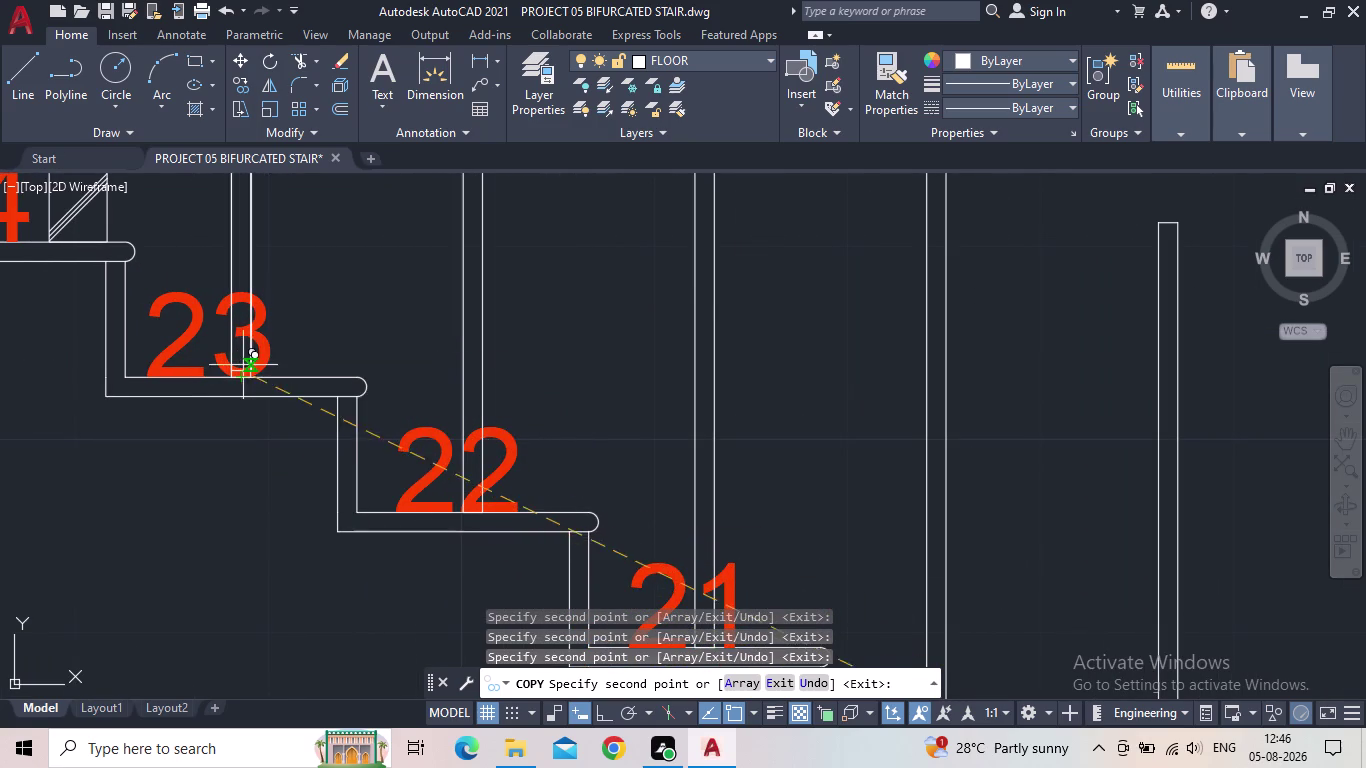
Centre the stair plan and window-select the loose hatched baluster post.
middle_drag(305, 382, 974, 636)
scroll(down, 3)
middle_drag(974, 630, 761, 633)
scroll(down, 3)
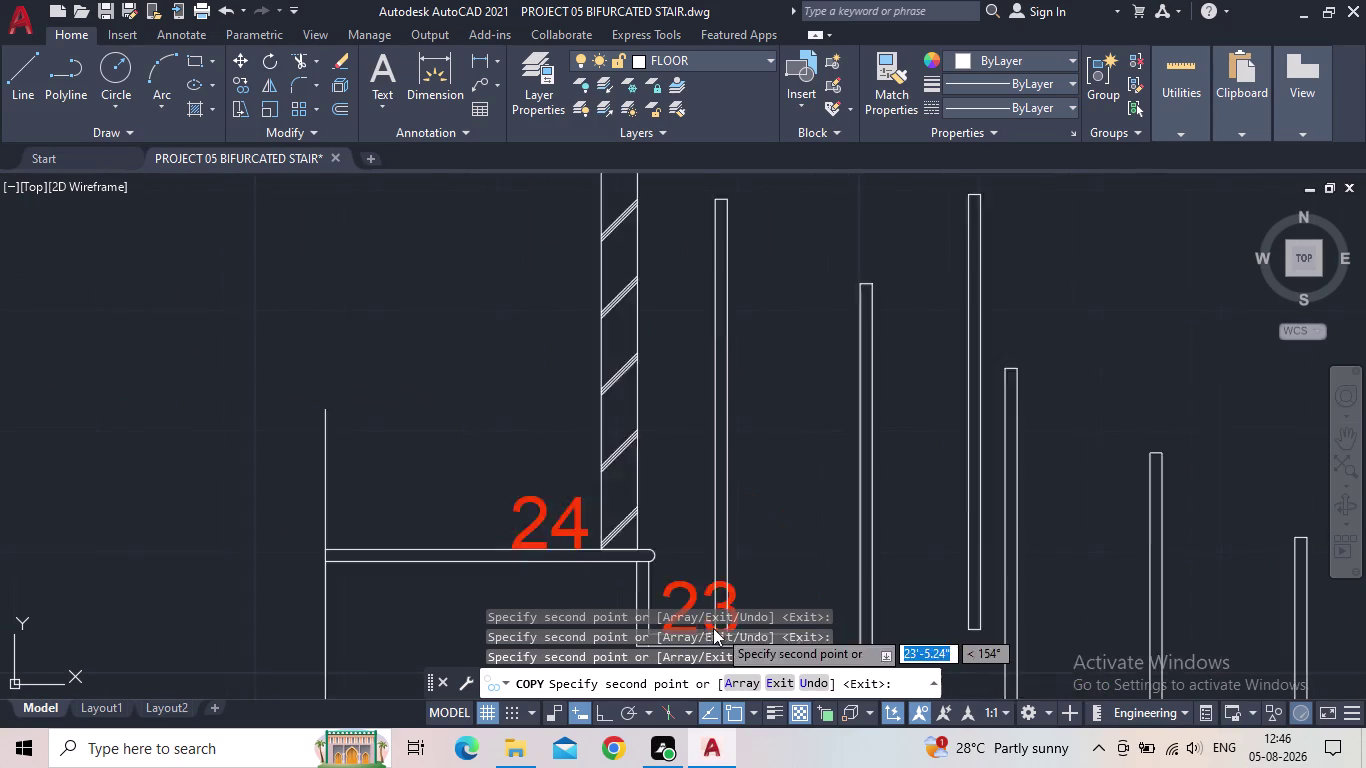
scroll(down, 3)
key(Escape)
scroll(down, 3)
middle_drag(761, 651, 730, 632)
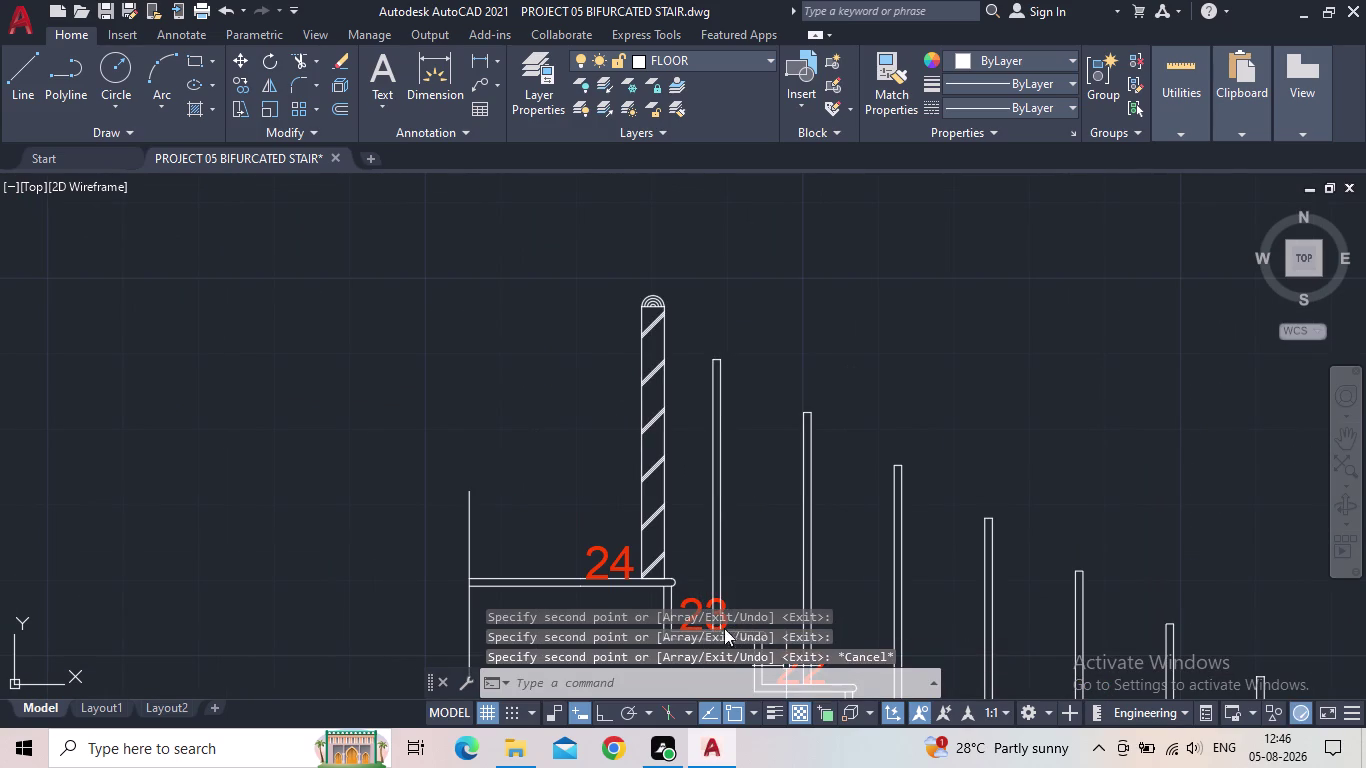
middle_drag(730, 632, 673, 588)
middle_drag(692, 551, 460, 418)
scroll(down, 3)
middle_drag(720, 447, 719, 424)
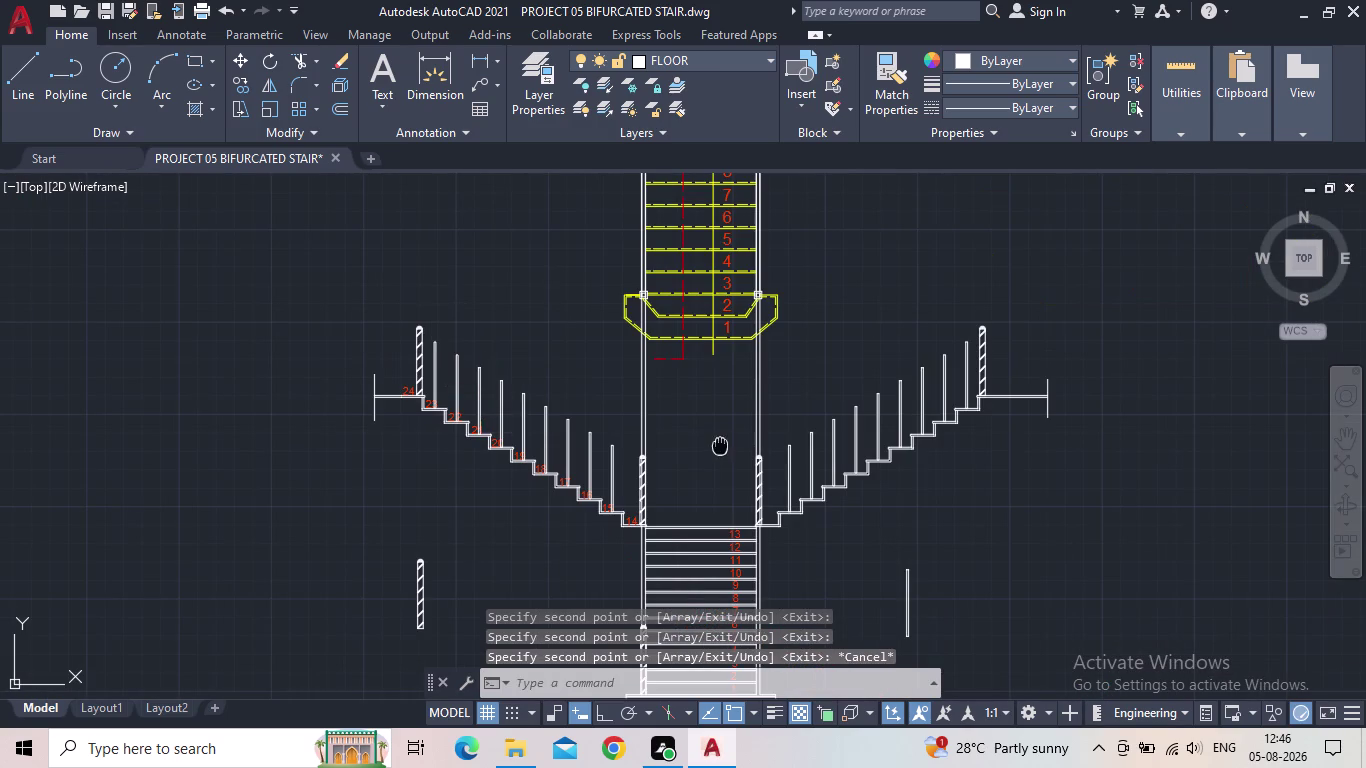
middle_drag(719, 424, 673, 372)
click(436, 585)
click(300, 461)
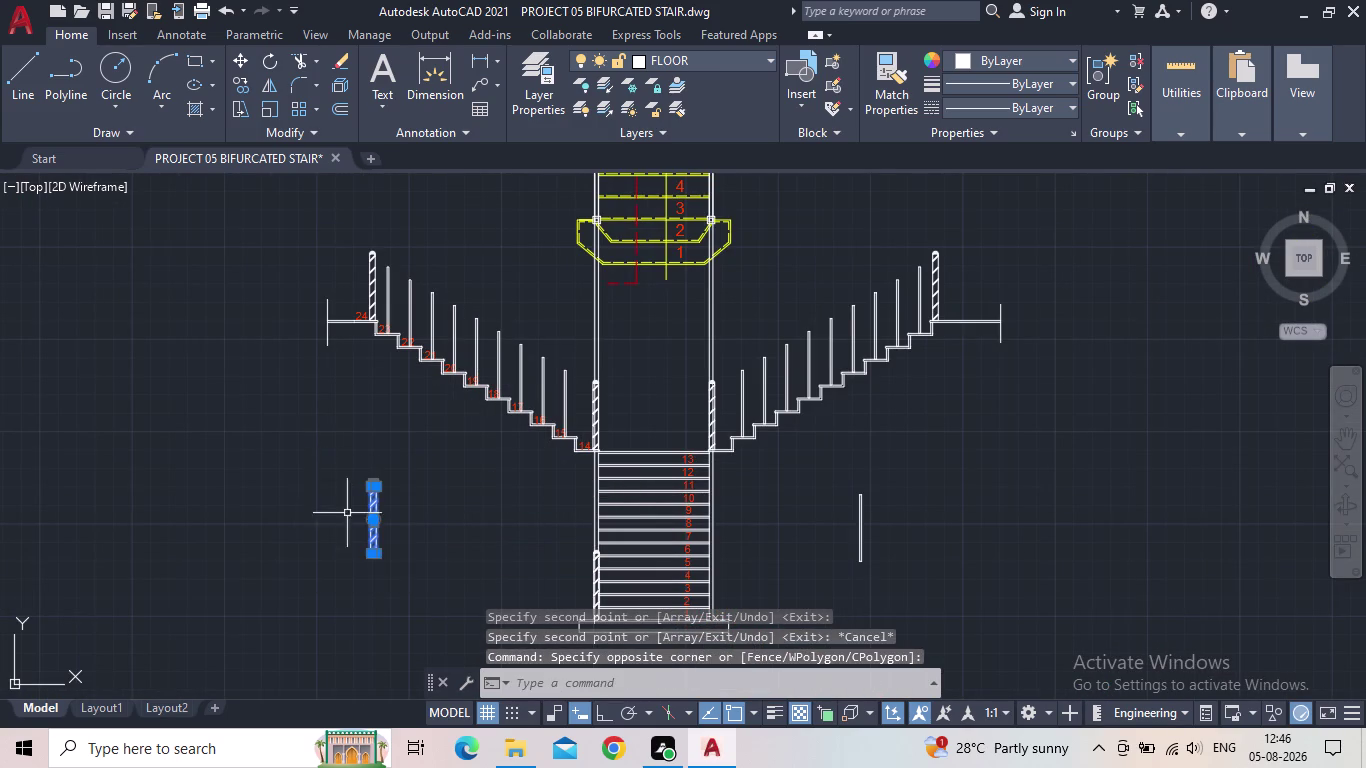
scroll(up, 3)
Copy the hatched baluster from its foot onto the main flight's bottom step post.
key(c)
key(o)
key(Return)
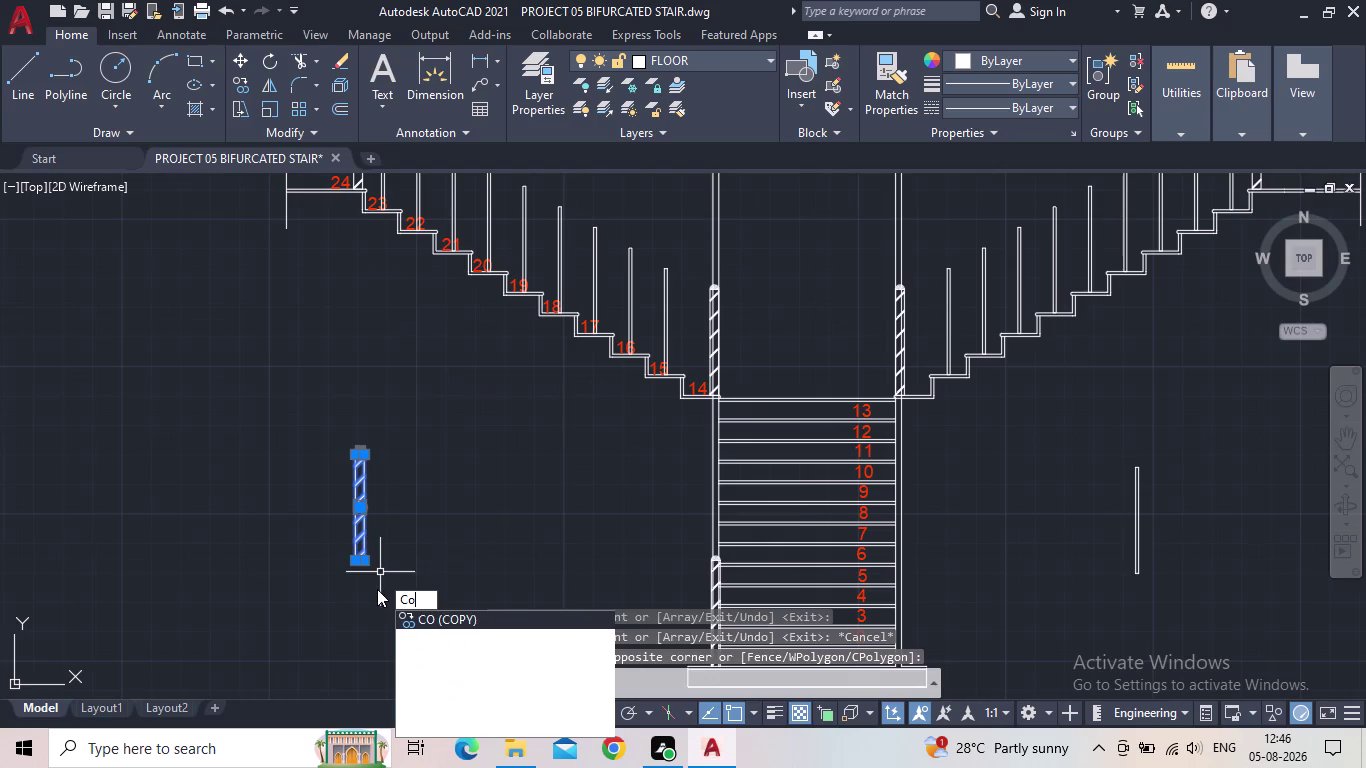
scroll(up, 3)
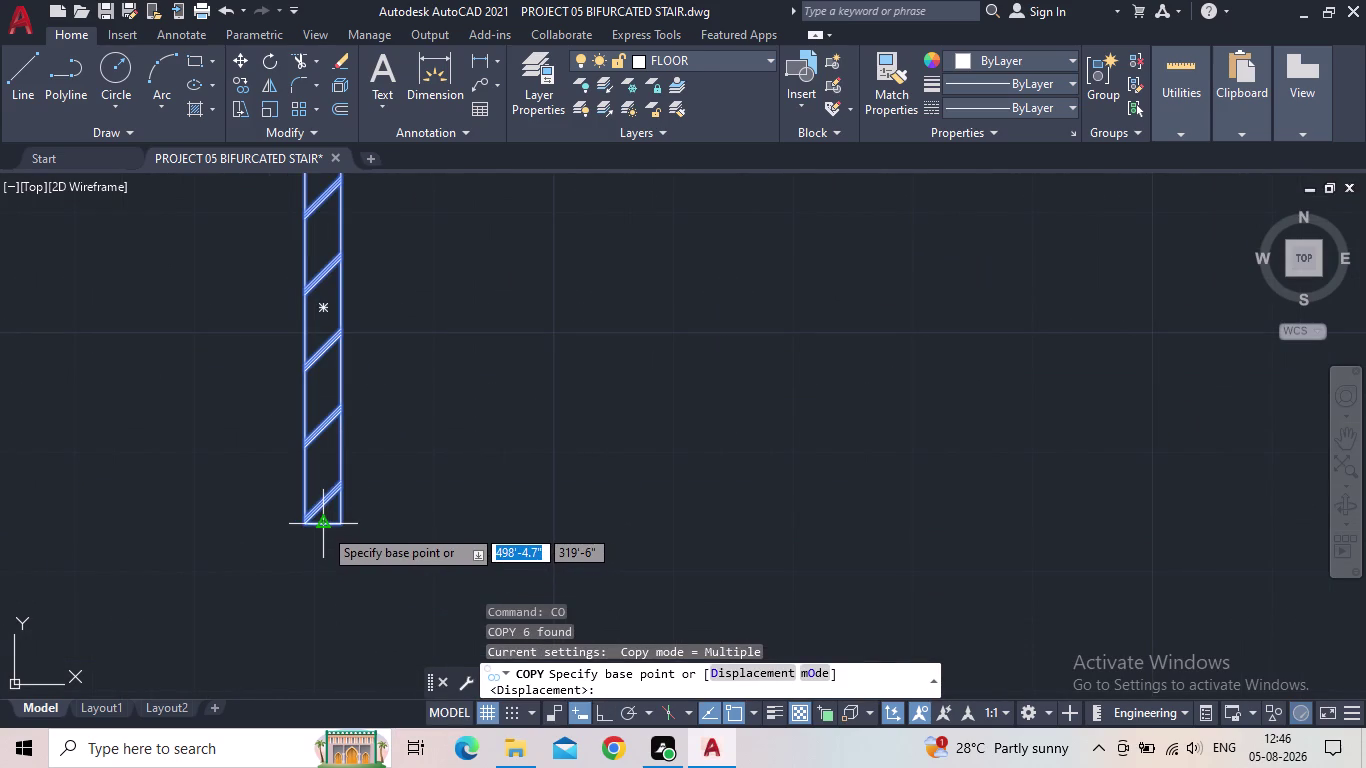
click(323, 527)
middle_drag(928, 550, 685, 558)
scroll(down, 3)
middle_drag(688, 576, 521, 422)
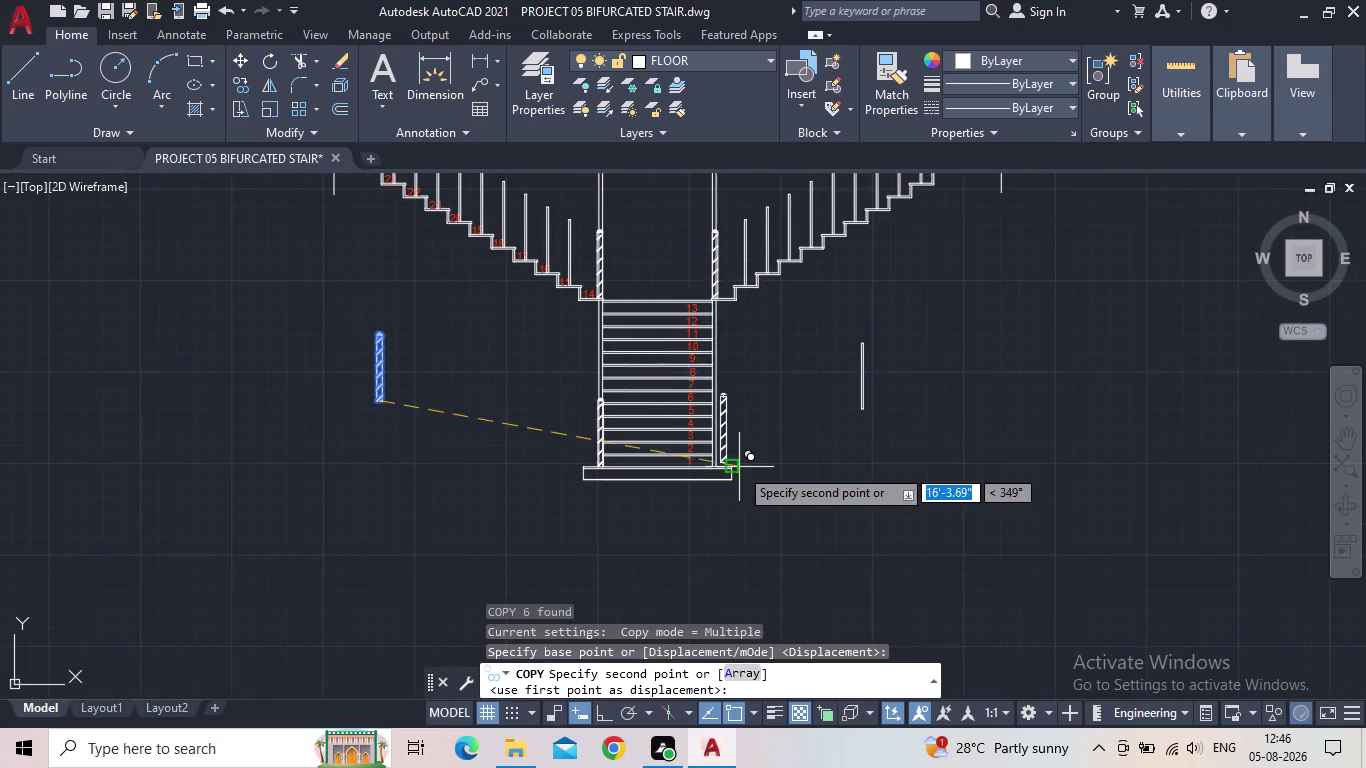
scroll(up, 3)
scroll(up, 3)
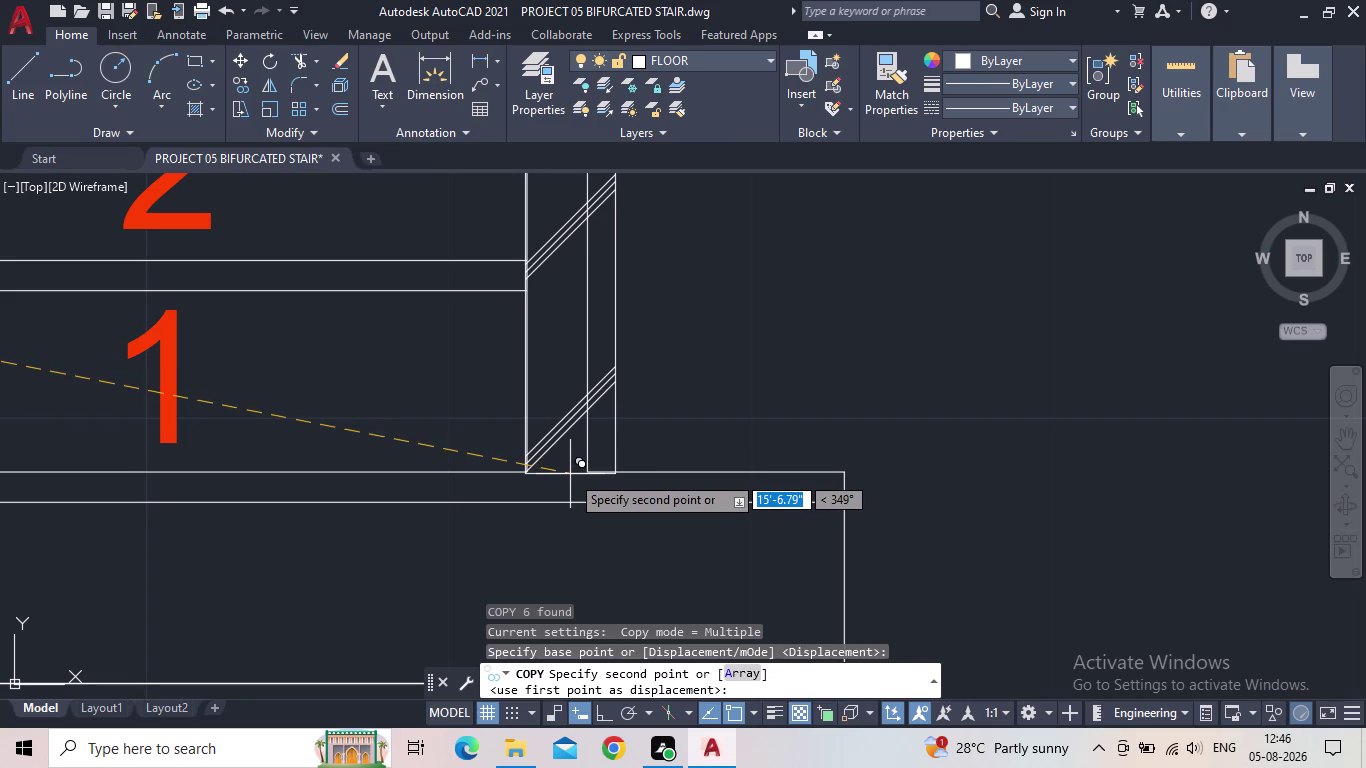
scroll(up, 3)
scroll(up, 3)
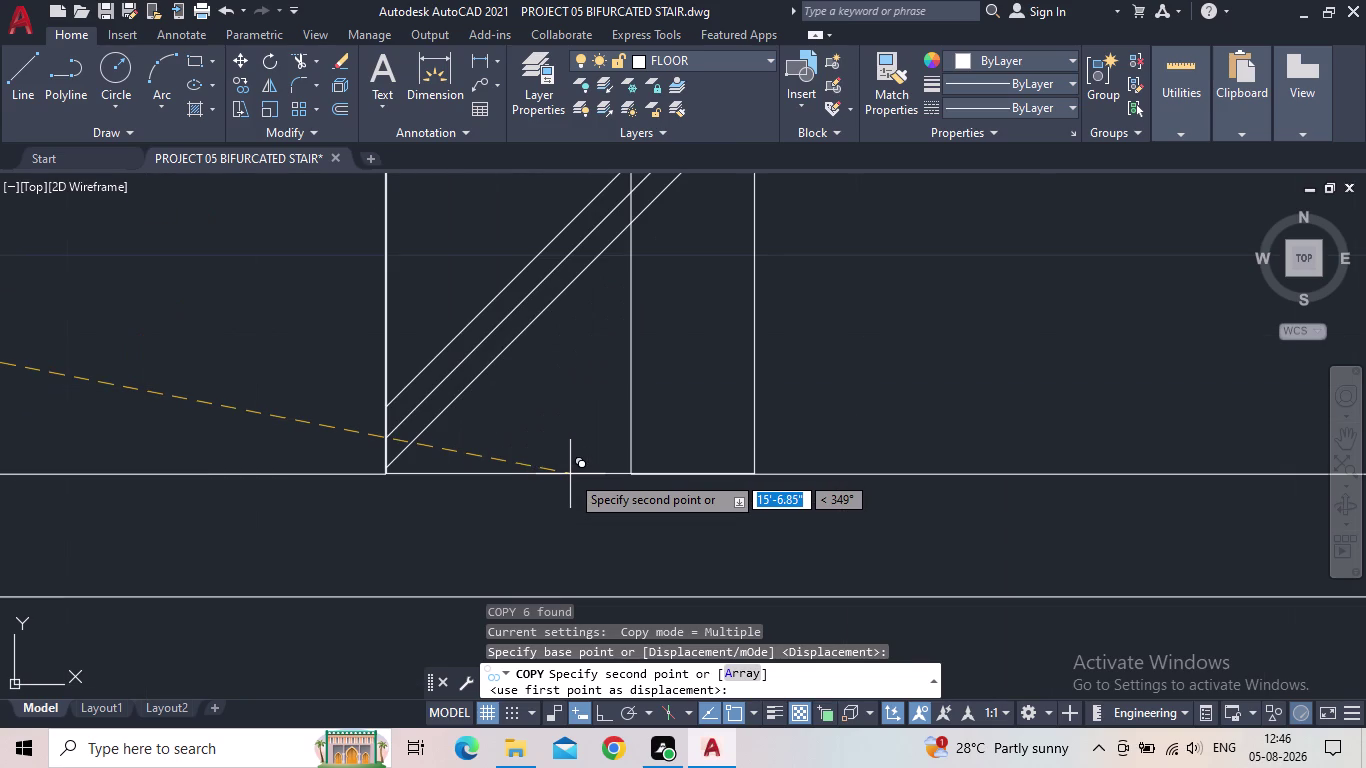
click(568, 476)
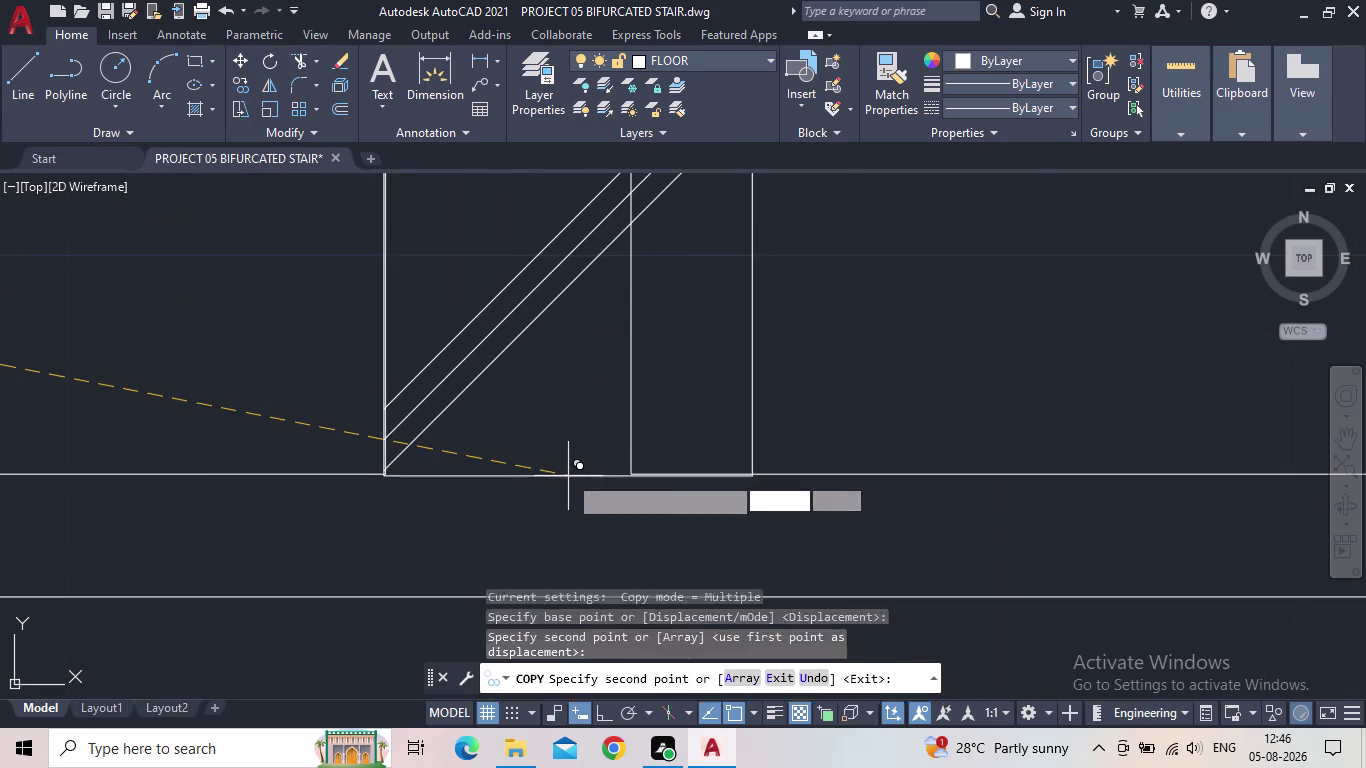
scroll(down, 3)
scroll(down, 3)
key(Escape)
scroll(down, 3)
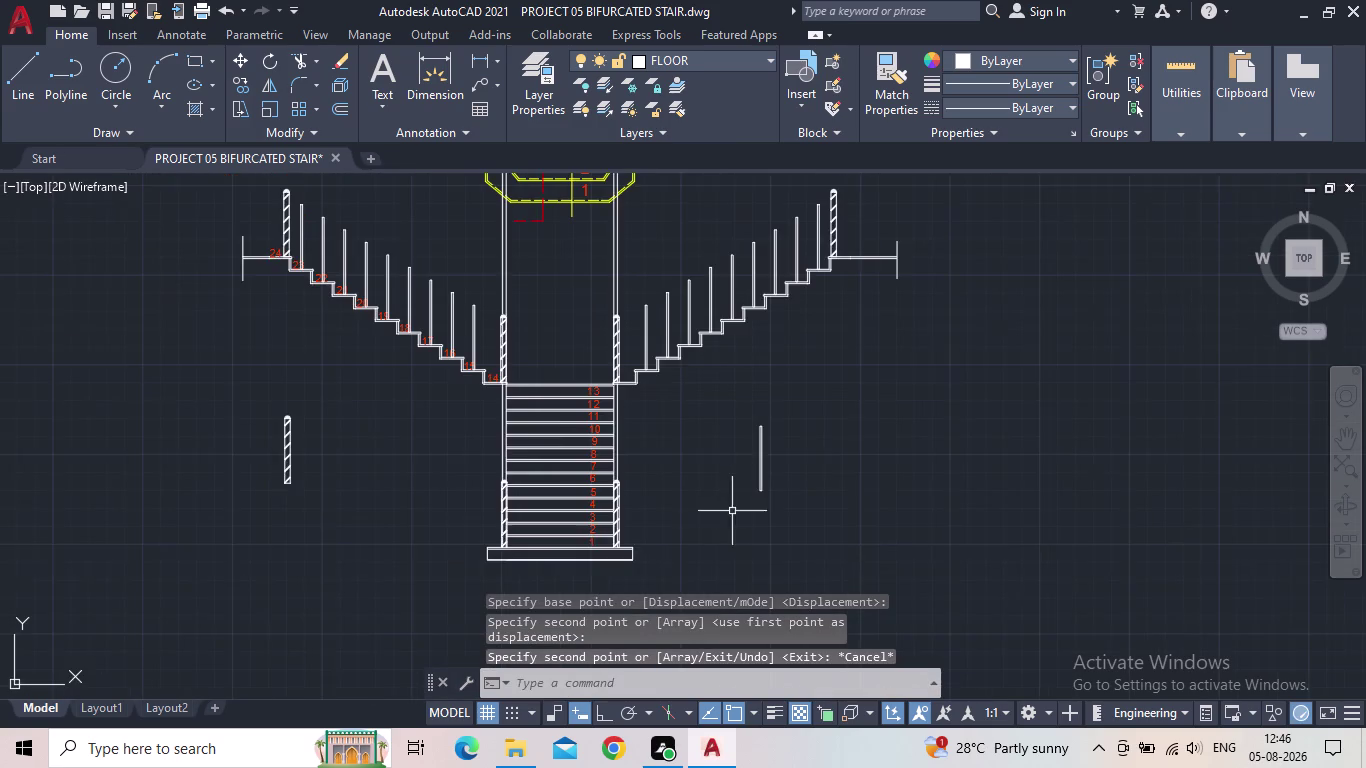
middle_drag(735, 510, 779, 512)
scroll(up, 3)
scroll(down, 3)
middle_click(710, 429)
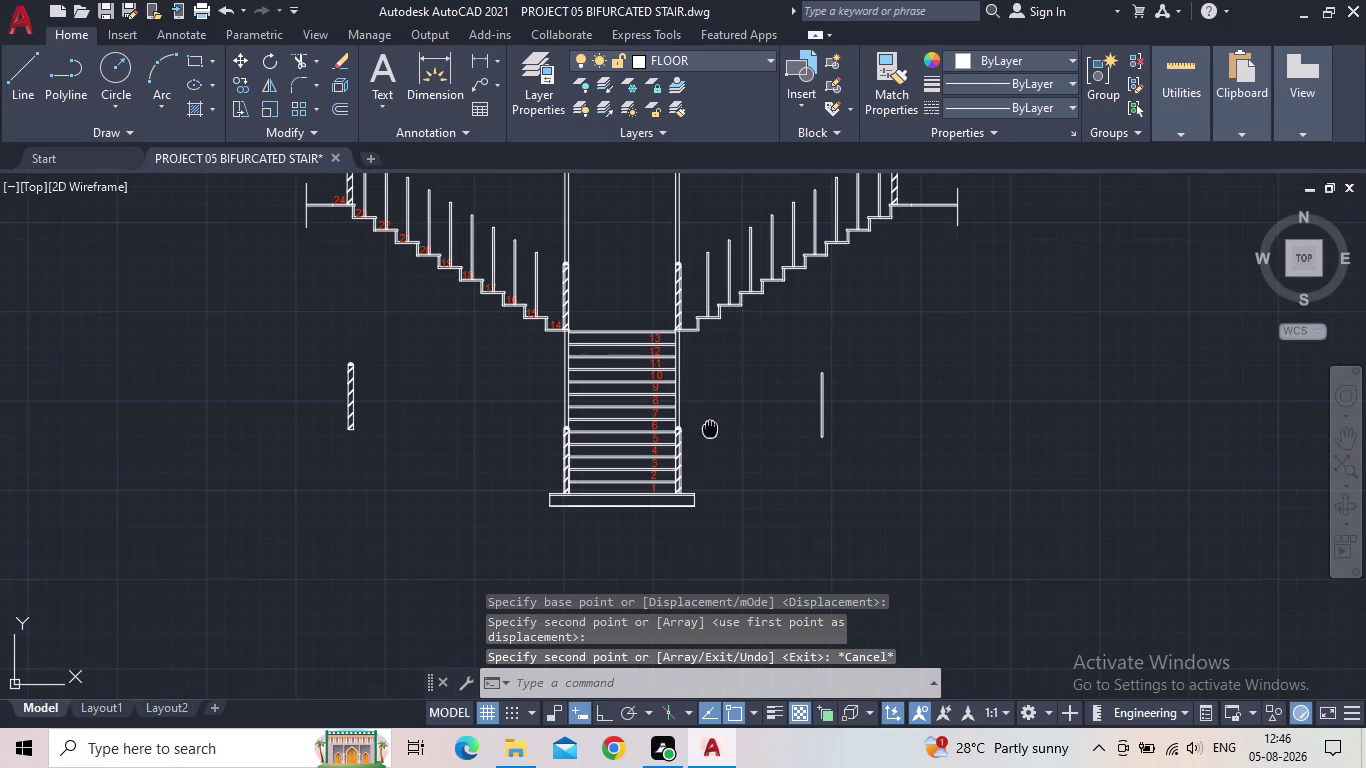
scroll(up, 3)
scroll(down, 3)
middle_drag(453, 437, 621, 487)
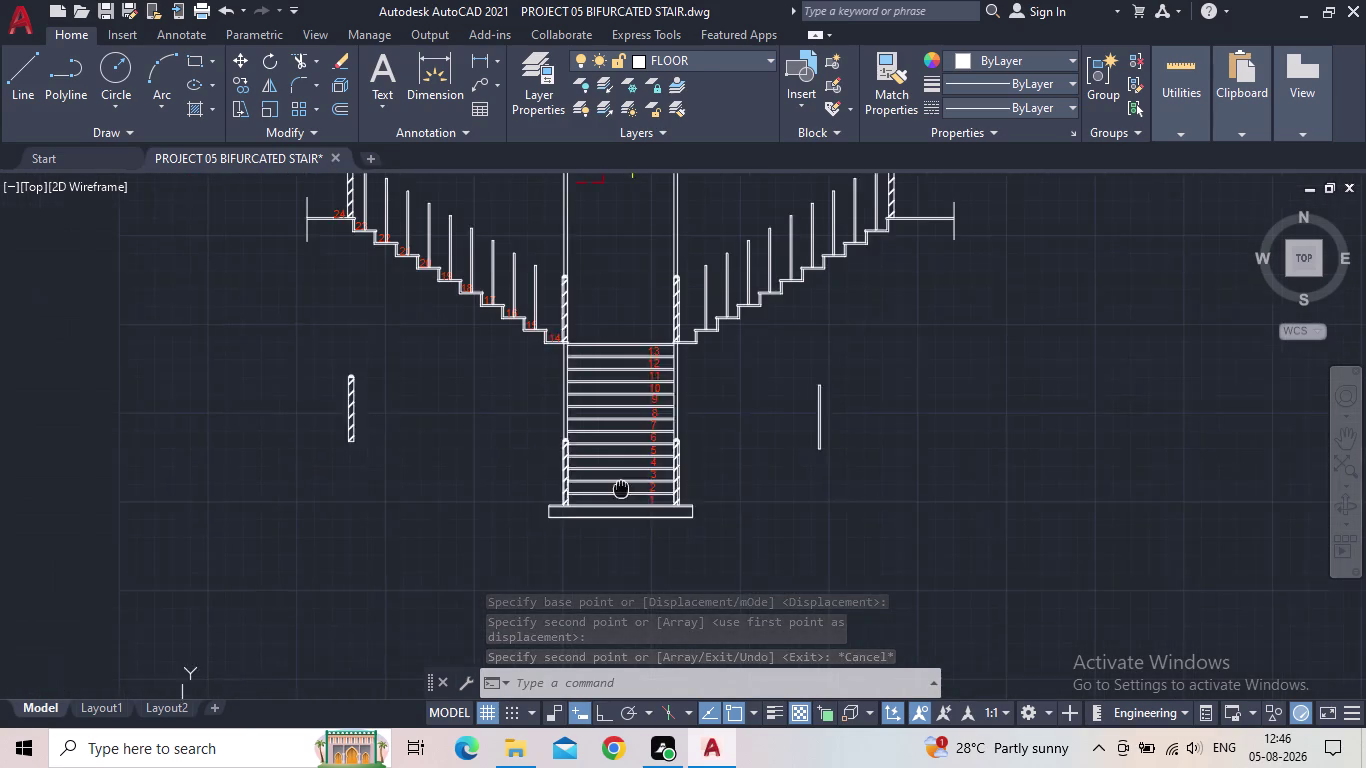
middle_drag(621, 487, 646, 494)
scroll(up, 3)
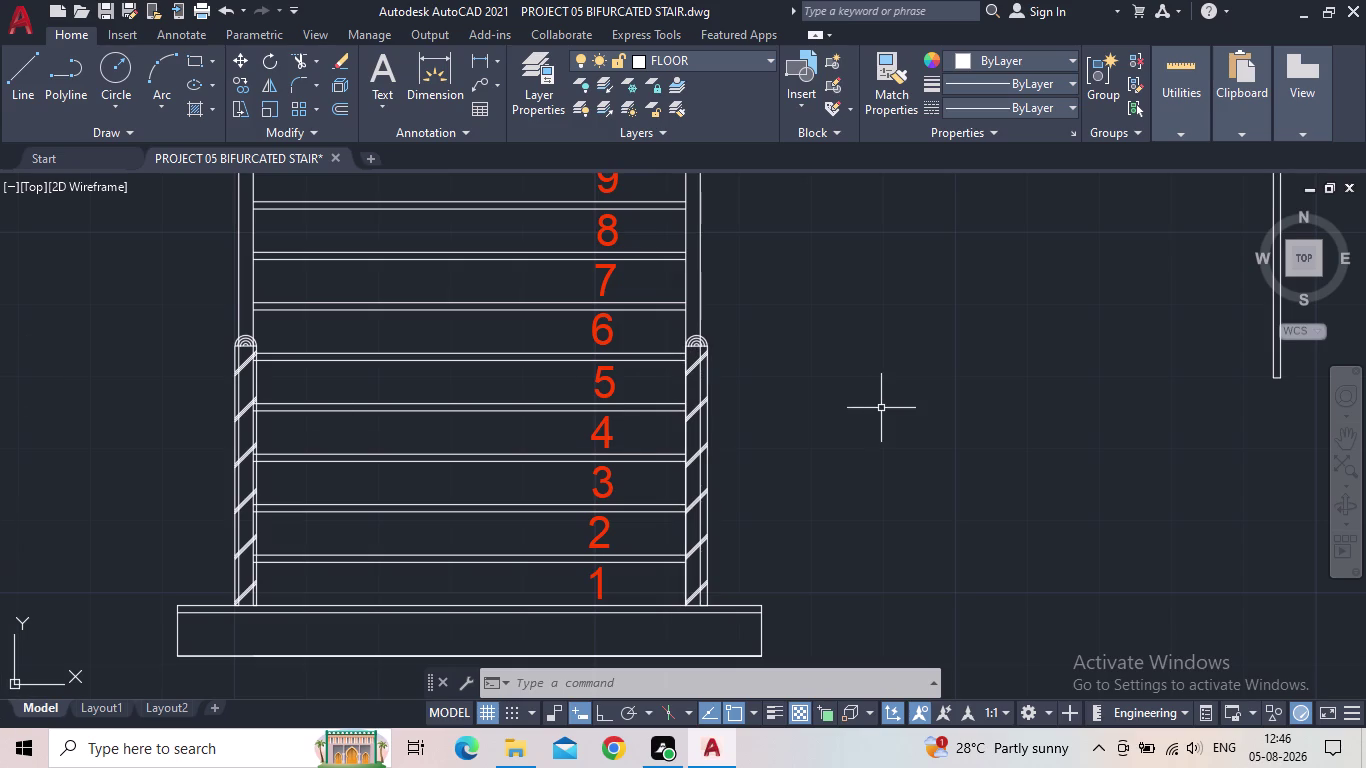
scroll(down, 3)
middle_drag(875, 413, 864, 582)
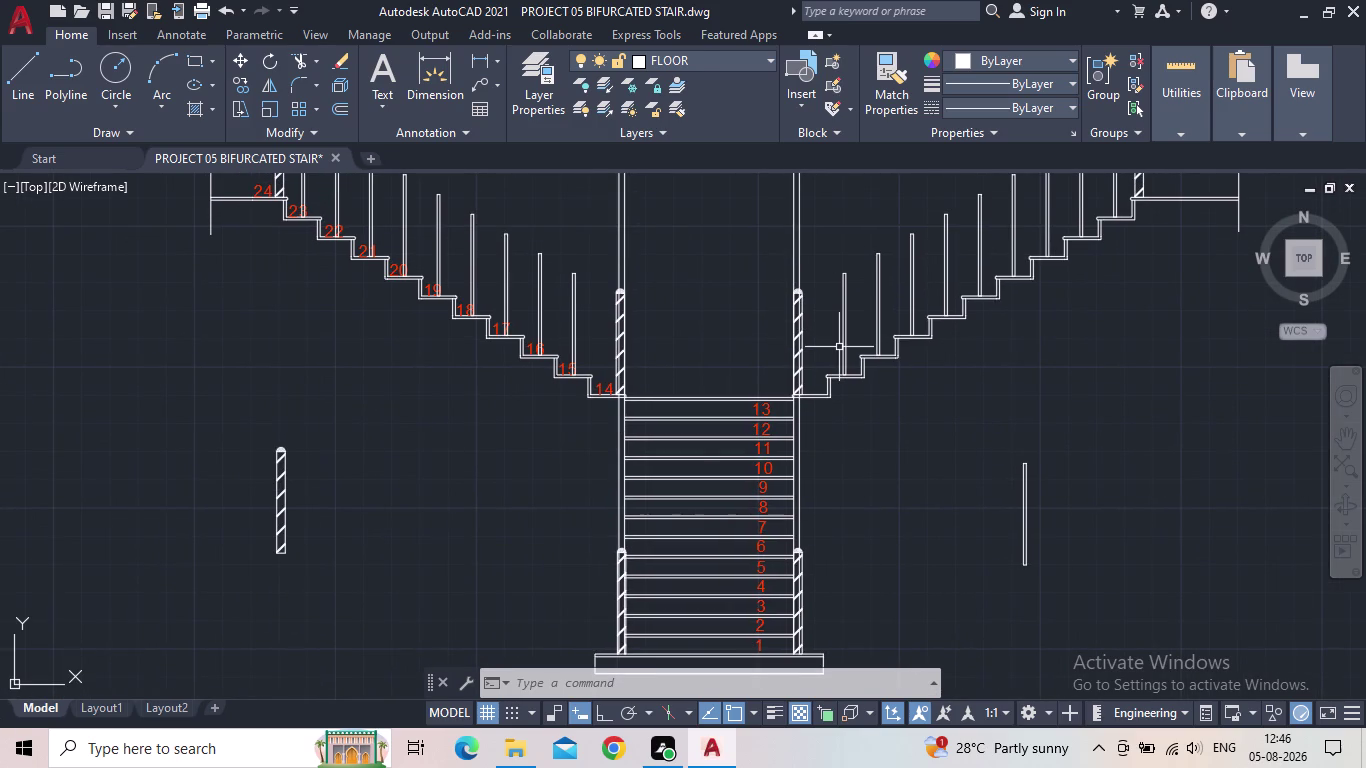
middle_drag(872, 370, 492, 537)
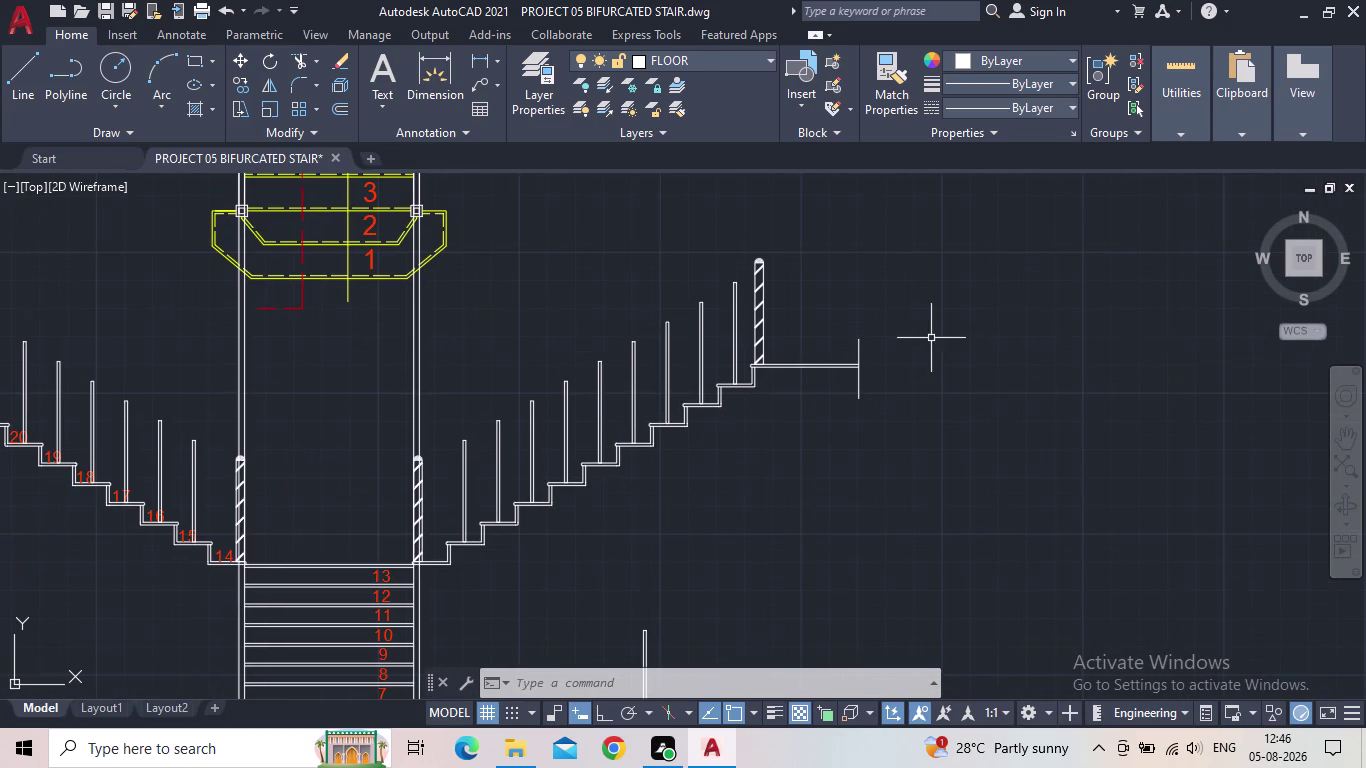
middle_drag(908, 402, 758, 548)
scroll(up, 3)
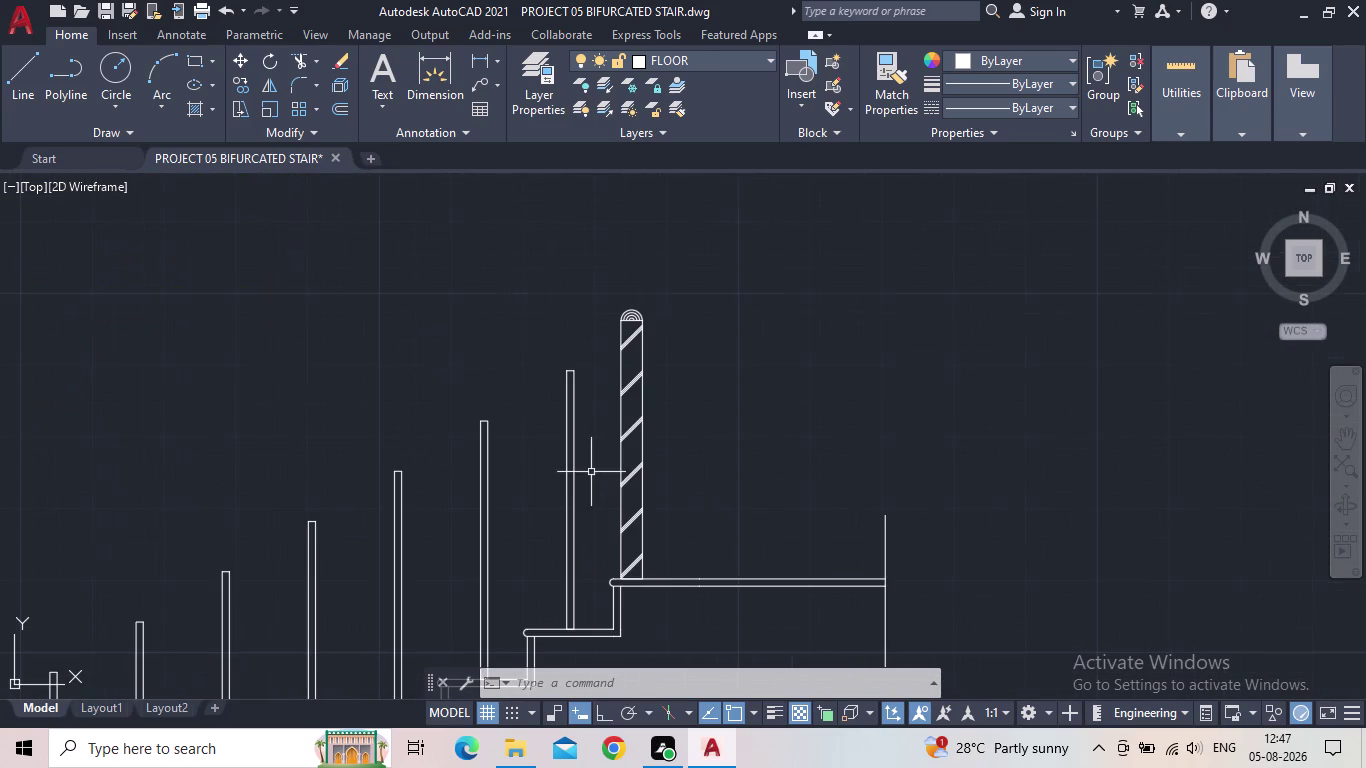
scroll(down, 3)
middle_drag(656, 589, 673, 384)
middle_drag(668, 571, 668, 405)
scroll(down, 3)
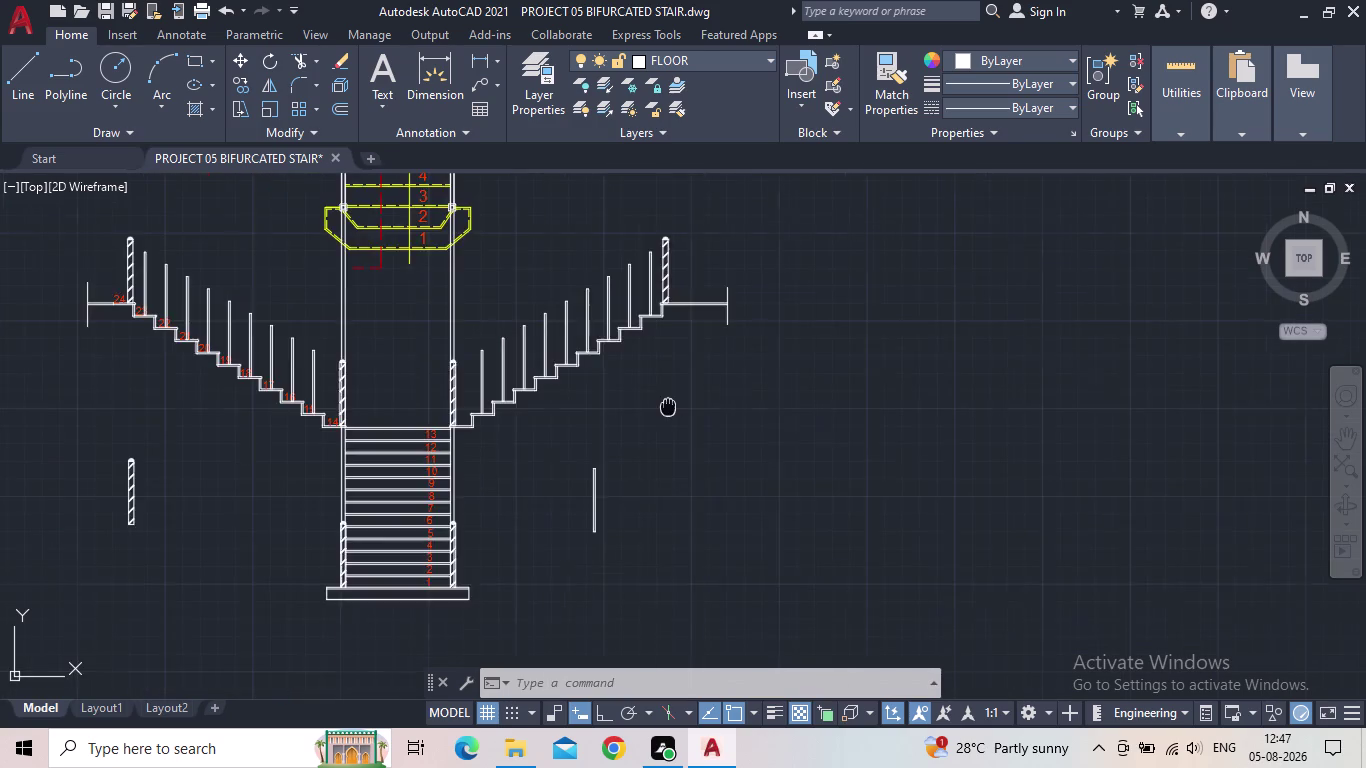
drag(672, 520, 655, 489)
Copy the plain baluster to three positions along the right flight's top landing.
click(598, 414)
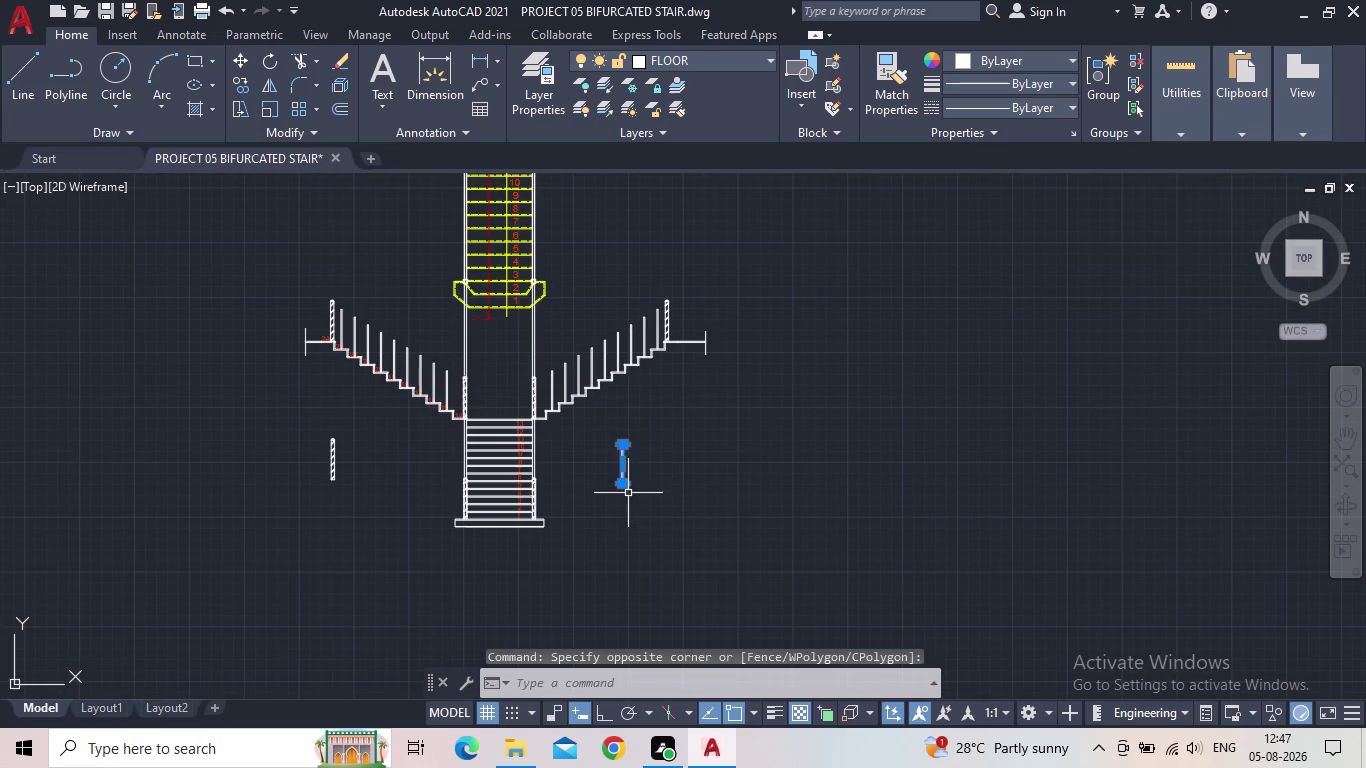
key(c)
key(o)
key(Return)
scroll(up, 3)
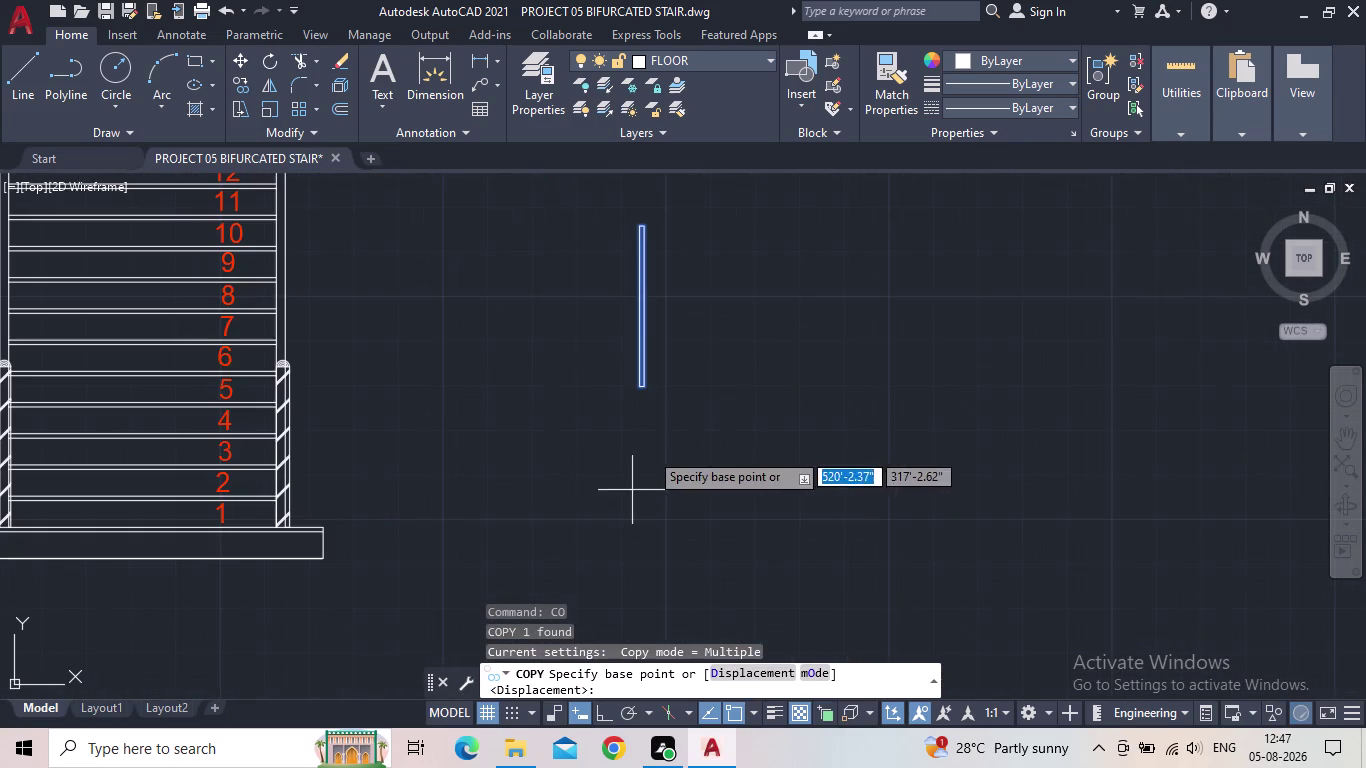
scroll(up, 3)
scroll(up, 3)
click(684, 406)
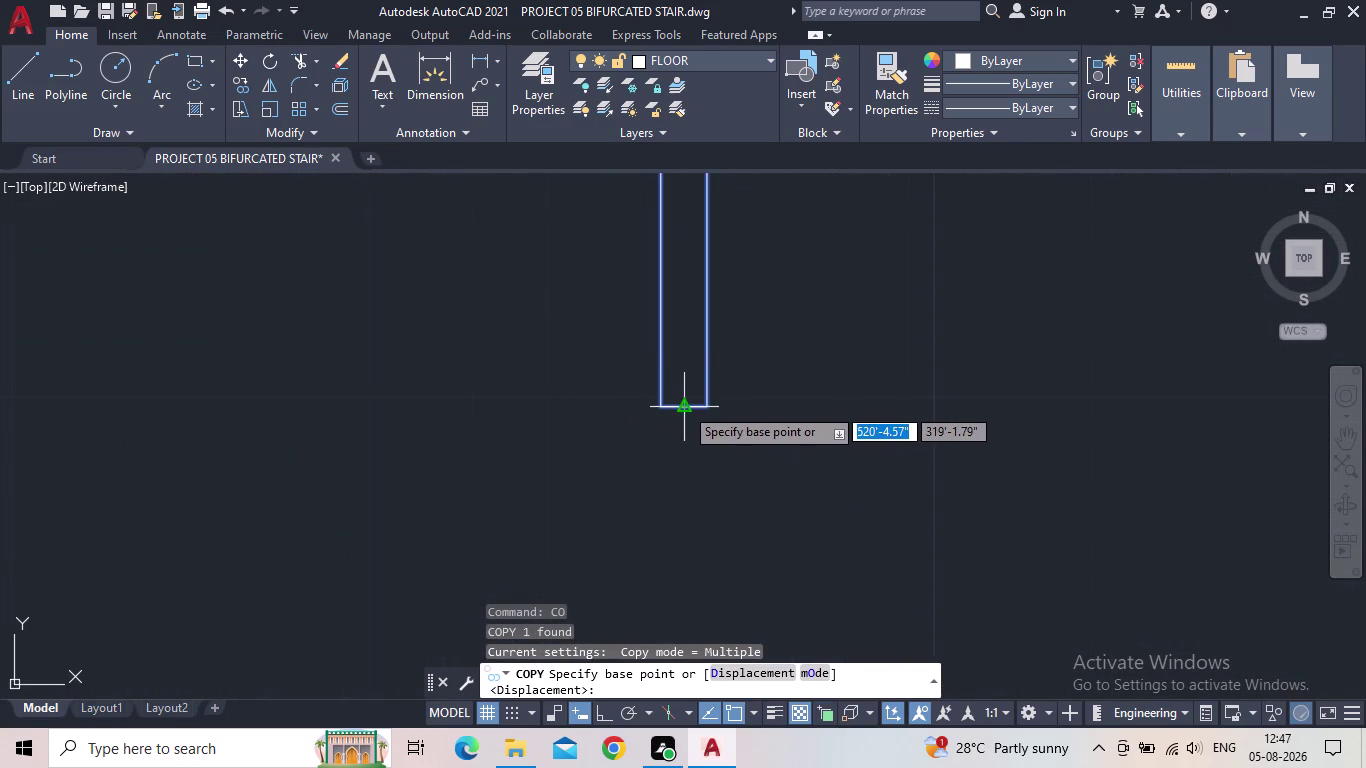
middle_drag(852, 349, 631, 614)
scroll(down, 3)
middle_drag(699, 476, 566, 663)
scroll(down, 3)
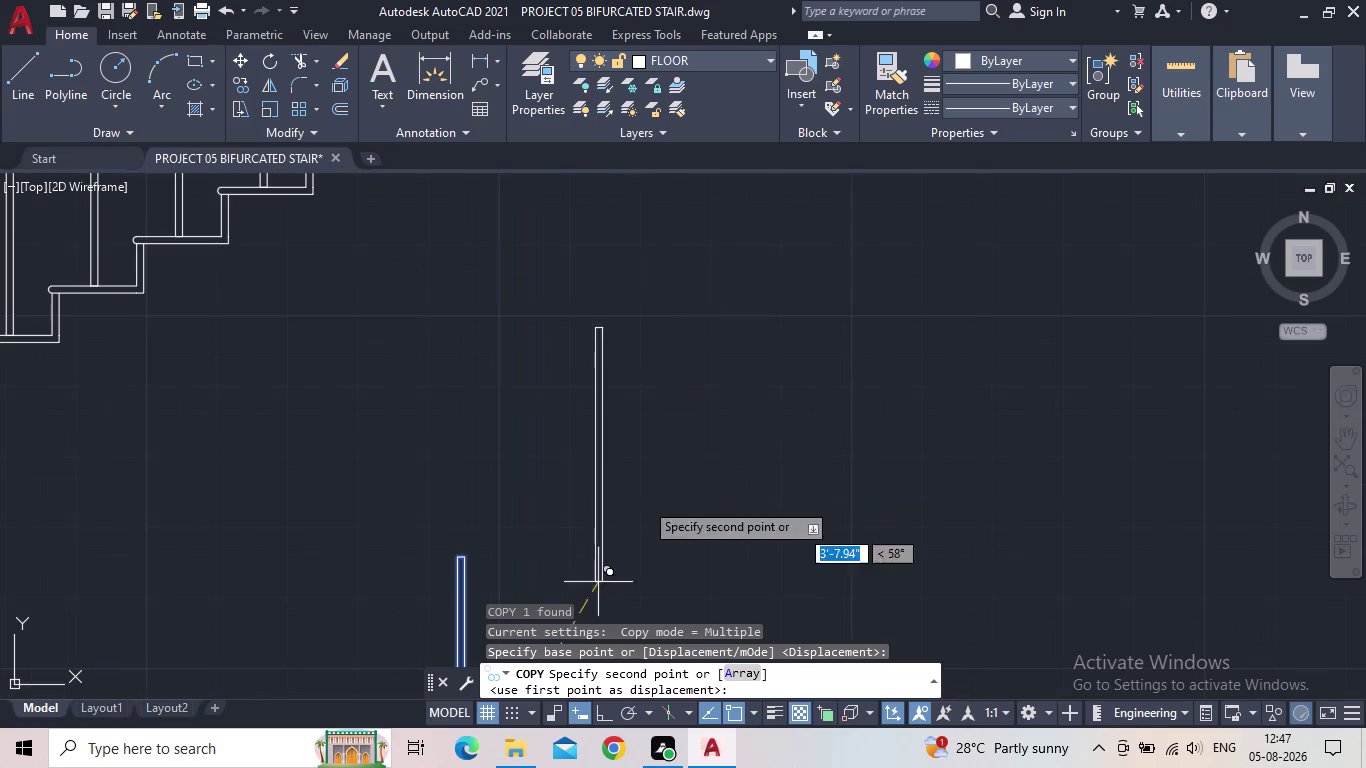
middle_drag(666, 445, 613, 726)
scroll(down, 3)
middle_drag(753, 449, 623, 746)
scroll(up, 3)
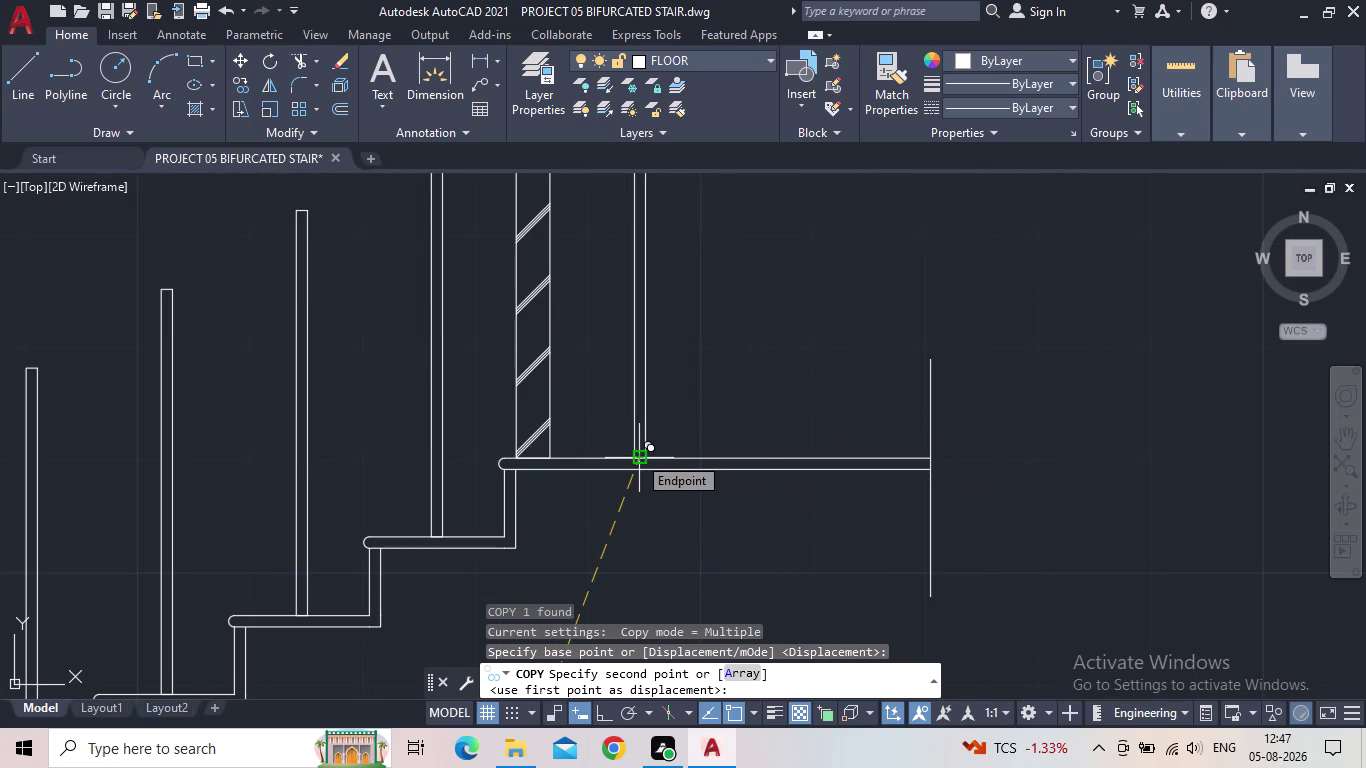
click(637, 455)
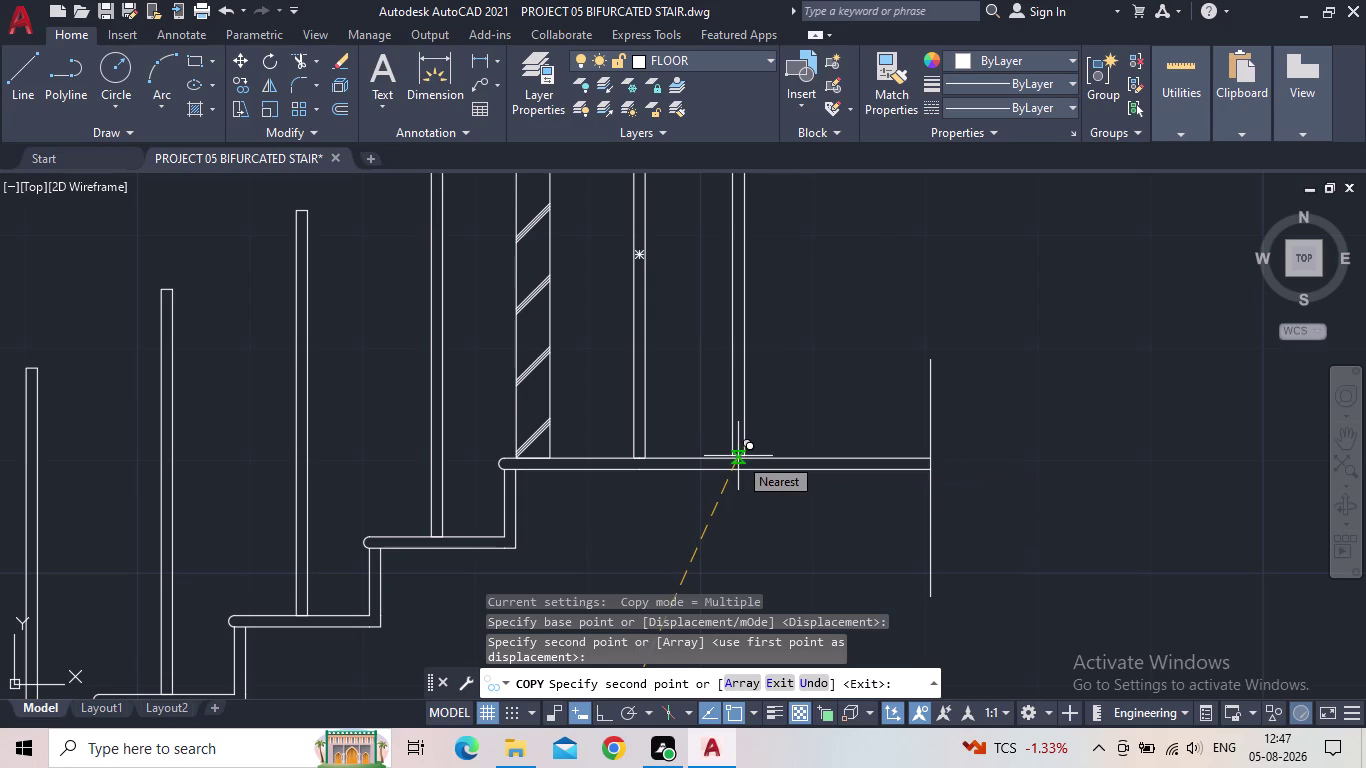
click(738, 456)
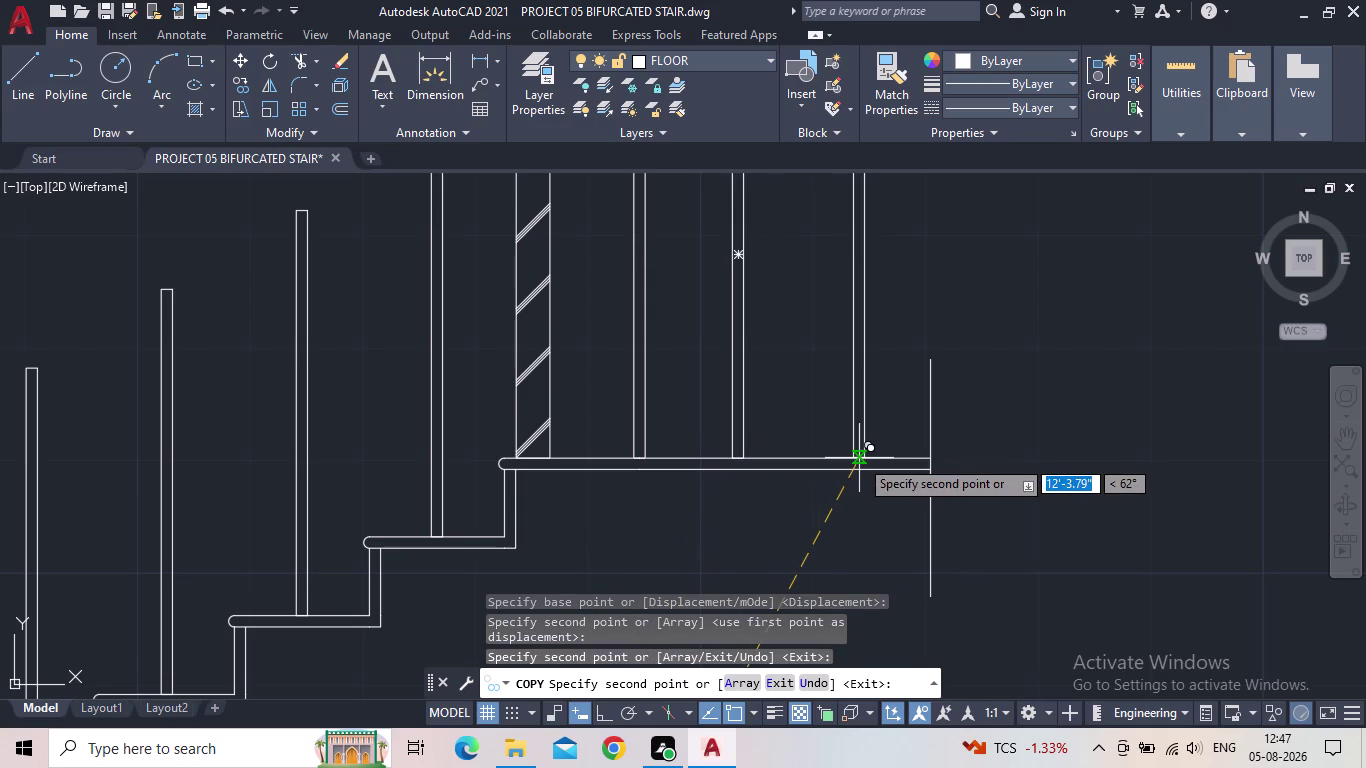
click(859, 458)
Place three more plain baluster copies along the left flight's top landing.
scroll(down, 3)
middle_drag(1025, 543, 1244, 474)
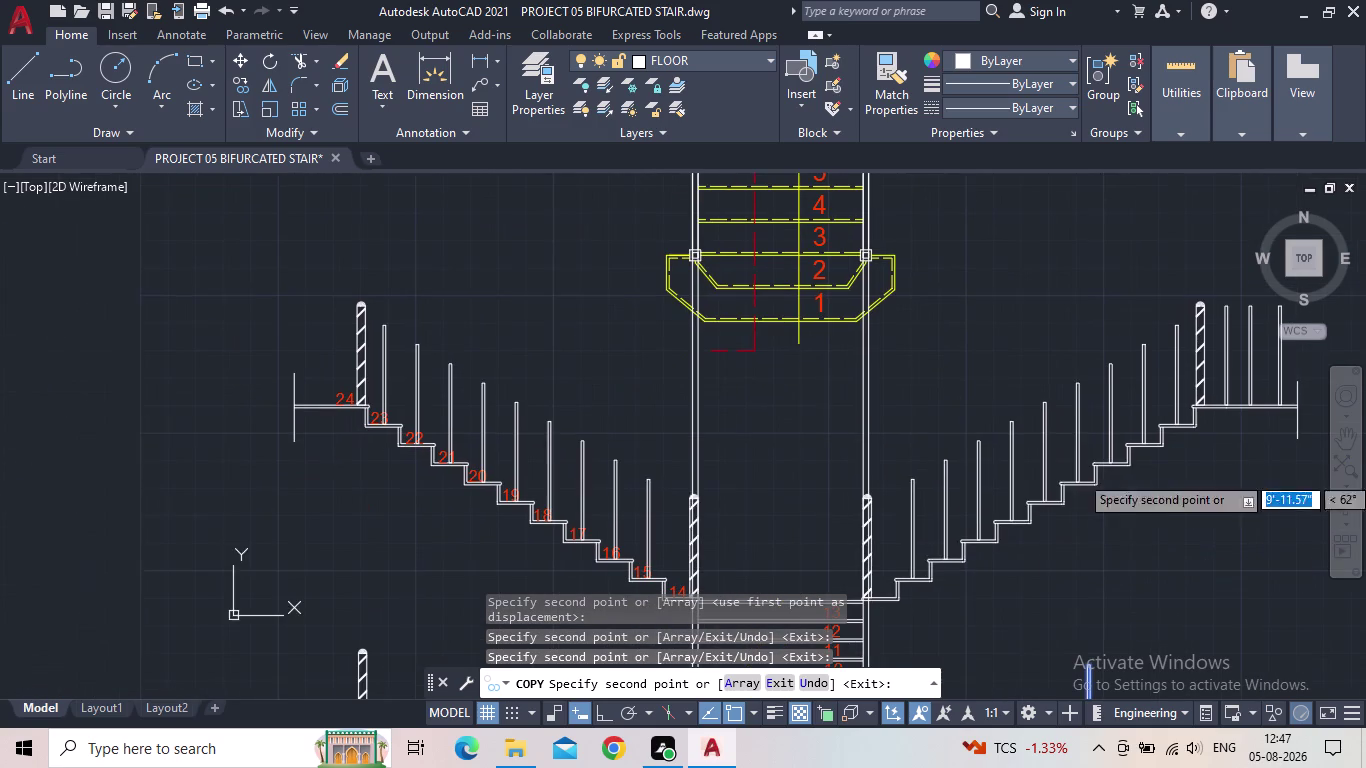
scroll(up, 3)
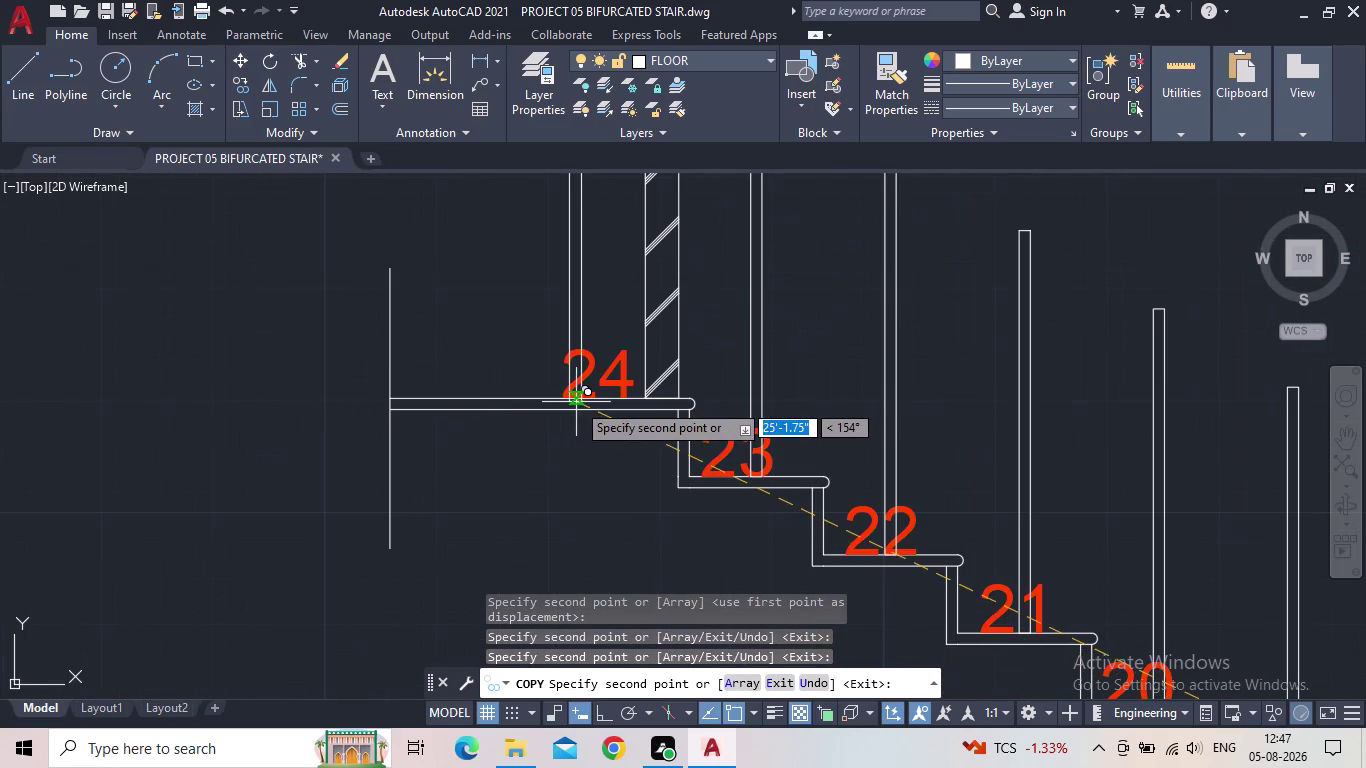
click(559, 402)
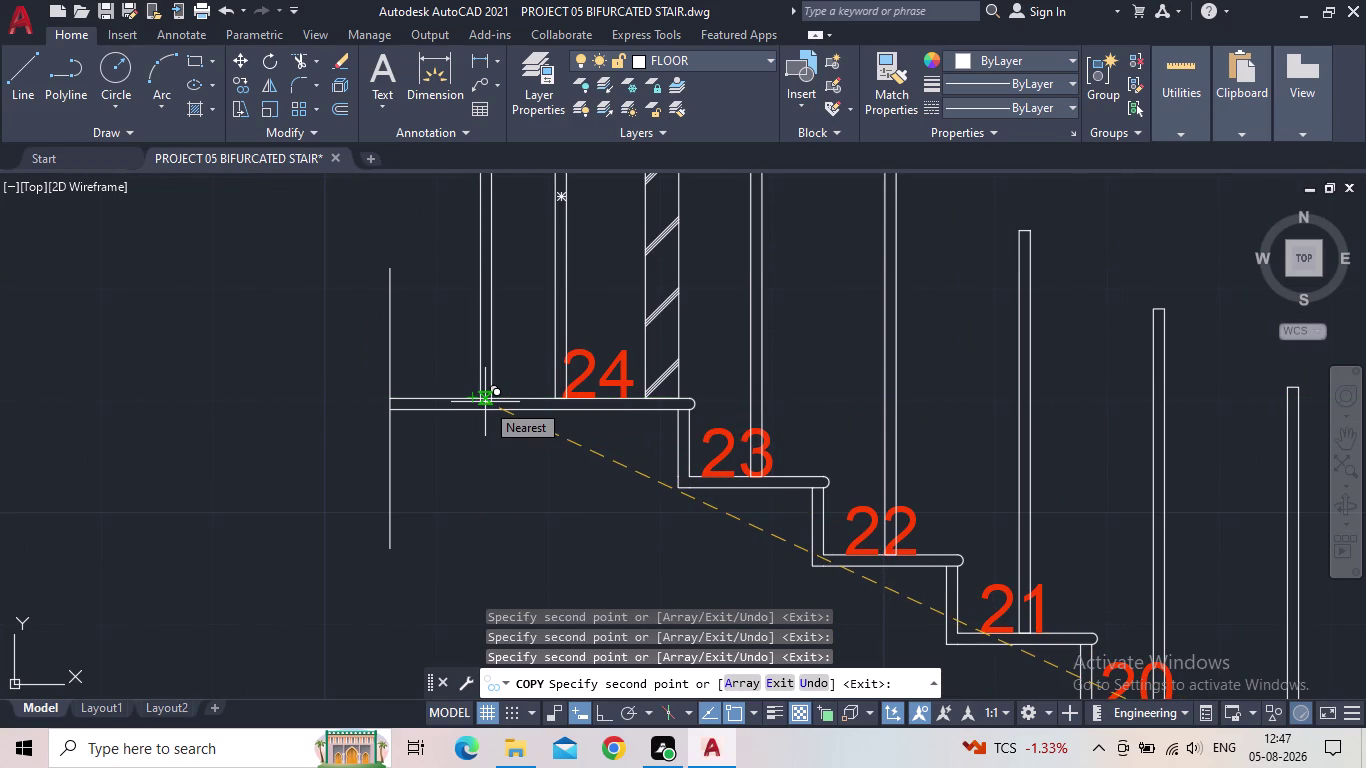
click(483, 402)
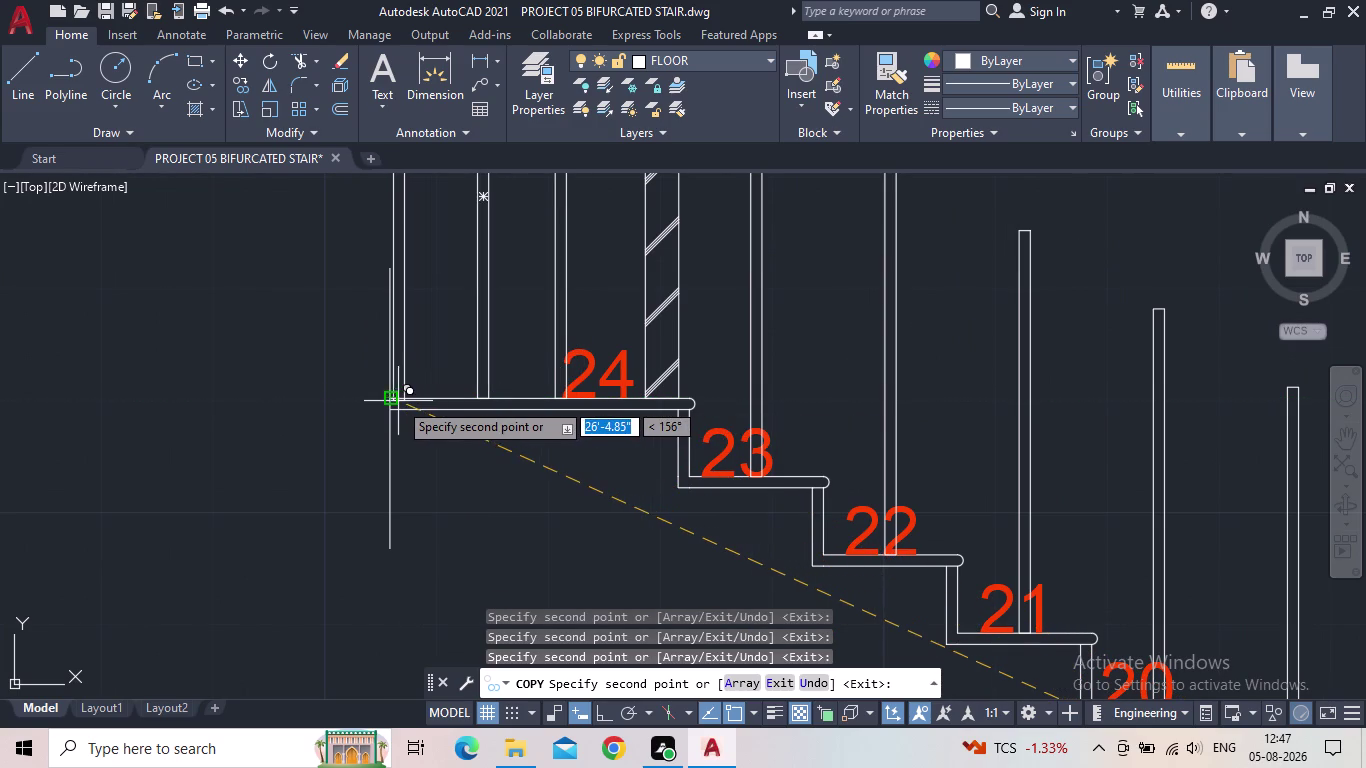
click(400, 400)
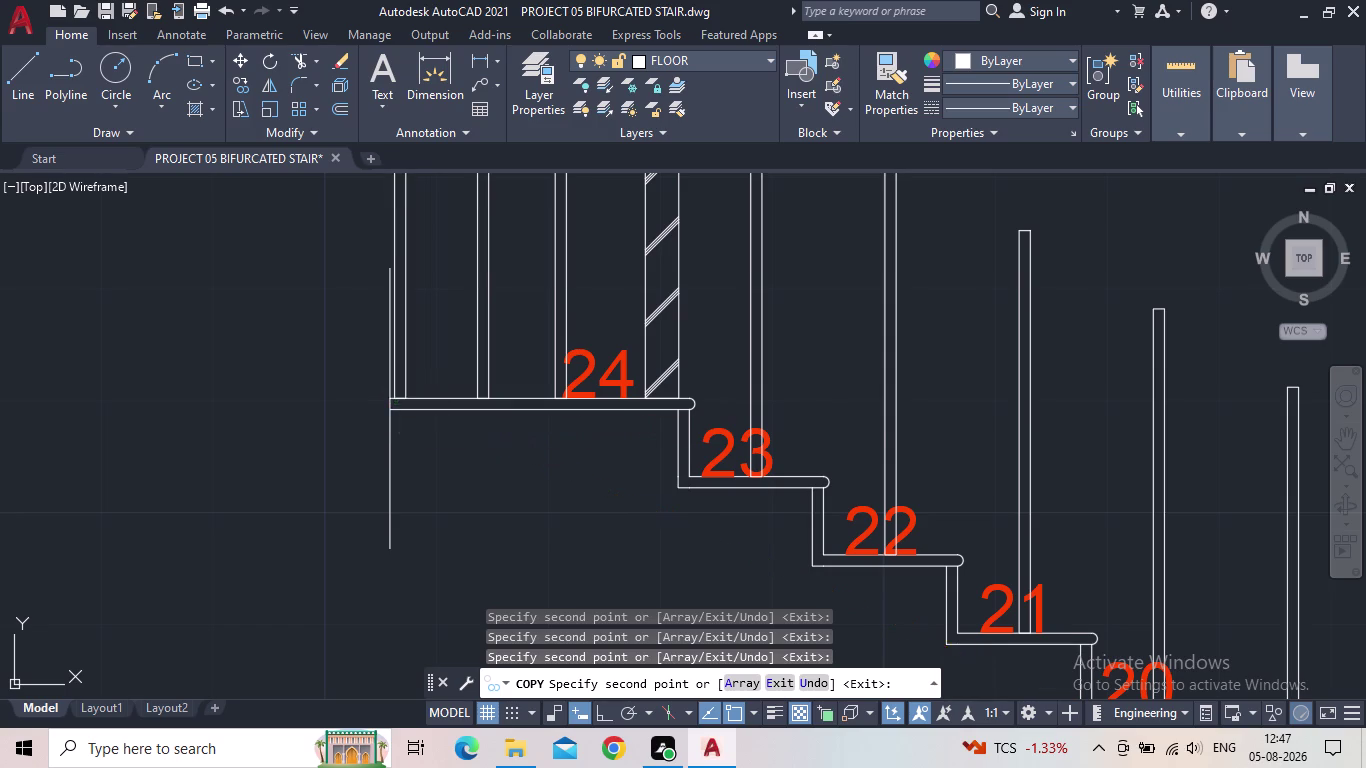
key(Escape)
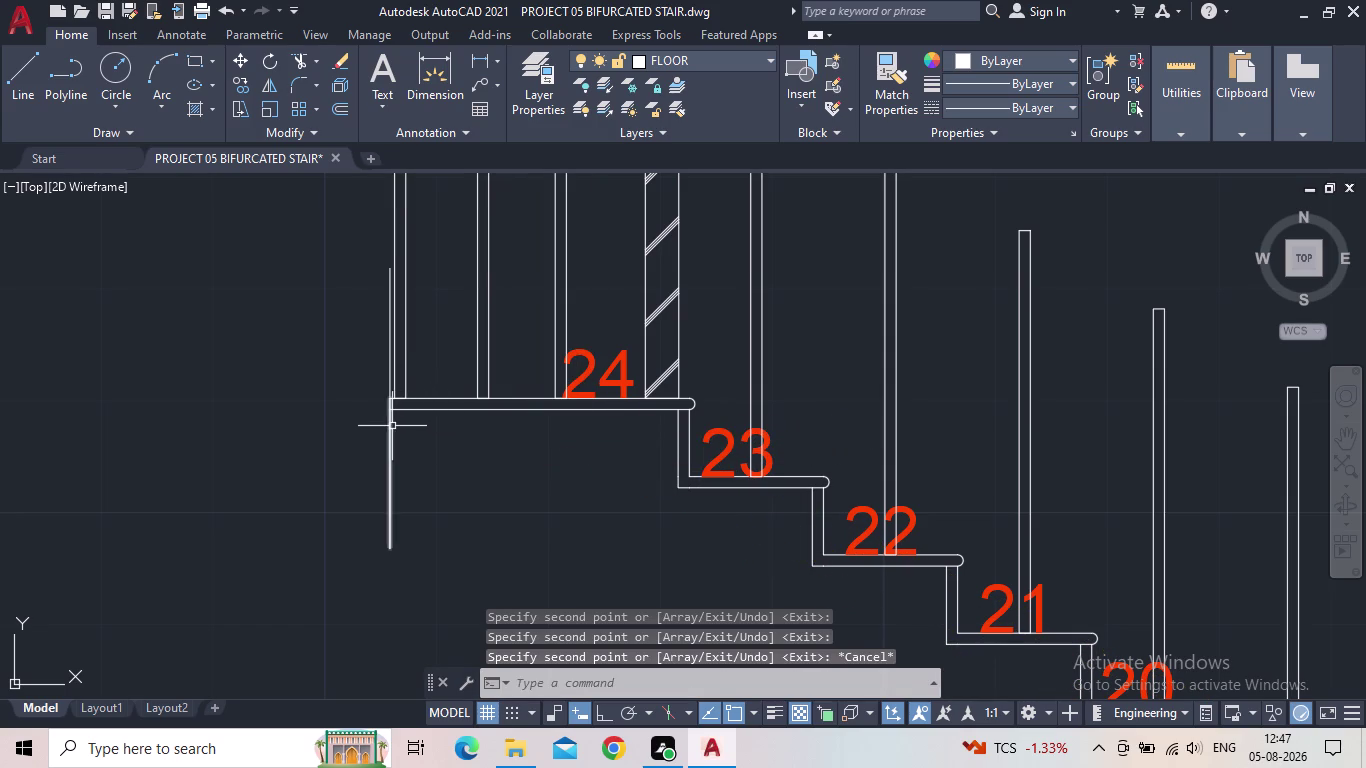
Delete the two overlapping copied lines at step 24 and sketch a line leftward.
click(392, 426)
click(389, 362)
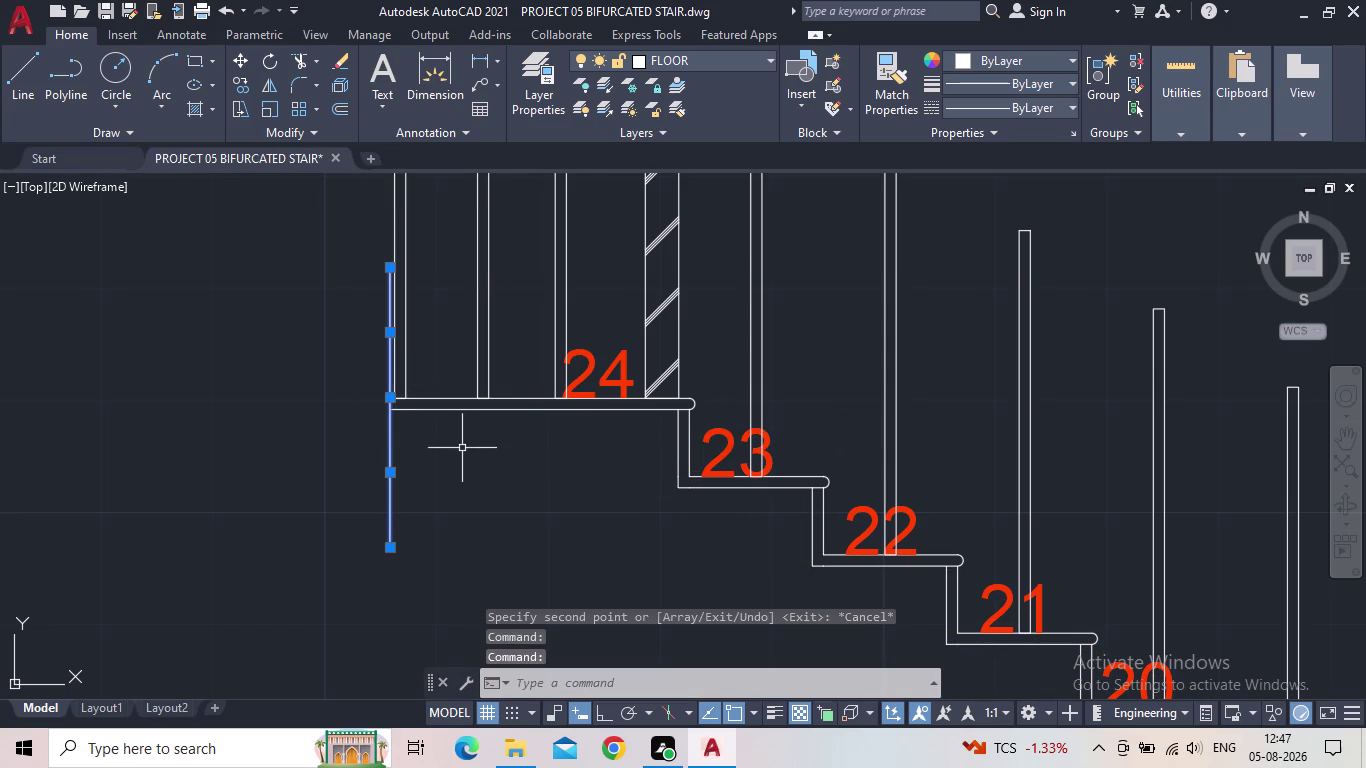
key(Delete)
scroll(up, 3)
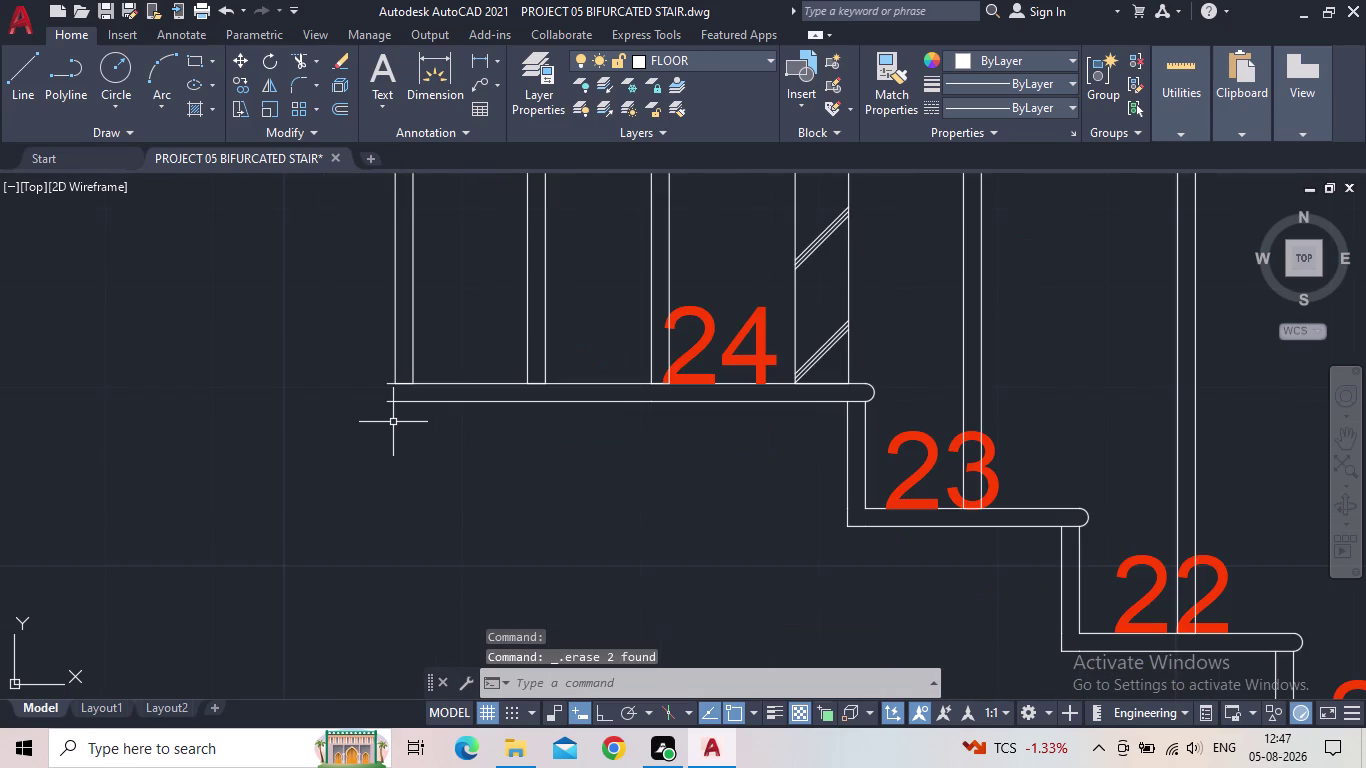
key(l)
key(space)
click(387, 408)
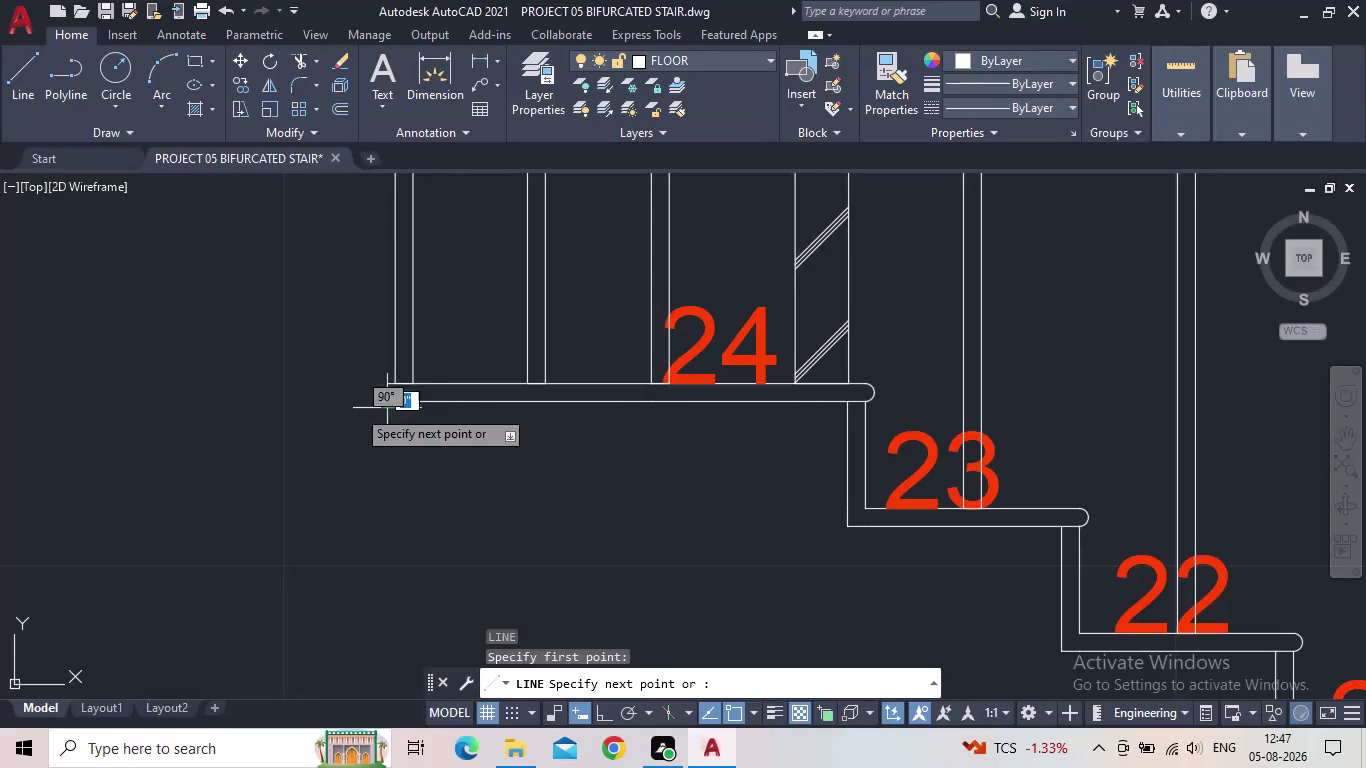
click(238, 406)
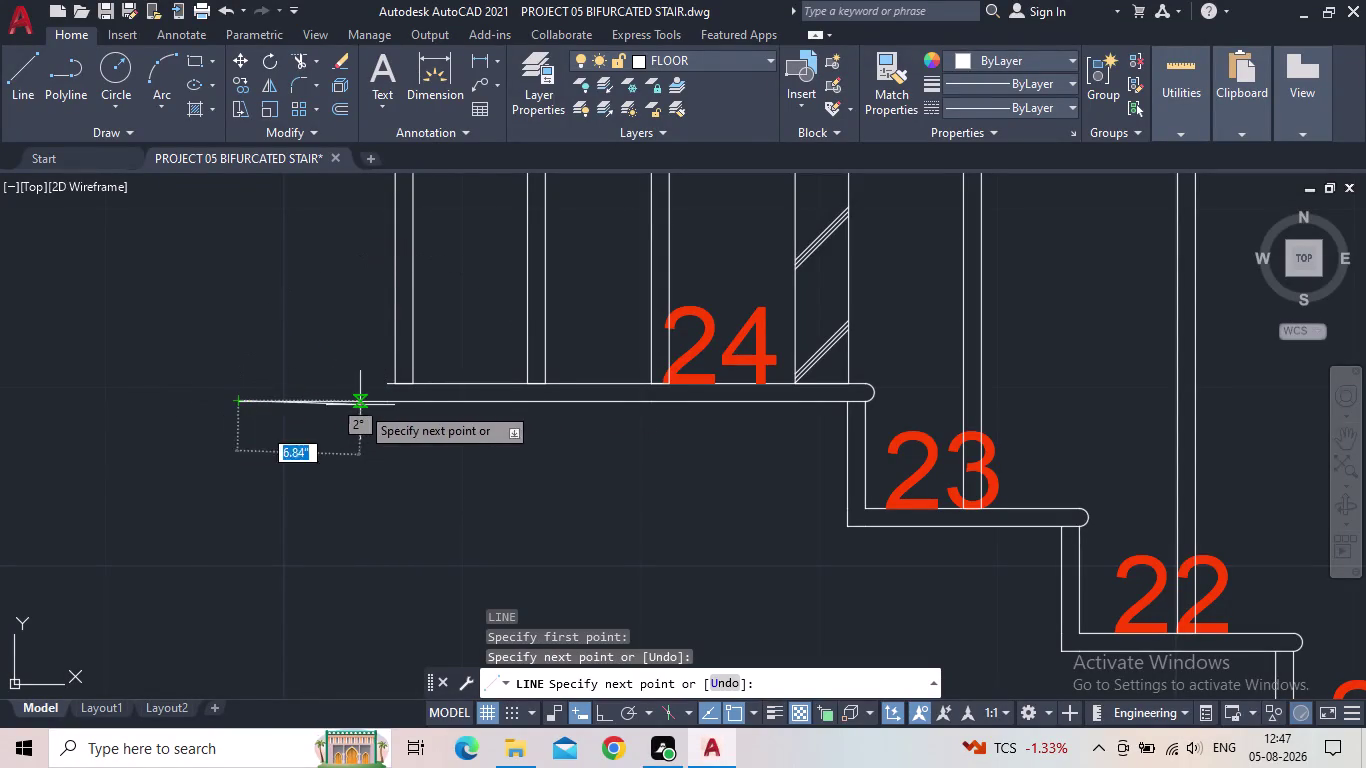
key(Escape)
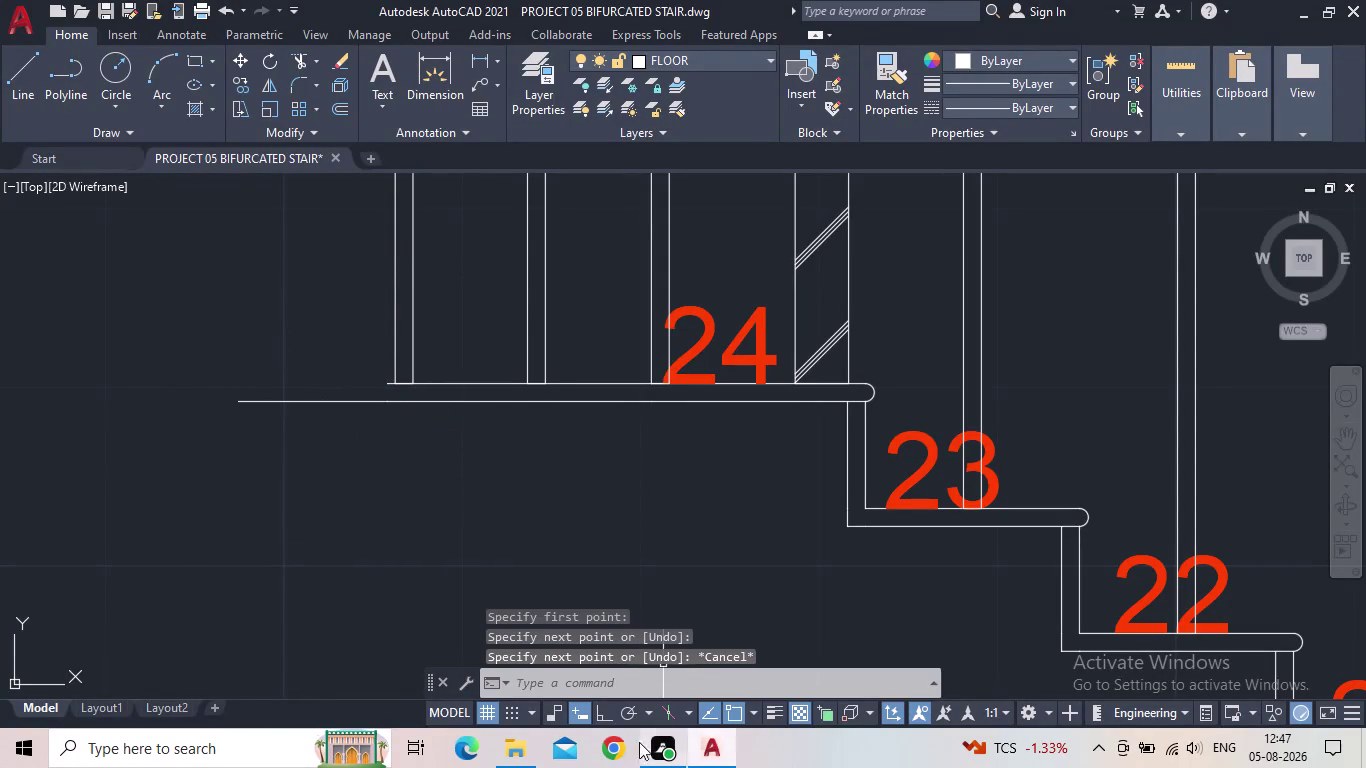
With Ortho on, draw a horizontal line and a vertical end line left of the landing.
click(599, 710)
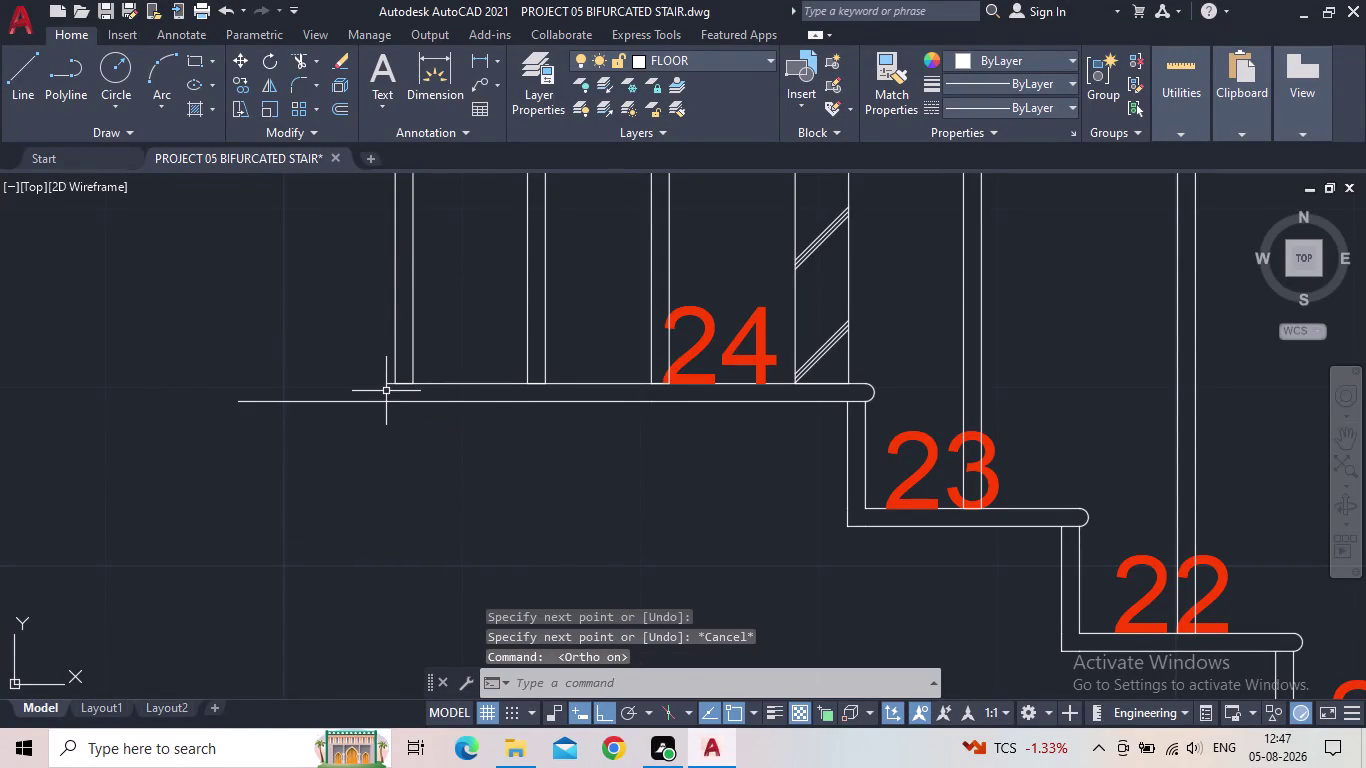
key(space)
click(385, 388)
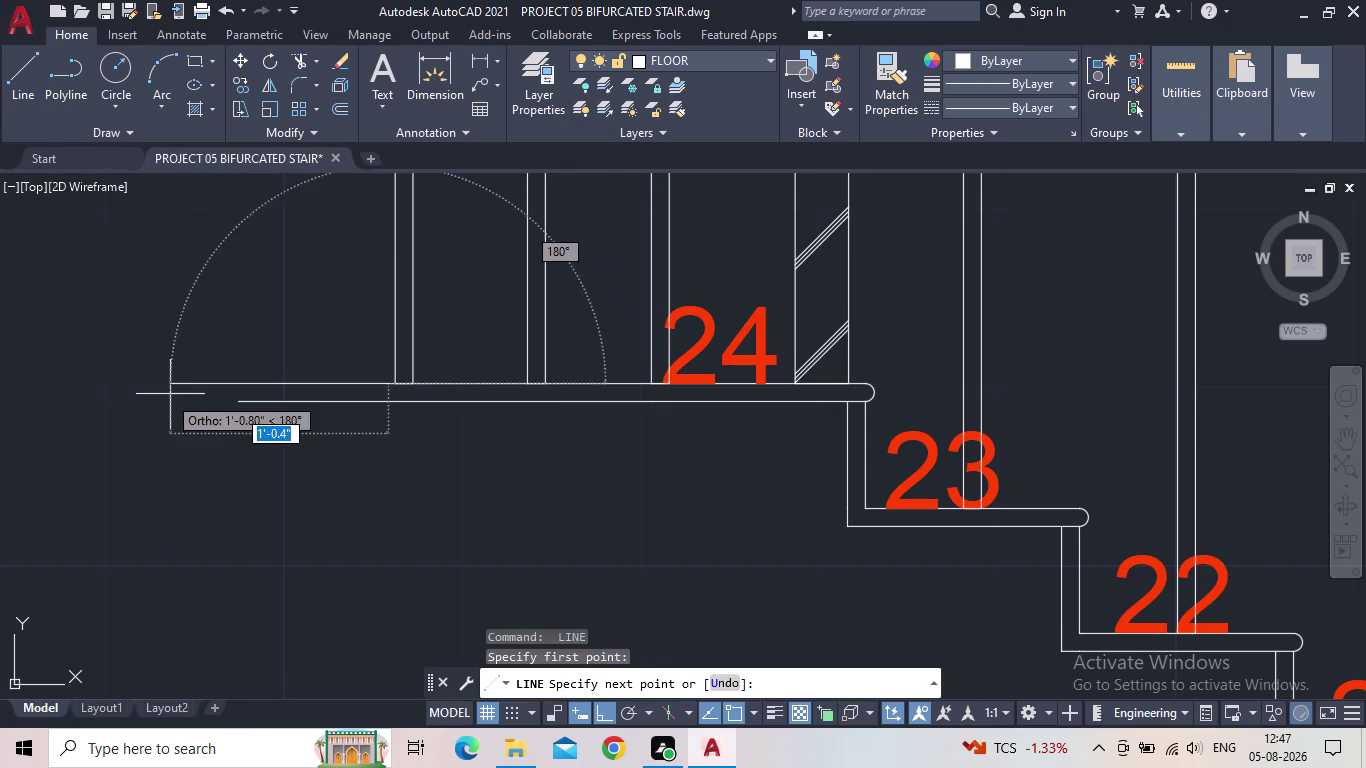
click(212, 392)
key(Escape)
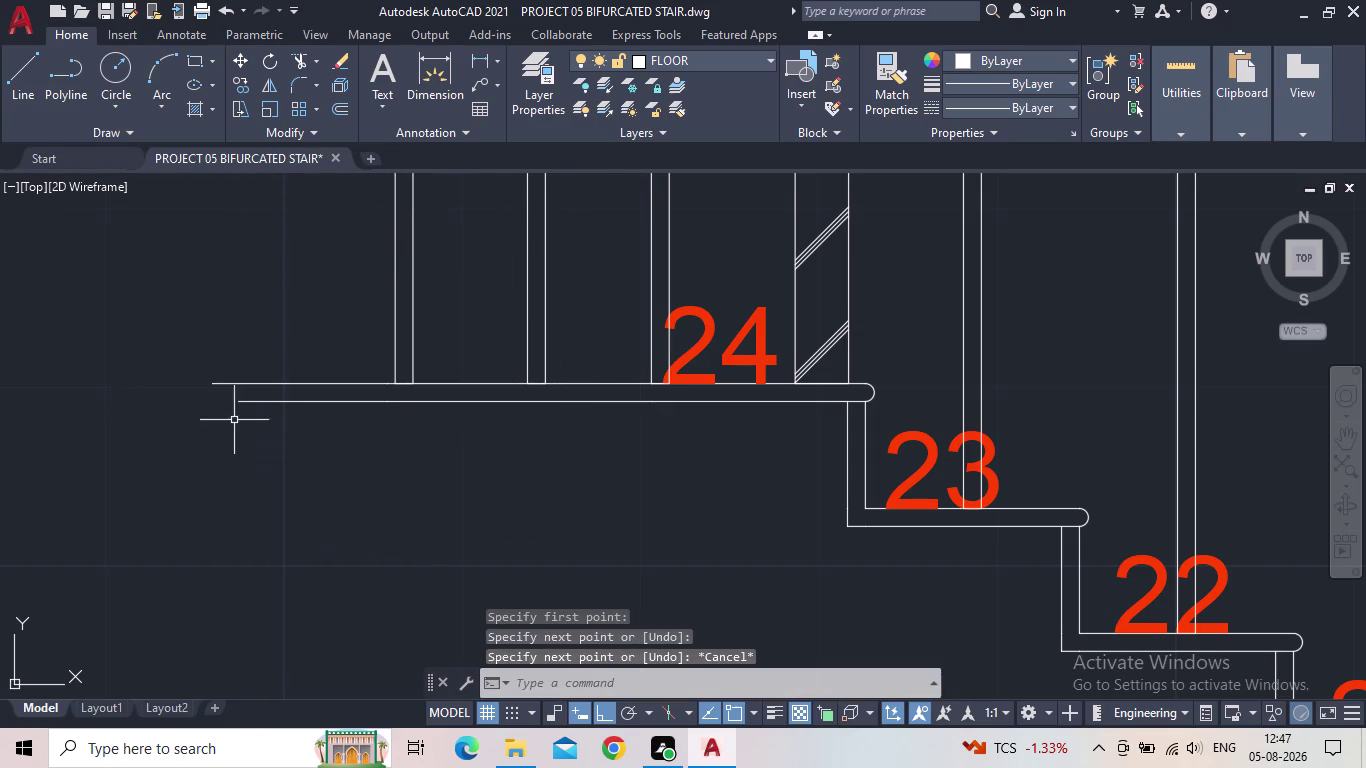
key(l)
key(space)
drag(225, 296, 227, 296)
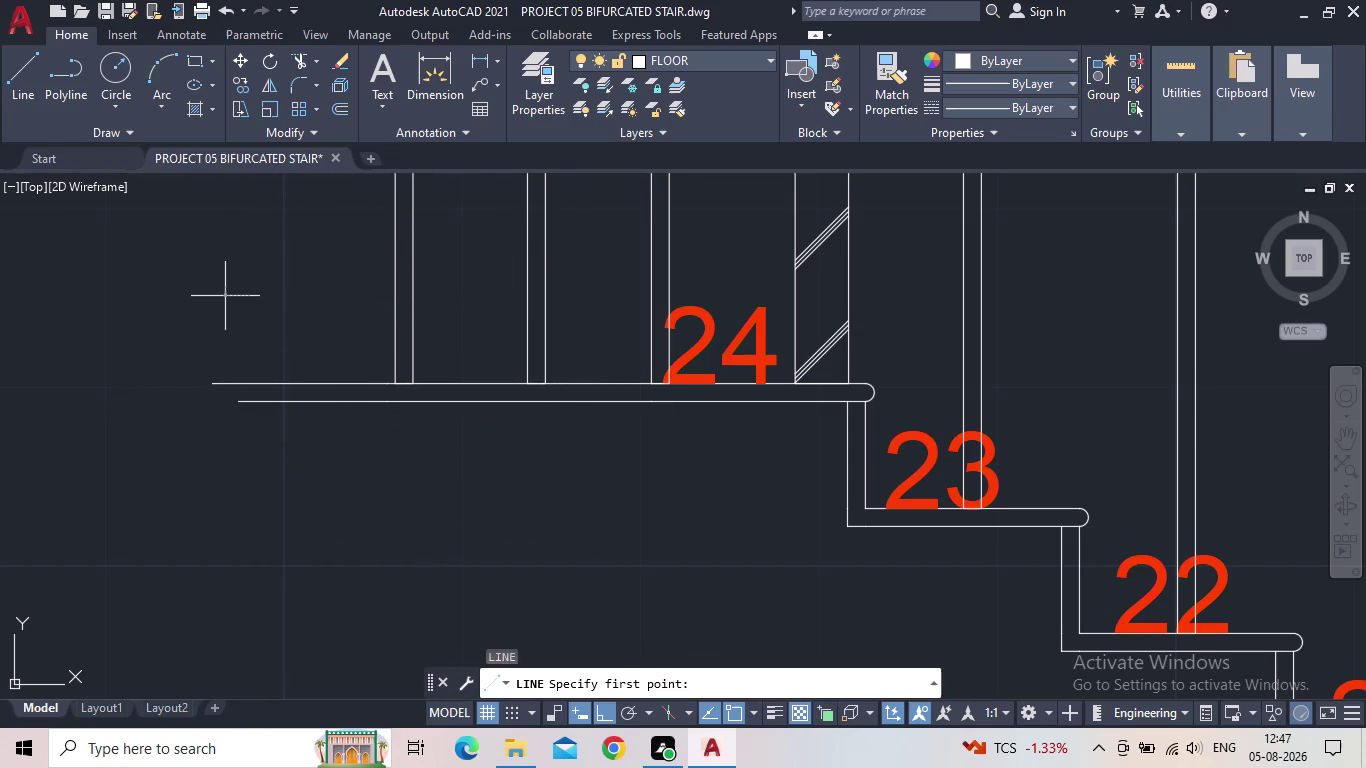
drag(227, 296, 241, 332)
click(234, 494)
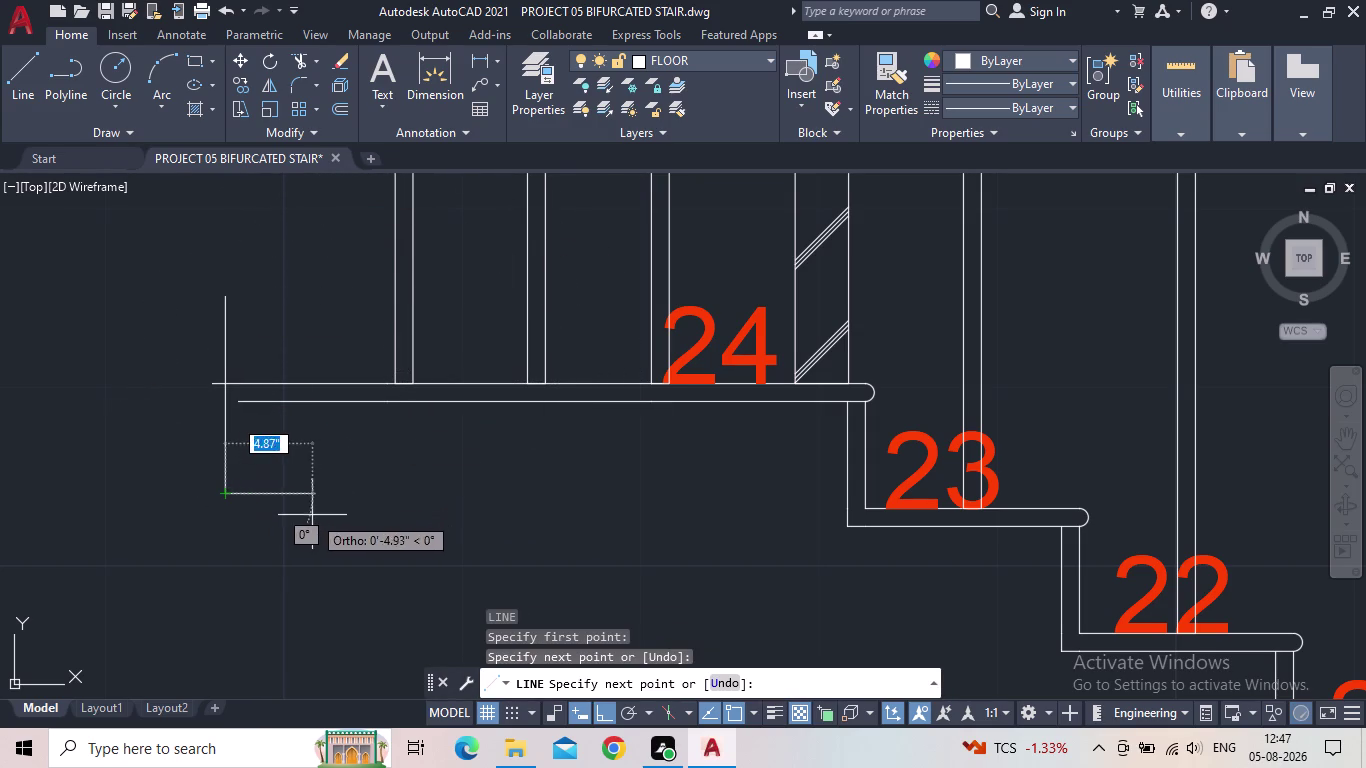
key(Escape)
key(e)
Extend the landing edge to the vertical end line and trim the stub beyond it.
key(x)
key(space)
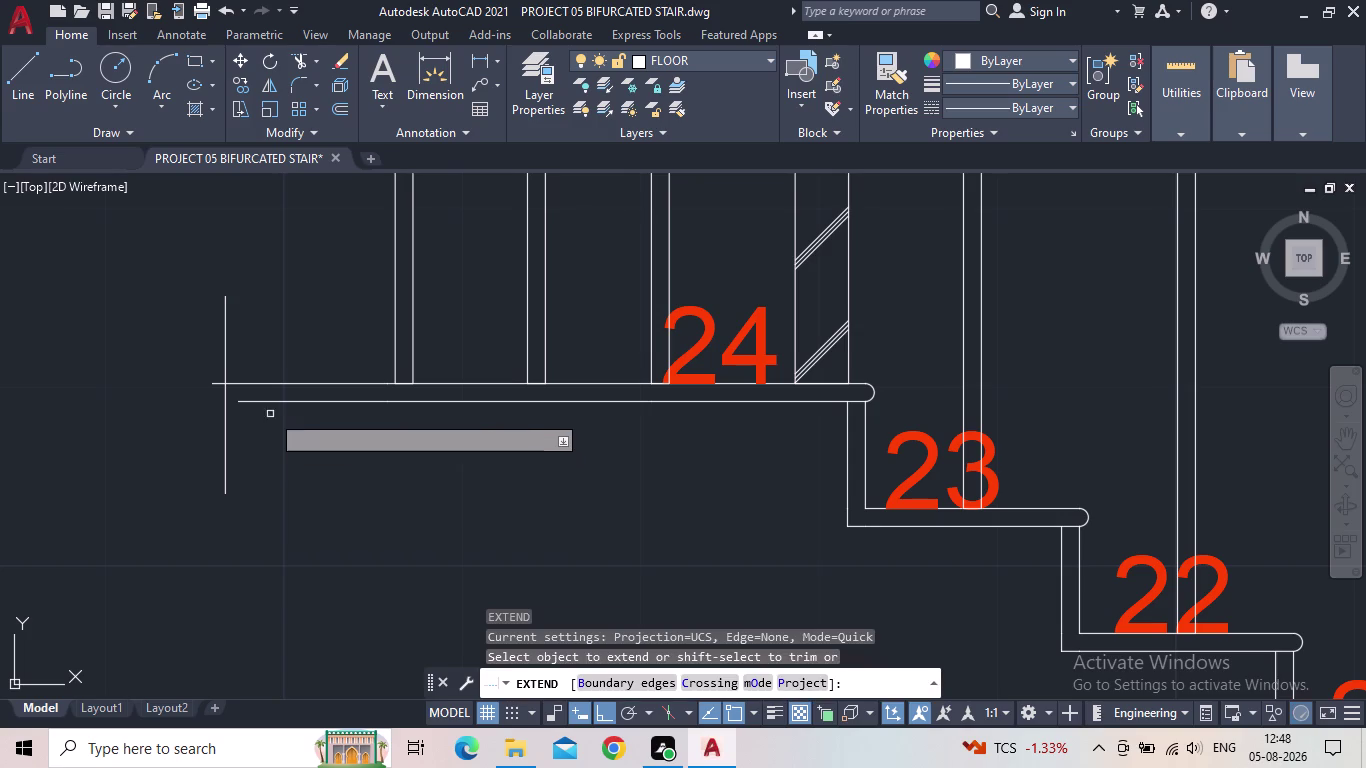
click(269, 403)
key(Escape)
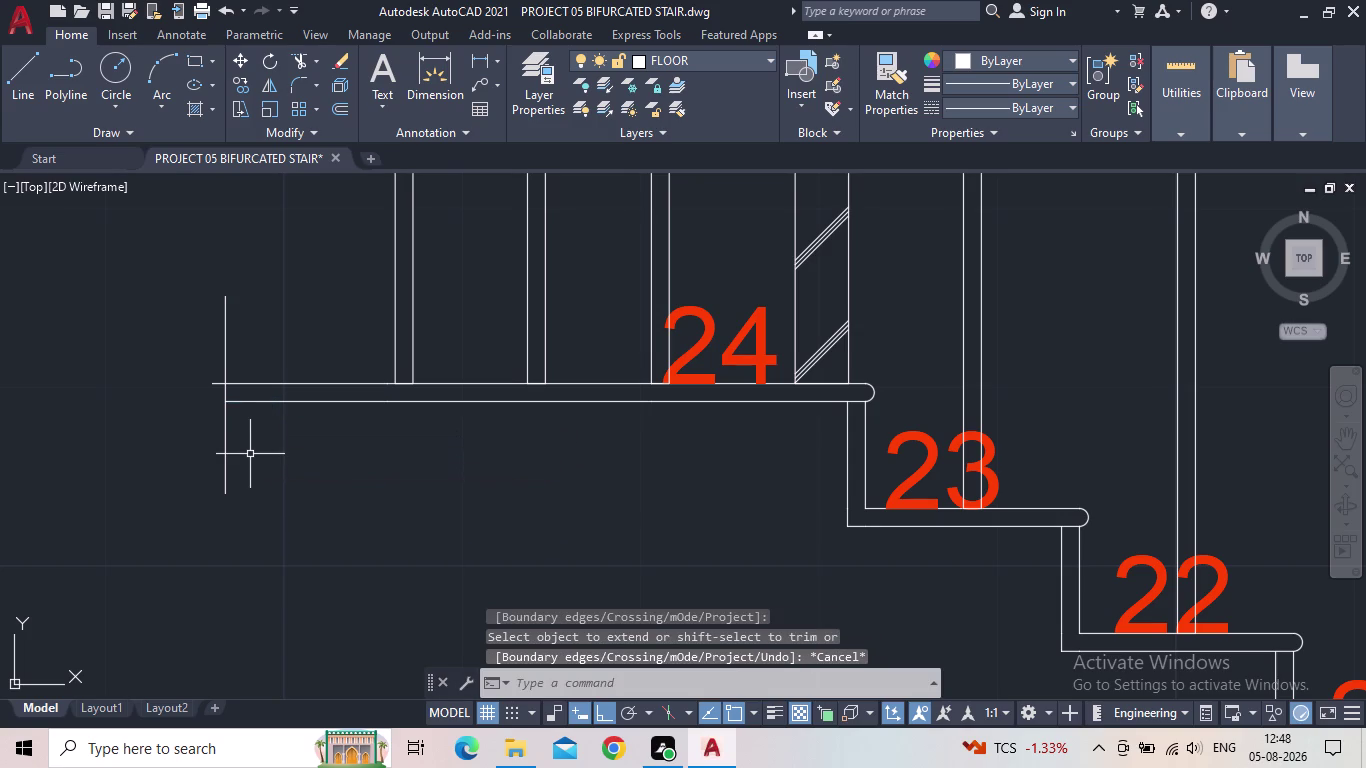
text(tr)
key(space)
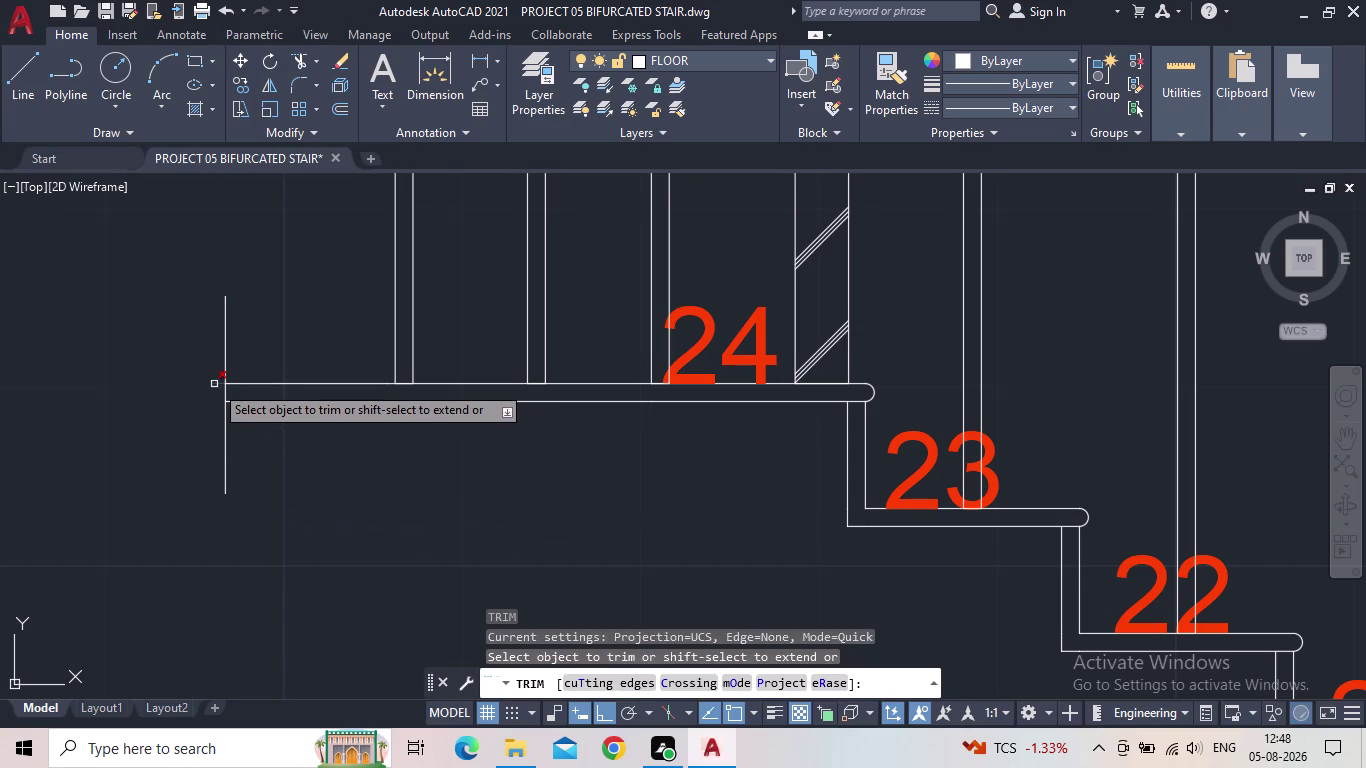
click(214, 384)
scroll(down, 3)
middle_drag(370, 483, 91, 456)
scroll(down, 3)
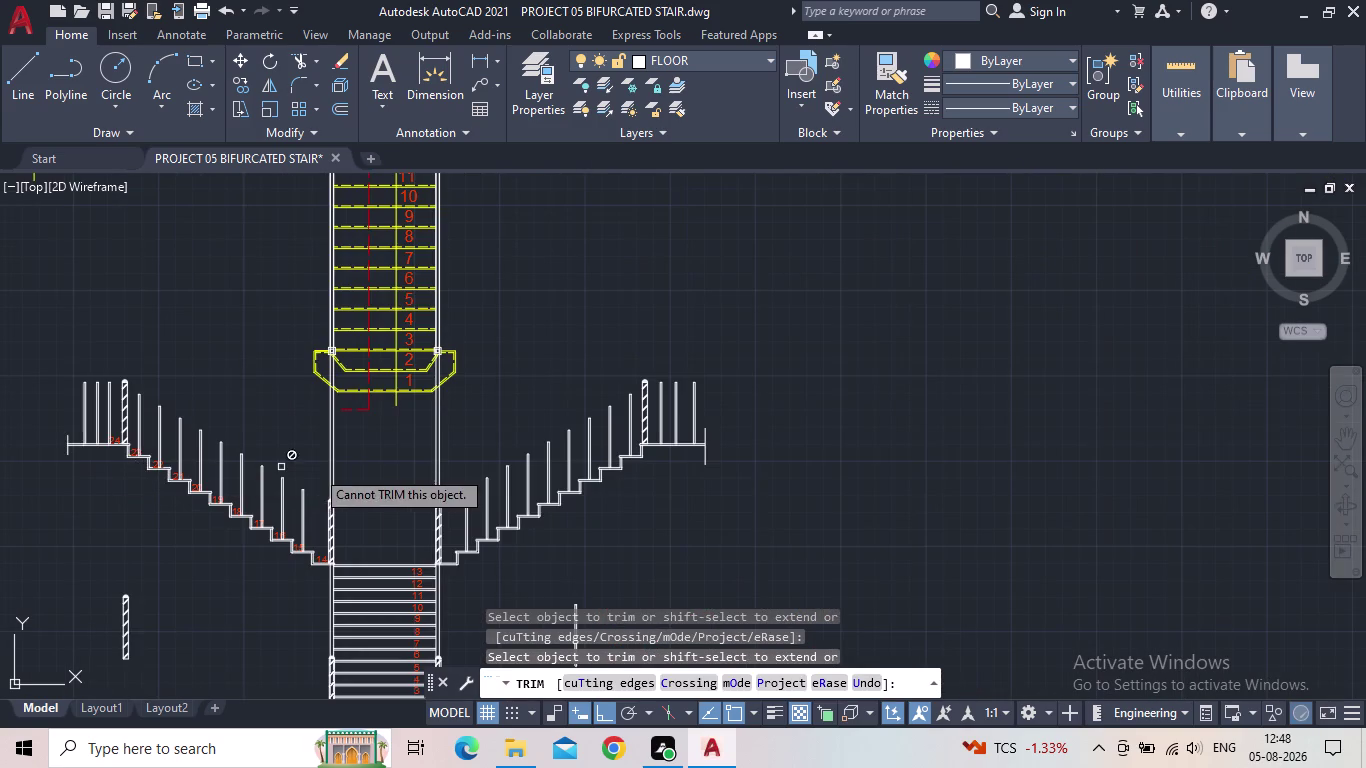
scroll(up, 3)
Grip-stretch the right landing's vertical end line upward above the balusters.
key(Escape)
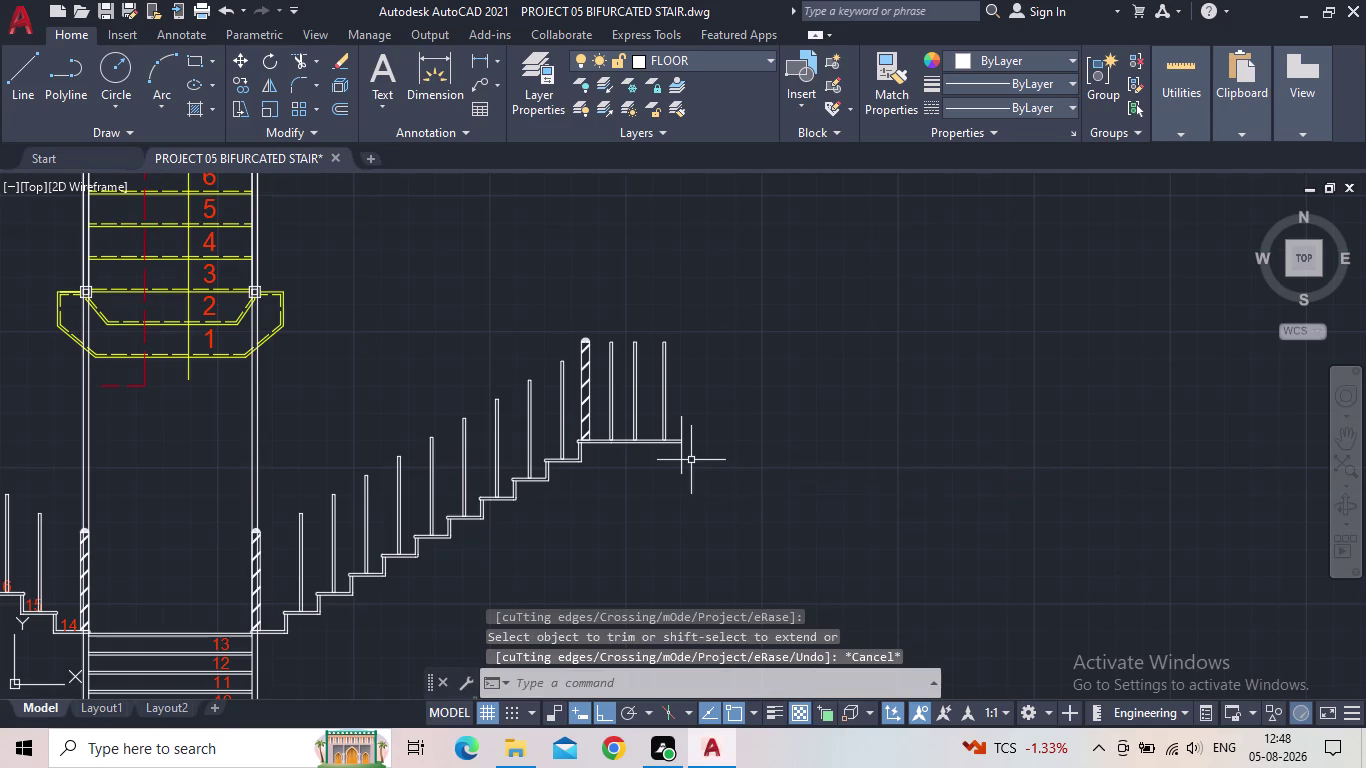
scroll(down, 3)
middle_drag(701, 458, 793, 444)
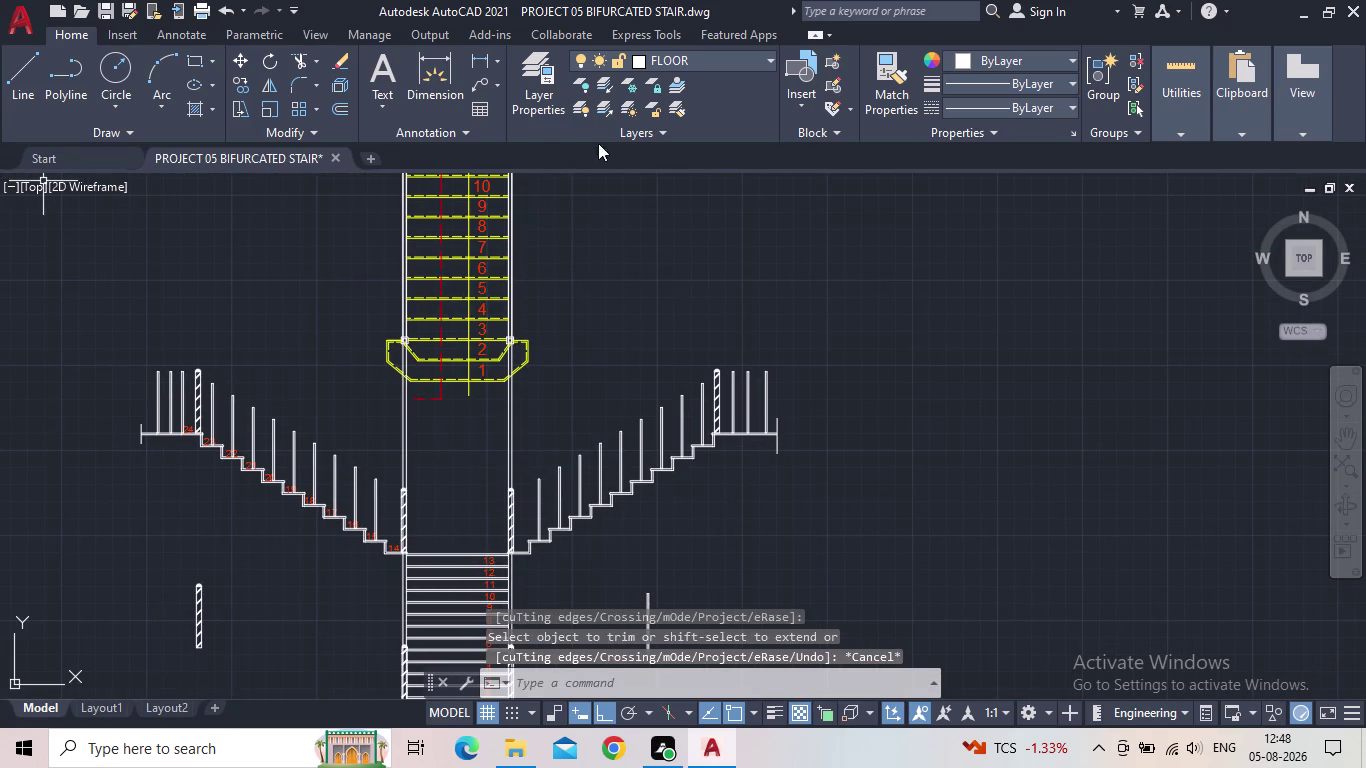
scroll(up, 3)
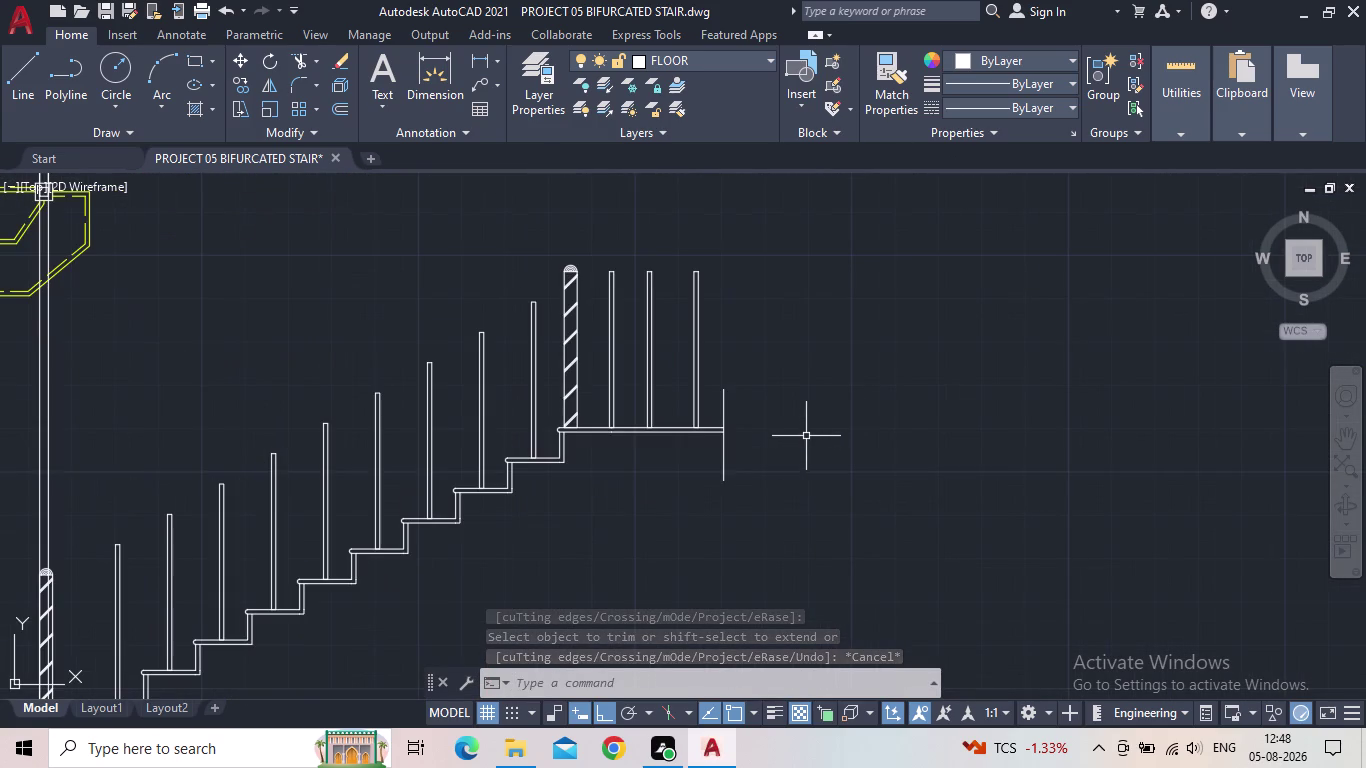
scroll(up, 3)
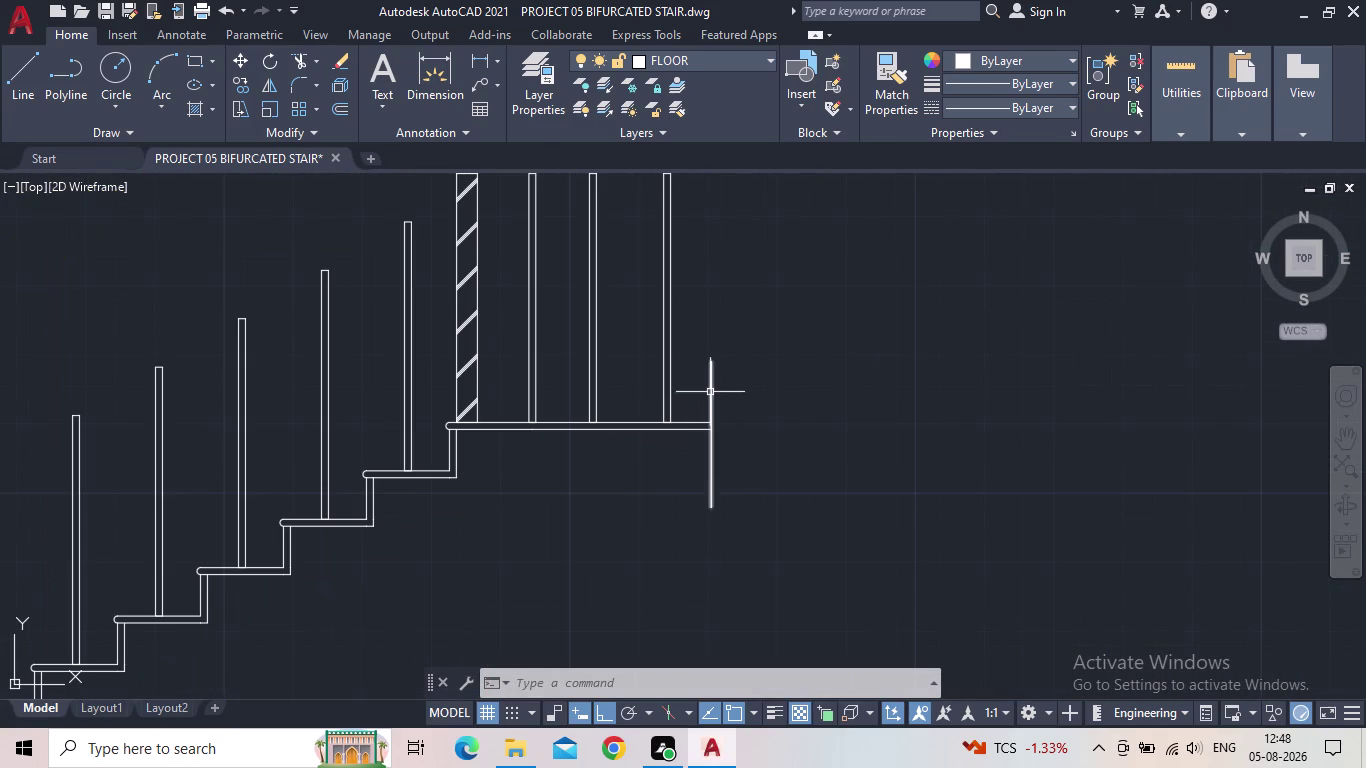
click(711, 391)
click(713, 360)
middle_drag(696, 169, 702, 193)
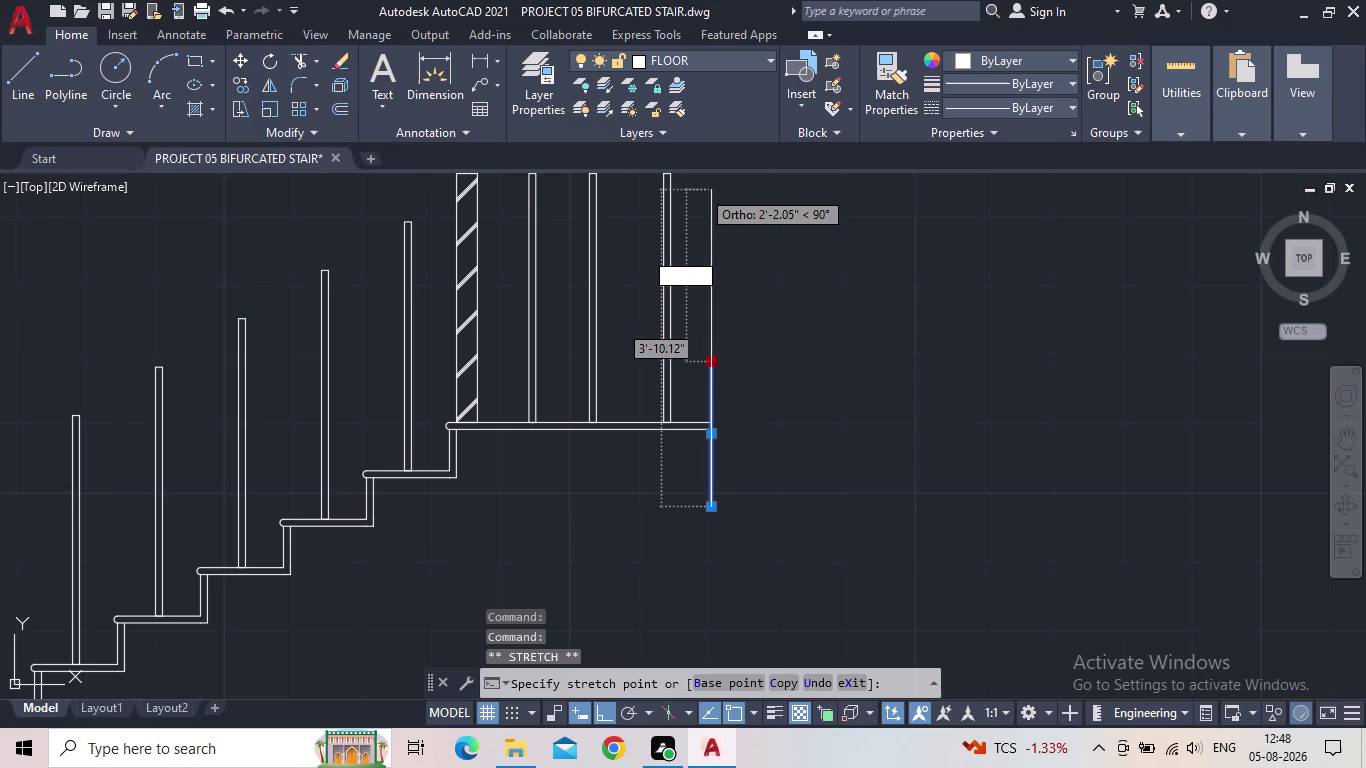
middle_drag(702, 193, 702, 197)
middle_drag(702, 197, 676, 429)
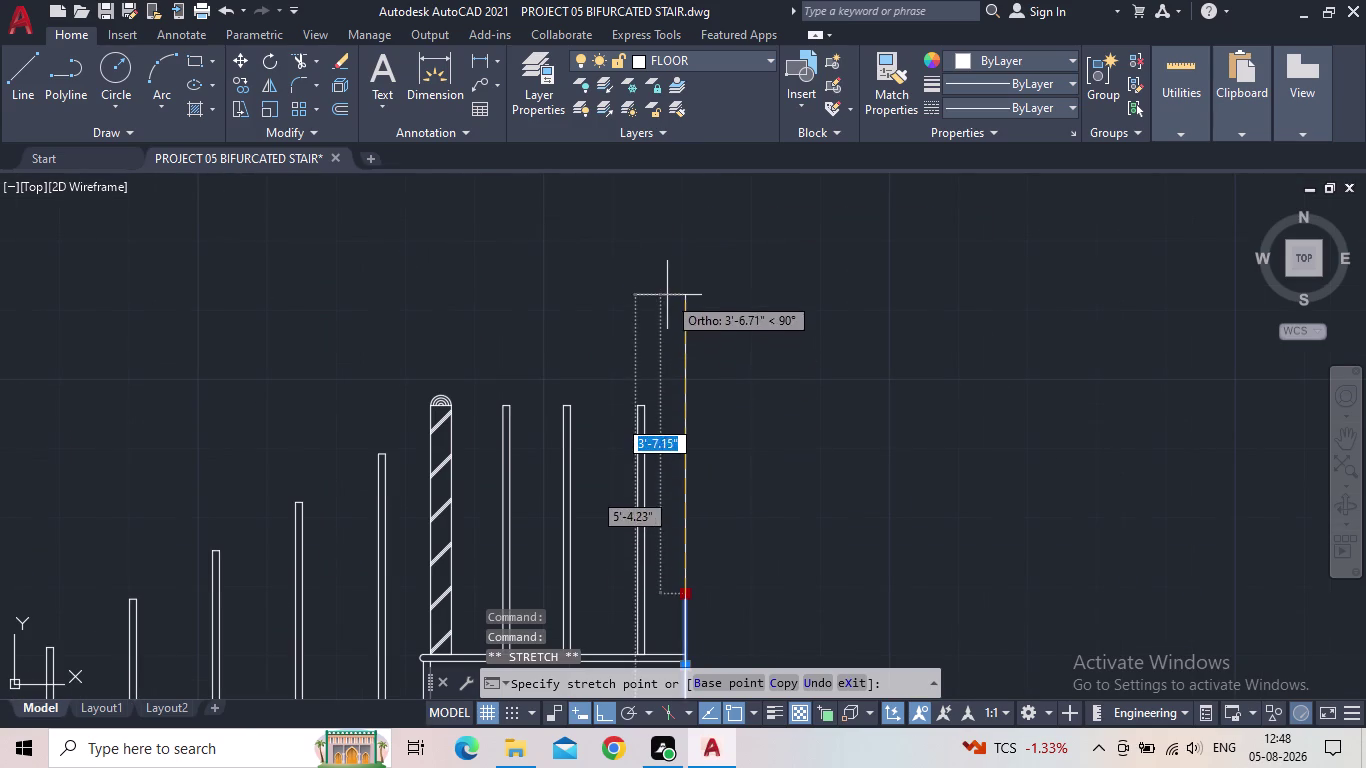
click(670, 291)
key(Escape)
Grip-stretch the left landing's vertical end line upward to match the right one.
scroll(down, 3)
middle_drag(645, 386, 1022, 373)
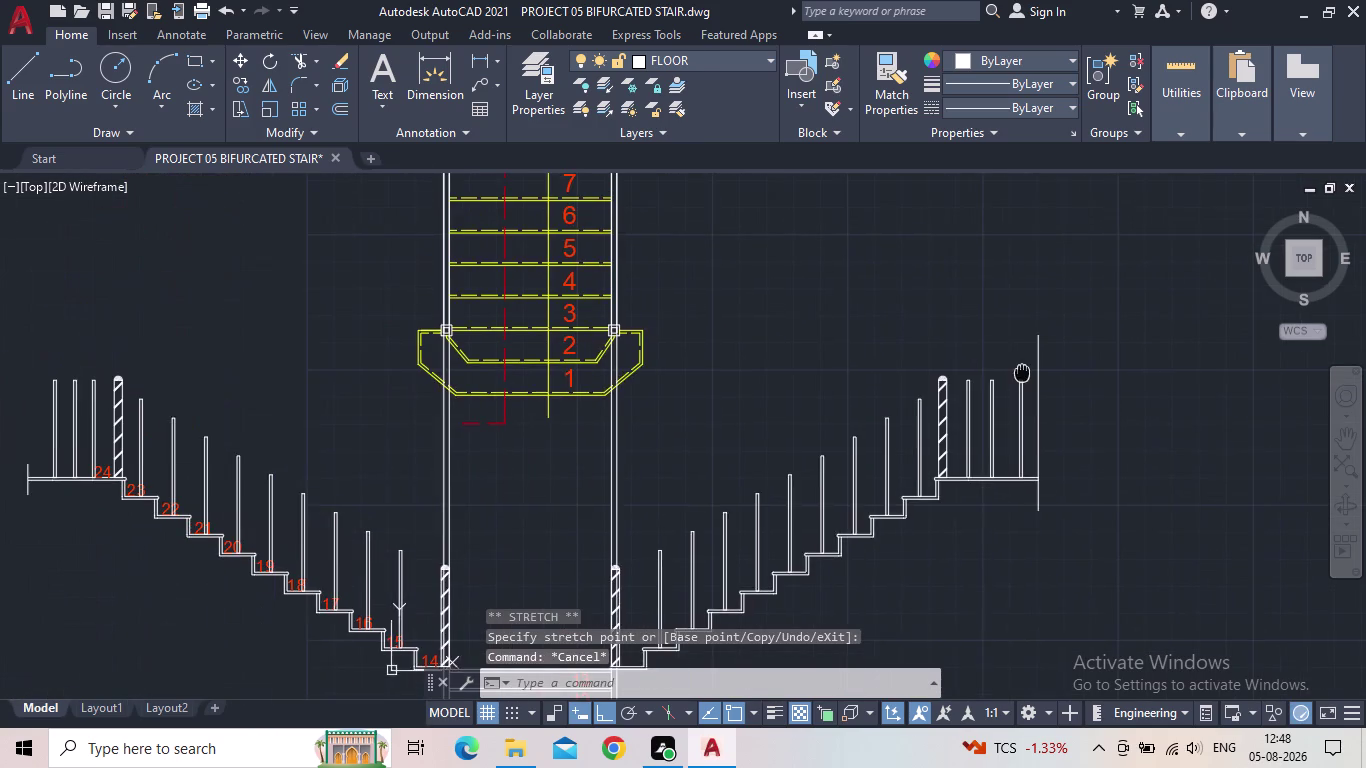
middle_drag(124, 456, 409, 456)
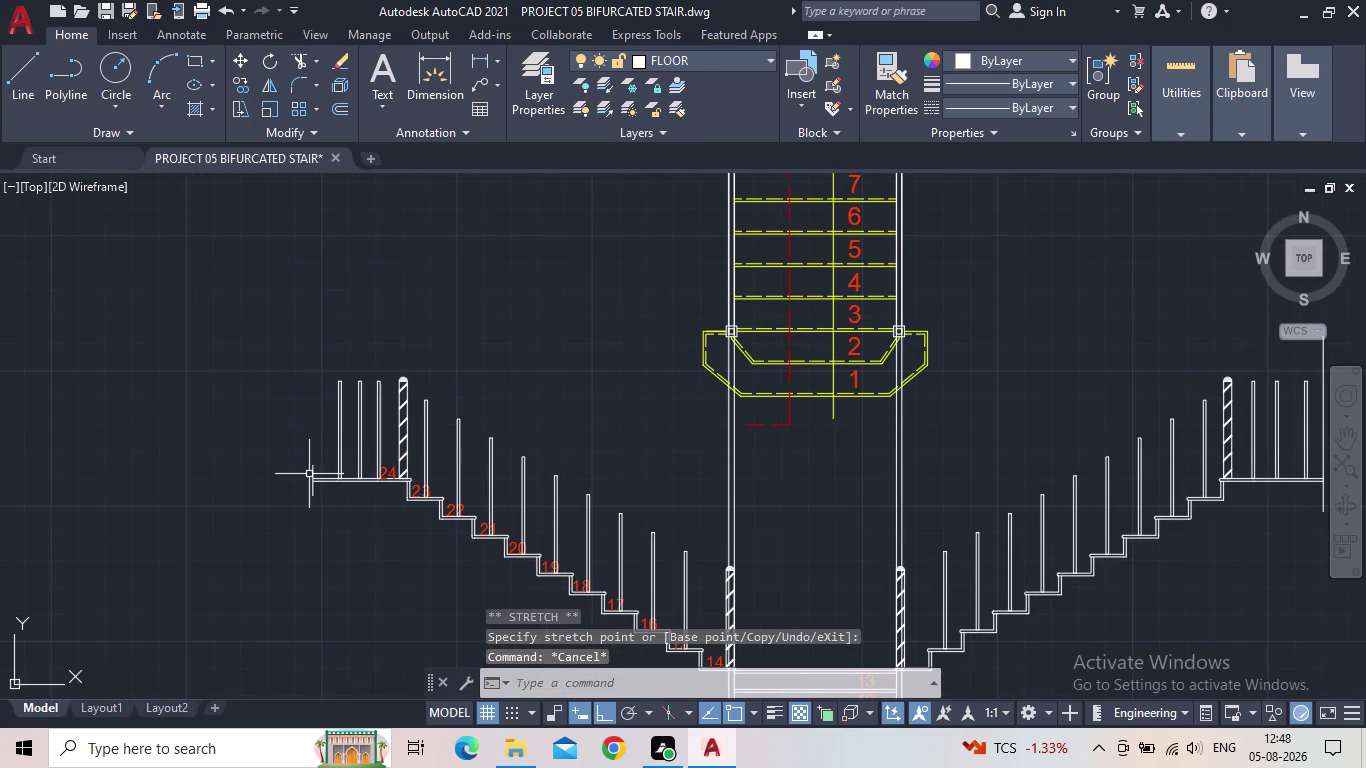
click(311, 468)
scroll(up, 3)
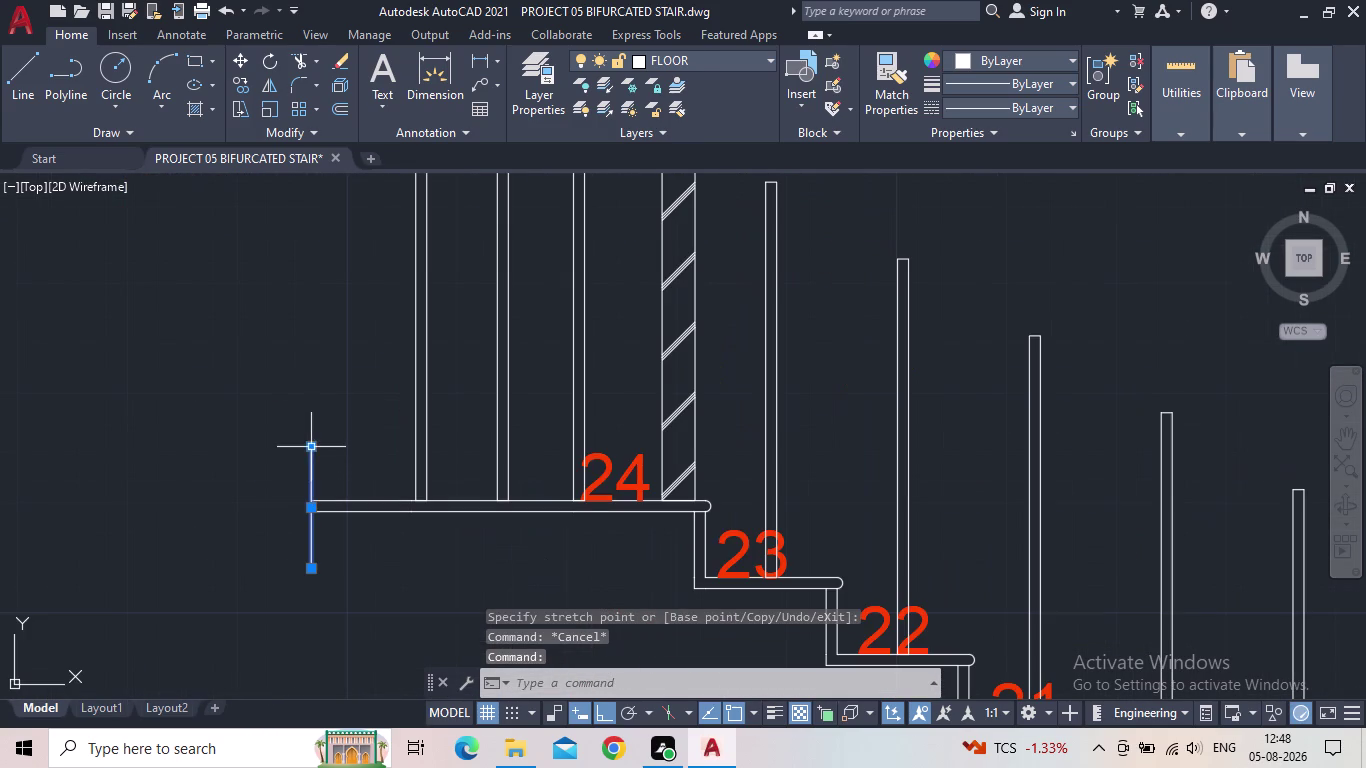
click(312, 449)
middle_drag(339, 254, 368, 418)
scroll(down, 3)
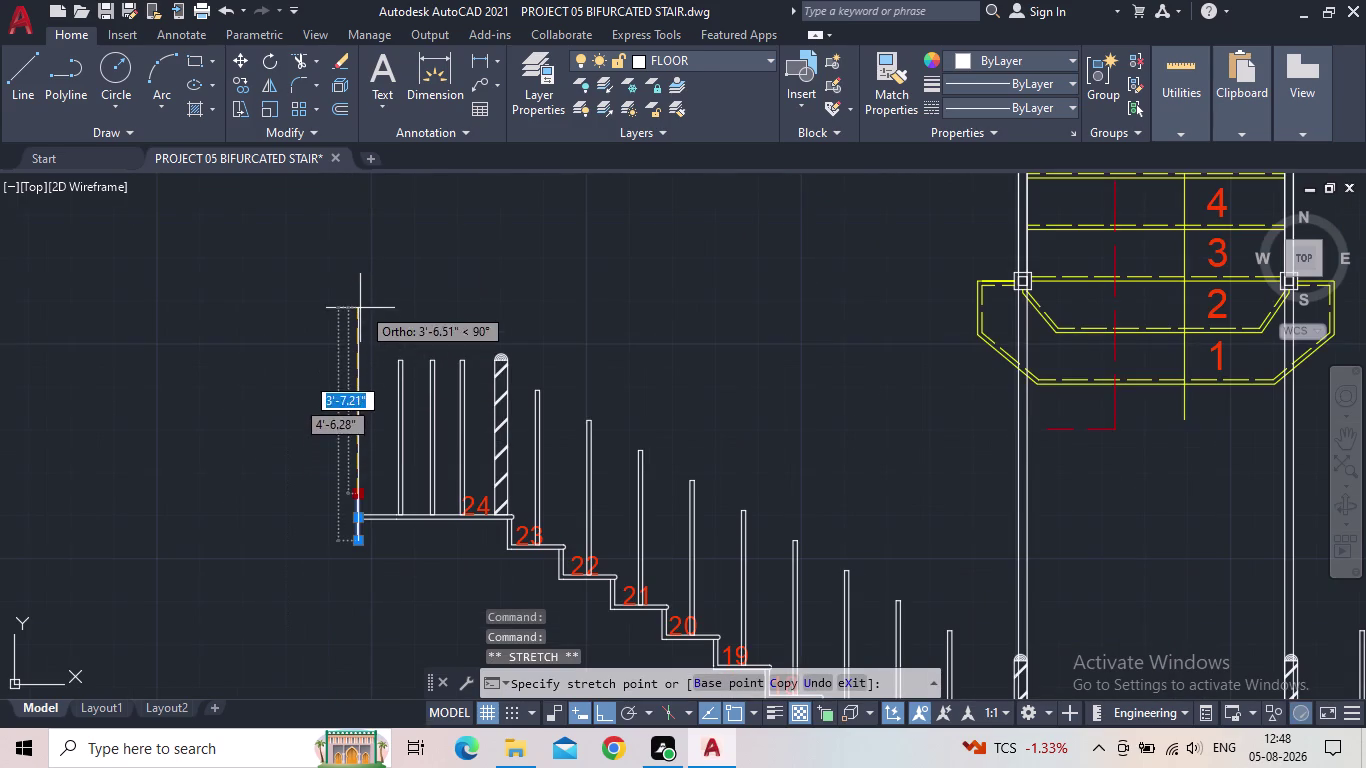
click(361, 306)
key(Escape)
scroll(down, 3)
middle_drag(349, 383, 271, 366)
scroll(down, 3)
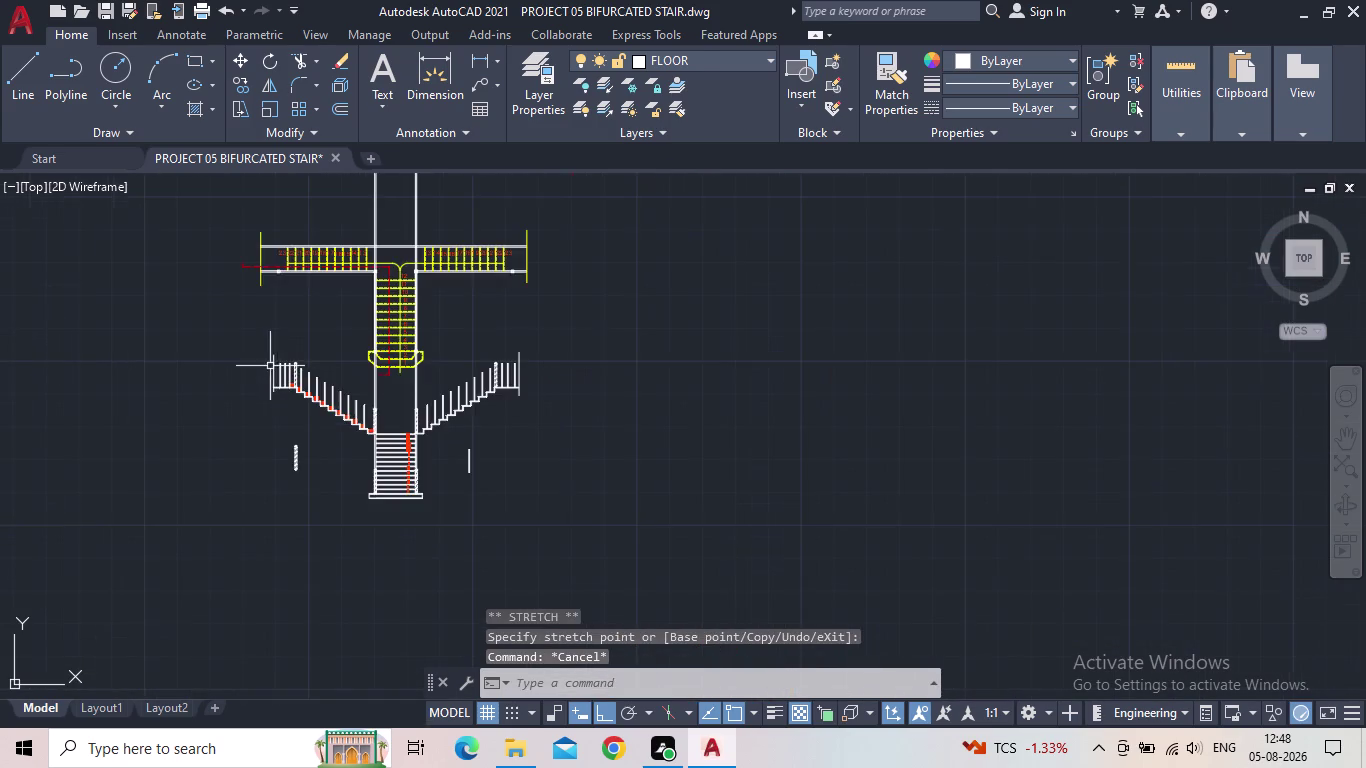
scroll(up, 3)
scroll(up, 3)
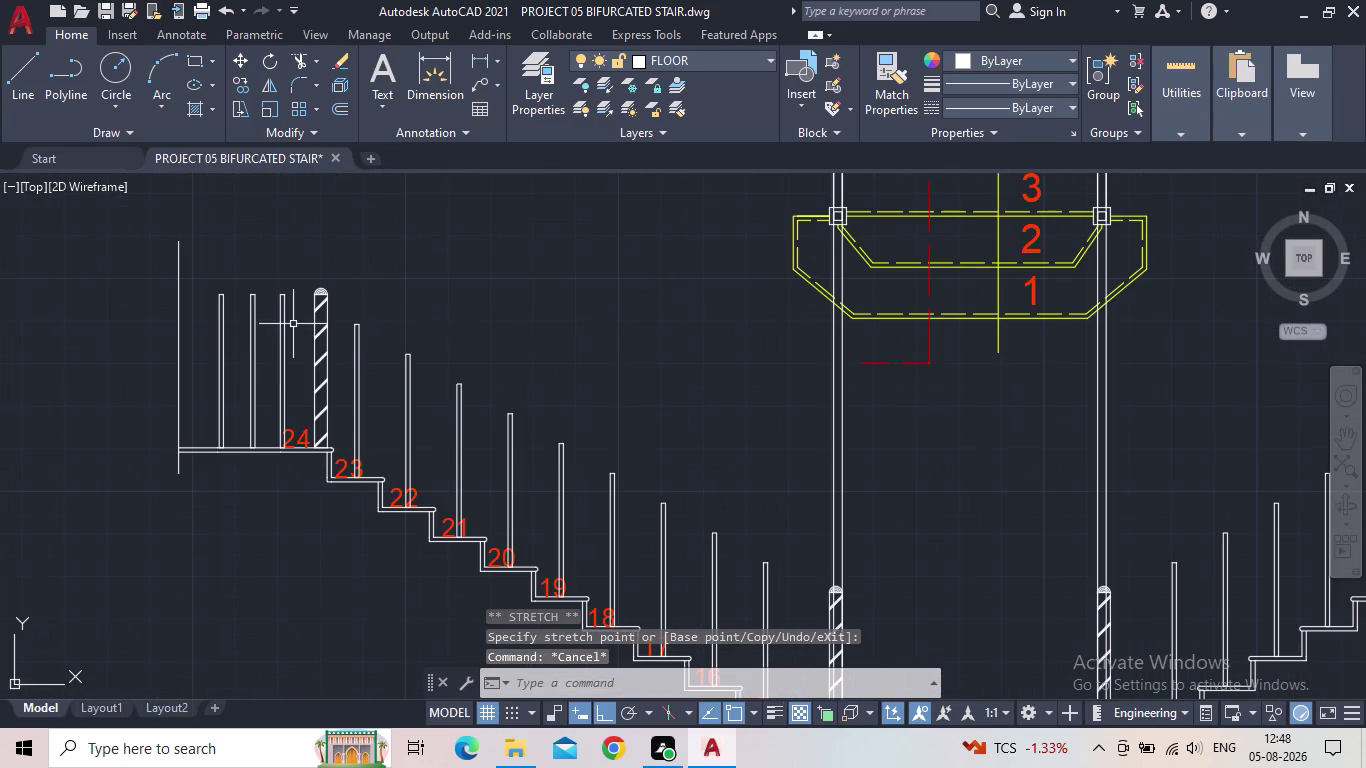
middle_drag(305, 317, 310, 347)
scroll(down, 3)
middle_drag(554, 424, 377, 326)
scroll(down, 3)
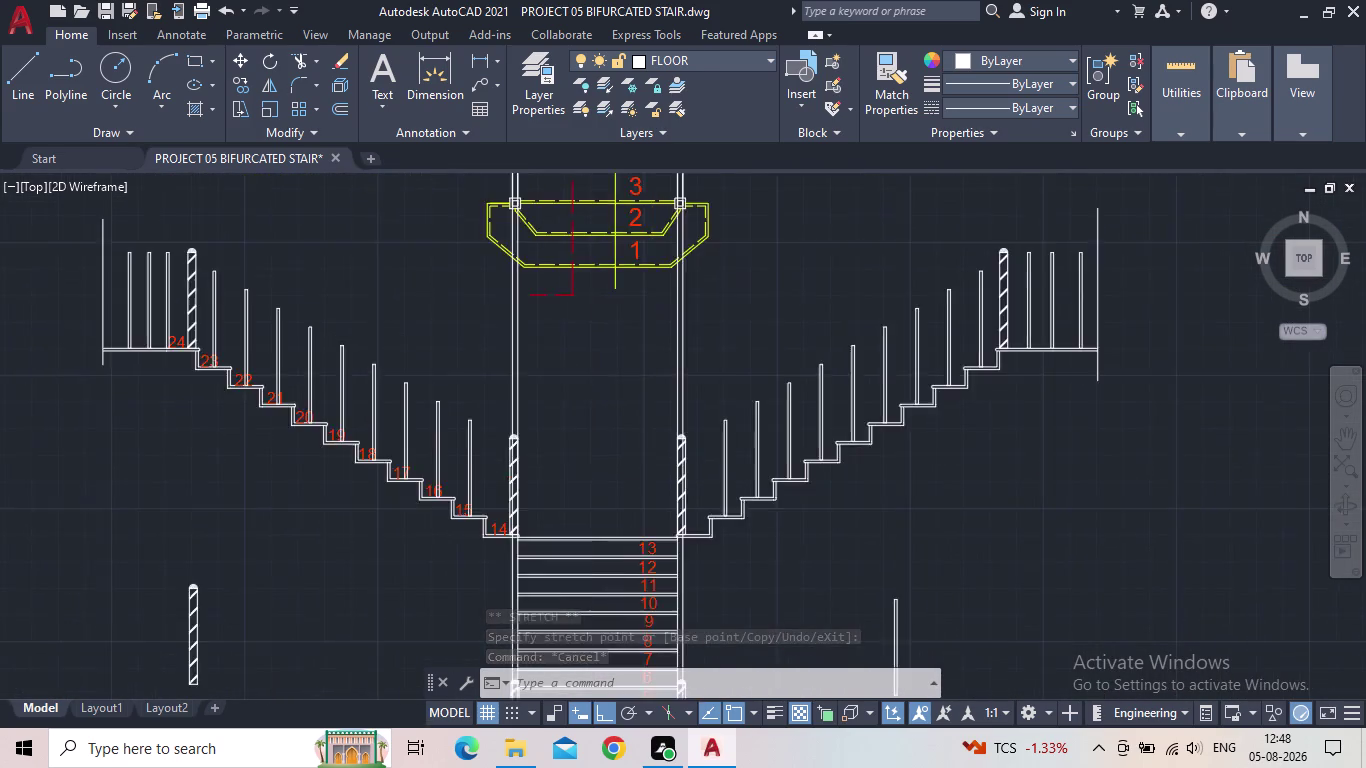
middle_drag(706, 464, 881, 522)
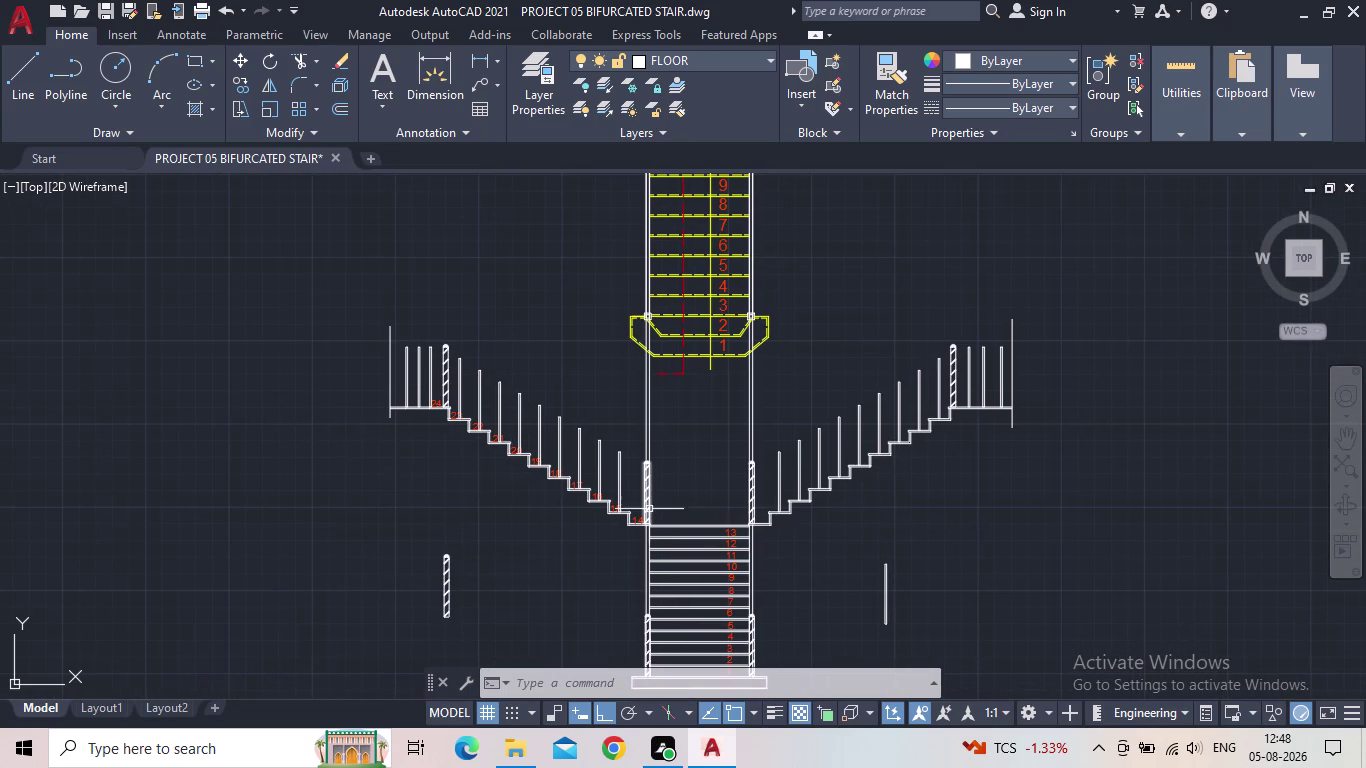
scroll(up, 3)
Window-select the four long vertical lines through the central flight and erase them.
drag(610, 477, 605, 486)
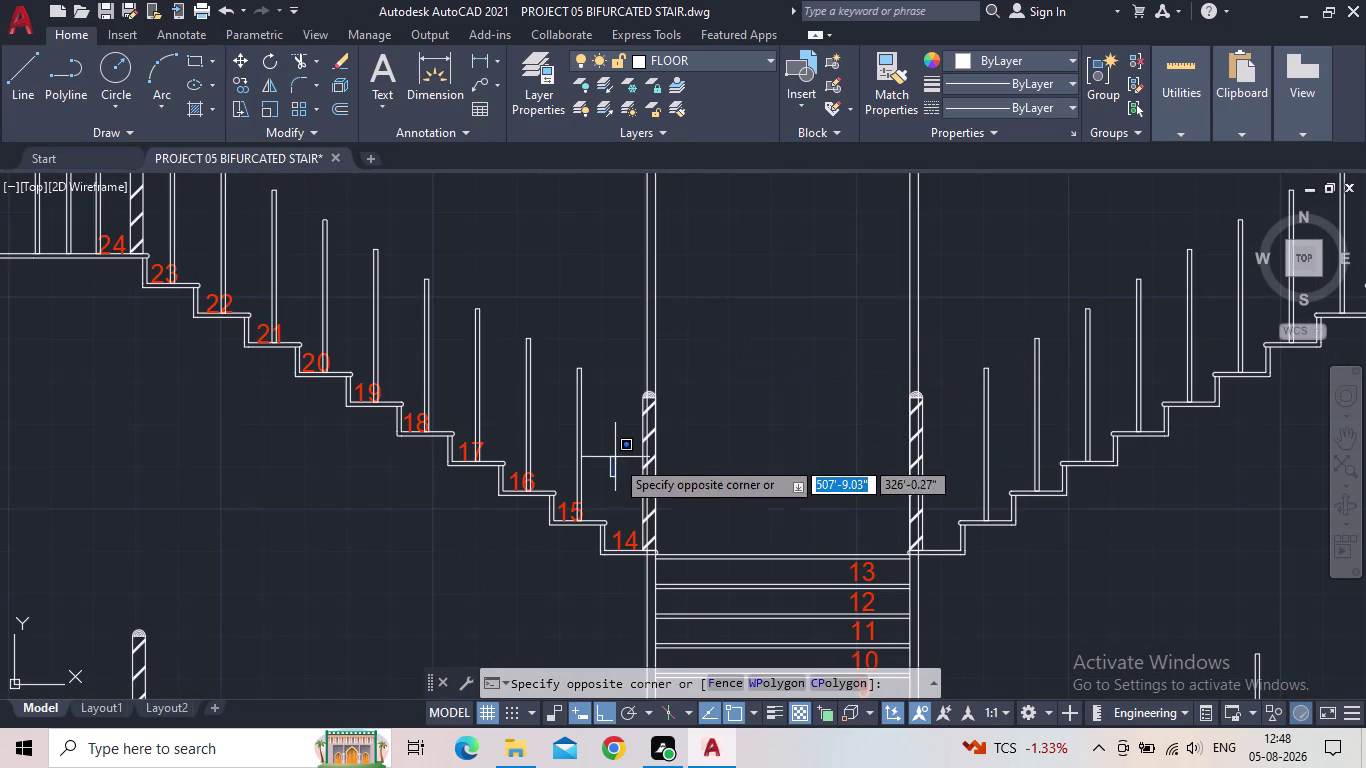
click(614, 461)
scroll(down, 3)
scroll(down, 3)
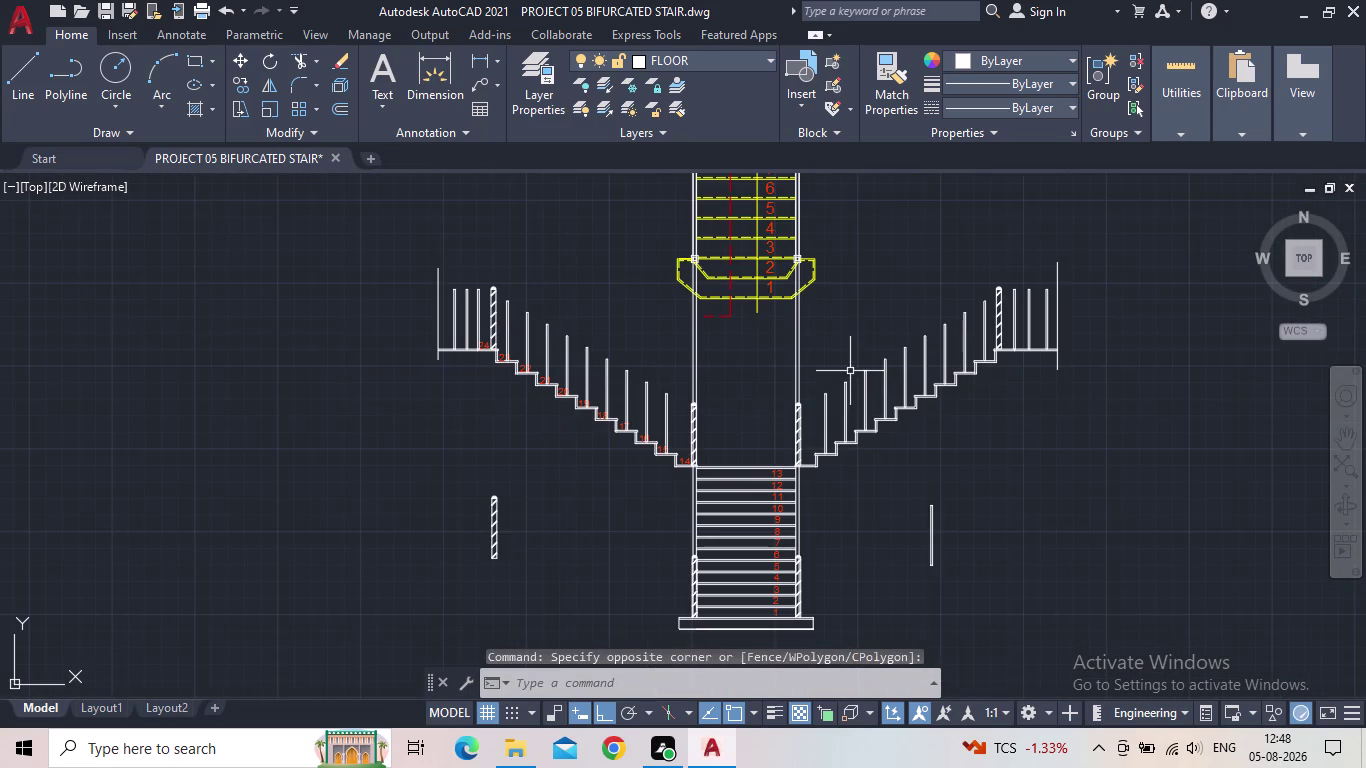
click(845, 349)
click(670, 337)
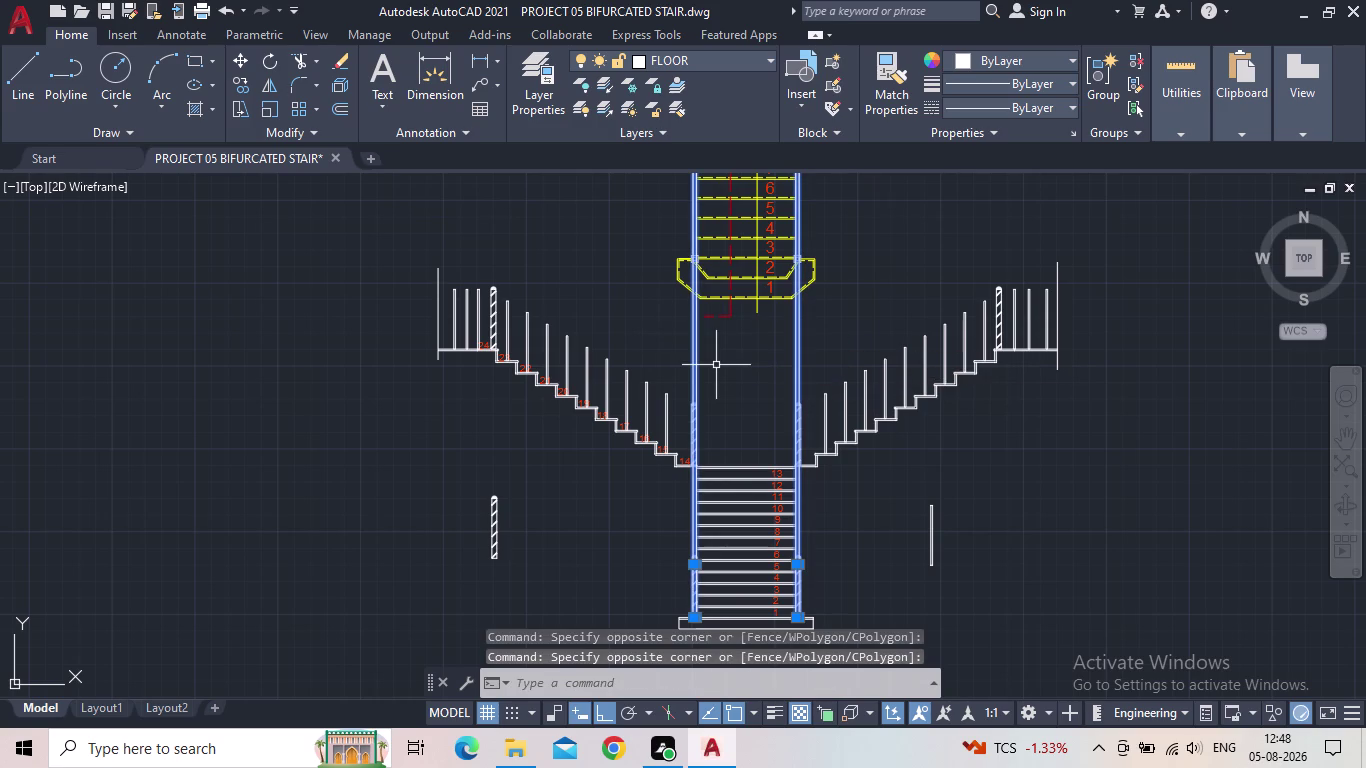
key(Delete)
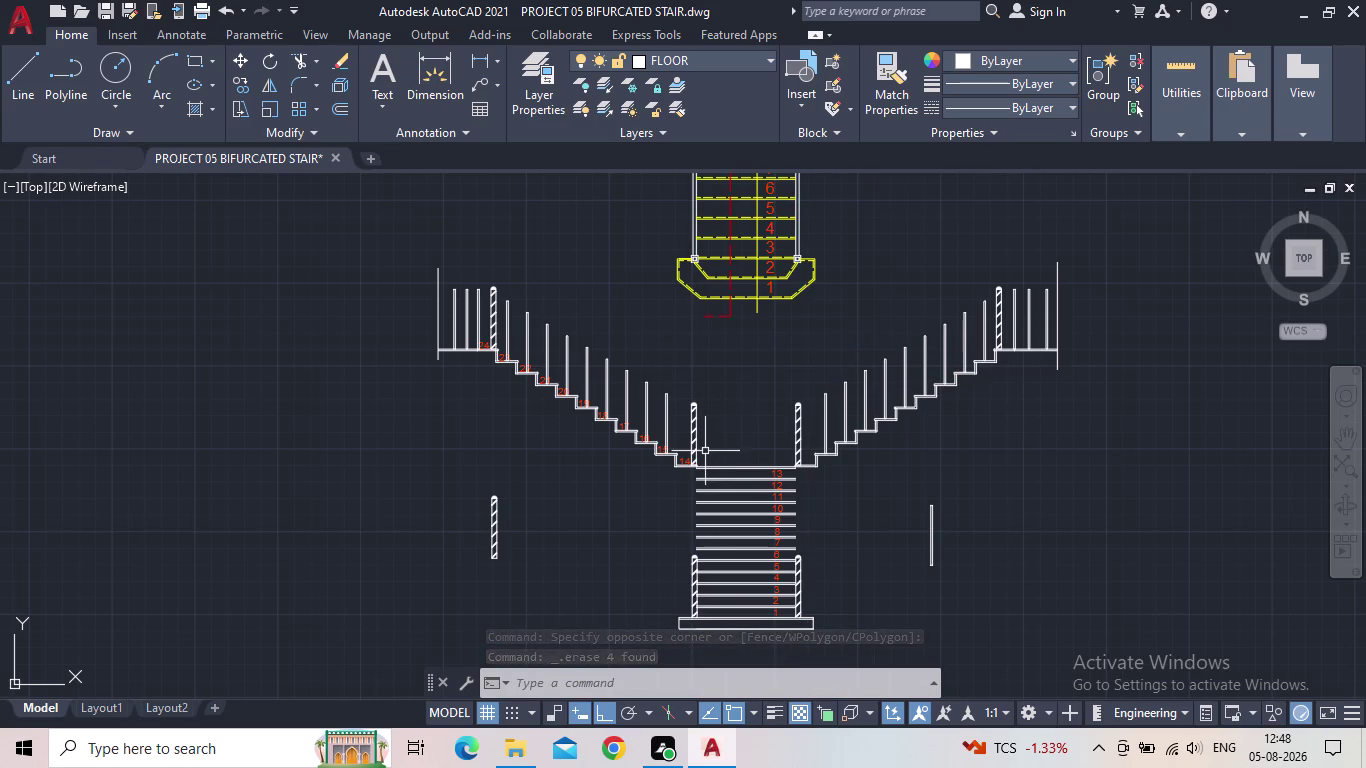
scroll(down, 3)
middle_drag(741, 434, 755, 426)
scroll(up, 3)
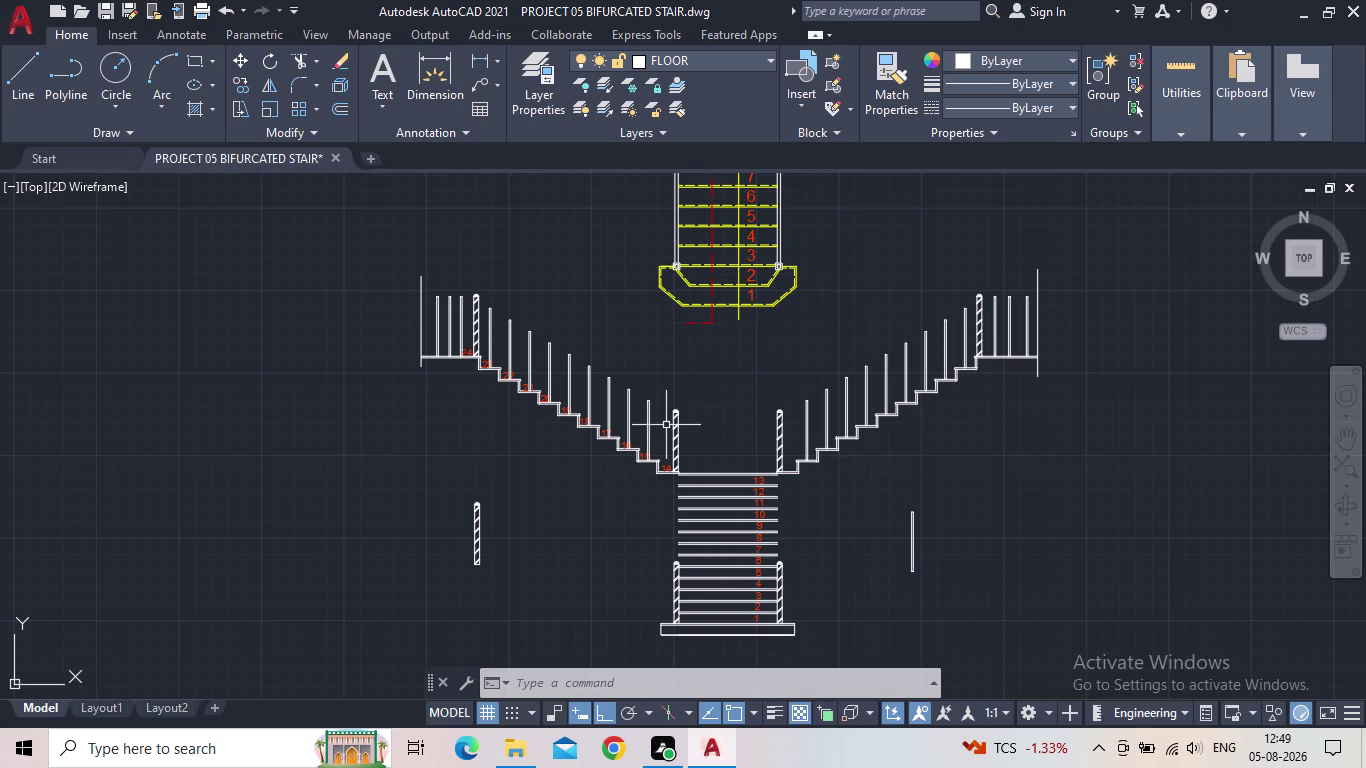
scroll(up, 3)
middle_drag(816, 356, 733, 328)
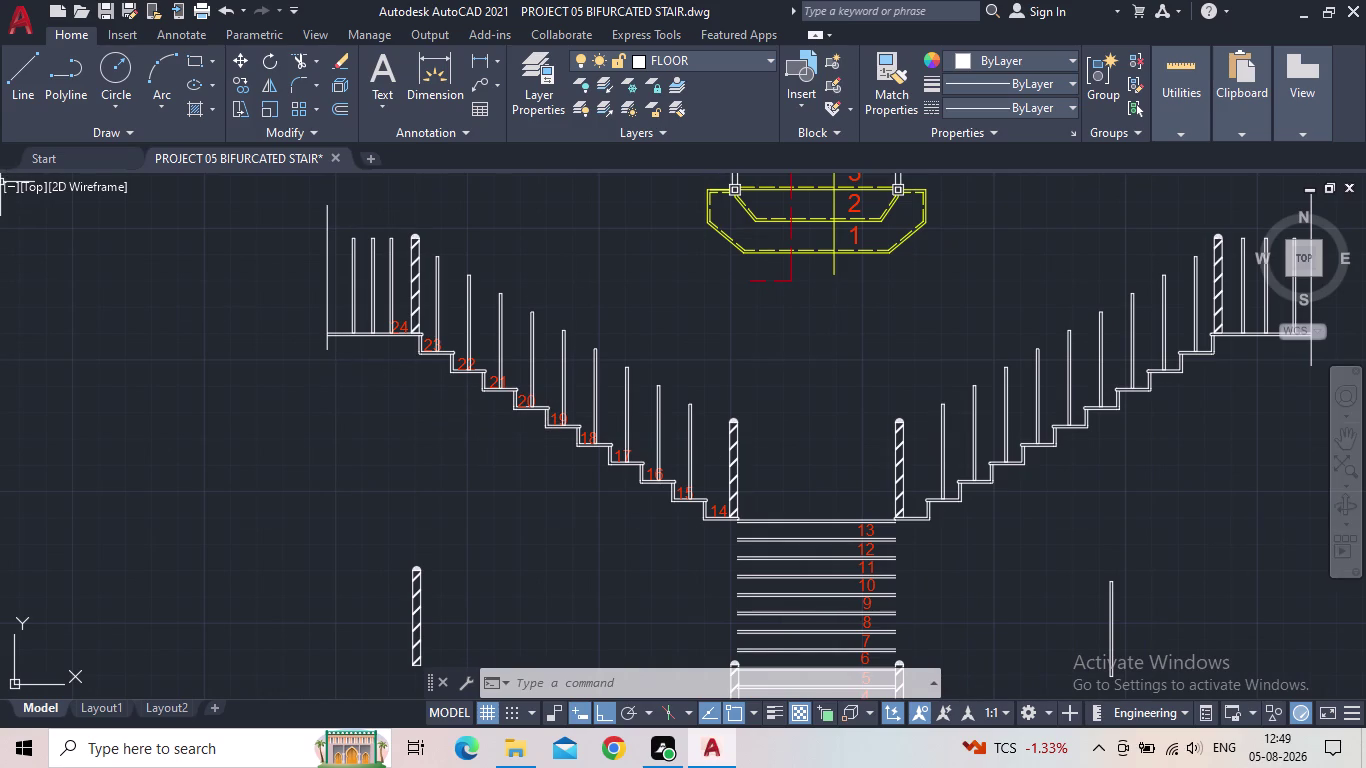
Start a SPLINE handrail at the step-24 newel post top, with Ortho off.
middle_drag(676, 377, 685, 369)
scroll(up, 3)
middle_drag(701, 387, 707, 336)
middle_drag(648, 294, 650, 338)
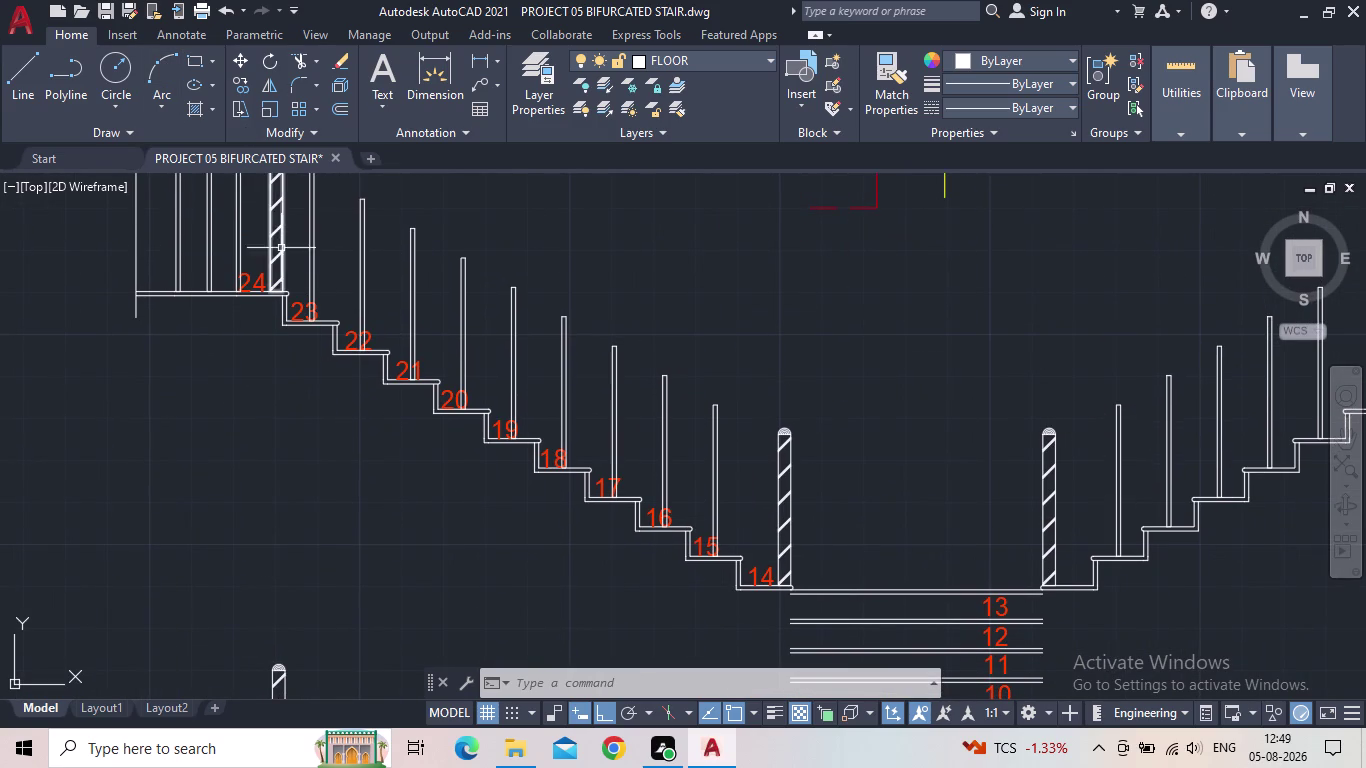
key(s)
key(p)
key(l)
key(Return)
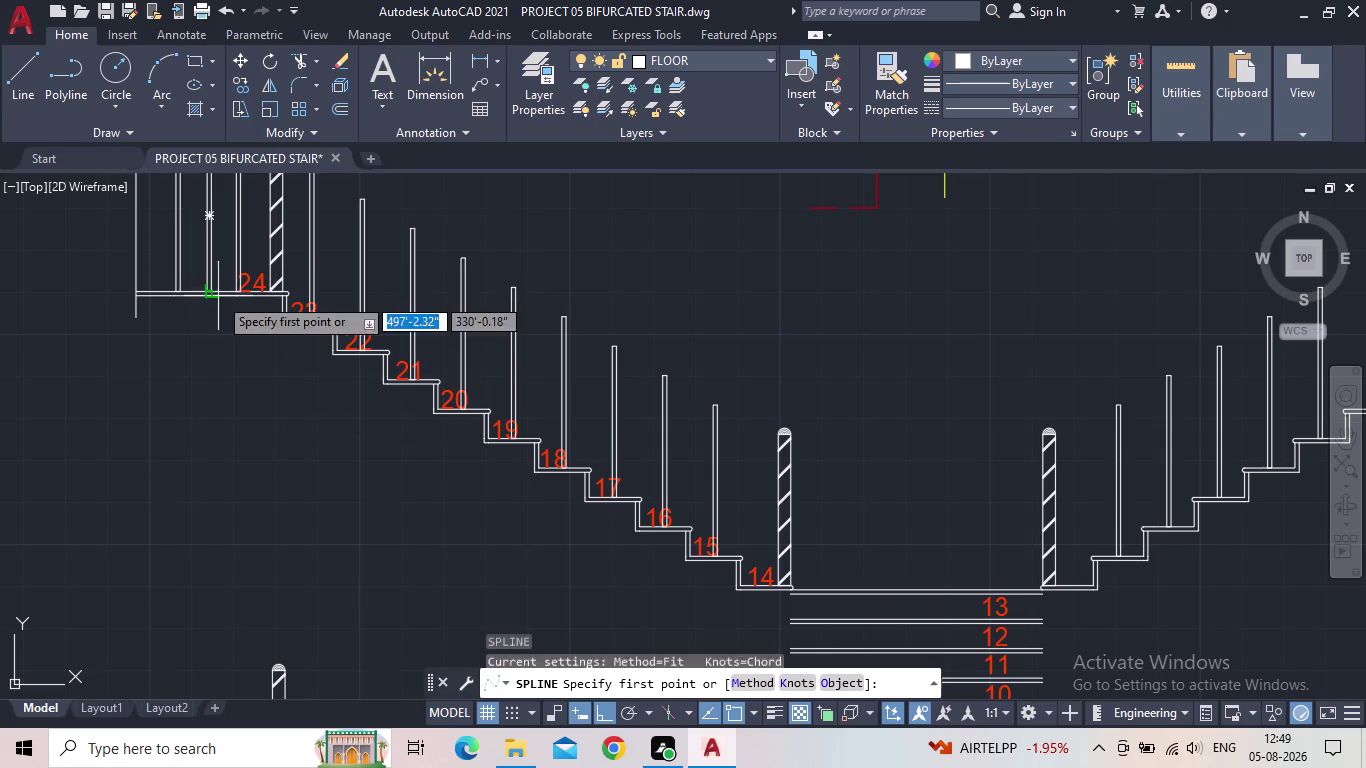
scroll(up, 3)
scroll(up, 3)
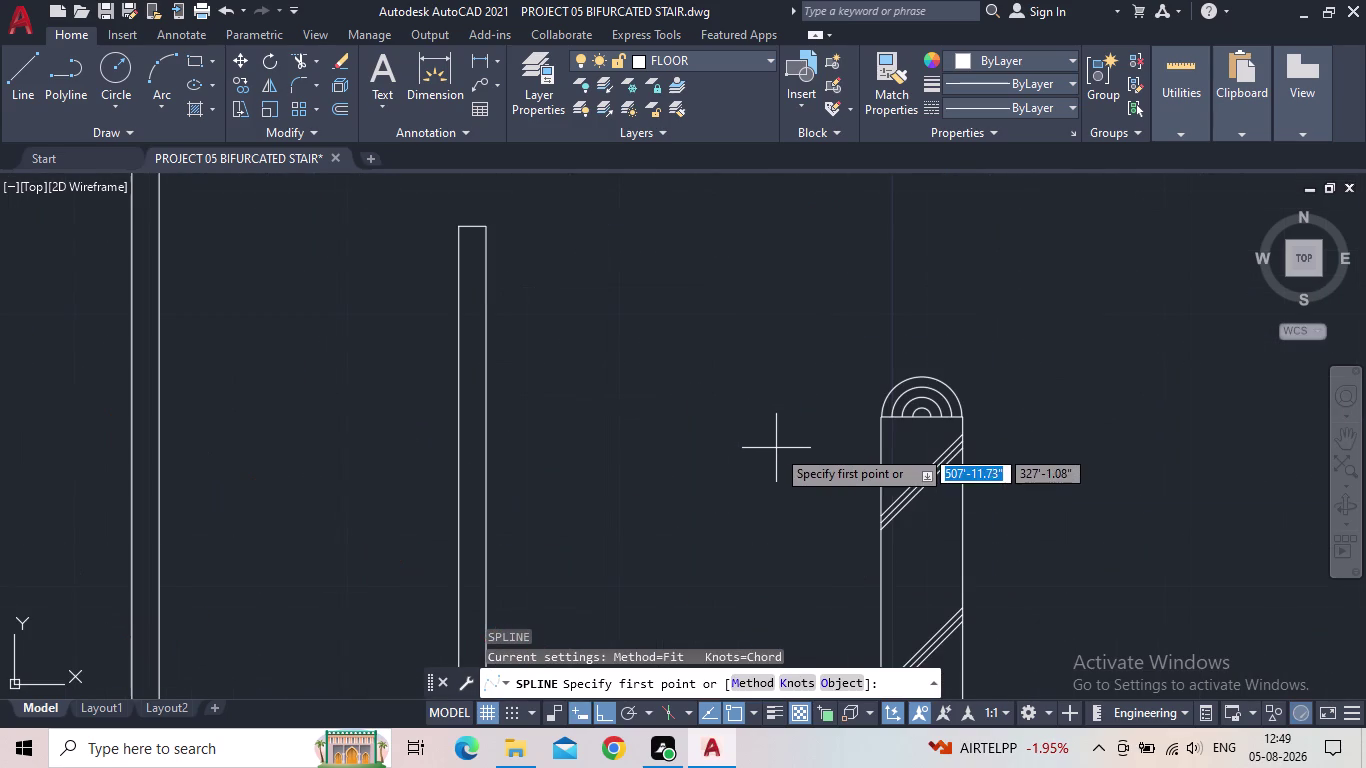
click(881, 421)
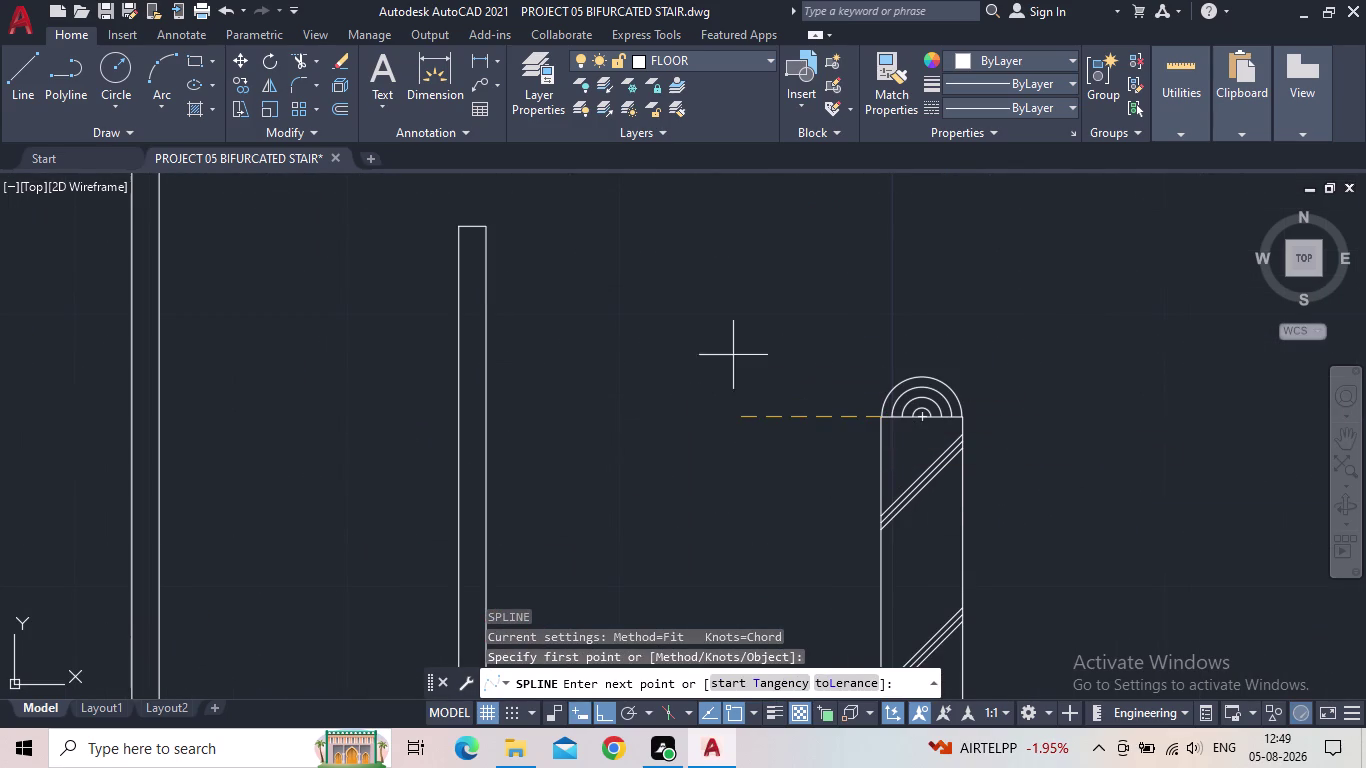
click(598, 717)
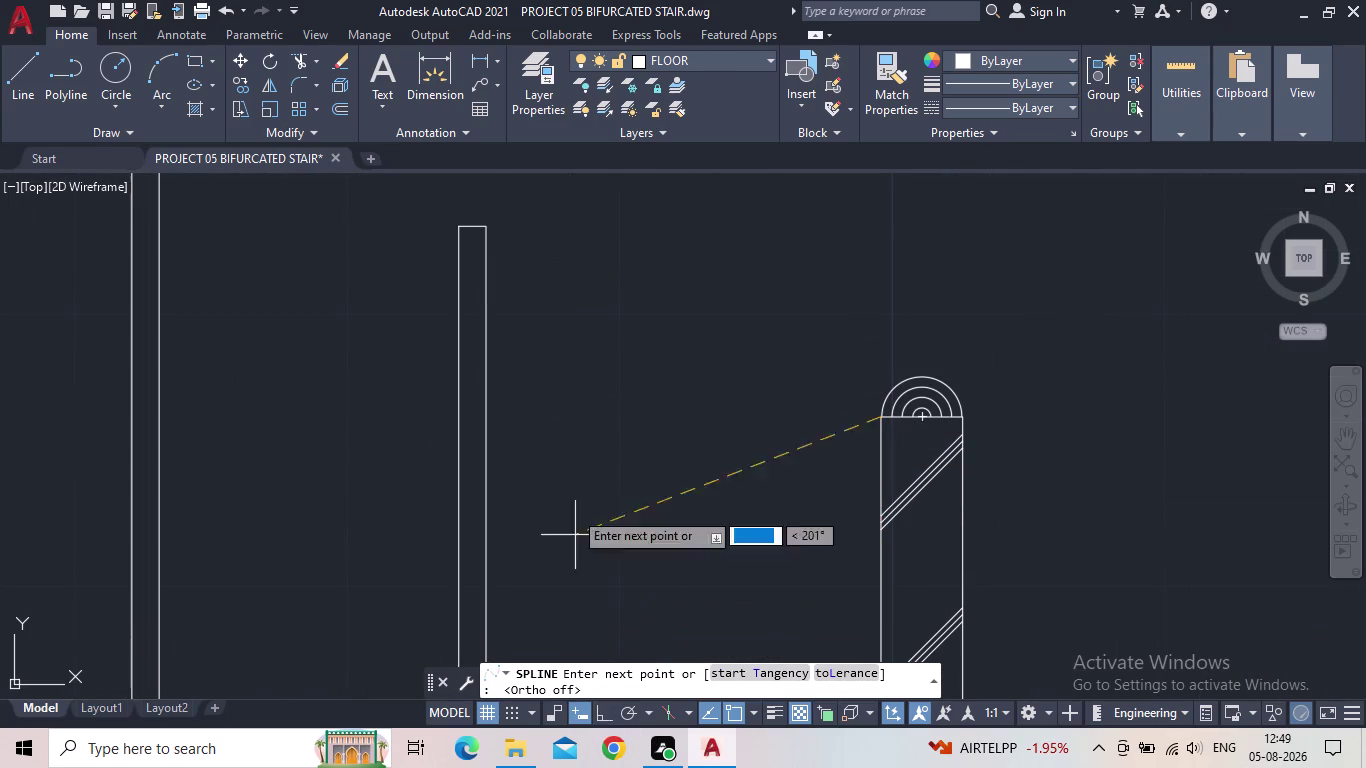
Add spline points across the baluster tops down the left flight.
click(484, 223)
middle_drag(517, 210, 638, 415)
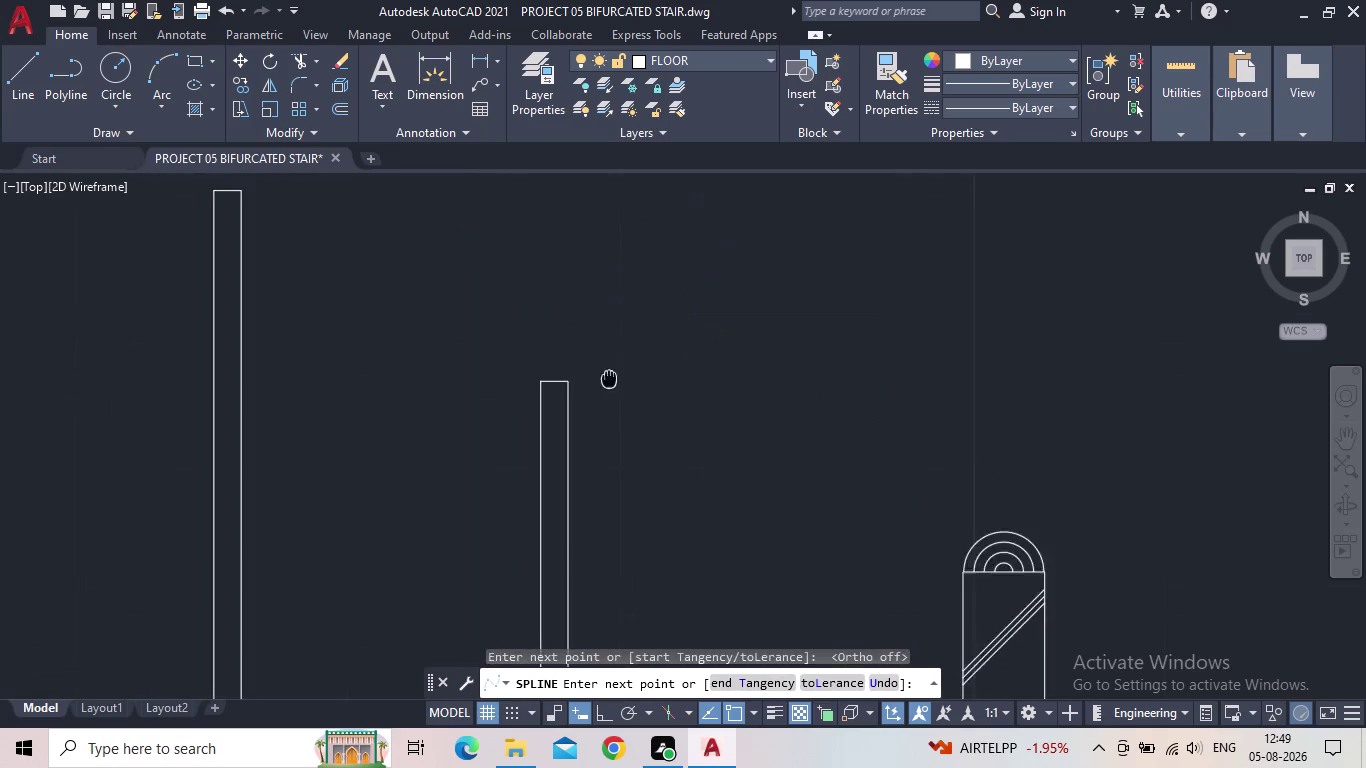
middle_drag(638, 415, 732, 491)
click(374, 312)
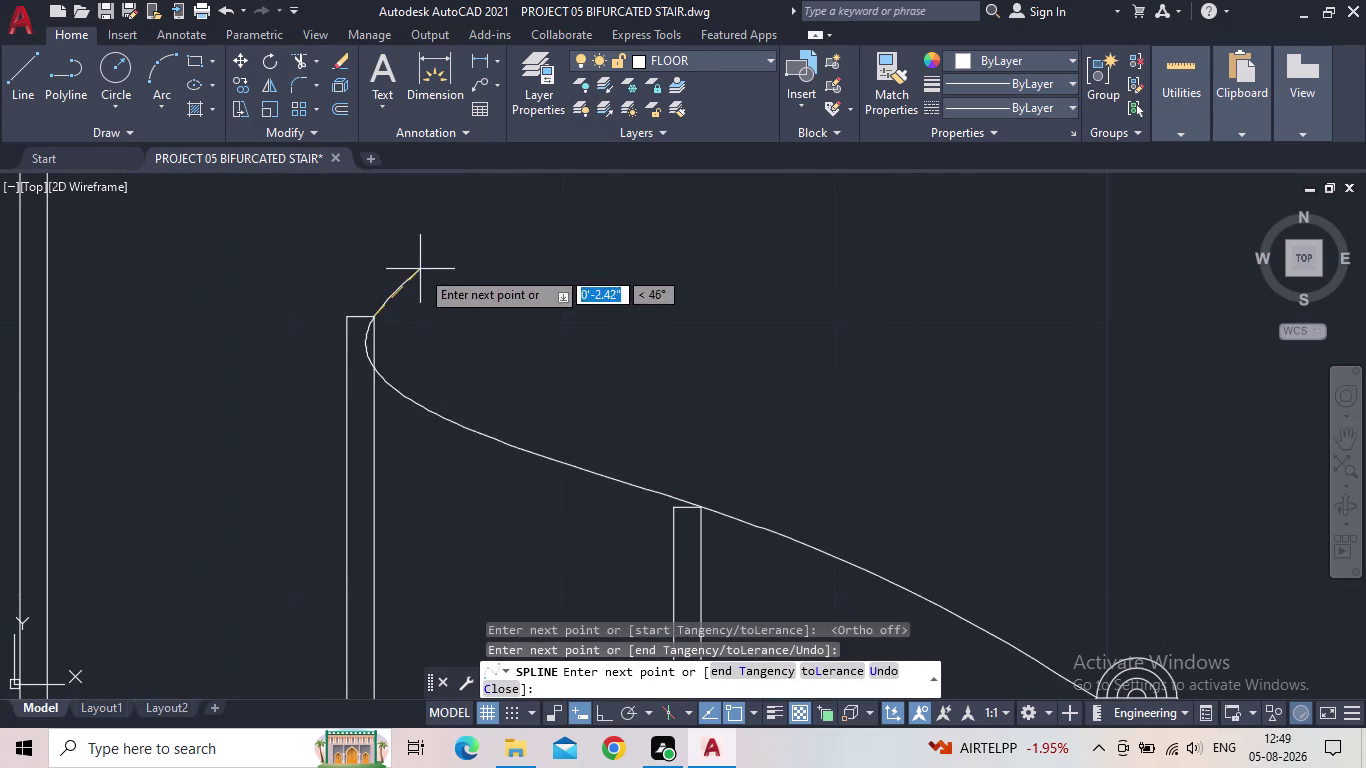
middle_drag(420, 269, 919, 505)
click(542, 360)
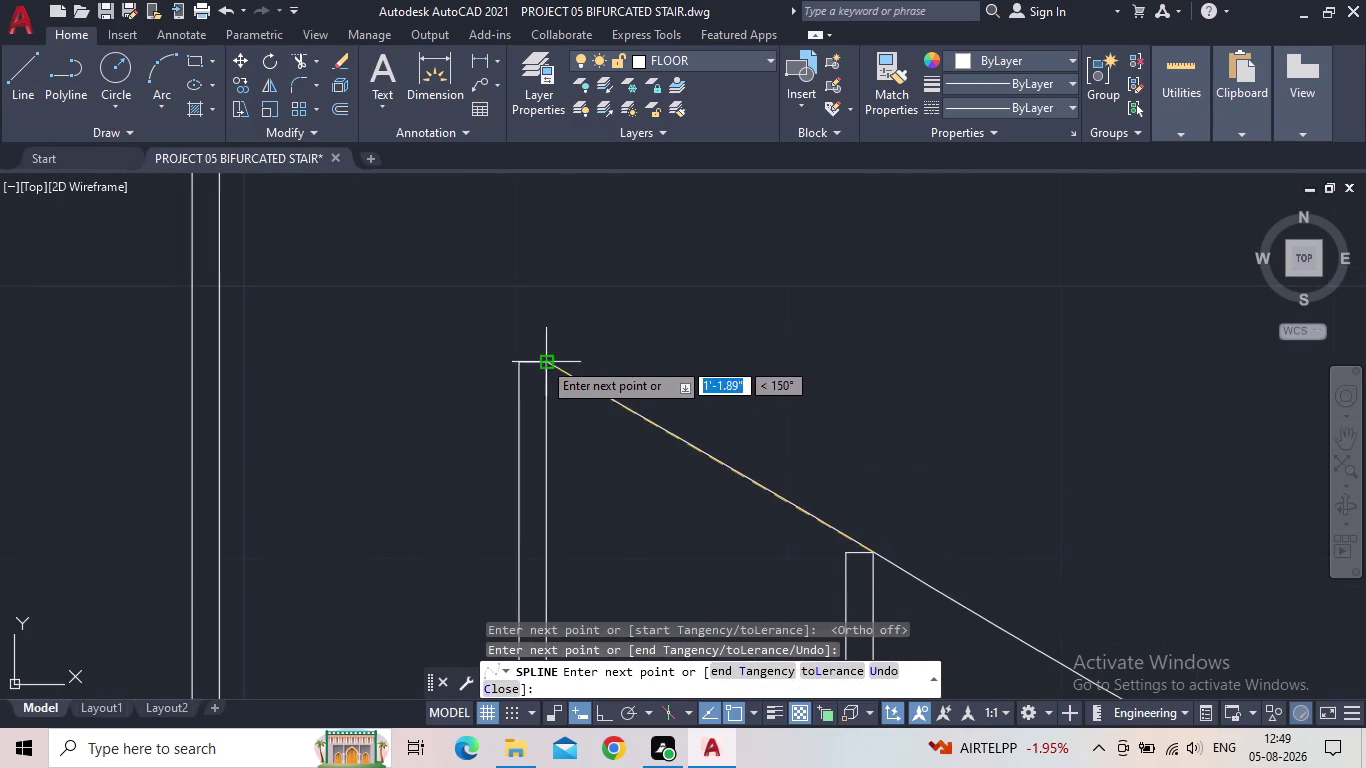
middle_drag(520, 280, 800, 471)
click(493, 359)
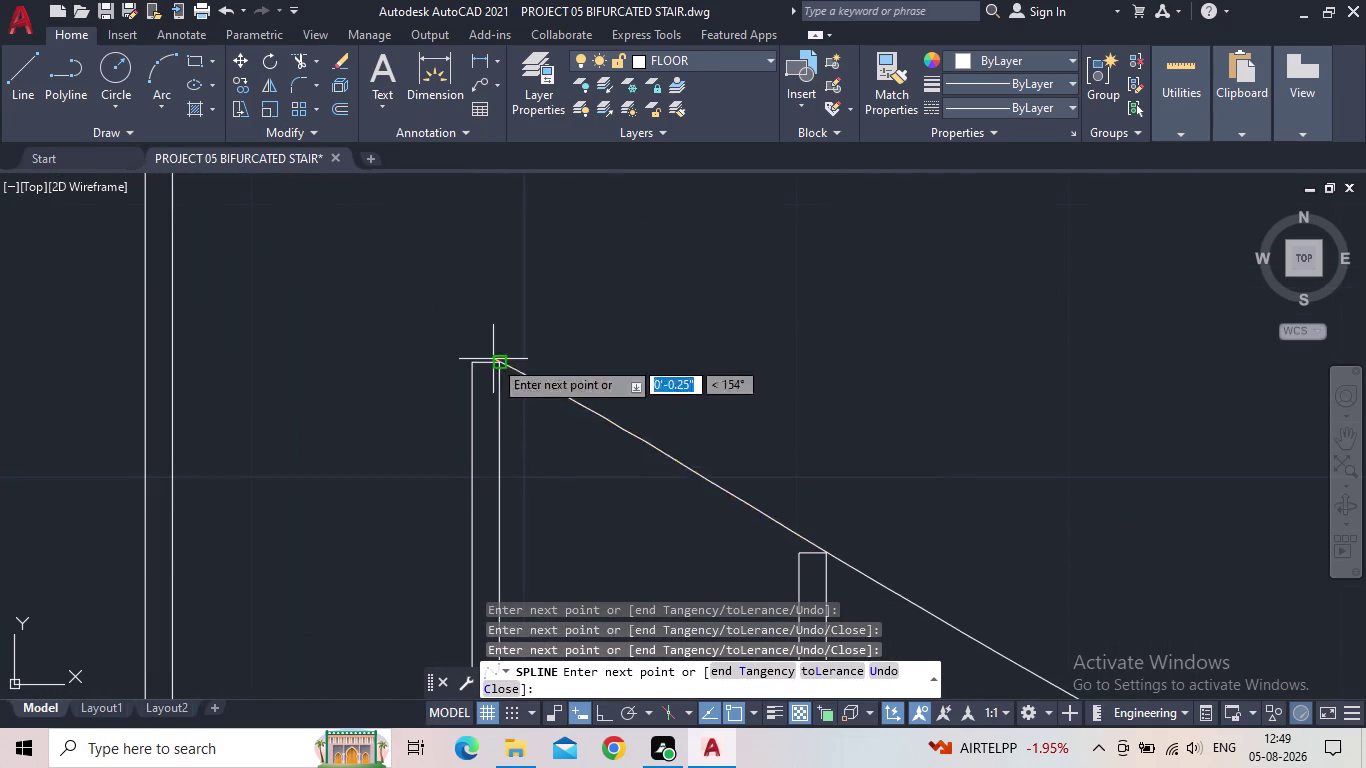
middle_drag(402, 275, 772, 451)
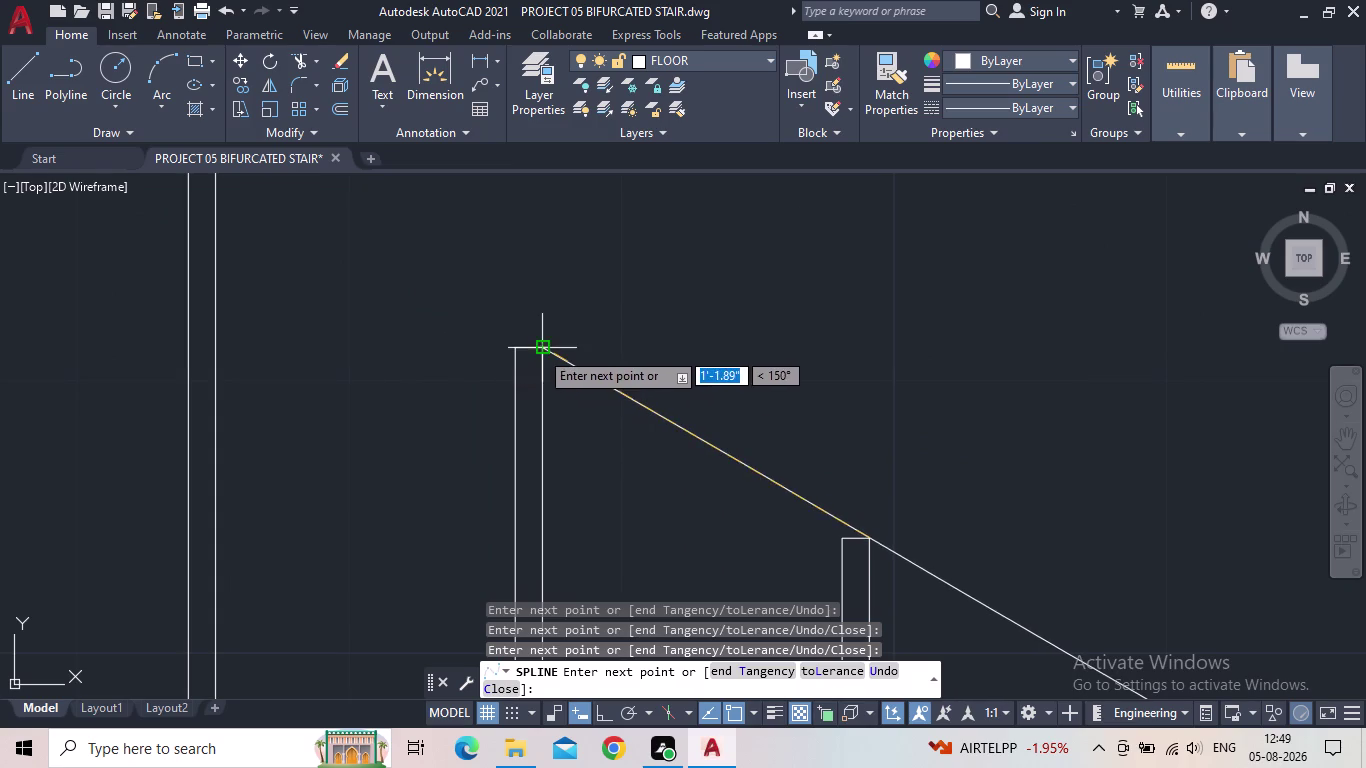
click(539, 350)
middle_drag(414, 290, 775, 495)
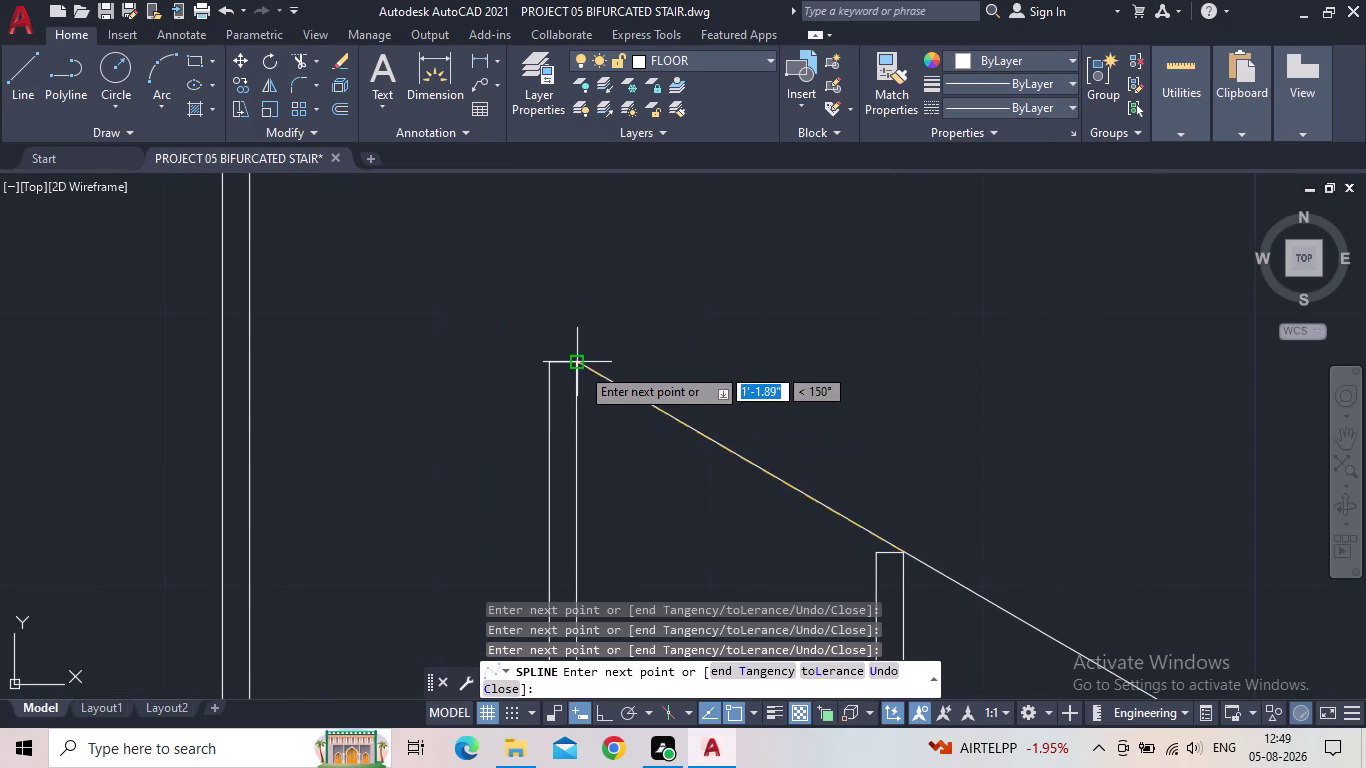
click(575, 364)
middle_drag(463, 297, 671, 498)
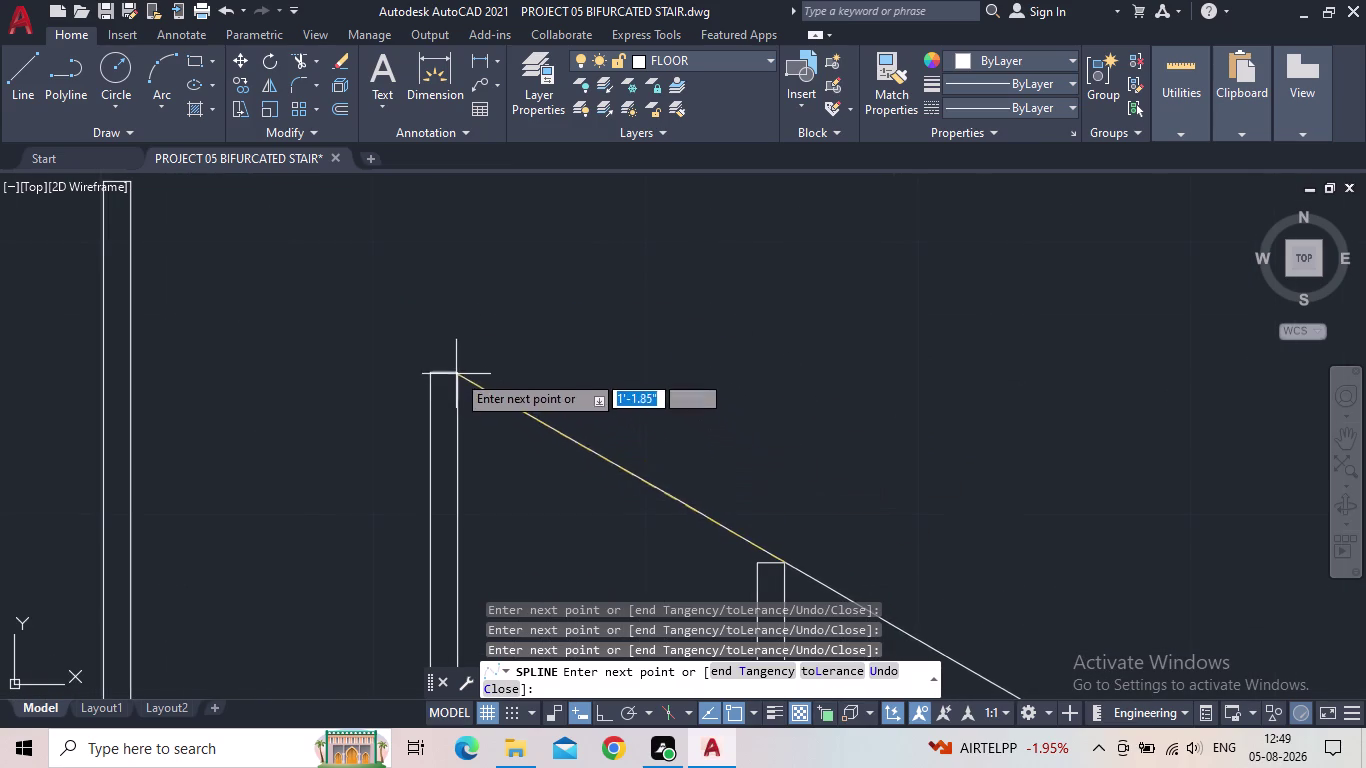
click(454, 370)
middle_drag(303, 297, 777, 524)
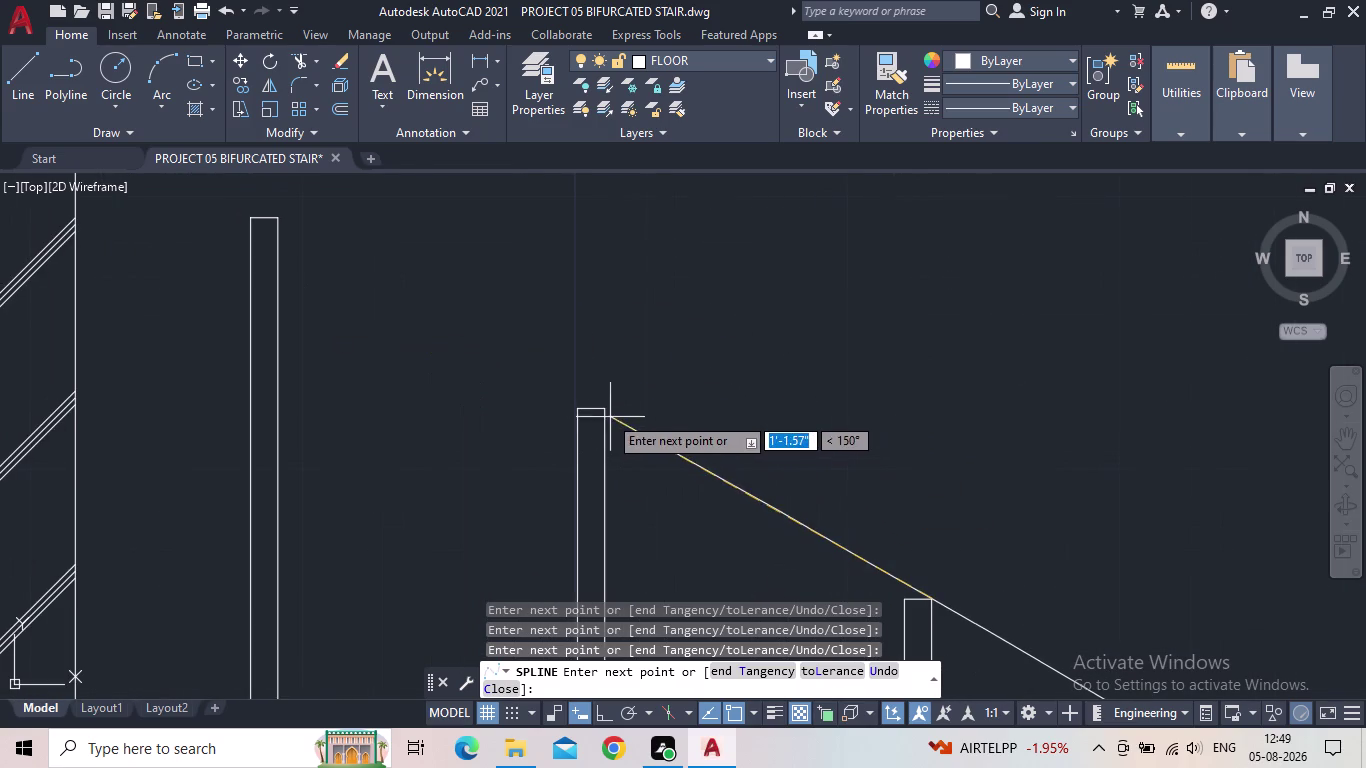
click(602, 410)
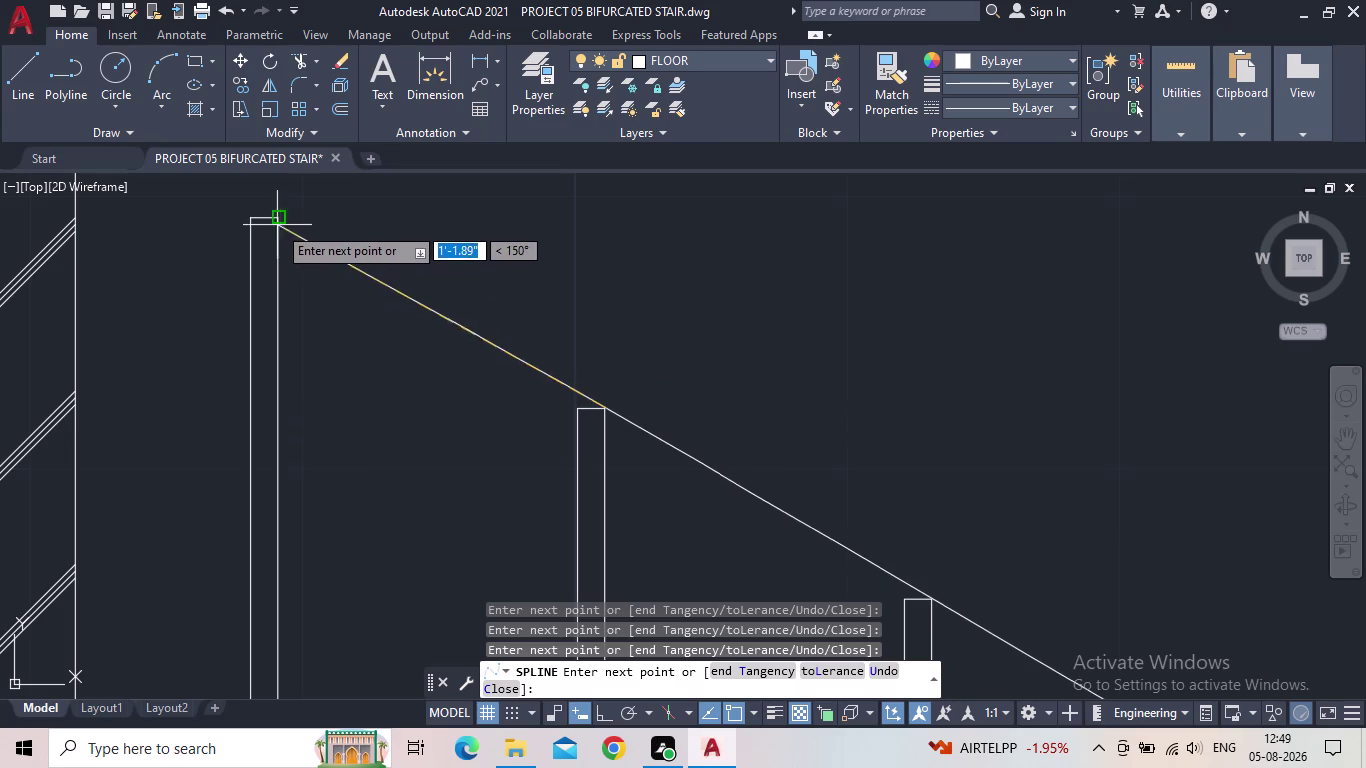
End the spline at the lower hatched newel post top and finish the curve.
click(273, 222)
middle_drag(351, 288, 785, 593)
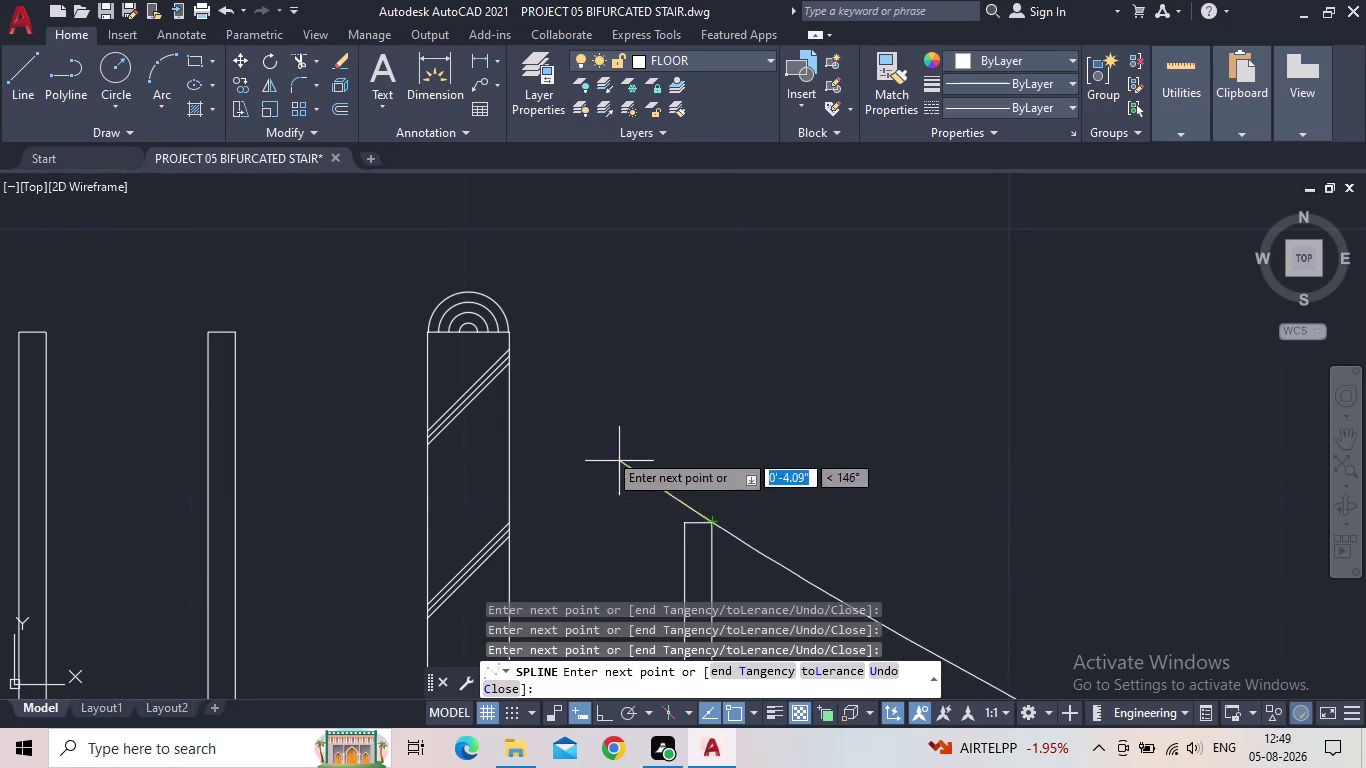
click(506, 331)
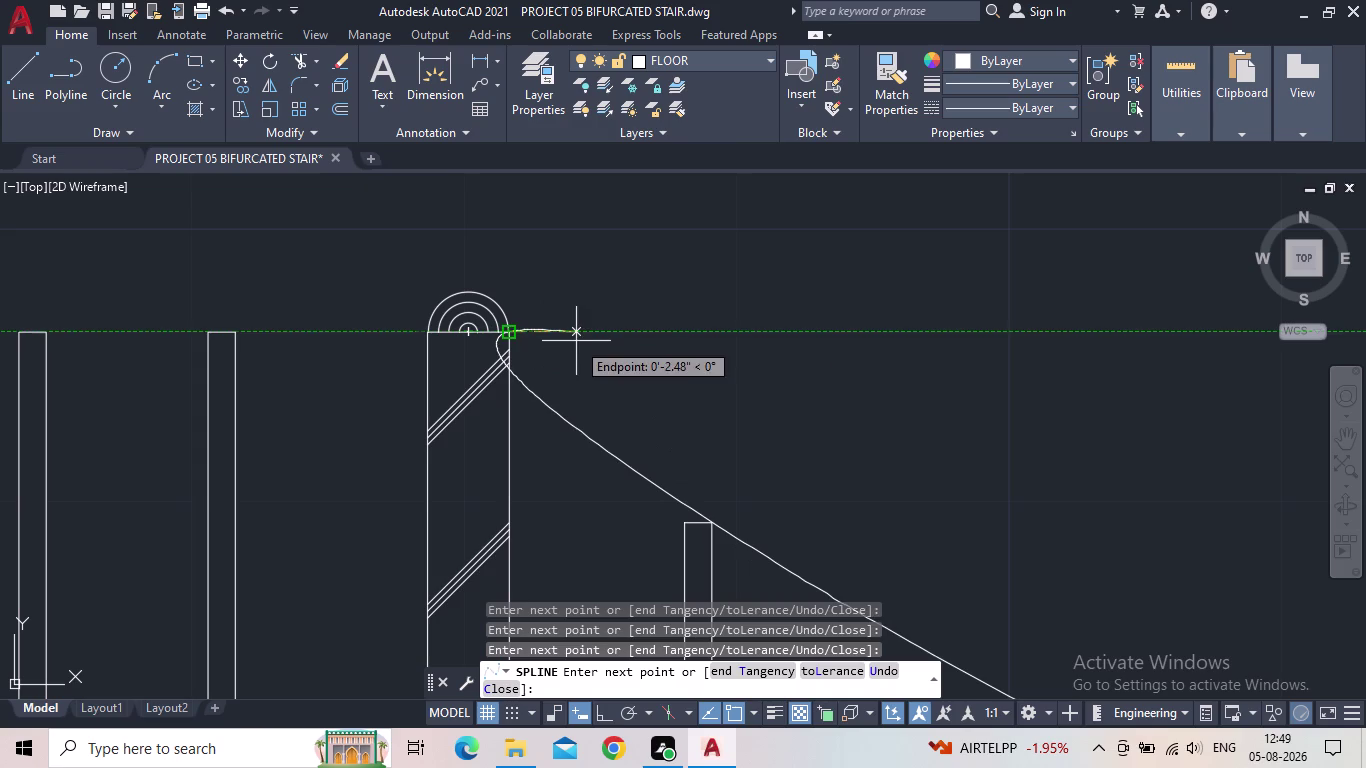
key(Return)
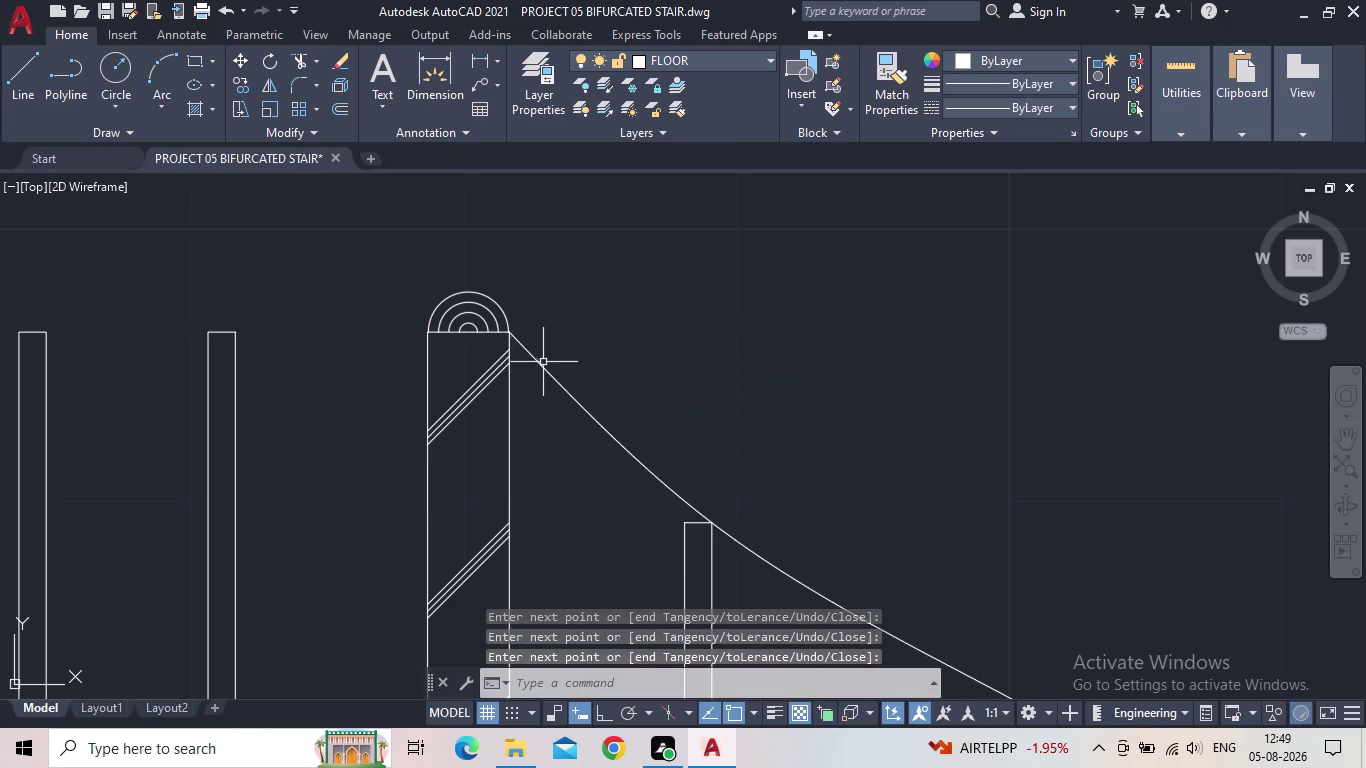
scroll(down, 3)
middle_drag(639, 423, 444, 305)
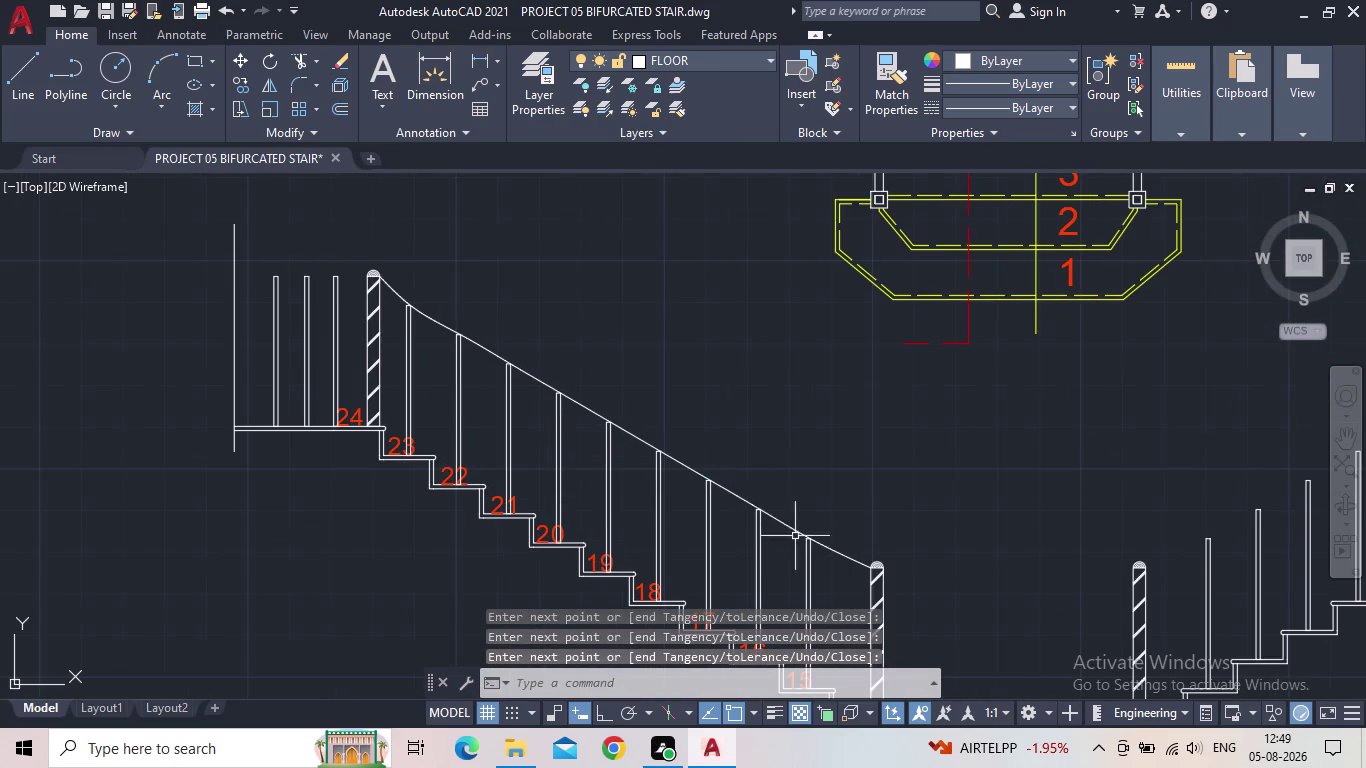
middle_drag(873, 573, 812, 480)
scroll(up, 3)
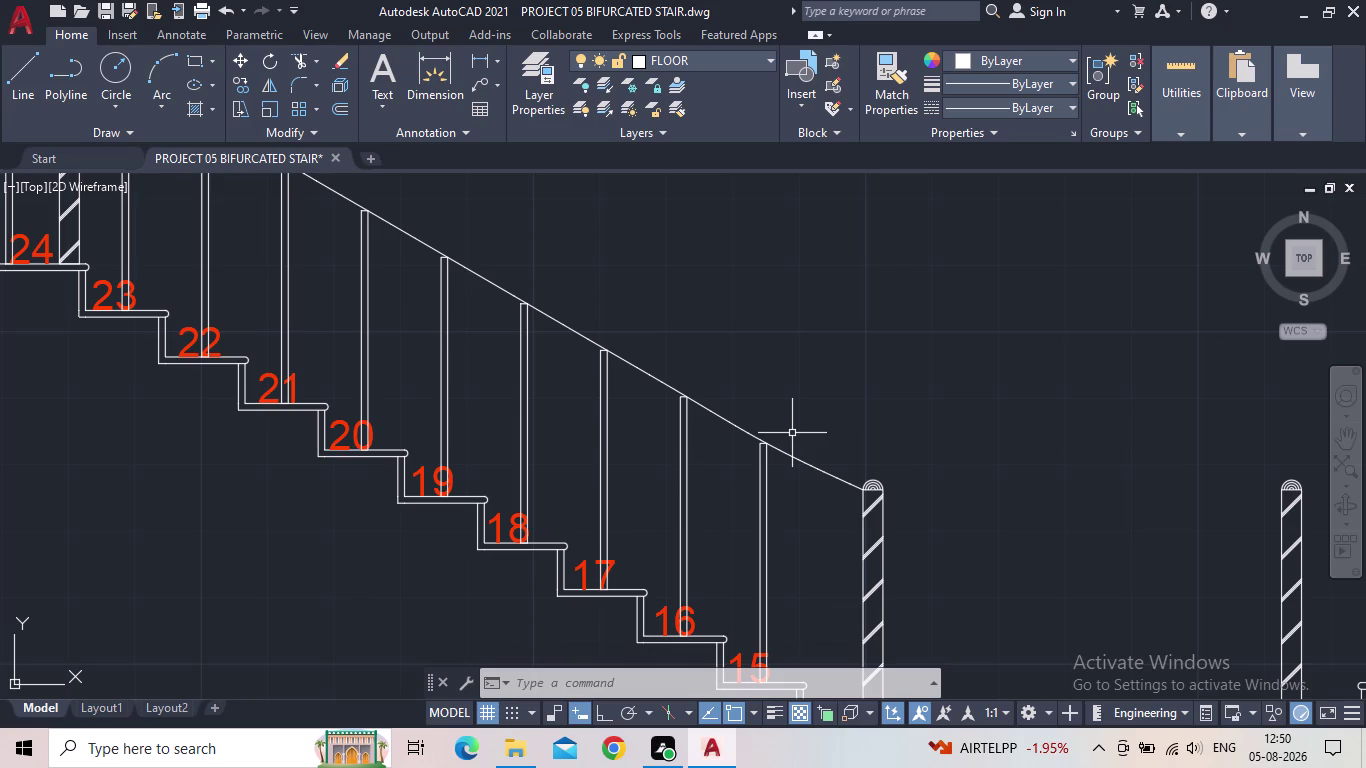
Offset the spline handrail 2" downward to create the lower rail line.
text(co)
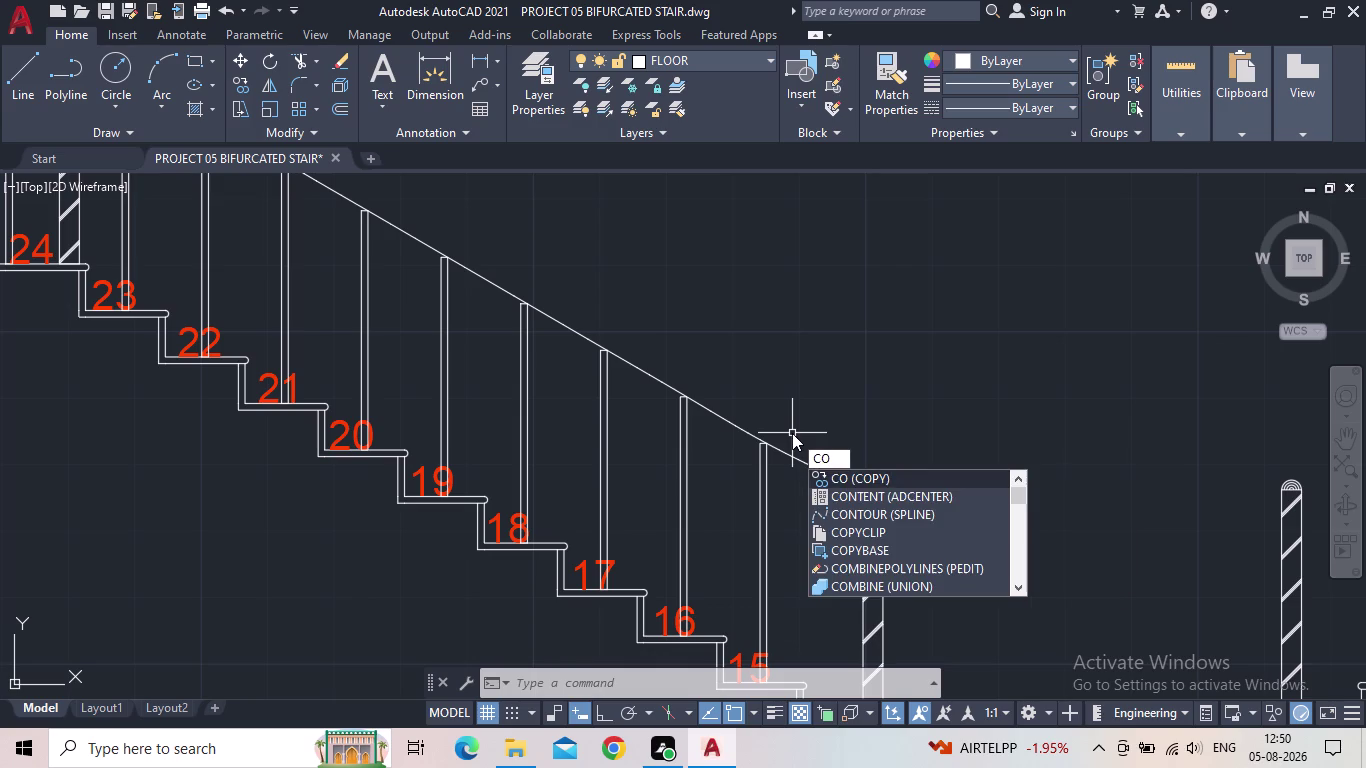
key(BackSpace)
key(BackSpace)
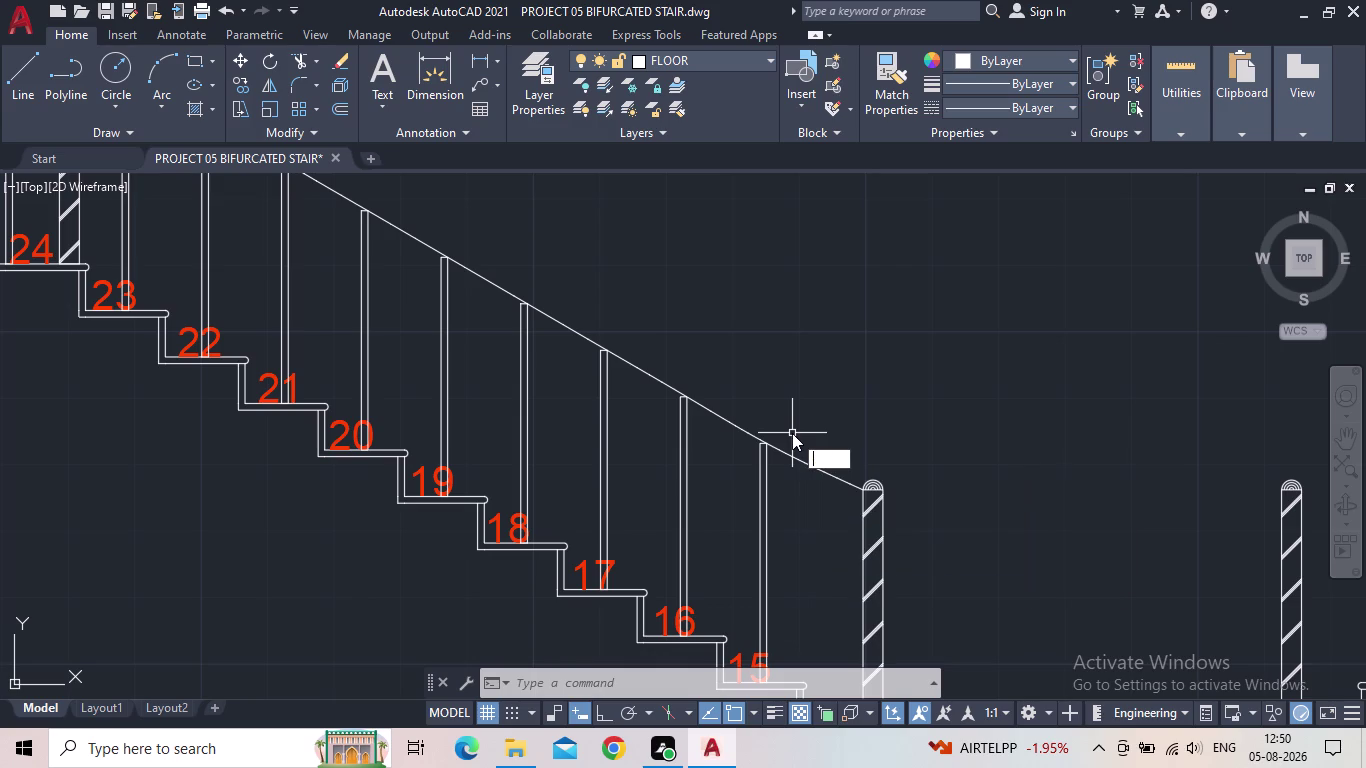
key(o)
key(Return)
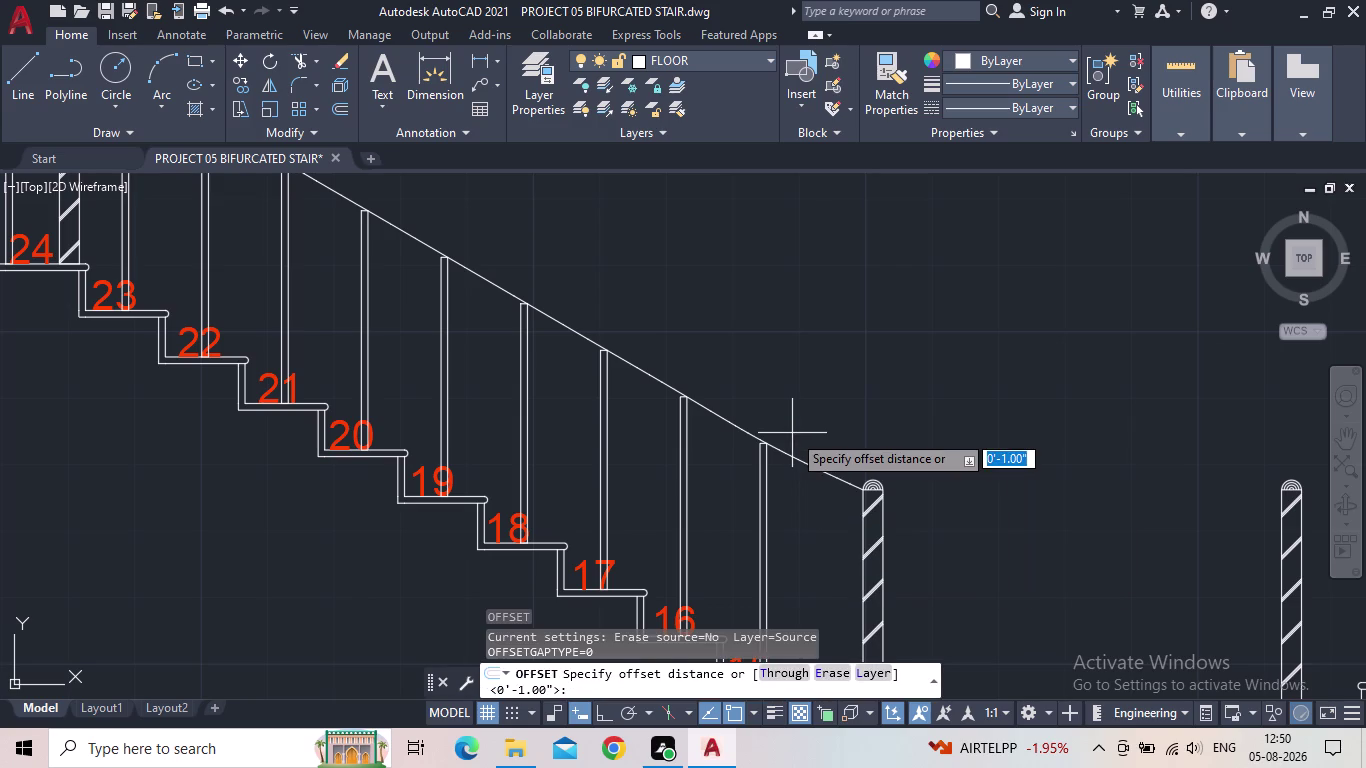
text(2")
key(Return)
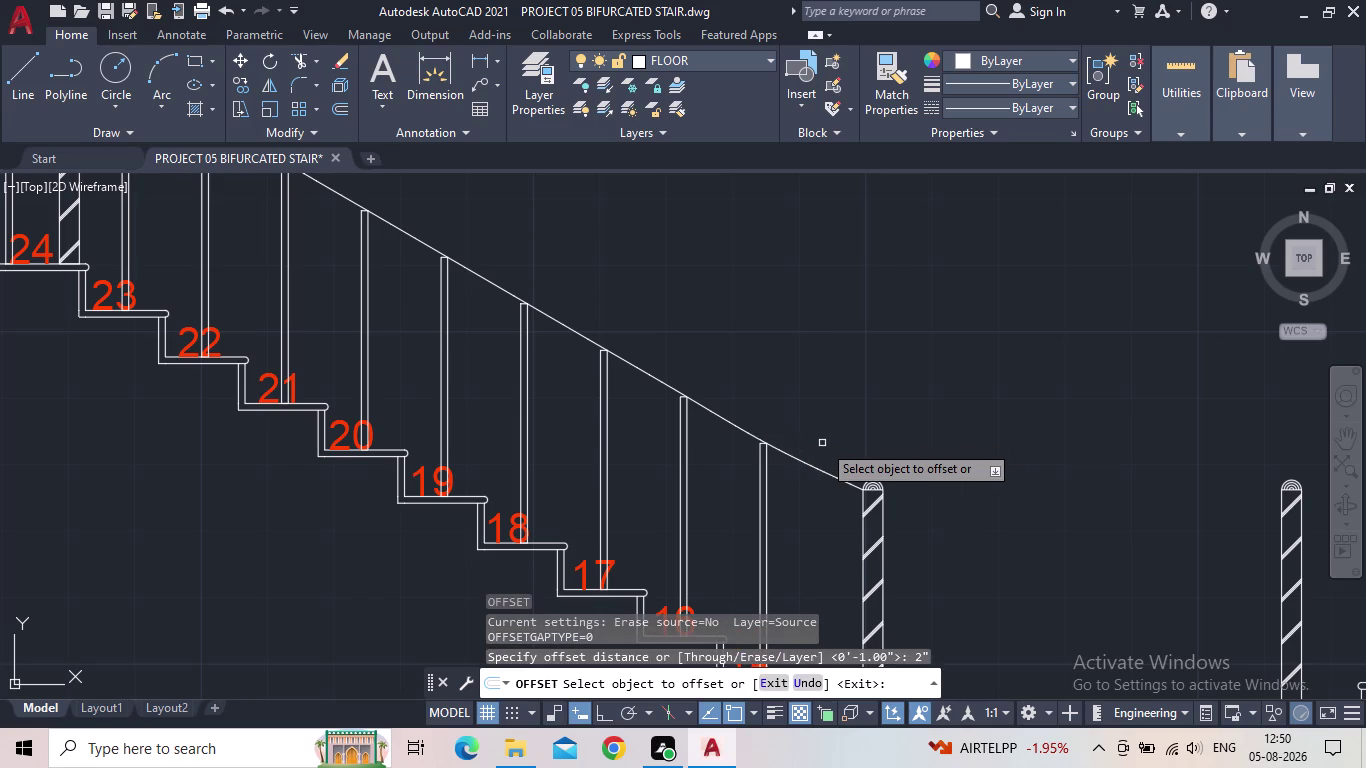
click(797, 457)
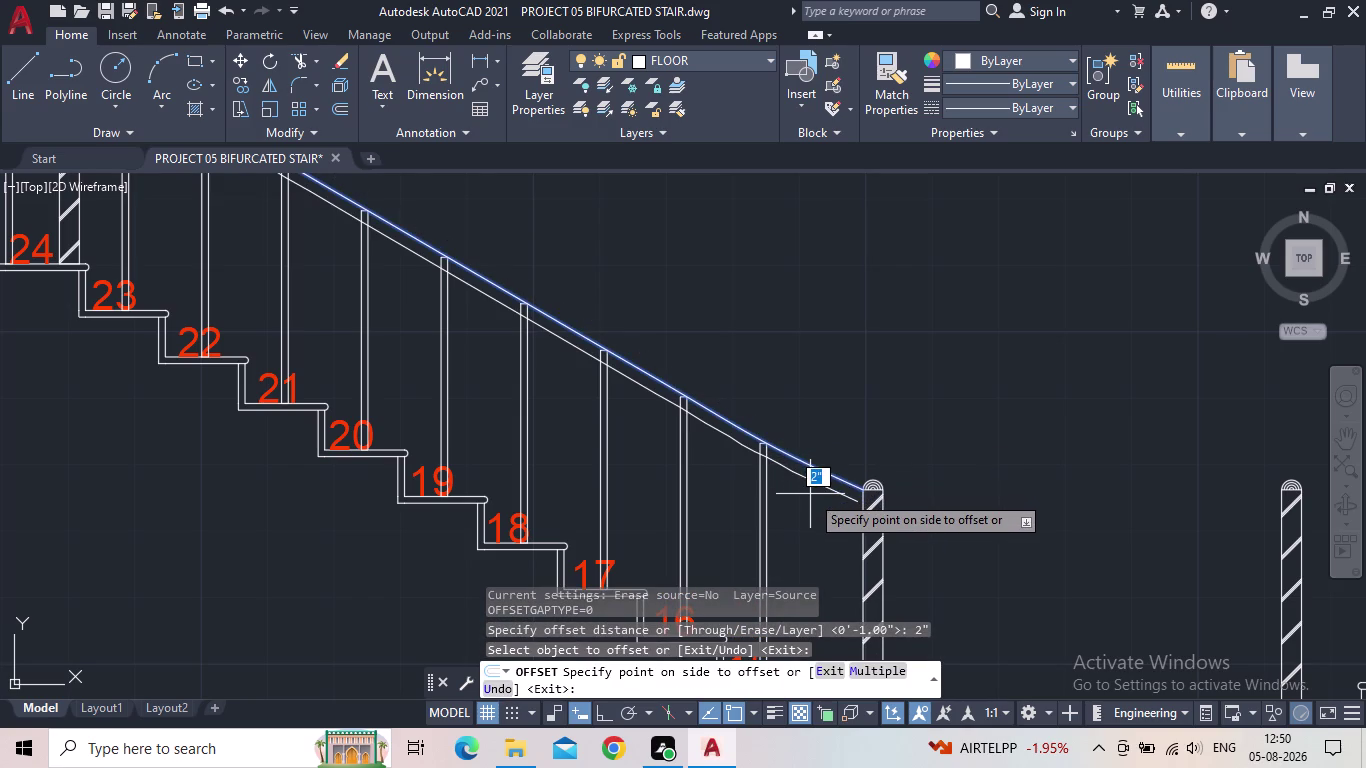
click(810, 494)
scroll(down, 3)
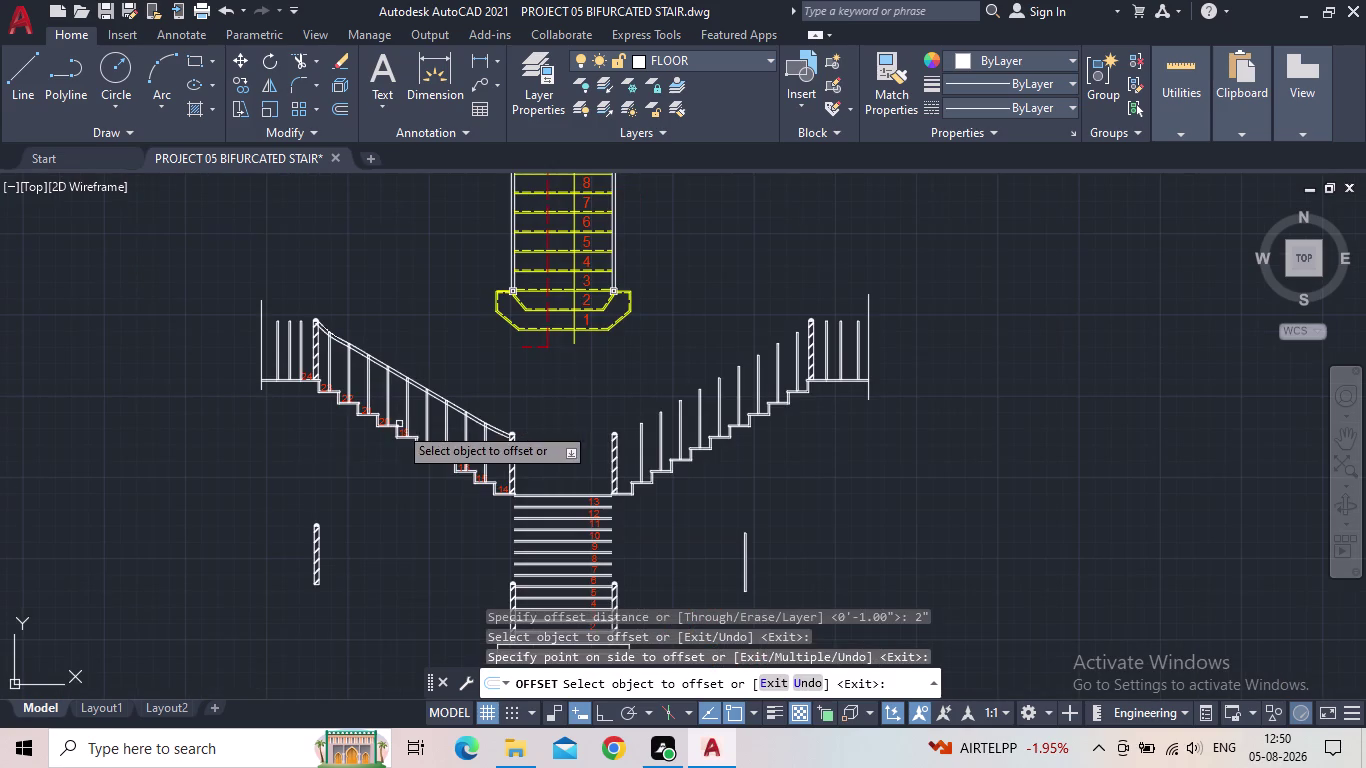
middle_drag(308, 447, 467, 532)
scroll(up, 3)
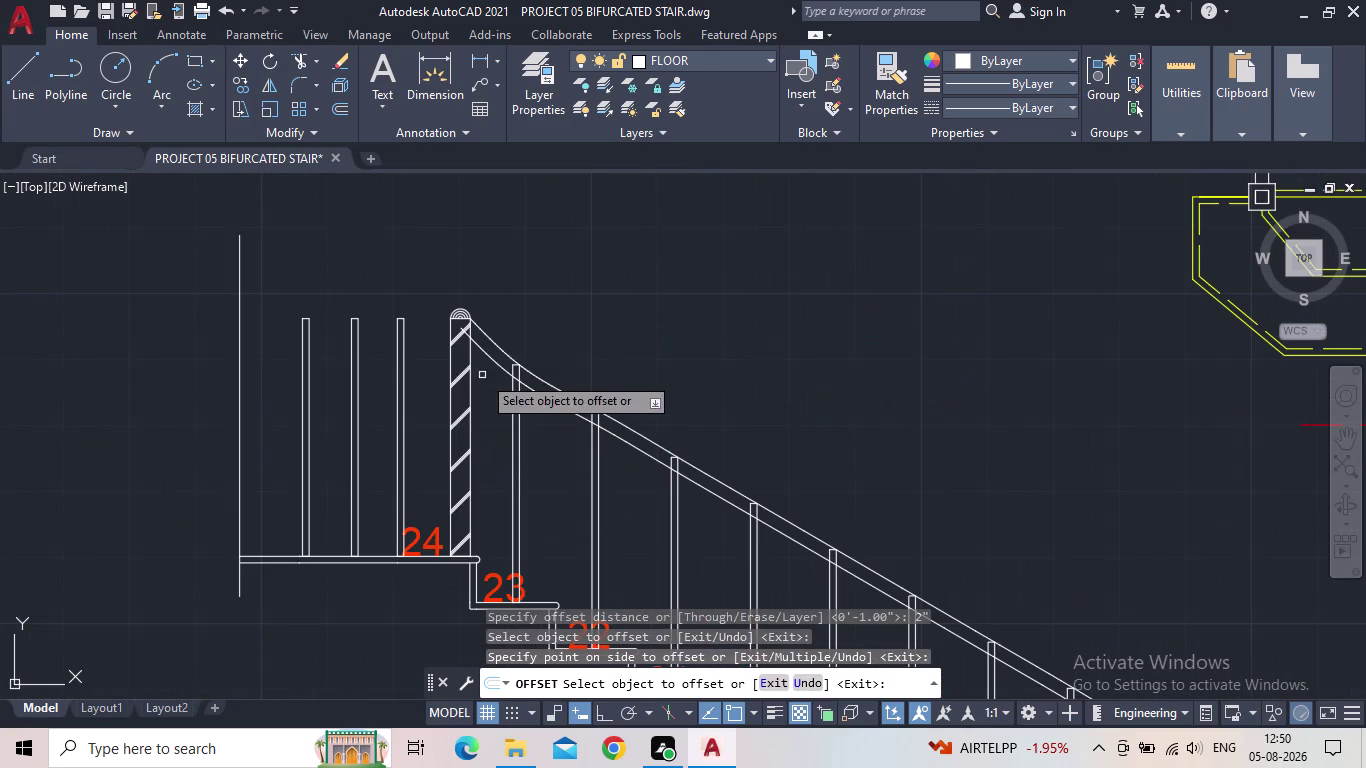
scroll(up, 3)
Move the lower handrail curve so its upper end meets the newel post edge.
key(Escape)
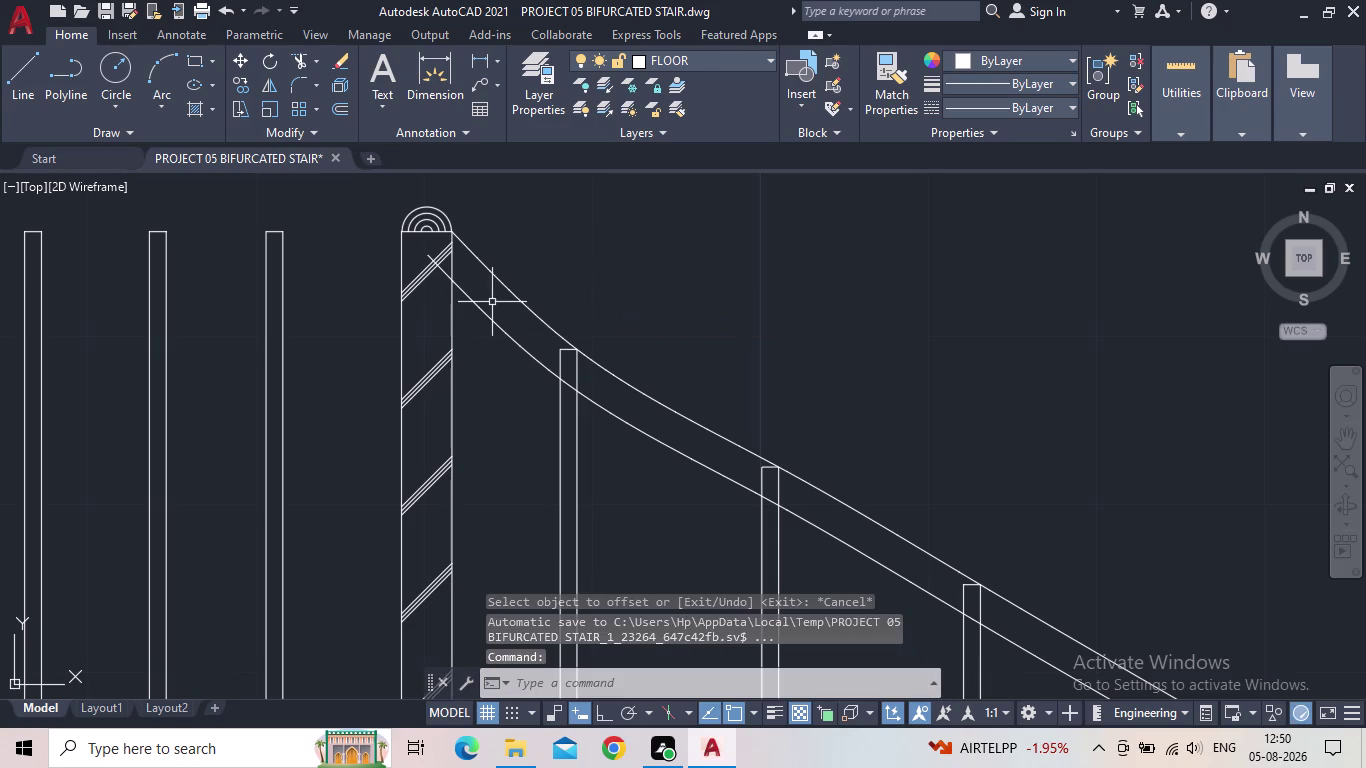
click(482, 314)
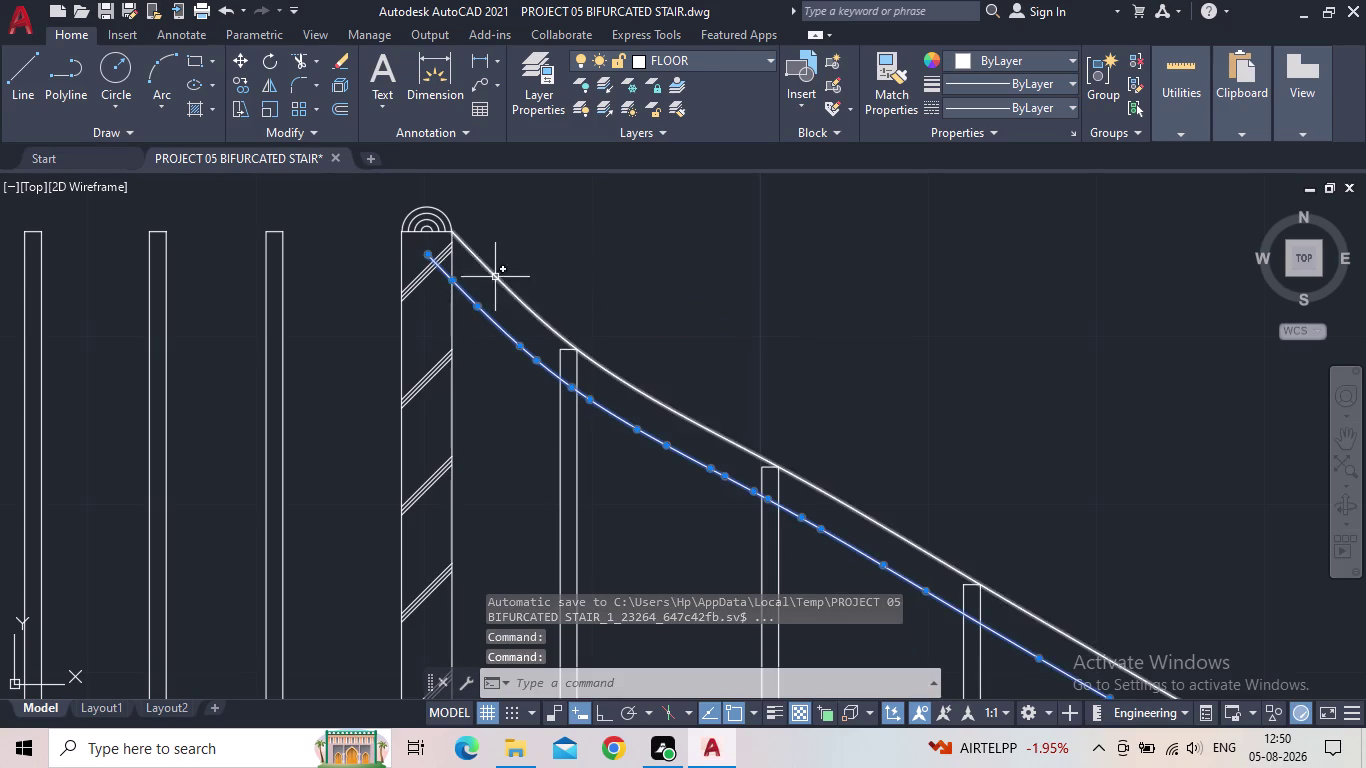
key(Escape)
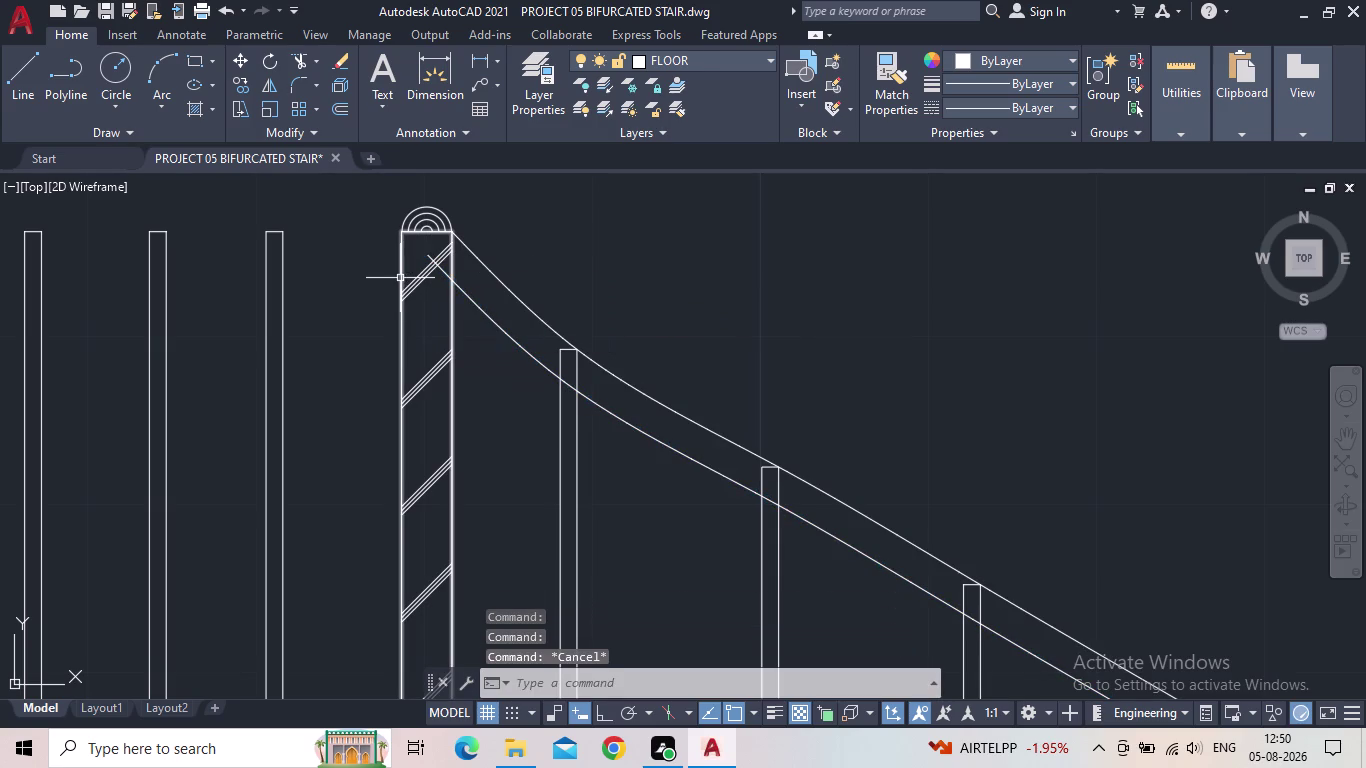
key(m)
key(space)
click(484, 313)
key(space)
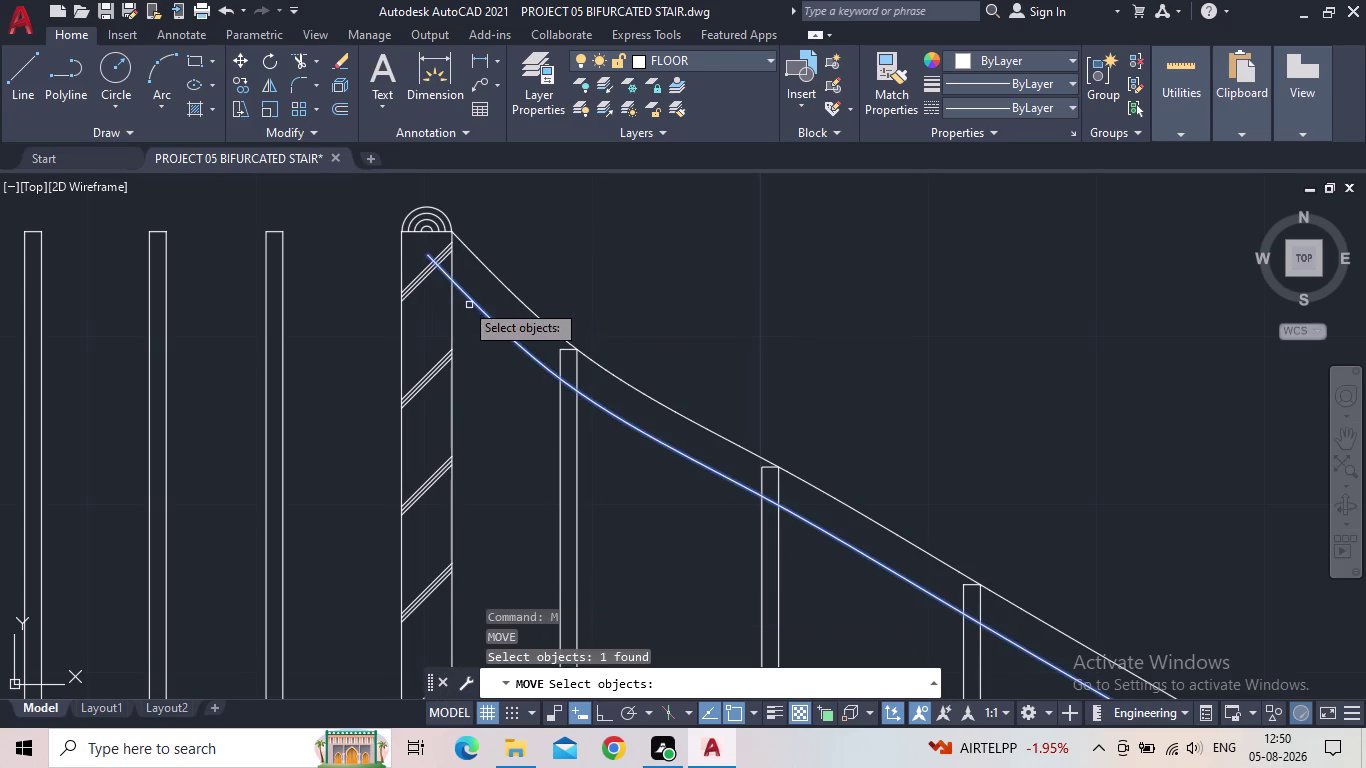
click(430, 253)
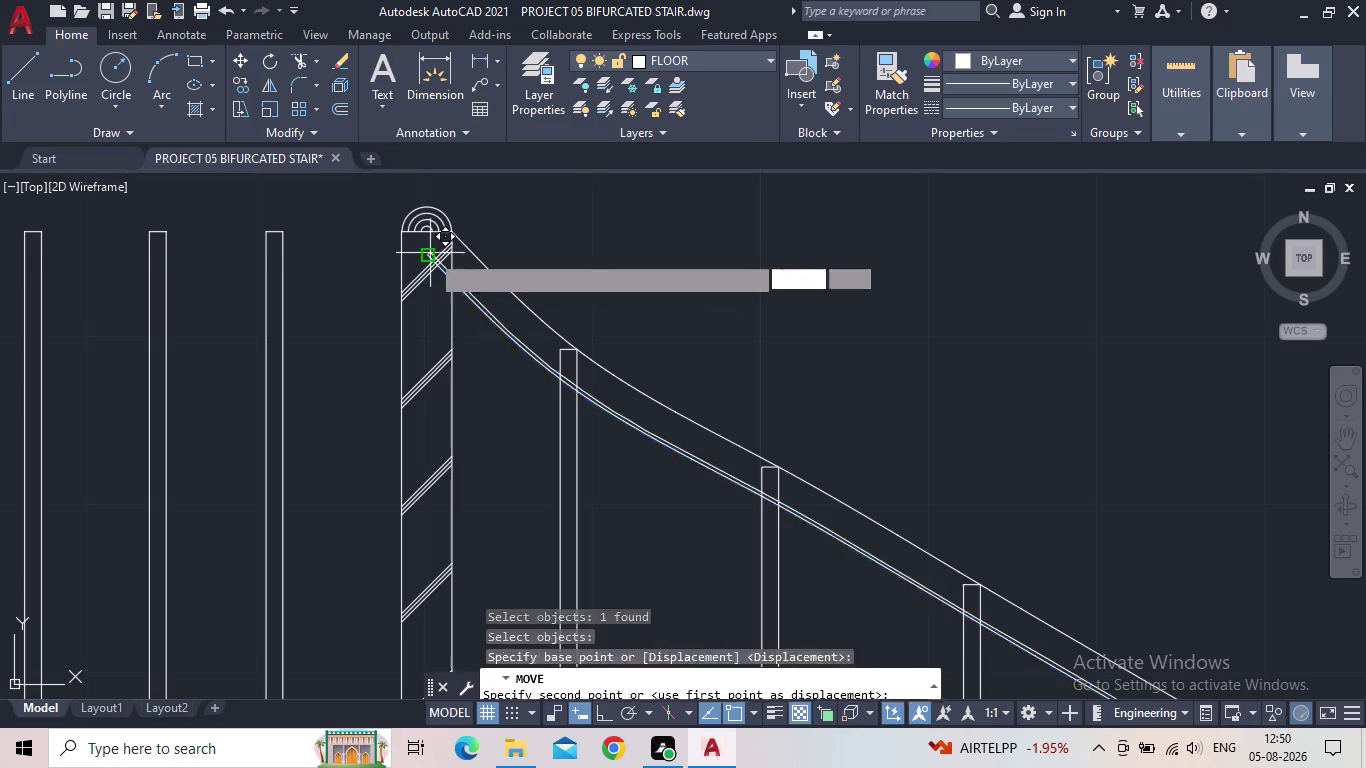
click(449, 280)
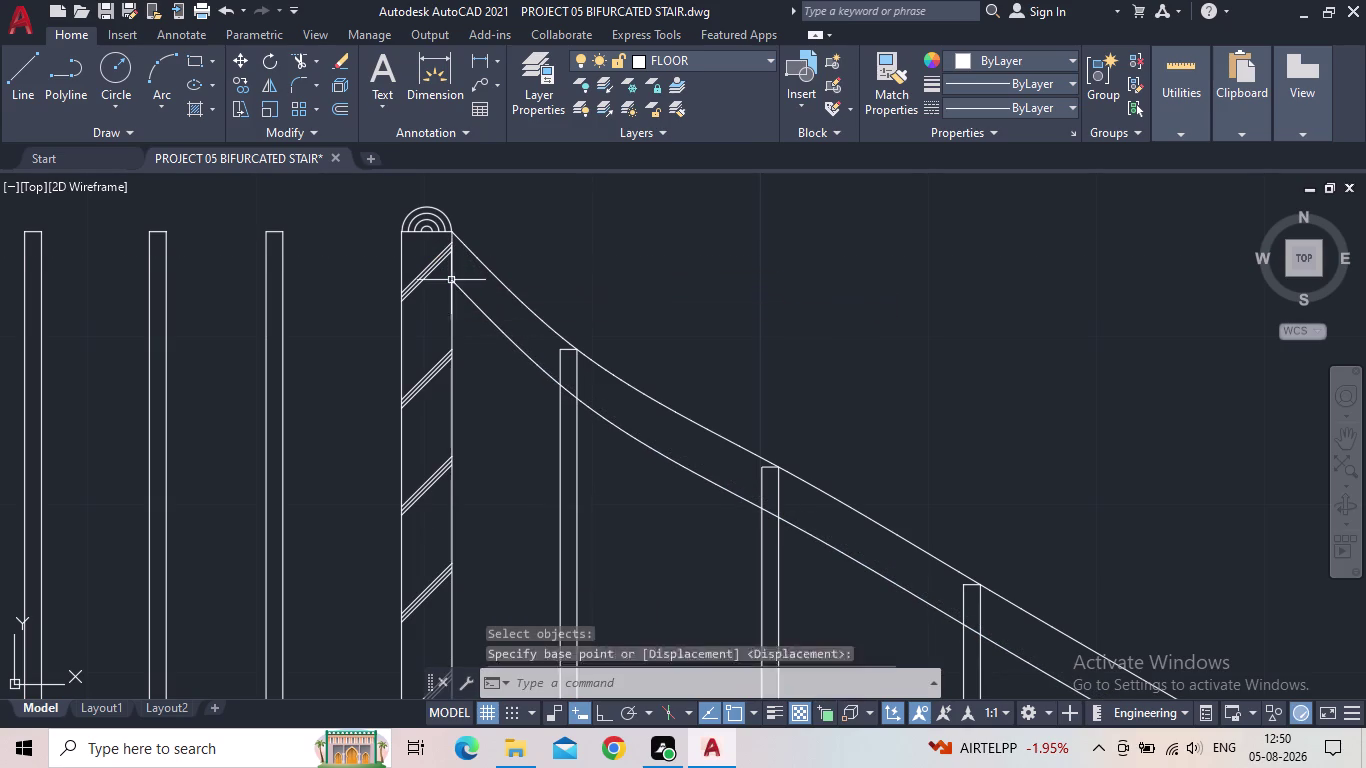
scroll(down, 3)
middle_drag(529, 335, 225, 173)
scroll(down, 3)
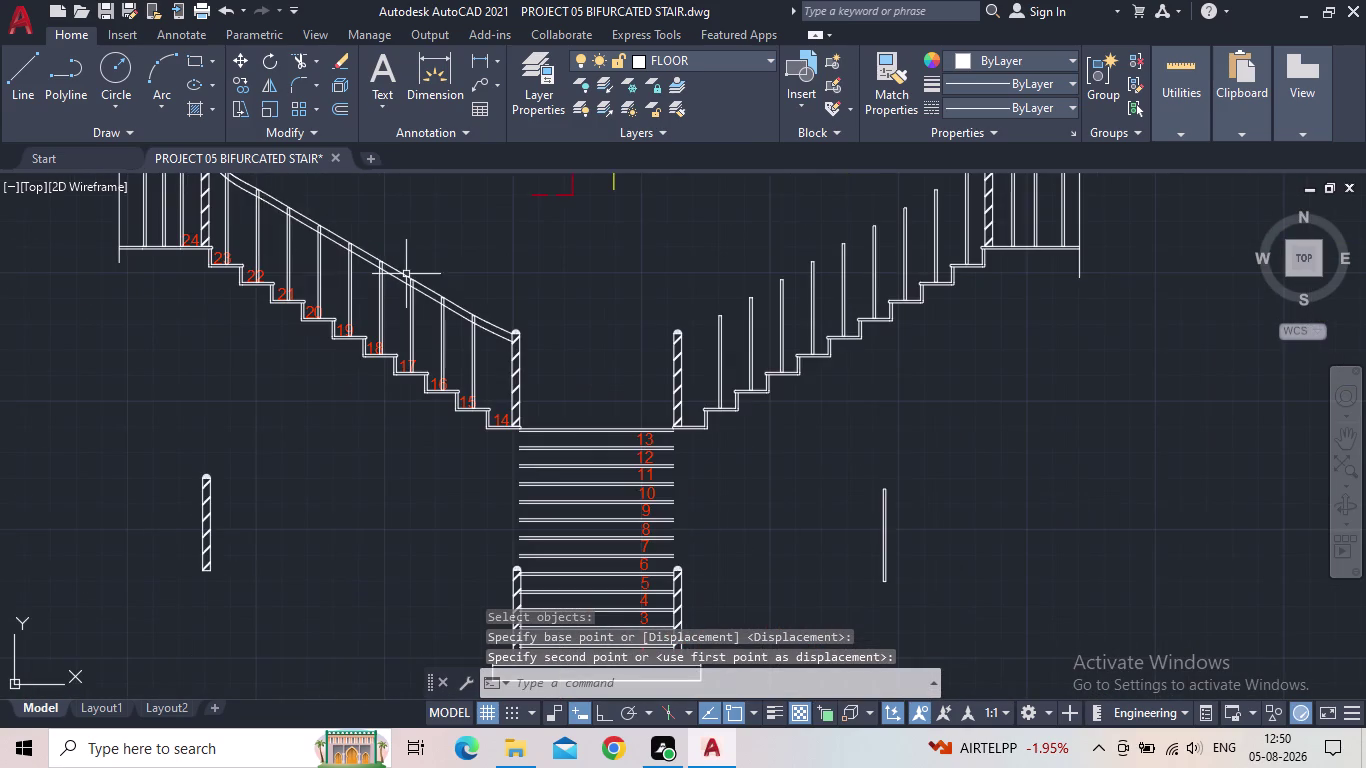
scroll(up, 3)
scroll(up, 3)
scroll(up, 3)
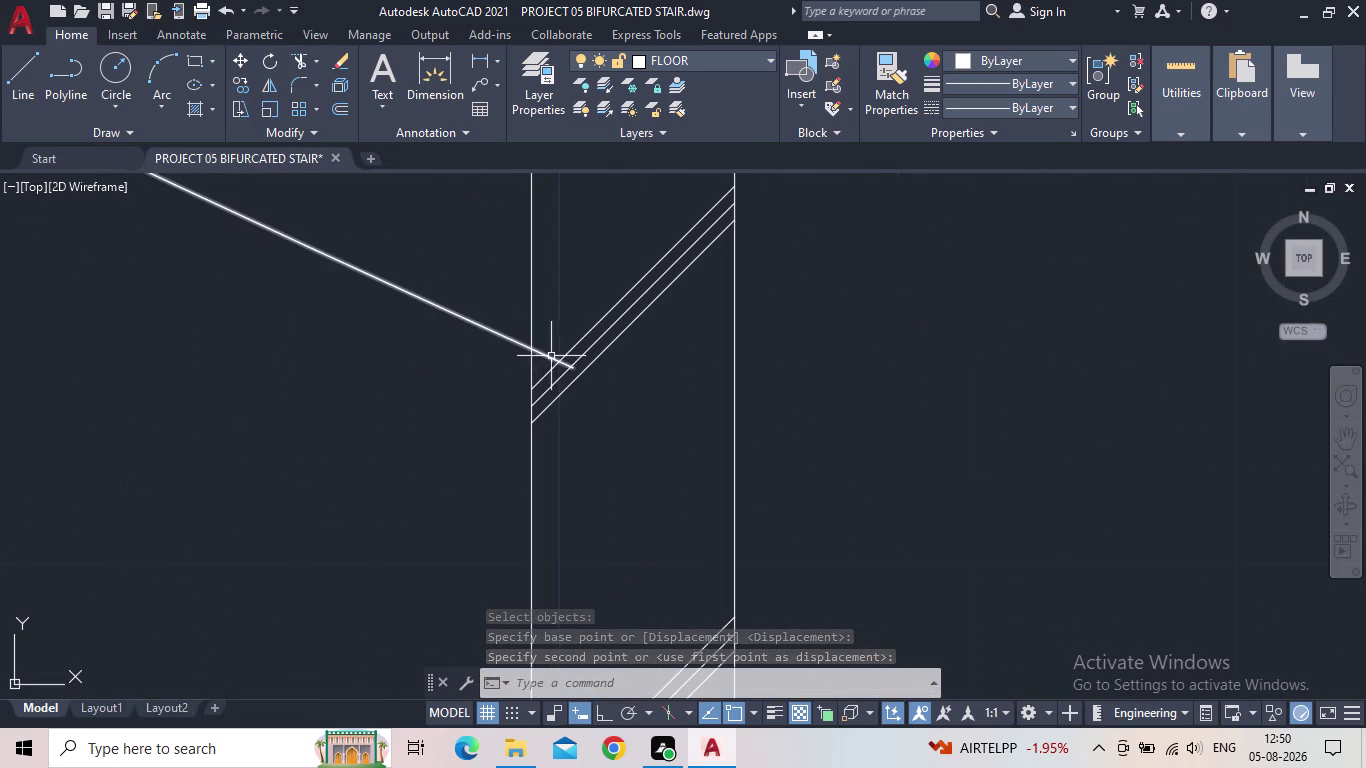
Trim the rail end past the post and the first baluster top back to the lower rail.
key(t)
key(r)
key(space)
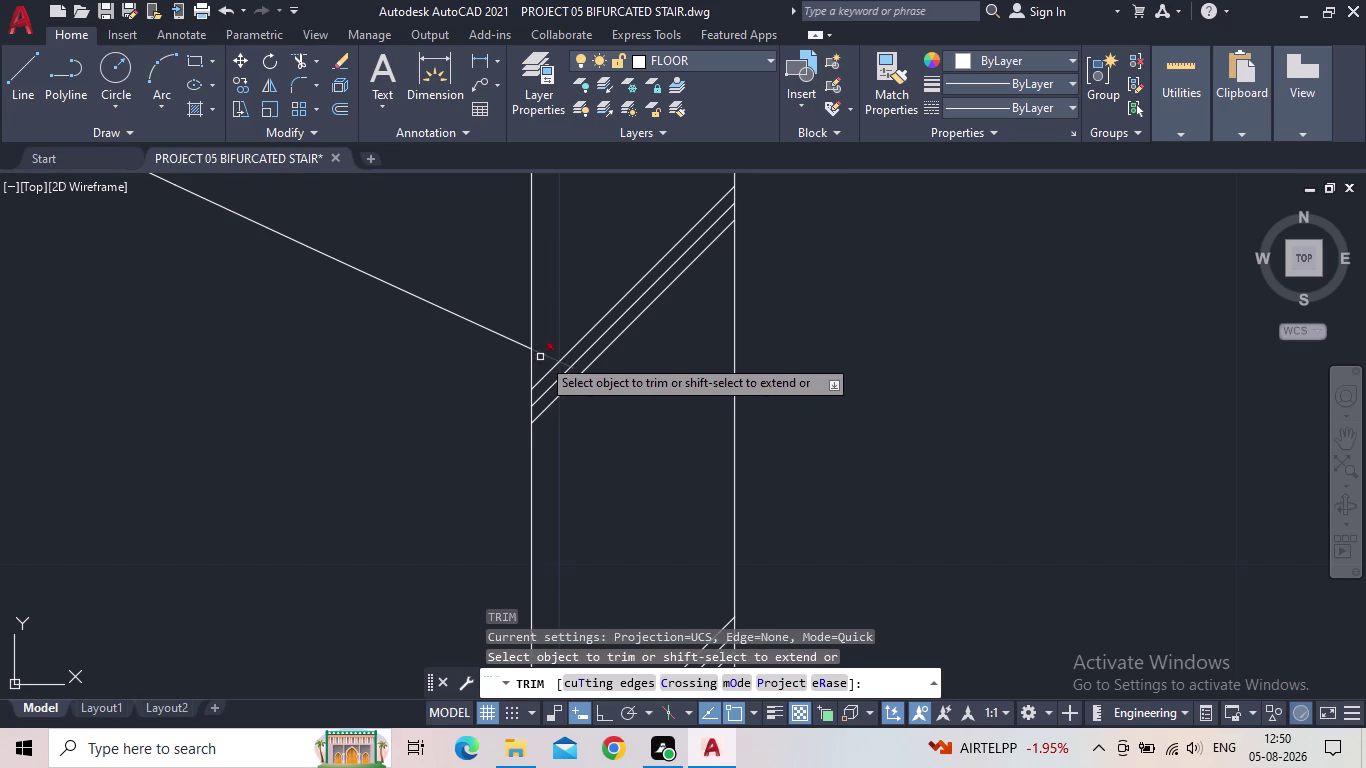
click(543, 354)
scroll(down, 3)
scroll(down, 3)
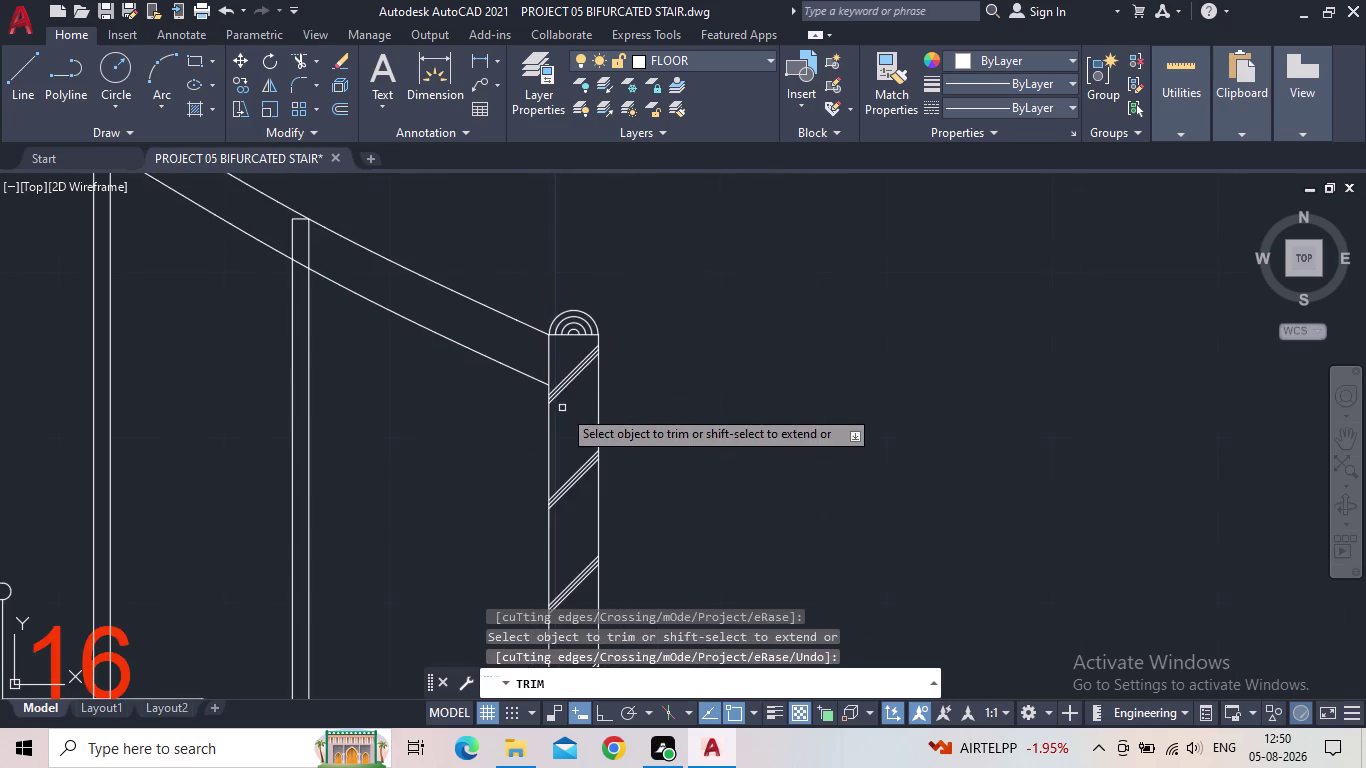
scroll(down, 3)
middle_drag(523, 408, 611, 452)
scroll(up, 3)
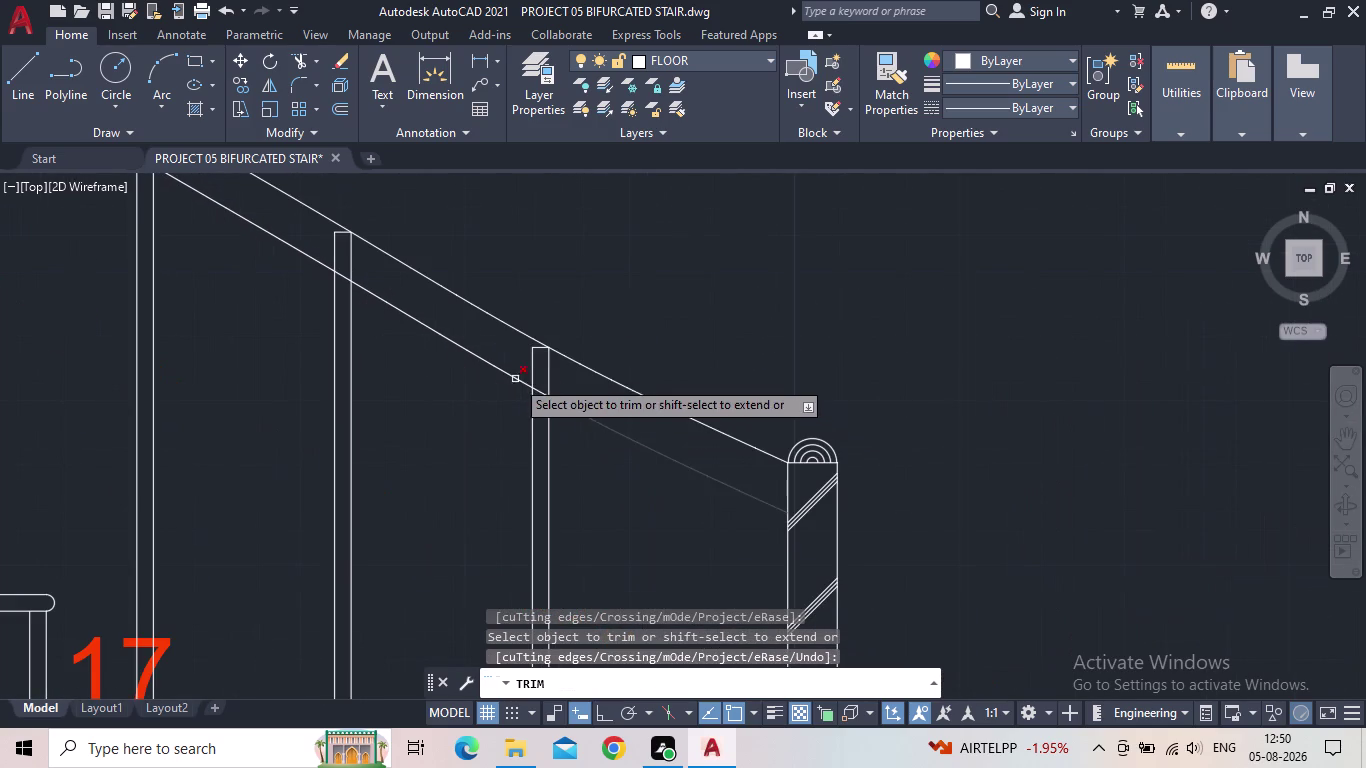
drag(566, 386, 520, 355)
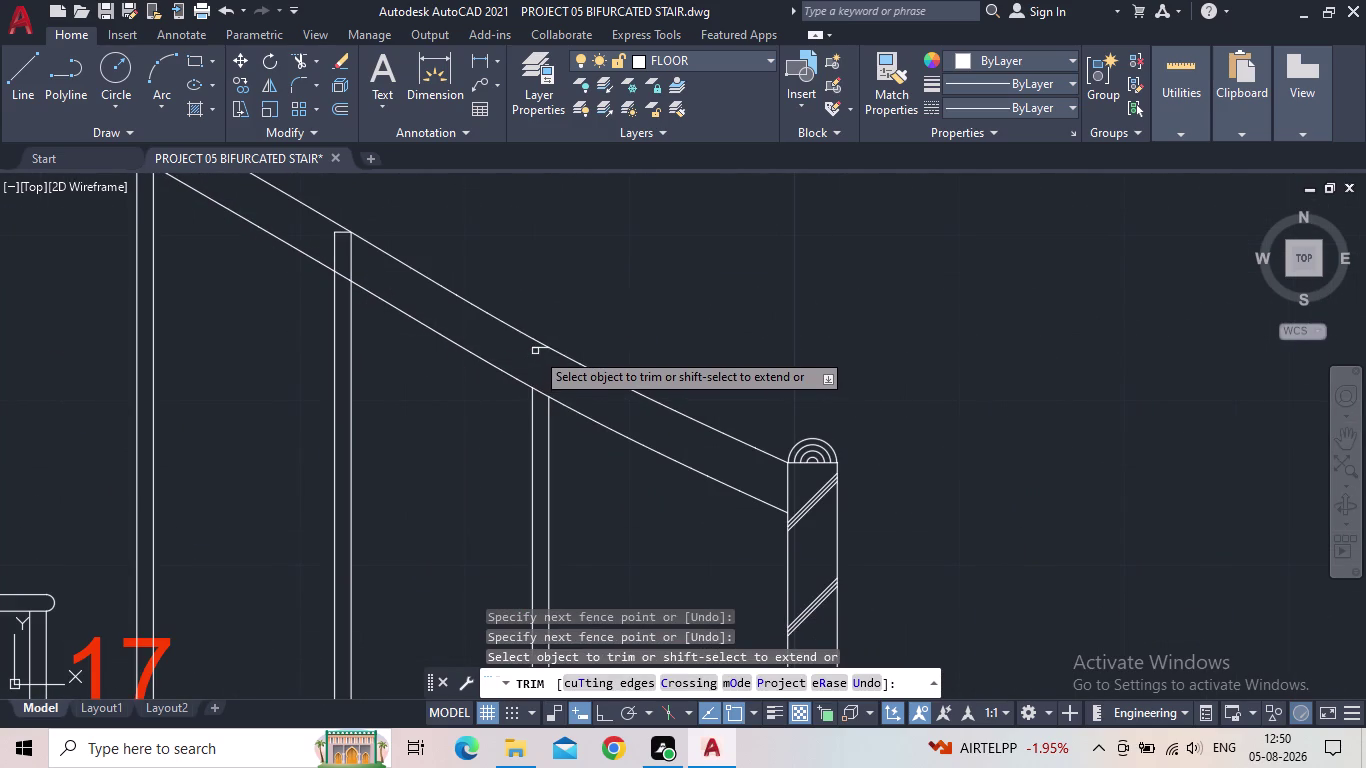
click(535, 349)
Trim the next four baluster tops back to the lower handrail line.
scroll(down, 3)
middle_drag(605, 342, 768, 361)
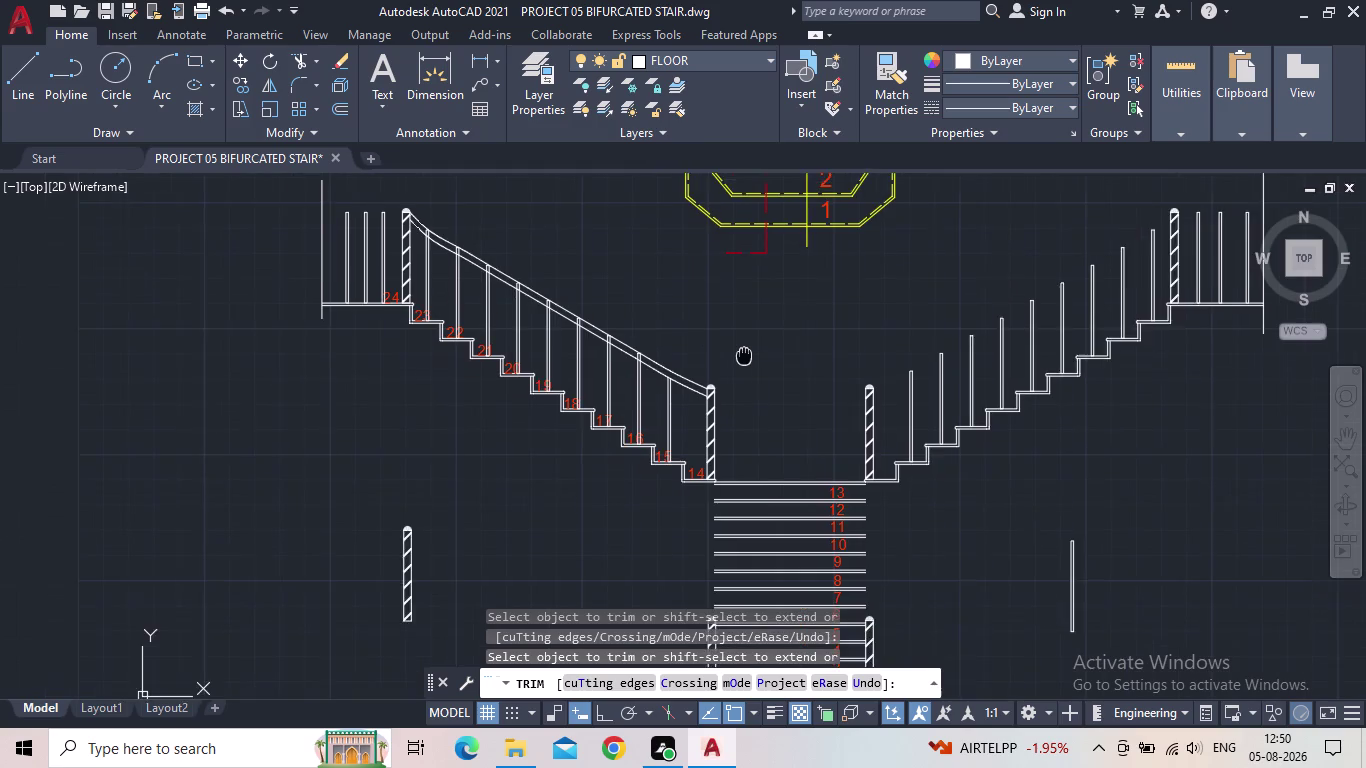
middle_drag(768, 361, 917, 410)
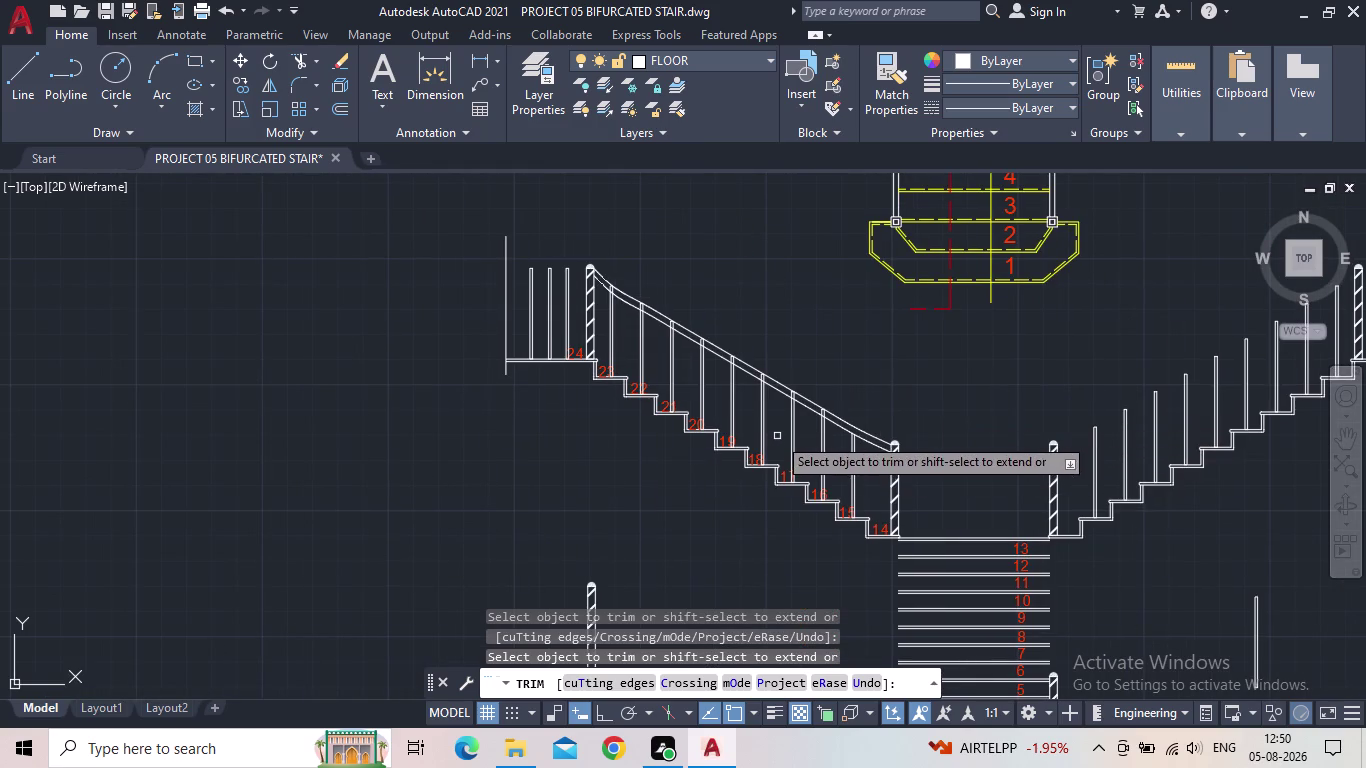
scroll(up, 3)
middle_drag(1006, 431, 1013, 501)
scroll(up, 3)
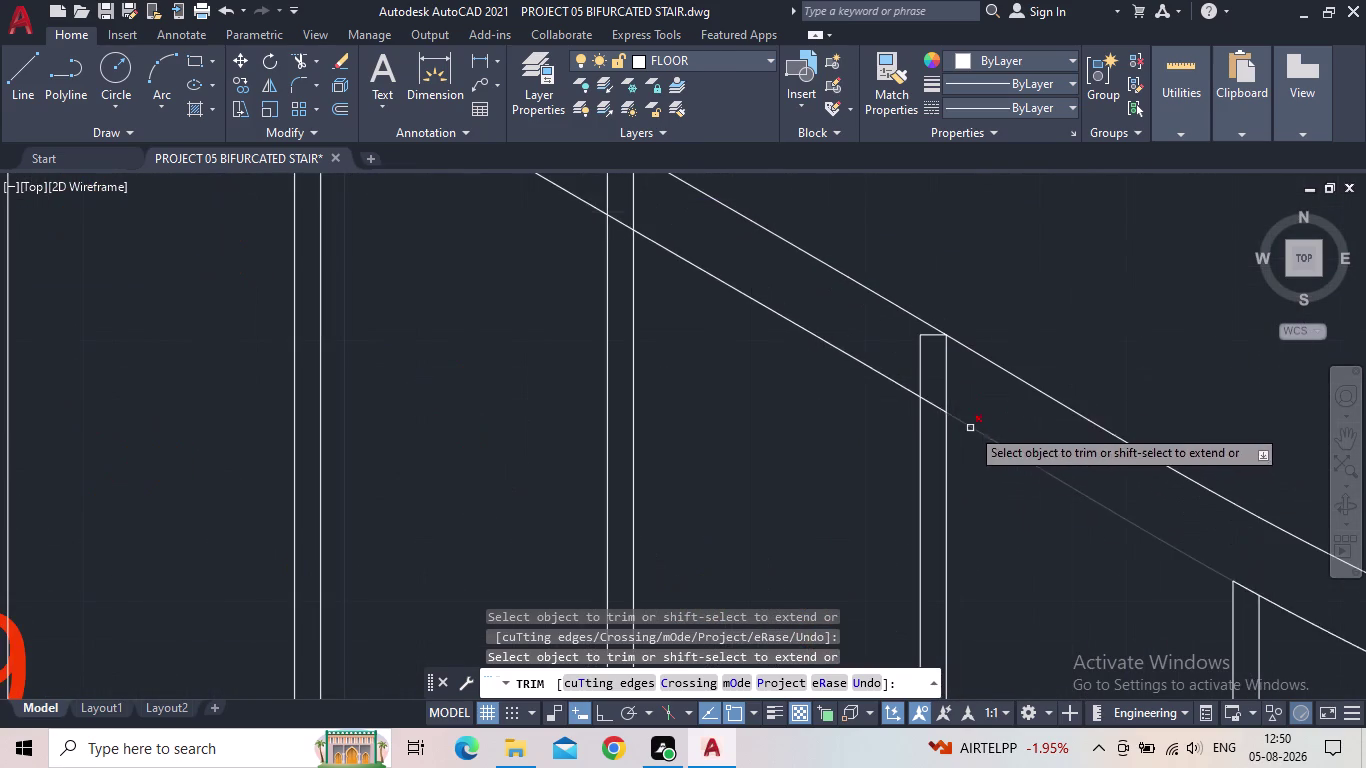
drag(962, 399, 893, 359)
click(926, 334)
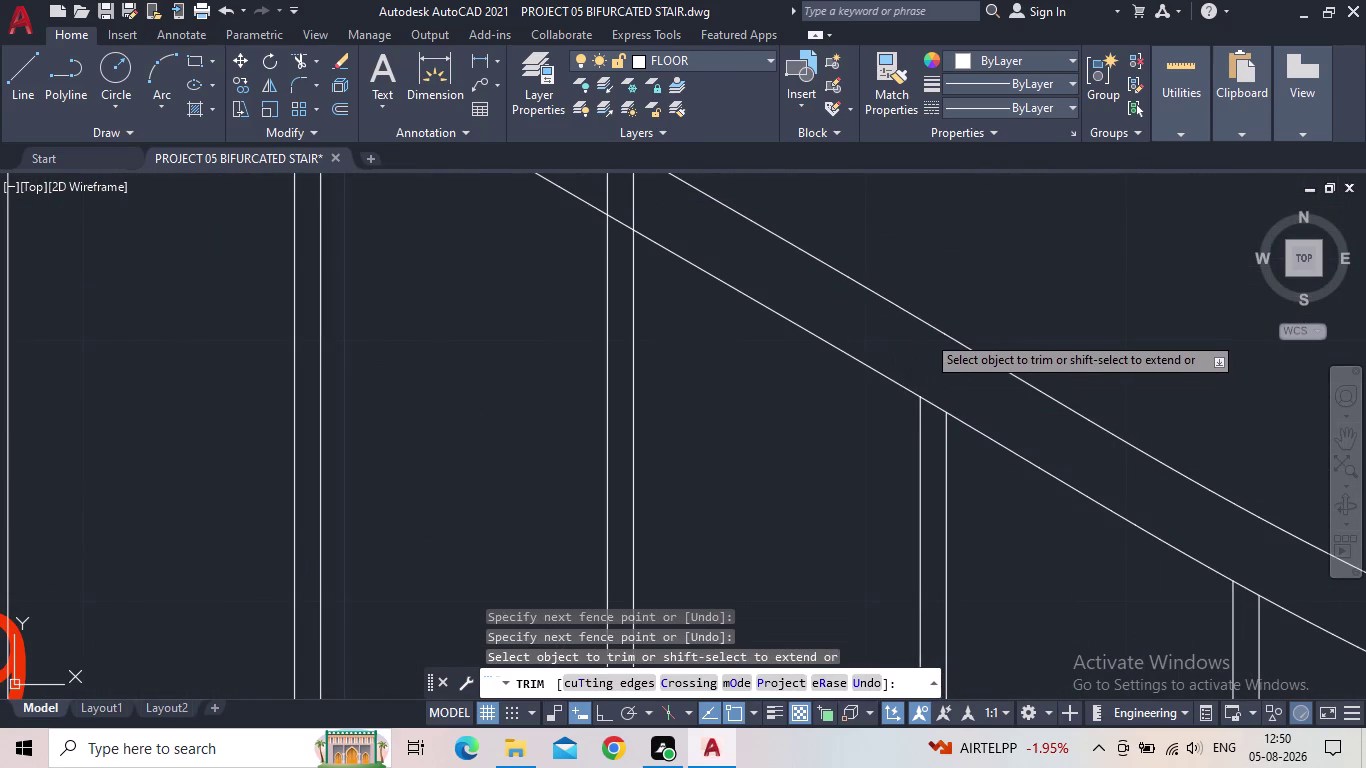
middle_drag(816, 323, 1075, 646)
drag(919, 536, 834, 484)
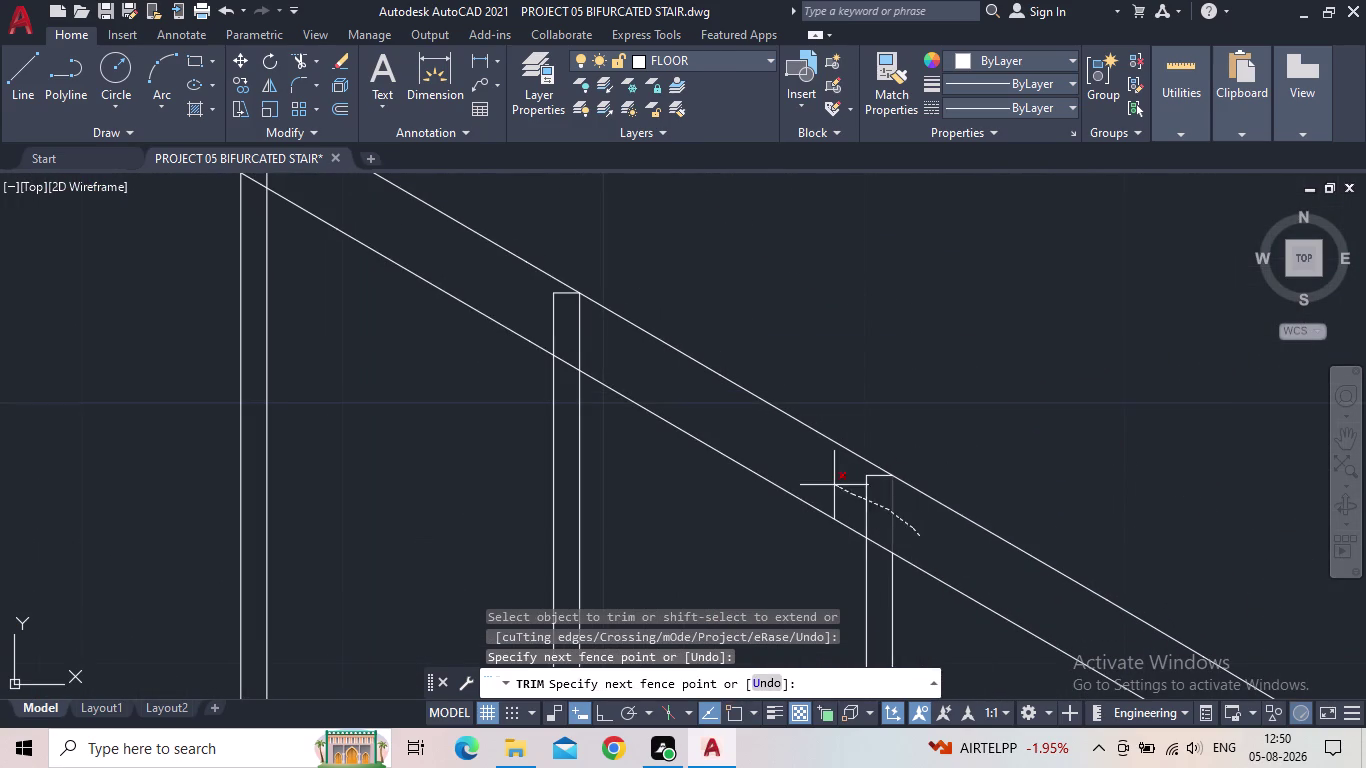
click(873, 476)
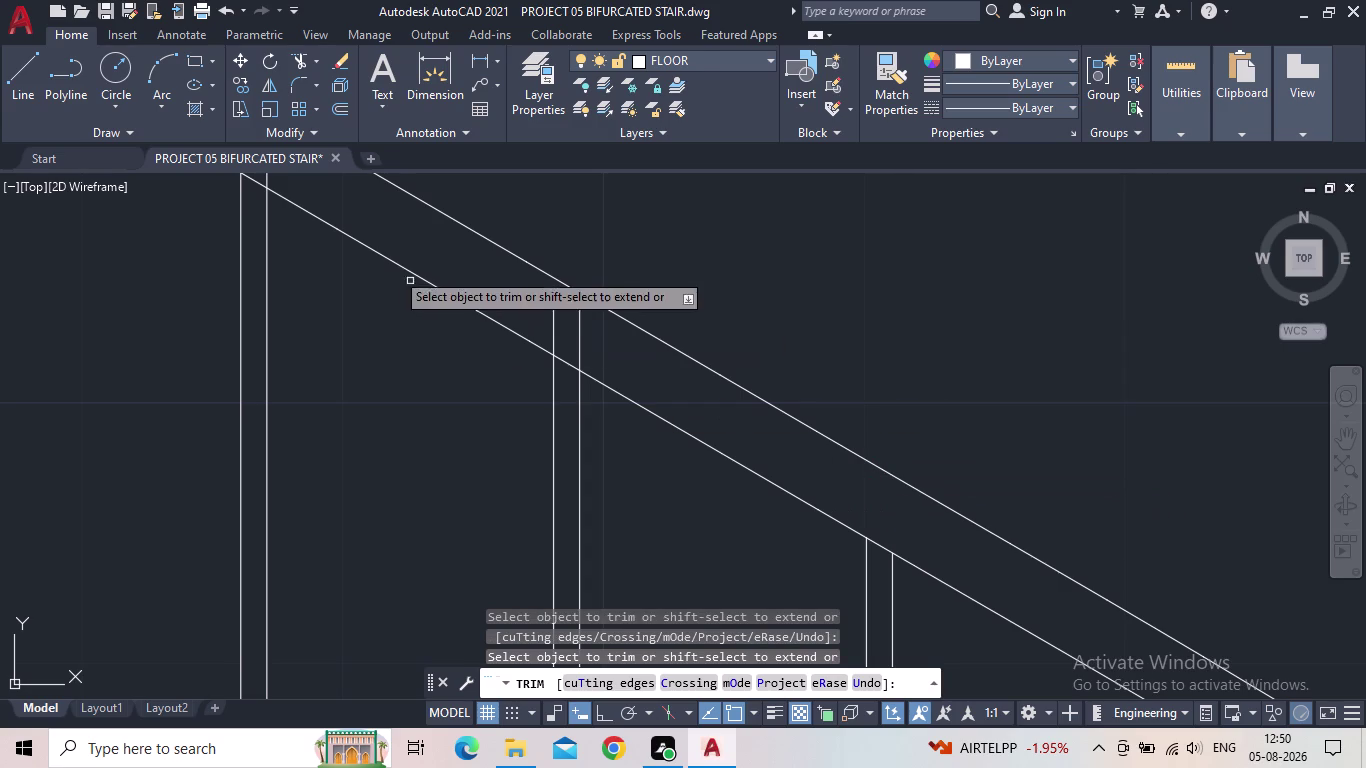
drag(521, 295, 600, 338)
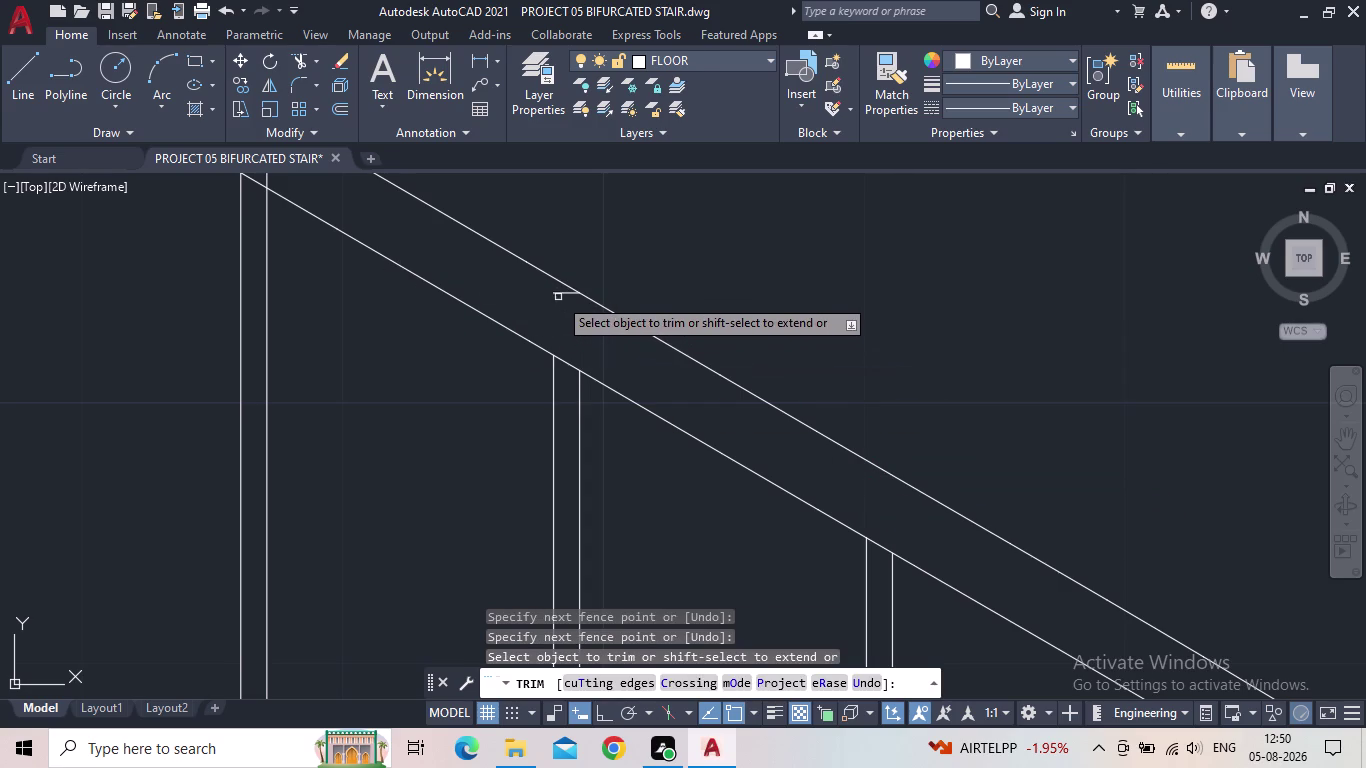
click(557, 292)
scroll(down, 3)
middle_drag(517, 290, 751, 494)
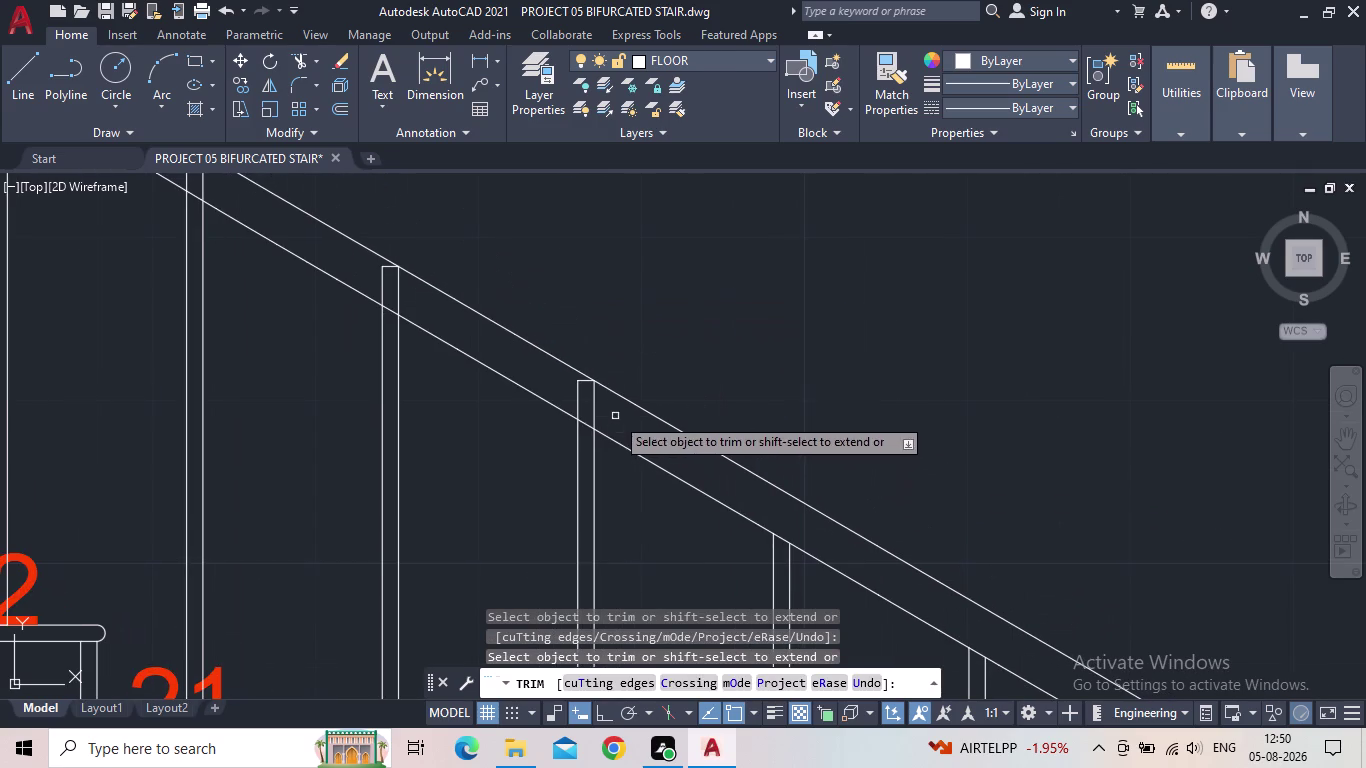
drag(615, 416, 570, 386)
click(577, 383)
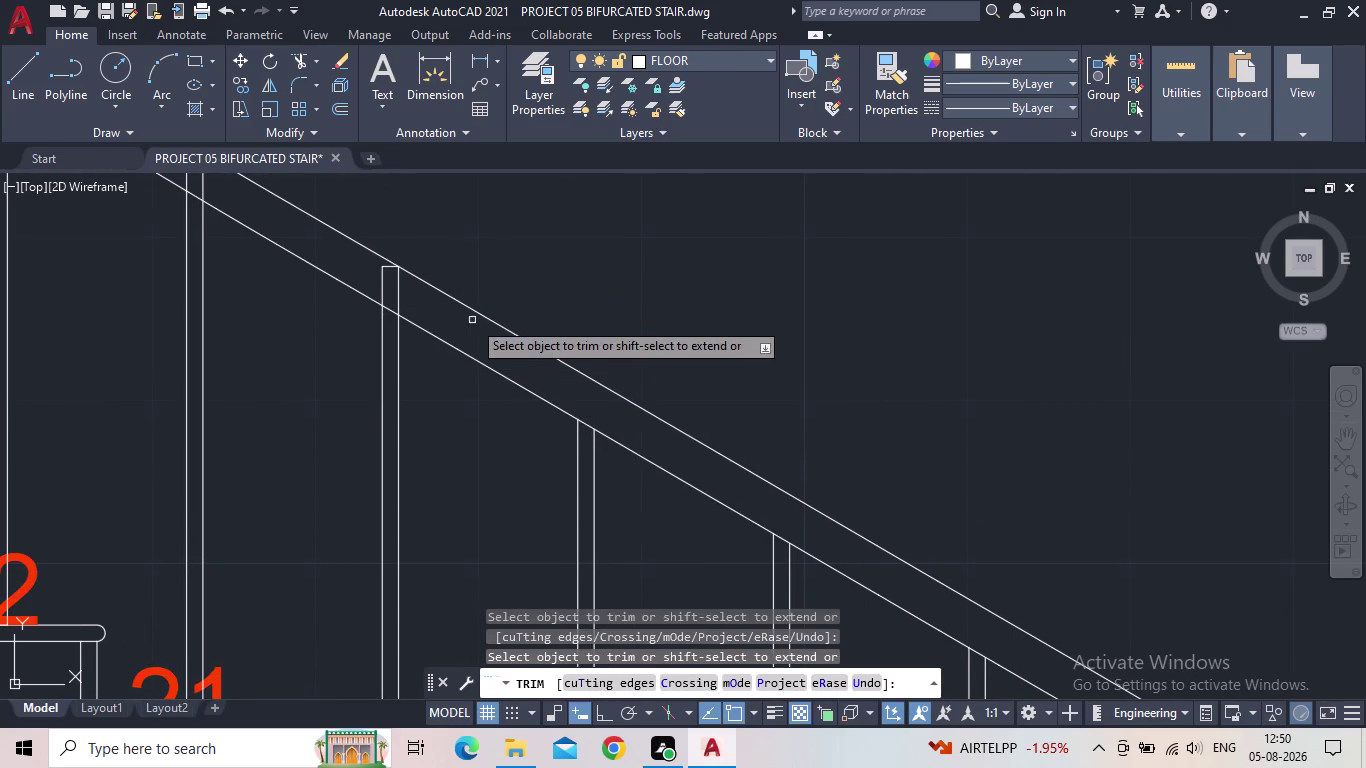
Trim the remaining baluster tops down to the newel post and end trimming.
middle_drag(472, 320, 658, 506)
drag(604, 489, 553, 456)
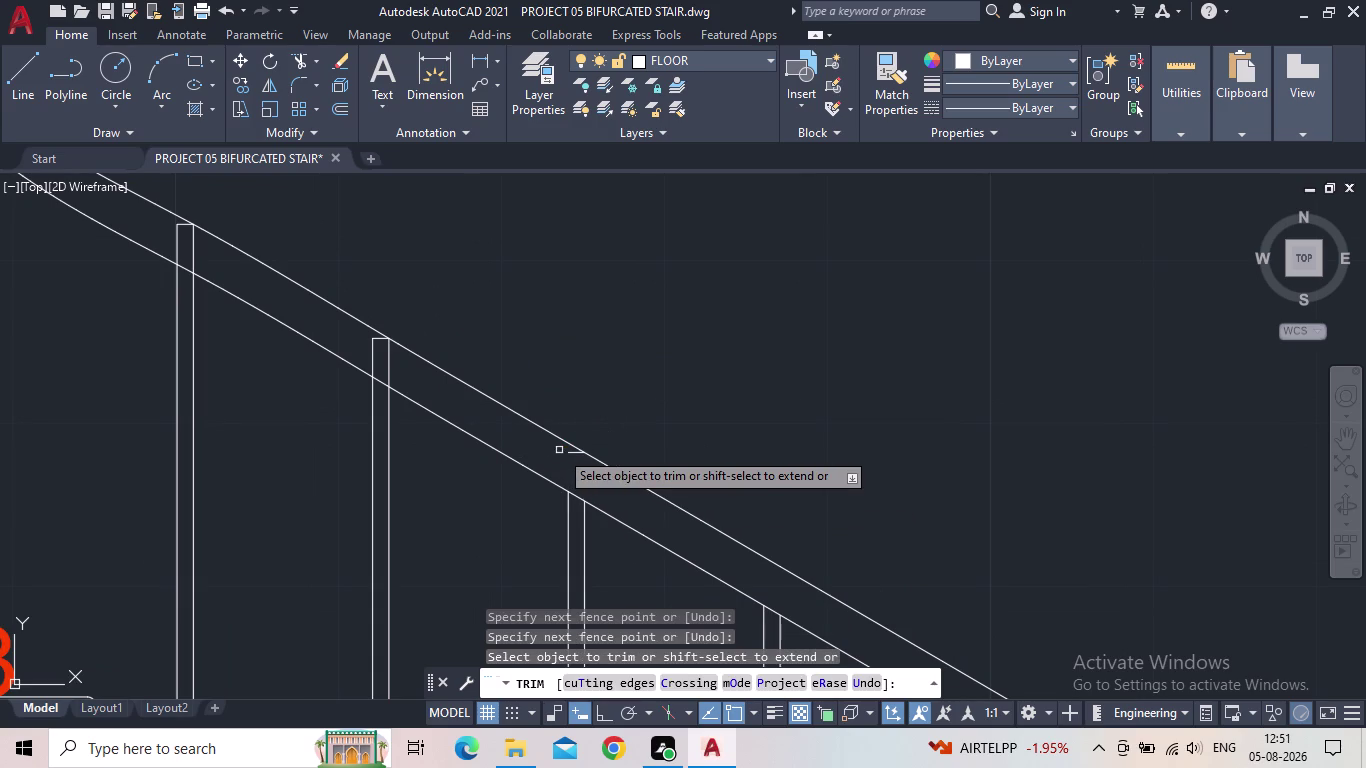
click(571, 452)
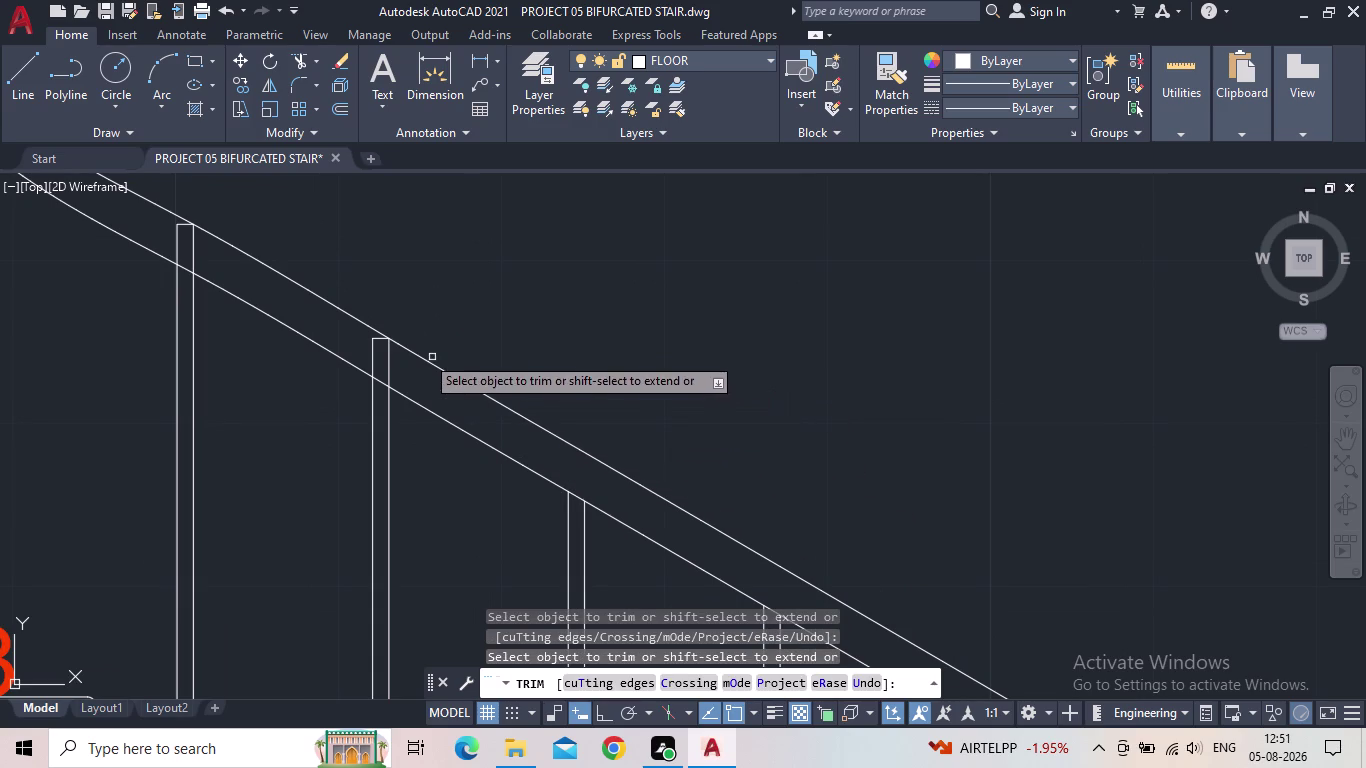
drag(365, 344, 405, 376)
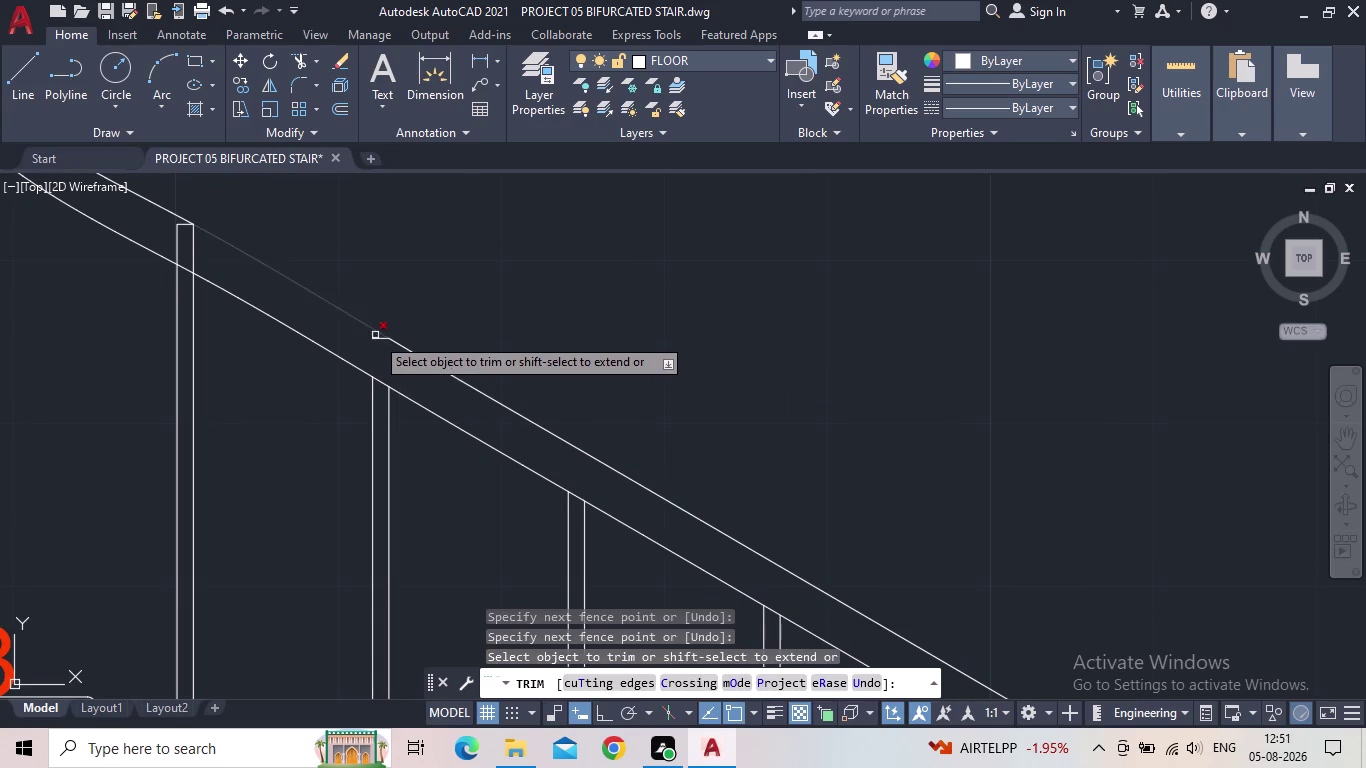
click(375, 341)
middle_drag(357, 336, 634, 534)
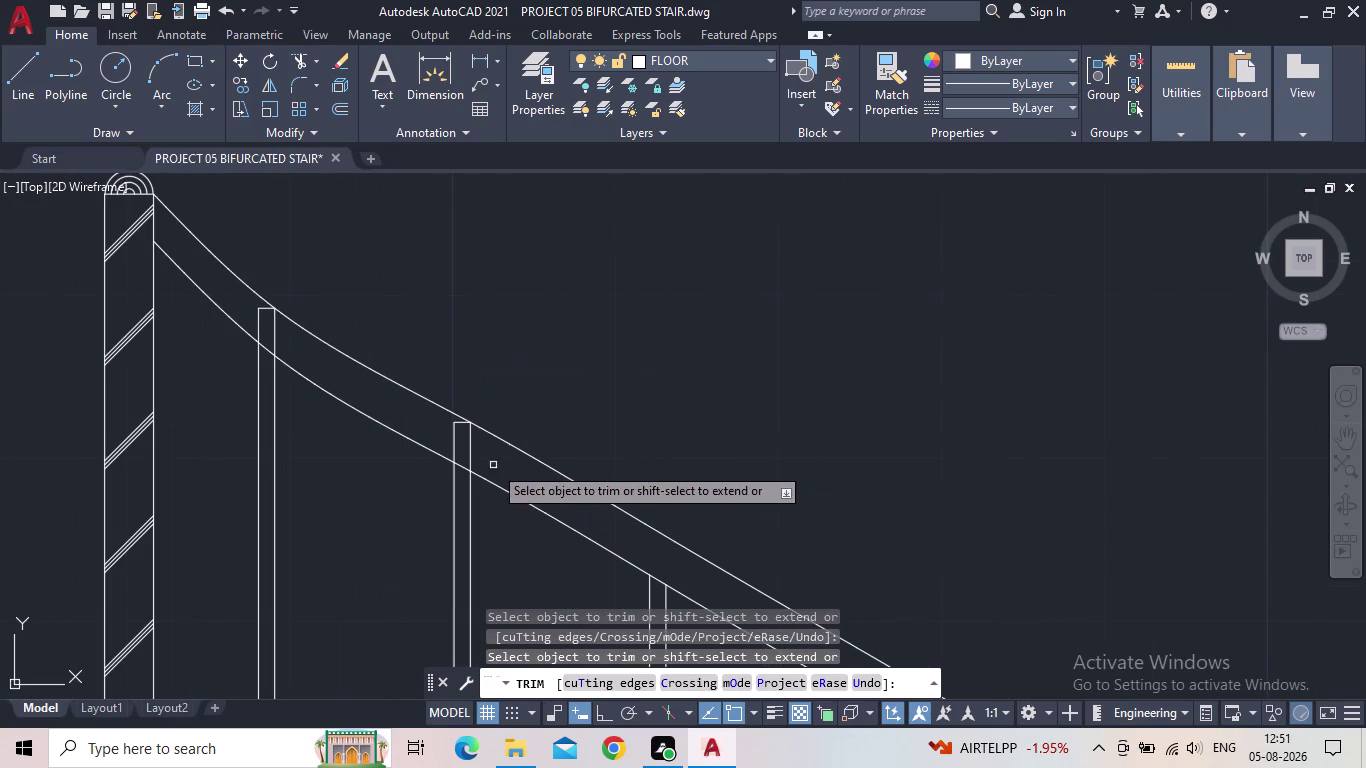
drag(493, 464, 445, 436)
click(456, 425)
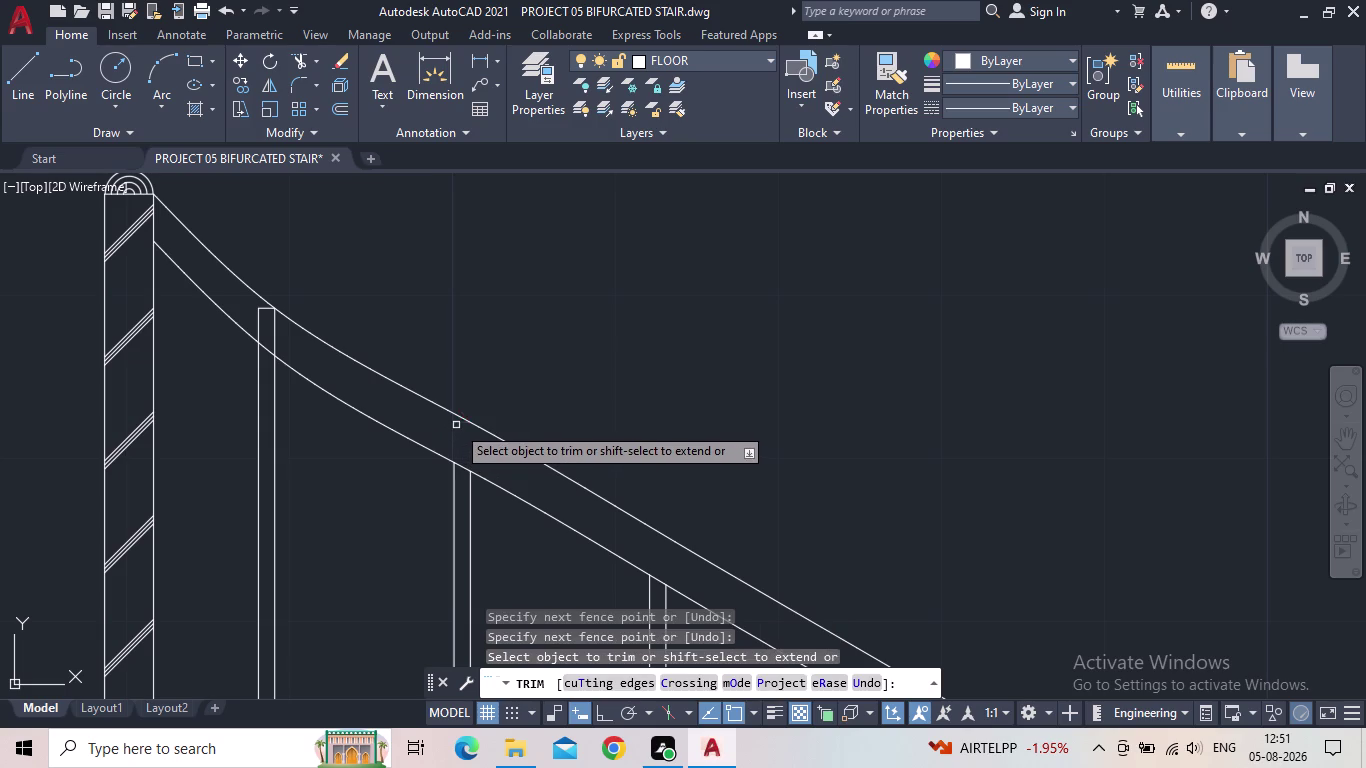
drag(285, 344, 252, 316)
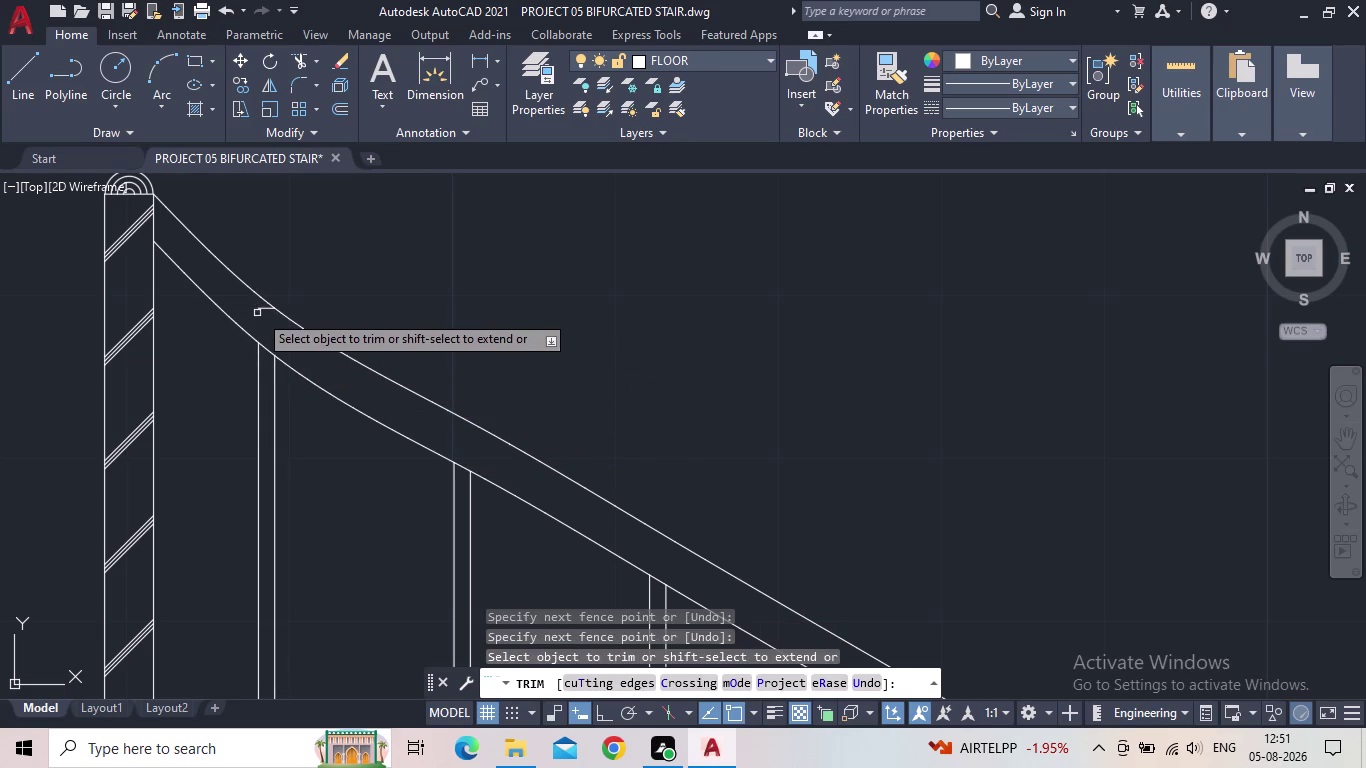
click(260, 310)
scroll(down, 3)
middle_drag(397, 336, 320, 329)
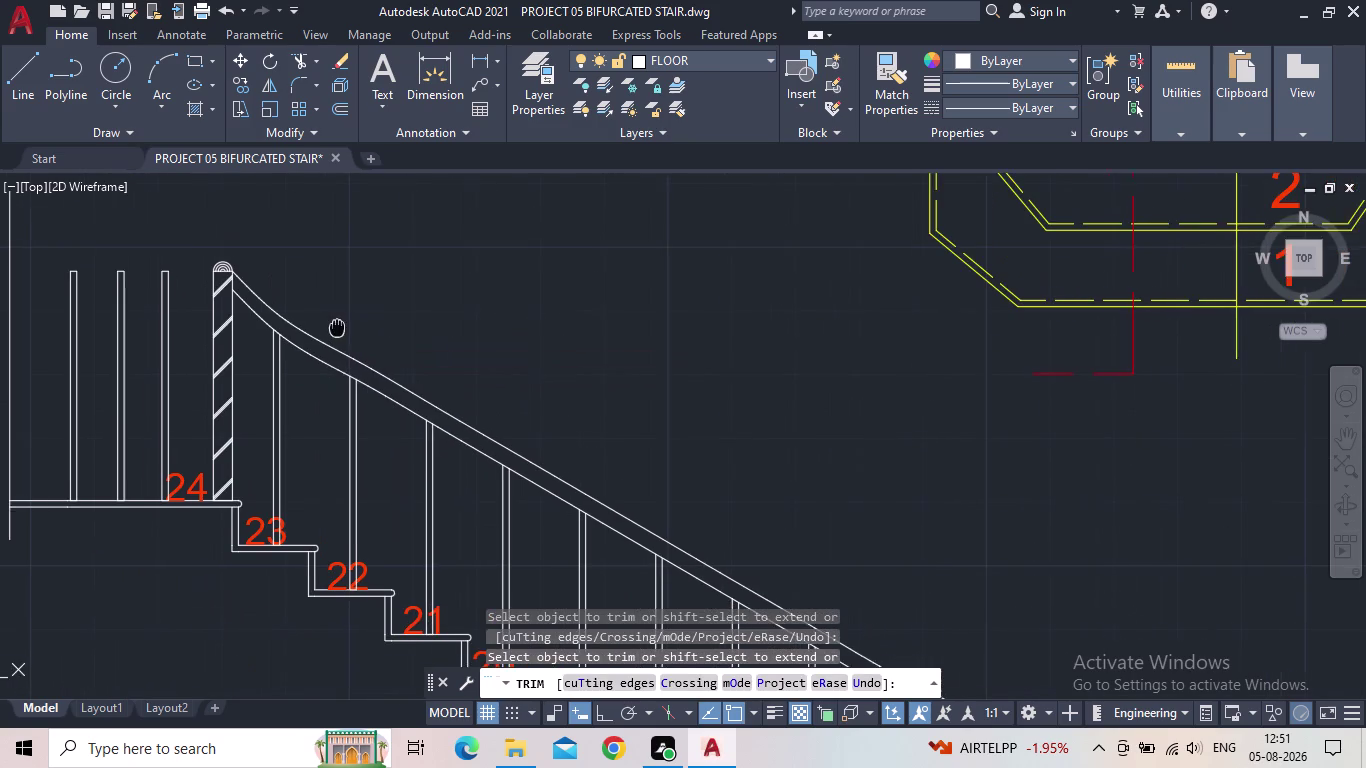
middle_drag(320, 329, 316, 331)
key(Escape)
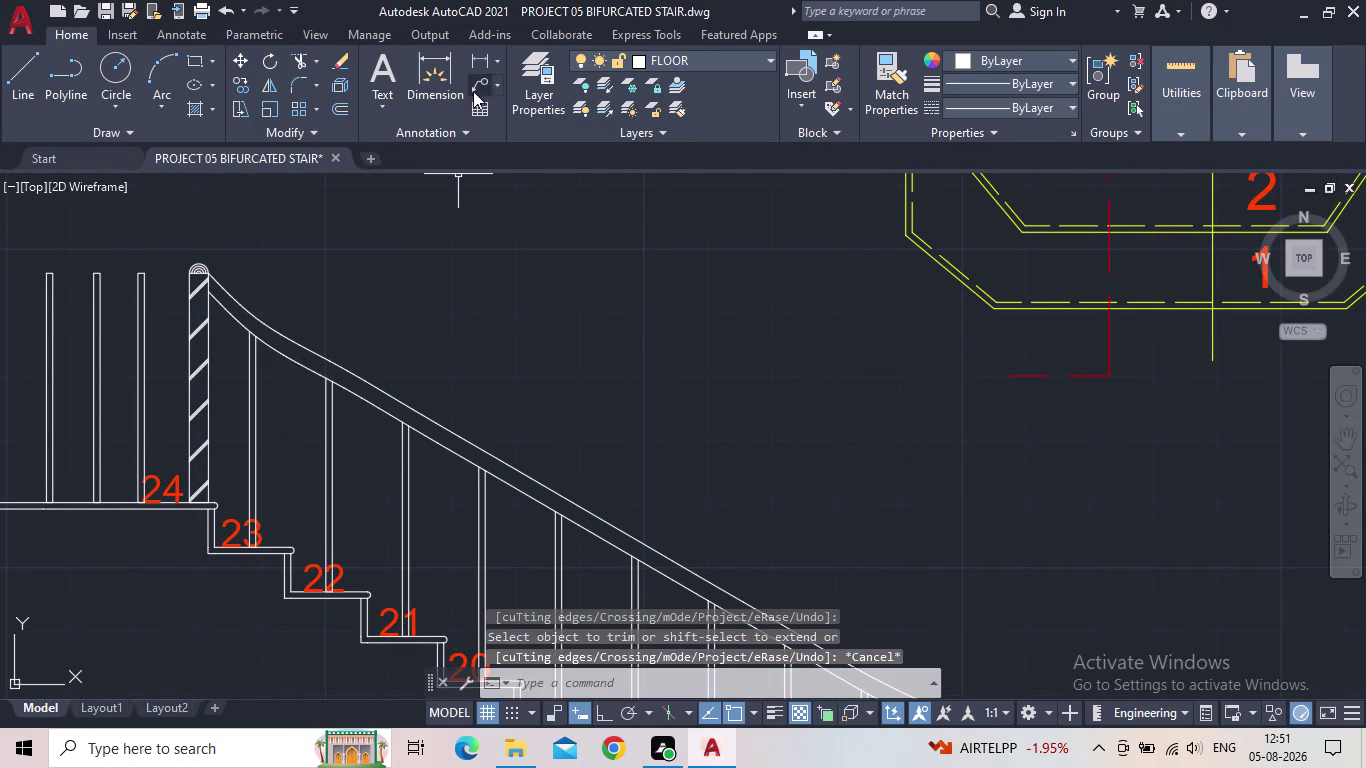
middle_drag(498, 315, 359, 293)
scroll(down, 3)
middle_drag(472, 400, 312, 347)
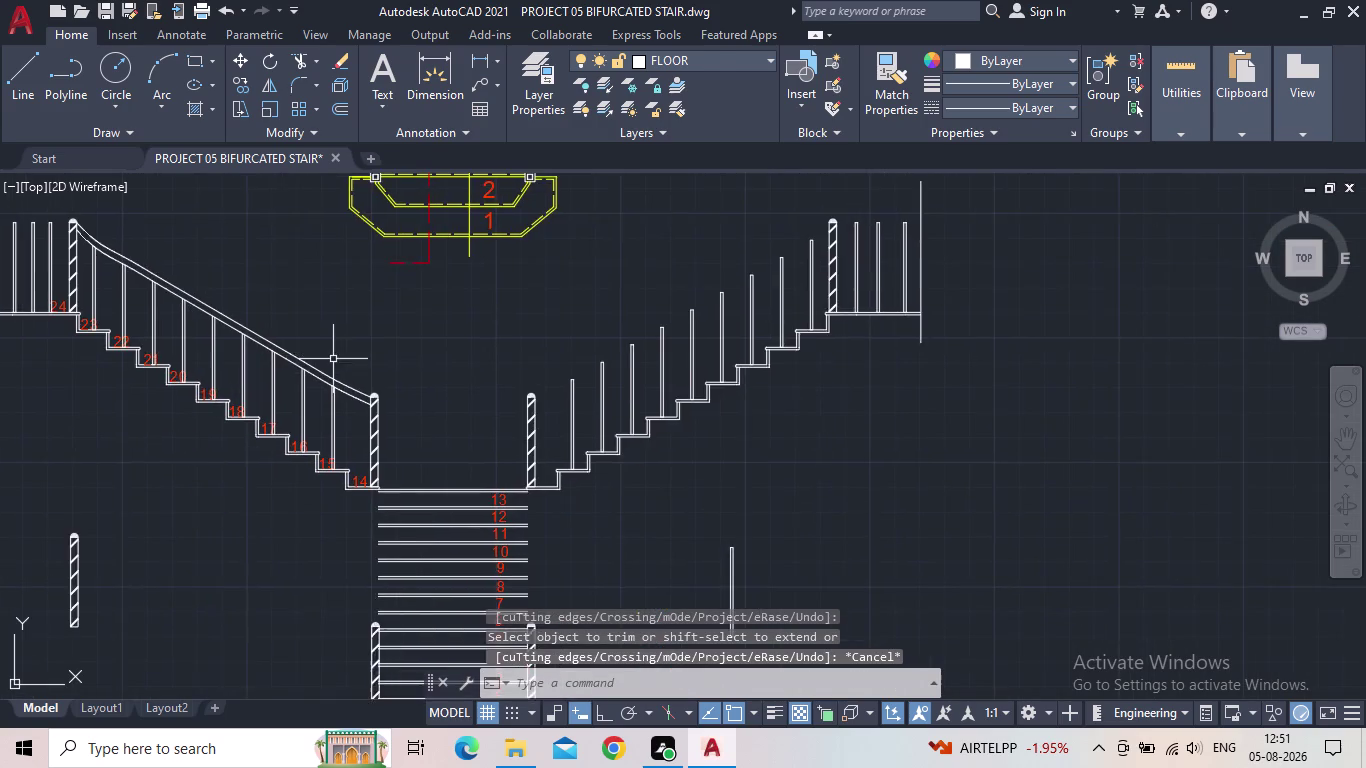
Select the left flight's double handrail lines and start MIRROR.
scroll(down, 3)
scroll(up, 3)
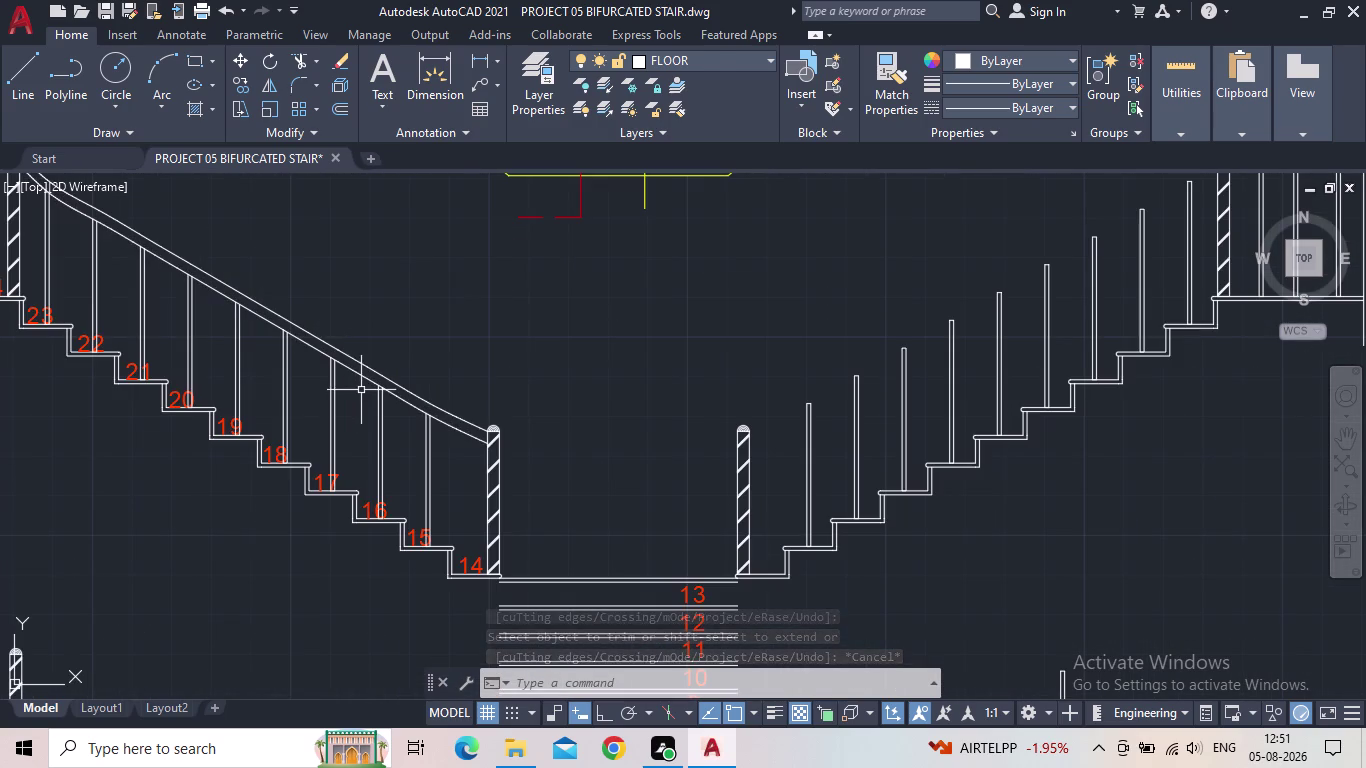
click(352, 397)
click(343, 330)
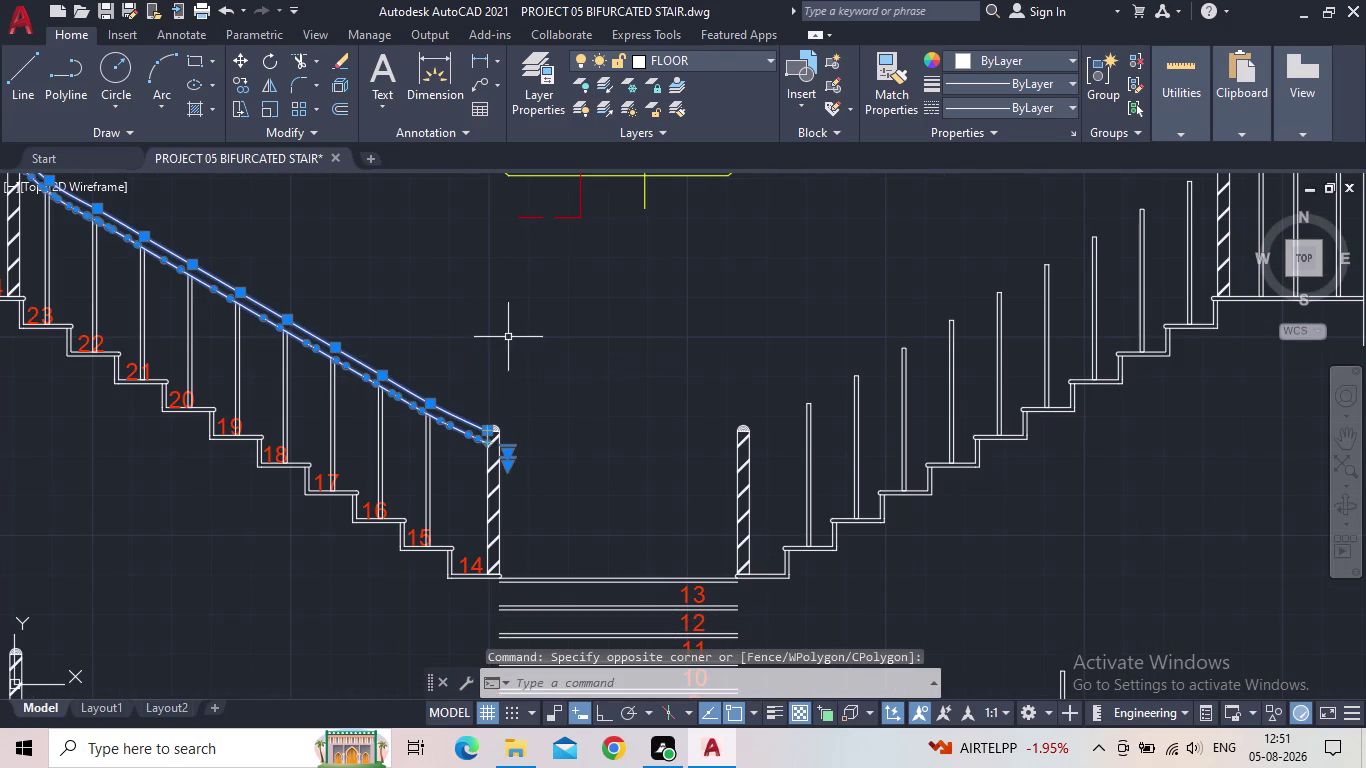
key(m)
key(i)
key(Return)
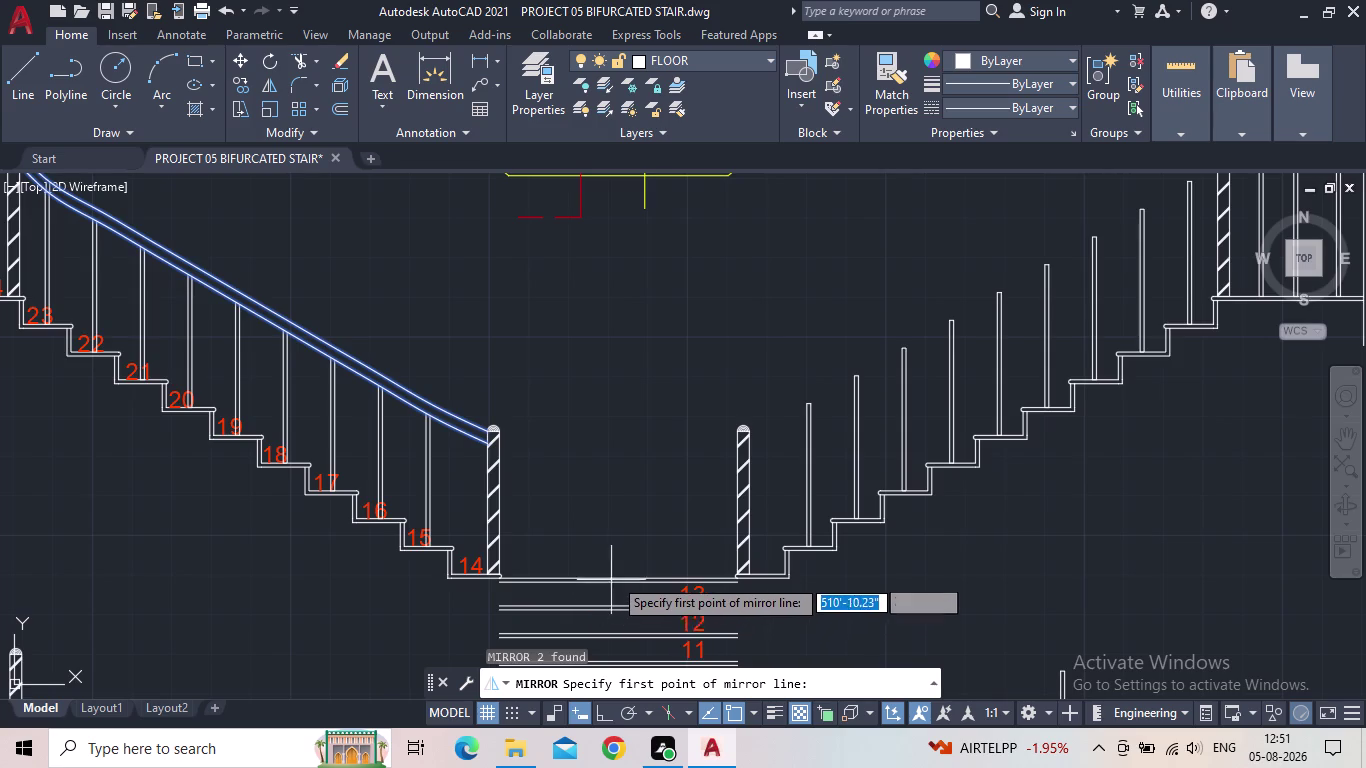
scroll(up, 3)
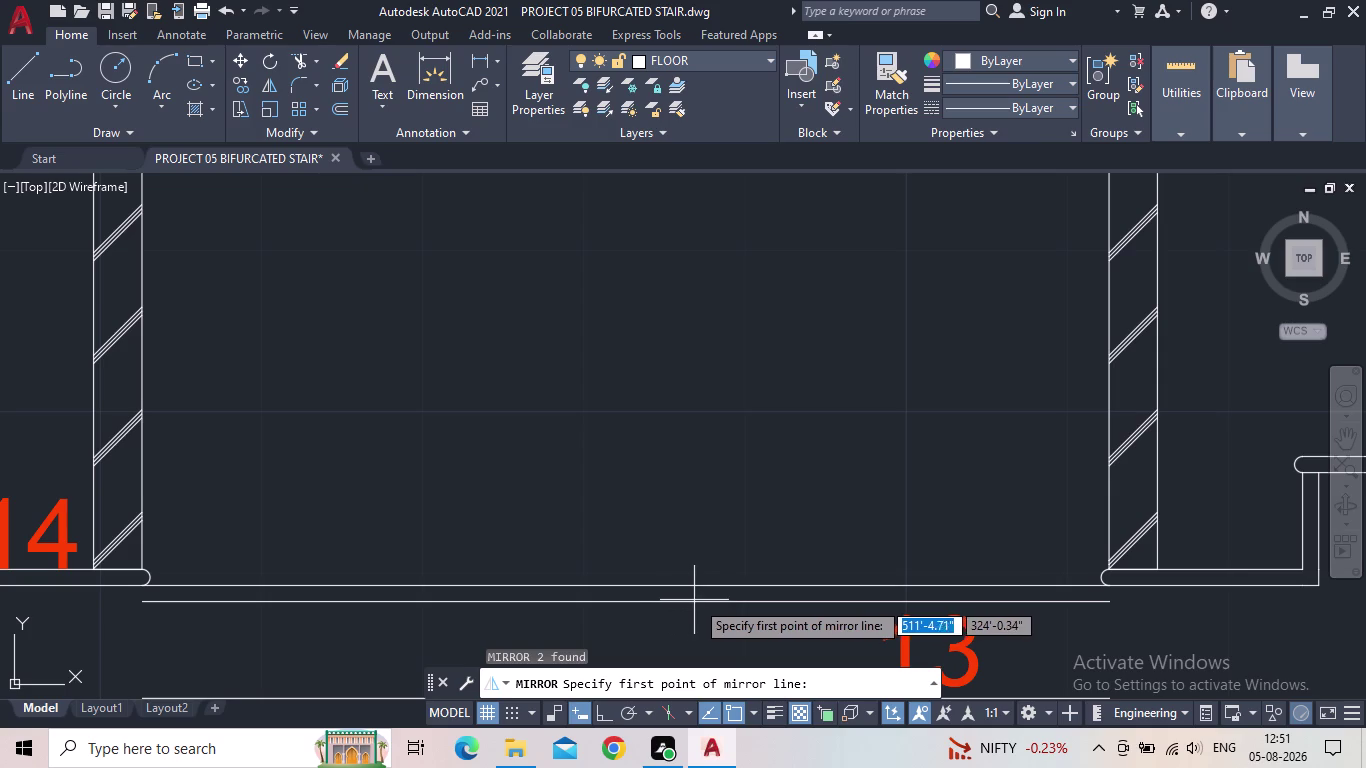
Mirror the handrail across a vertical line through the landing centre, keeping the original.
click(629, 602)
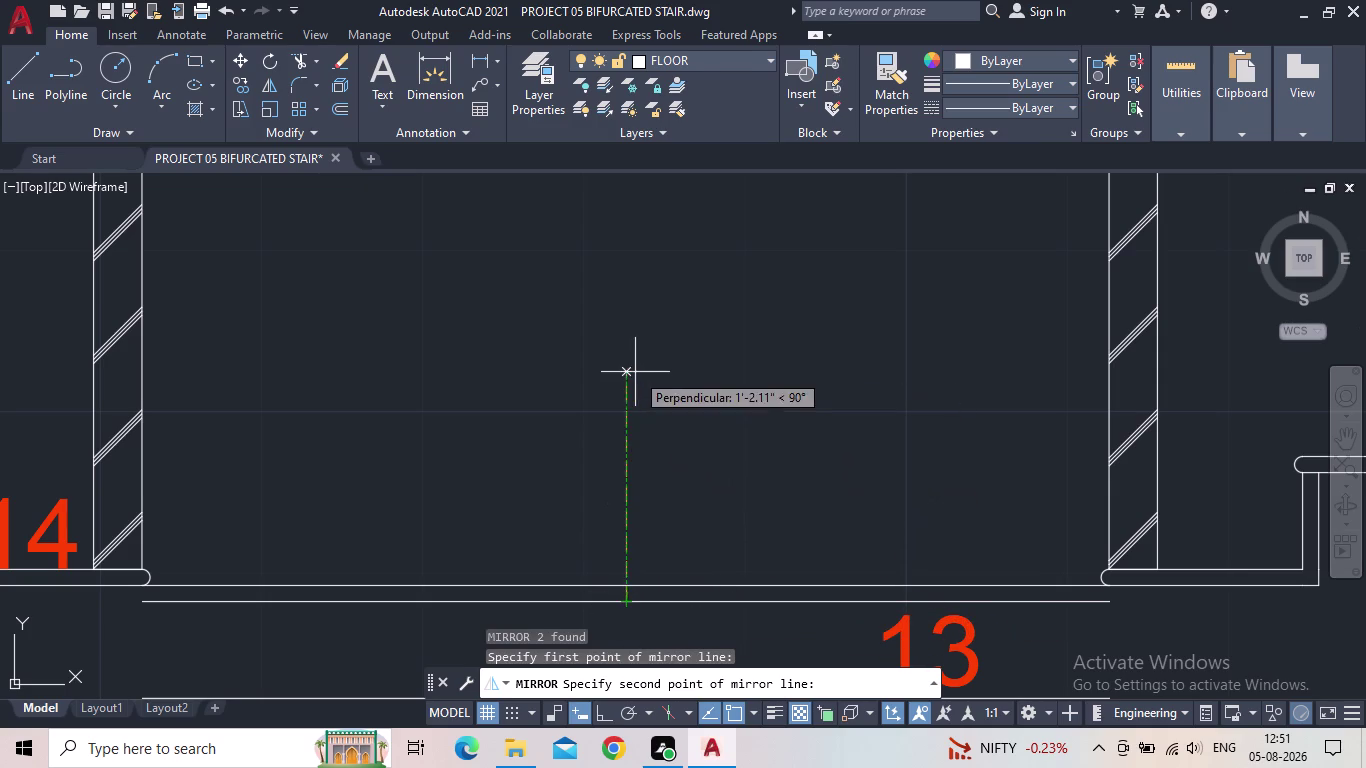
click(599, 711)
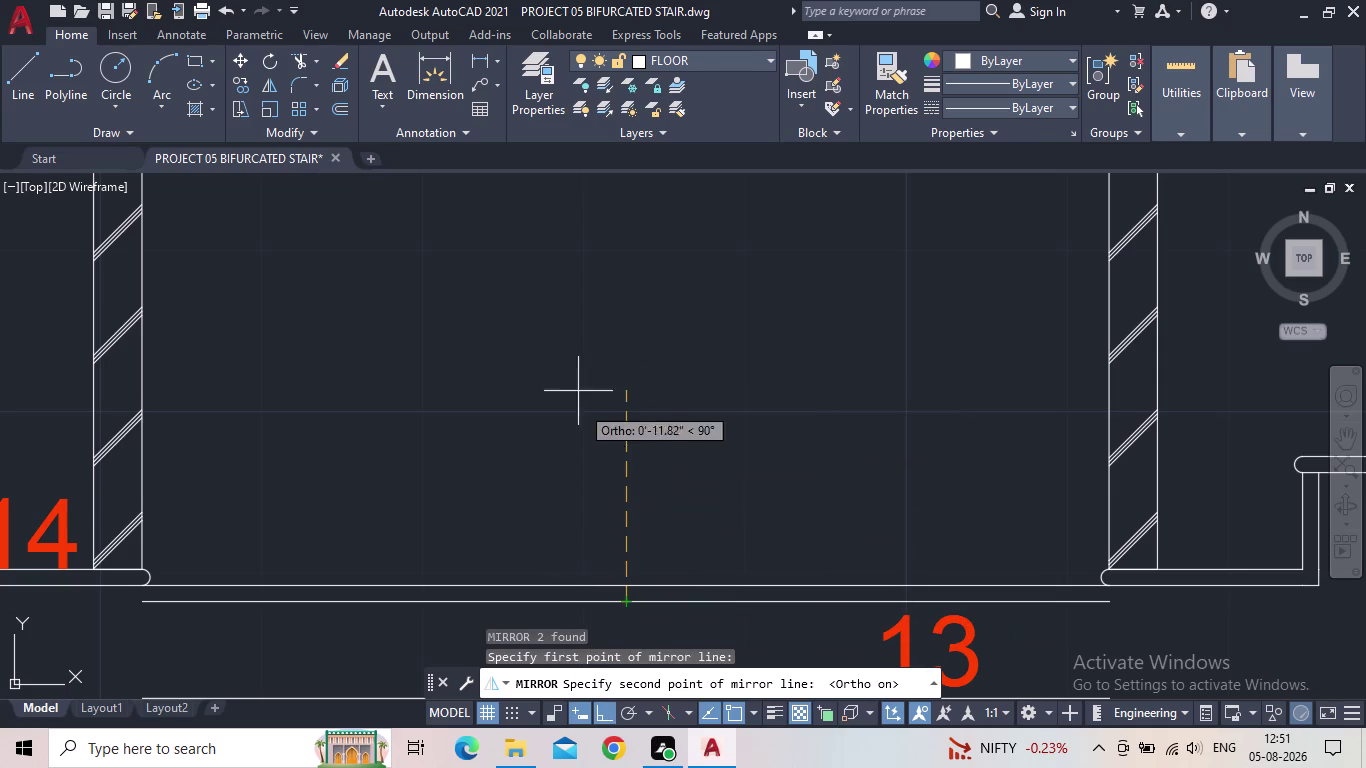
scroll(down, 3)
middle_drag(558, 374, 502, 548)
scroll(down, 3)
middle_drag(531, 300, 522, 399)
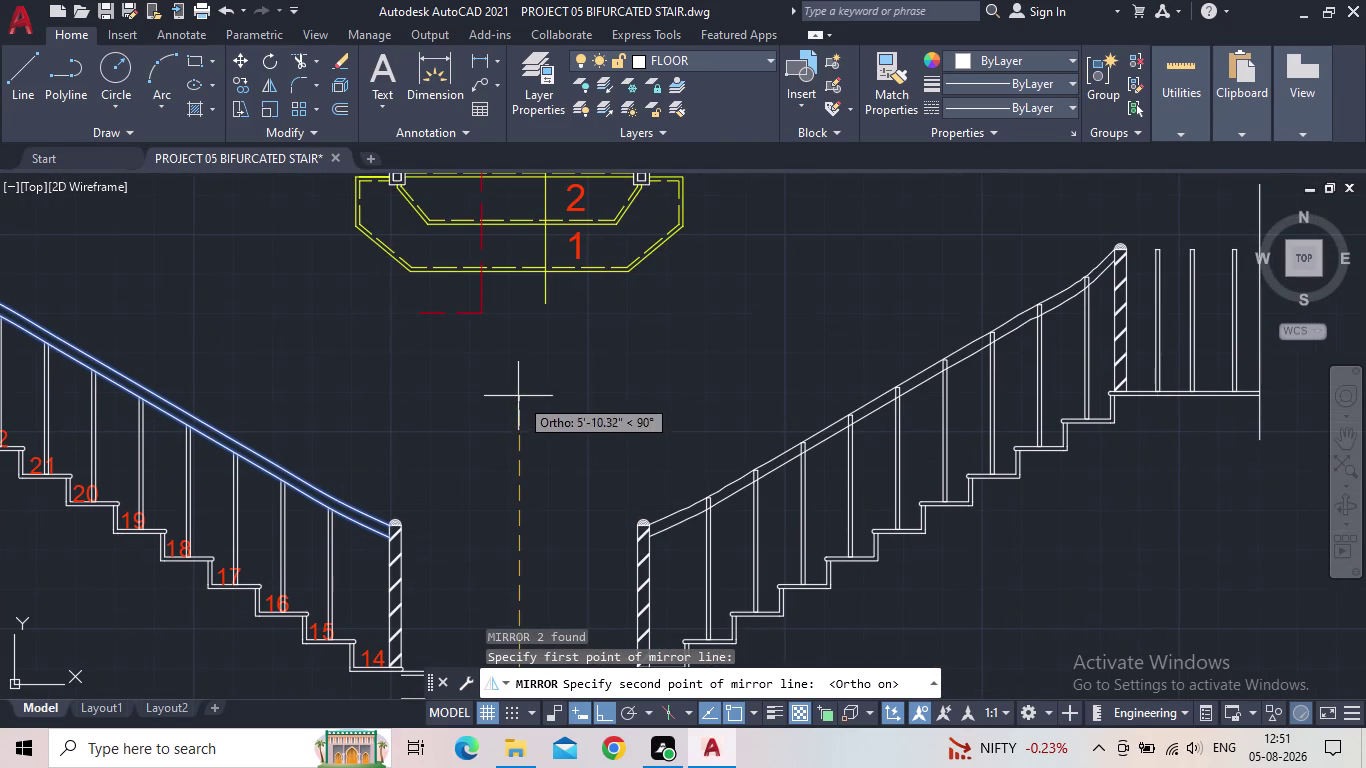
click(512, 373)
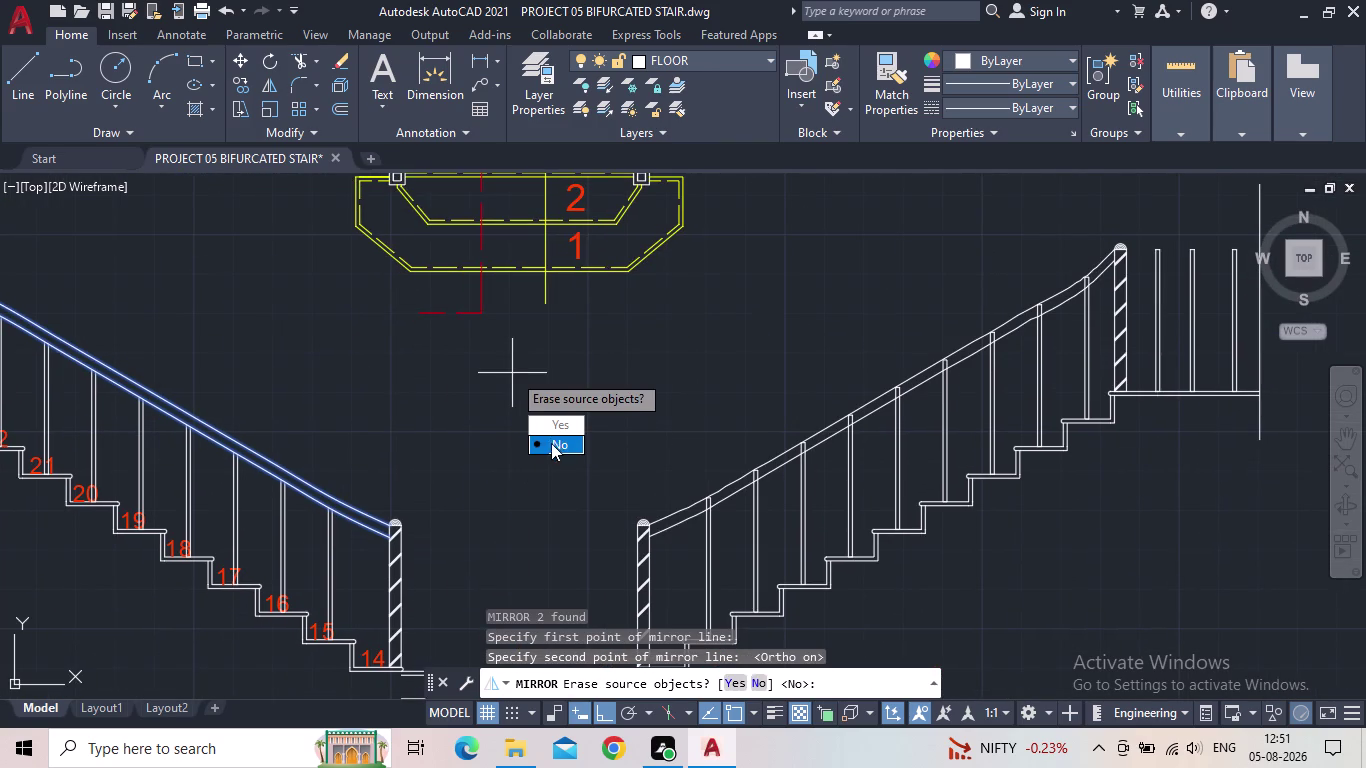
drag(551, 446, 512, 374)
scroll(up, 3)
scroll(up, 3)
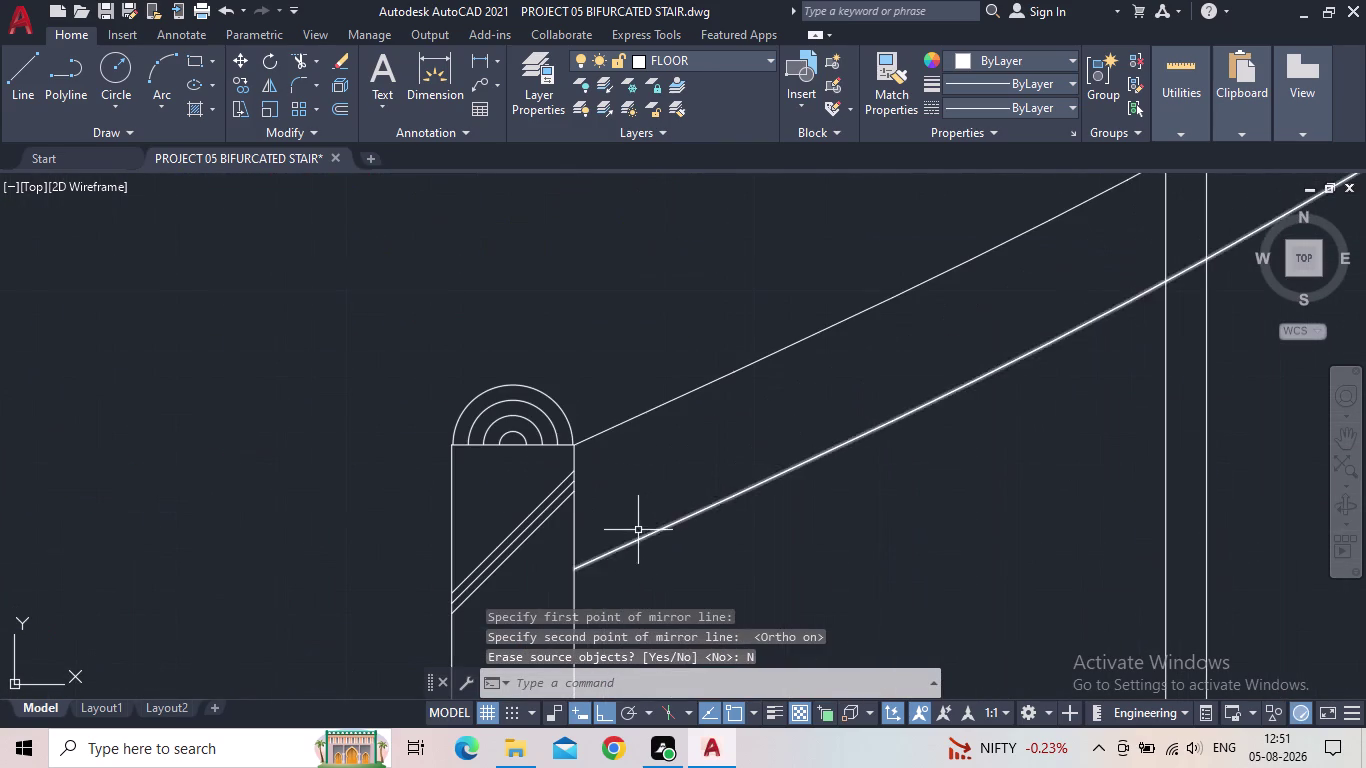
scroll(down, 3)
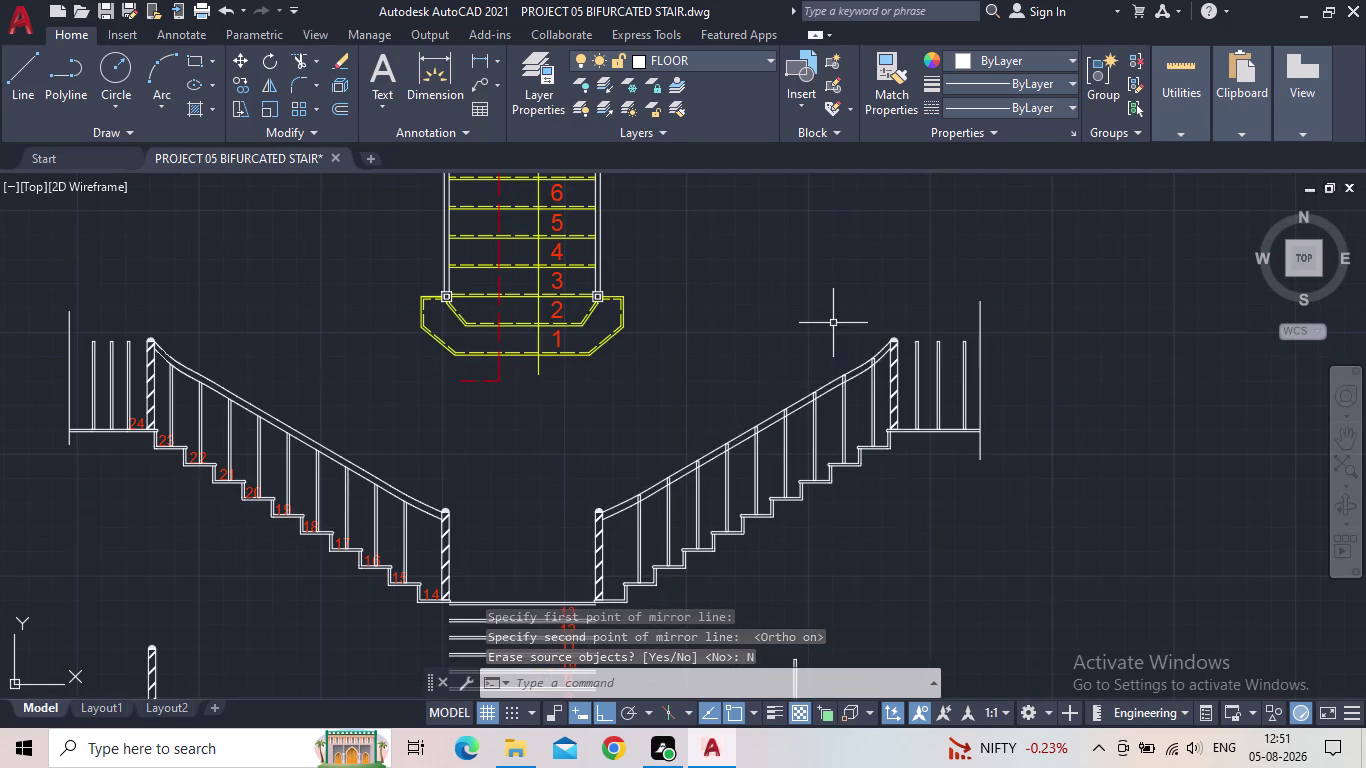
scroll(up, 3)
scroll(up, 3)
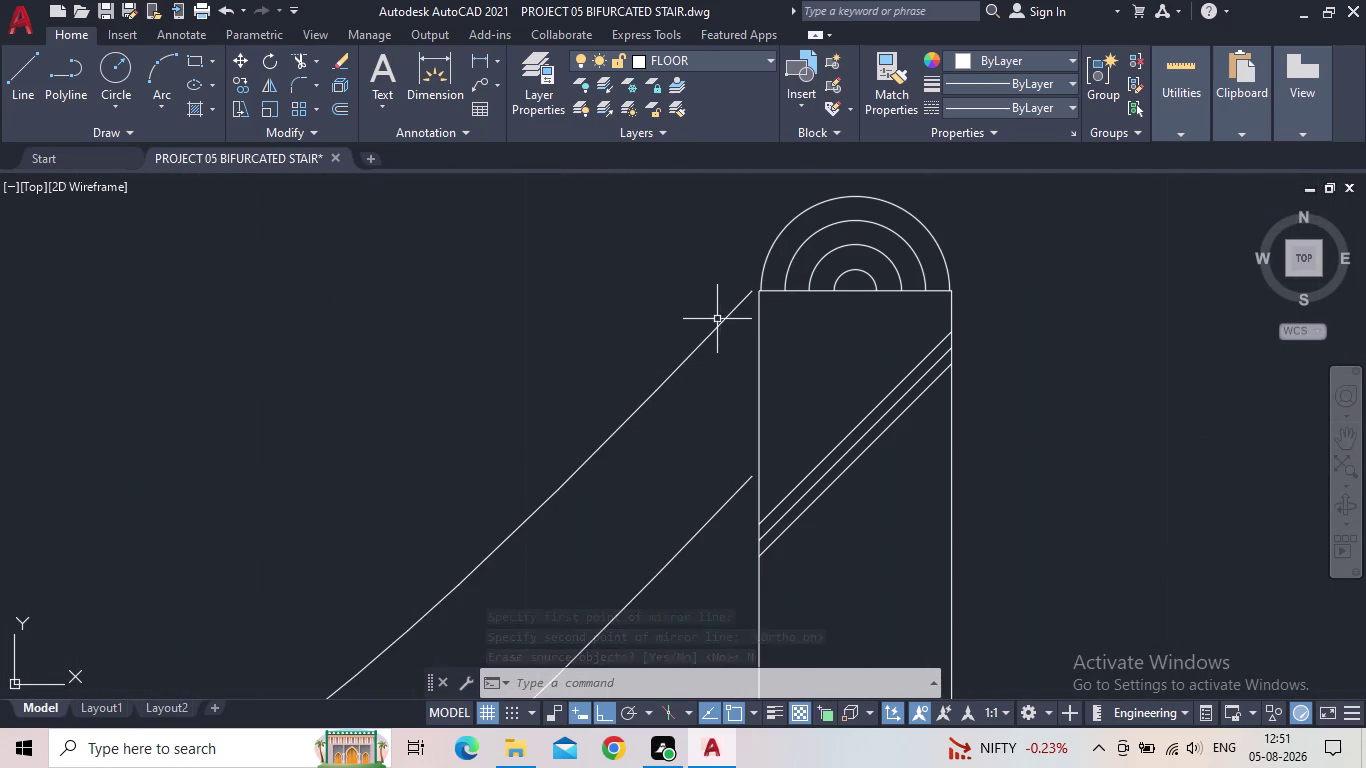
Move the two mirrored handrail line ends onto the newel post corner.
key(m)
key(space)
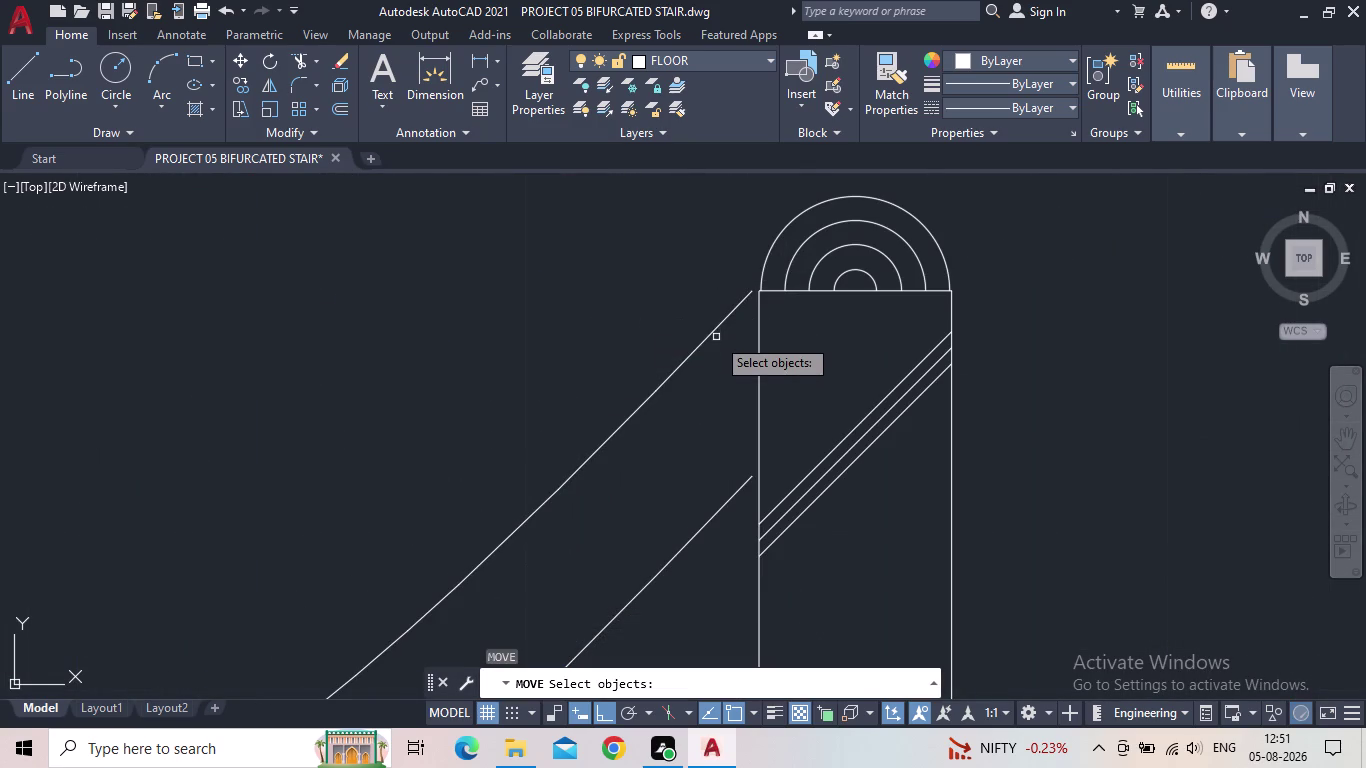
click(729, 520)
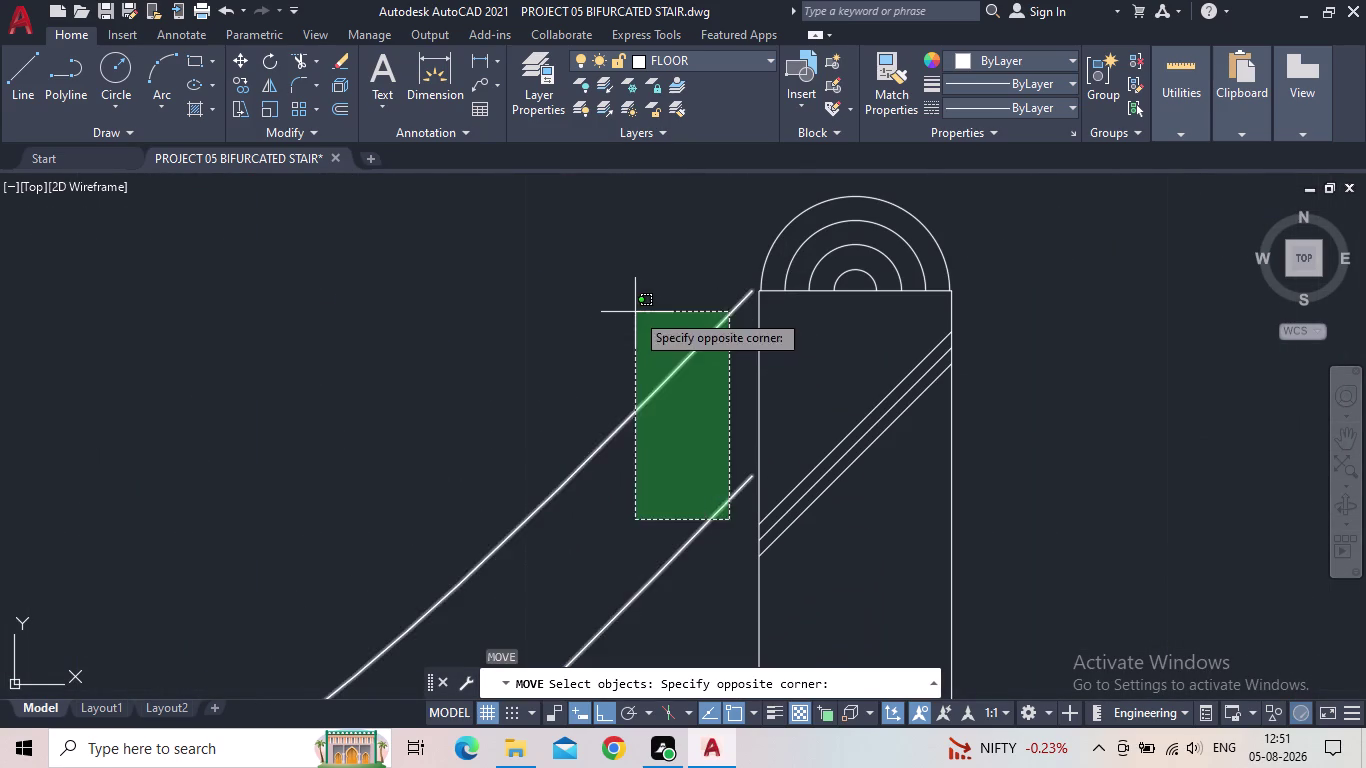
click(635, 312)
key(space)
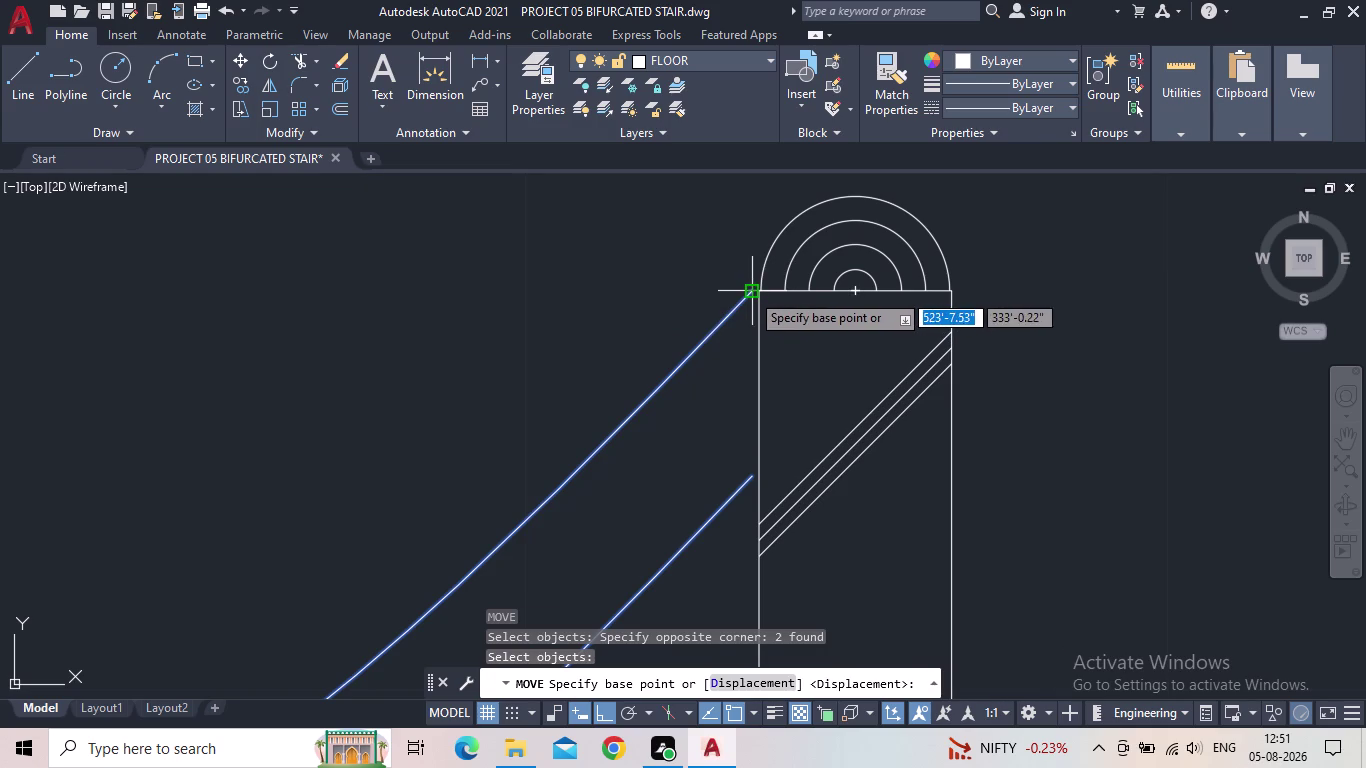
click(749, 292)
scroll(up, 3)
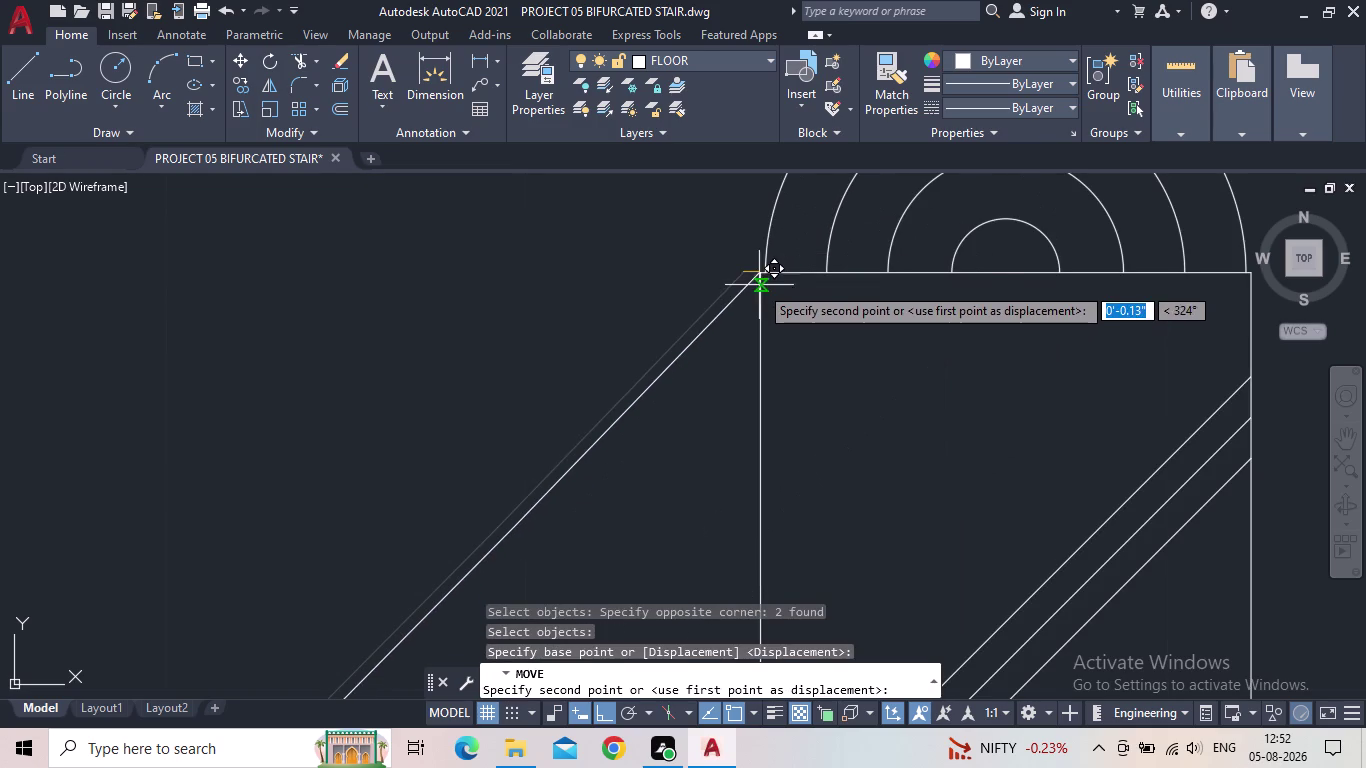
click(761, 280)
scroll(down, 3)
middle_drag(740, 373, 722, 347)
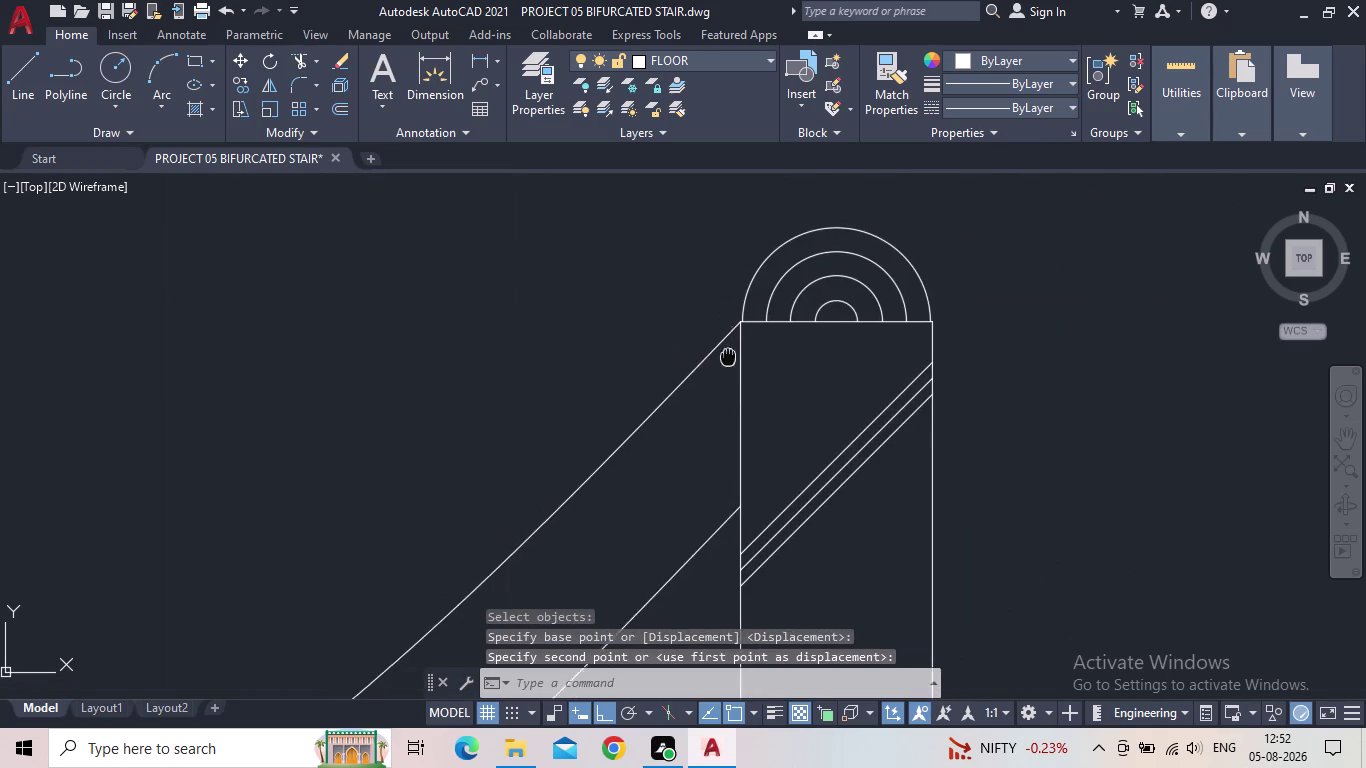
middle_drag(722, 347, 696, 292)
scroll(down, 3)
scroll(up, 3)
middle_drag(423, 398, 622, 351)
scroll(up, 3)
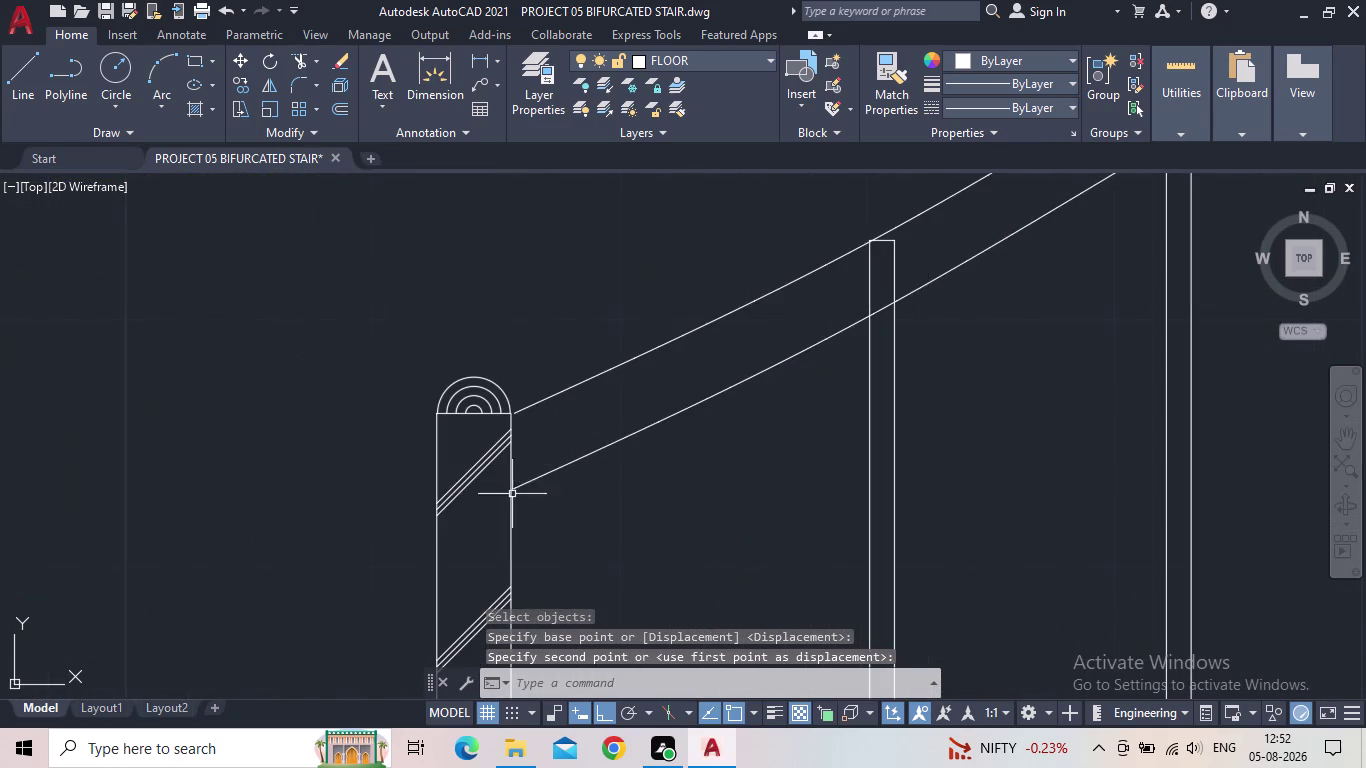
scroll(up, 3)
Extend the upper handrail line to the right flight's lower newel post.
key(l)
key(Return)
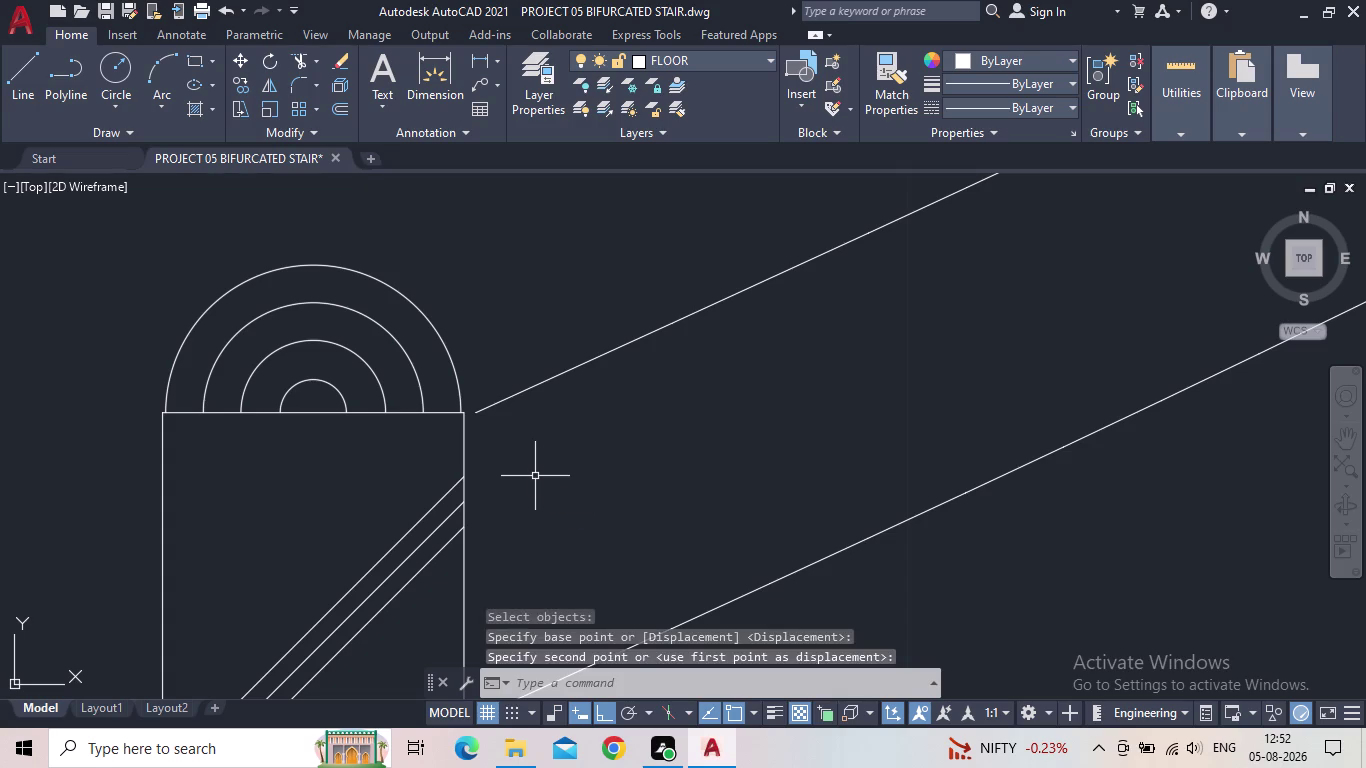
key(Escape)
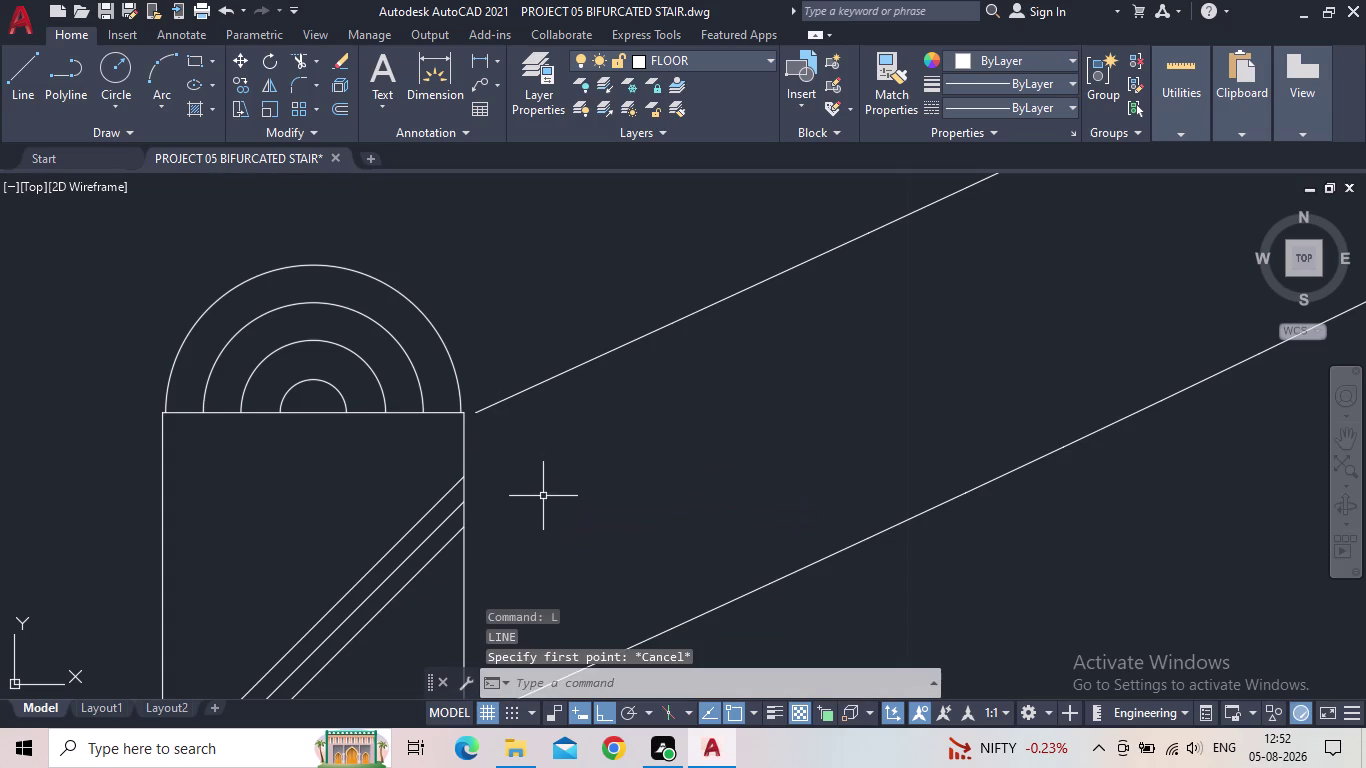
key(e)
key(x)
key(space)
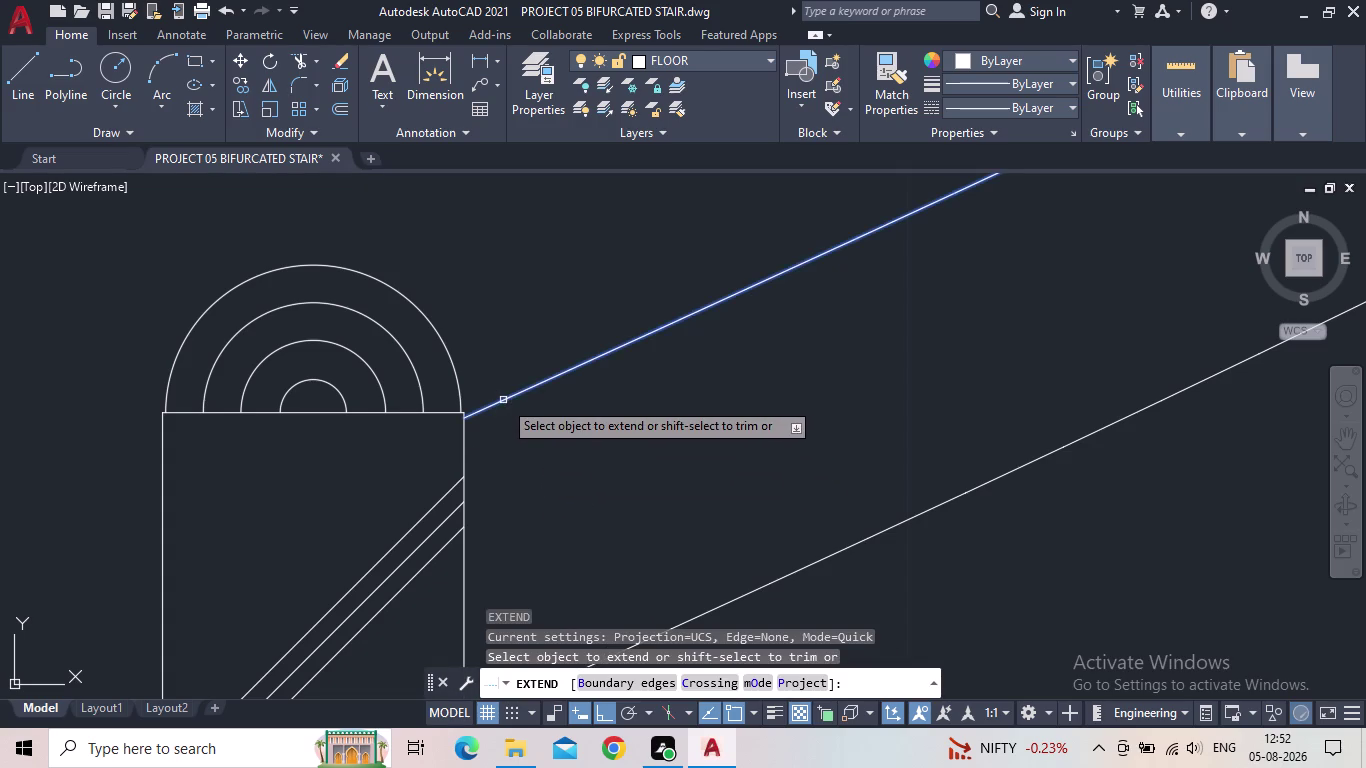
click(502, 400)
middle_drag(784, 539, 717, 389)
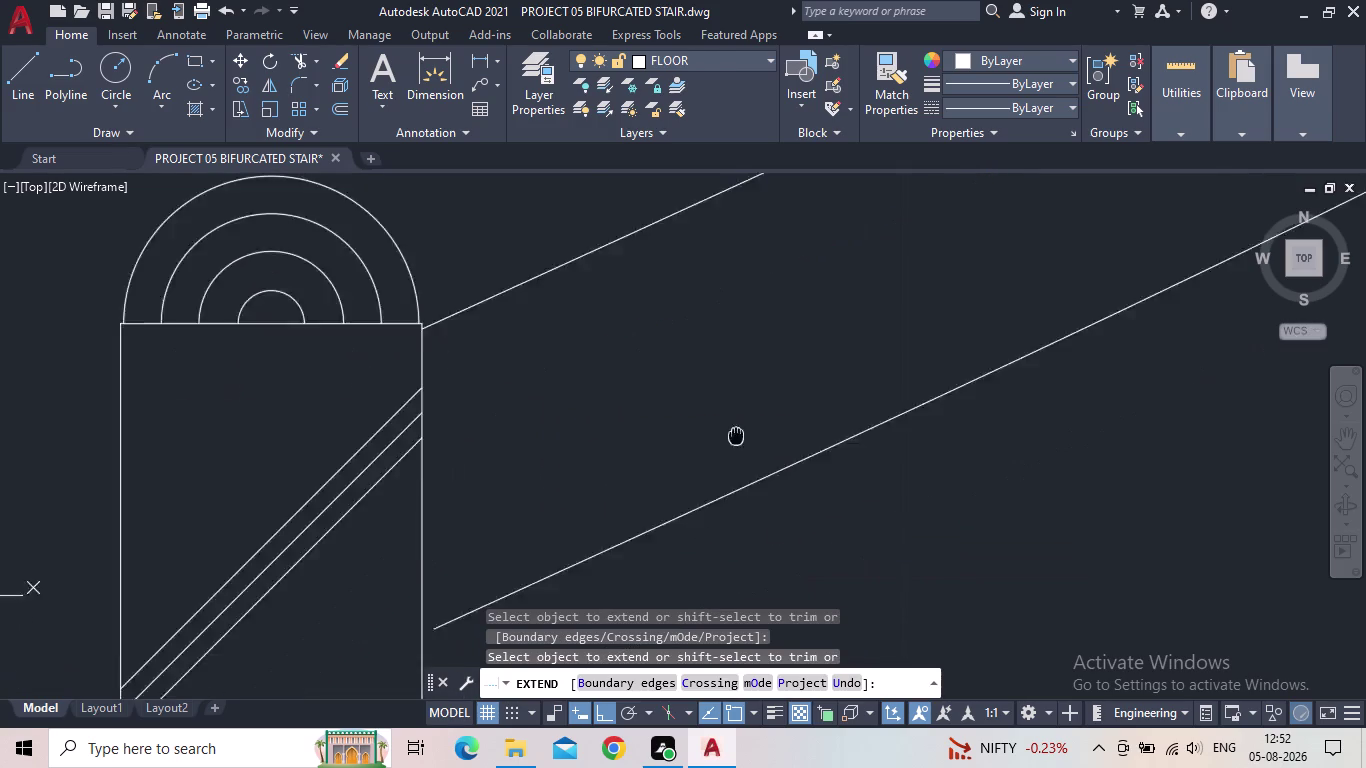
middle_drag(717, 389, 707, 351)
click(653, 416)
scroll(down, 3)
key(Escape)
scroll(down, 3)
middle_drag(692, 473, 761, 480)
scroll(down, 3)
scroll(down, 3)
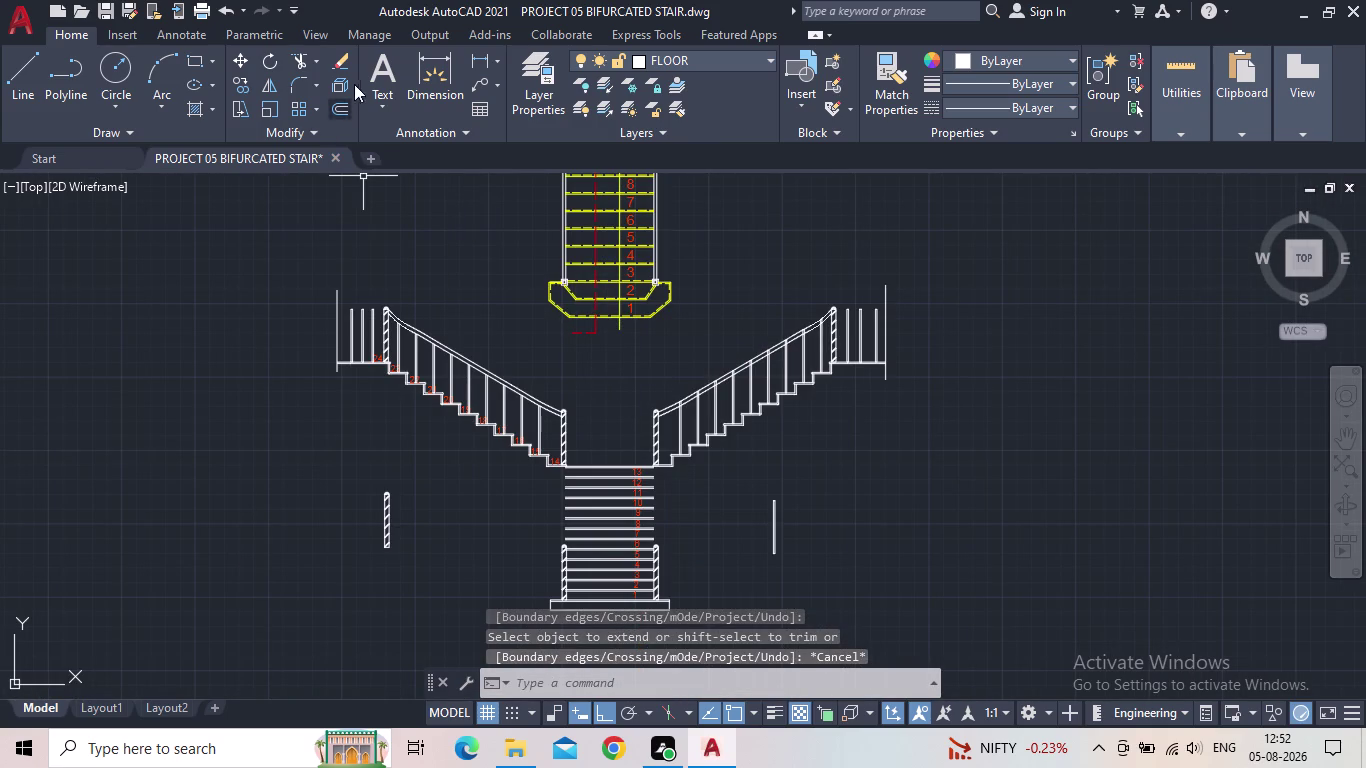
Save the stair drawing.
click(116, 11)
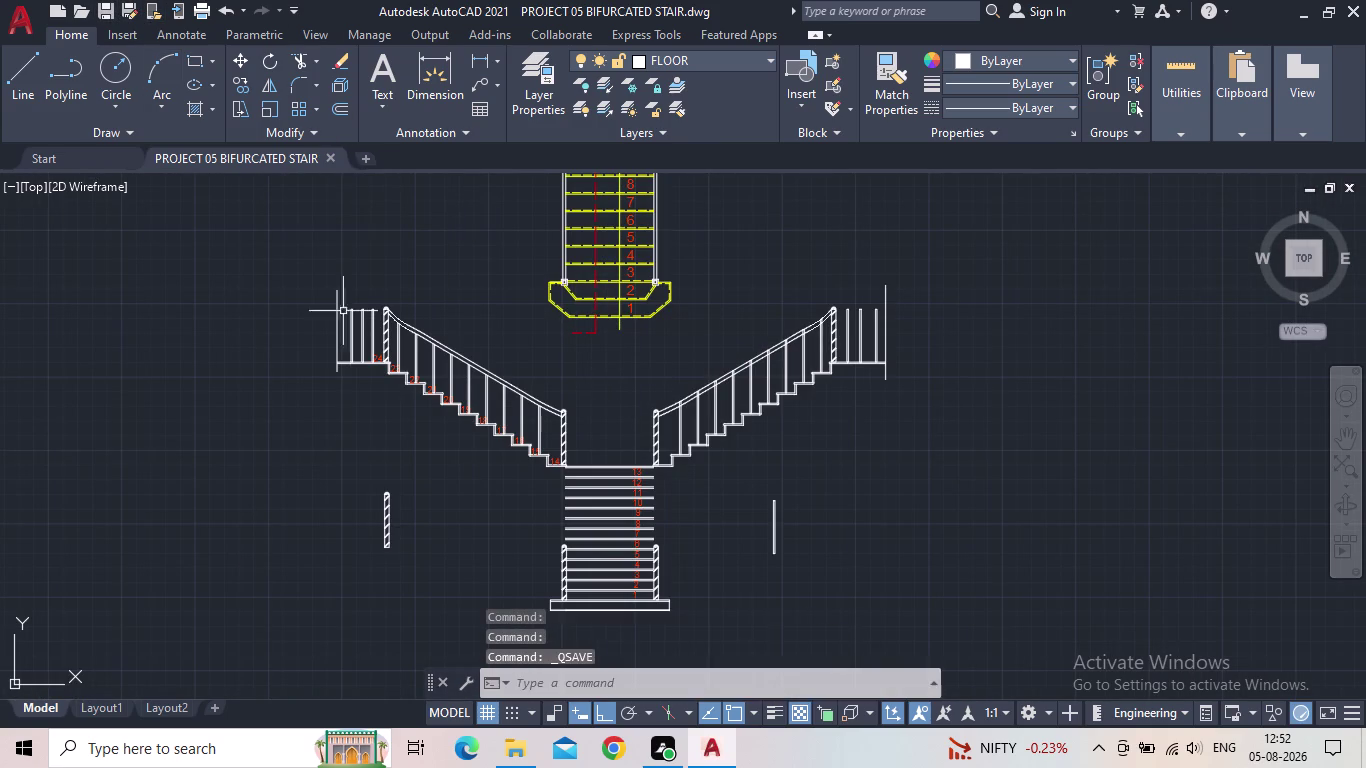
scroll(up, 3)
scroll(up, 3)
middle_drag(390, 308, 680, 360)
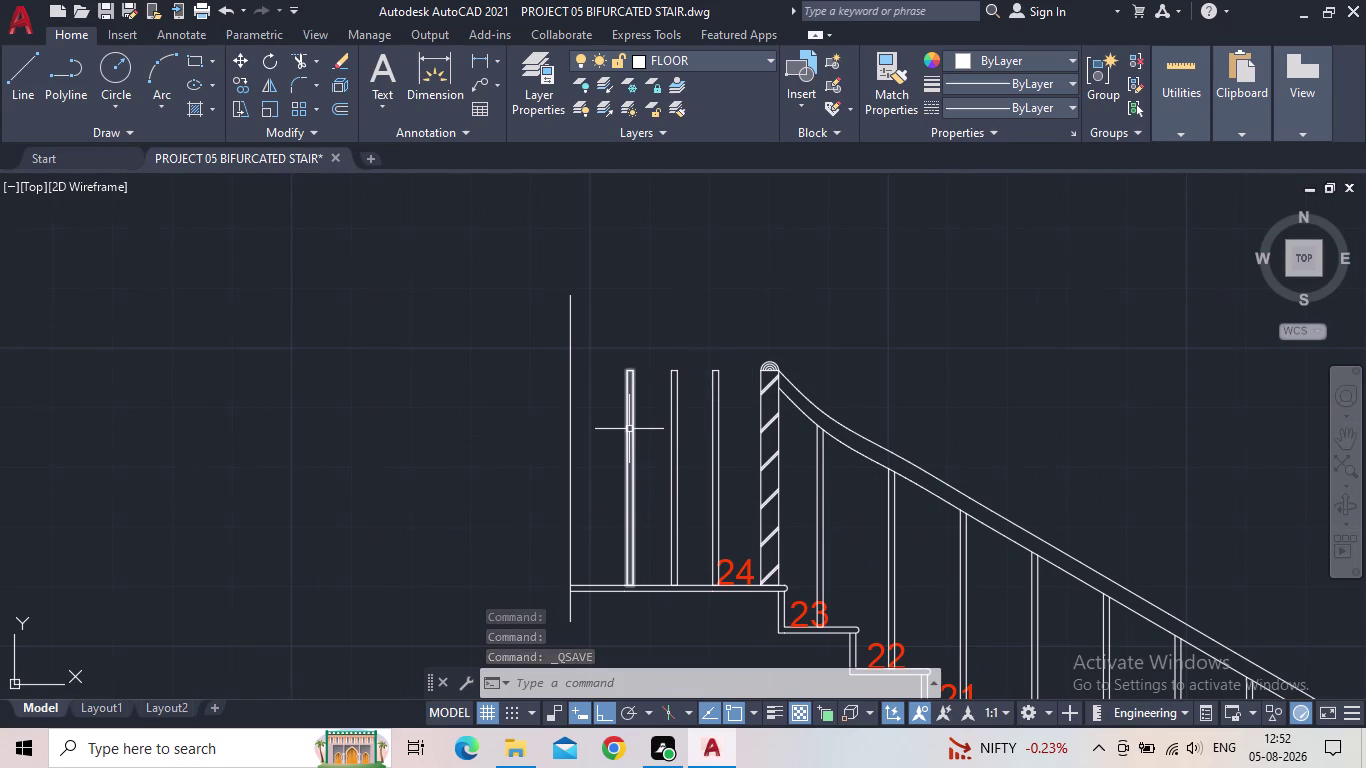
Draw a level spline rail from the newel post top over the baluster tops to the end line.
key(s)
key(p)
key(l)
key(Return)
scroll(up, 3)
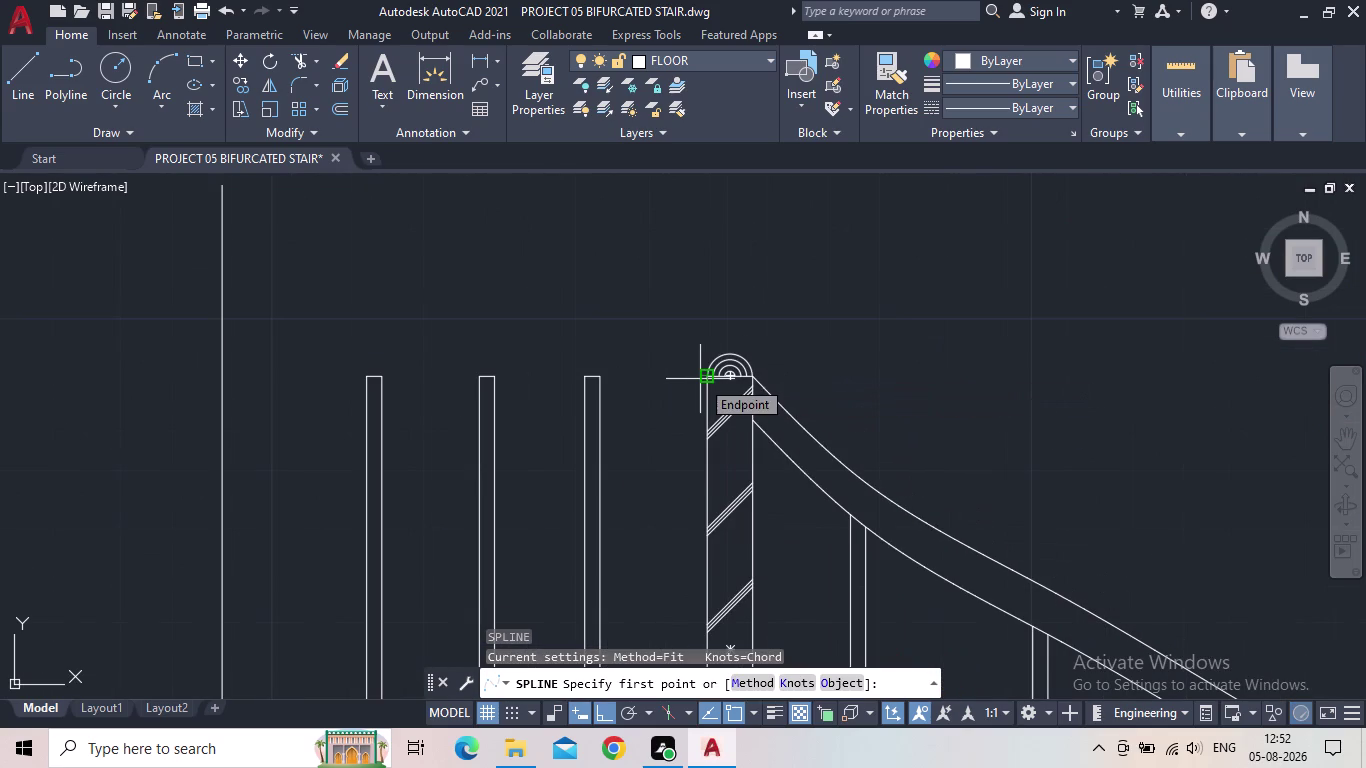
click(709, 380)
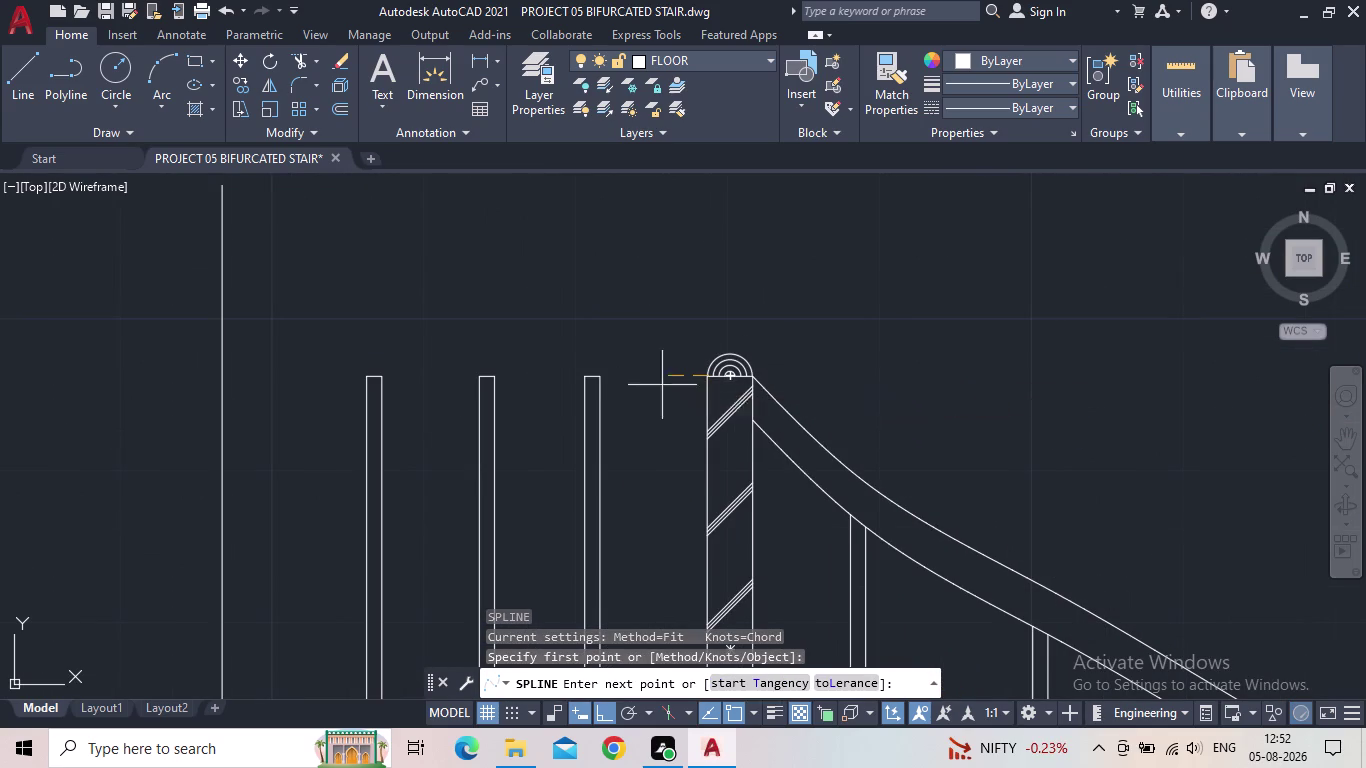
click(602, 376)
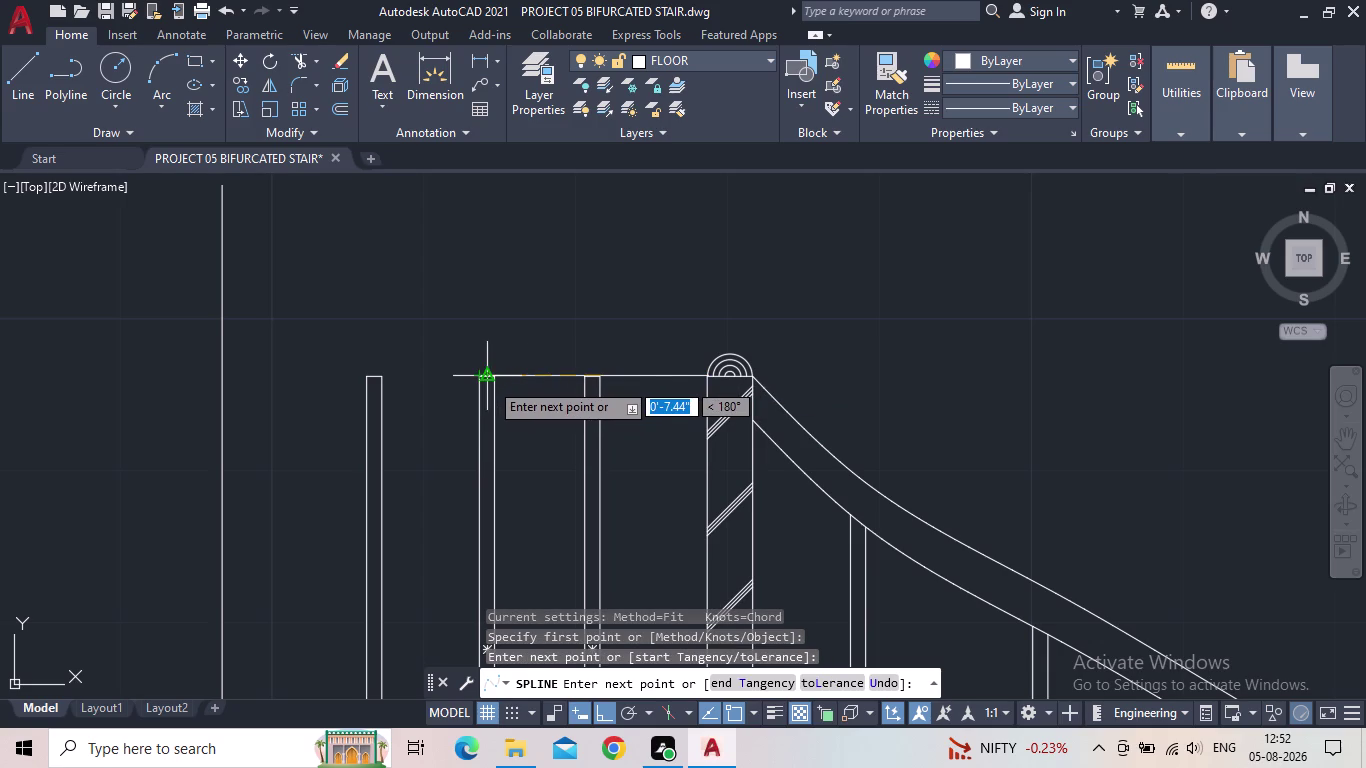
click(489, 381)
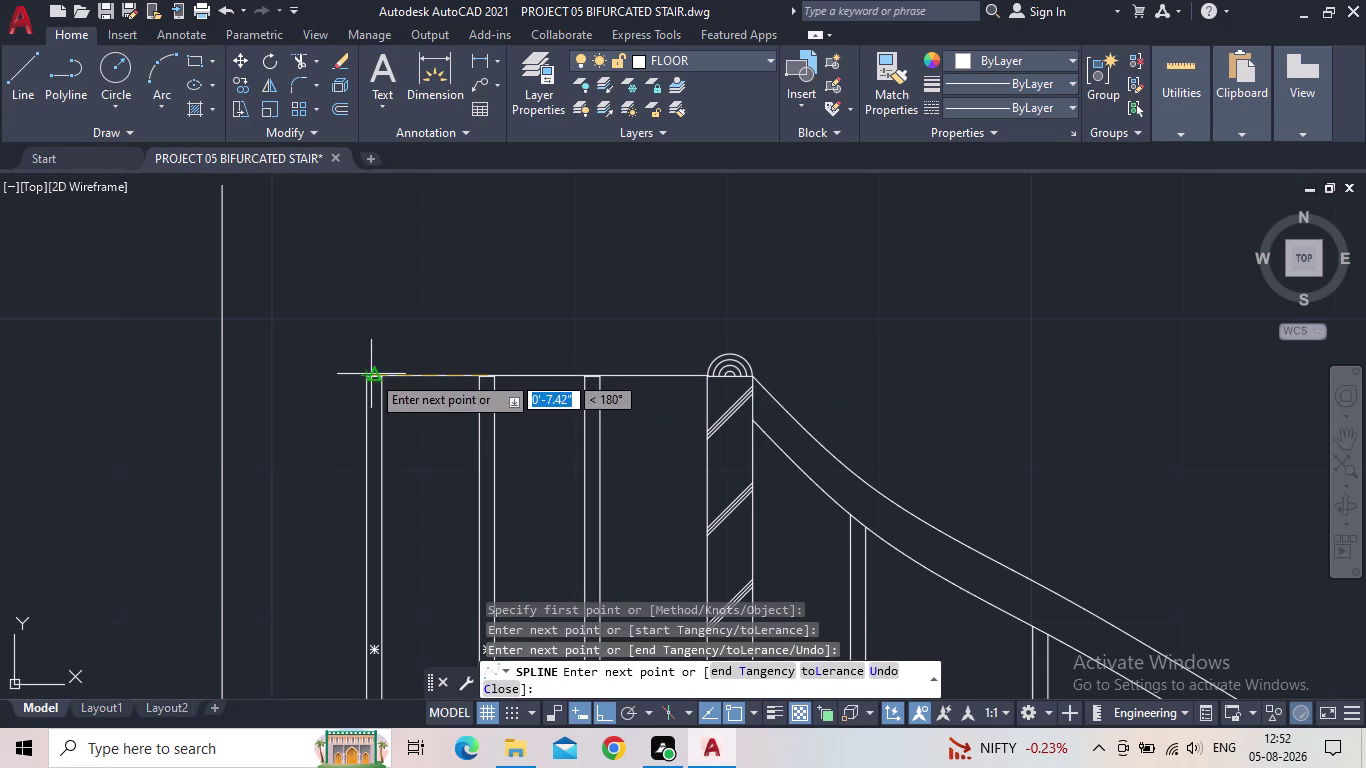
click(371, 374)
click(221, 377)
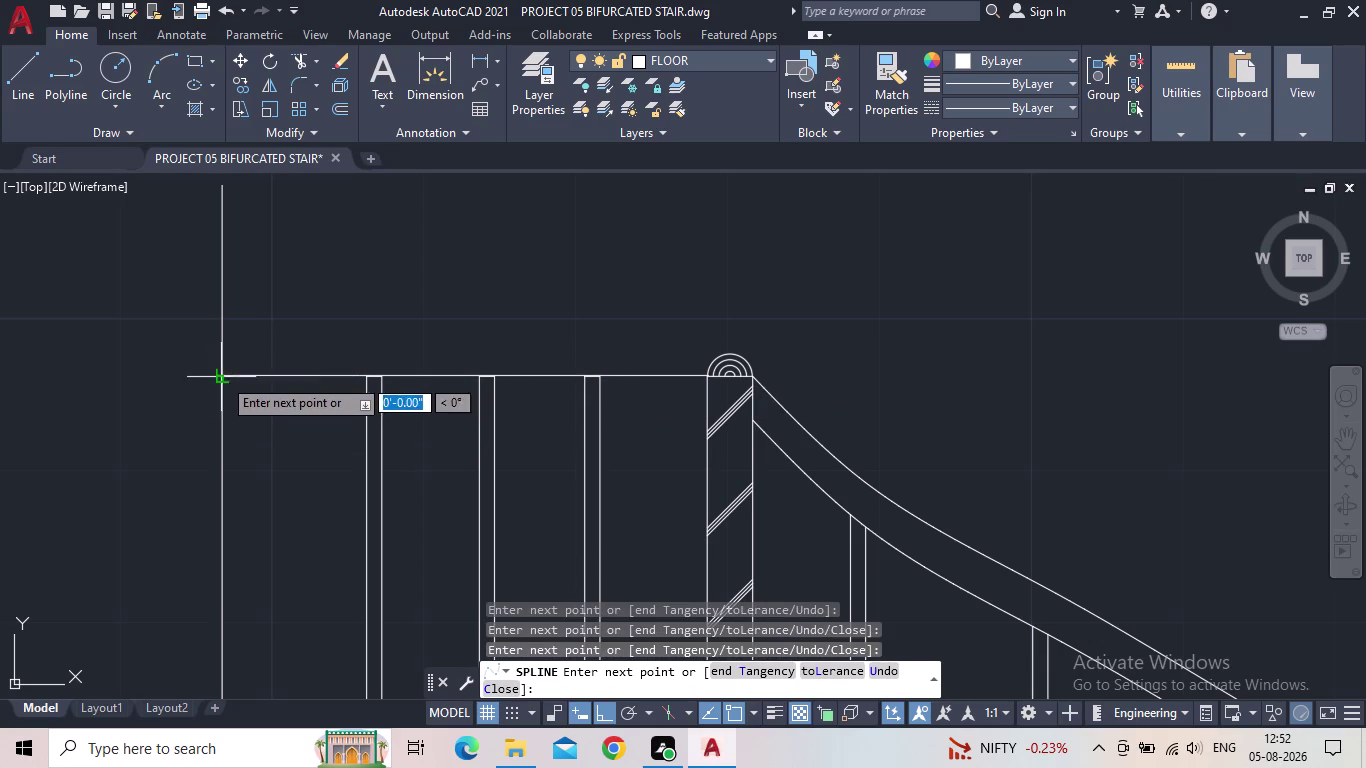
key(Return)
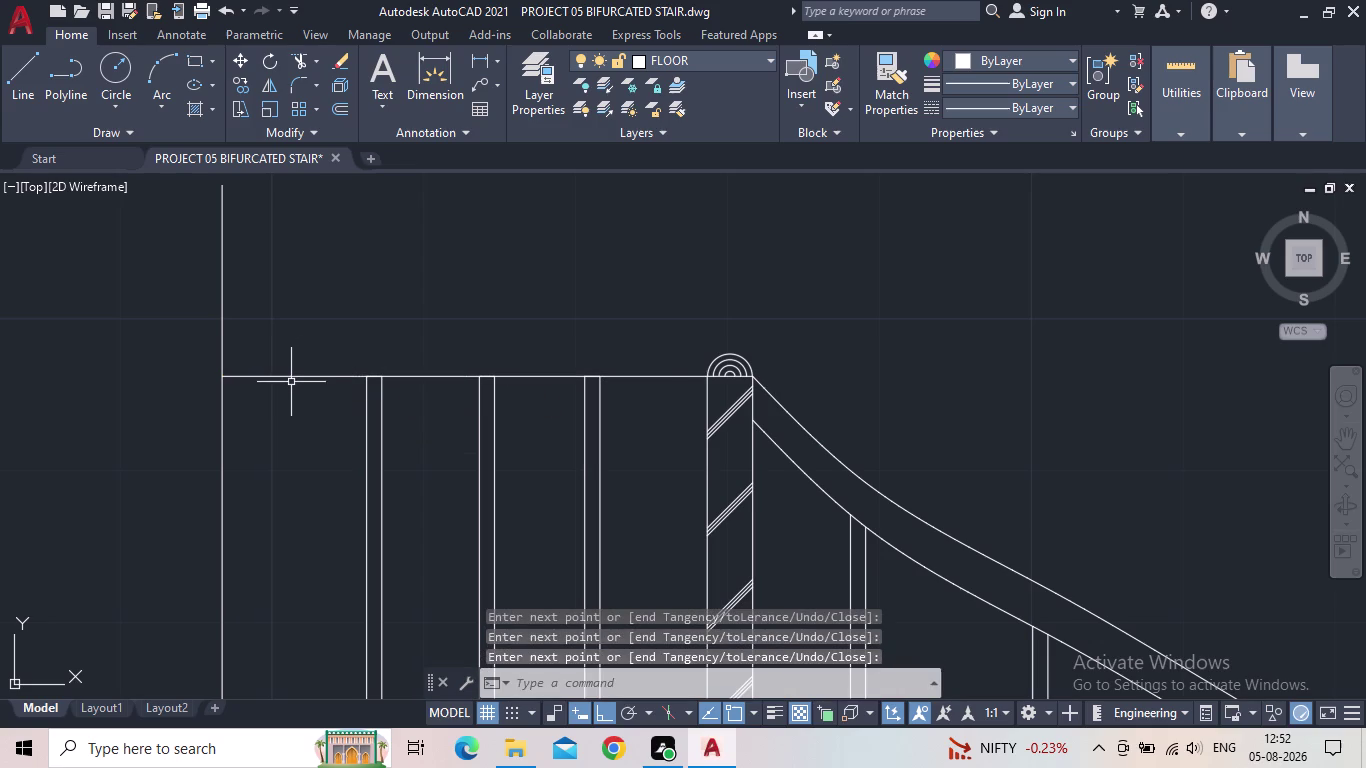
scroll(down, 3)
middle_drag(673, 406, 639, 401)
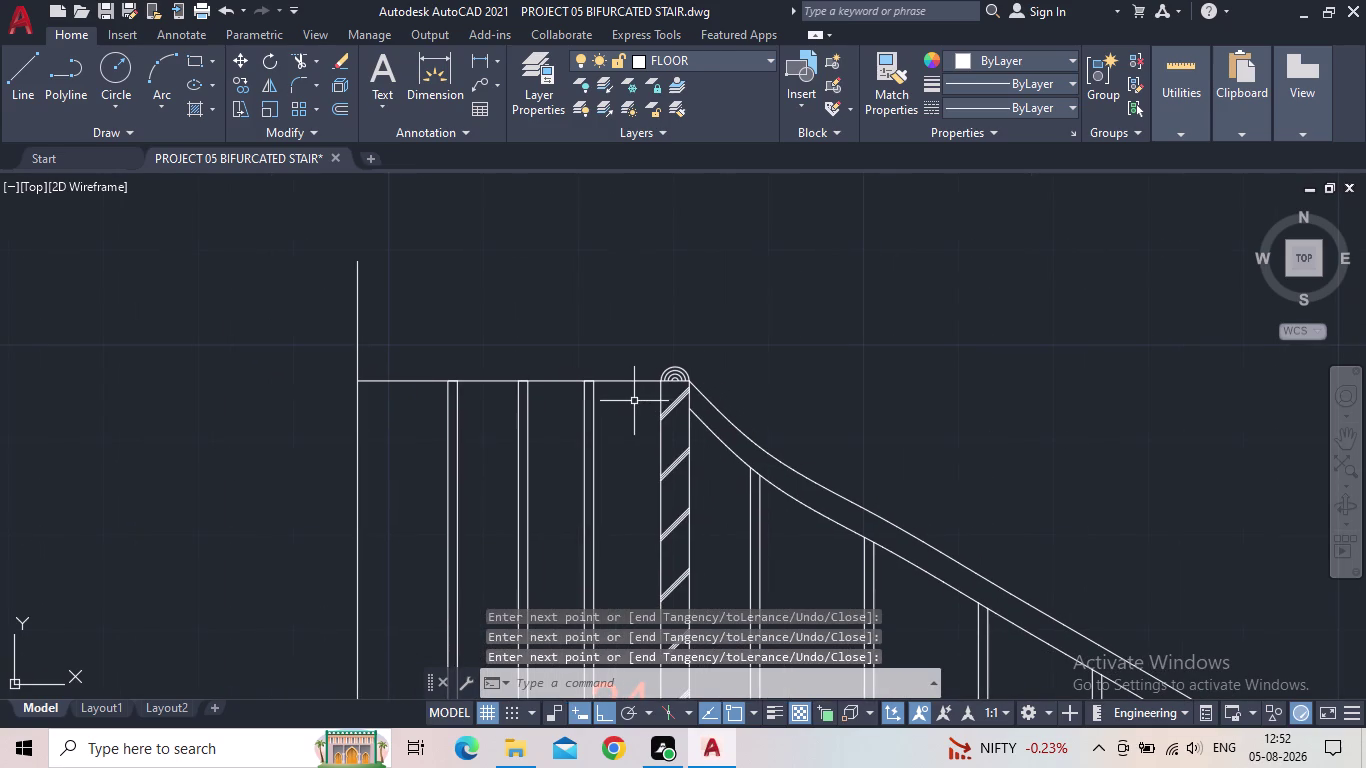
click(567, 382)
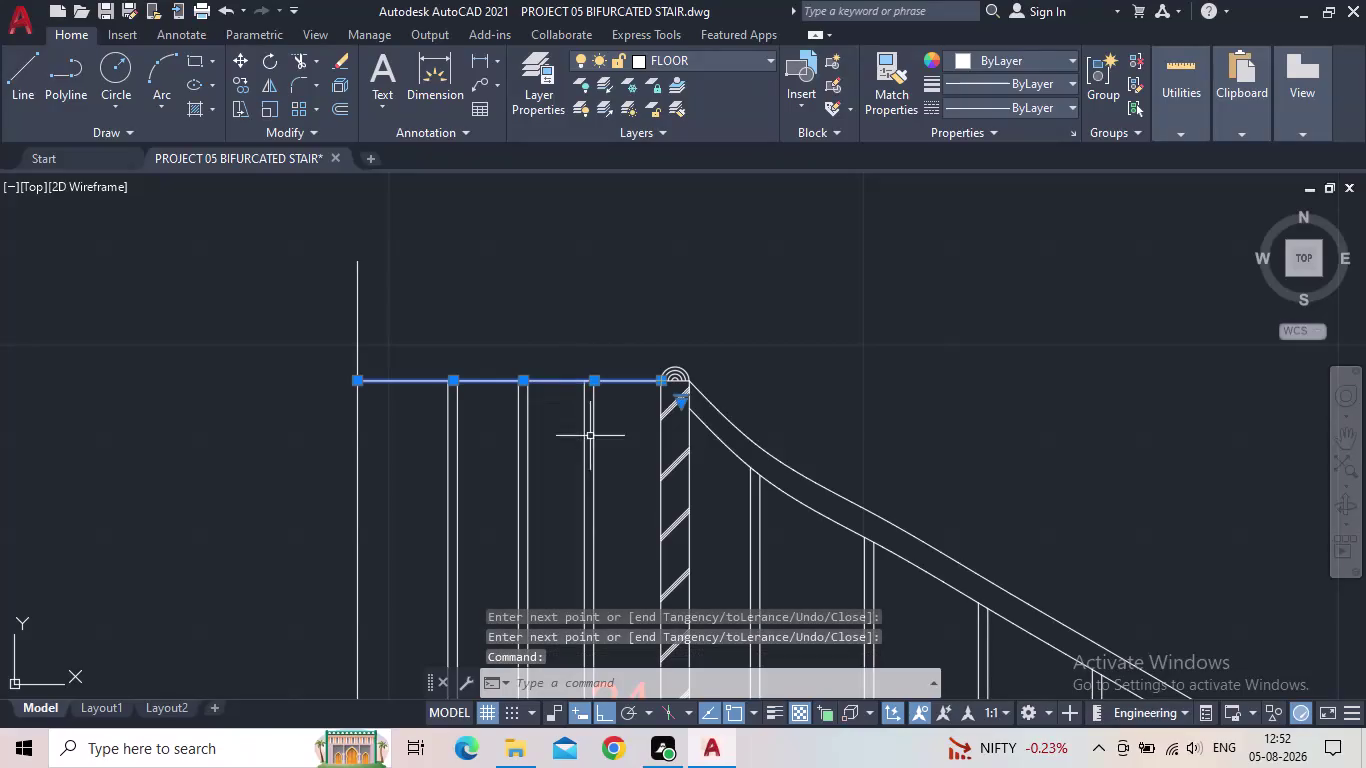
scroll(up, 3)
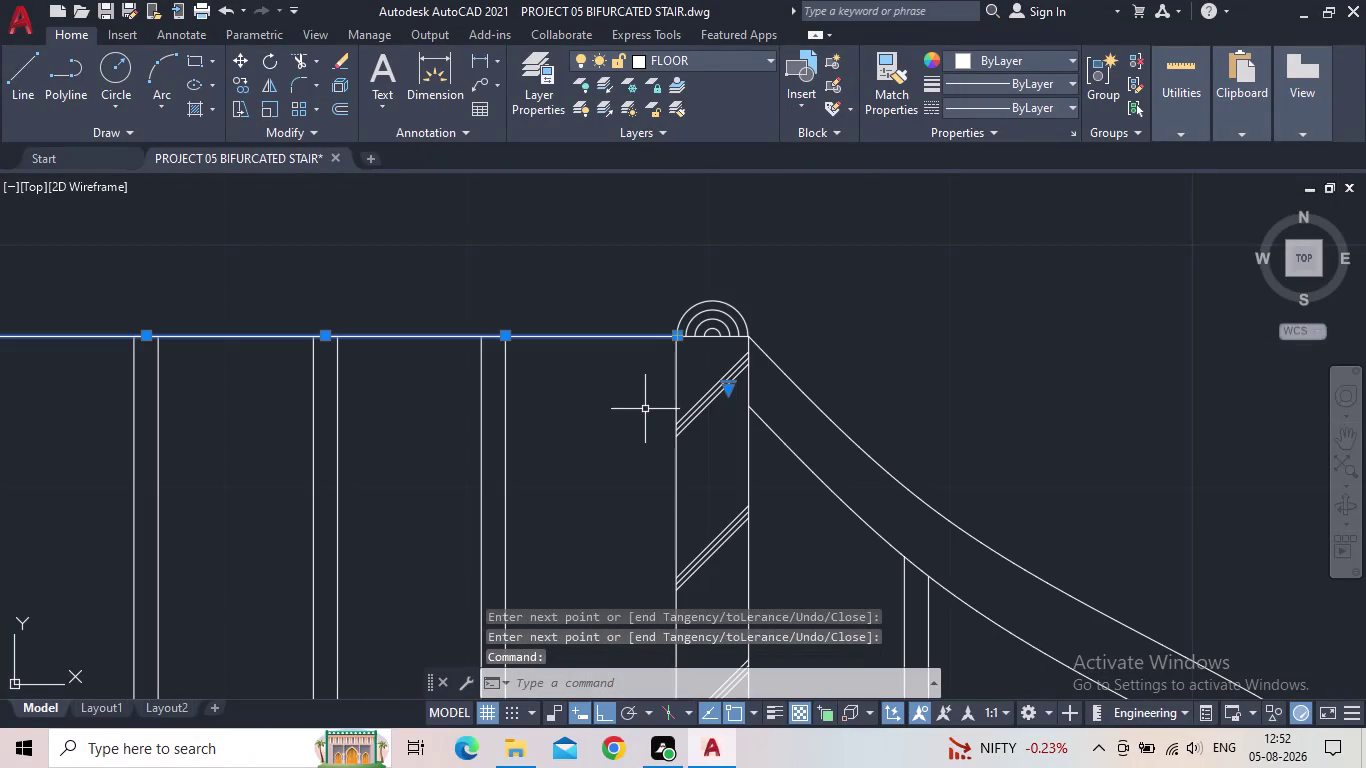
Offset the landing's top rail line 2" to create a second rail line below it.
key(o)
key(Return)
text(2)
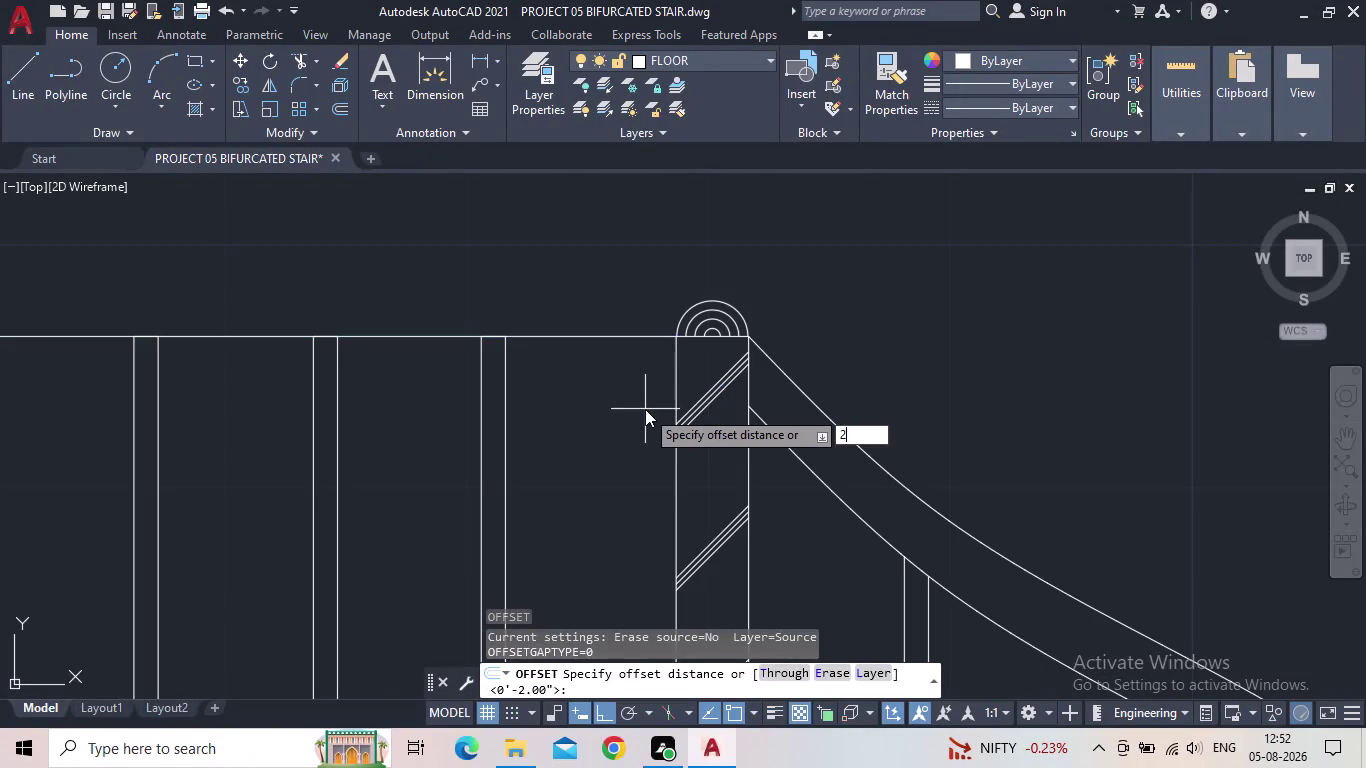
text(")
key(Return)
click(645, 409)
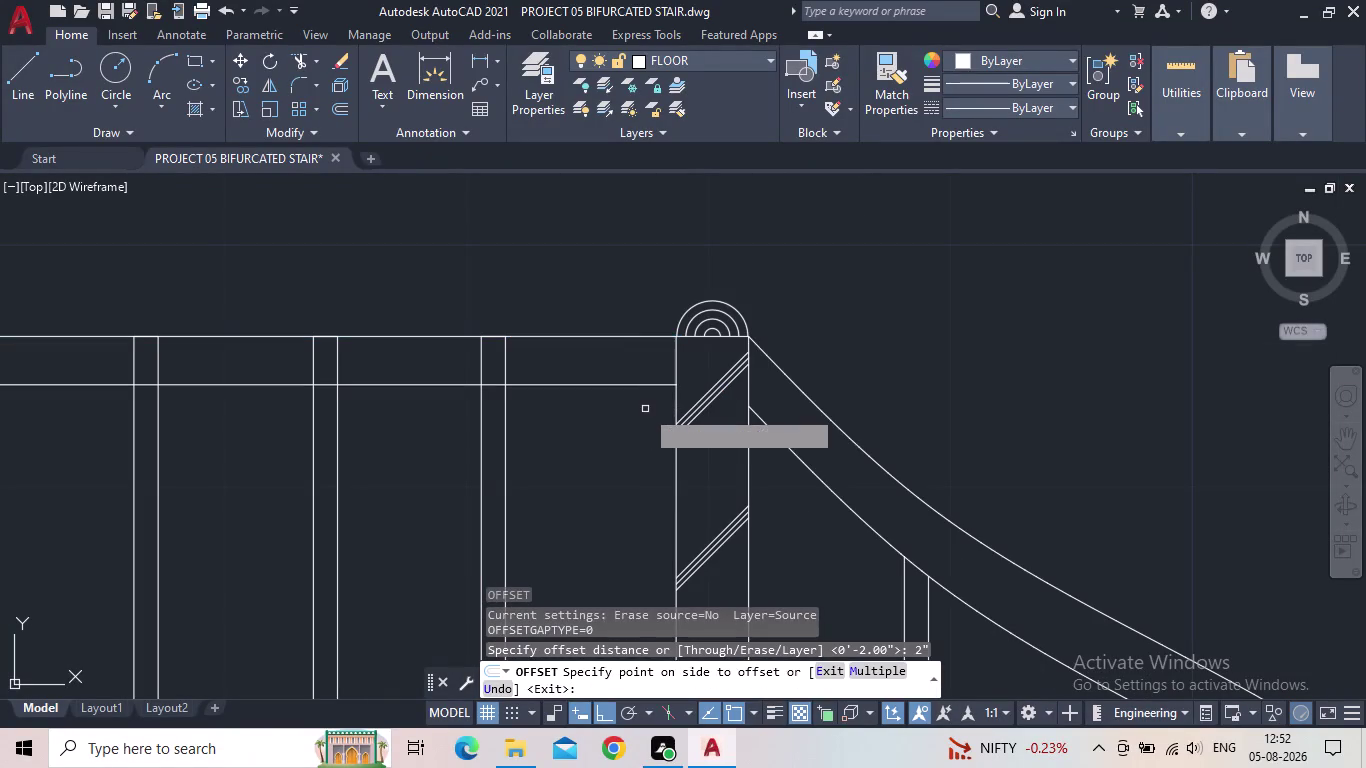
scroll(down, 3)
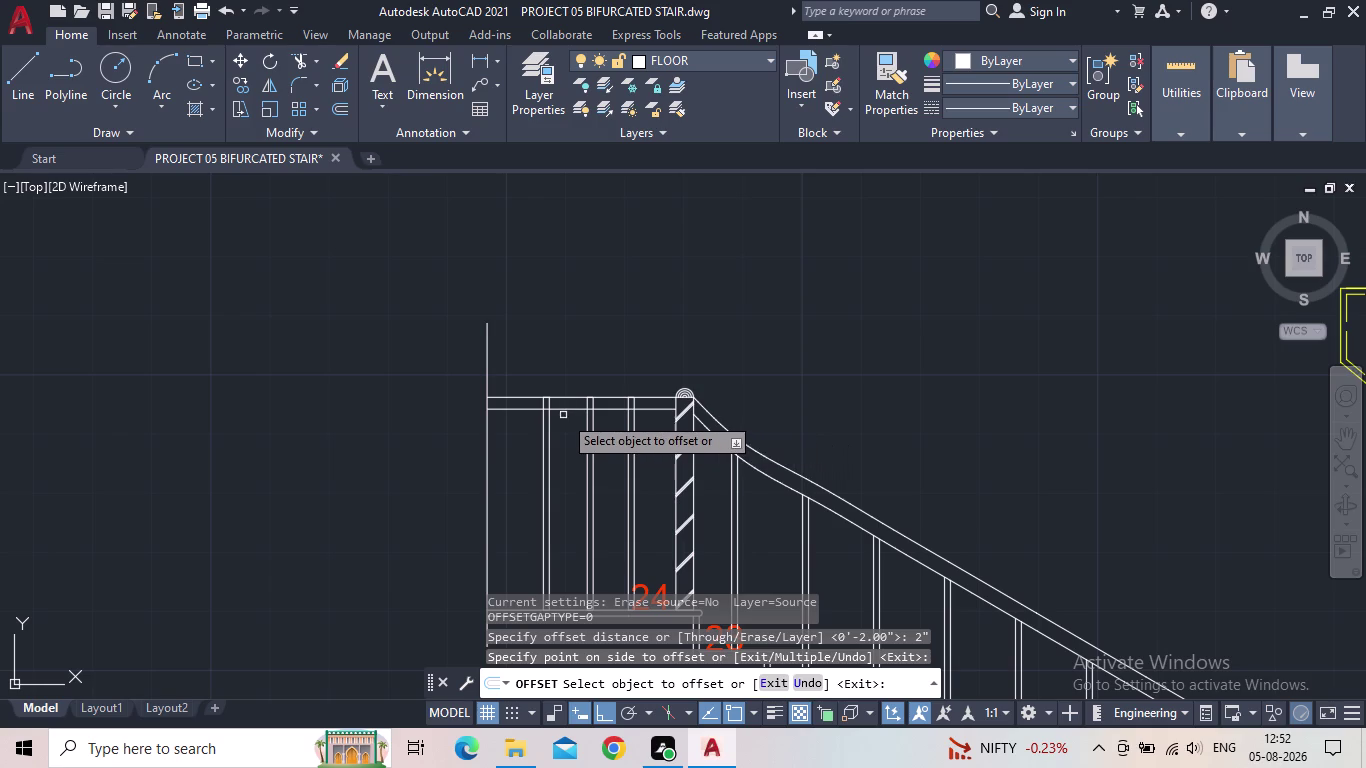
text(tr)
key(space)
scroll(up, 3)
drag(664, 410, 606, 414)
key(Escape)
key(Escape)
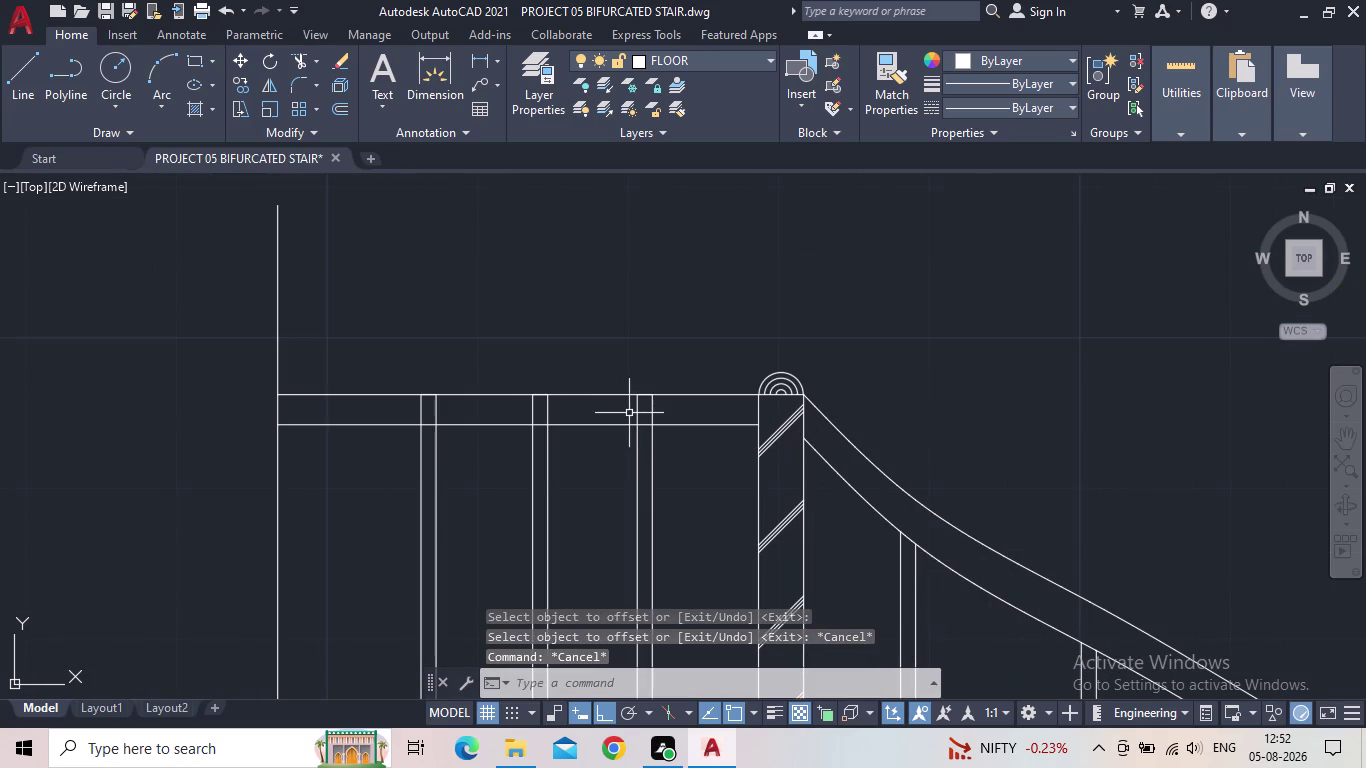
Fence-trim the baluster pieces lying between the two landing rail lines.
text(tr)
key(space)
drag(681, 411, 614, 411)
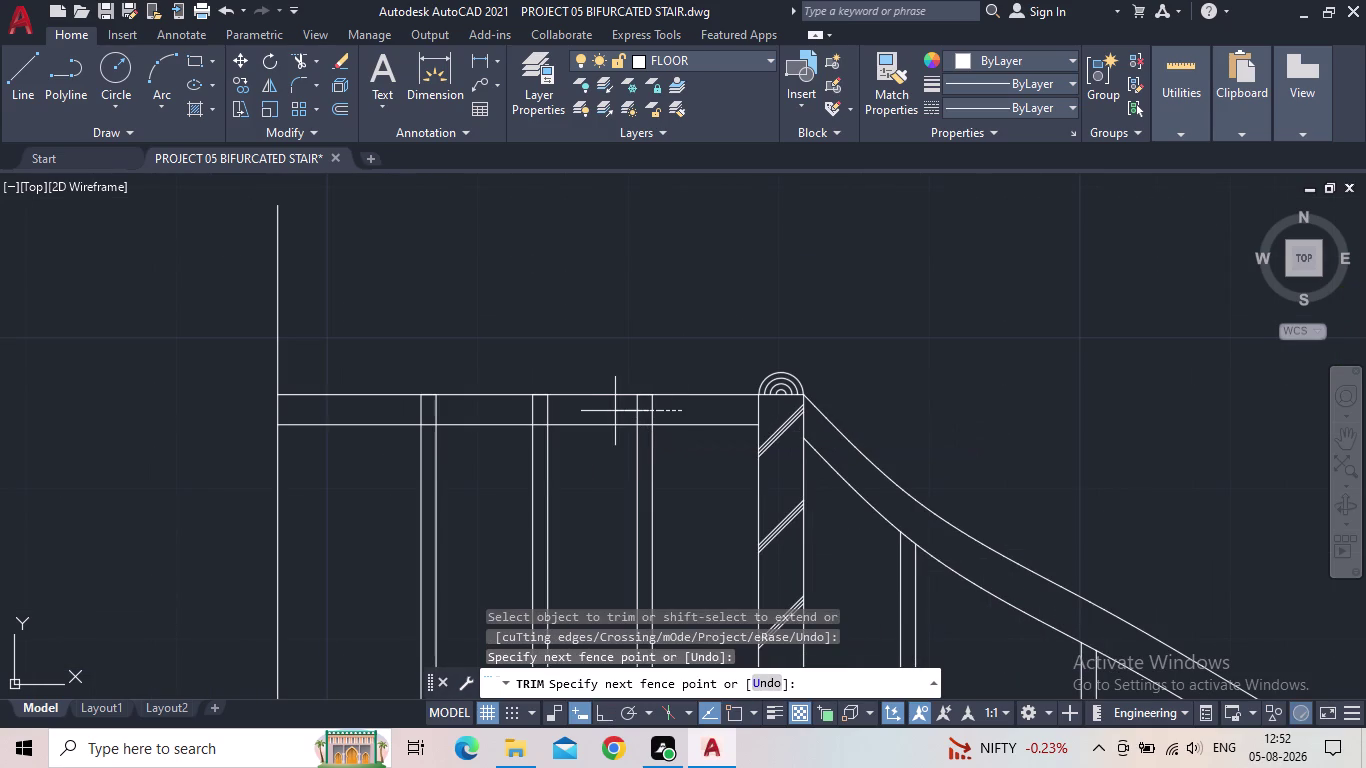
drag(614, 411, 408, 412)
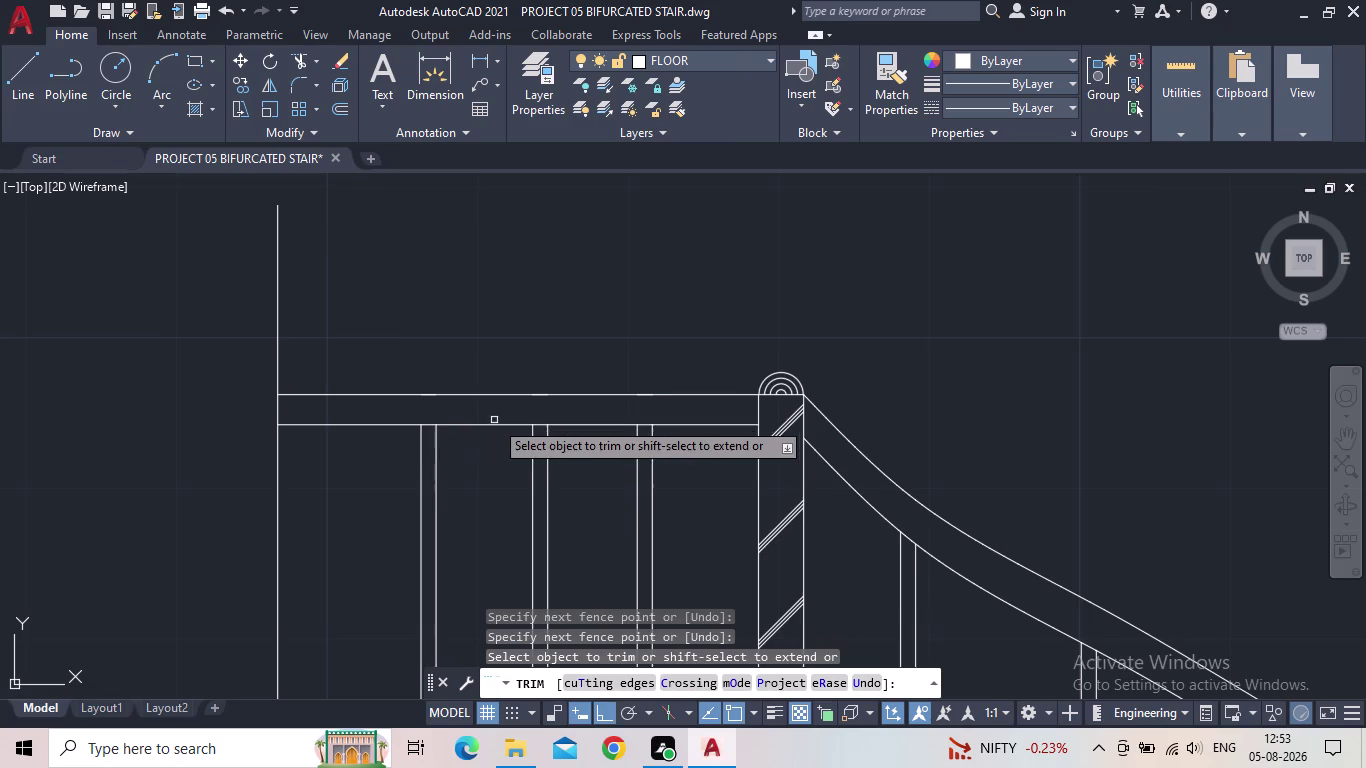
scroll(down, 3)
scroll(down, 3)
middle_drag(558, 377, 478, 360)
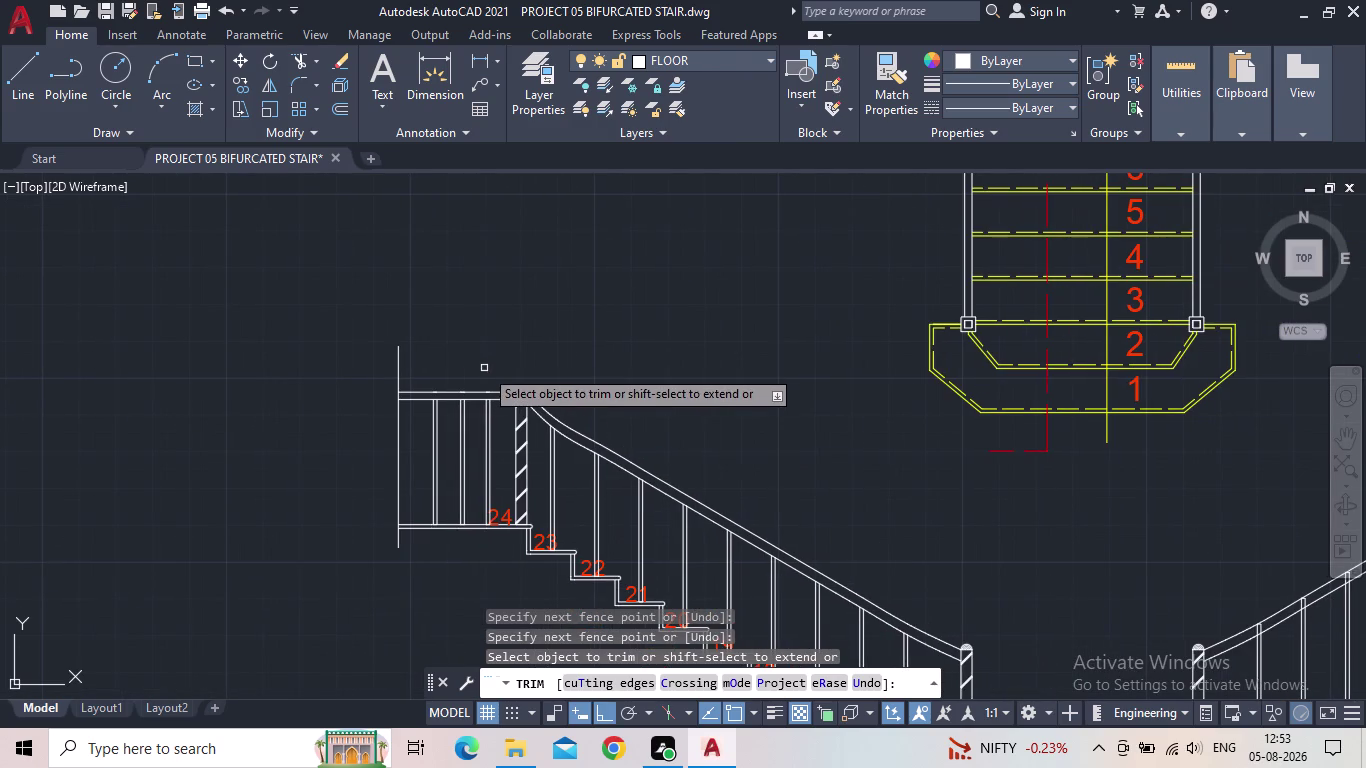
key(Escape)
middle_drag(565, 345, 534, 360)
scroll(down, 3)
middle_drag(566, 374, 510, 373)
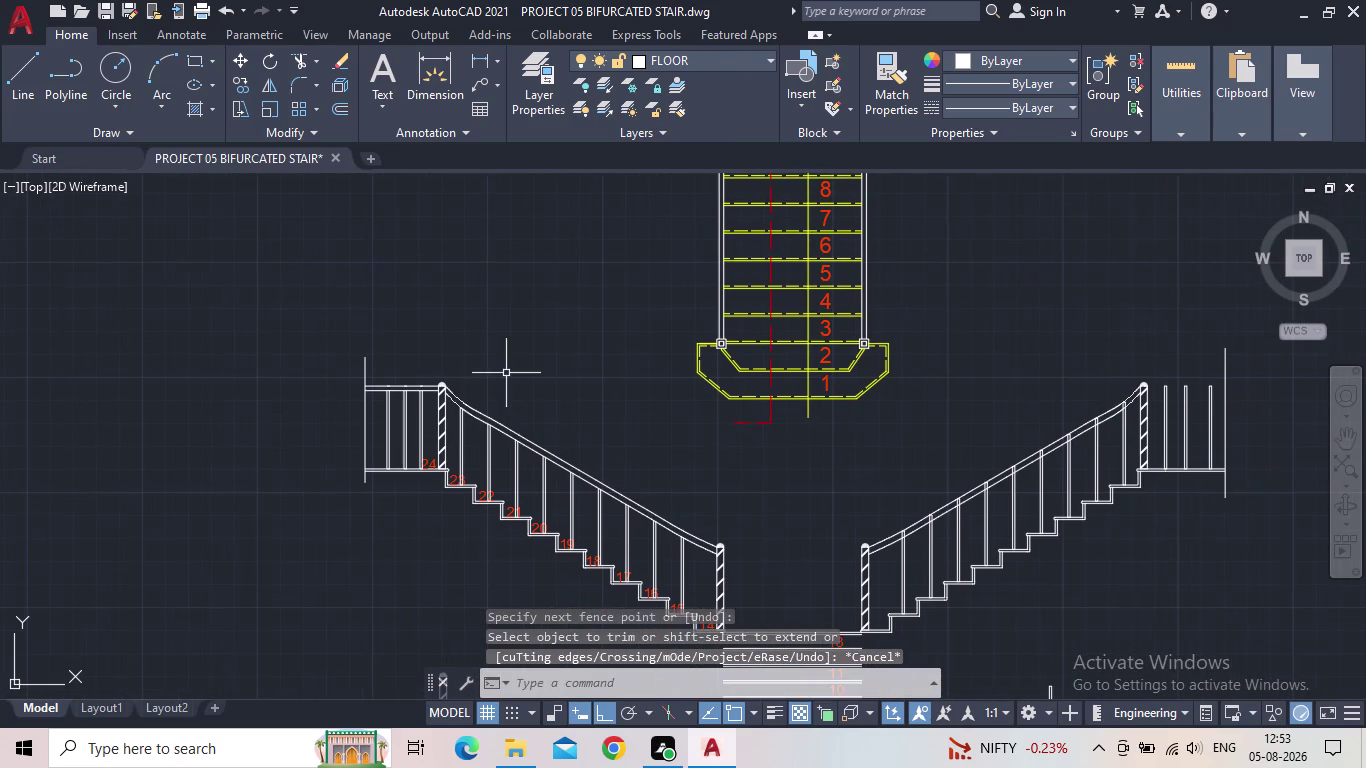
middle_drag(579, 402, 533, 393)
scroll(up, 3)
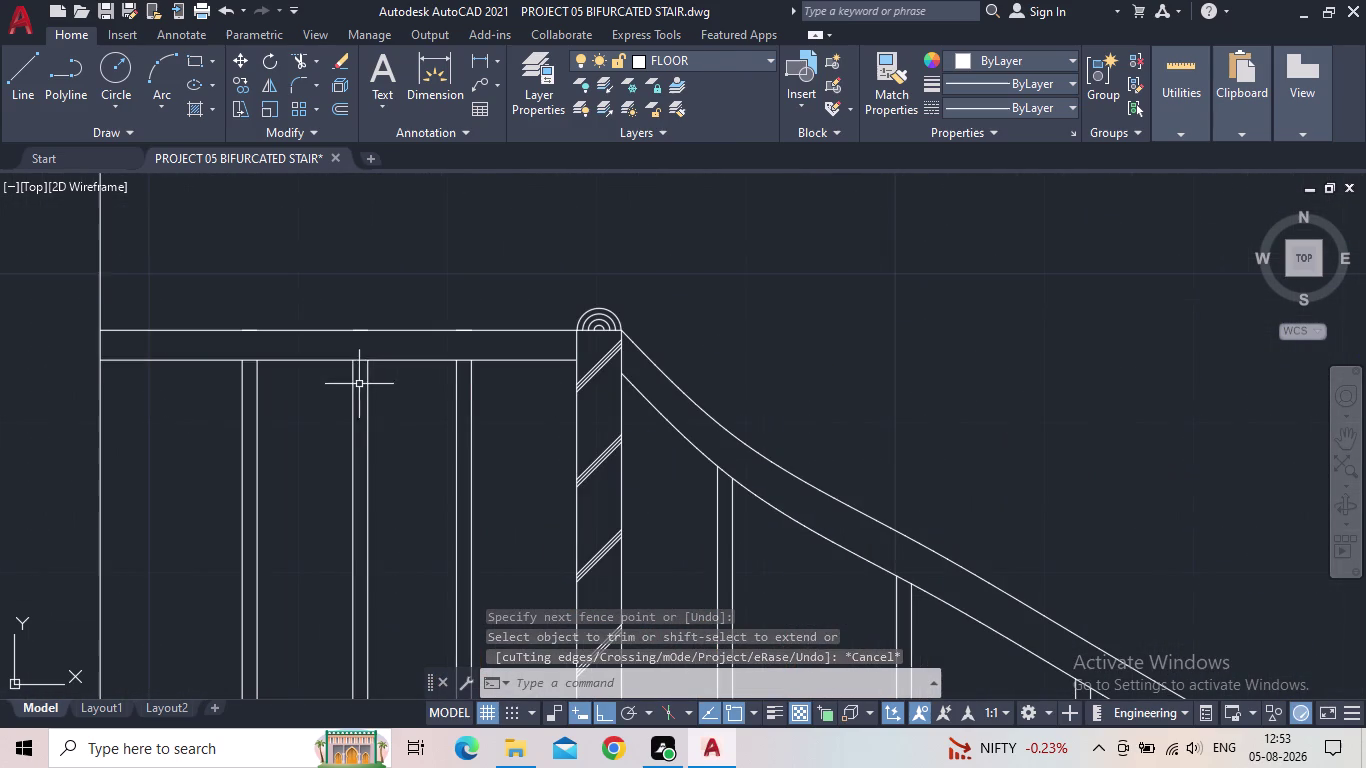
click(396, 384)
click(396, 323)
Mirror both rail lines about a vertical axis through the landing midpoint, keeping the originals.
key(m)
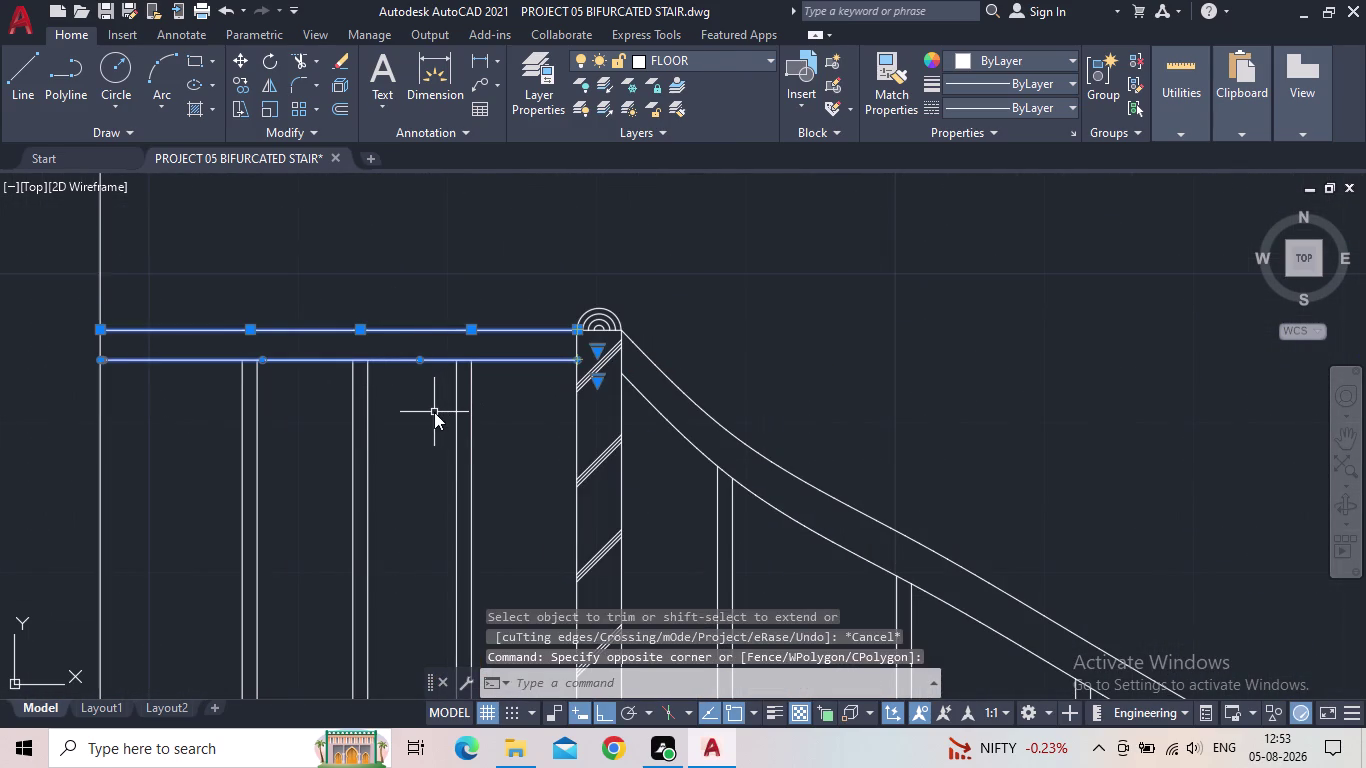
key(i)
key(space)
middle_drag(705, 362, 499, 340)
scroll(down, 3)
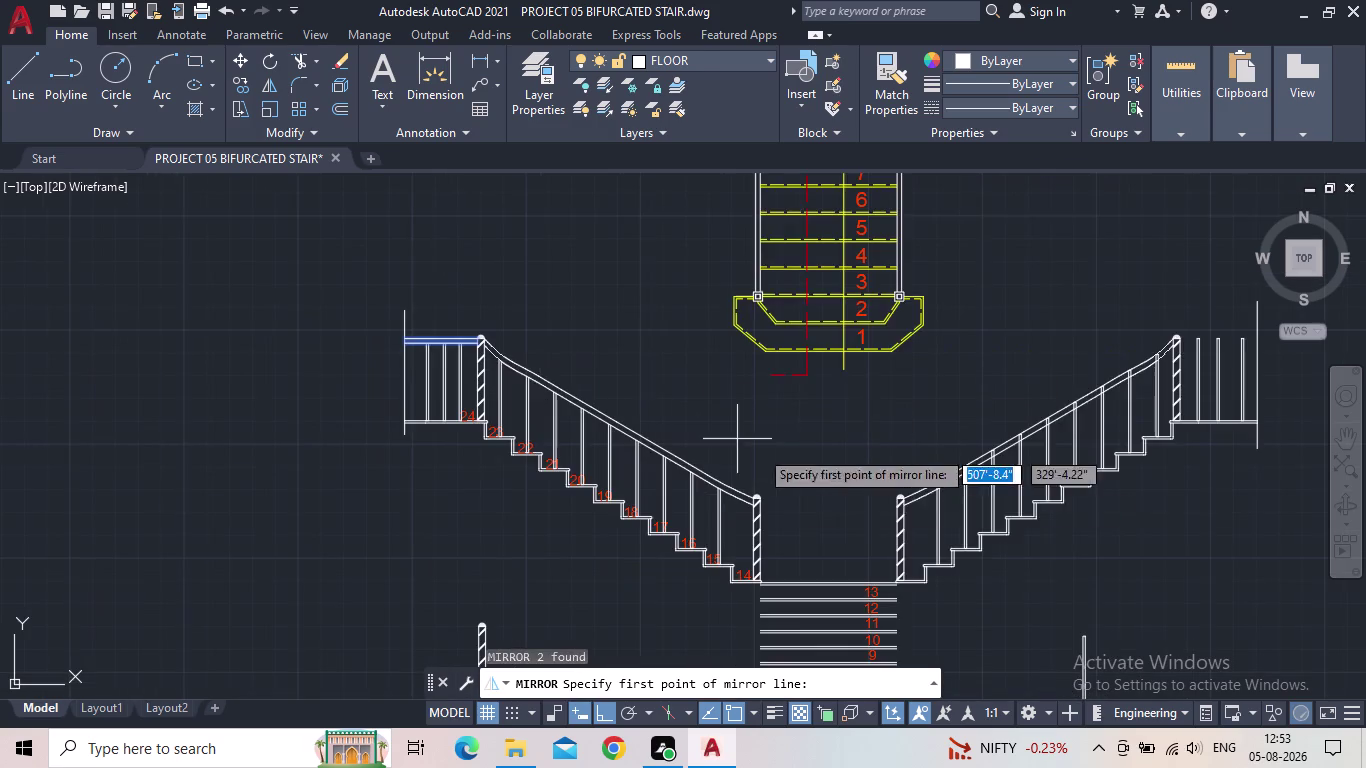
middle_drag(806, 506, 681, 440)
scroll(up, 3)
scroll(up, 3)
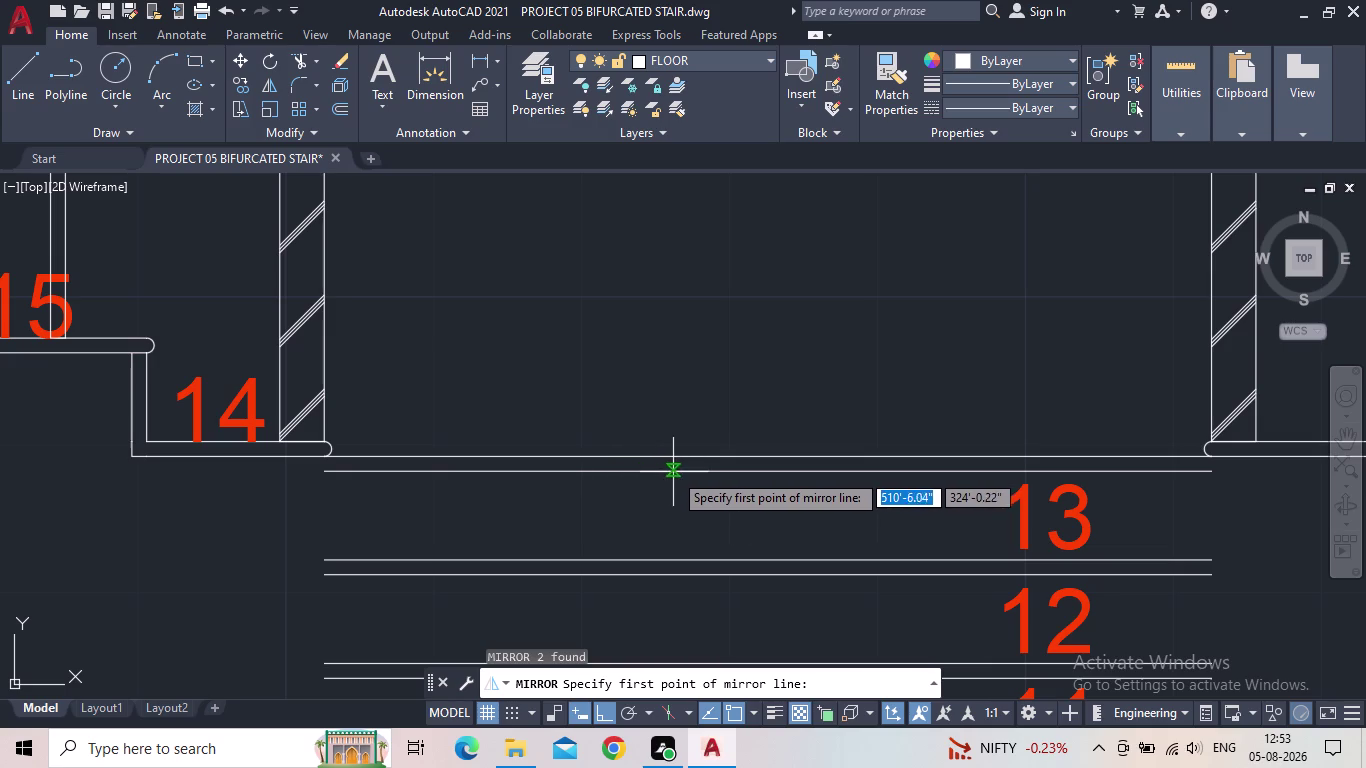
click(774, 471)
scroll(down, 3)
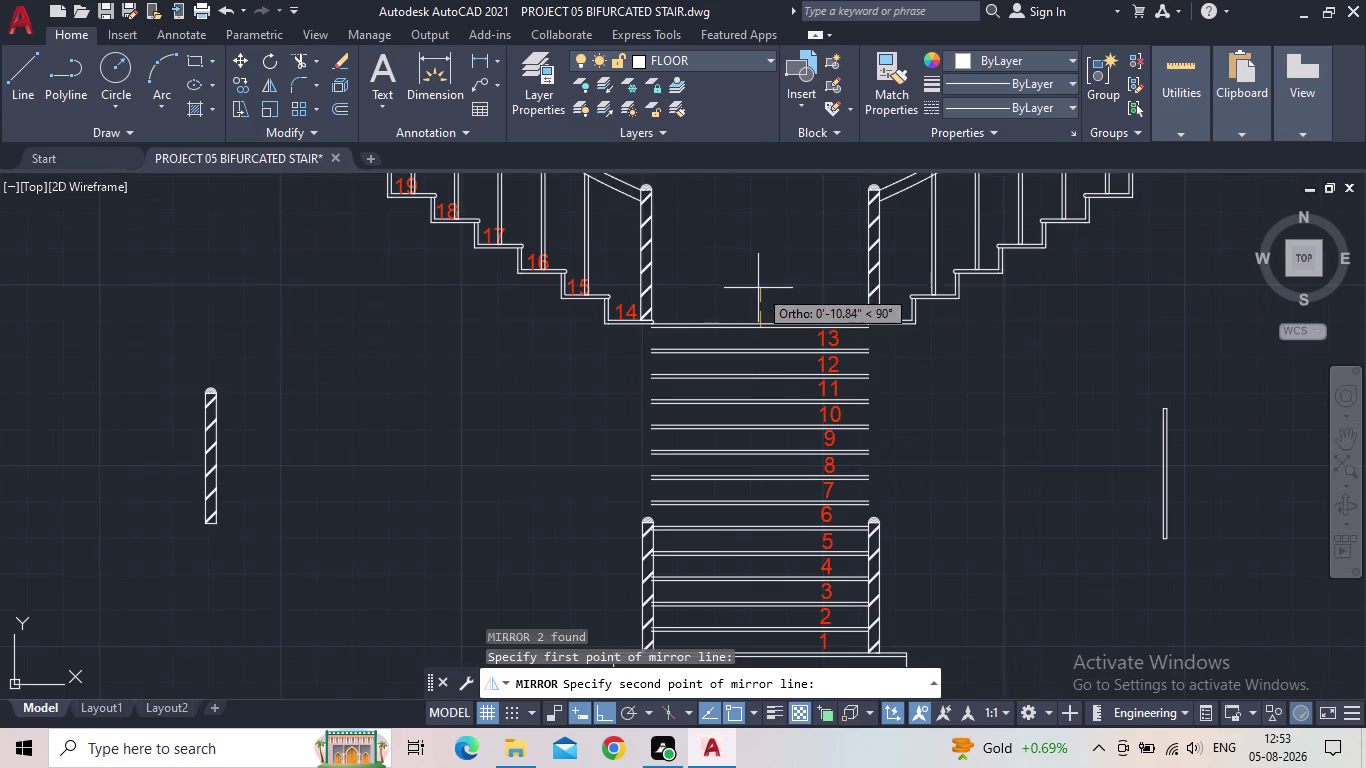
middle_drag(758, 289, 665, 516)
middle_drag(652, 534, 571, 575)
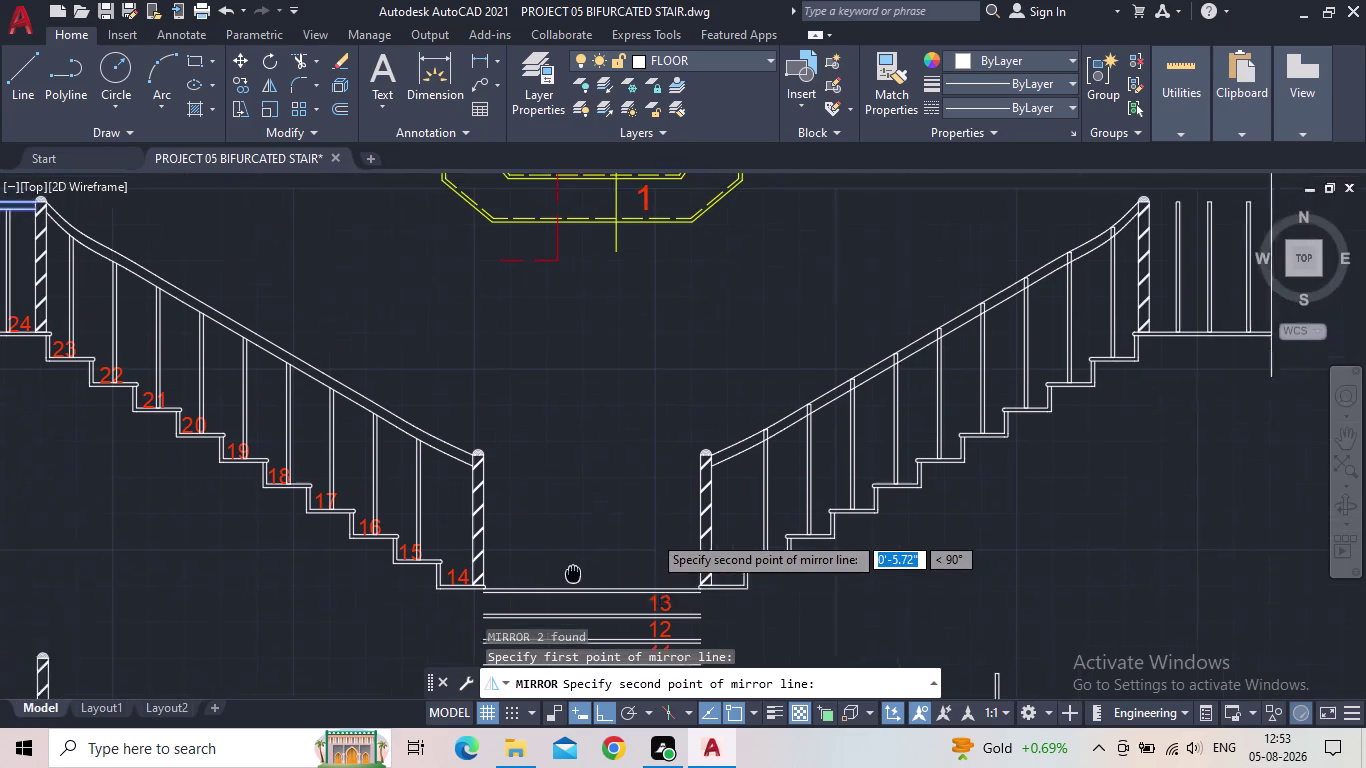
middle_drag(571, 575, 532, 587)
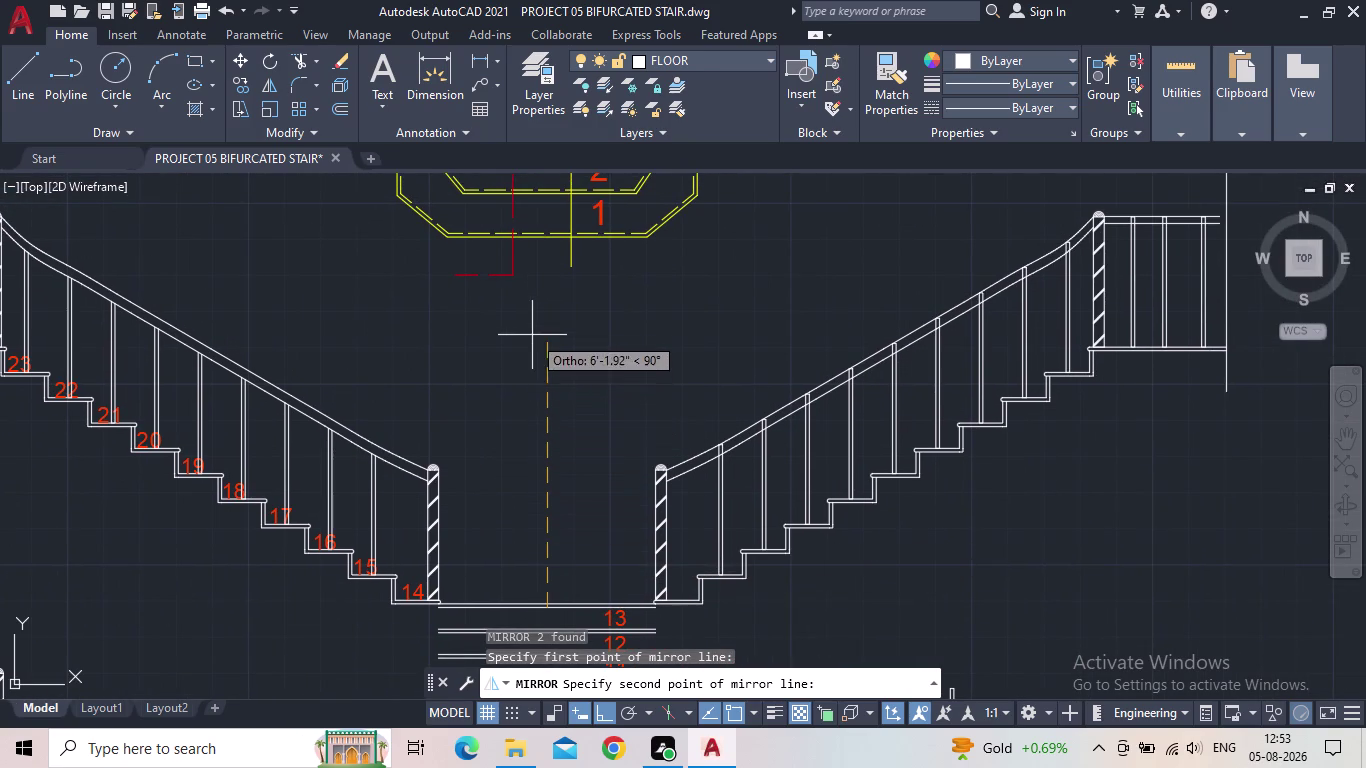
click(538, 318)
drag(583, 393, 543, 320)
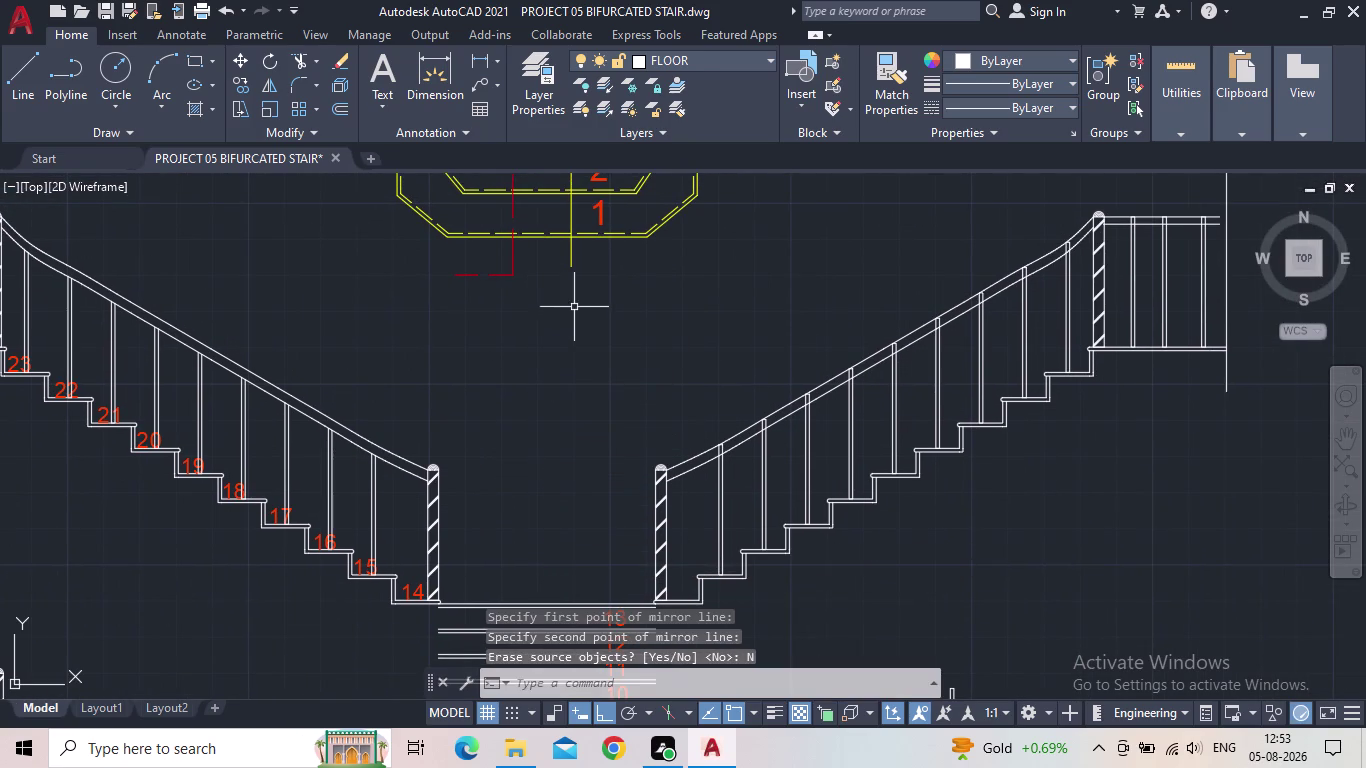
middle_drag(1243, 345, 1019, 456)
scroll(up, 3)
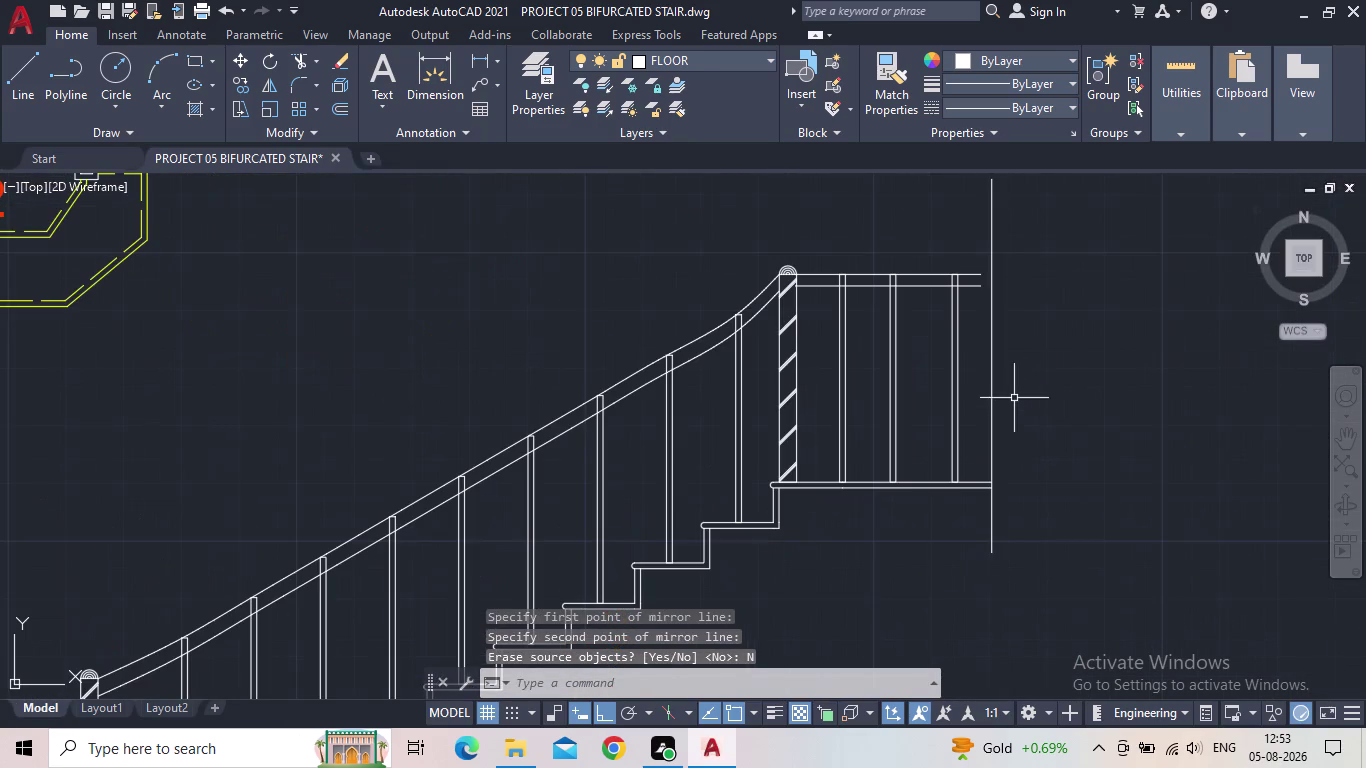
Grip-stretch the right landing's vertical end line onto the rail ends.
click(995, 352)
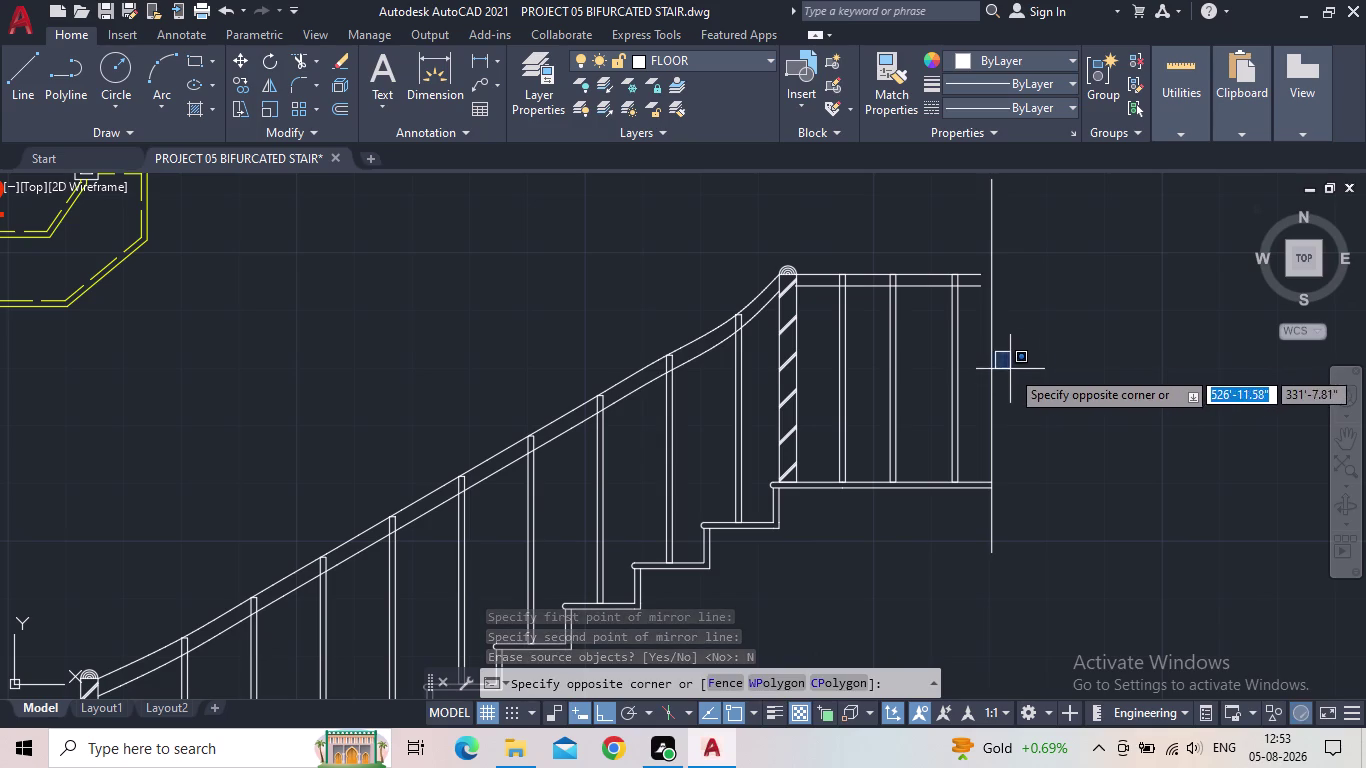
click(989, 371)
click(993, 367)
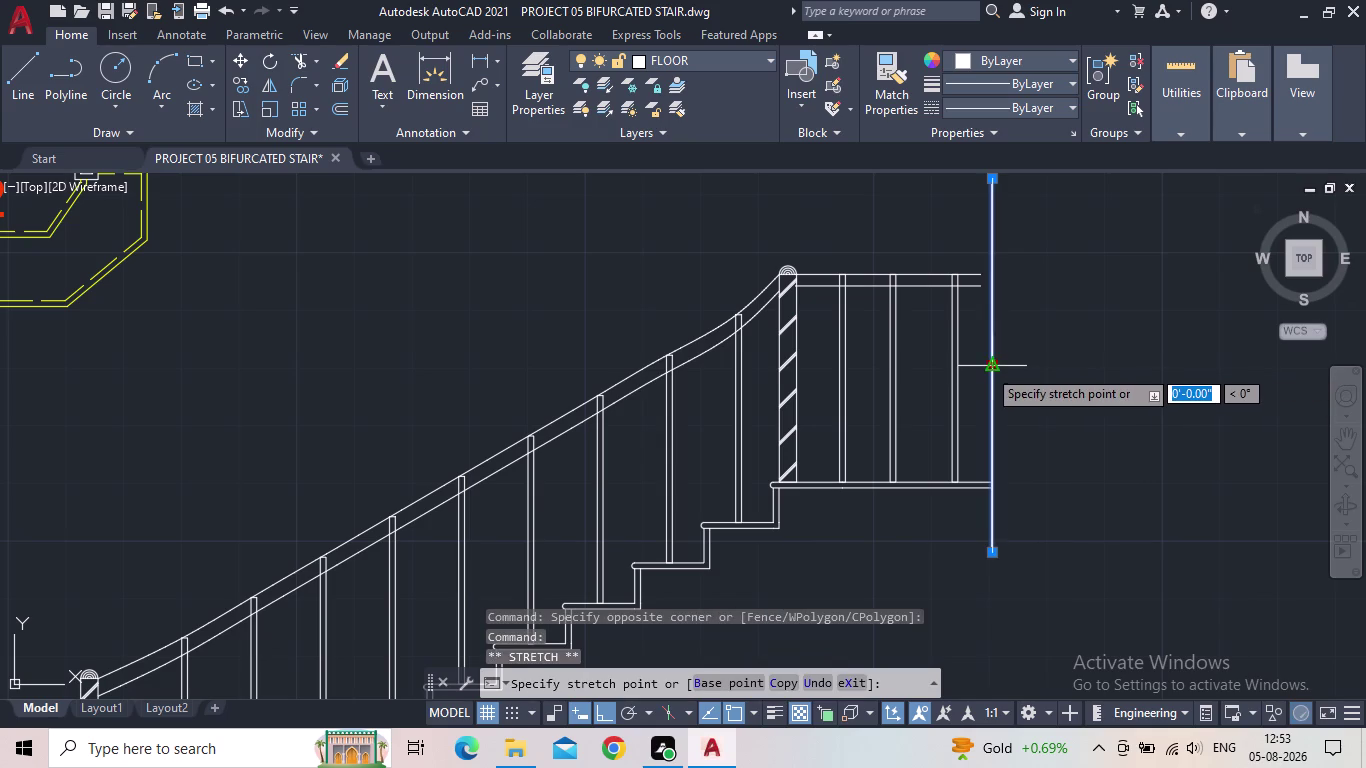
click(982, 370)
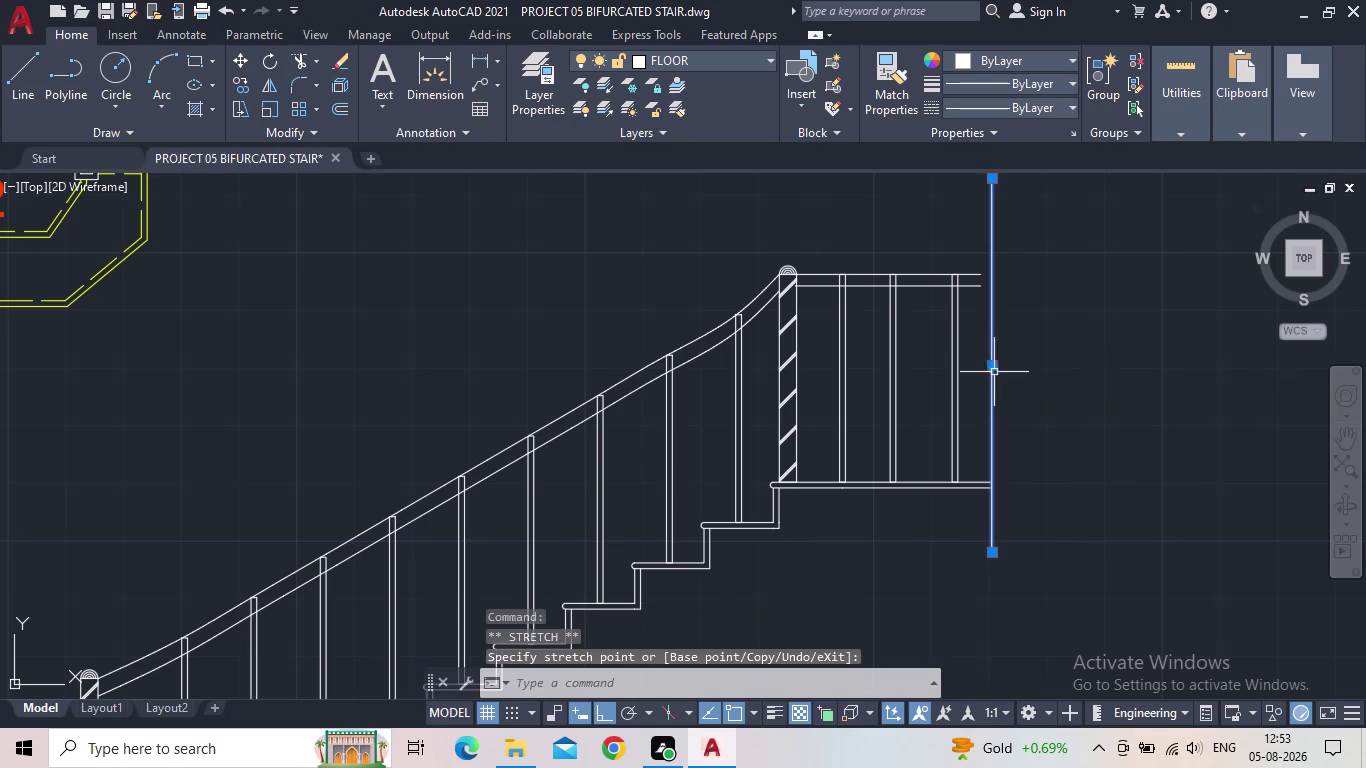
click(999, 364)
click(995, 364)
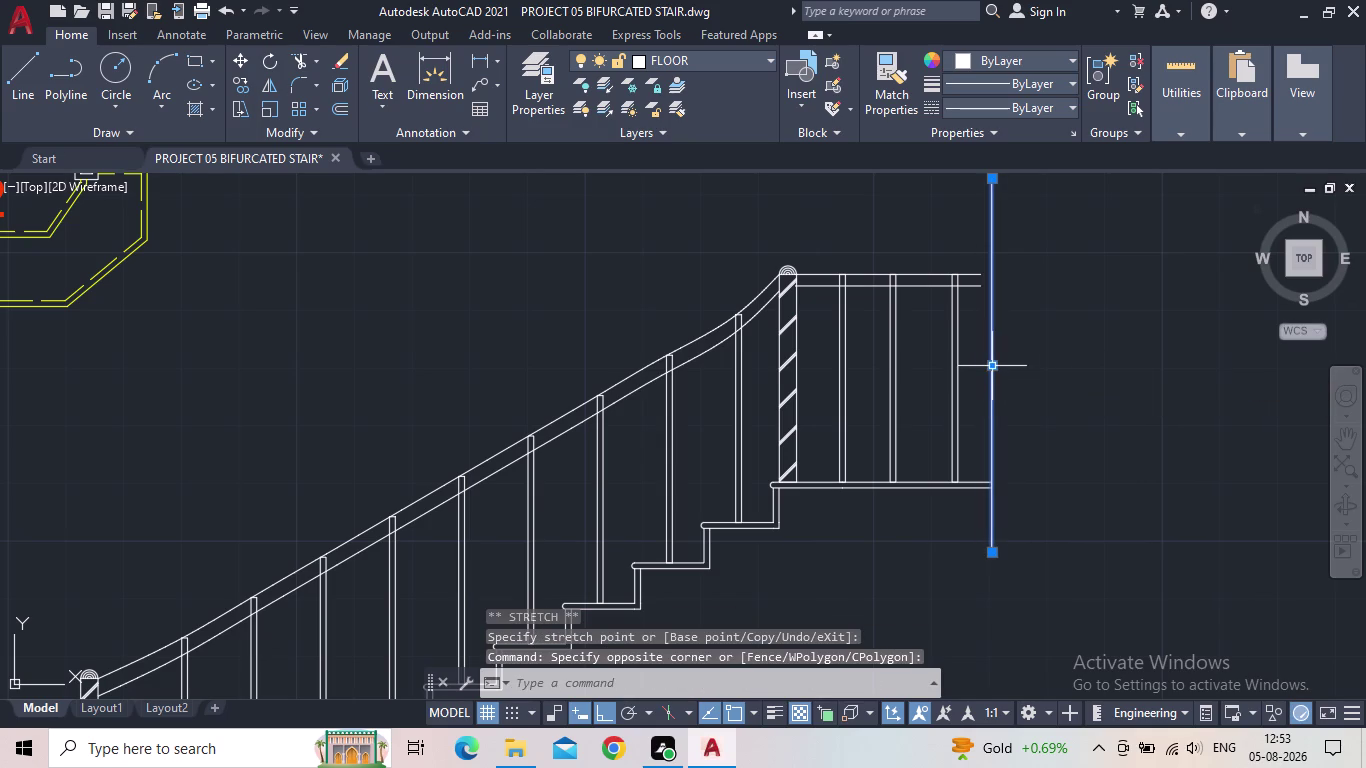
click(992, 365)
click(981, 366)
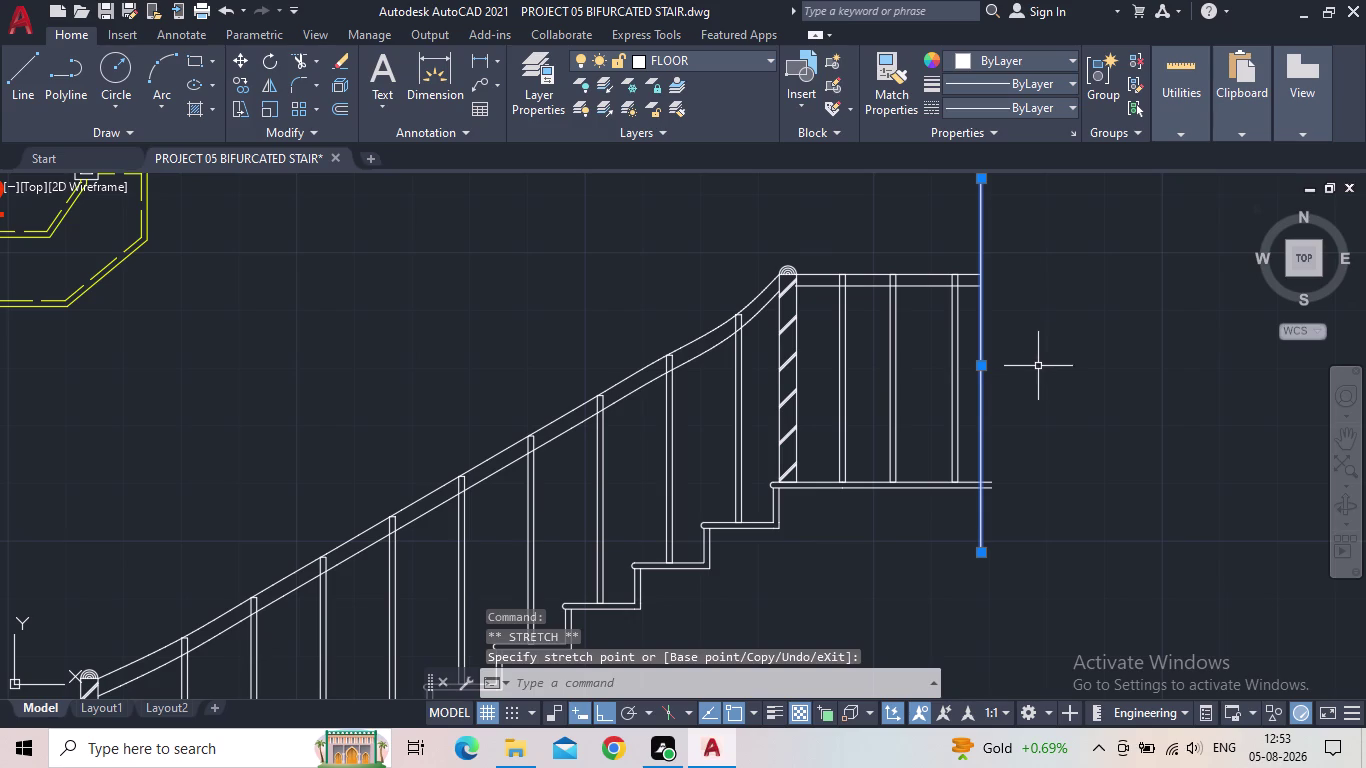
key(Escape)
scroll(down, 3)
scroll(up, 3)
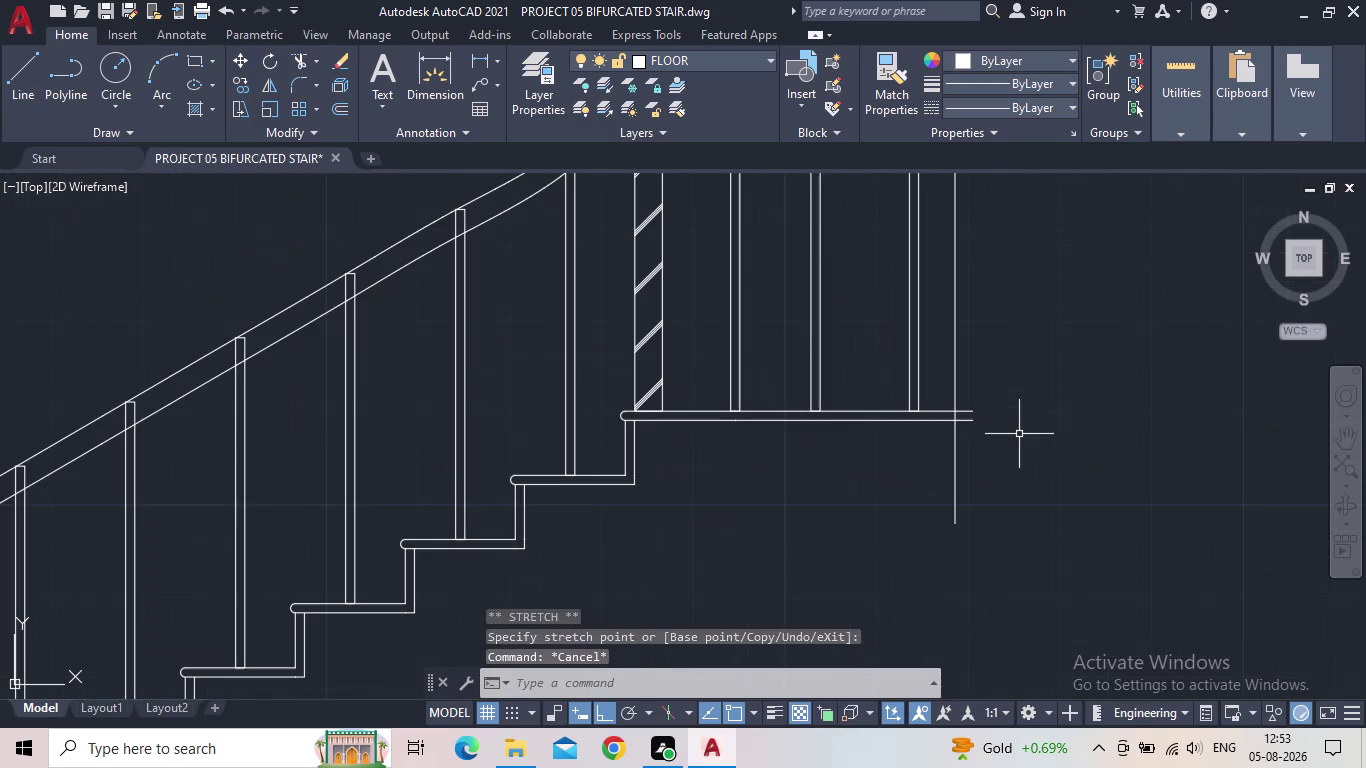
Trim the floor line overhang projecting past the end line.
key(t)
key(r)
key(space)
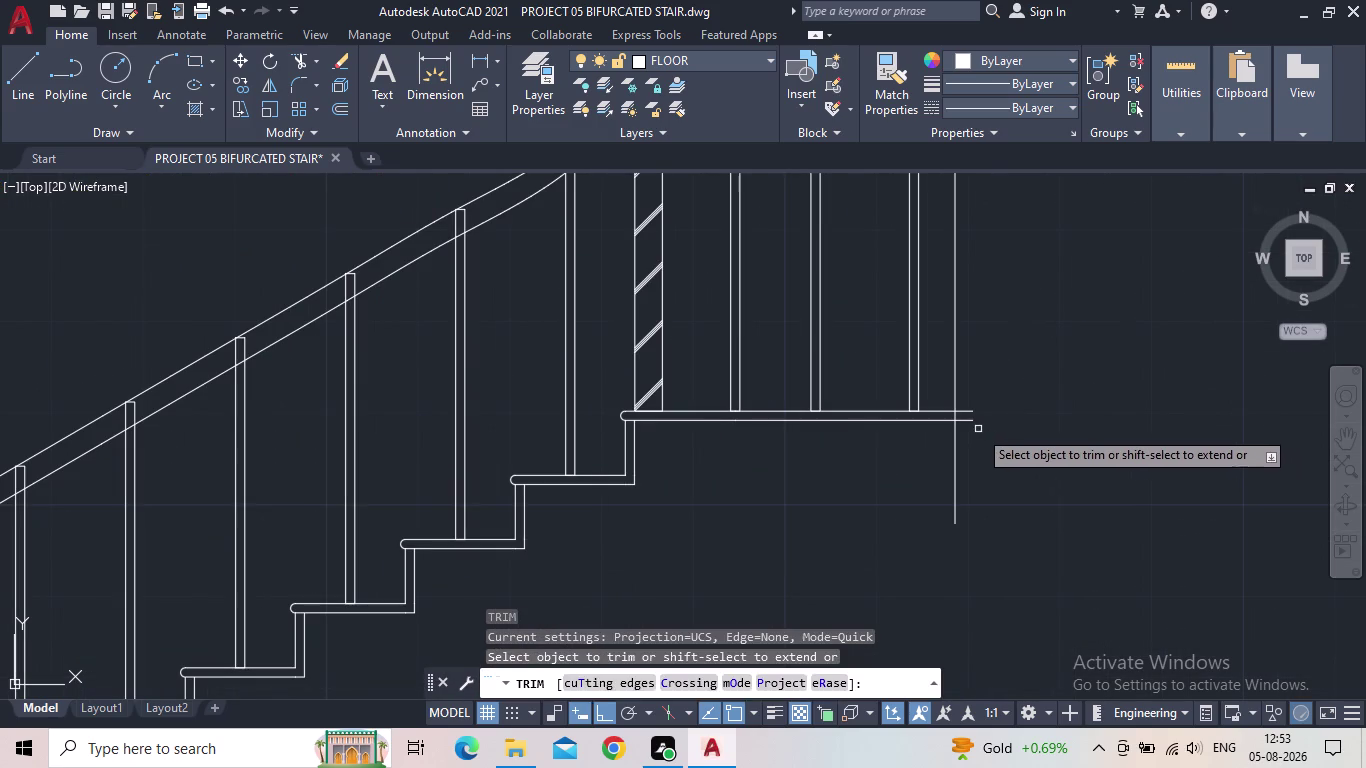
drag(977, 429, 969, 404)
scroll(down, 3)
middle_drag(992, 401, 1140, 403)
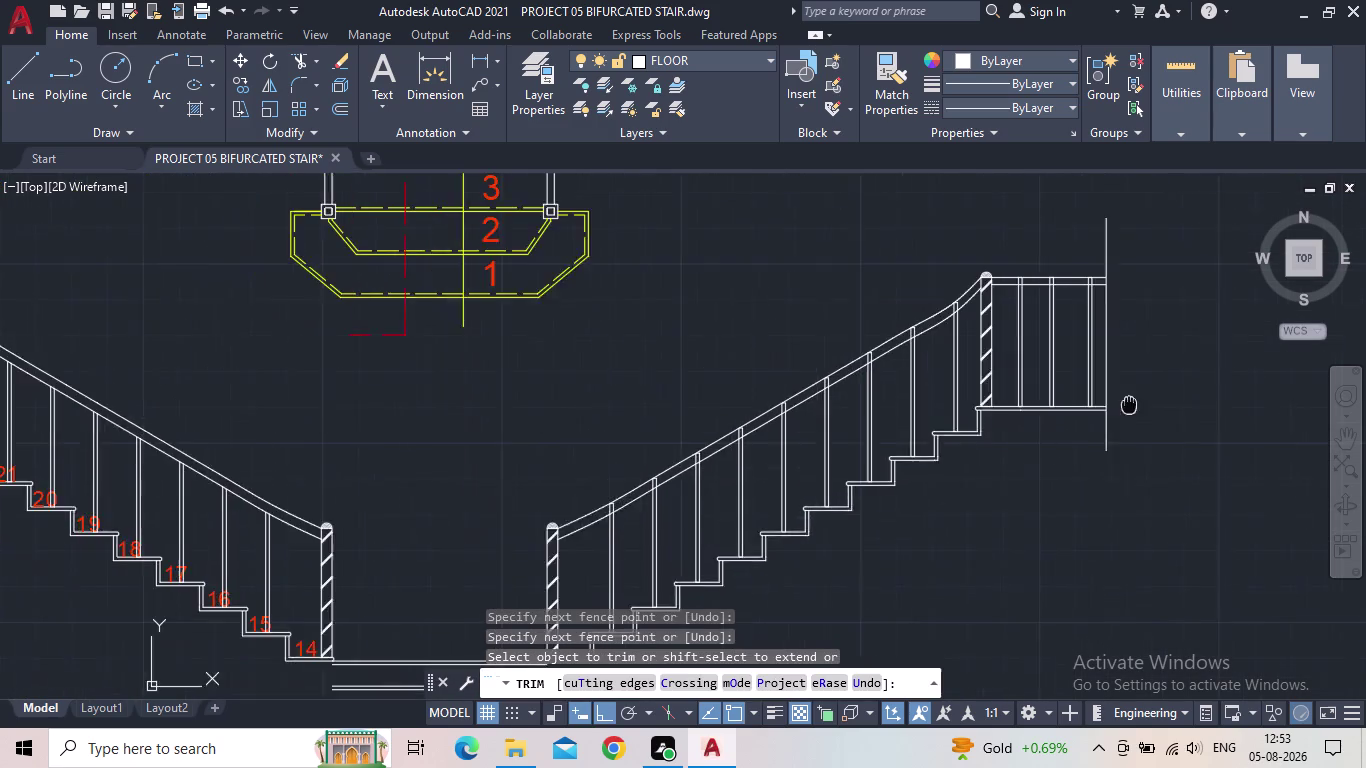
middle_drag(1140, 403, 1161, 403)
scroll(down, 3)
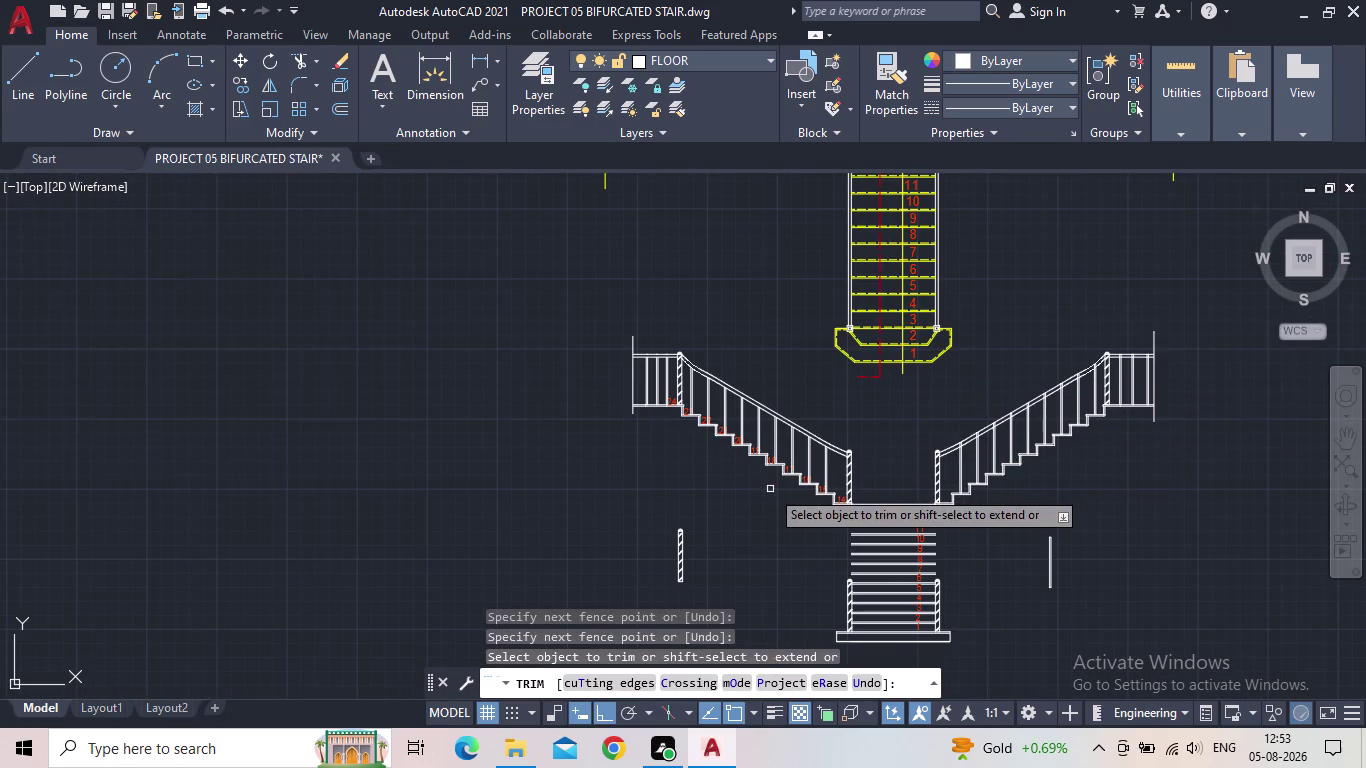
key(Escape)
Save the drawing and pan to centre the stair plan and elevation.
click(102, 14)
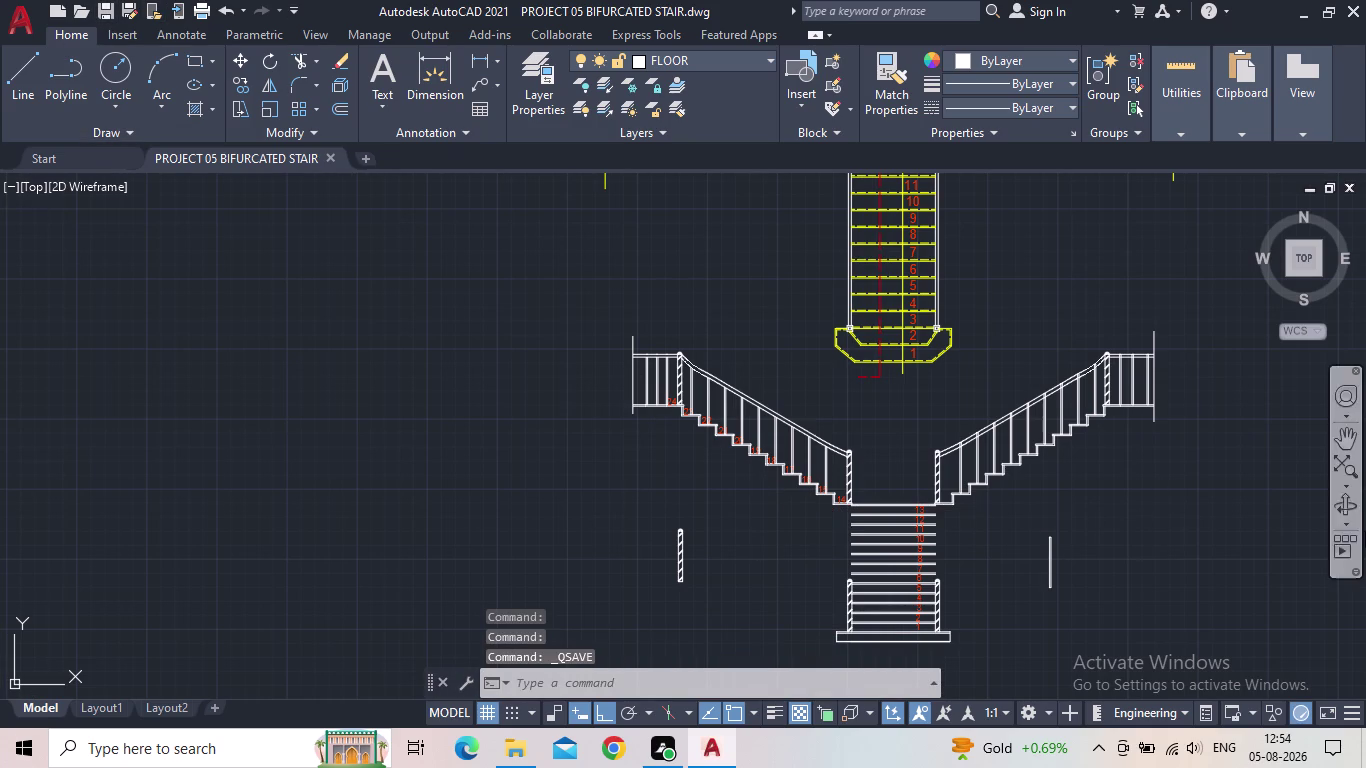
middle_drag(1132, 582, 1109, 568)
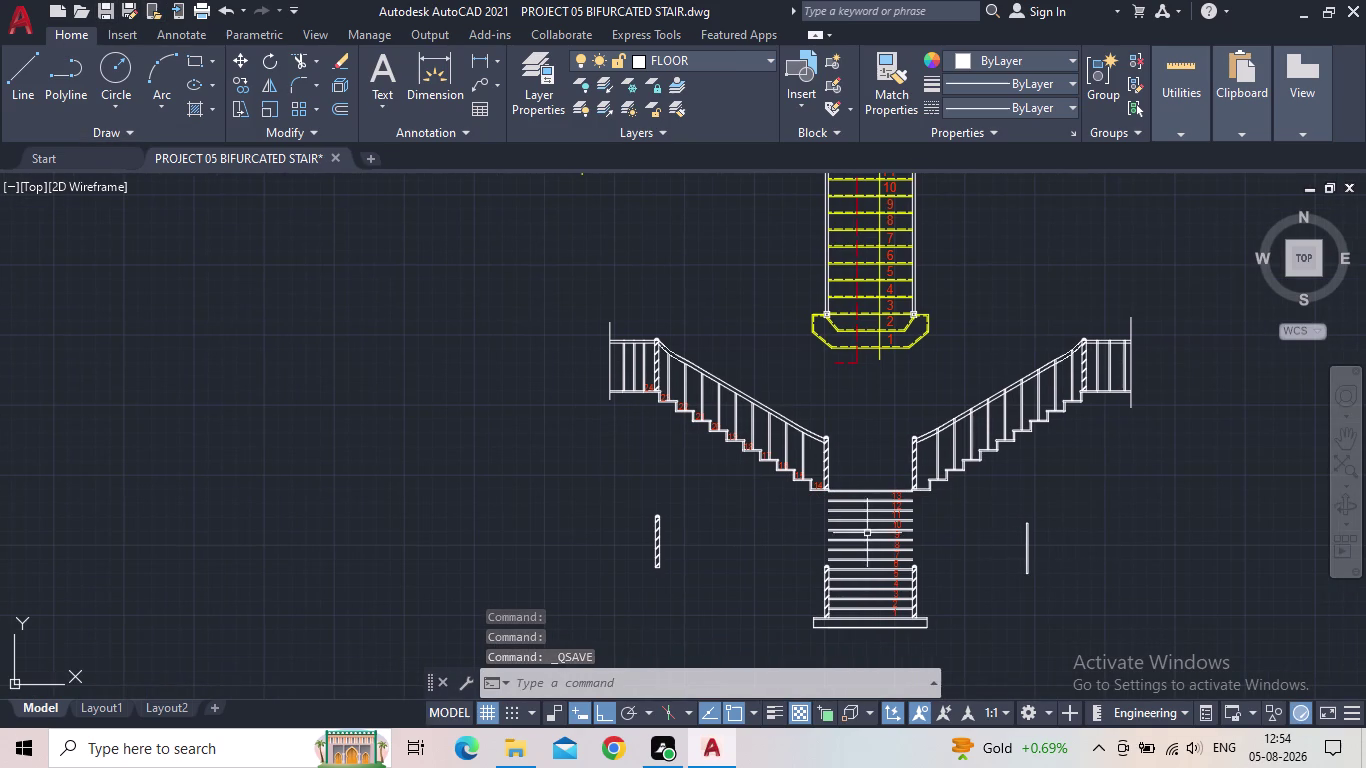
scroll(up, 3)
scroll(down, 3)
middle_drag(1127, 530, 1122, 516)
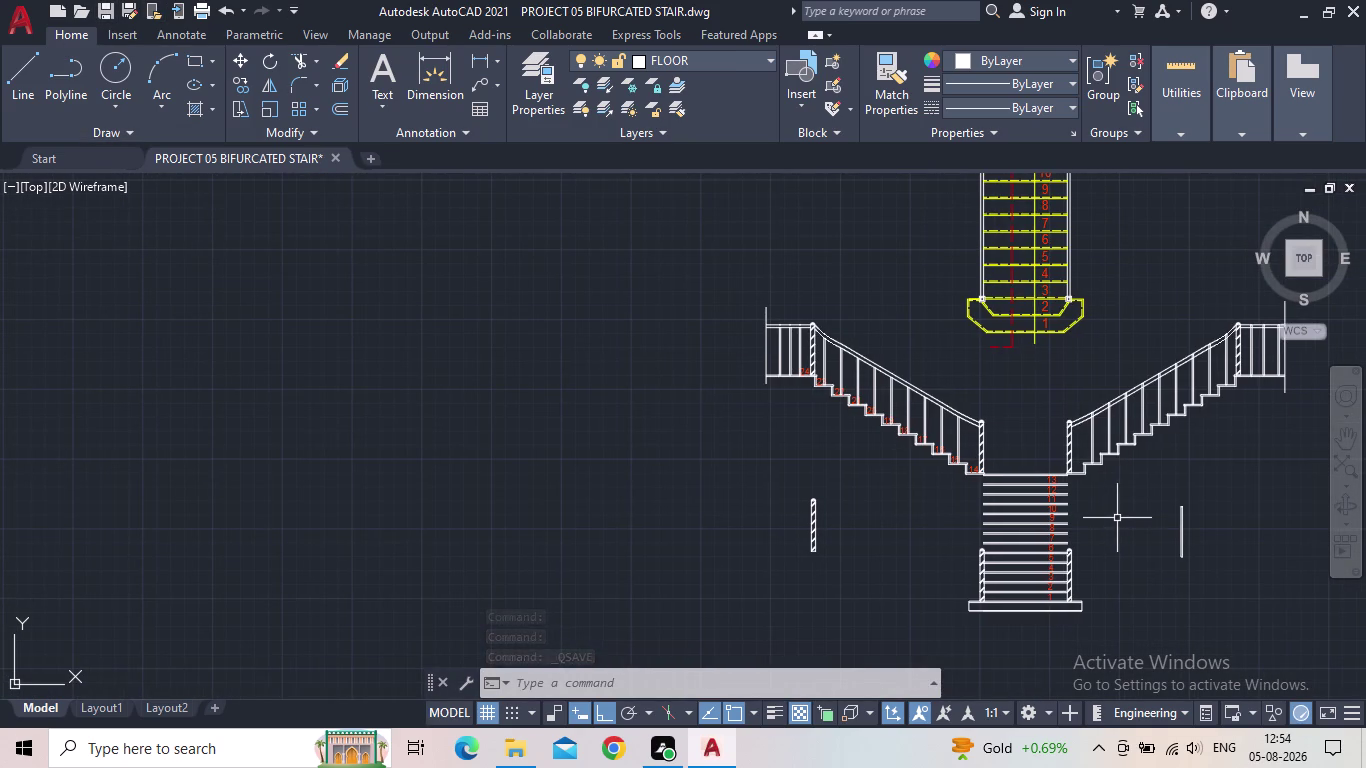
middle_drag(1091, 520, 999, 507)
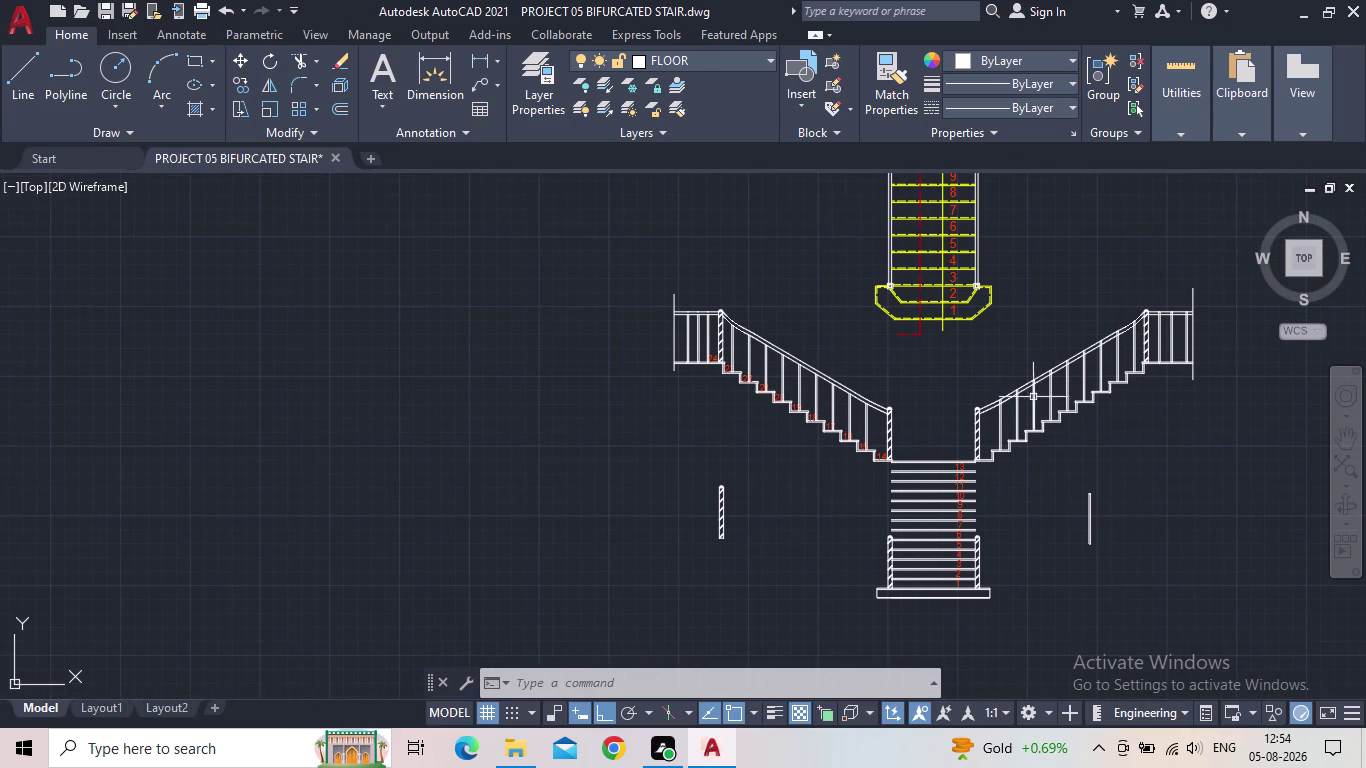
Start TRIM (TR) and fence-trim the first baluster tops above the lower handrail.
scroll(up, 3)
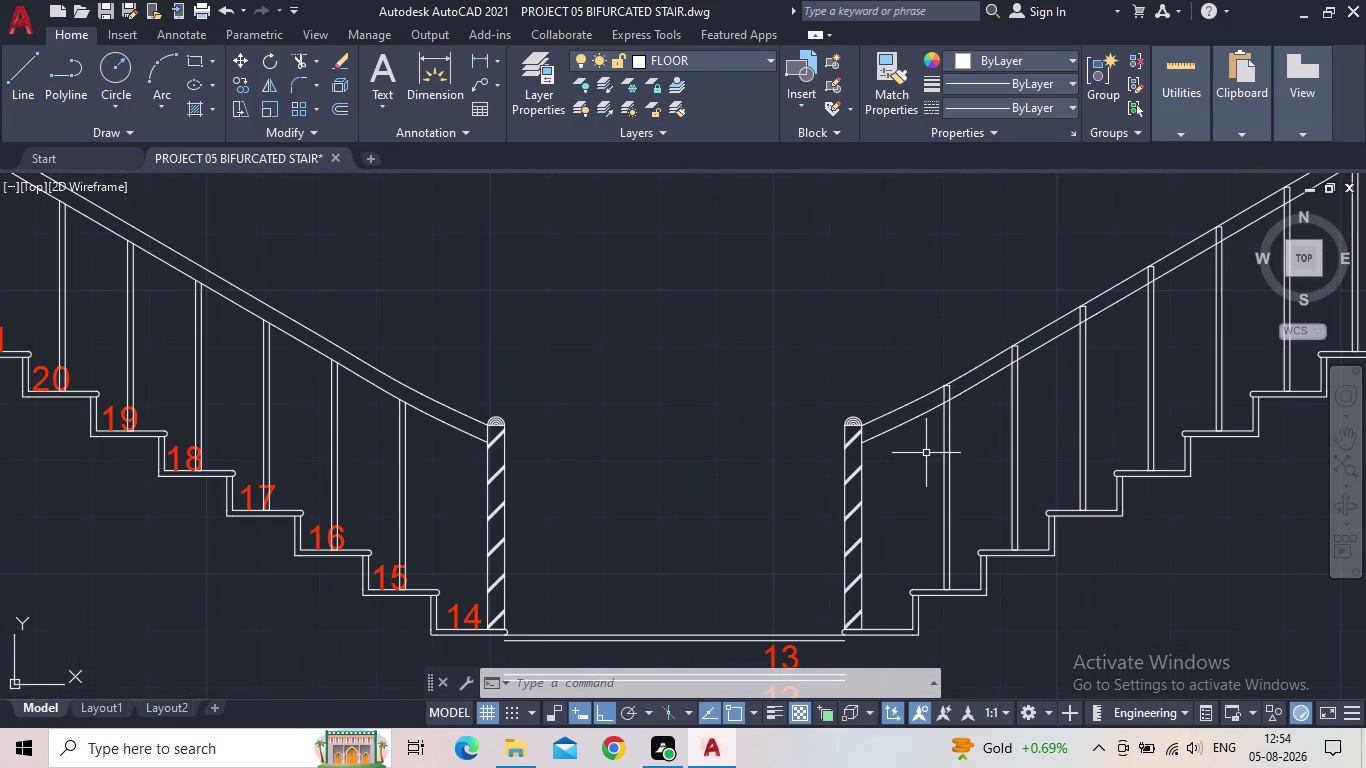
key(t)
key(r)
key(space)
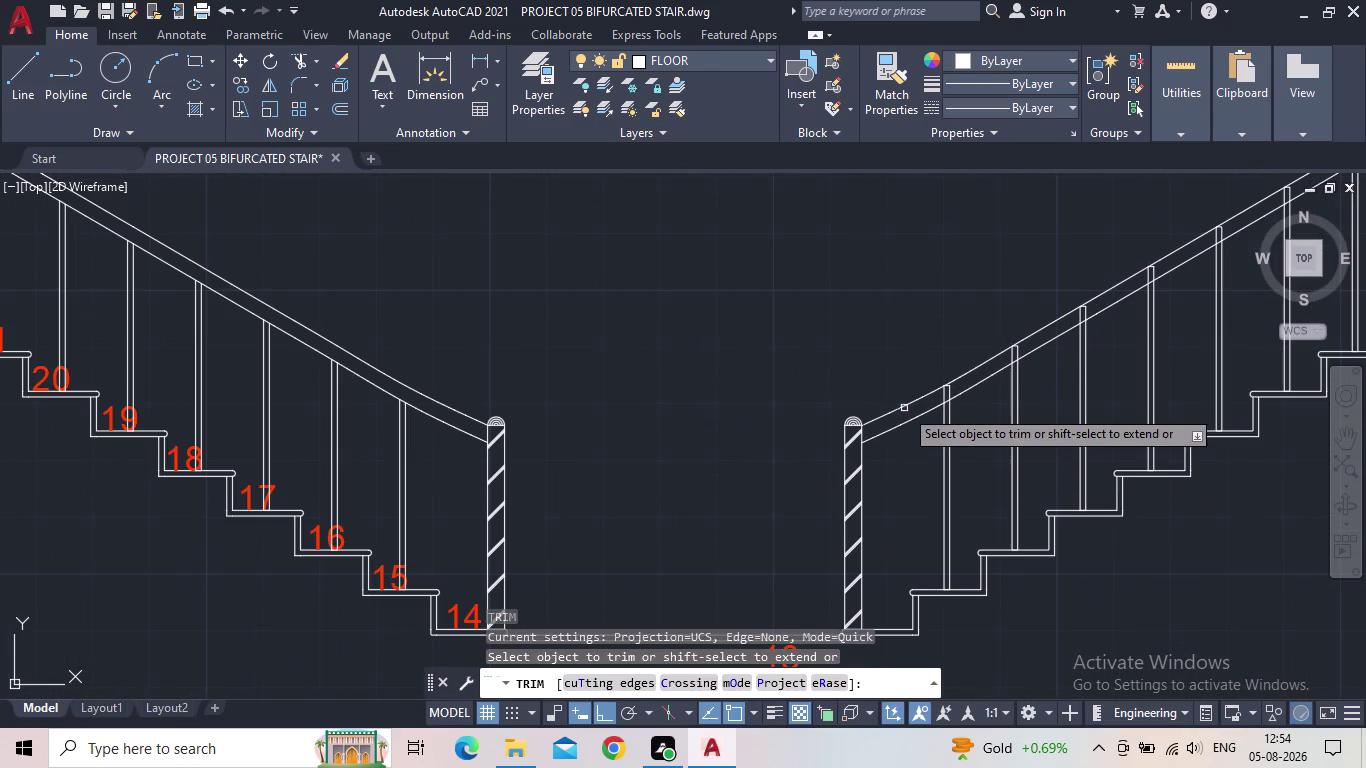
scroll(up, 3)
drag(978, 386, 1027, 366)
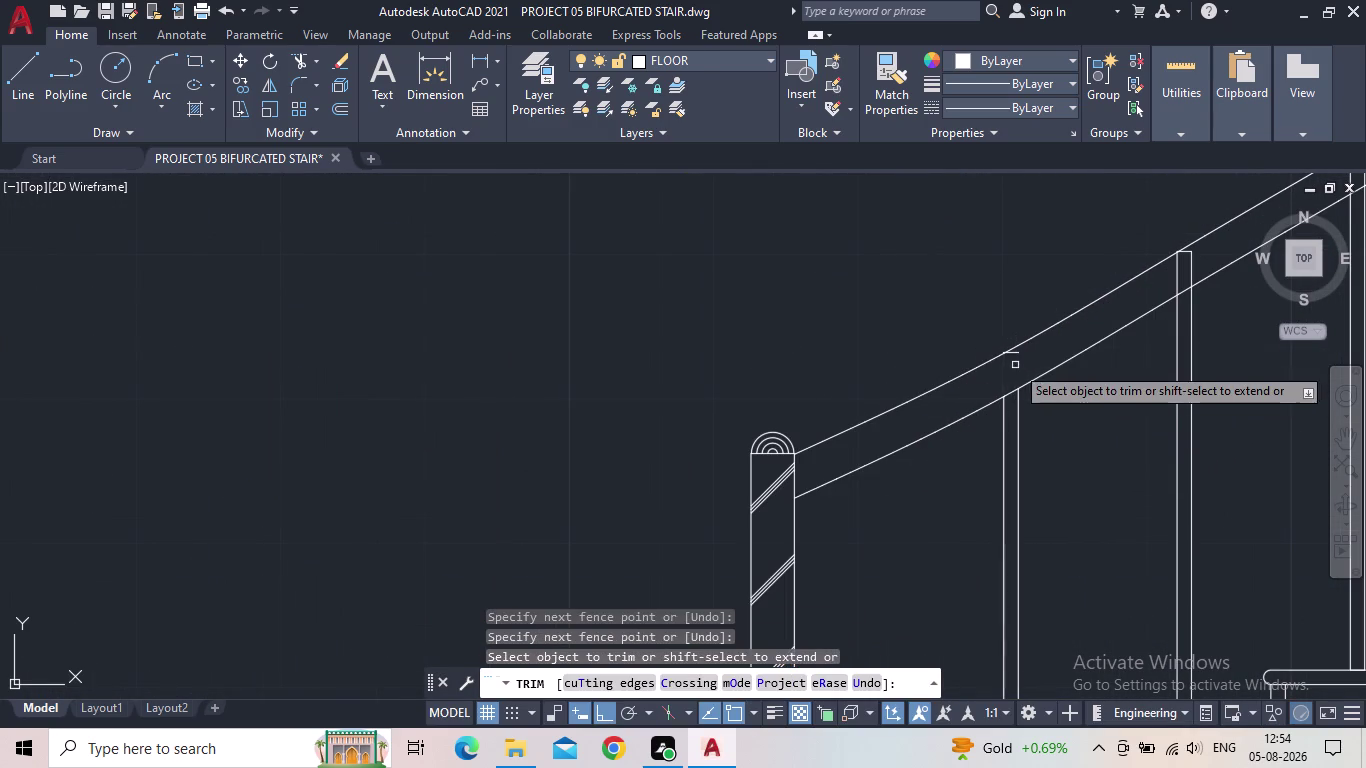
scroll(up, 3)
click(1016, 335)
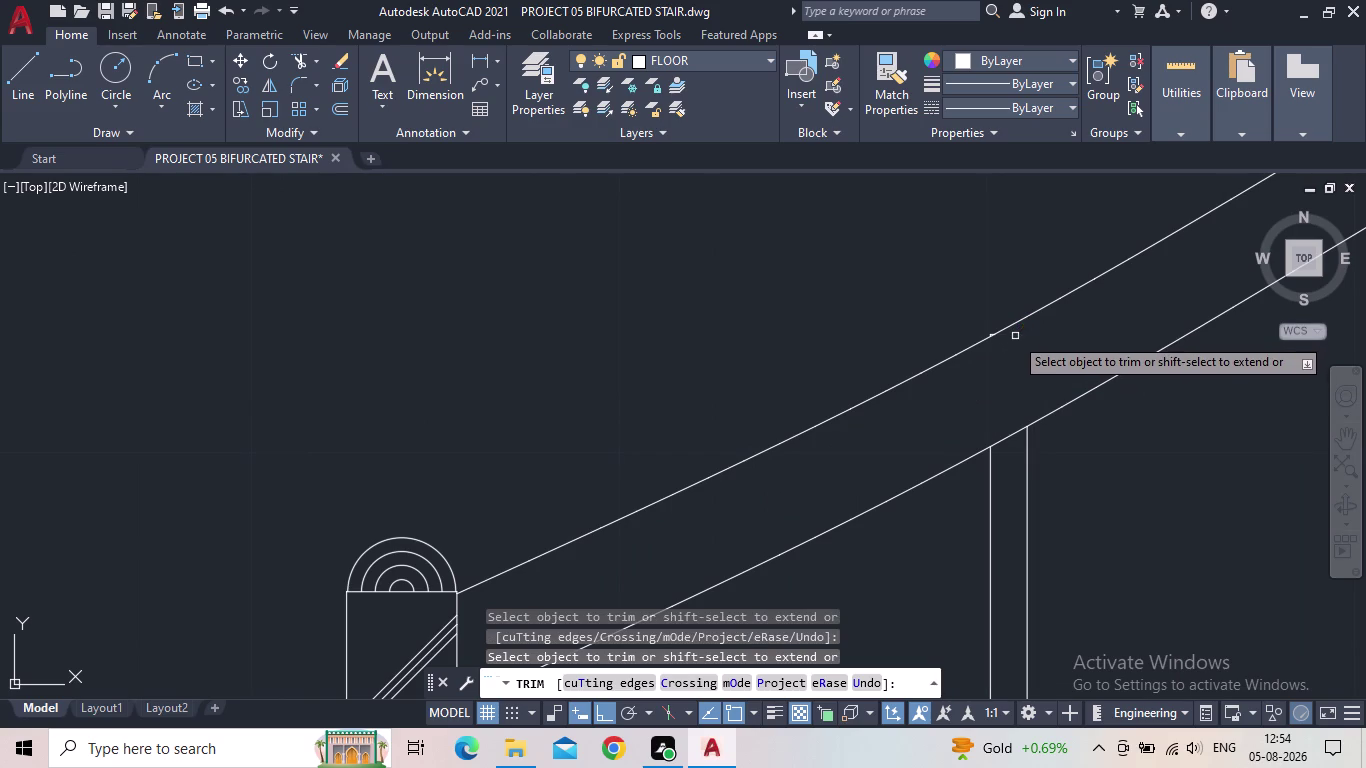
scroll(up, 3)
click(1039, 335)
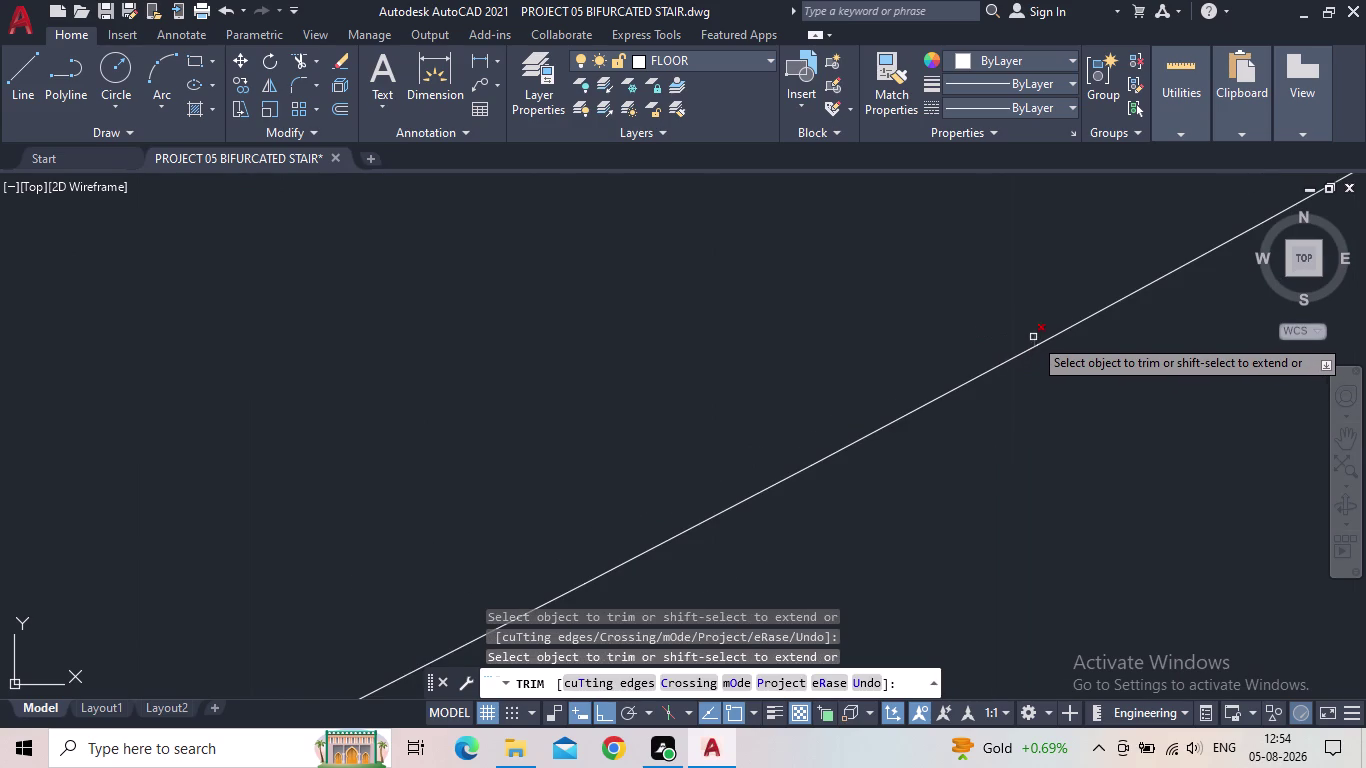
click(1033, 337)
Trim the next baluster top back to the lower rail with fence picks.
scroll(down, 3)
scroll(down, 3)
middle_drag(1040, 392, 698, 487)
scroll(up, 3)
drag(873, 360, 771, 423)
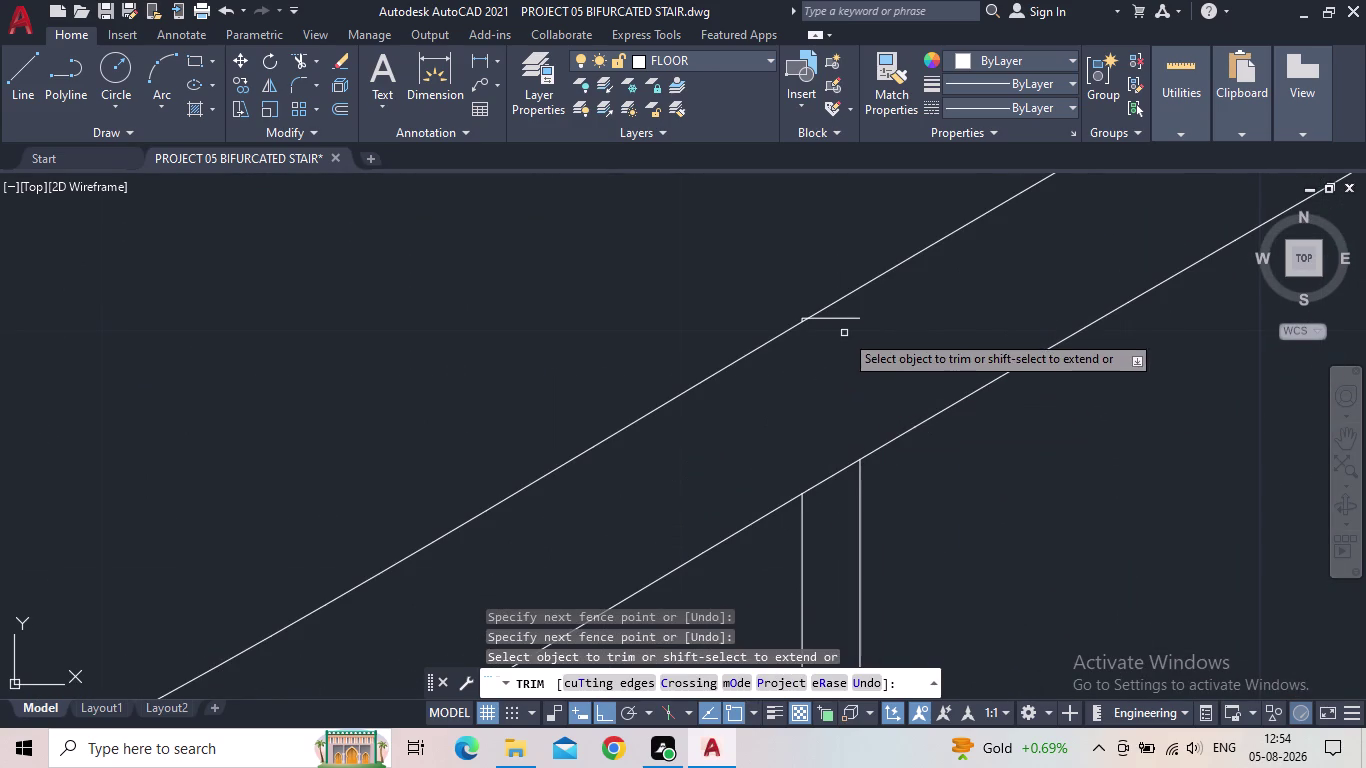
click(844, 318)
scroll(up, 3)
click(796, 336)
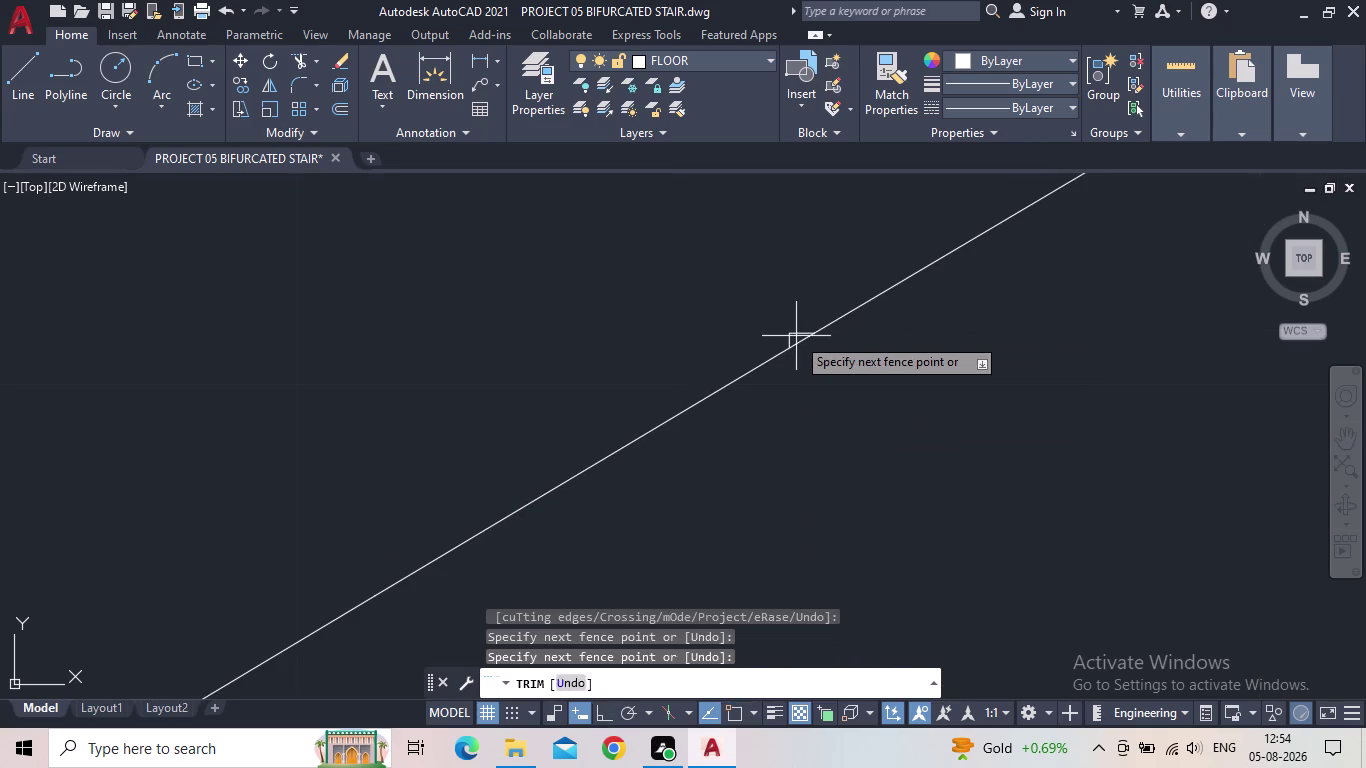
click(784, 331)
click(792, 333)
Trim the following baluster top and its leftover stubs at the rail.
scroll(down, 3)
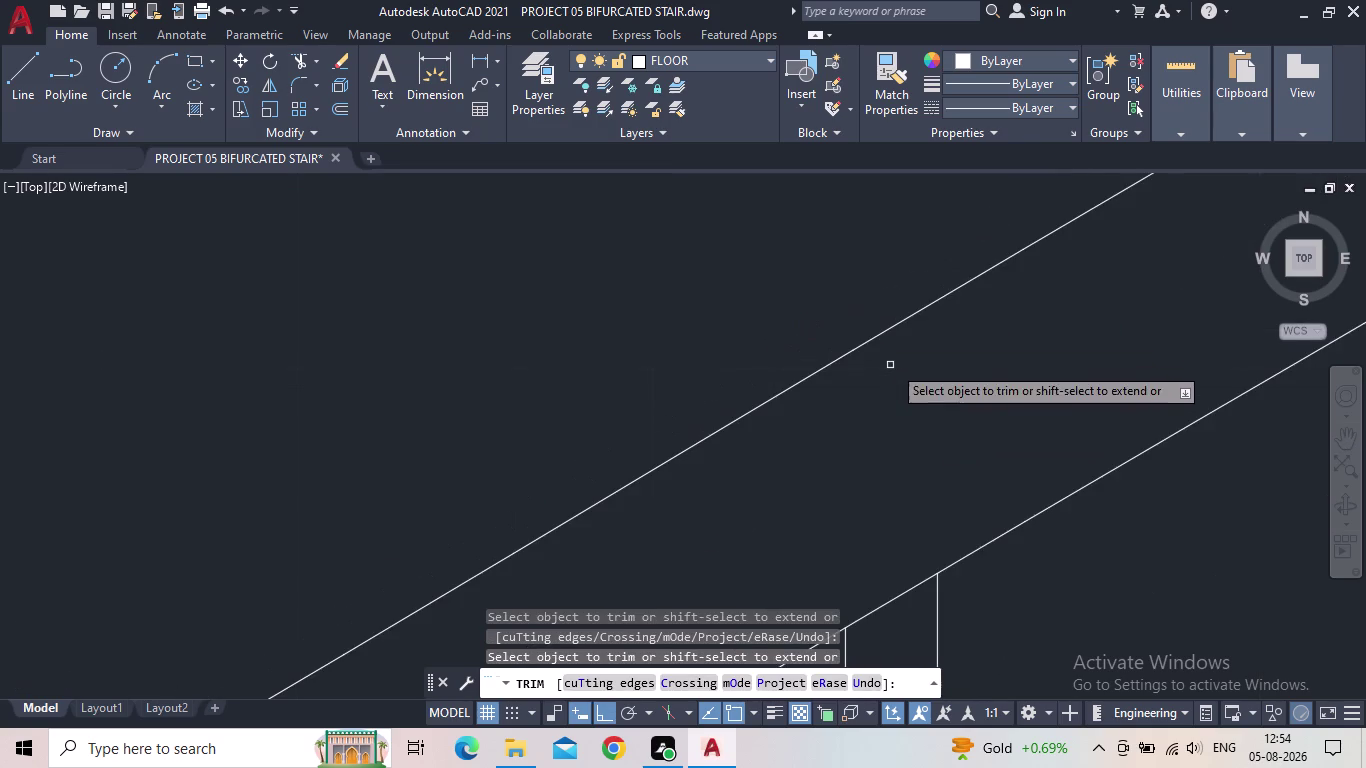
middle_drag(888, 368, 616, 452)
scroll(down, 3)
middle_drag(910, 336, 600, 521)
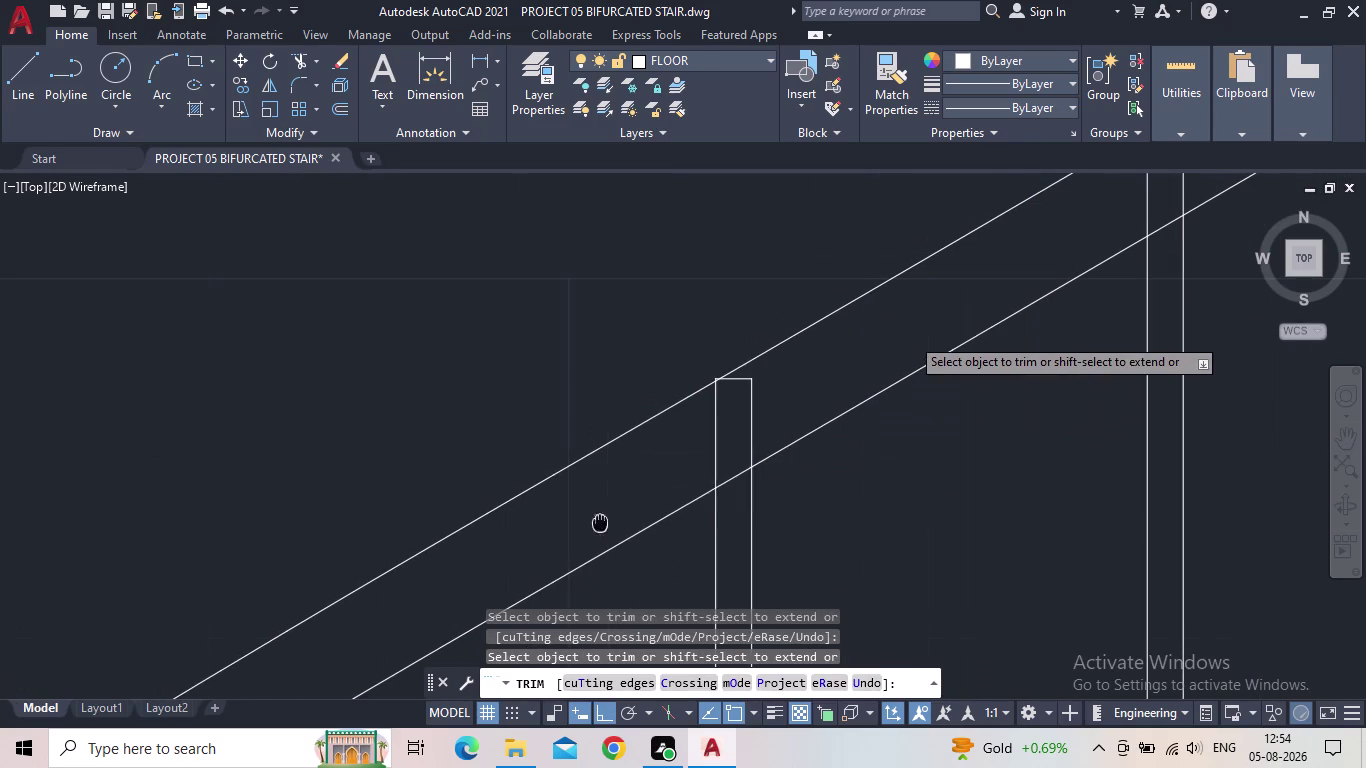
drag(765, 398, 674, 456)
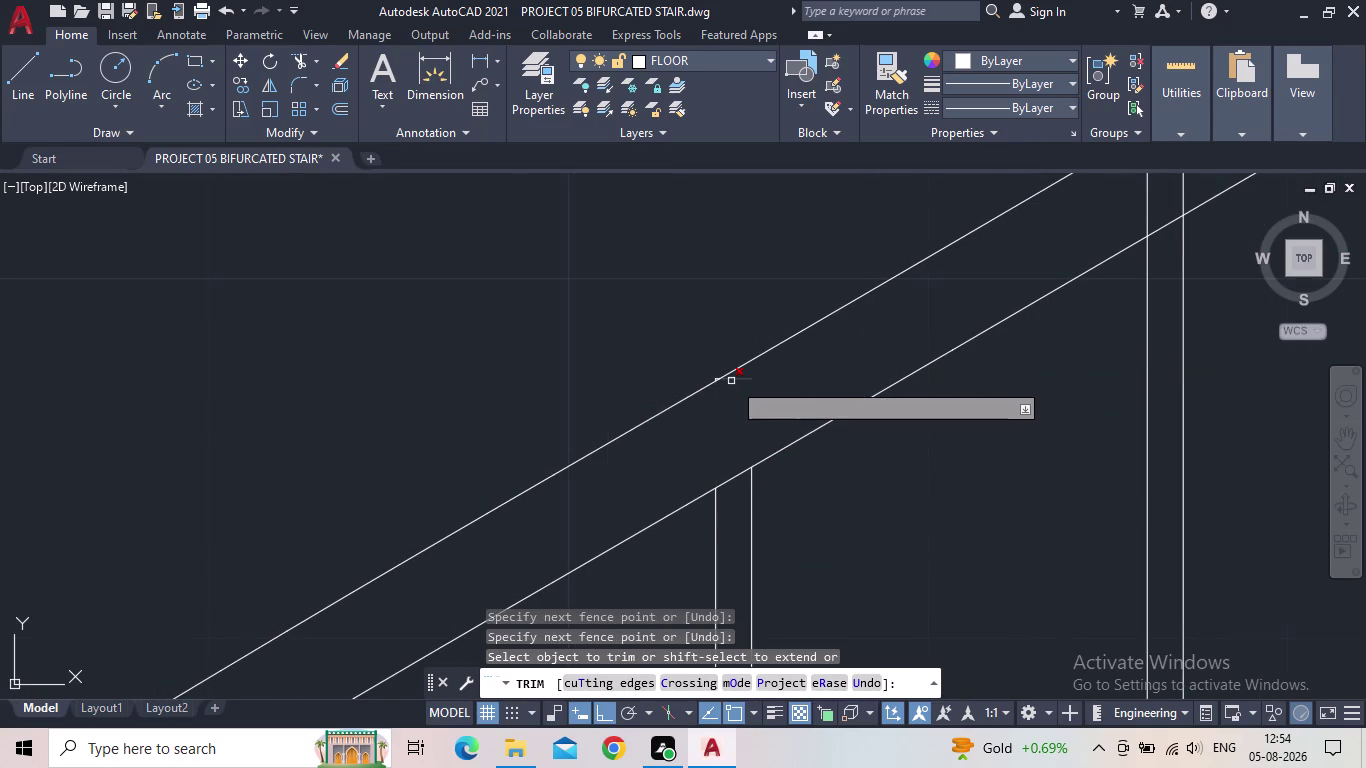
click(732, 381)
scroll(up, 3)
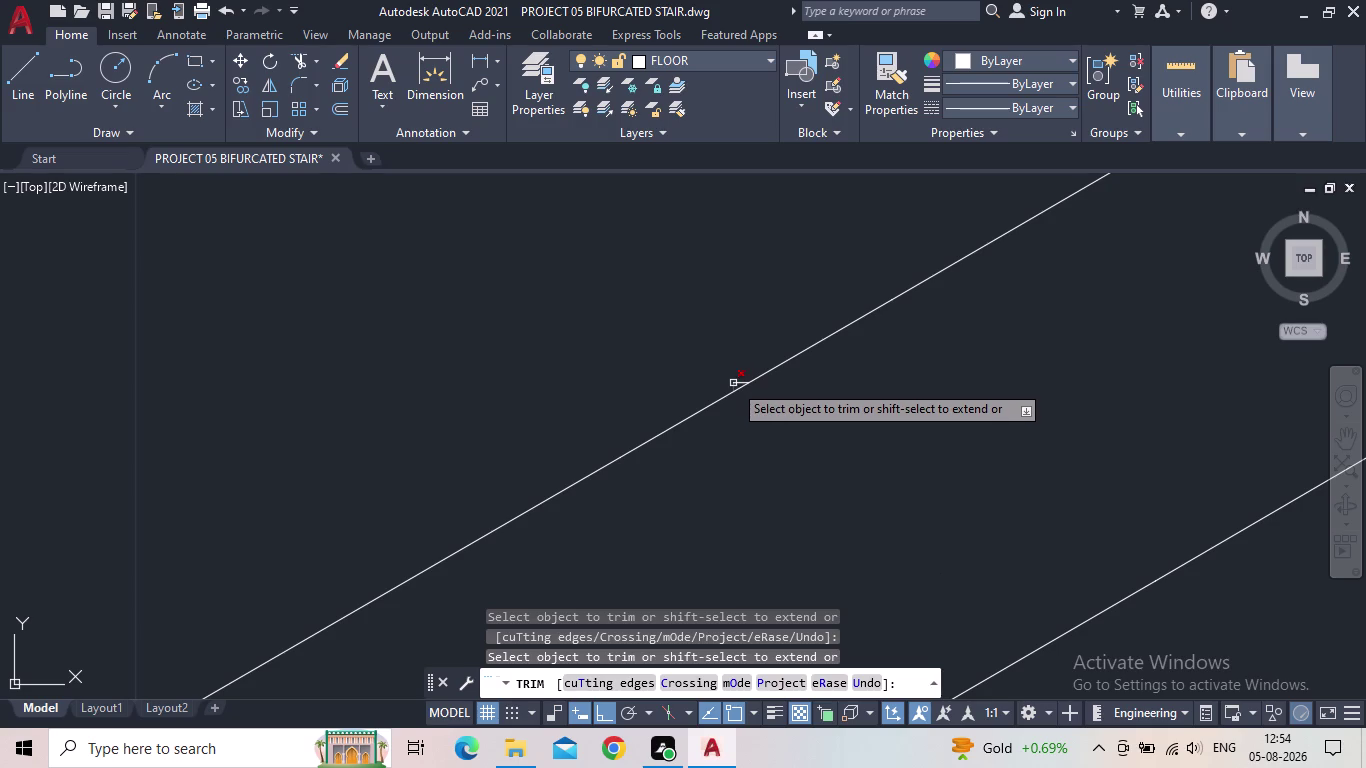
click(733, 383)
click(737, 383)
scroll(down, 3)
Trim another baluster top farther along the sloping handrail.
middle_drag(872, 426, 639, 493)
scroll(down, 3)
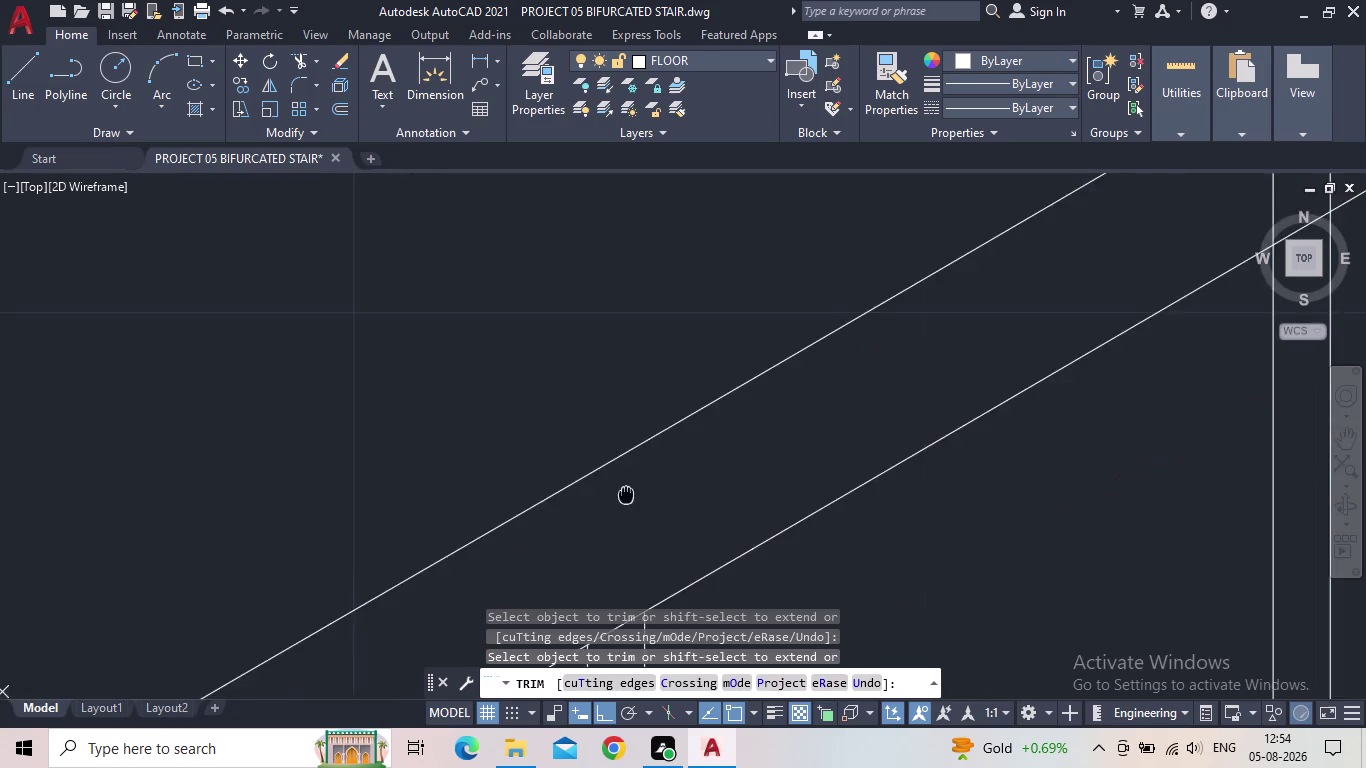
middle_drag(639, 493, 594, 501)
scroll(down, 3)
scroll(up, 3)
middle_drag(862, 423, 618, 594)
drag(897, 306, 791, 390)
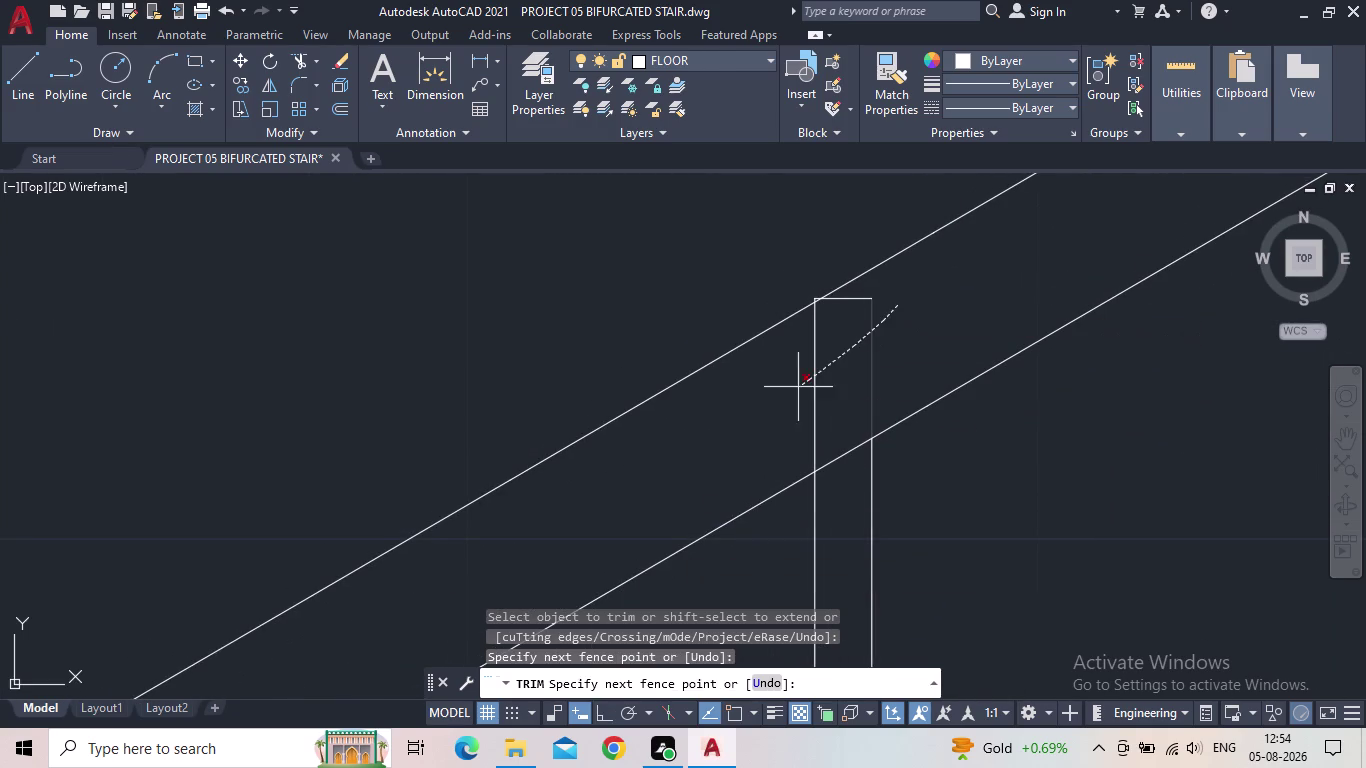
drag(791, 390, 785, 394)
drag(862, 294, 853, 302)
click(842, 306)
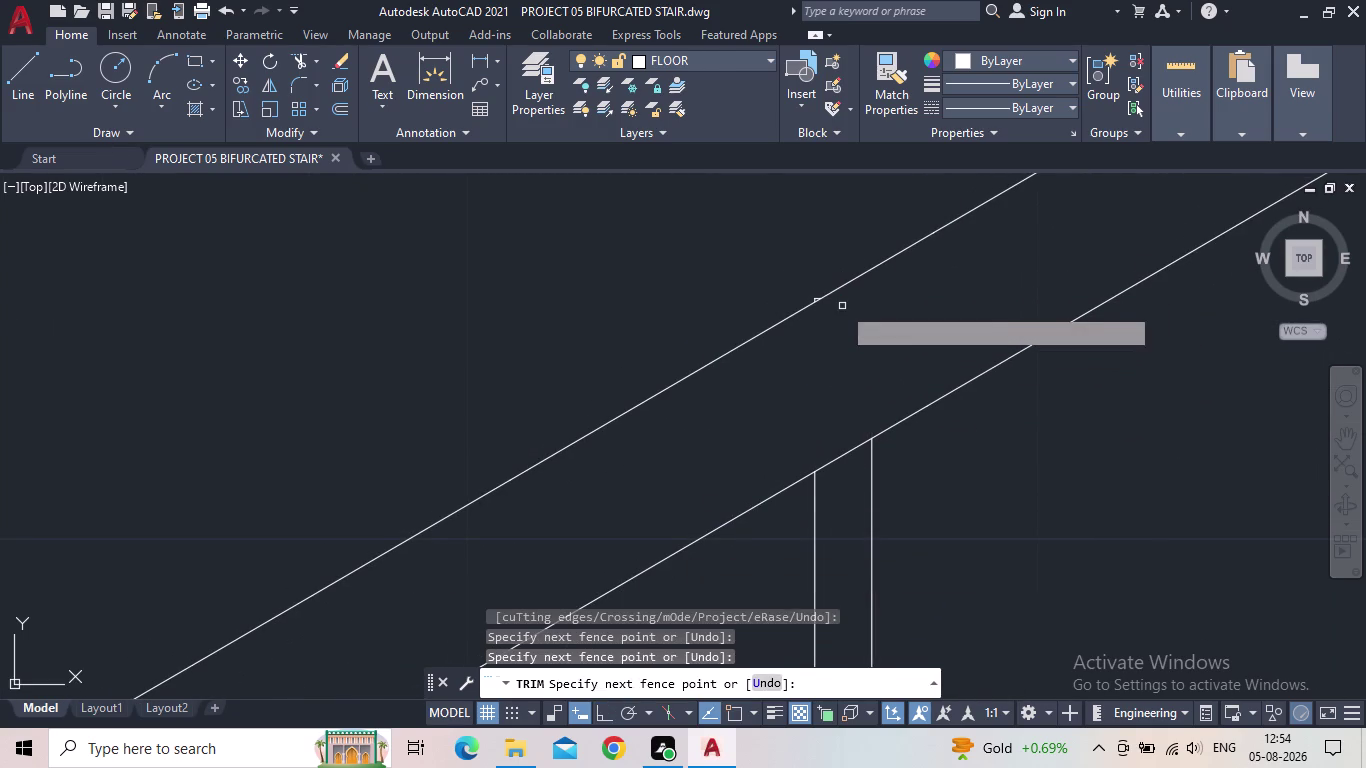
scroll(up, 3)
click(864, 288)
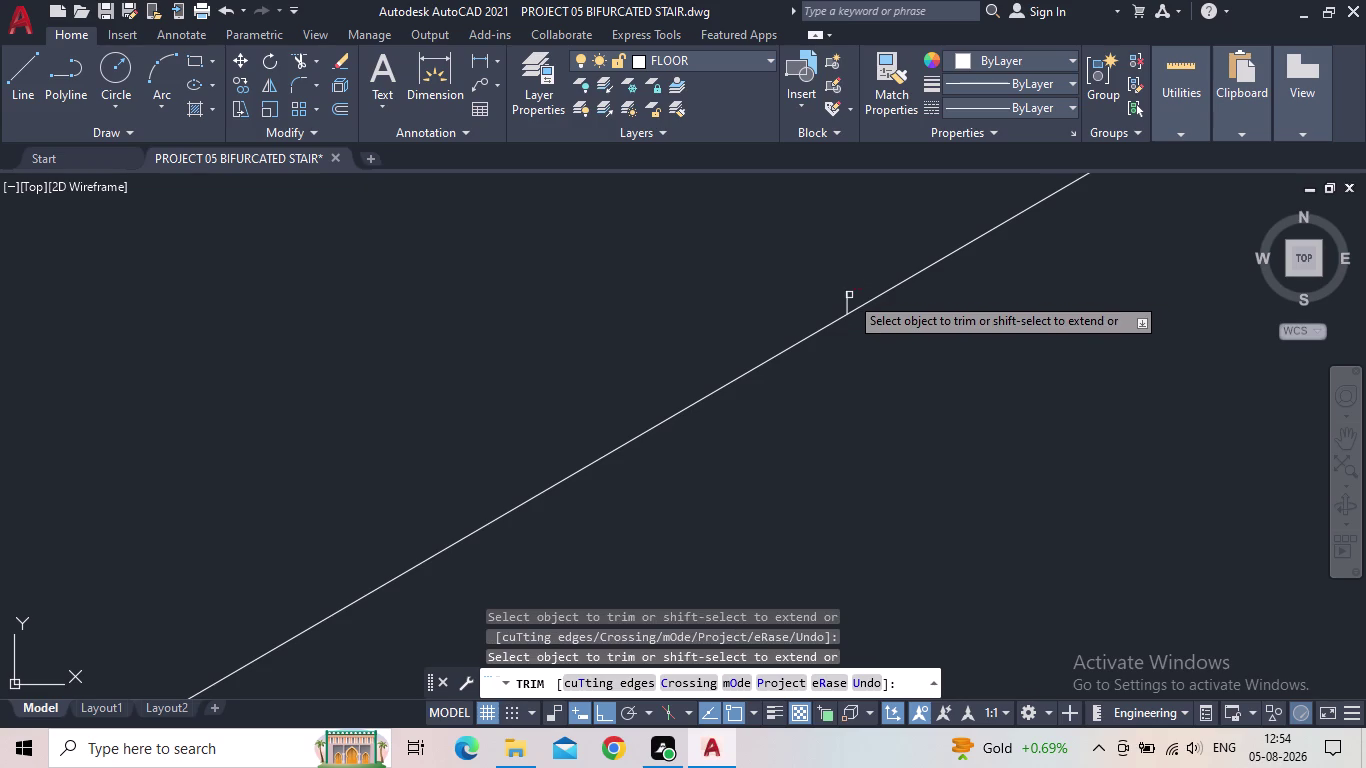
Fence-trim two more baluster tops and clear their stubs at the lower rail.
click(849, 295)
scroll(down, 3)
scroll(down, 3)
middle_drag(937, 347, 425, 526)
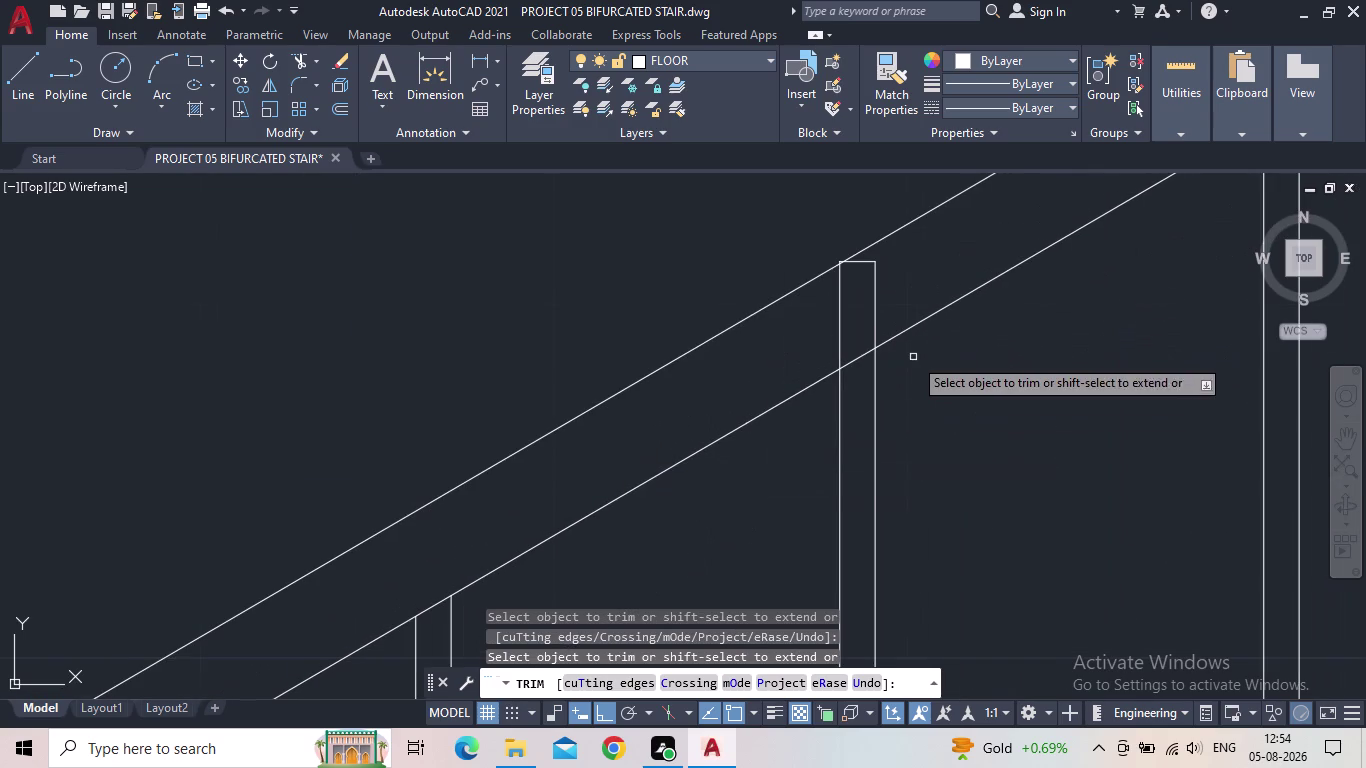
scroll(up, 3)
middle_drag(844, 294, 805, 366)
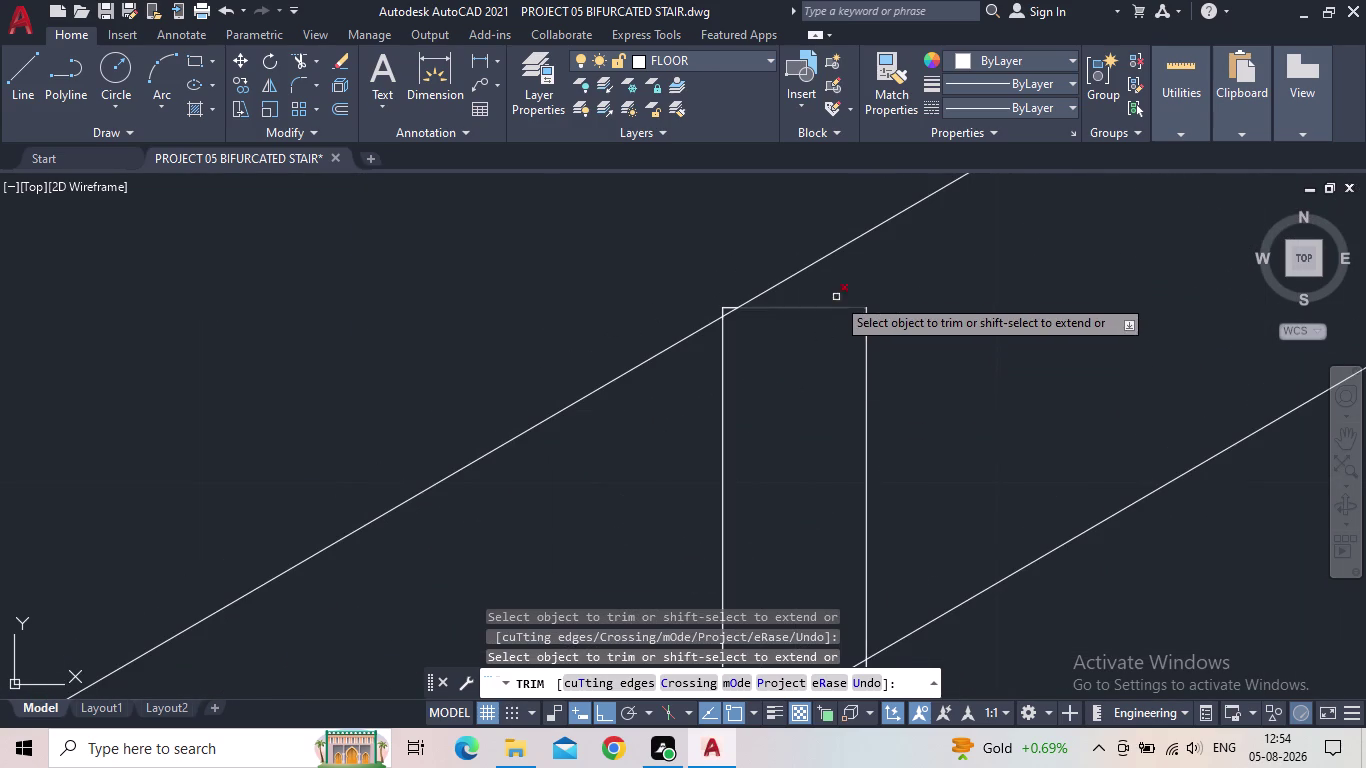
drag(836, 297, 799, 358)
drag(900, 377, 671, 475)
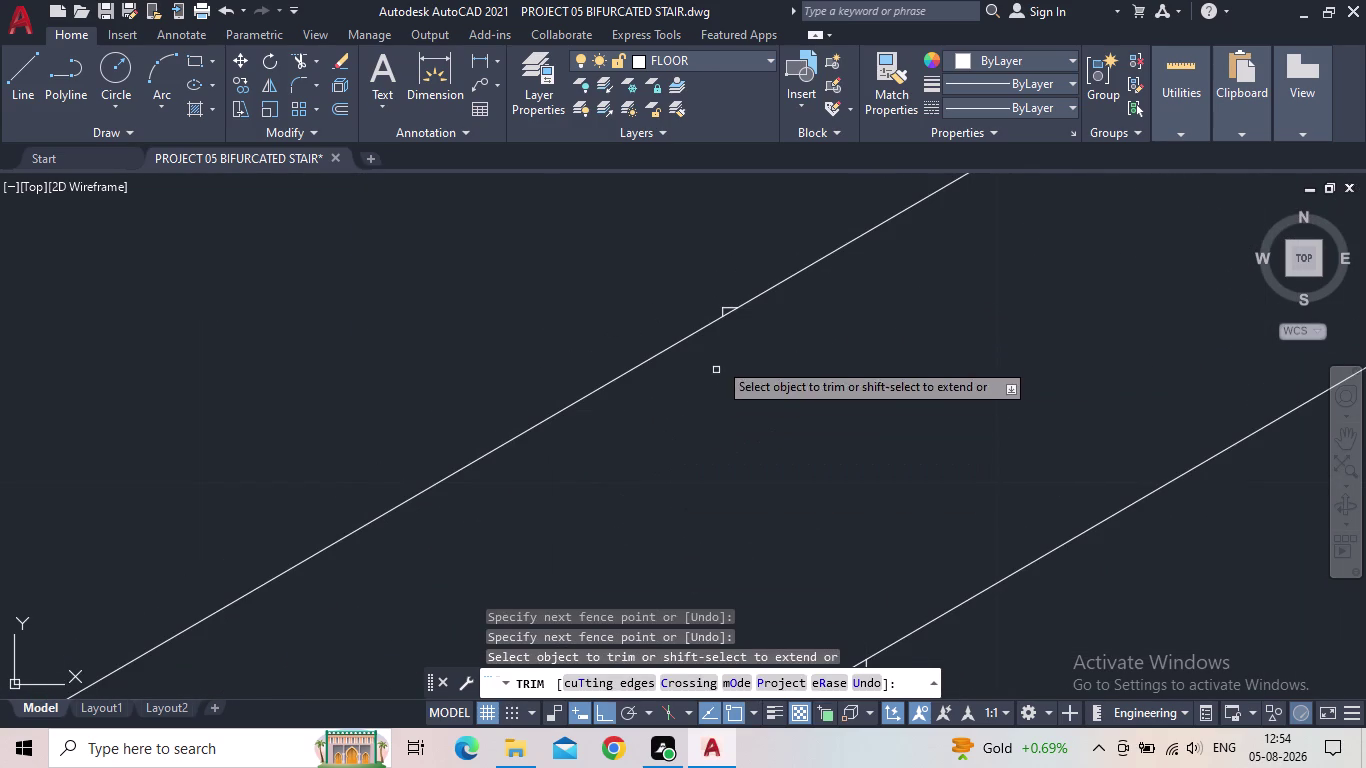
scroll(up, 3)
click(731, 308)
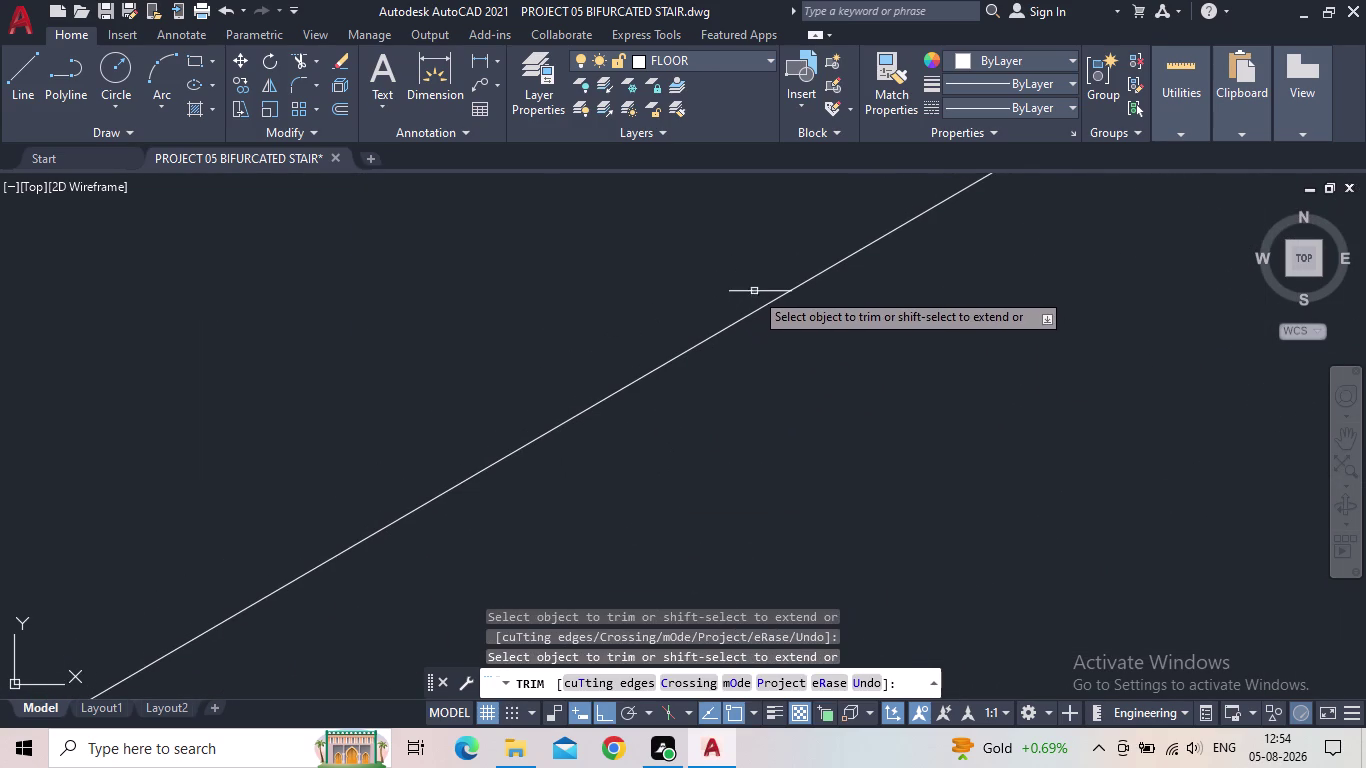
click(754, 291)
Trim the next baluster top along the rail and remove its stubs.
scroll(down, 3)
scroll(down, 3)
middle_drag(983, 399, 899, 424)
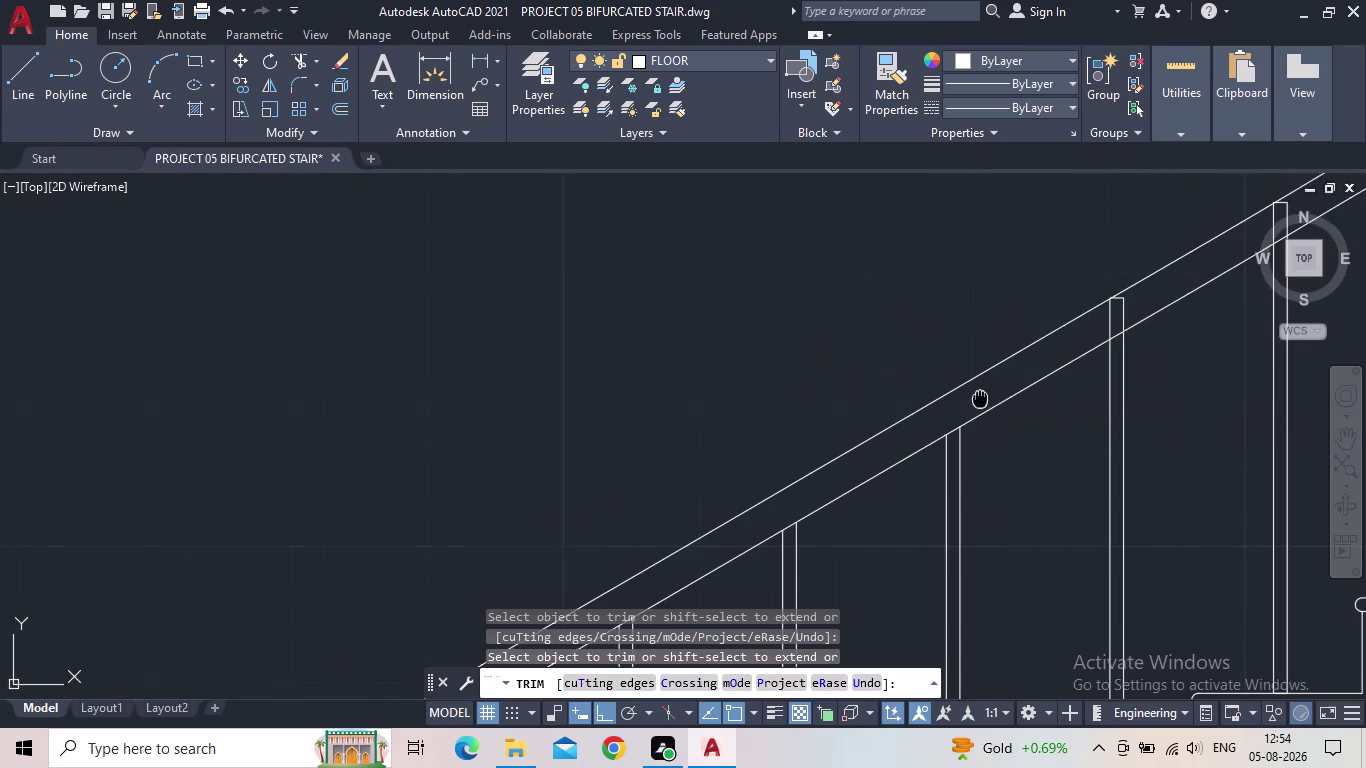
middle_drag(899, 424, 583, 520)
scroll(up, 3)
scroll(up, 3)
drag(779, 344, 661, 432)
click(747, 352)
scroll(up, 3)
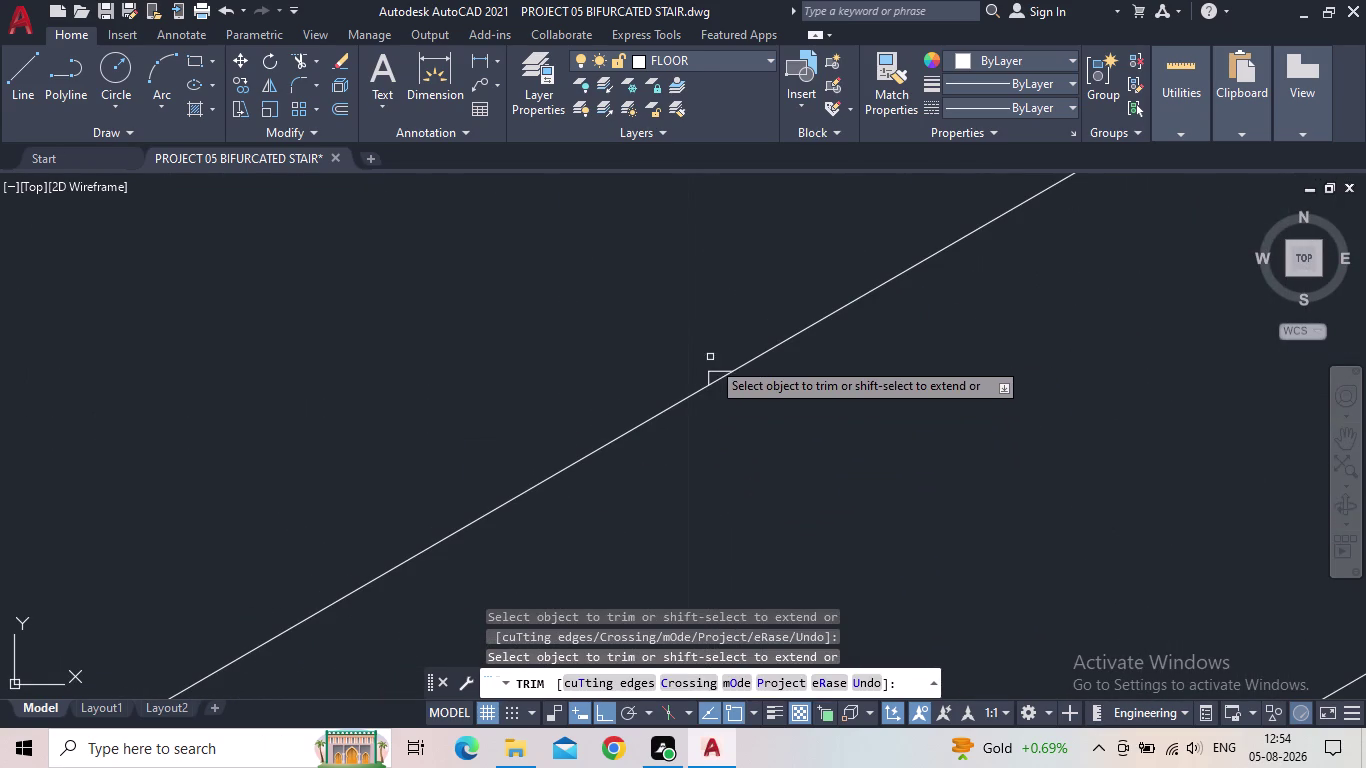
click(715, 370)
click(707, 375)
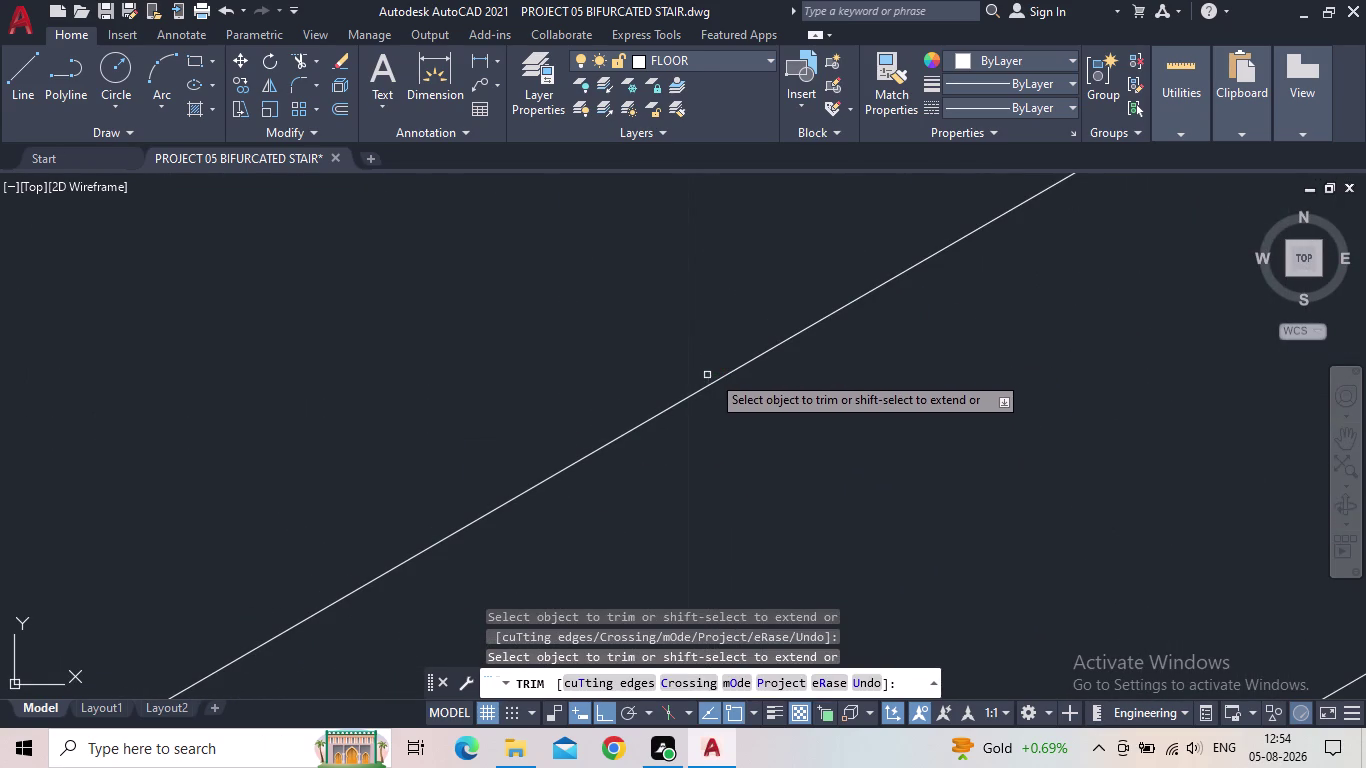
Trim another baluster top and its leftover stubs farther up the rail.
scroll(down, 3)
middle_drag(889, 423, 442, 628)
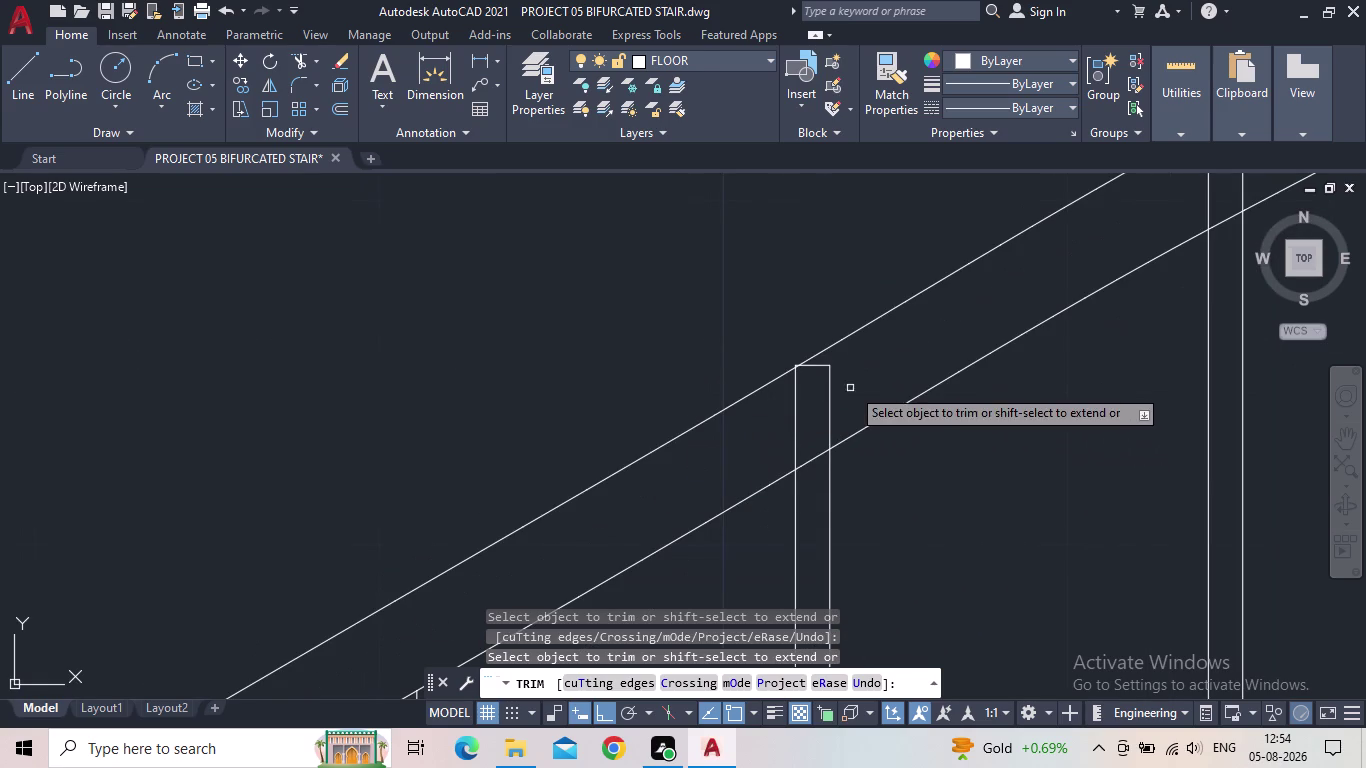
drag(856, 379, 737, 452)
scroll(up, 3)
scroll(up, 3)
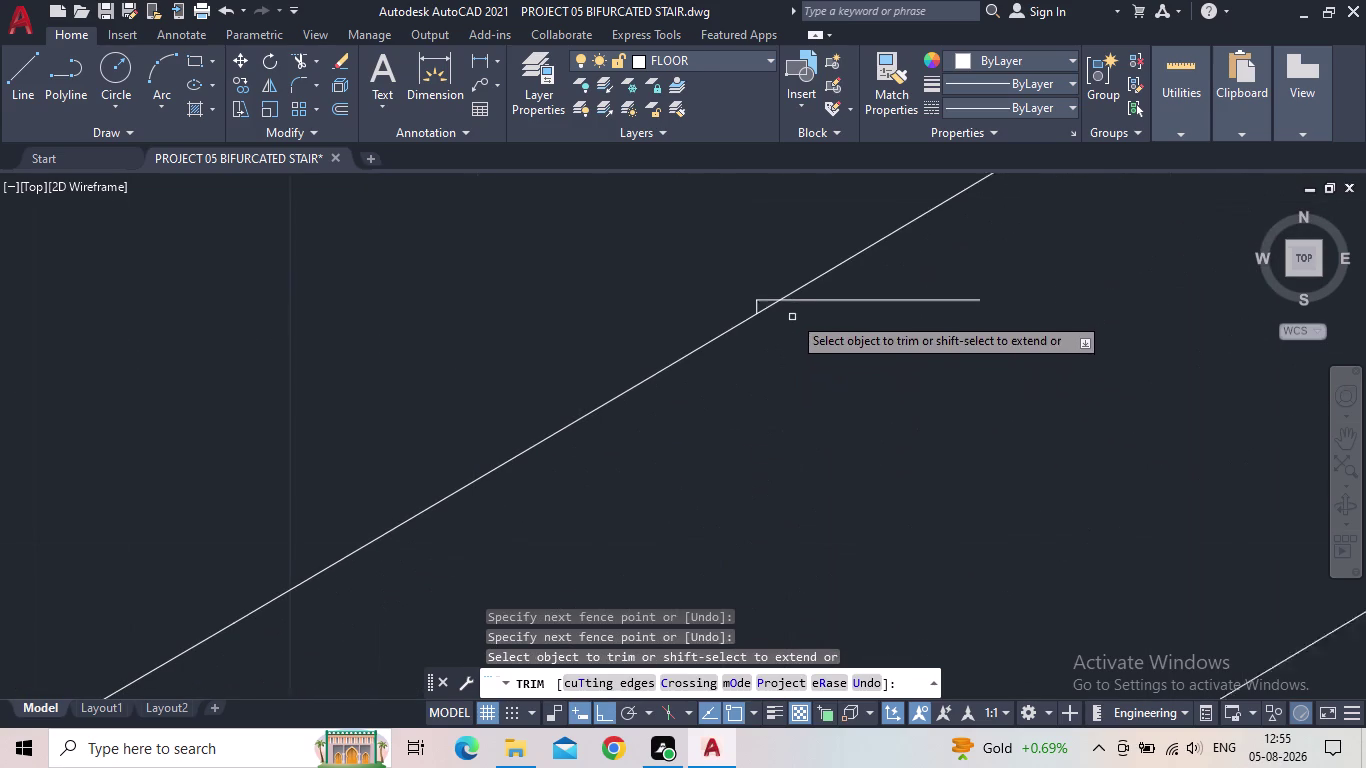
click(819, 292)
click(746, 292)
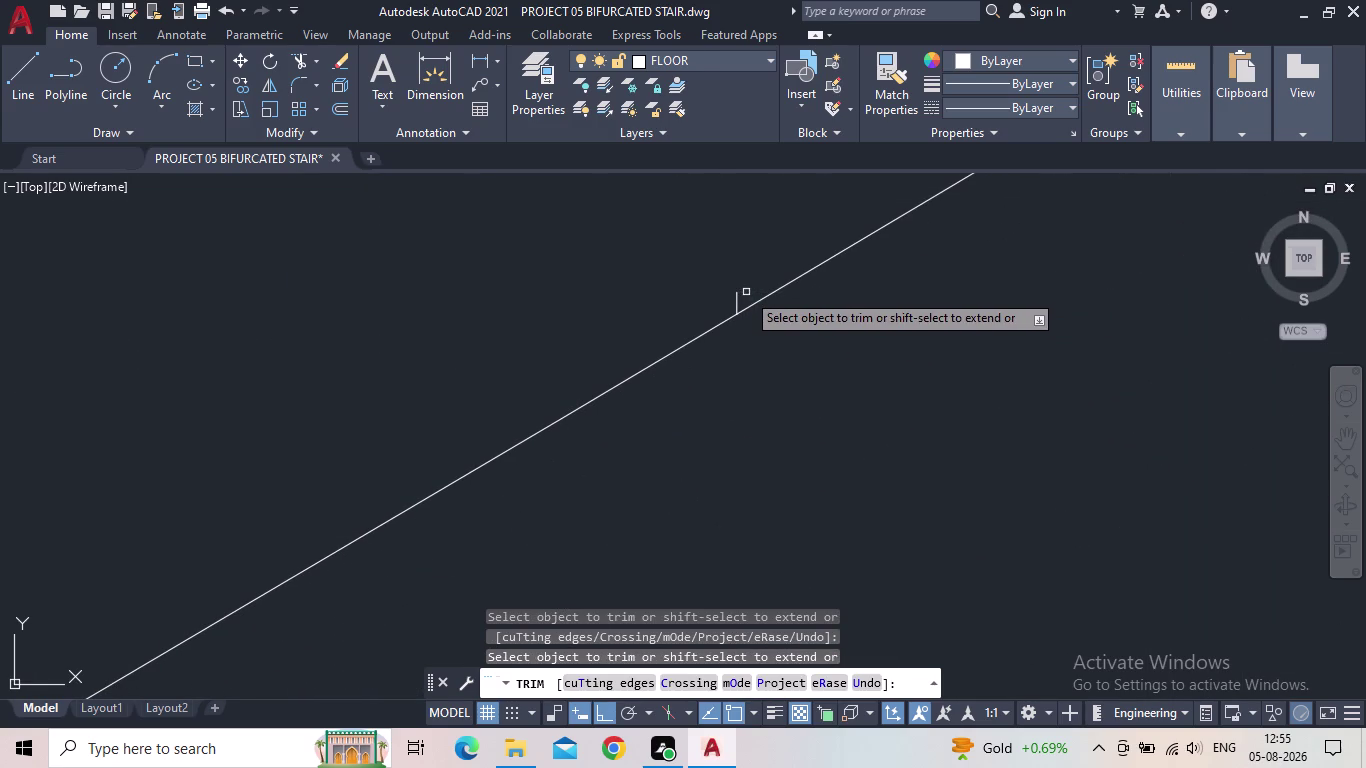
click(734, 298)
Fence-trim the baluster tops beneath the curved rail.
scroll(down, 3)
middle_drag(787, 394, 426, 596)
scroll(down, 3)
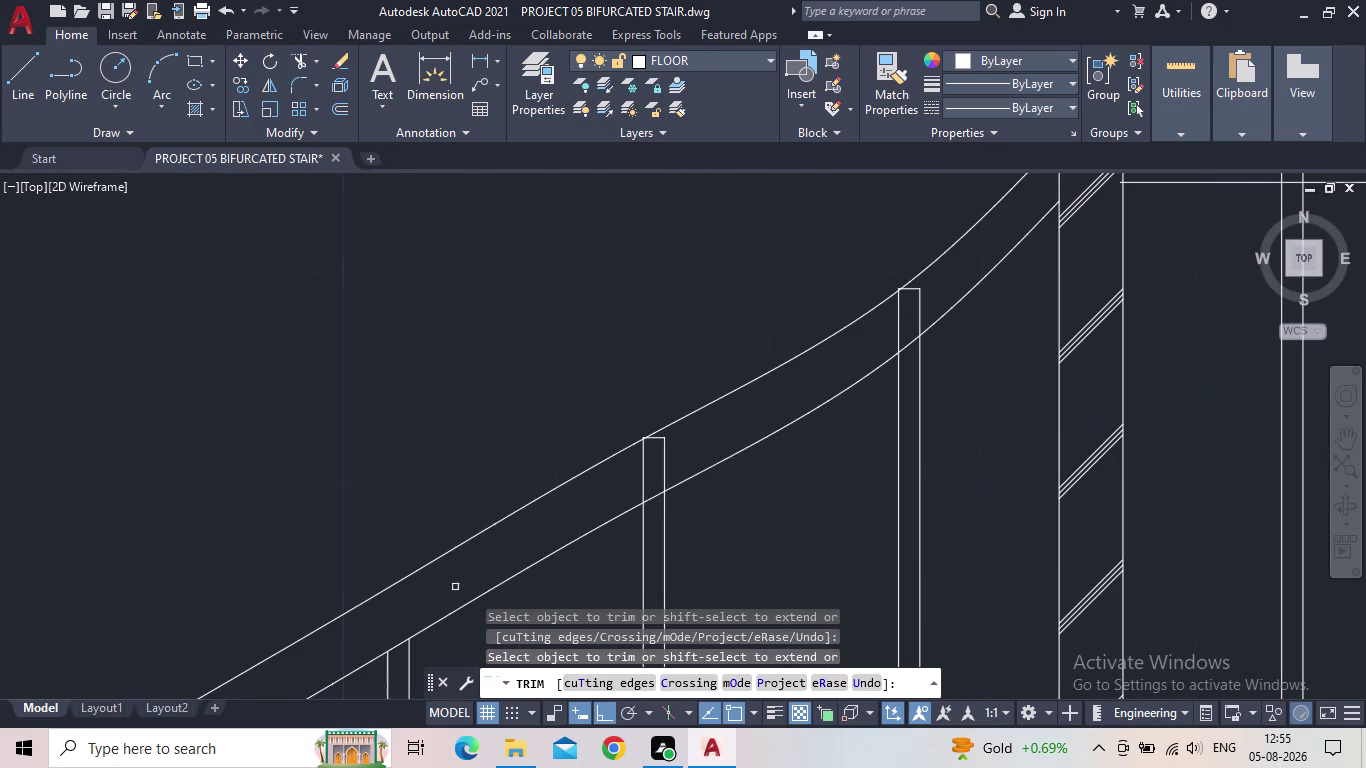
drag(626, 483, 808, 374)
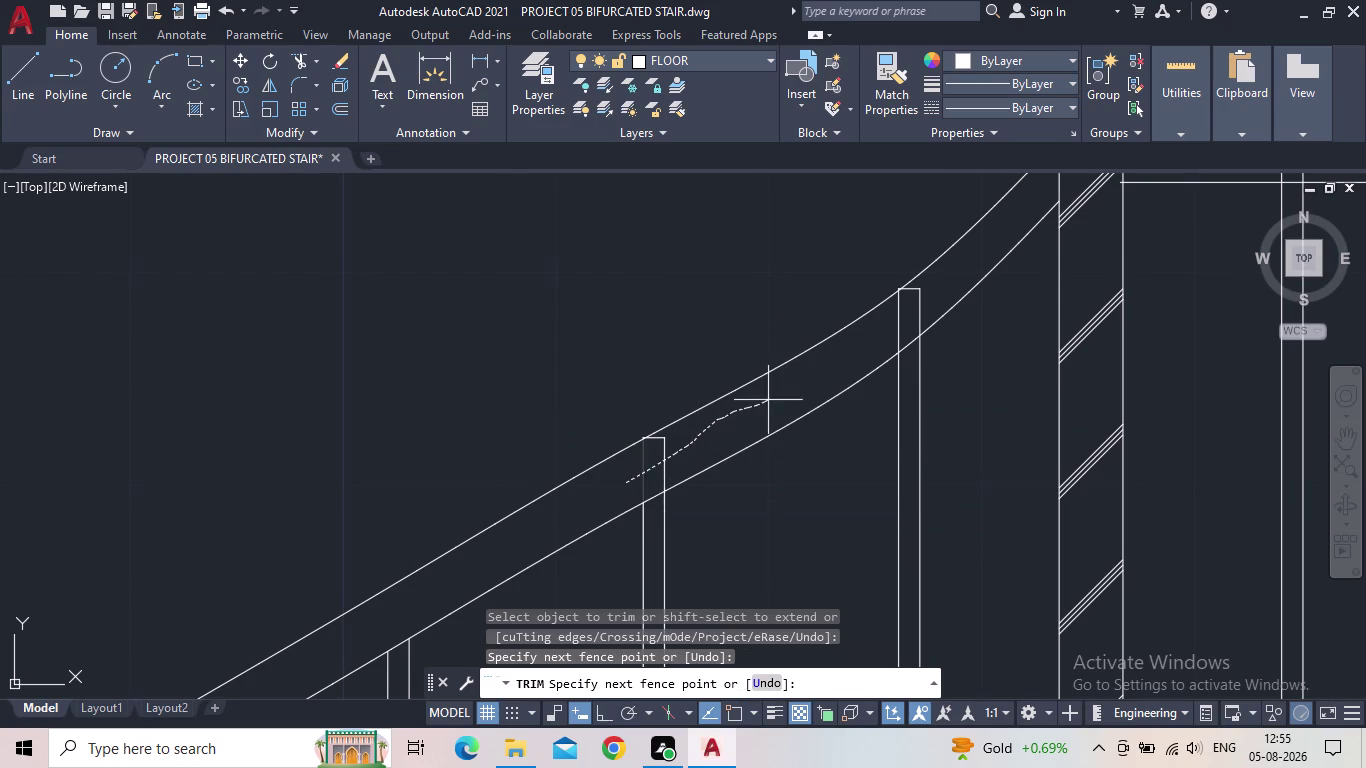
drag(808, 374, 920, 297)
click(914, 289)
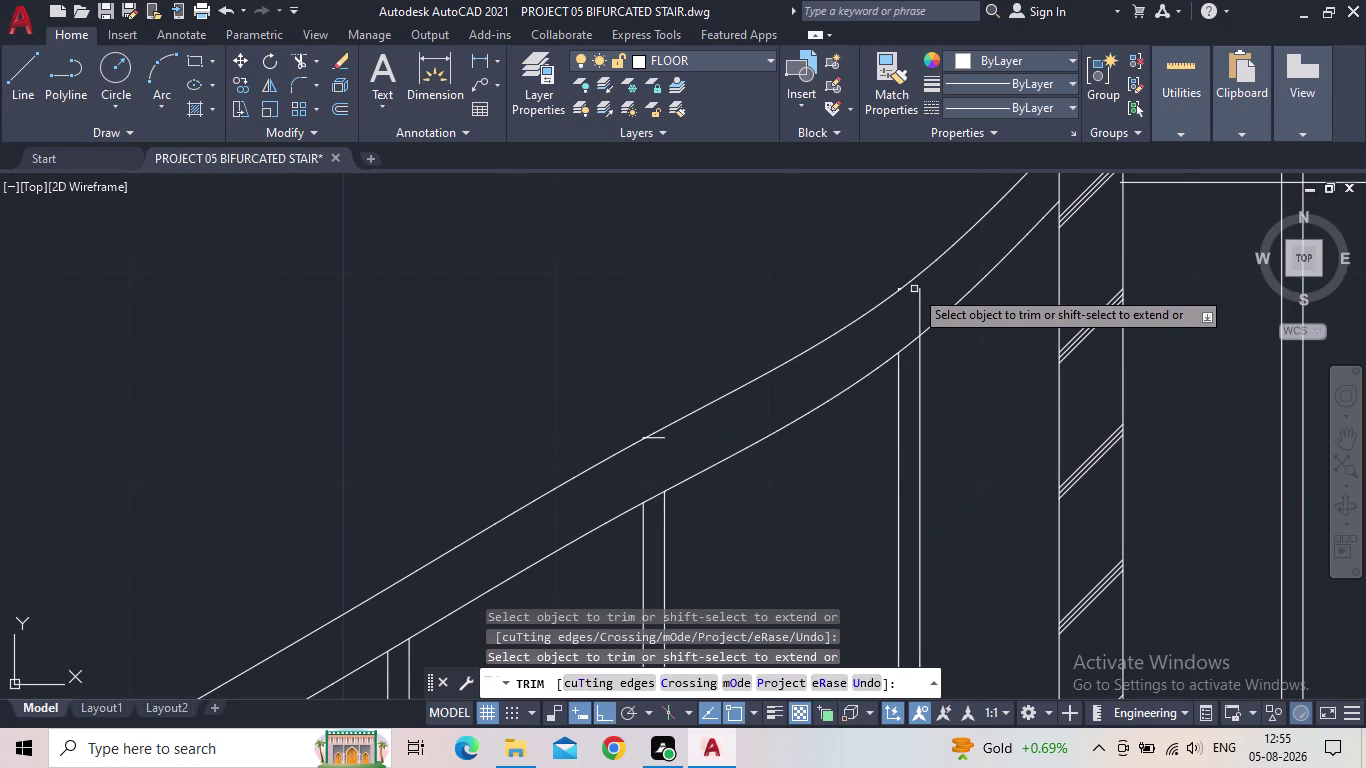
click(917, 302)
click(923, 300)
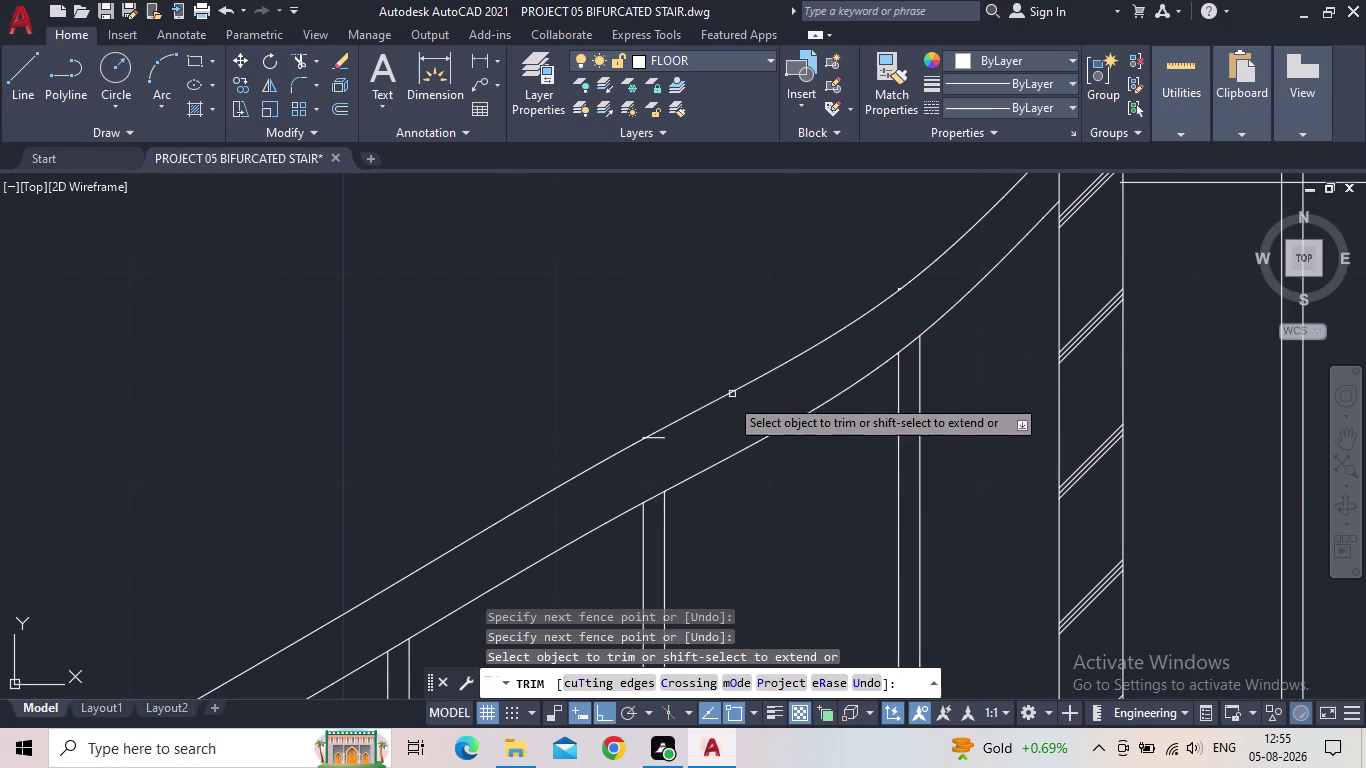
Clear the remaining baluster stubs at the rail near the upper newel.
scroll(up, 3)
scroll(up, 3)
click(666, 444)
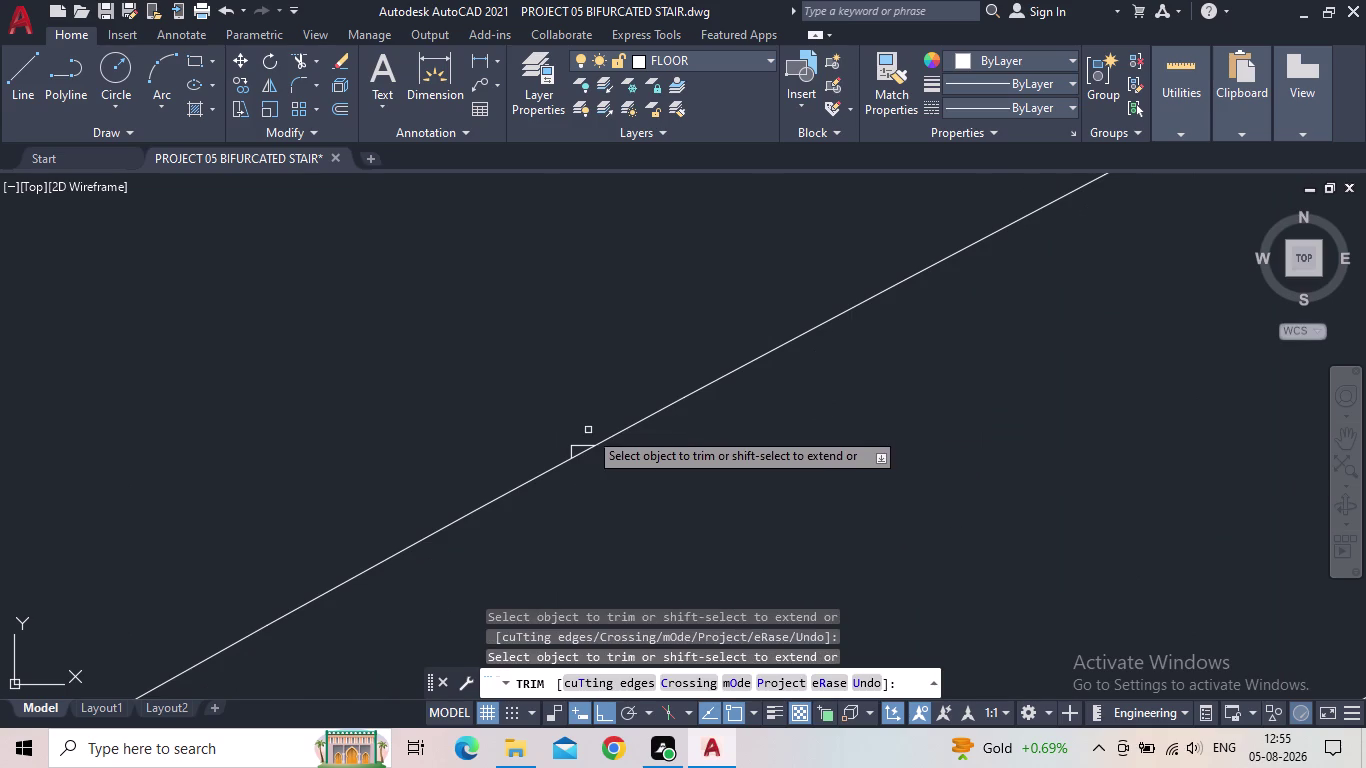
scroll(up, 3)
click(565, 463)
click(540, 478)
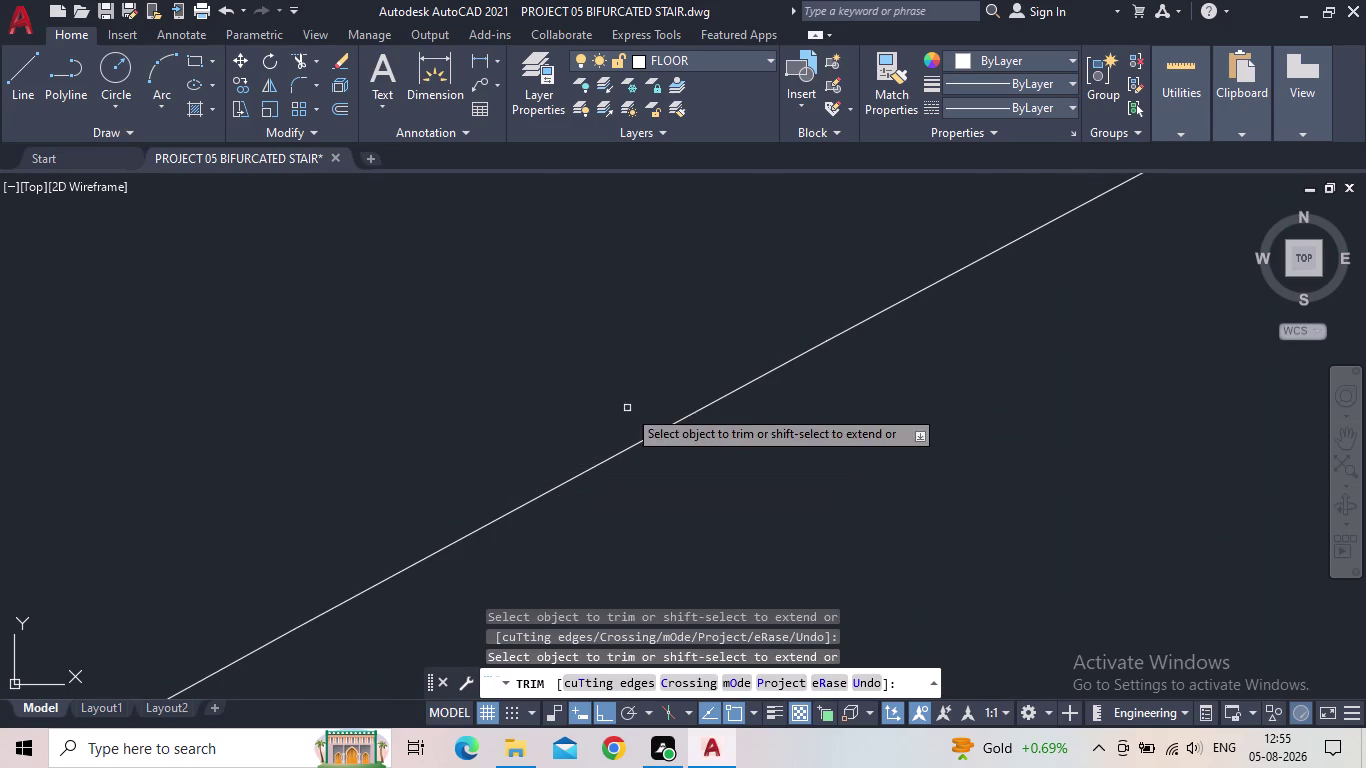
scroll(down, 3)
middle_drag(833, 426, 642, 555)
Fence-trim the three right-landing balusters back to the lower rail.
scroll(up, 3)
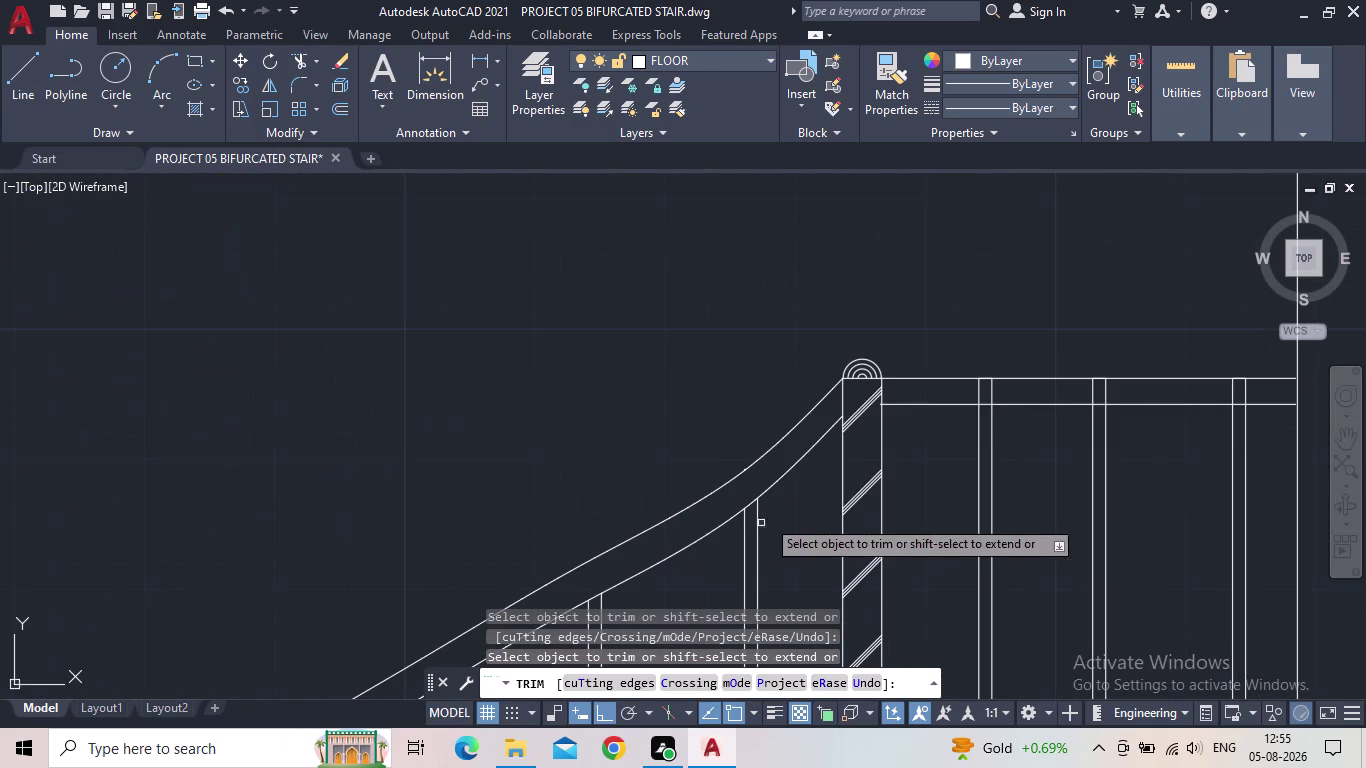
scroll(up, 3)
scroll(down, 3)
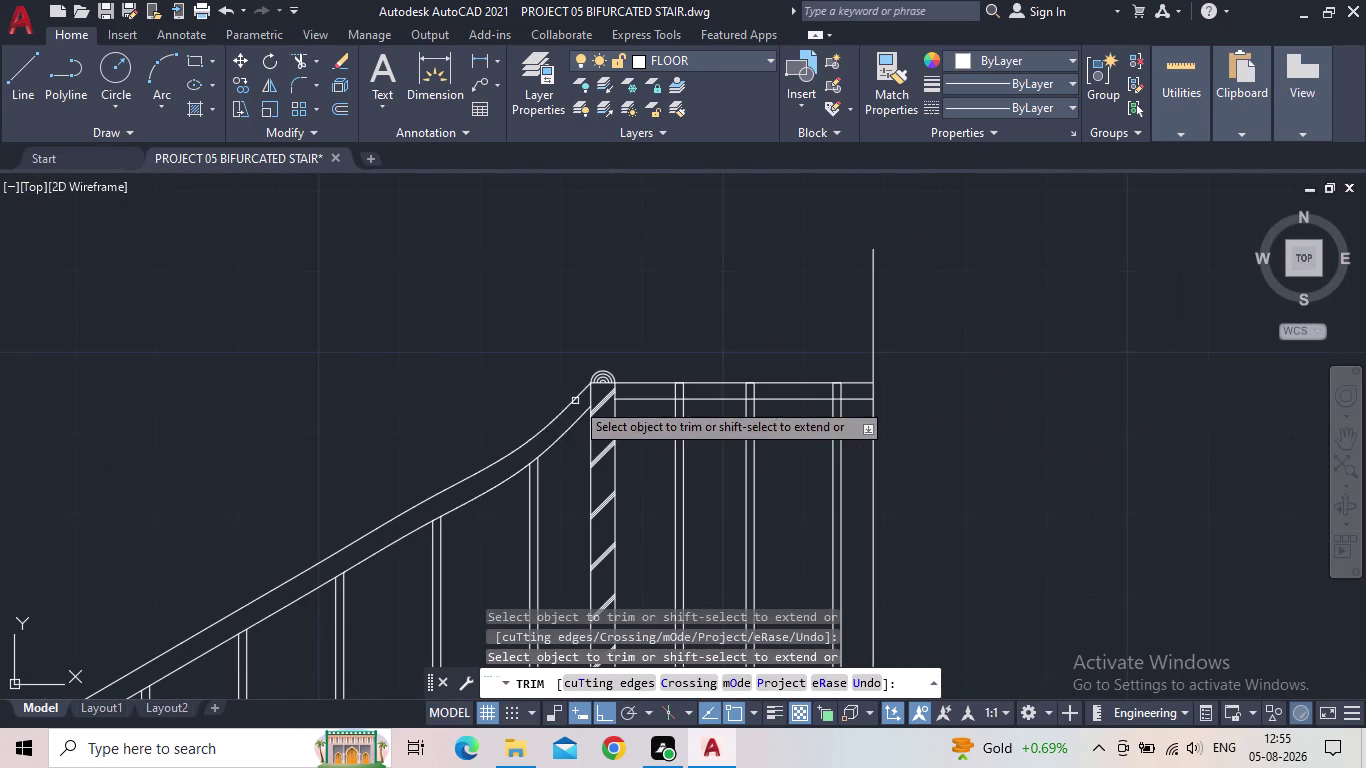
scroll(down, 3)
scroll(up, 3)
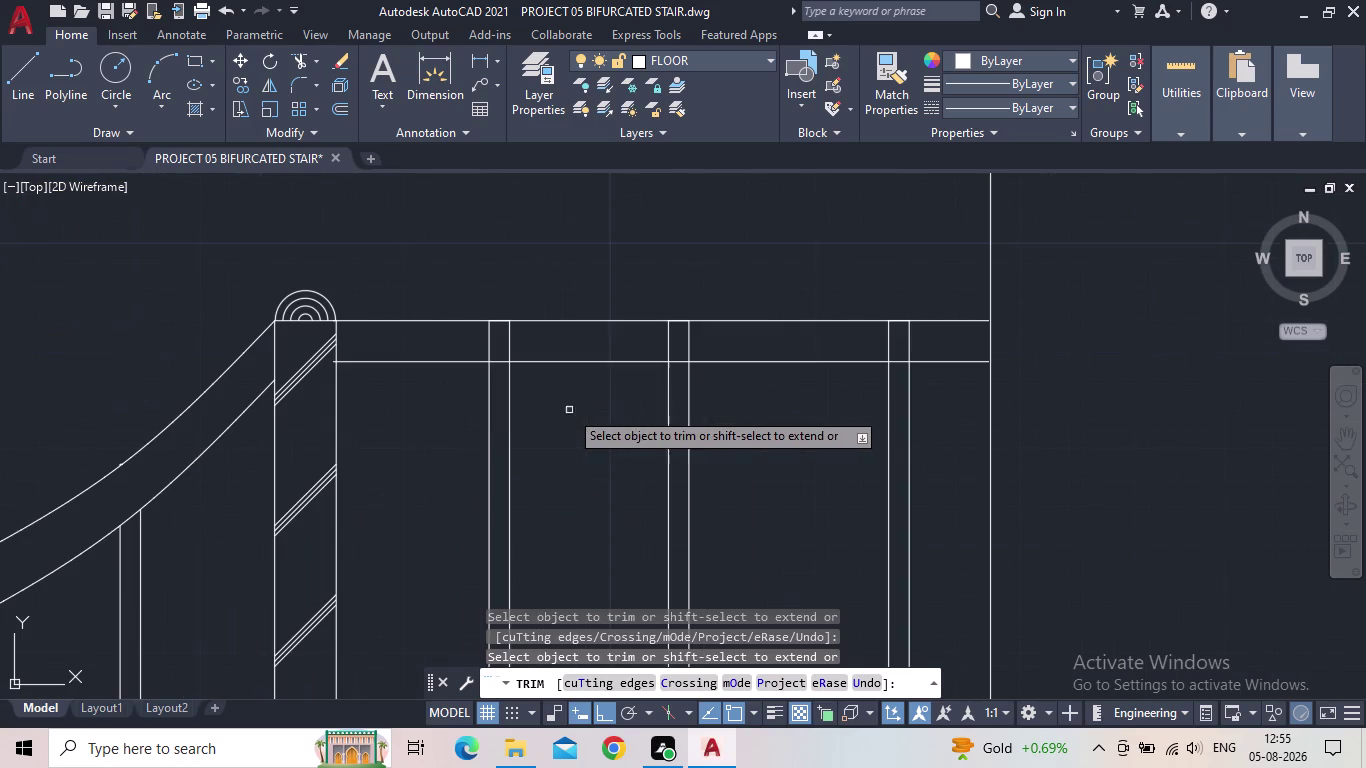
drag(463, 338, 523, 339)
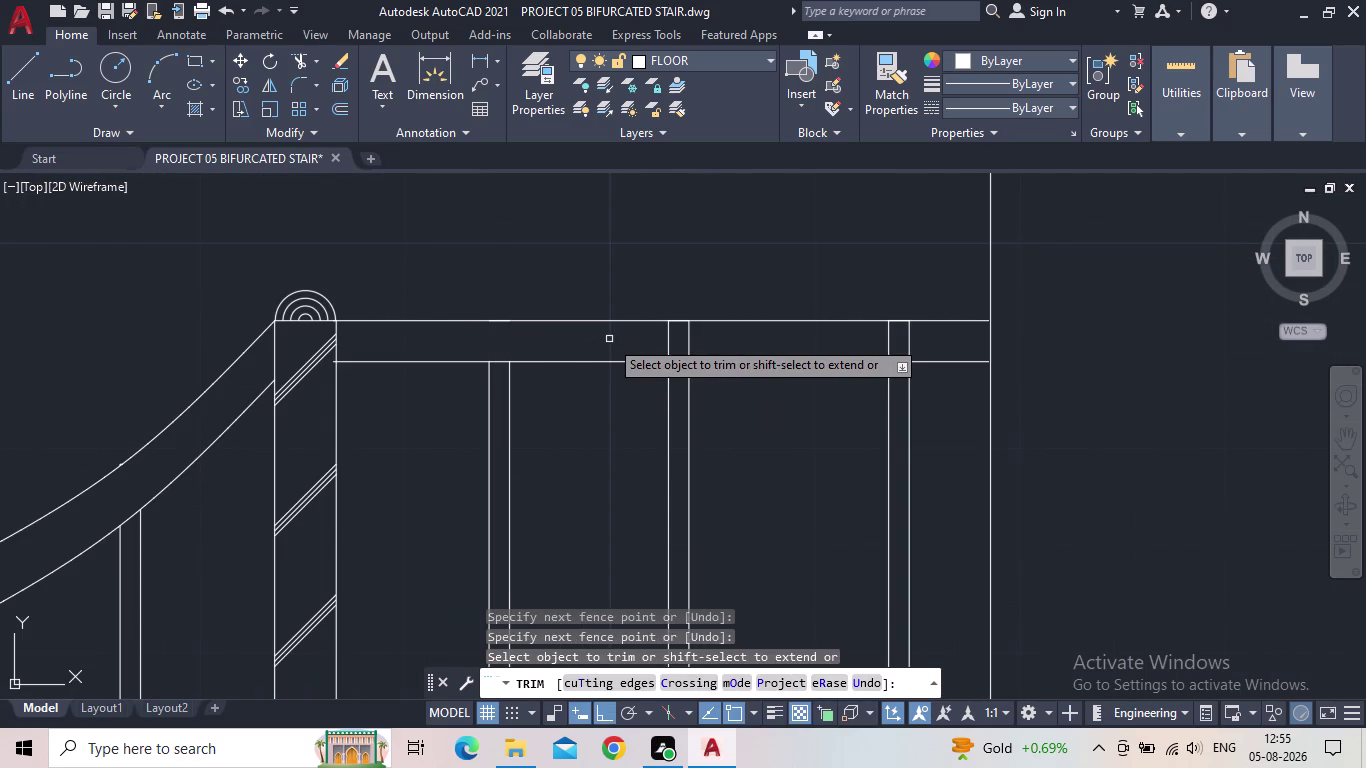
drag(633, 343, 719, 354)
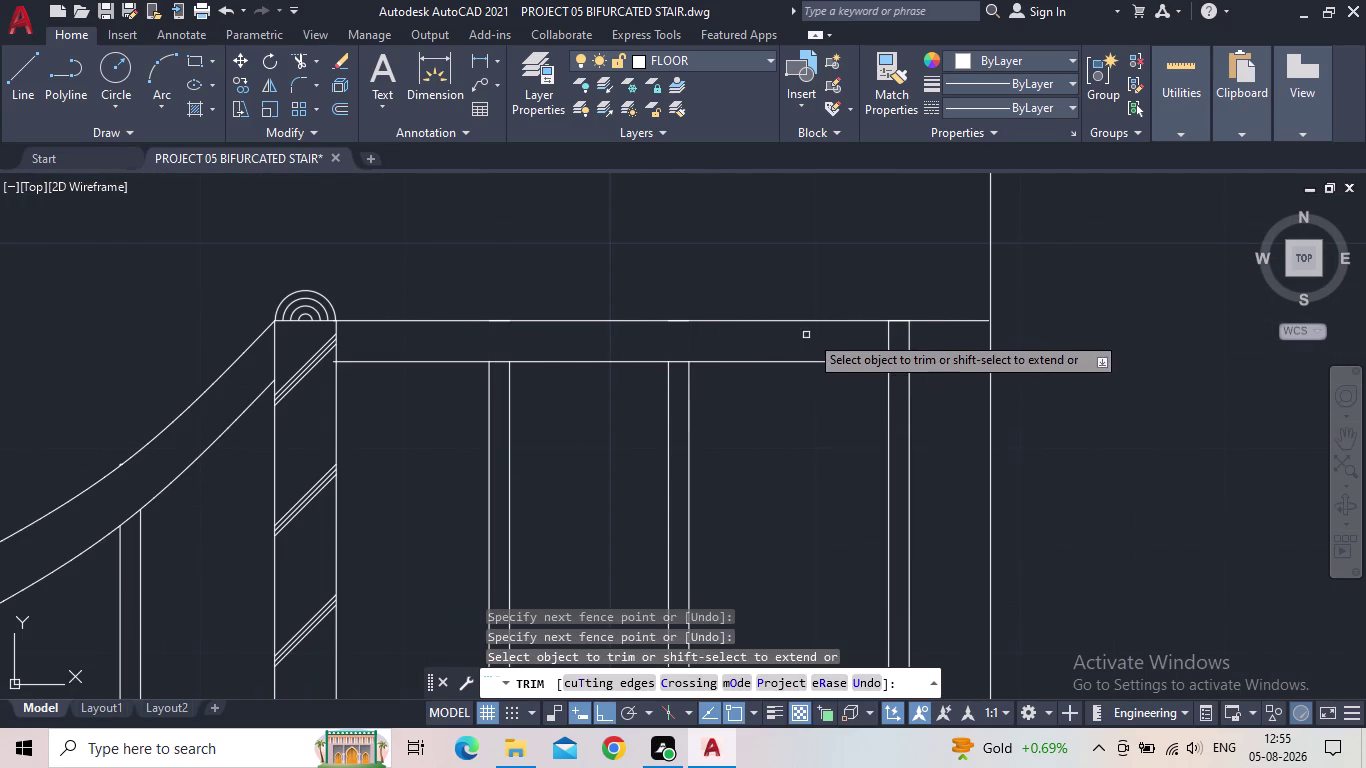
drag(927, 343, 874, 352)
scroll(down, 3)
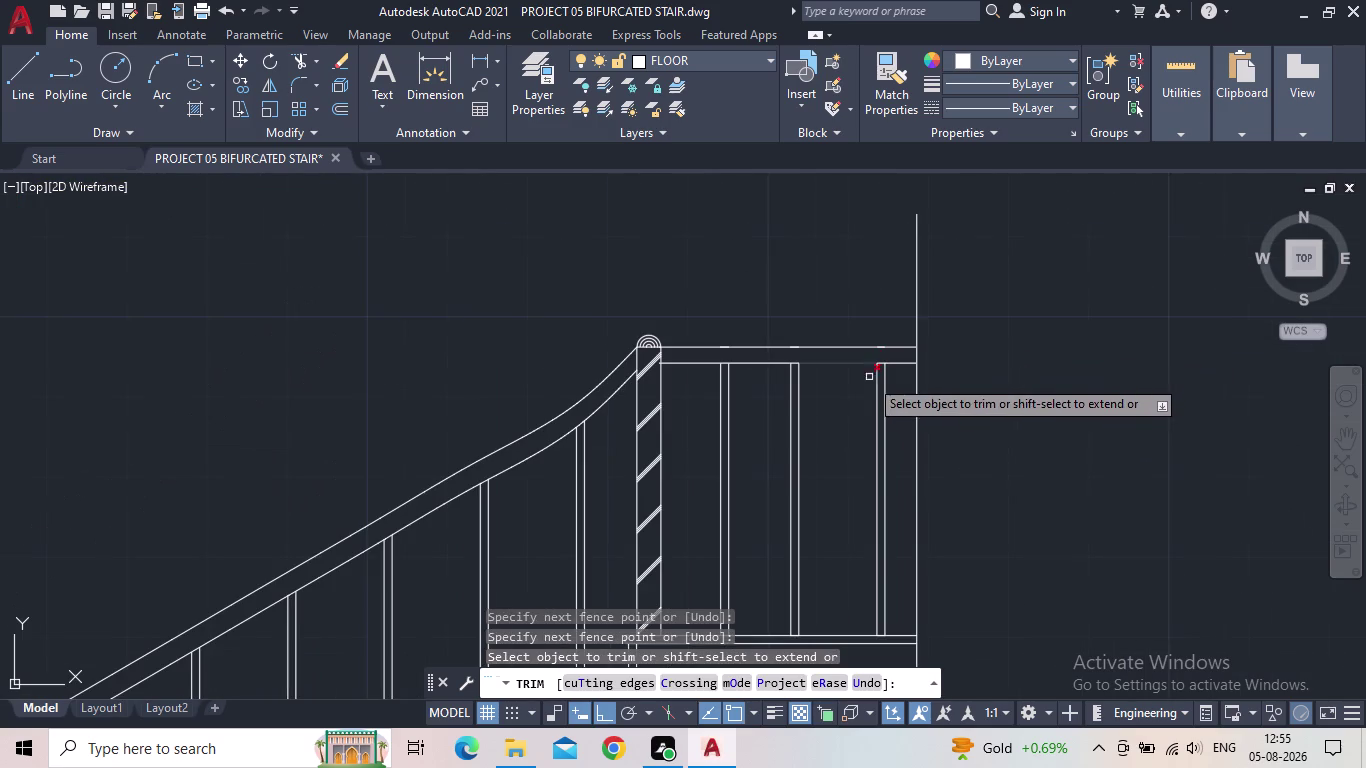
middle_drag(850, 458, 915, 411)
scroll(down, 3)
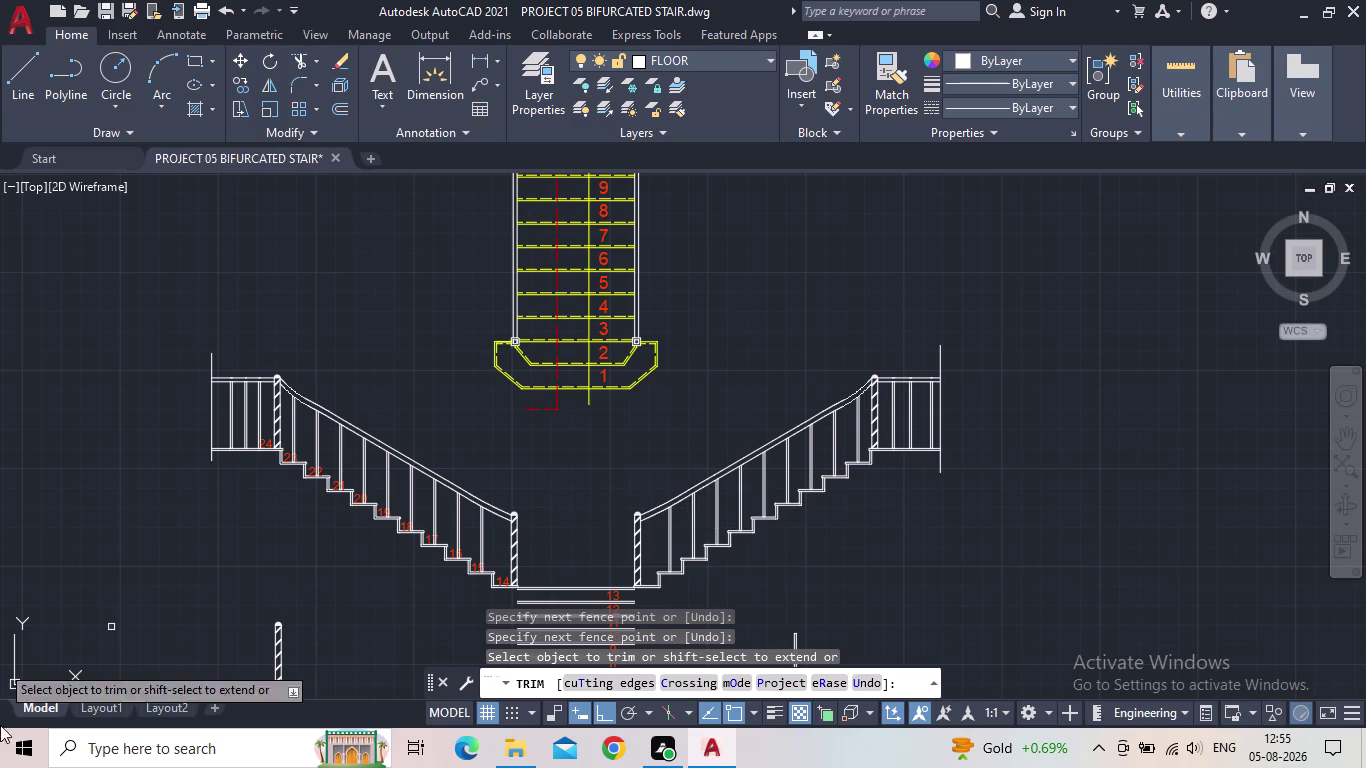
Trim the two remaining baluster overlaps near the left landing railing.
scroll(up, 3)
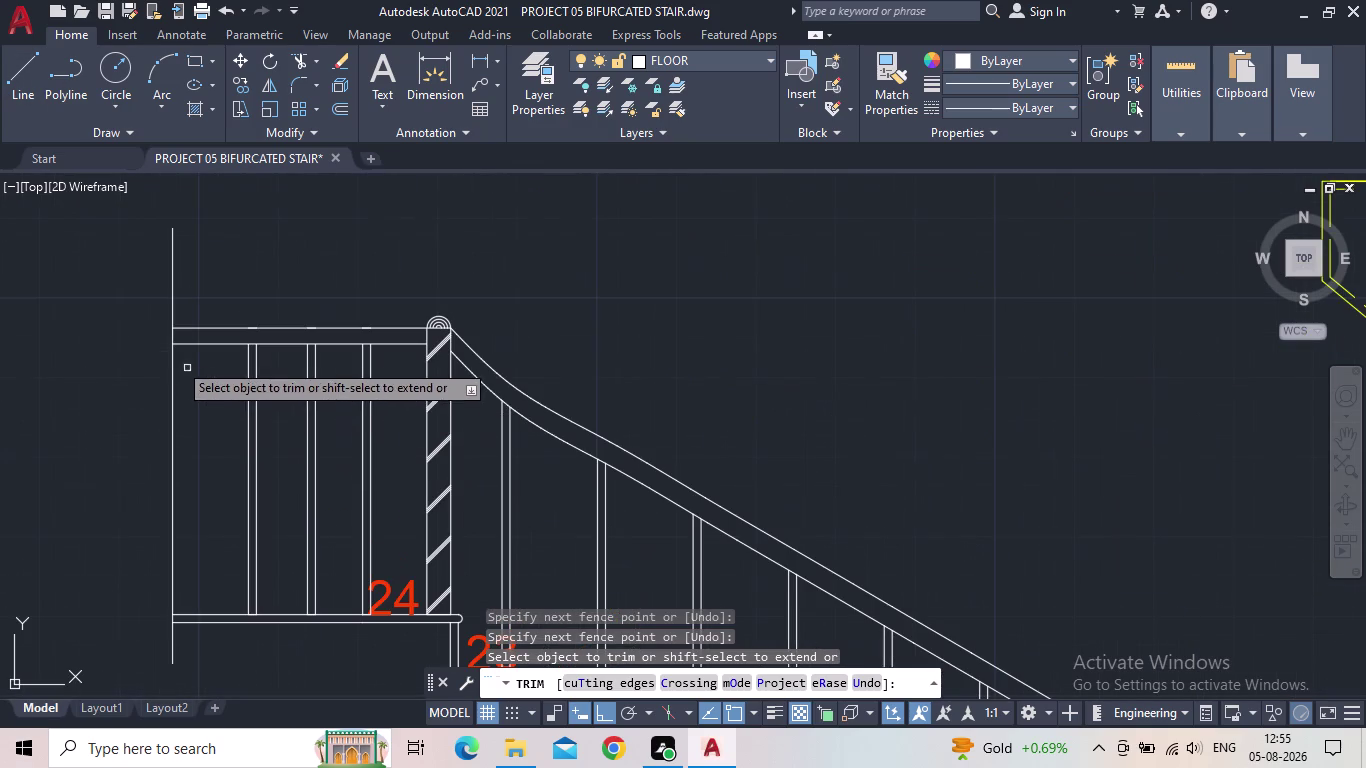
scroll(down, 3)
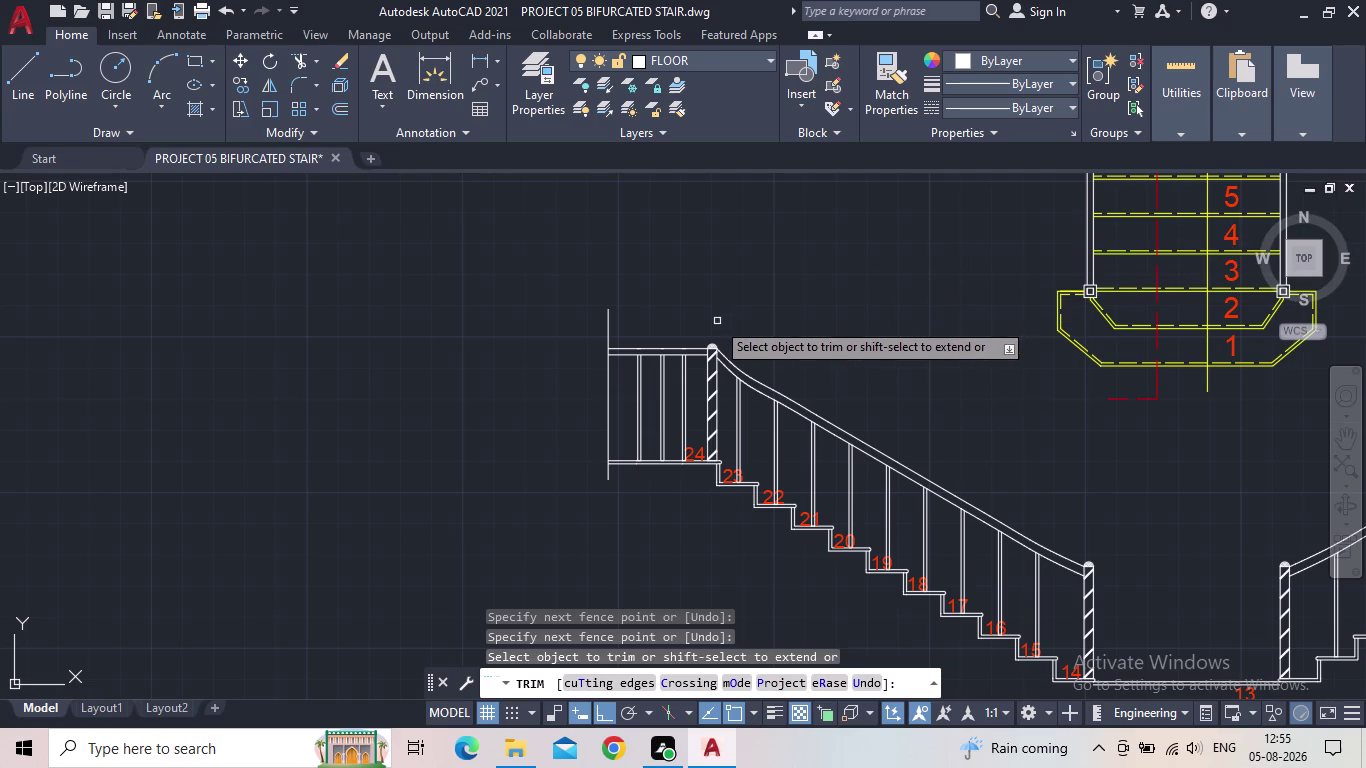
scroll(up, 3)
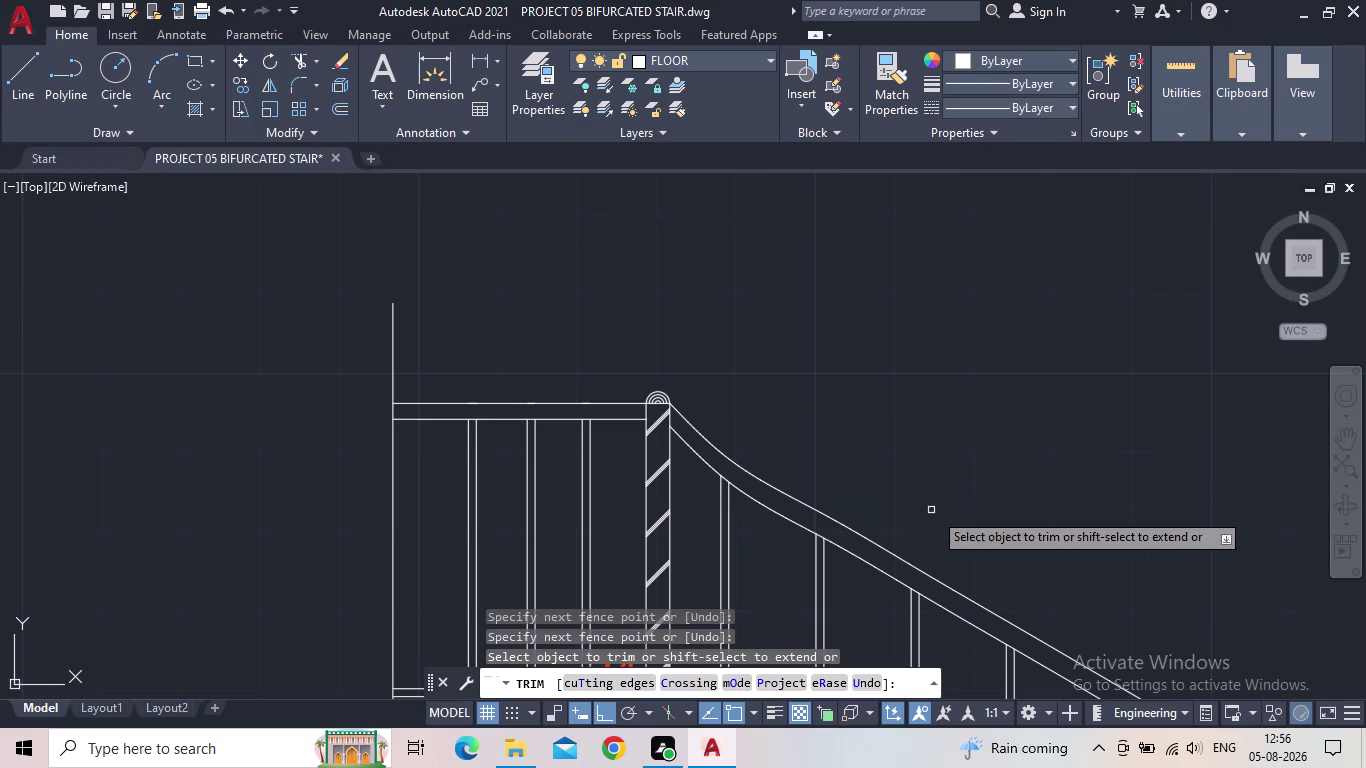
middle_drag(932, 508, 733, 441)
scroll(down, 3)
middle_drag(912, 477, 647, 464)
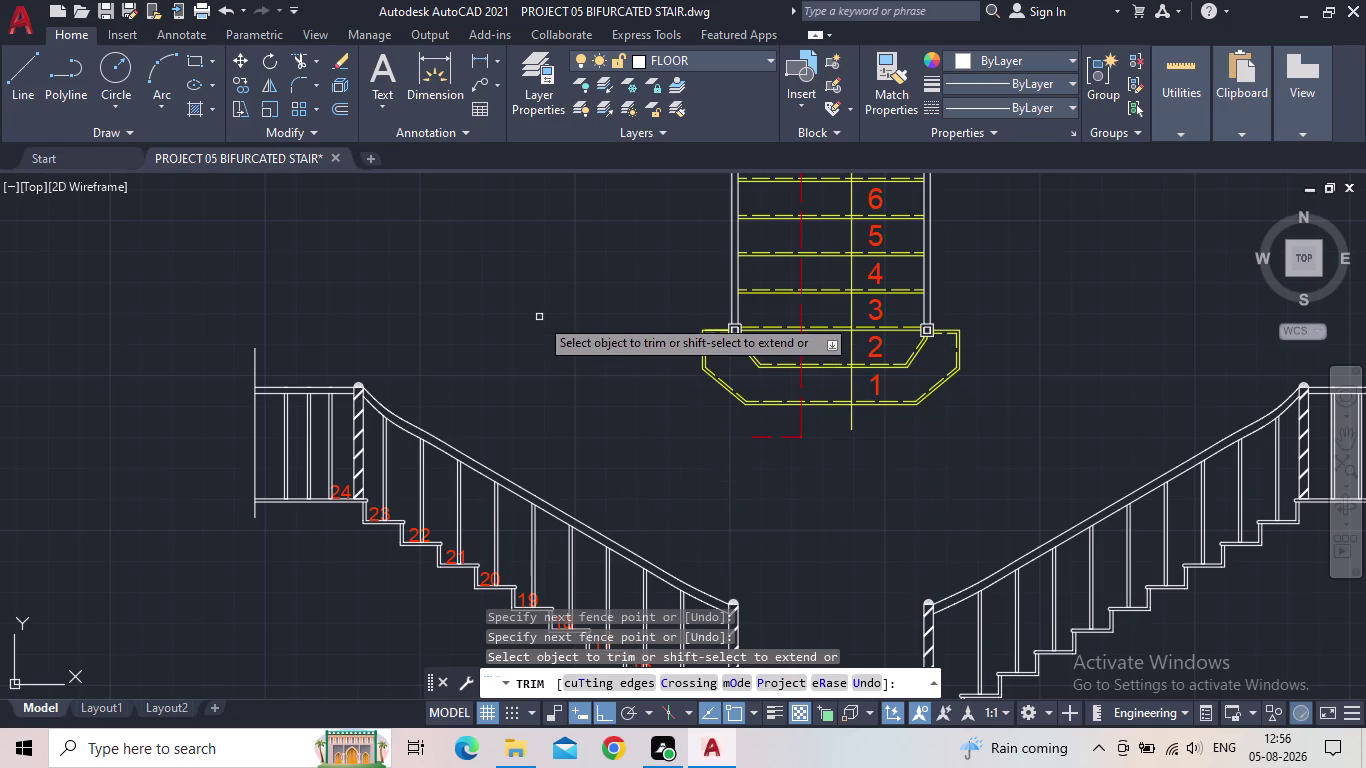
click(581, 346)
click(556, 385)
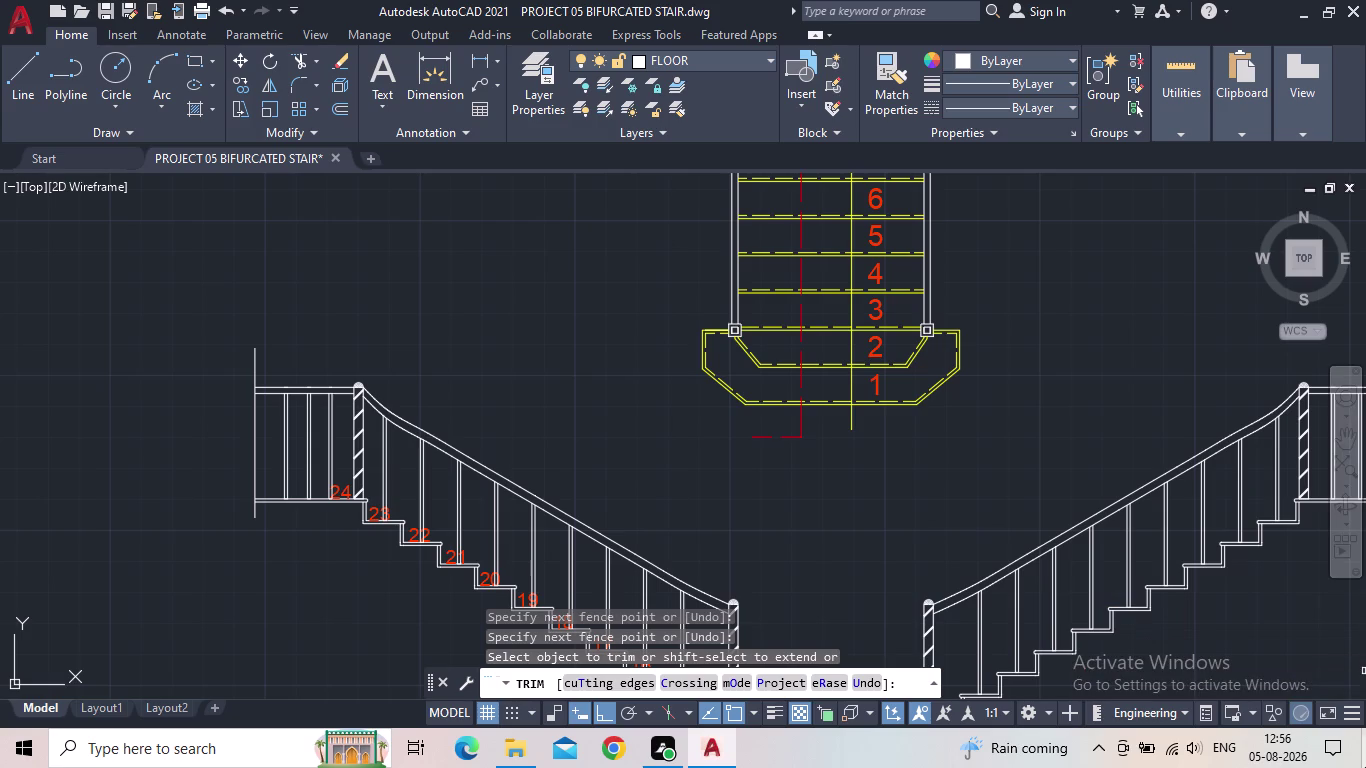
Inspect the right flight, right landing and lower flight for leftover overlaps.
scroll(down, 3)
middle_drag(778, 435, 616, 416)
scroll(up, 3)
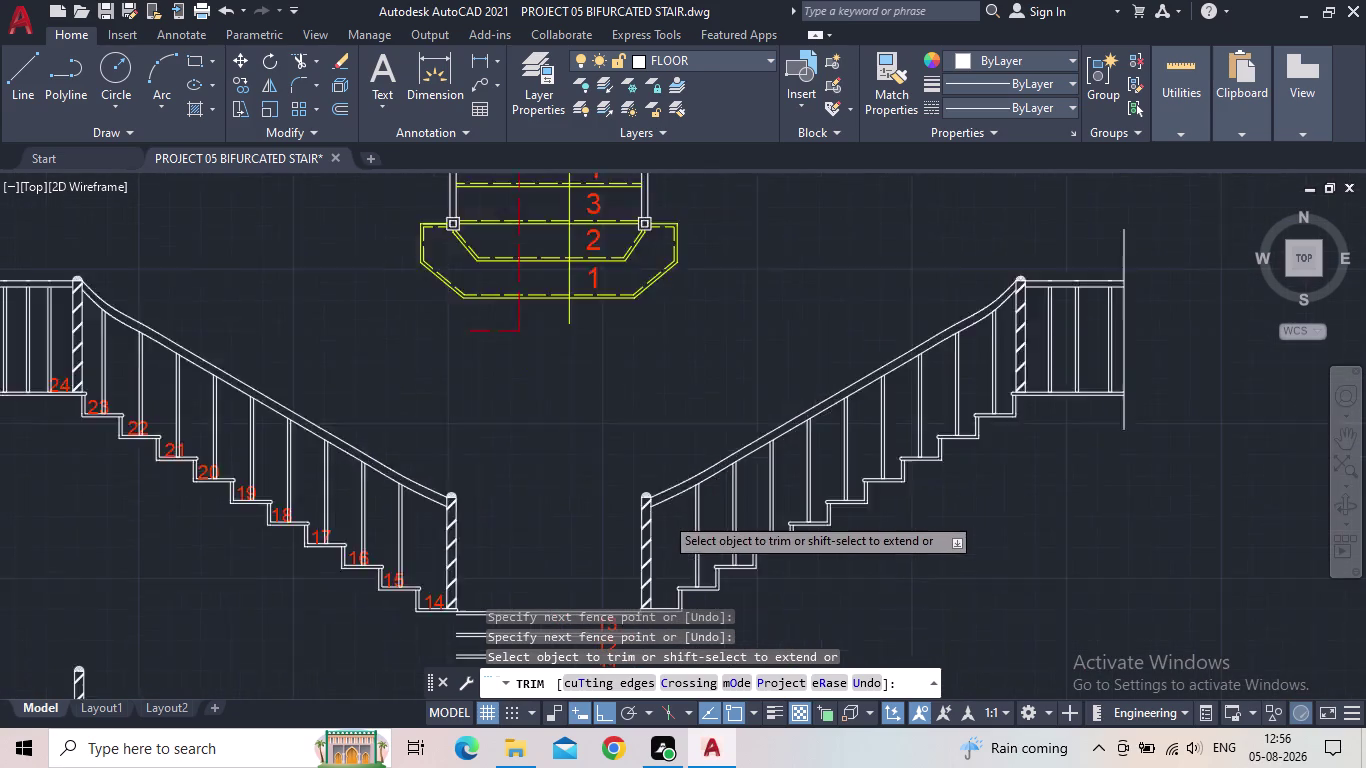
scroll(down, 3)
middle_drag(538, 408, 478, 507)
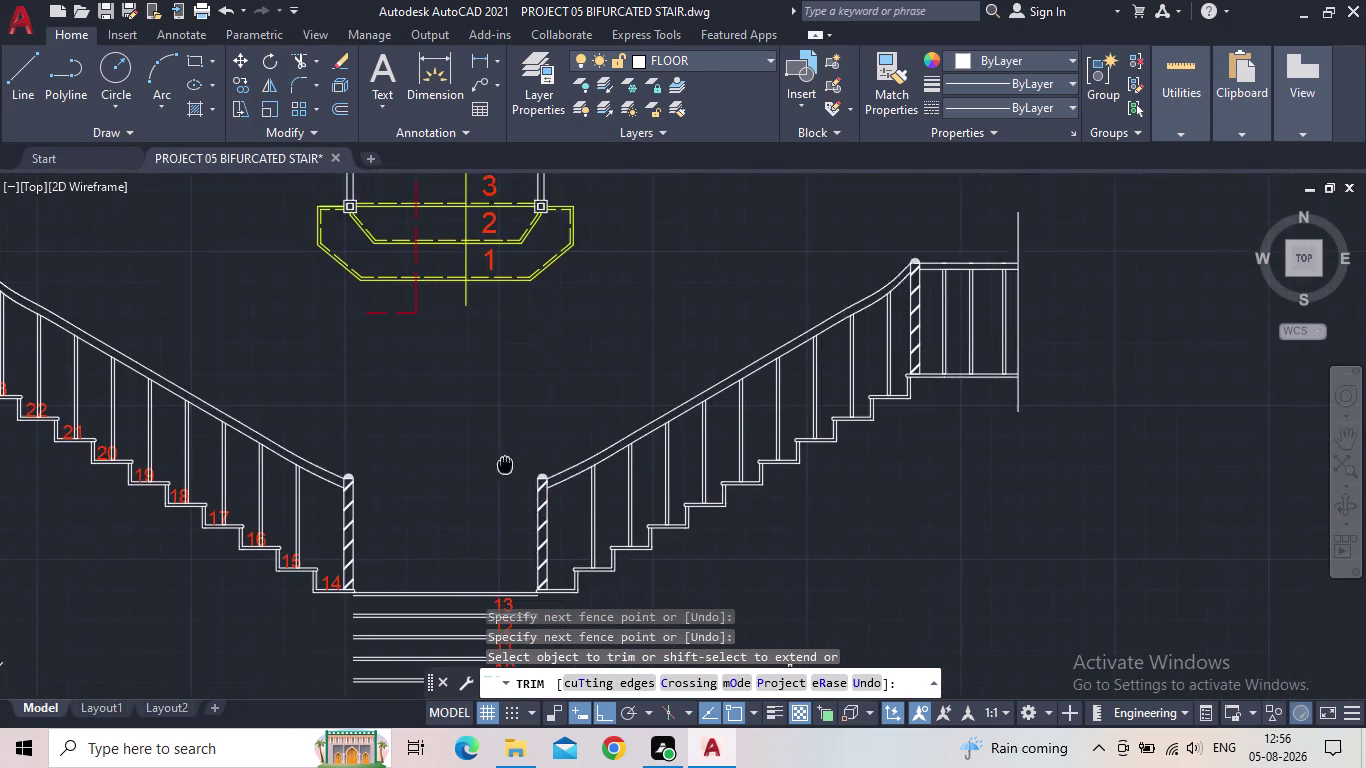
middle_drag(478, 507, 424, 595)
scroll(up, 3)
scroll(up, 3)
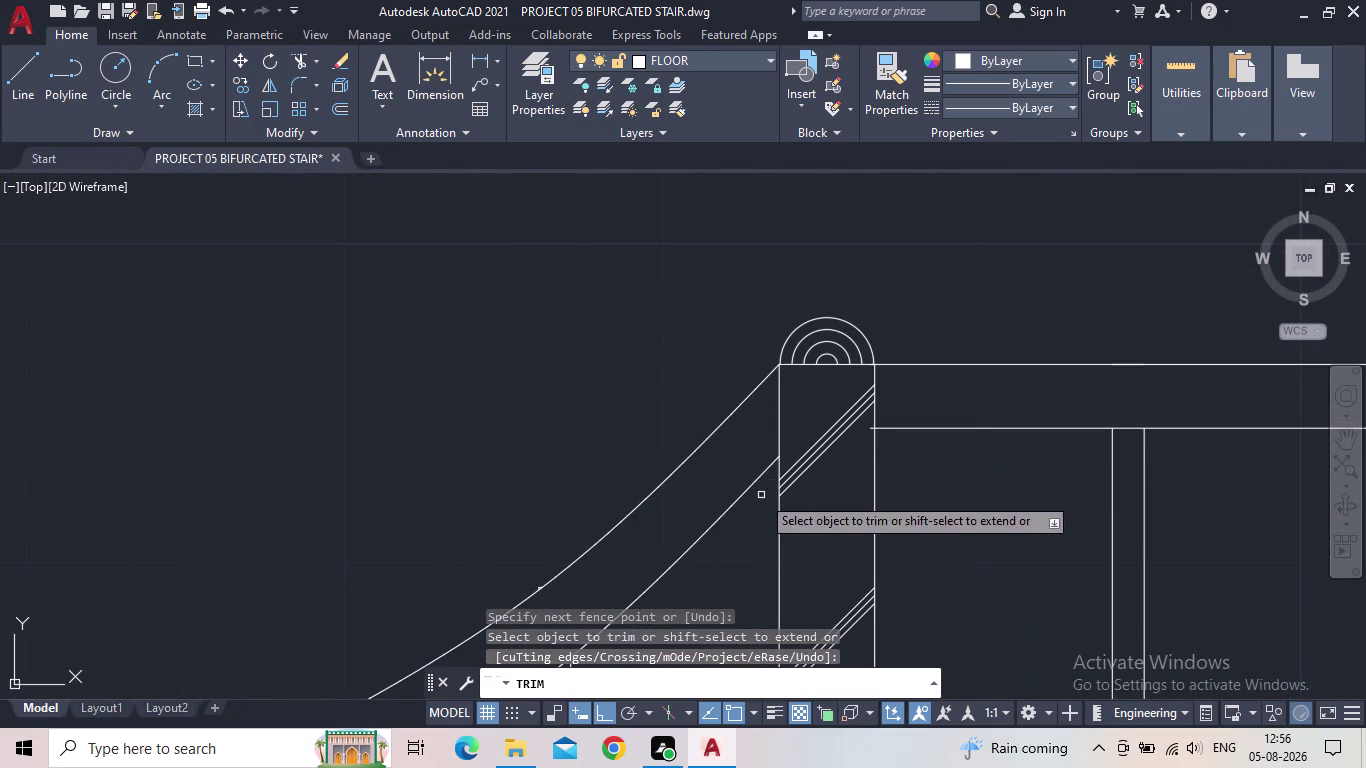
scroll(down, 3)
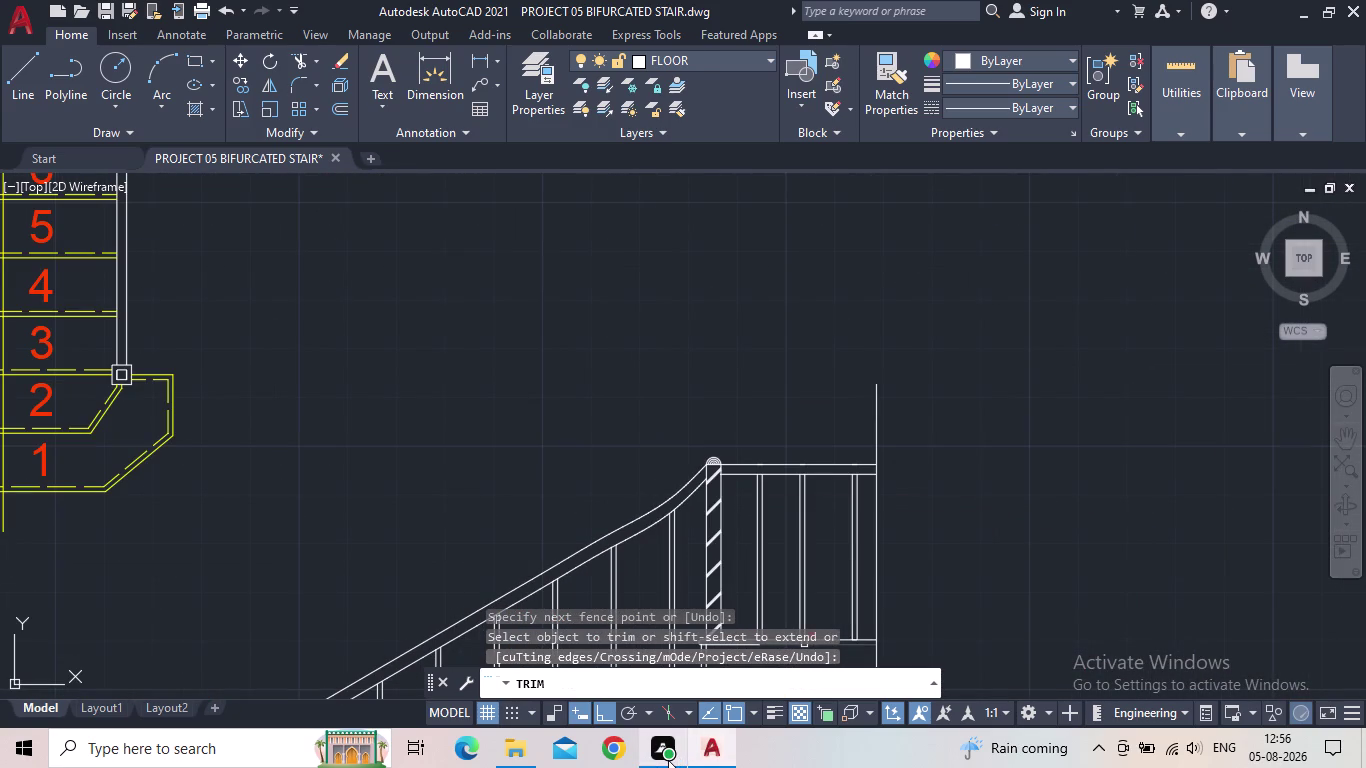
scroll(down, 3)
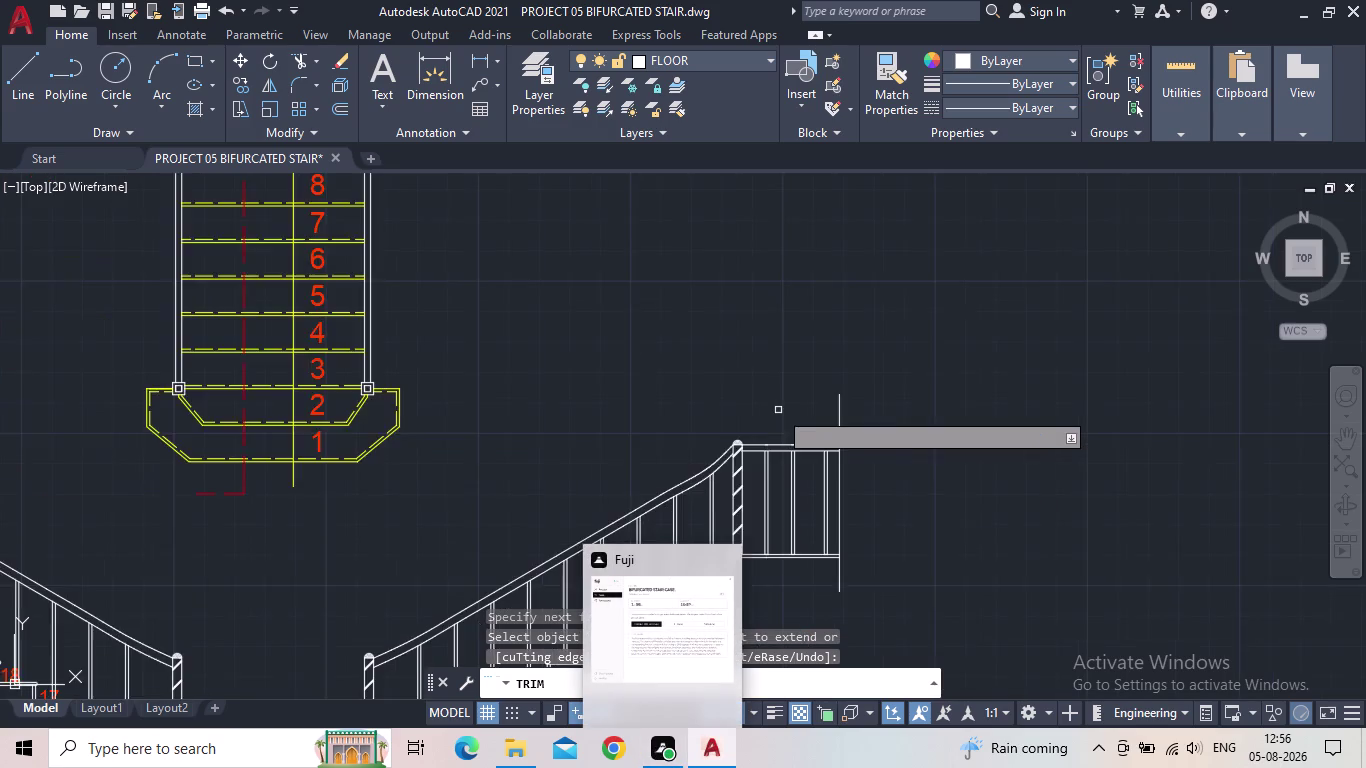
scroll(down, 3)
middle_drag(778, 412, 805, 359)
scroll(up, 3)
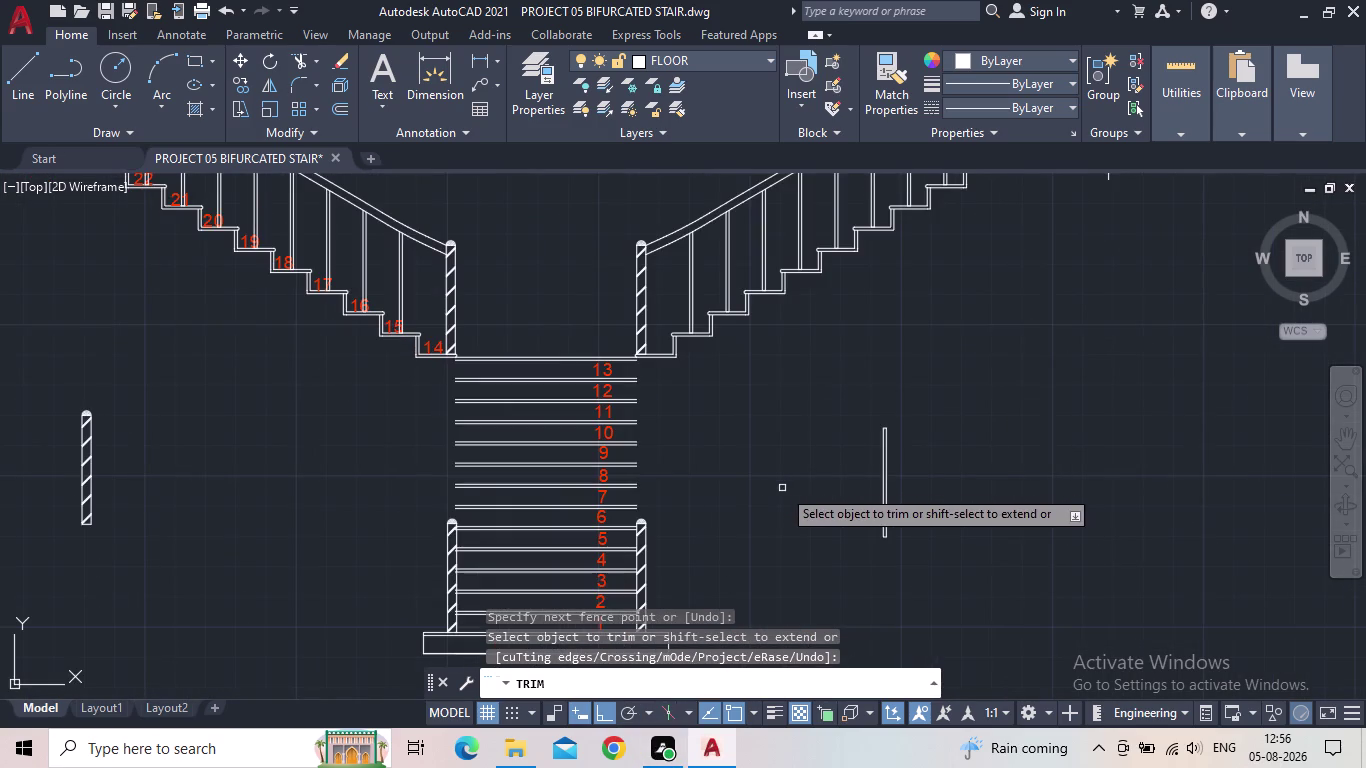
middle_drag(795, 479, 1091, 387)
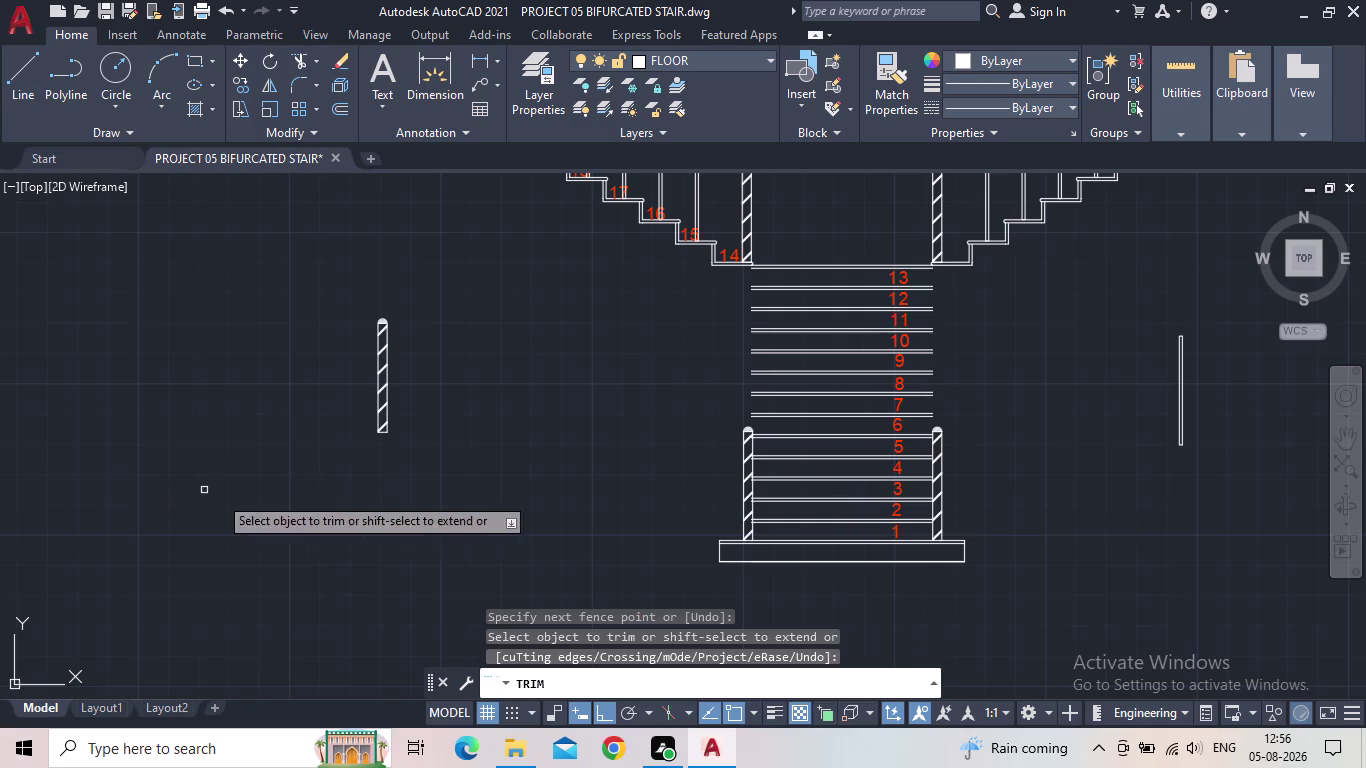
middle_drag(984, 500, 985, 605)
scroll(down, 3)
End TRIM with Esc and zoom out to show the whole railed elevation.
middle_click(985, 605)
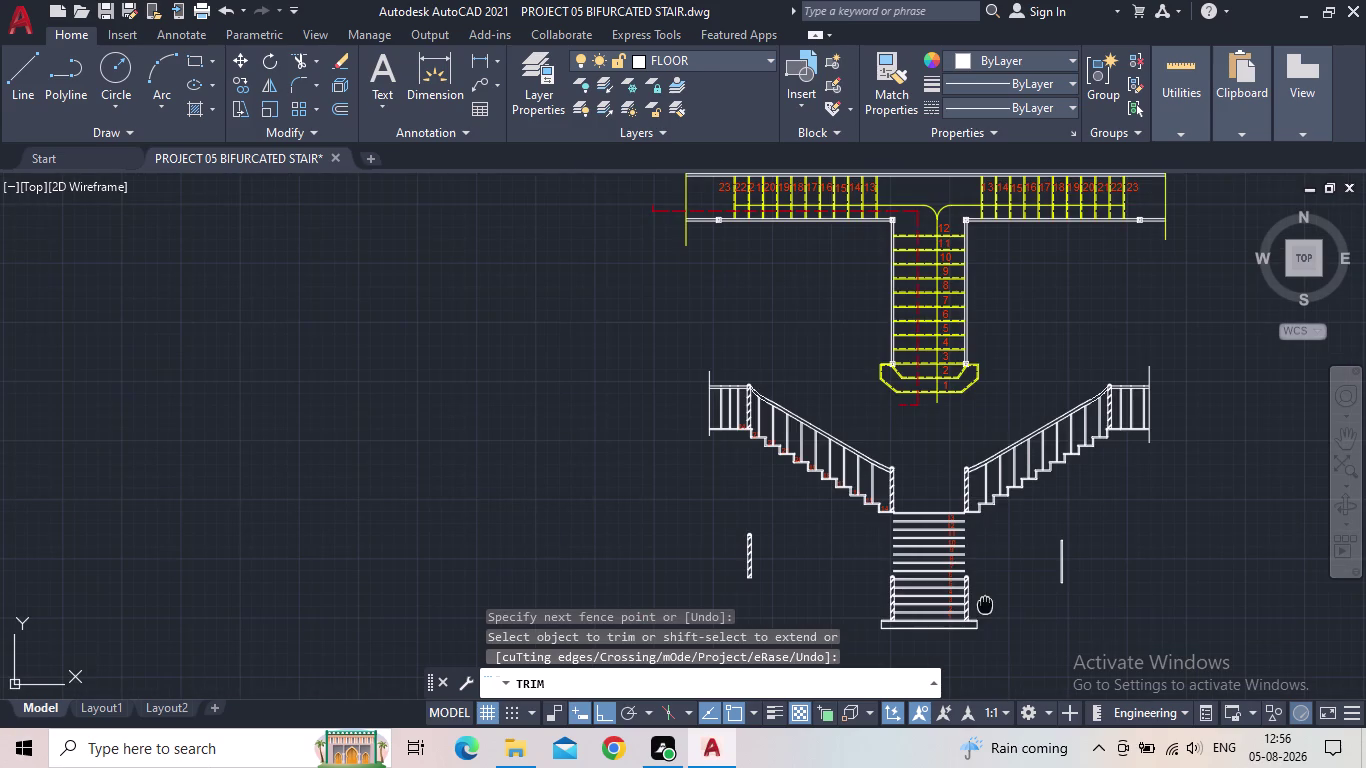
scroll(up, 3)
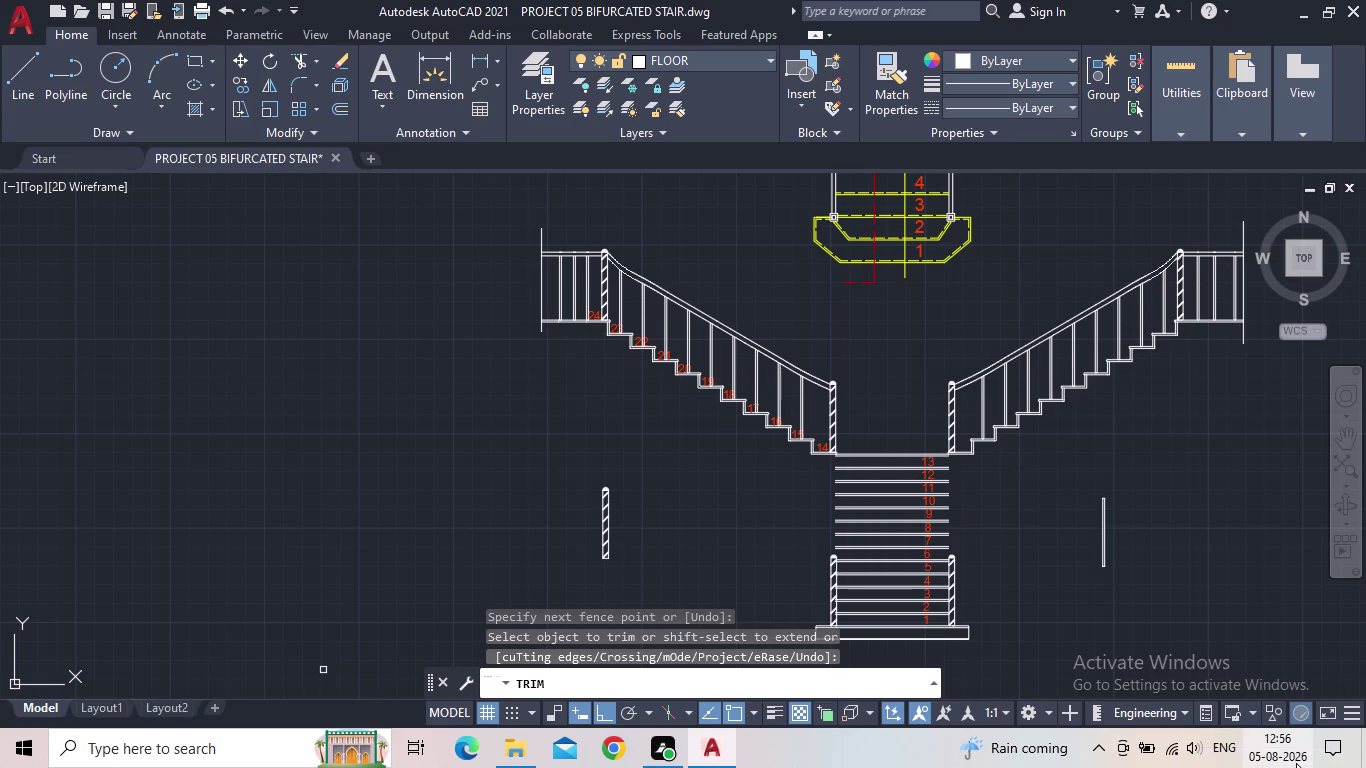
middle_drag(1168, 631, 1091, 635)
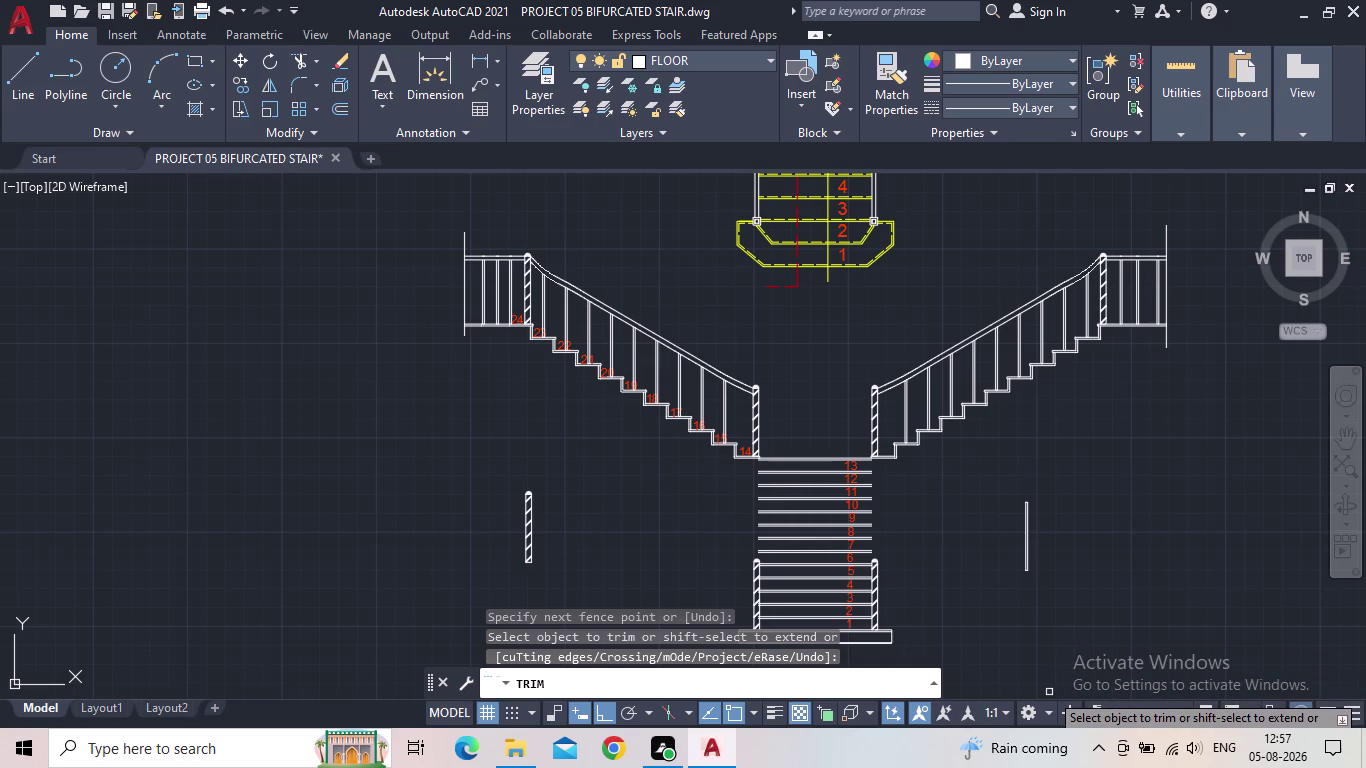
middle_drag(1164, 579, 1127, 580)
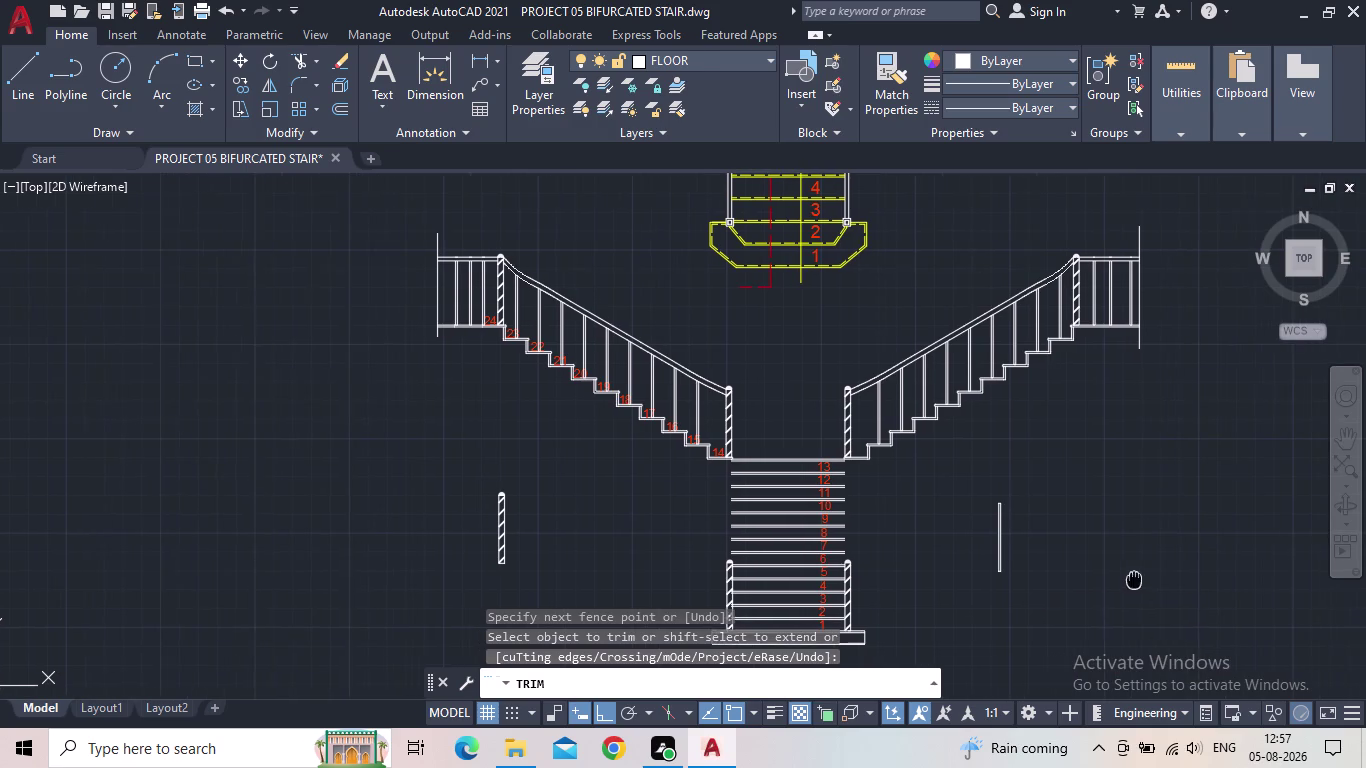
middle_drag(1127, 580, 1125, 581)
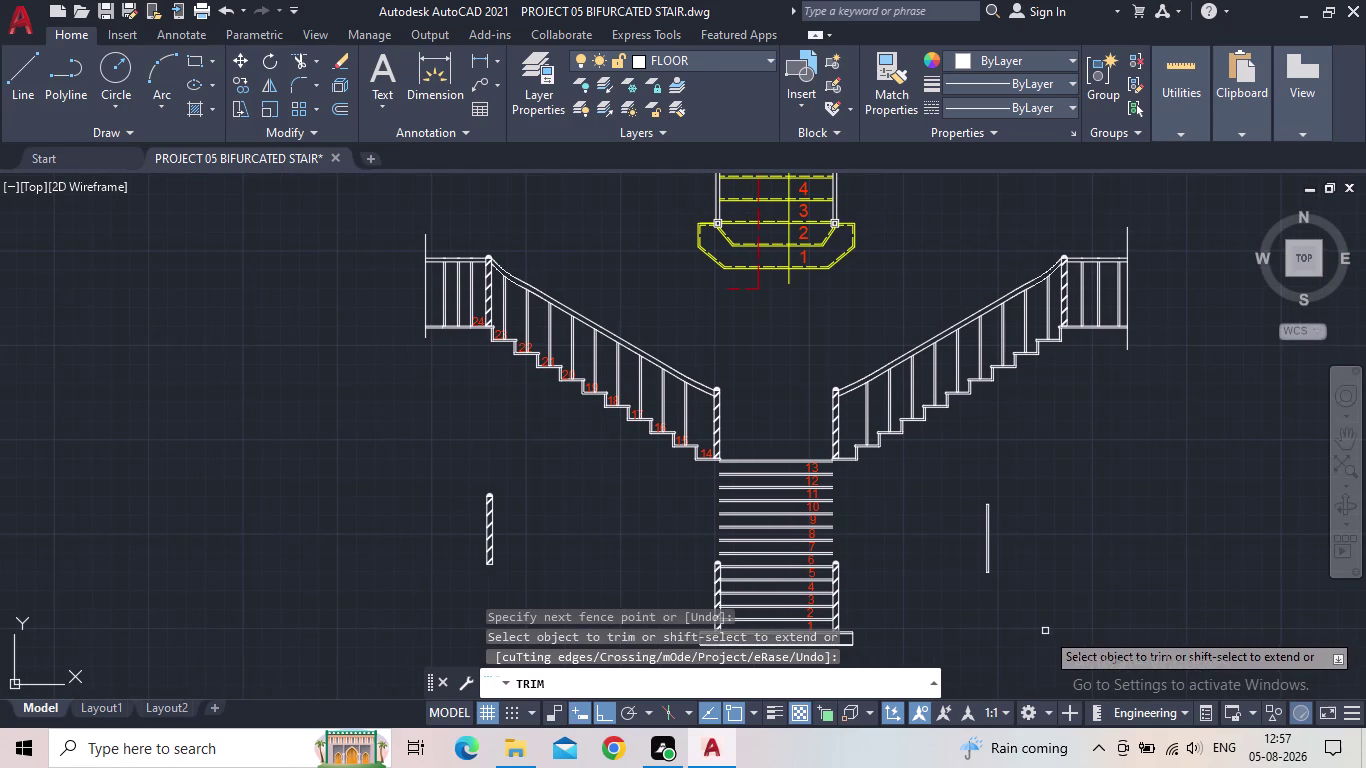
middle_click(1028, 556)
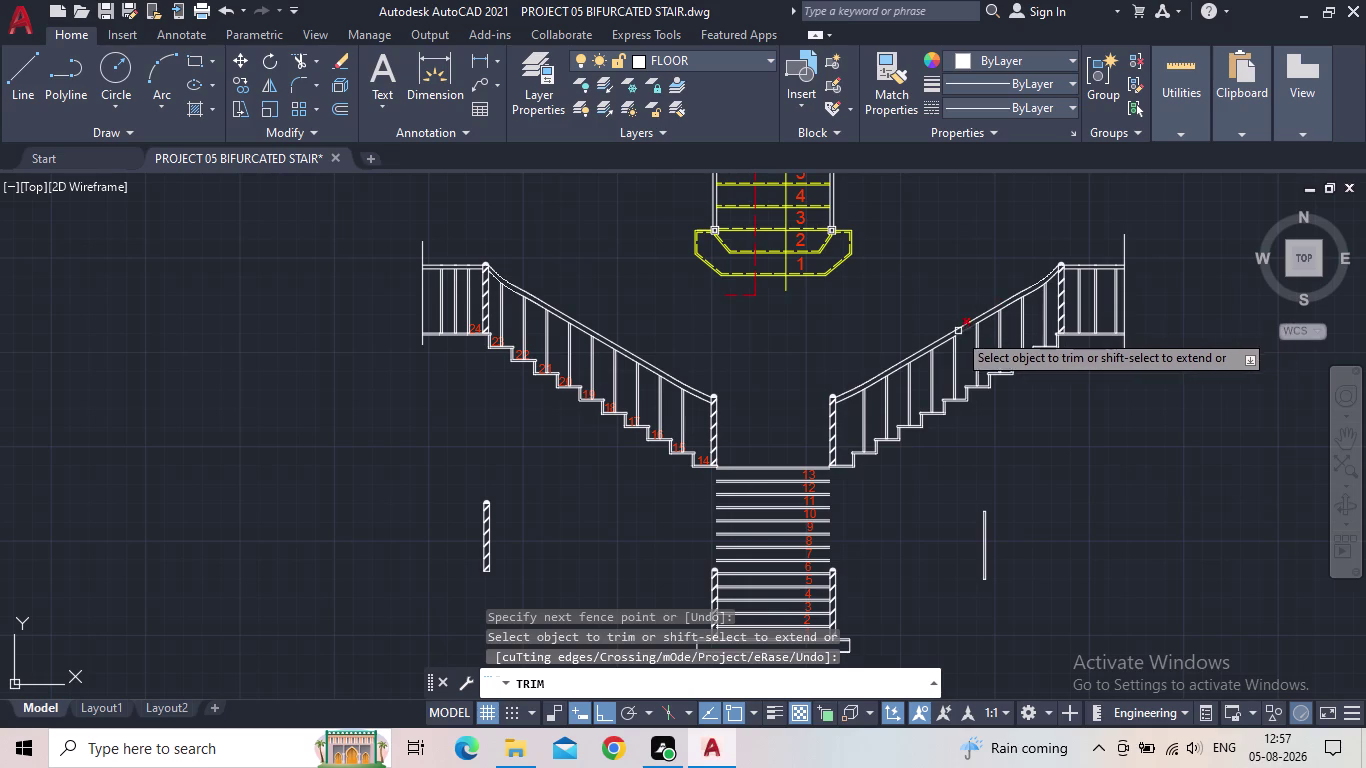
key(Escape)
scroll(down, 3)
middle_click(937, 428)
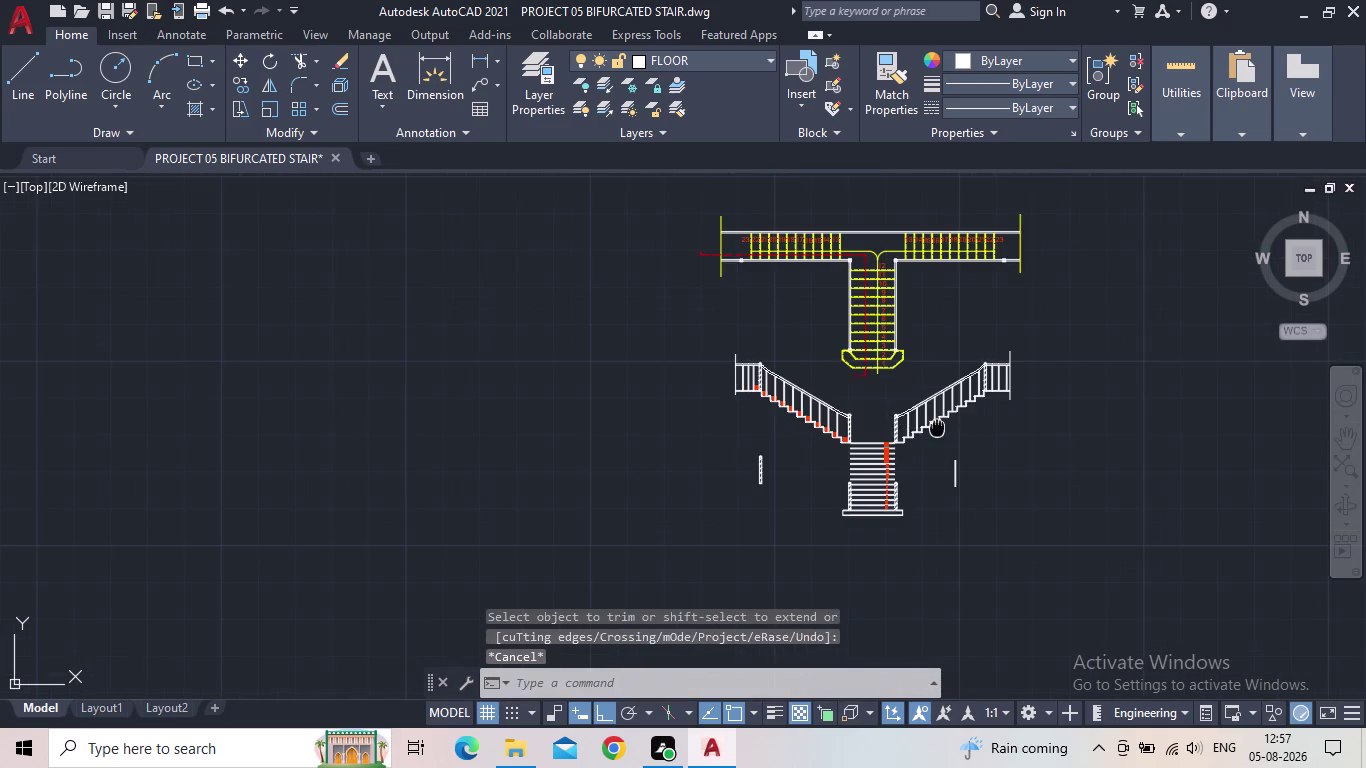
Delete the stray baluster left of the flight and the stray line on its right.
scroll(up, 3)
drag(729, 507, 720, 506)
click(567, 454)
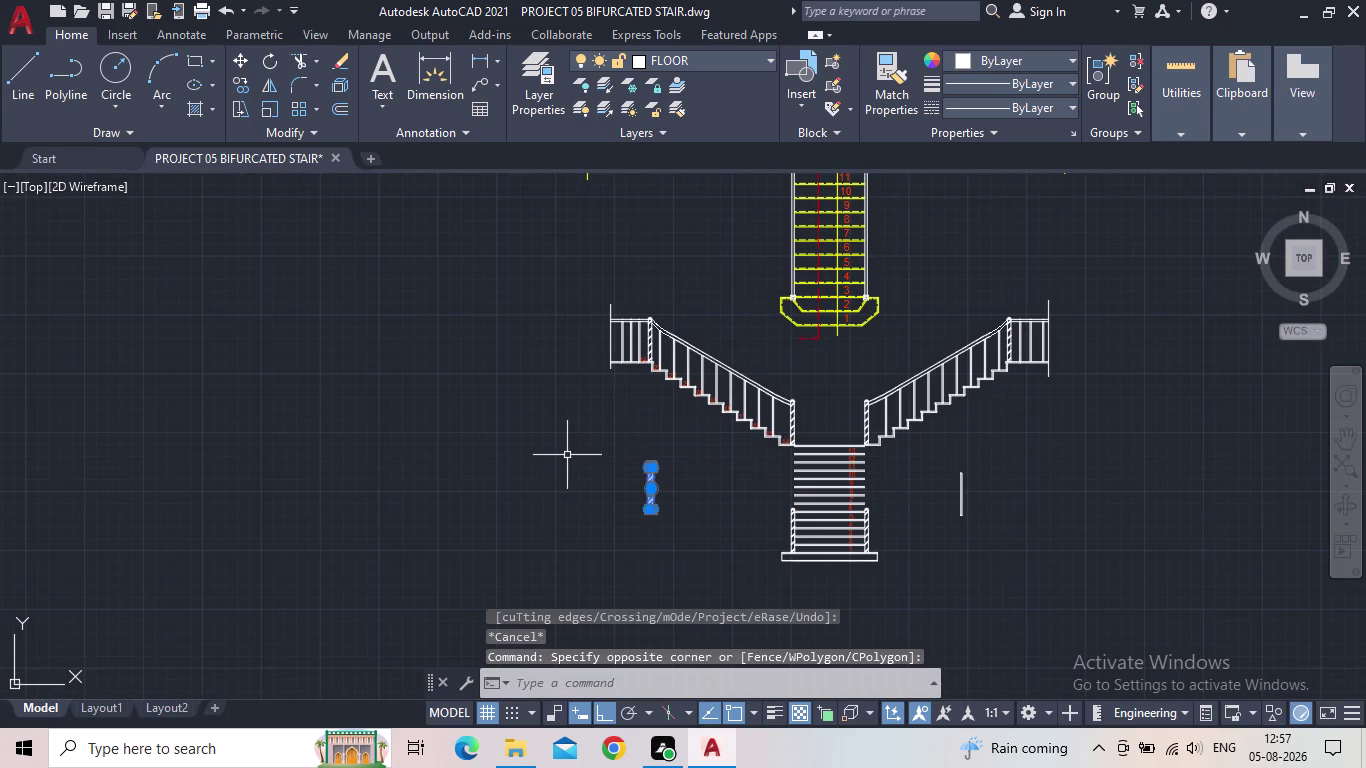
key(Delete)
drag(1042, 562, 1017, 544)
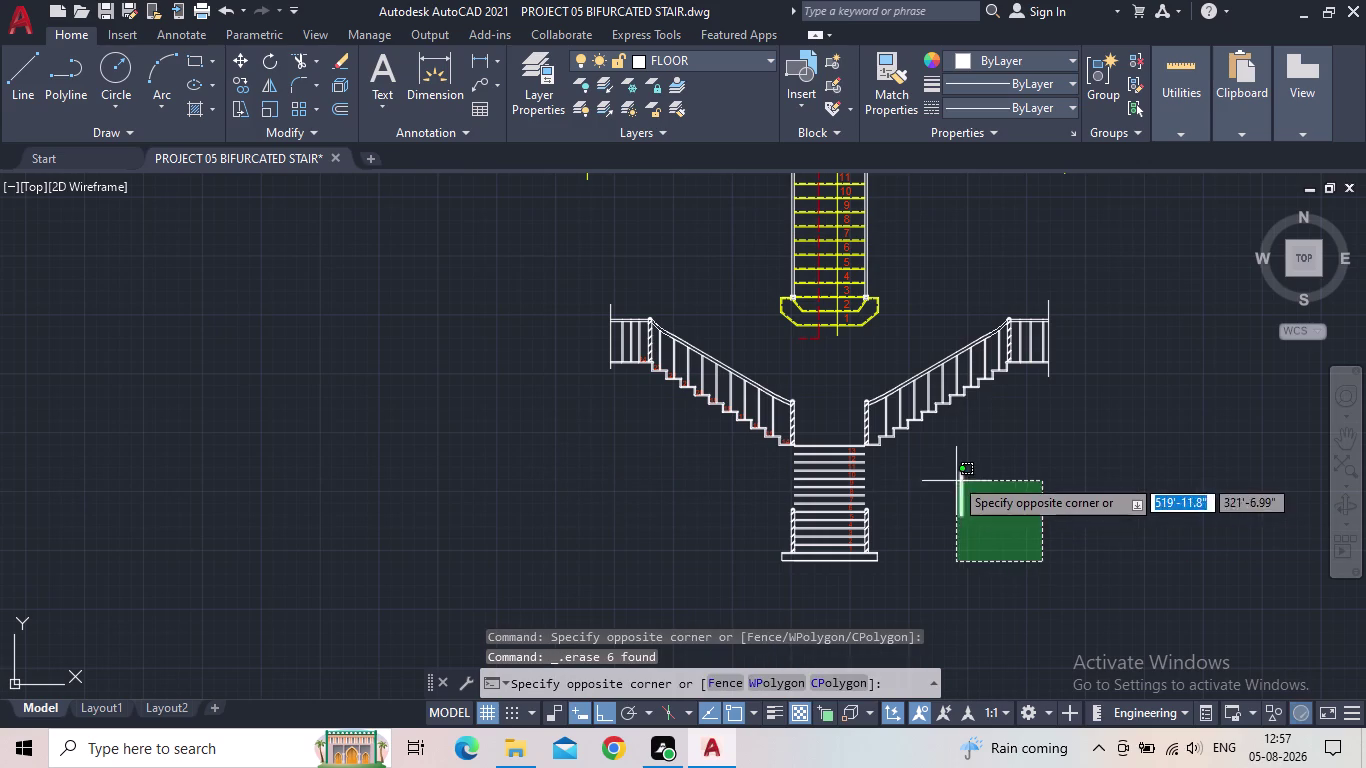
click(943, 462)
key(Delete)
Draw a line from the baluster cap top down to below step 14.
middle_drag(900, 434, 977, 590)
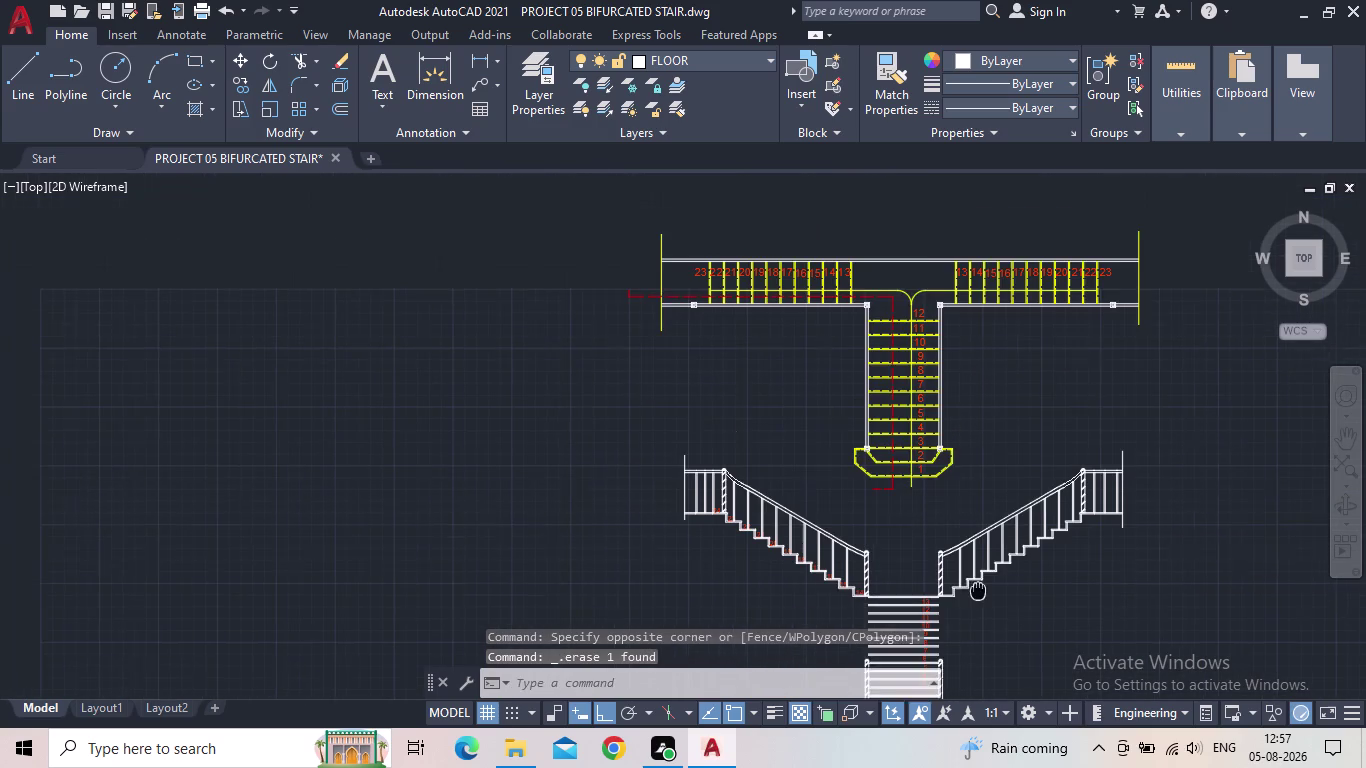
middle_drag(977, 590, 978, 591)
middle_drag(978, 585, 945, 410)
scroll(up, 3)
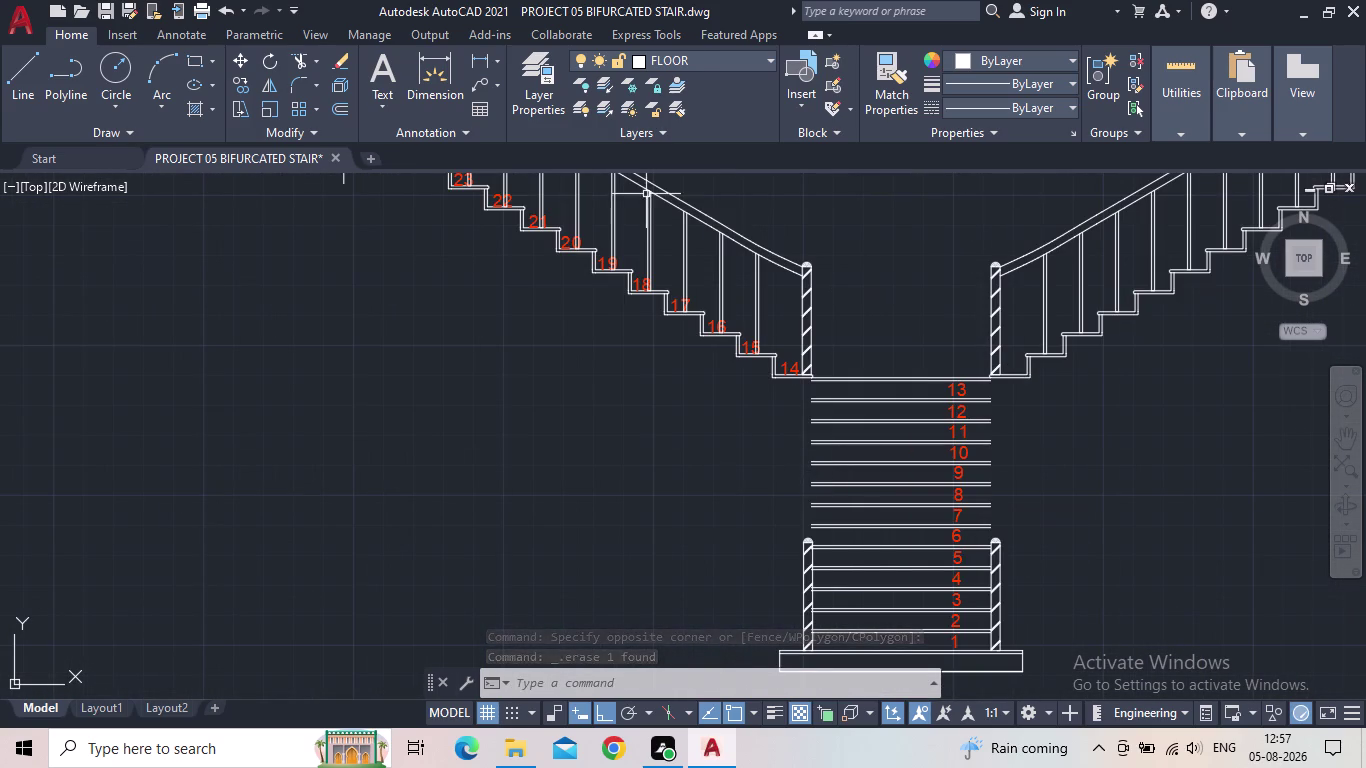
click(30, 71)
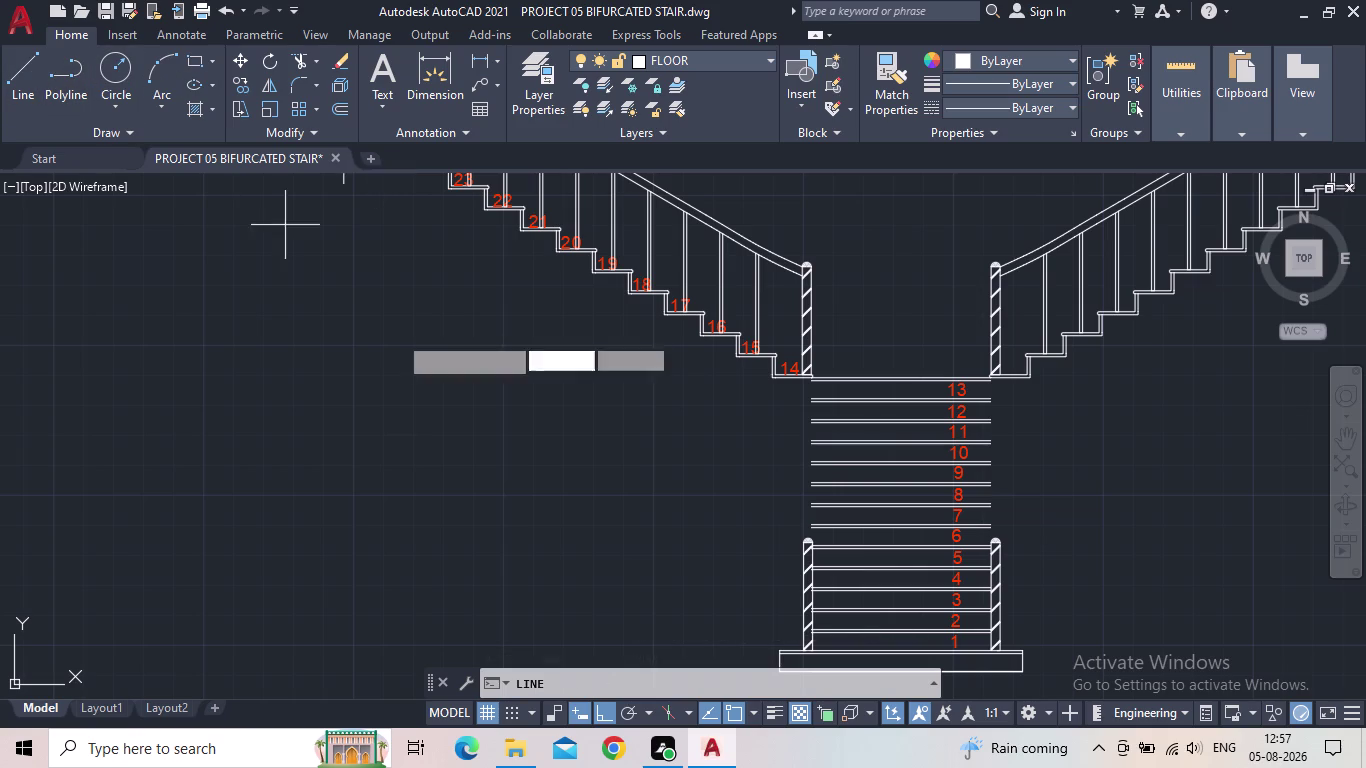
scroll(up, 3)
scroll(up, 3)
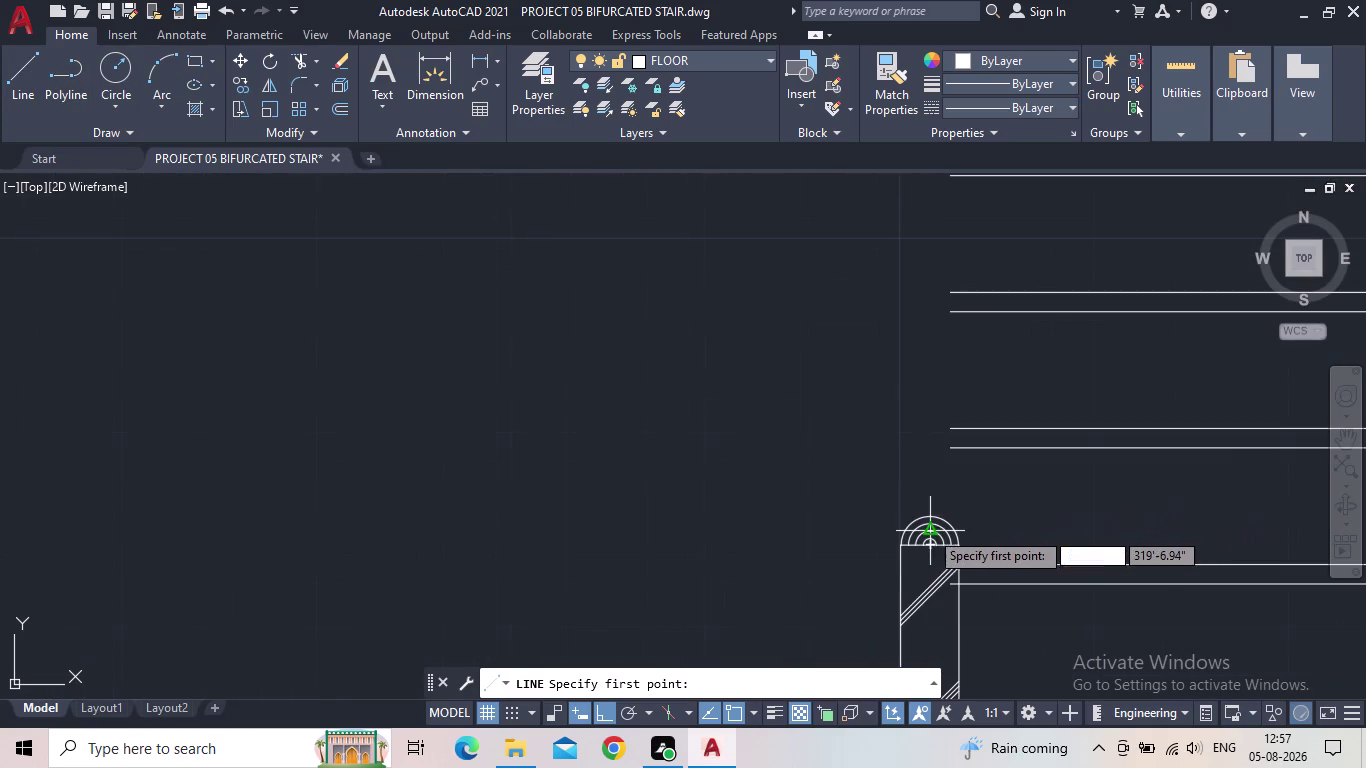
click(900, 550)
middle_drag(886, 289, 817, 544)
scroll(down, 3)
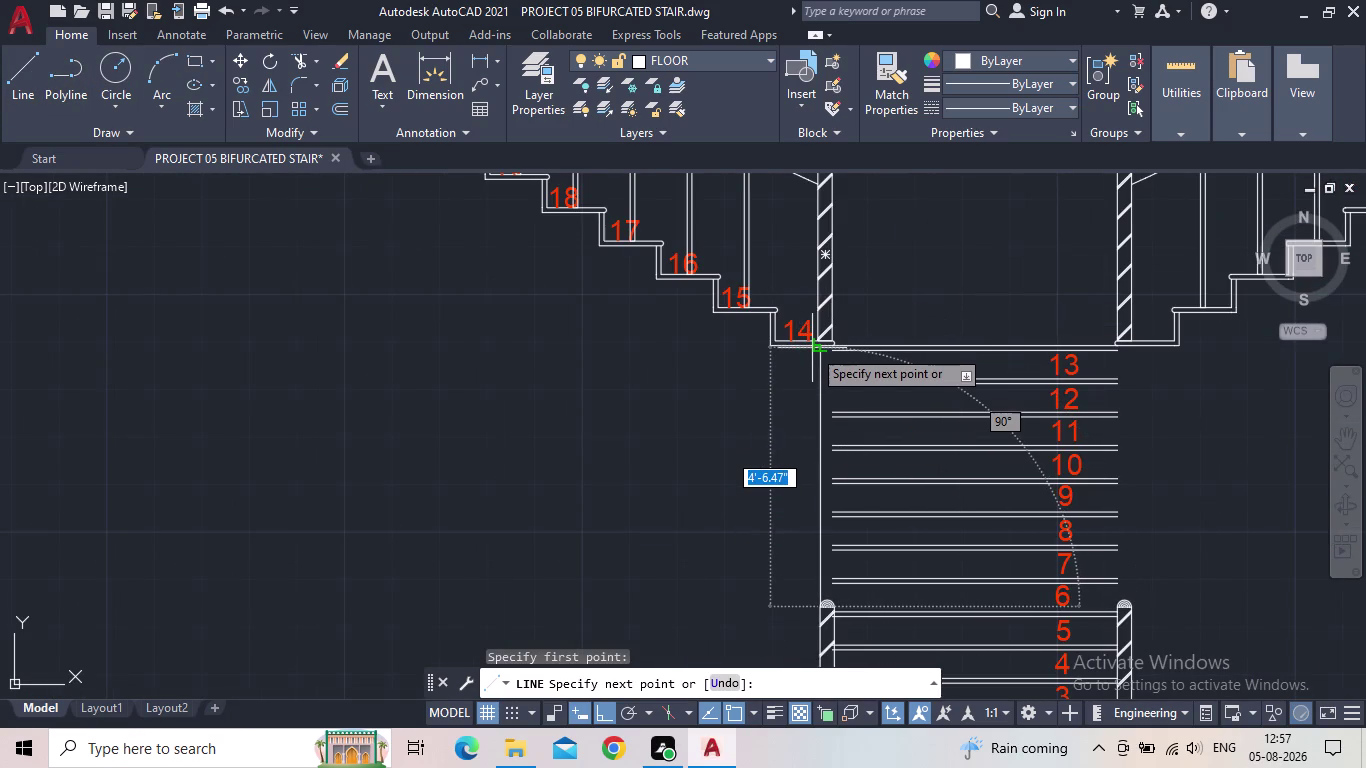
scroll(up, 3)
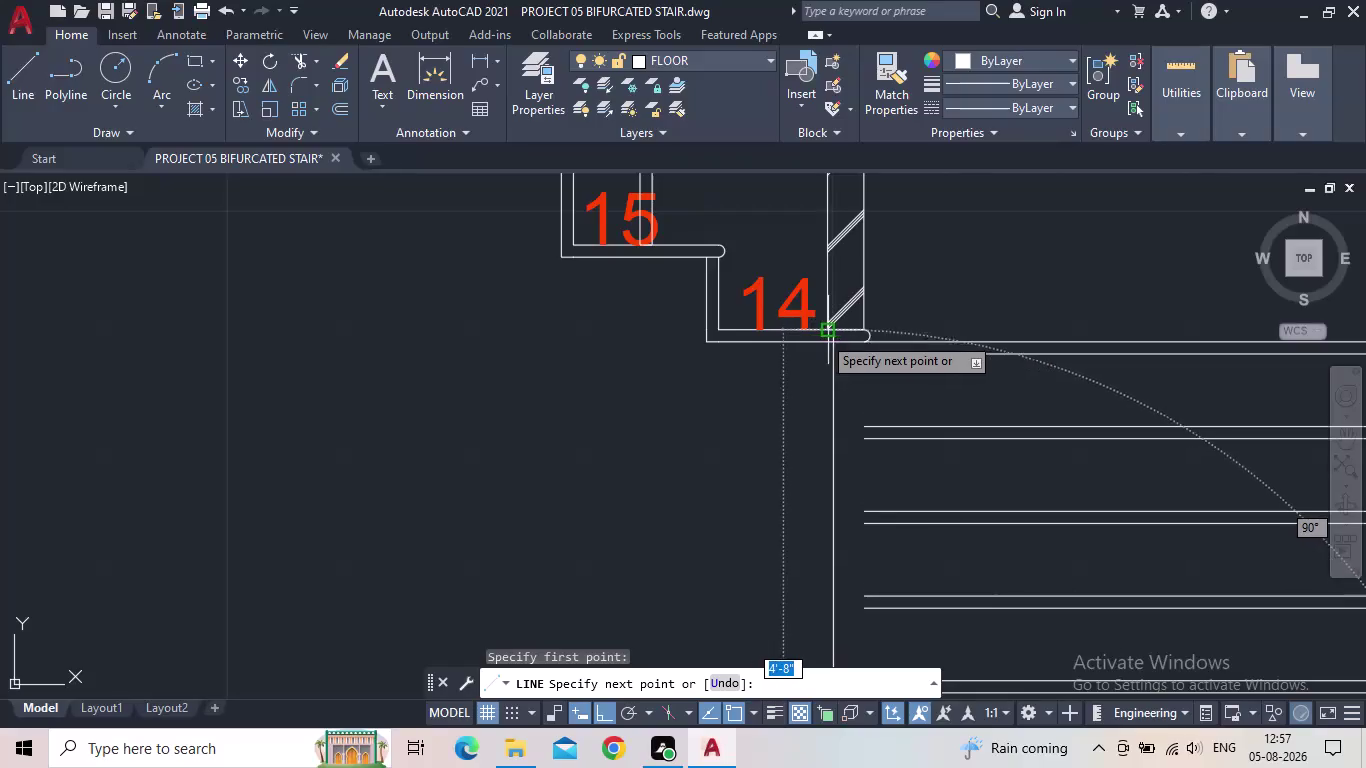
scroll(up, 3)
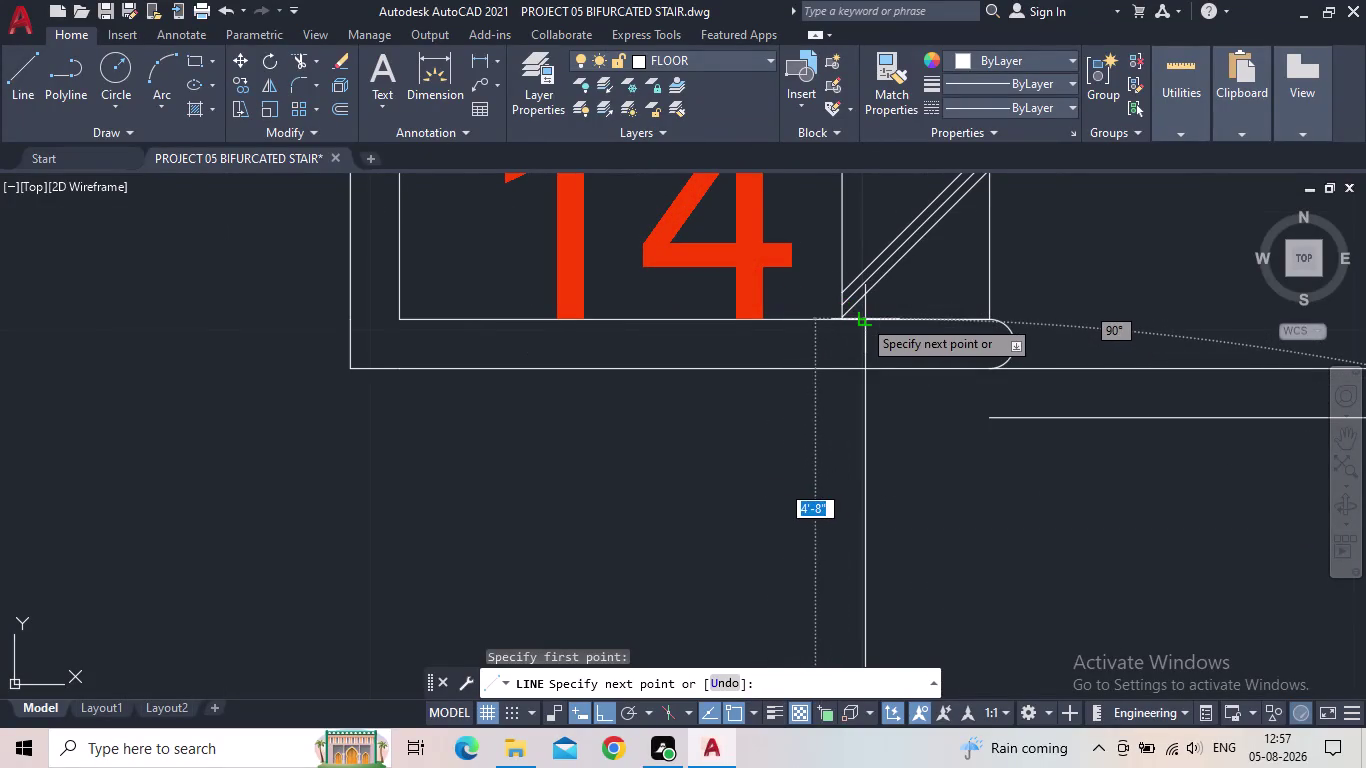
click(862, 318)
key(Escape)
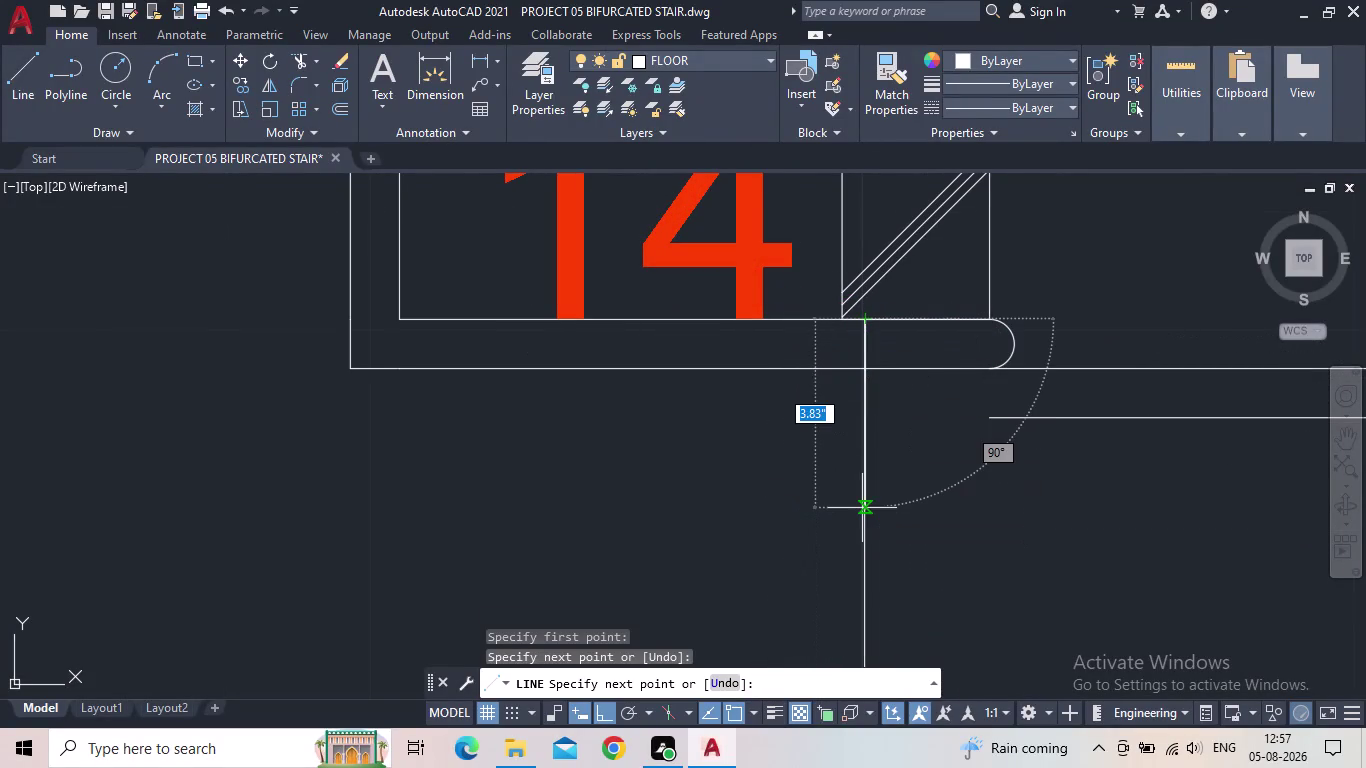
Start another line at the left newel post, then cancel it unfinished.
scroll(down, 3)
middle_drag(862, 508, 641, 402)
scroll(down, 3)
scroll(down, 3)
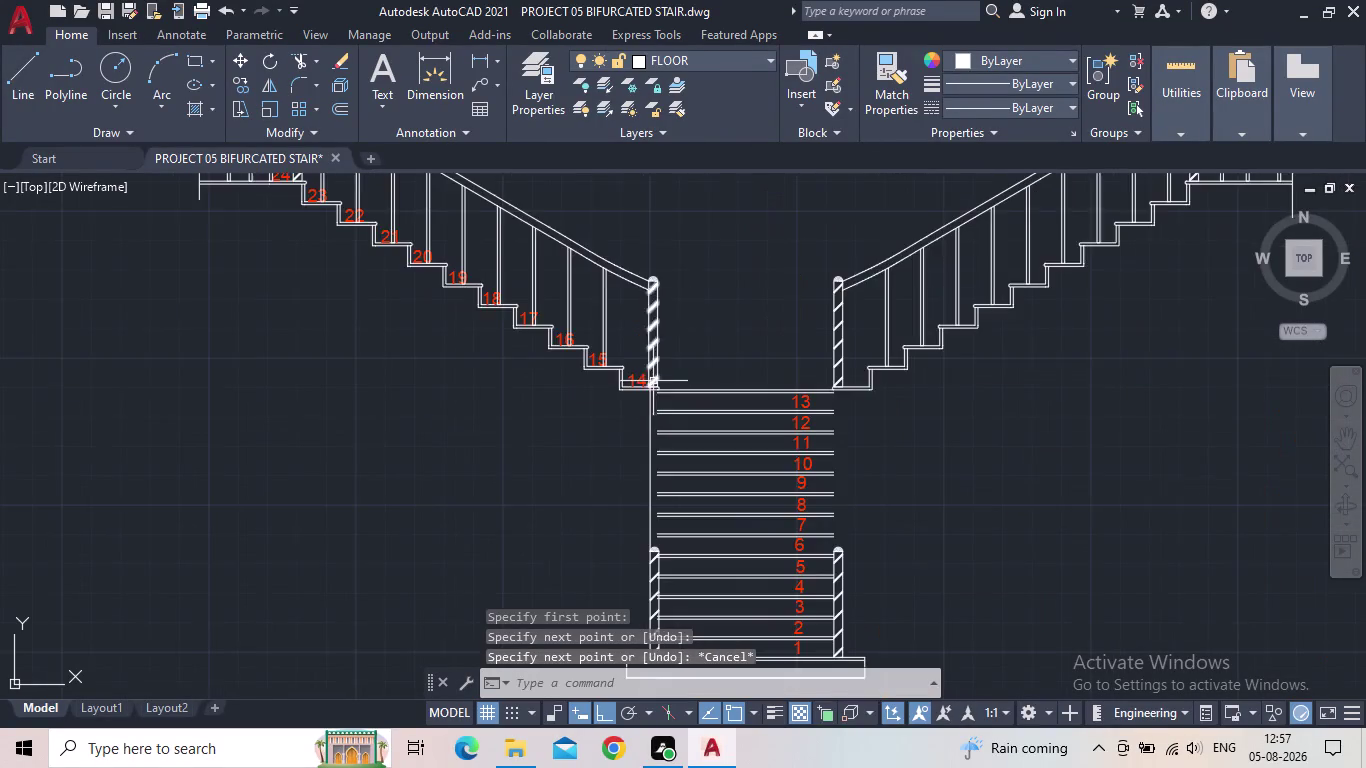
middle_drag(653, 381, 537, 230)
key(space)
scroll(up, 3)
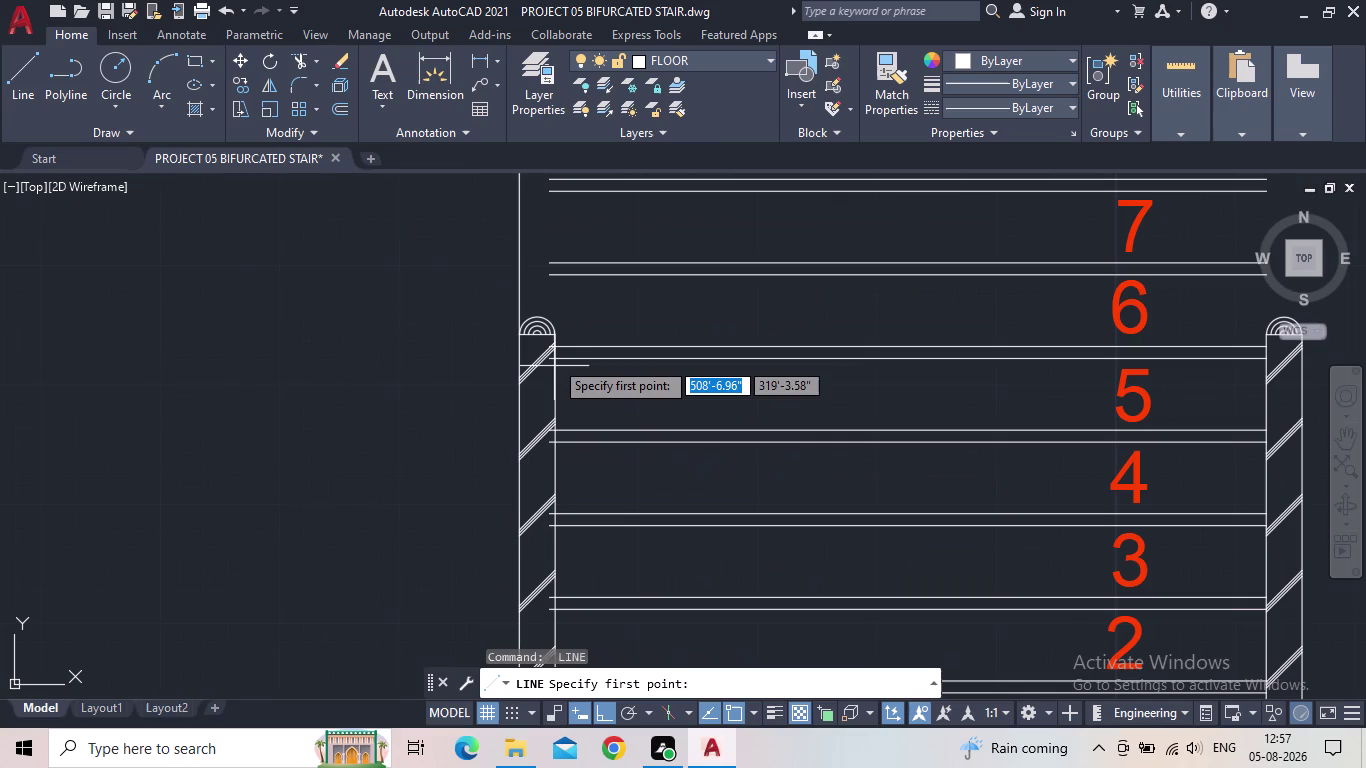
click(556, 336)
middle_drag(551, 223, 529, 539)
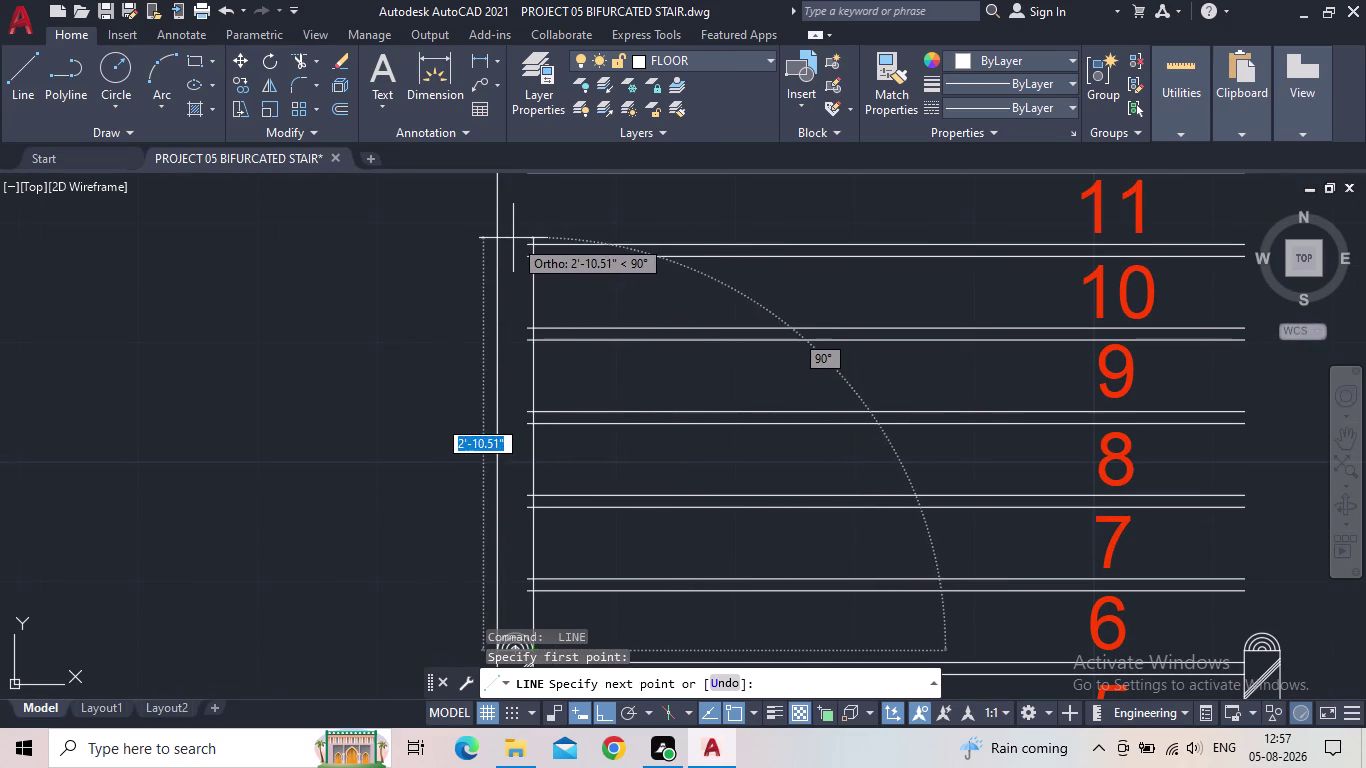
scroll(down, 3)
key(Escape)
Erase the stray vertical line beside the lower flight and view the whole plan.
scroll(up, 3)
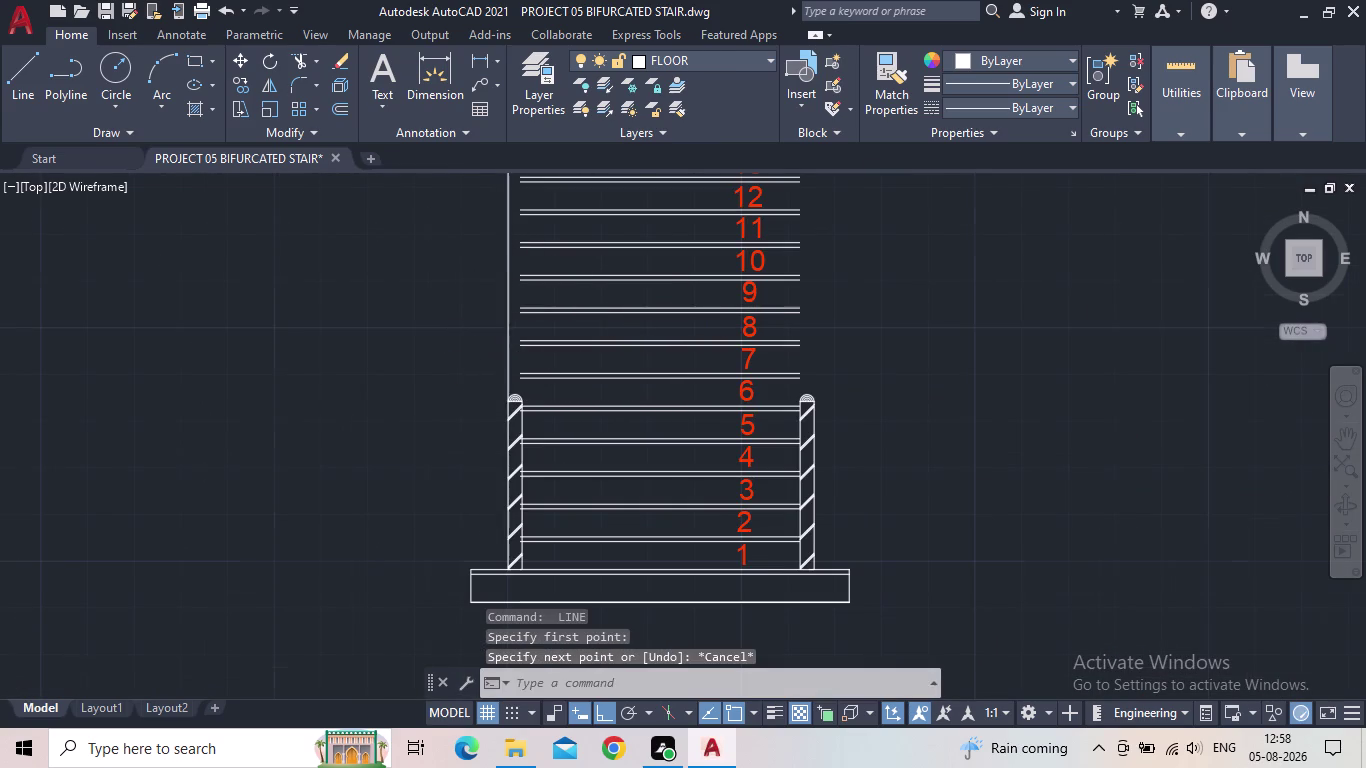
scroll(up, 3)
click(493, 382)
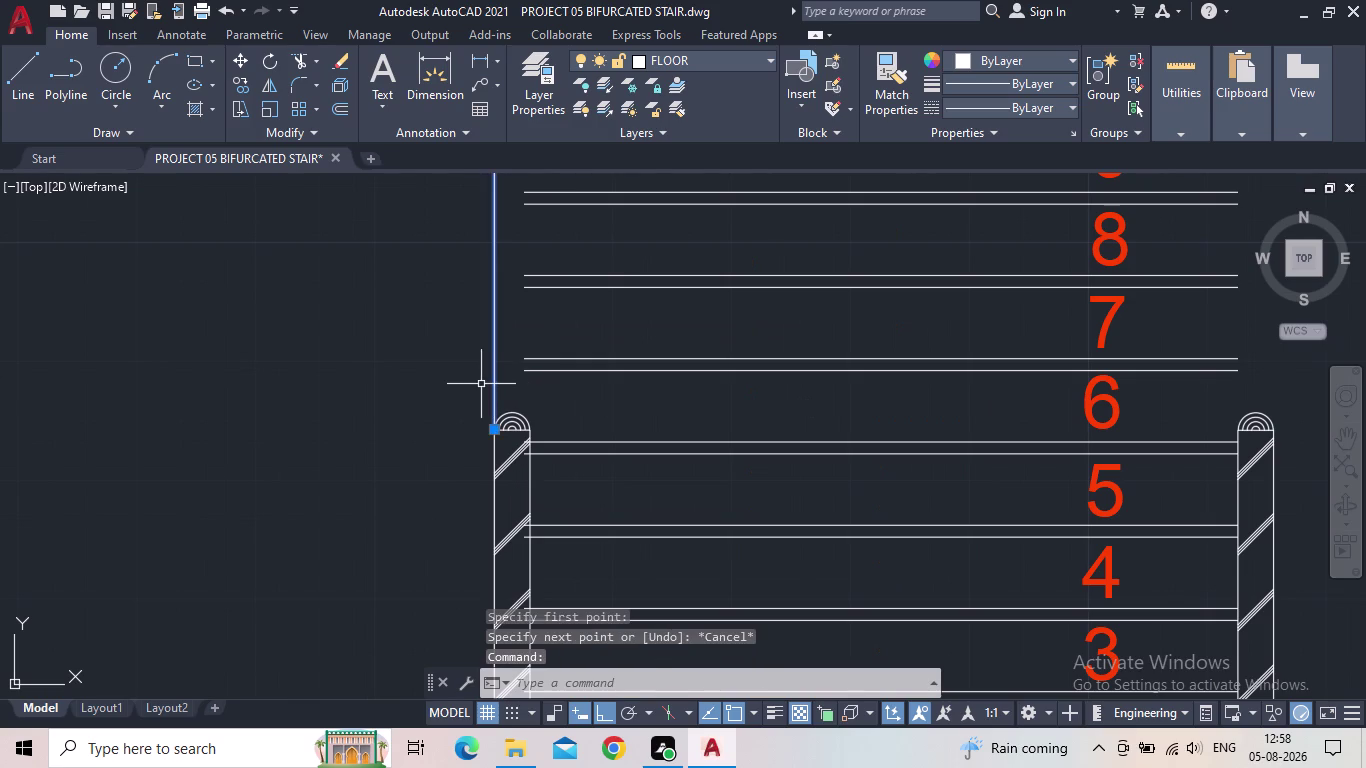
key(Delete)
scroll(down, 3)
middle_drag(485, 383, 491, 494)
scroll(down, 3)
scroll(down, 3)
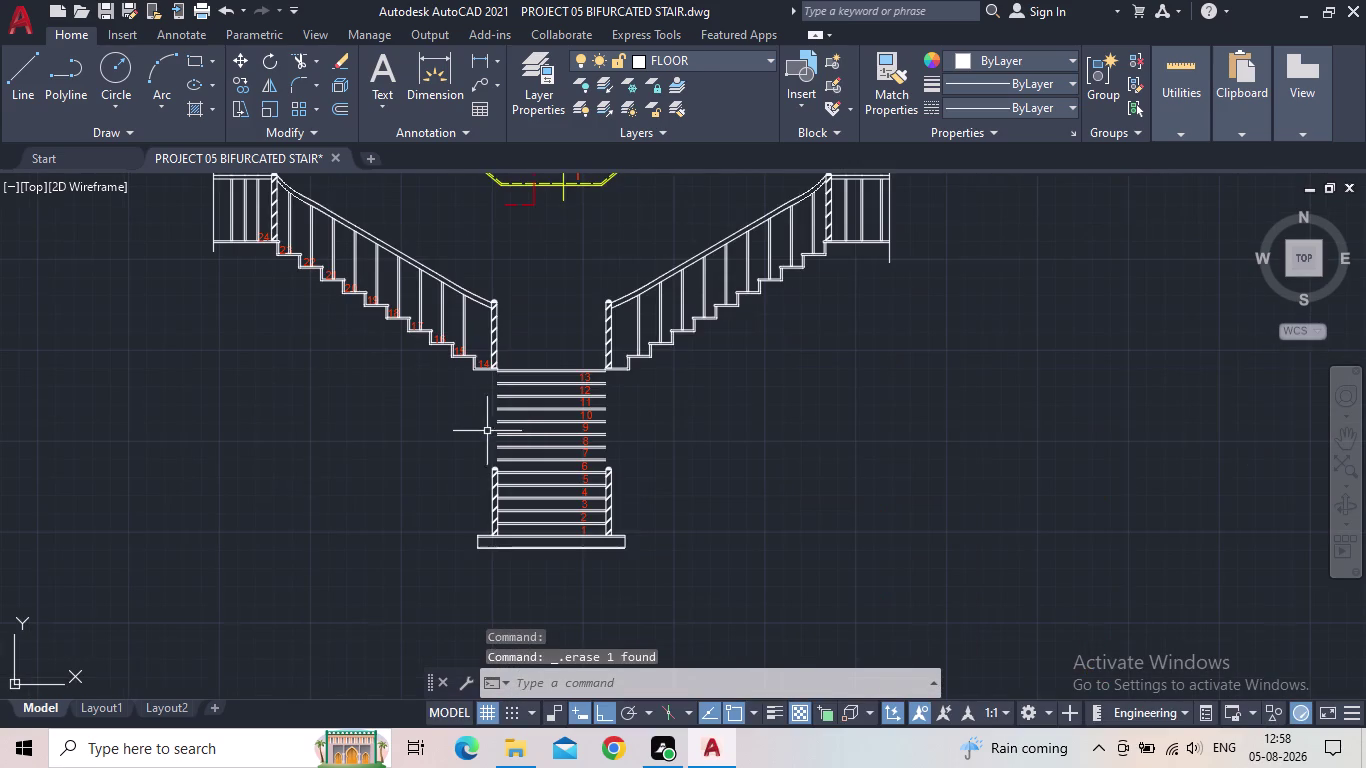
middle_drag(489, 390, 489, 514)
Start the construction line command with XL.
key(x)
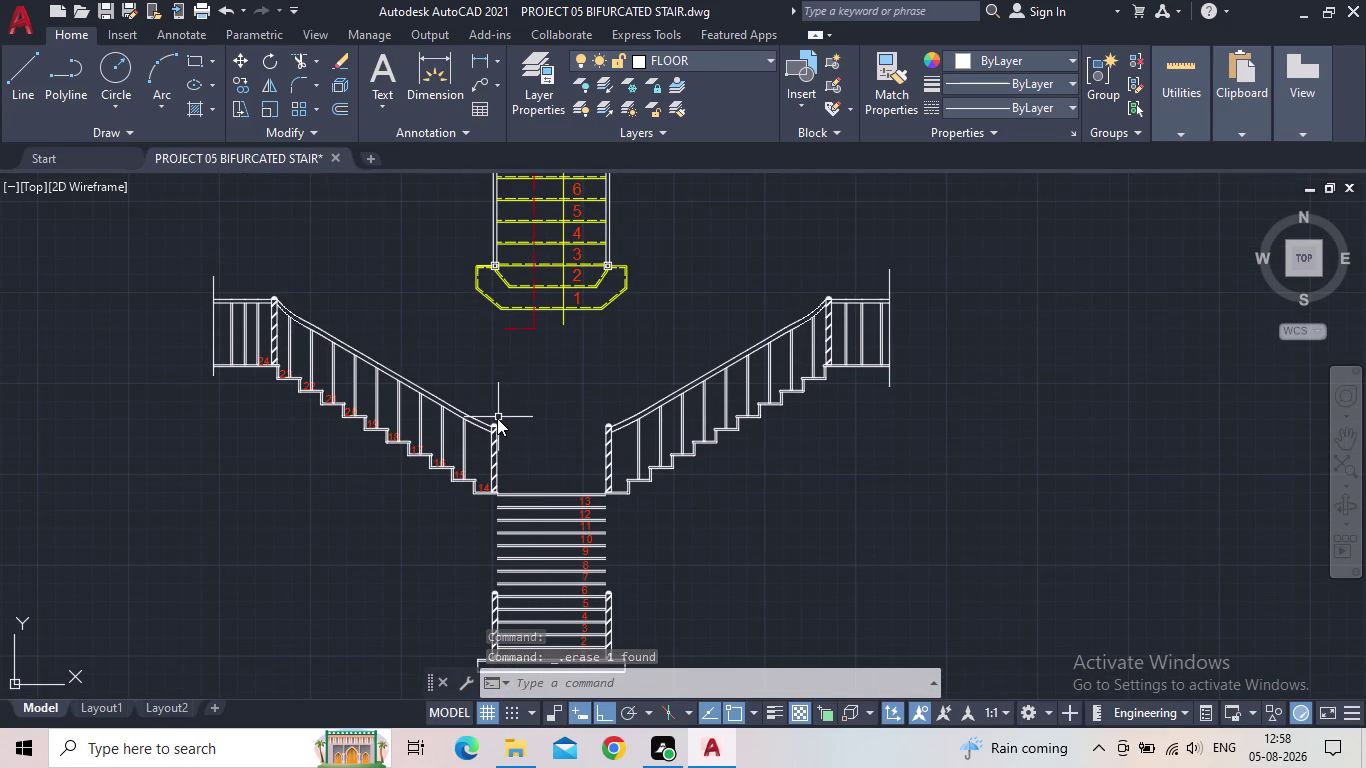
key(l)
key(Return)
middle_drag(519, 390, 530, 466)
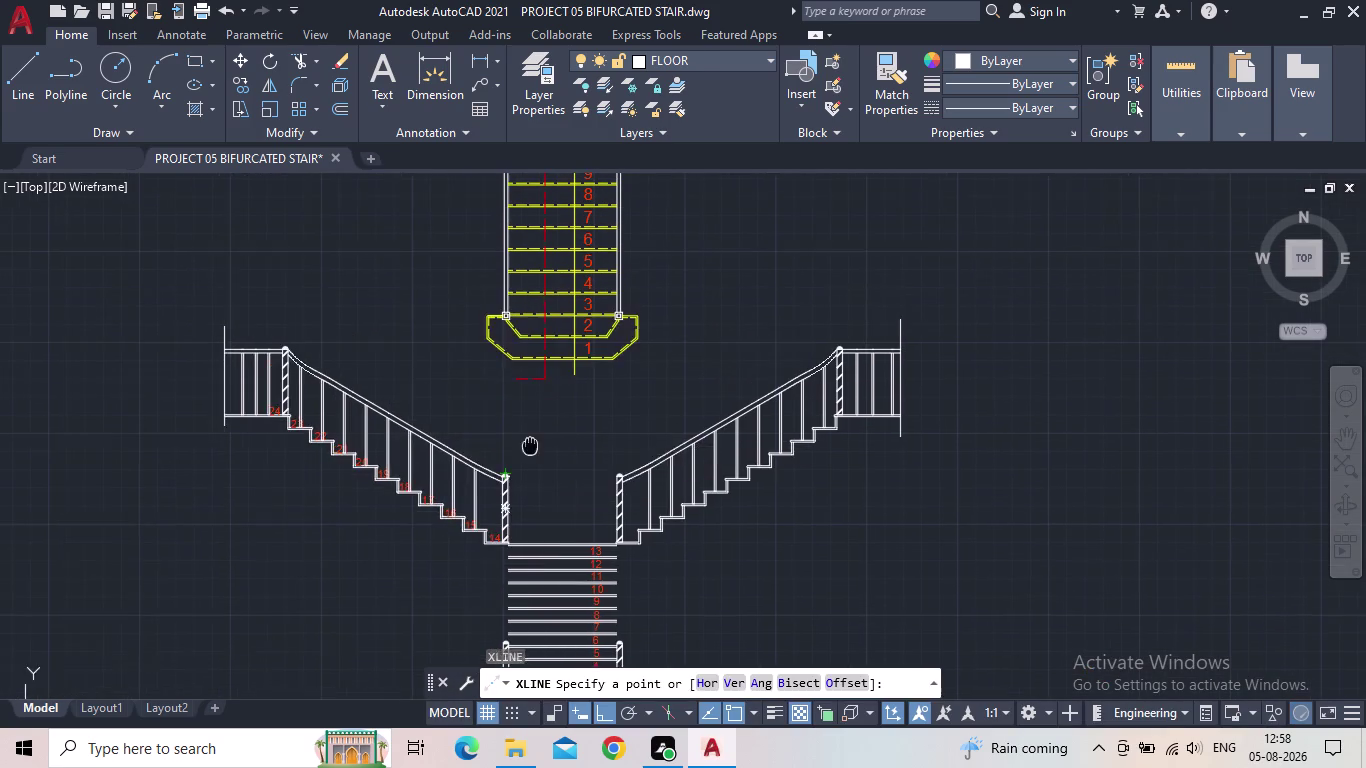
Place vertical construction lines through the landing post's left and right edges.
middle_drag(530, 466, 530, 502)
click(739, 677)
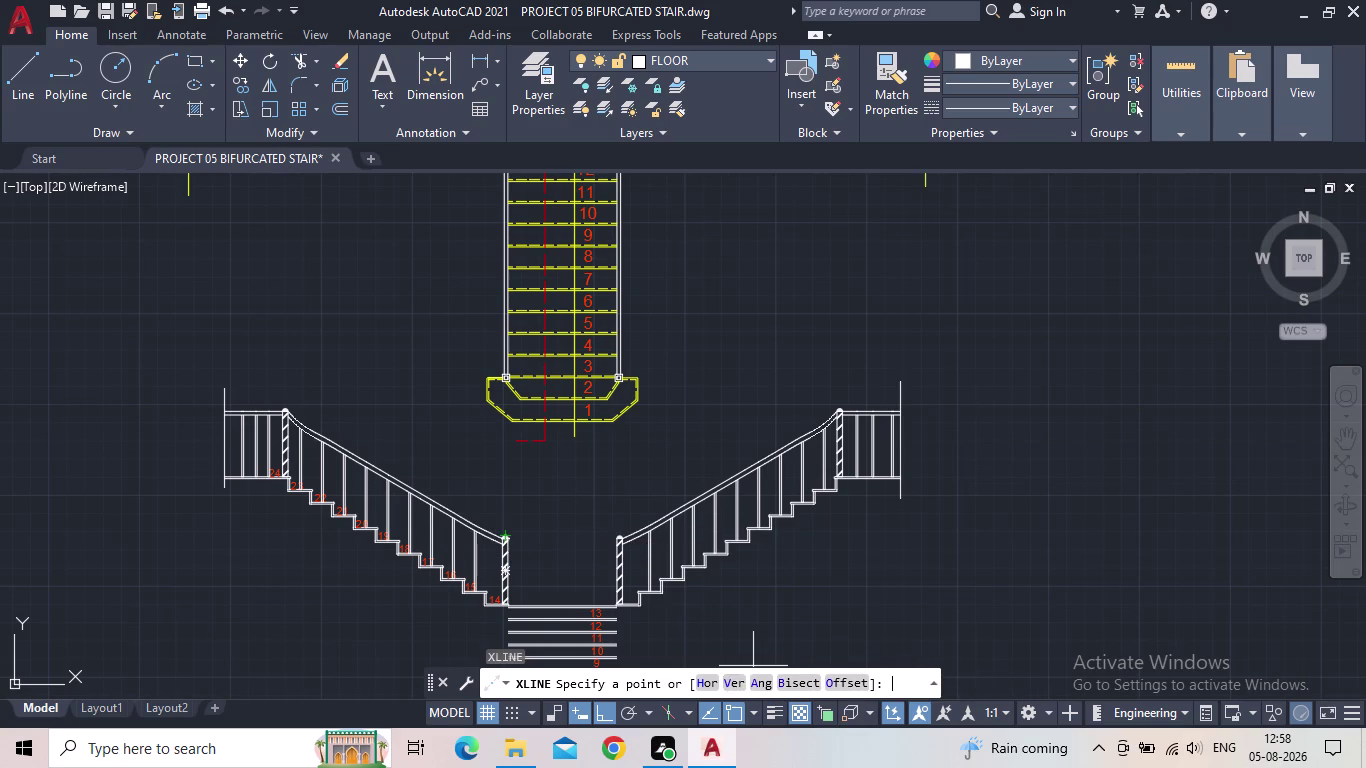
scroll(up, 3)
scroll(up, 3)
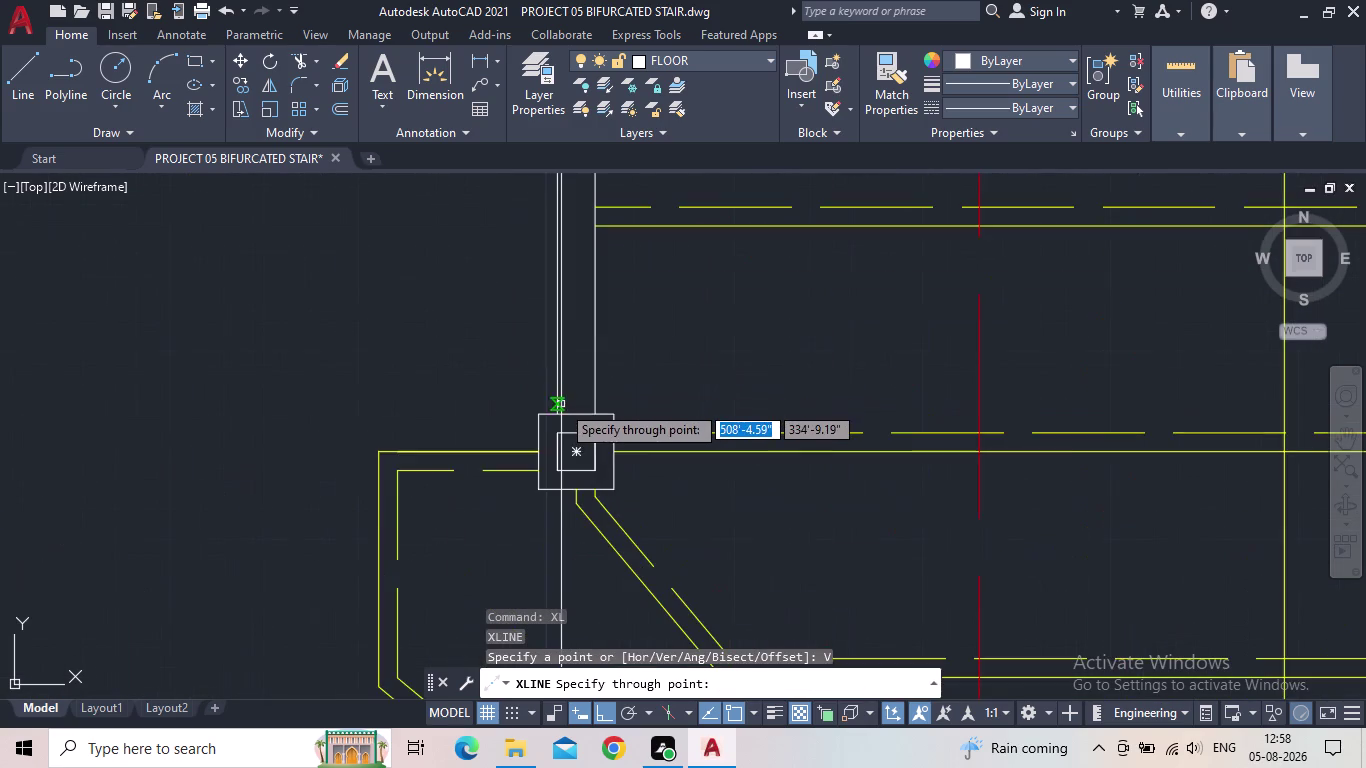
scroll(up, 3)
click(554, 422)
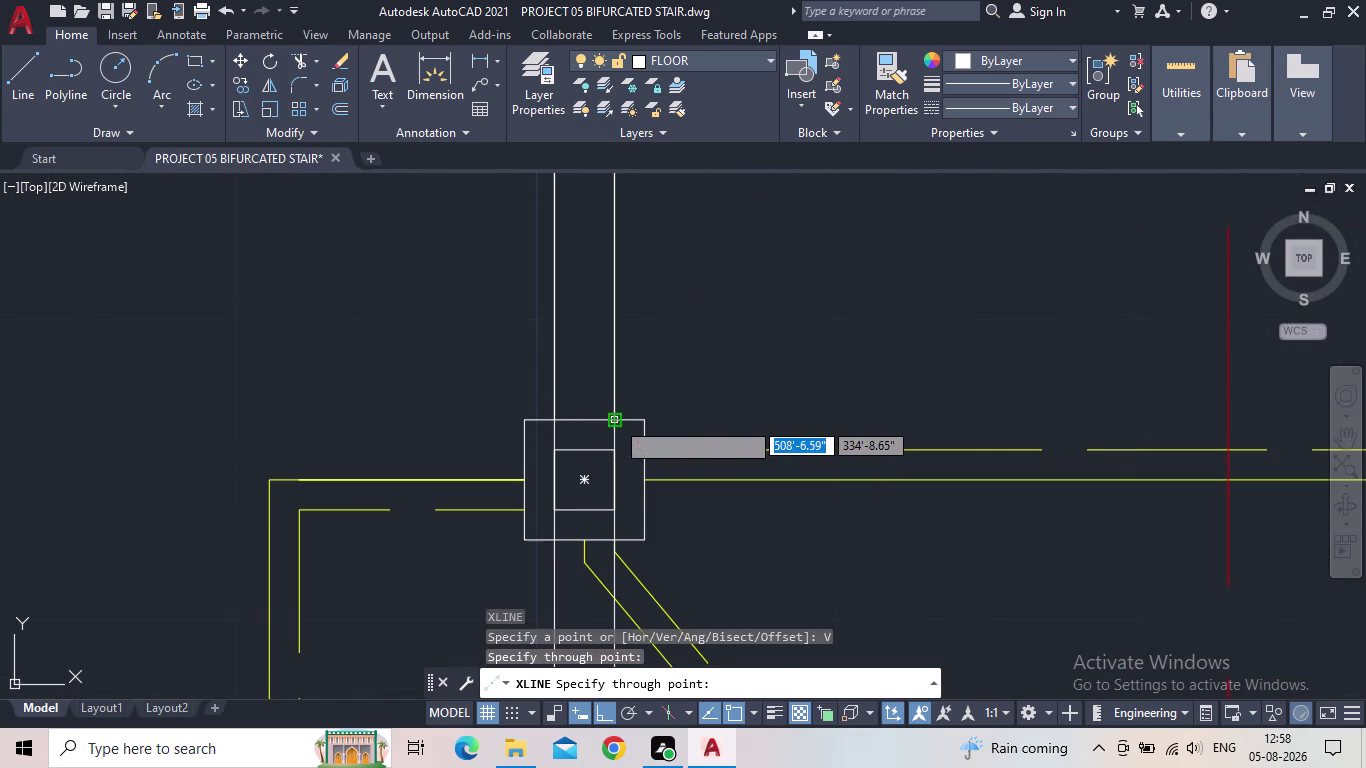
click(615, 420)
Add vertical construction lines through the rectangle's corner and opposite edge.
middle_drag(811, 401, 484, 452)
scroll(down, 3)
middle_drag(885, 427, 707, 462)
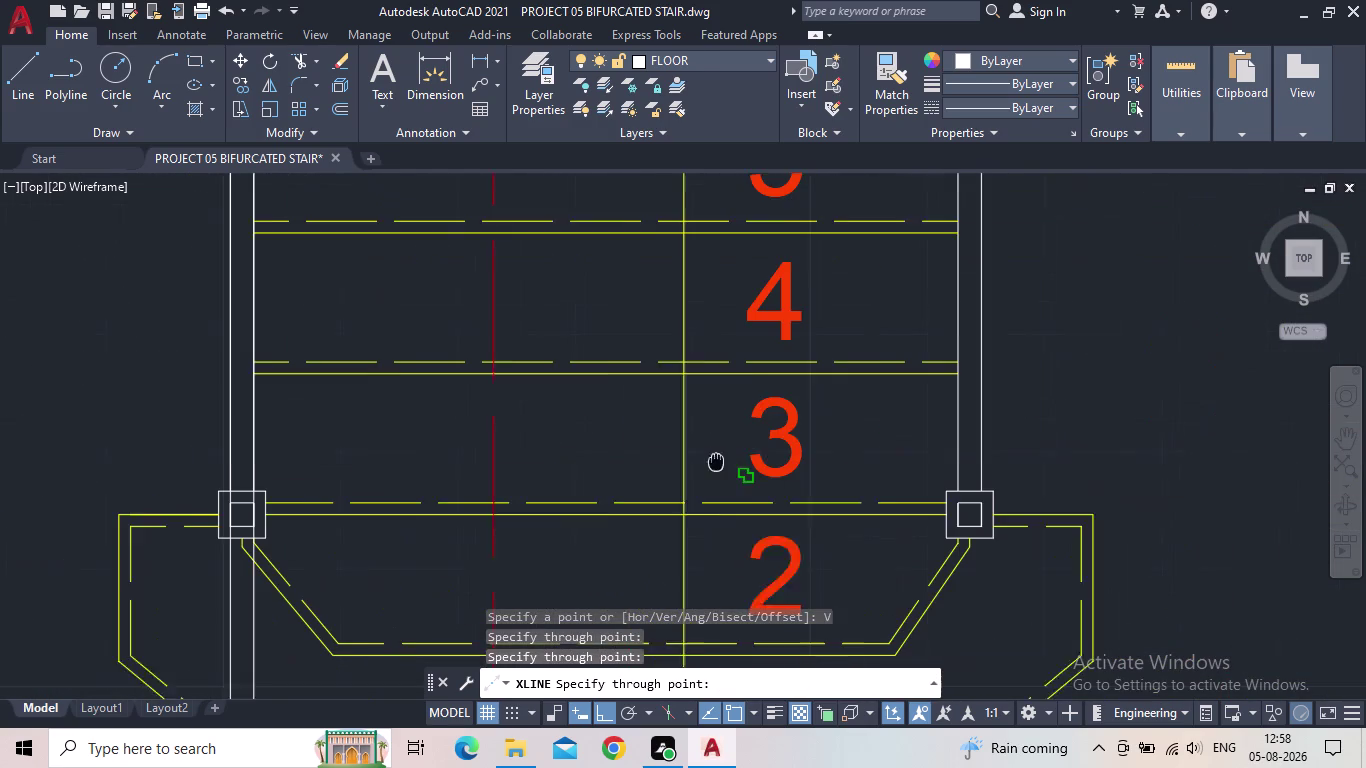
middle_drag(707, 462, 667, 462)
scroll(up, 3)
scroll(up, 3)
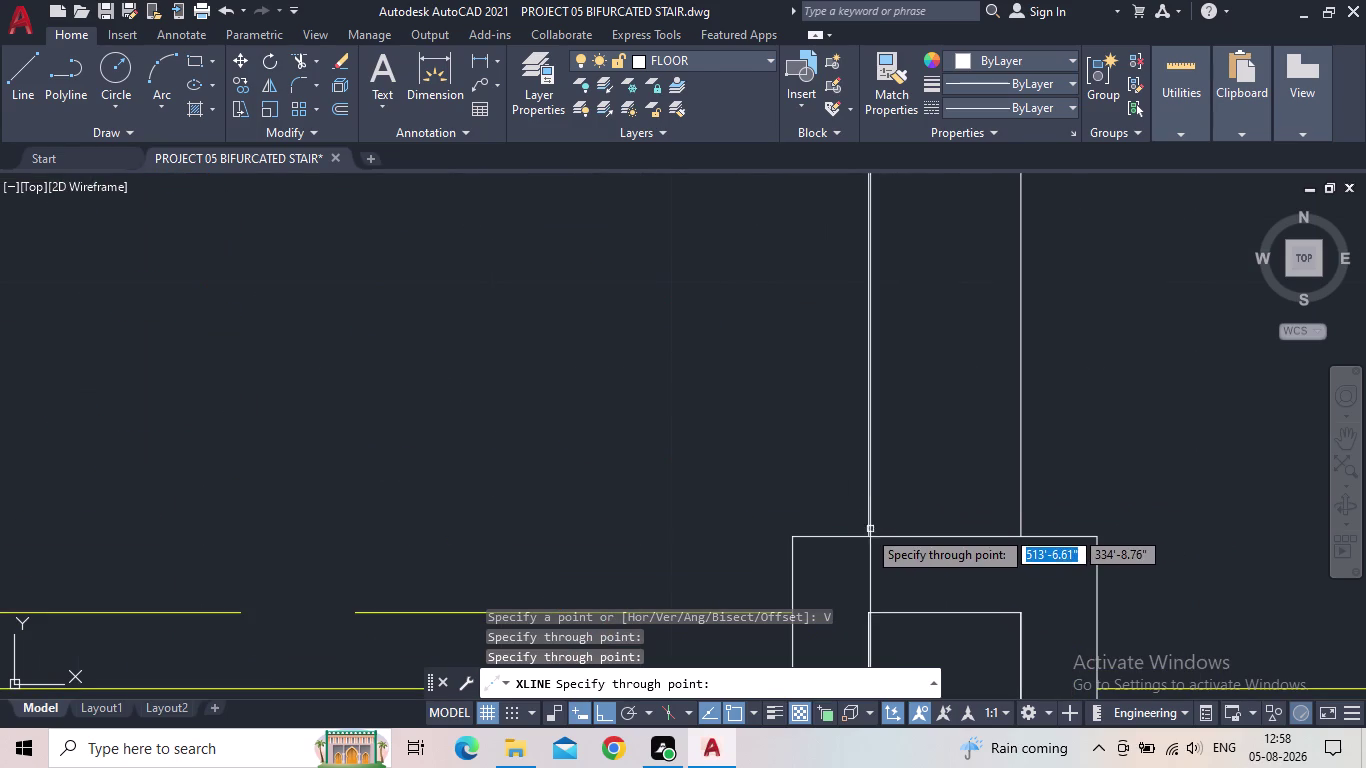
click(867, 536)
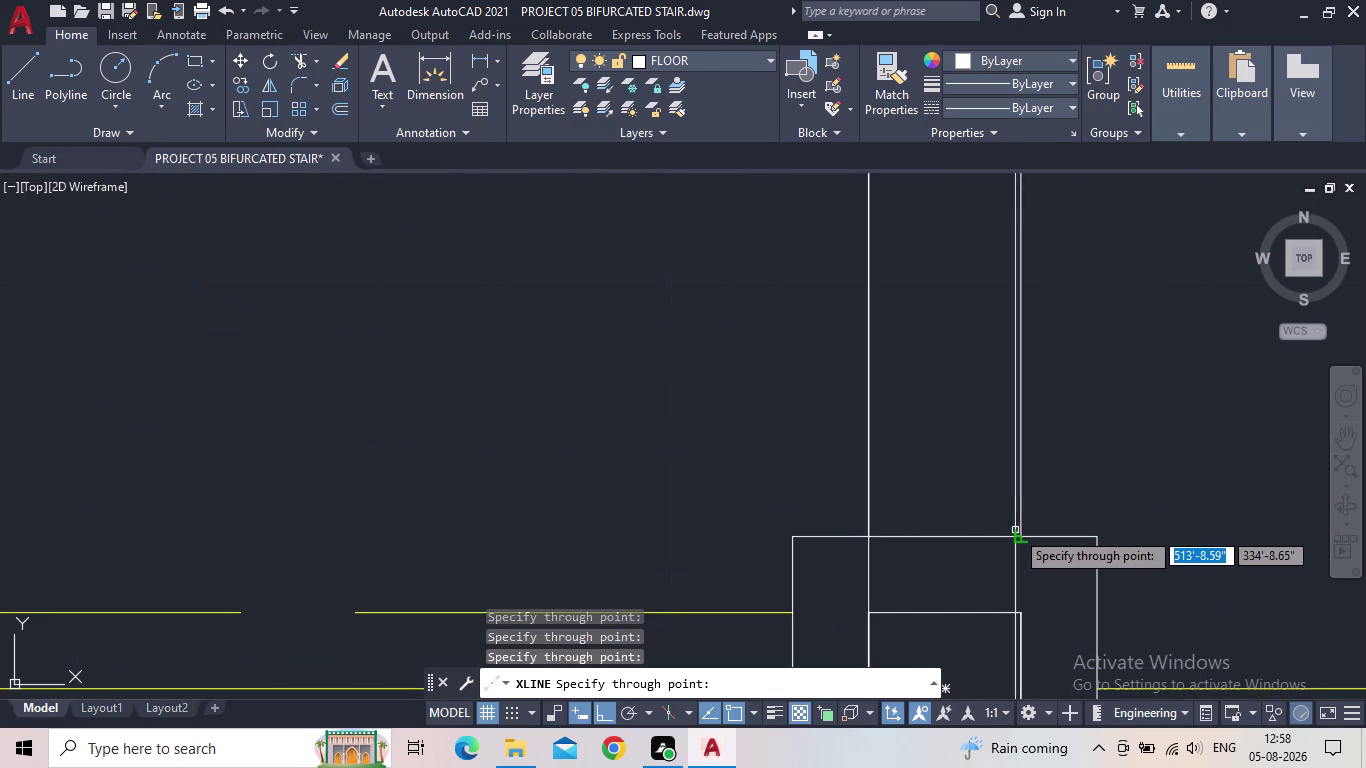
click(1023, 533)
key(Escape)
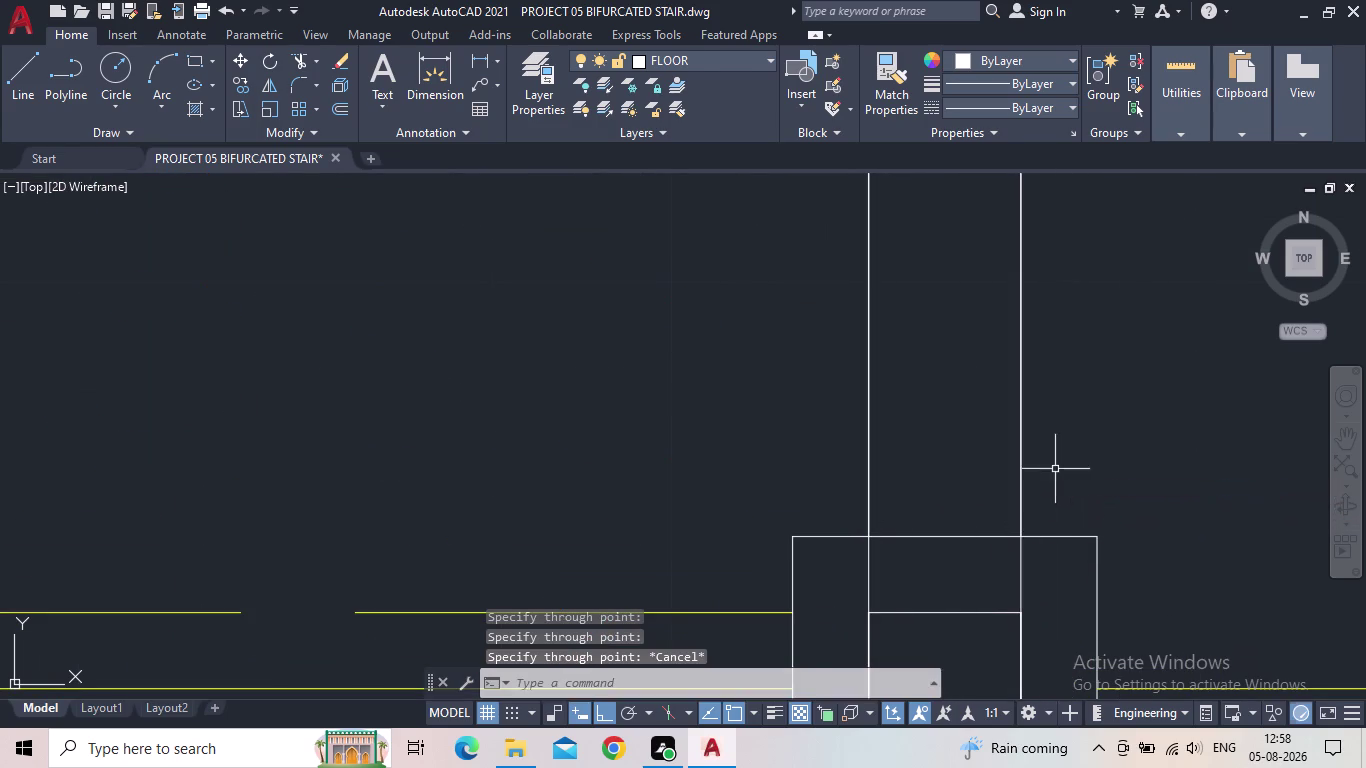
scroll(down, 3)
scroll(down, 3)
middle_drag(947, 568, 895, 356)
scroll(down, 3)
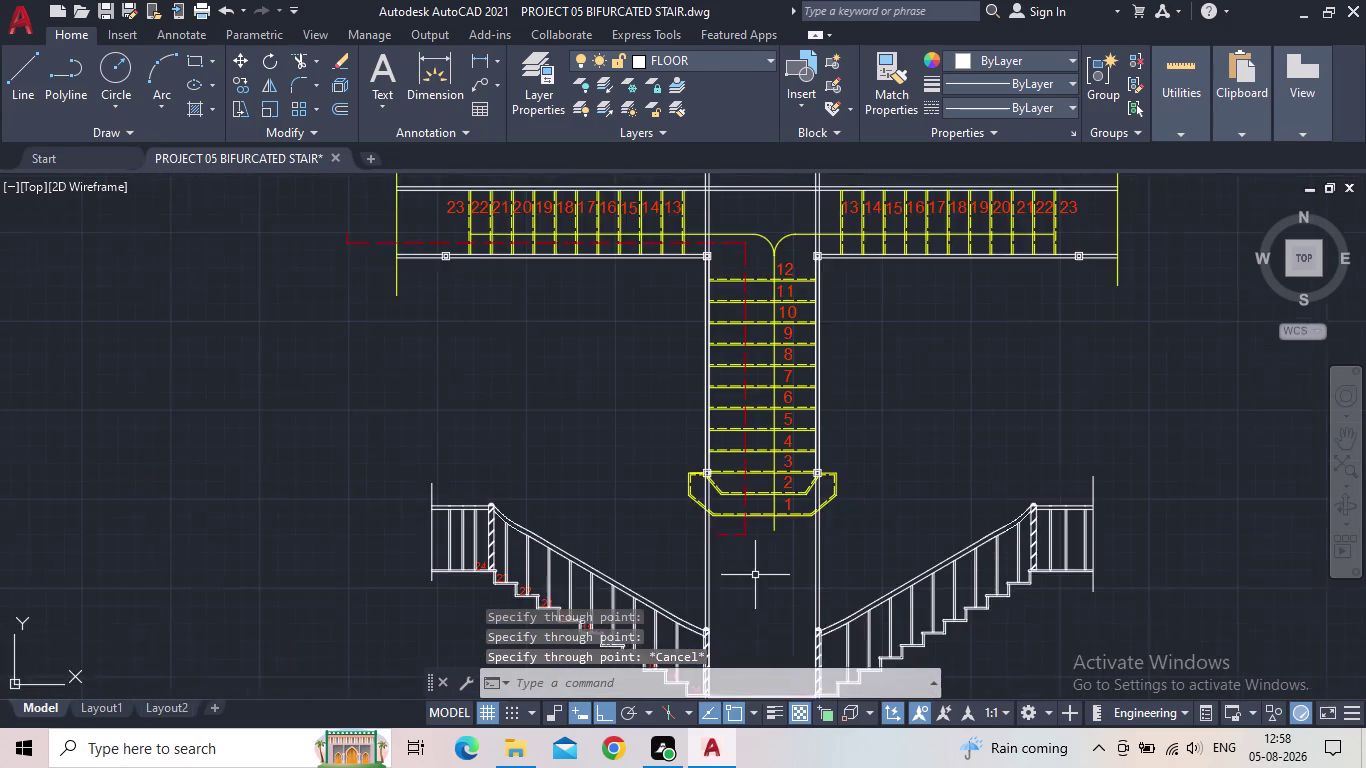
Draw a short line along the cap base from its centre to the post's right edge.
middle_drag(755, 575, 755, 394)
scroll(up, 3)
middle_drag(685, 516, 784, 476)
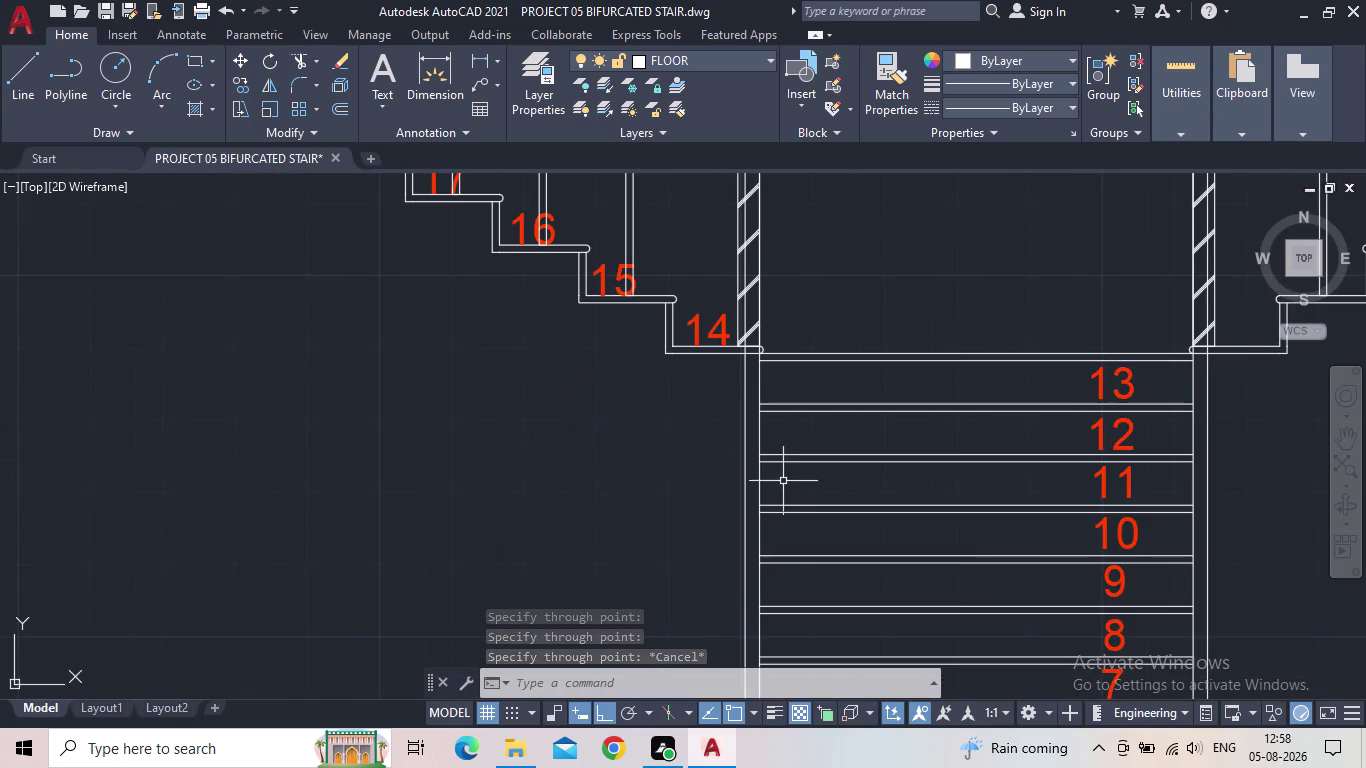
middle_drag(783, 487, 782, 657)
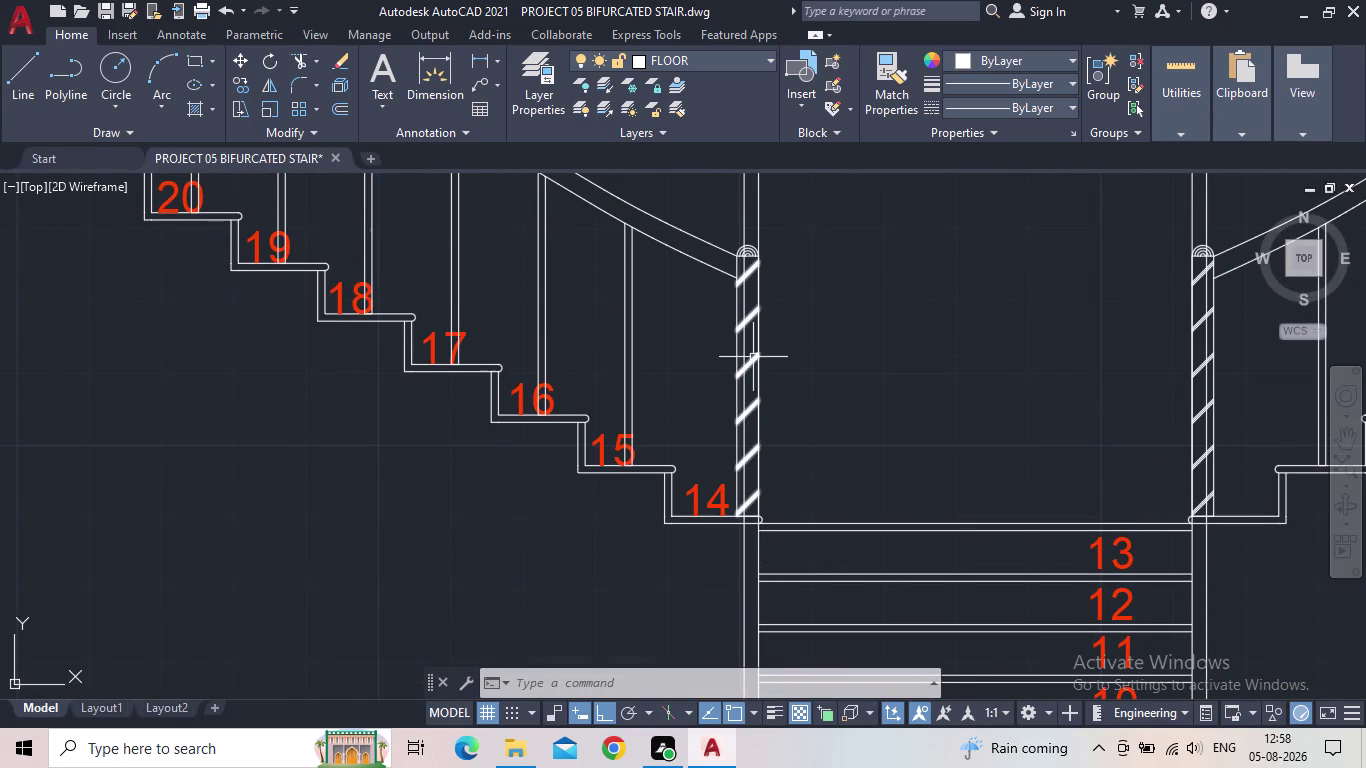
middle_drag(810, 546, 797, 460)
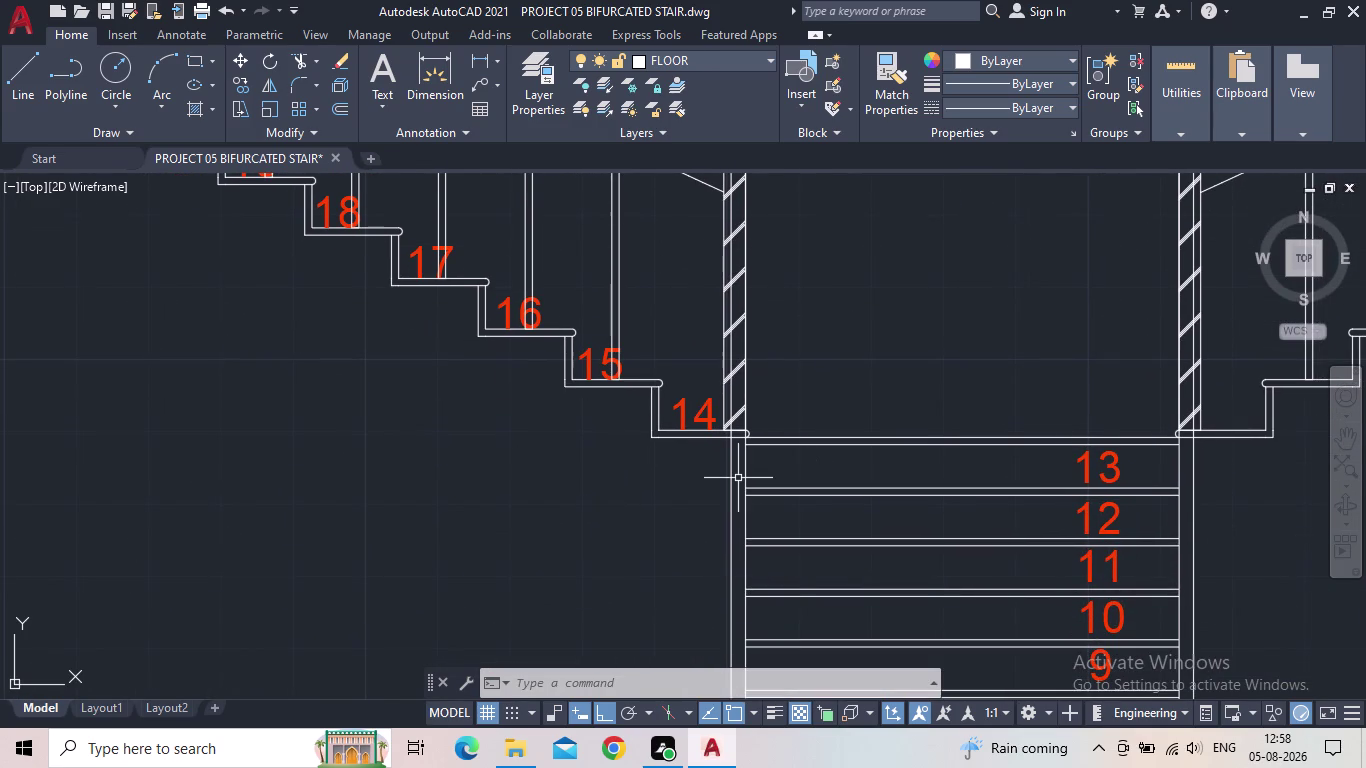
key(l)
key(Return)
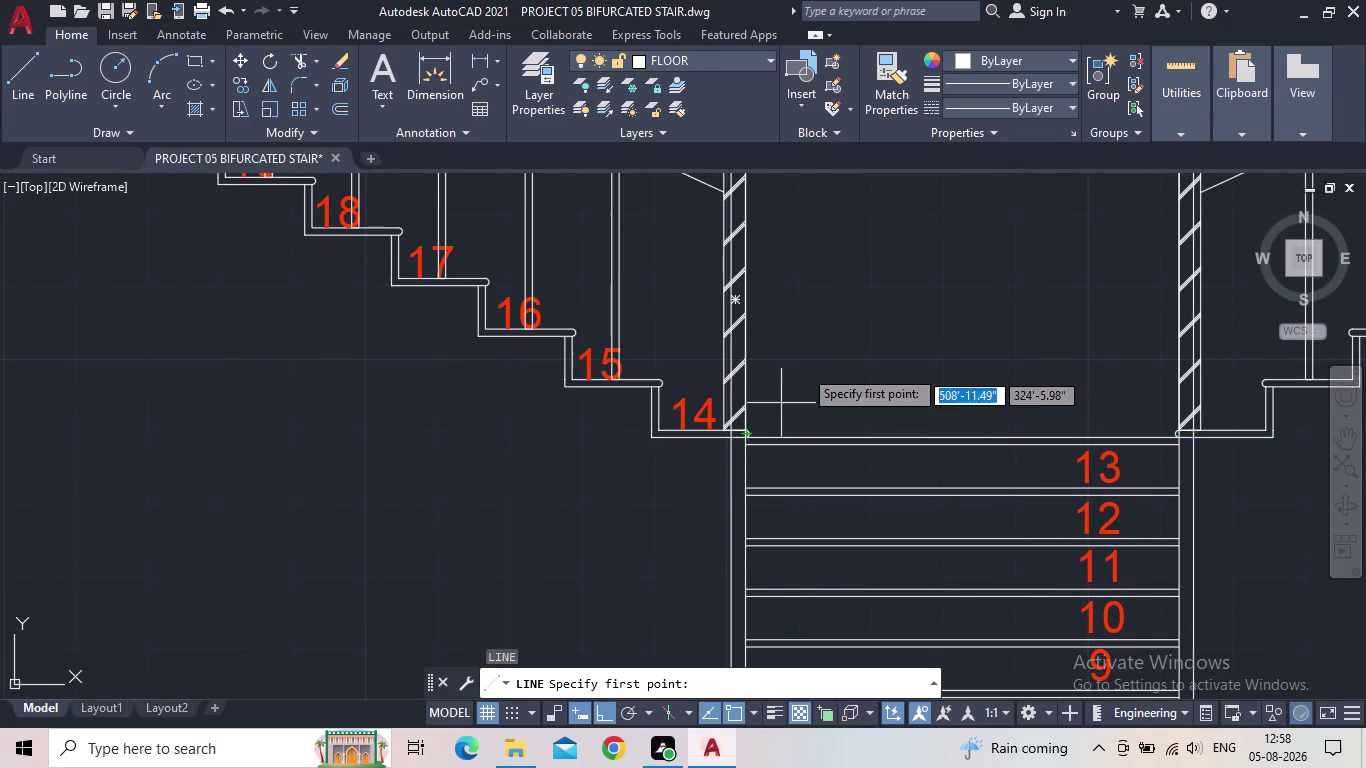
middle_drag(803, 368, 783, 604)
scroll(up, 3)
scroll(up, 3)
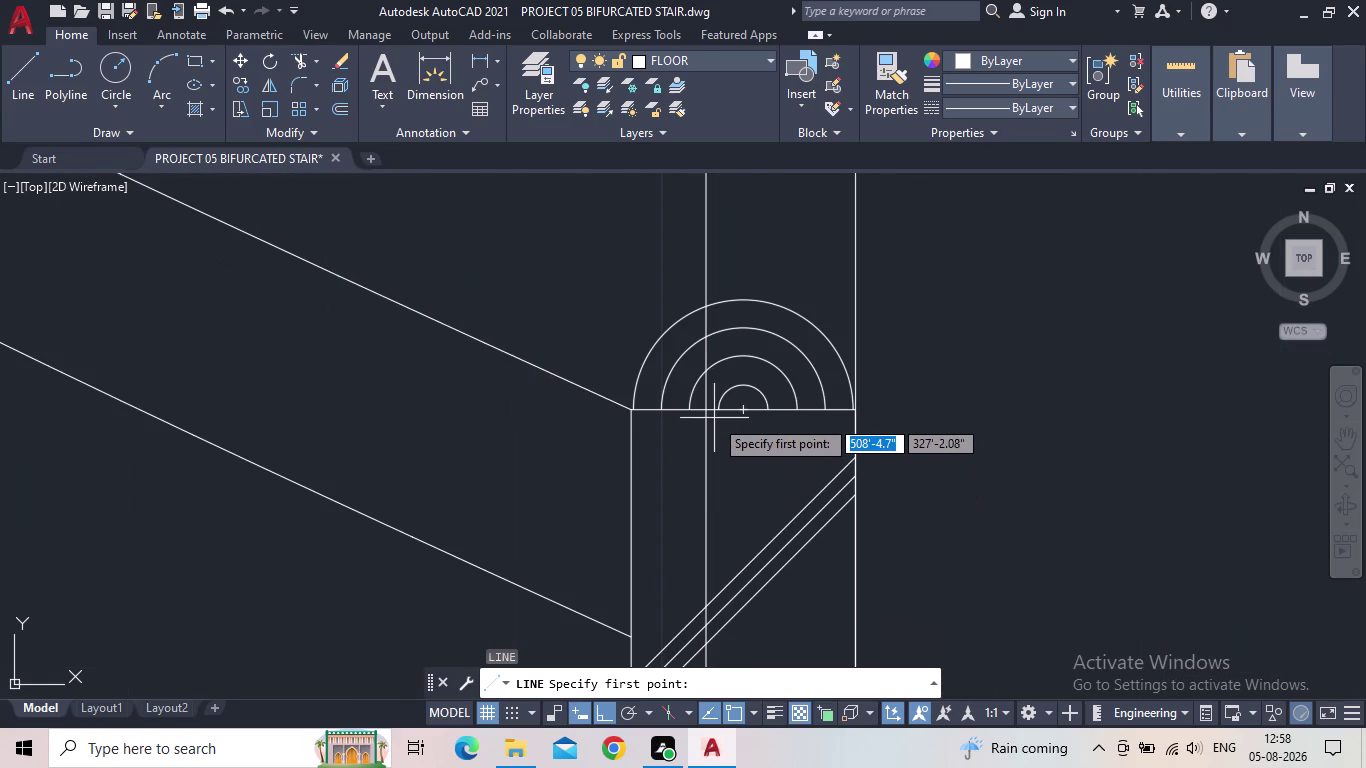
click(707, 412)
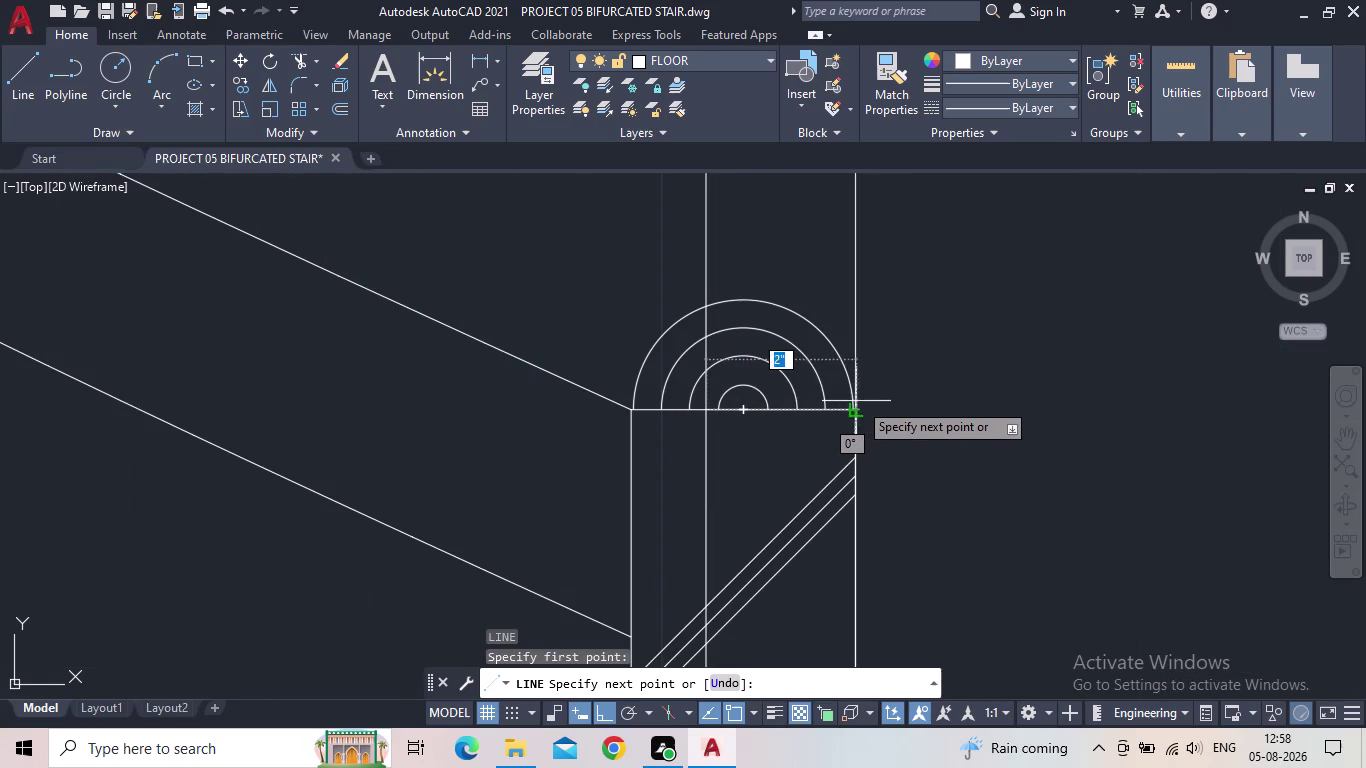
click(856, 404)
key(Escape)
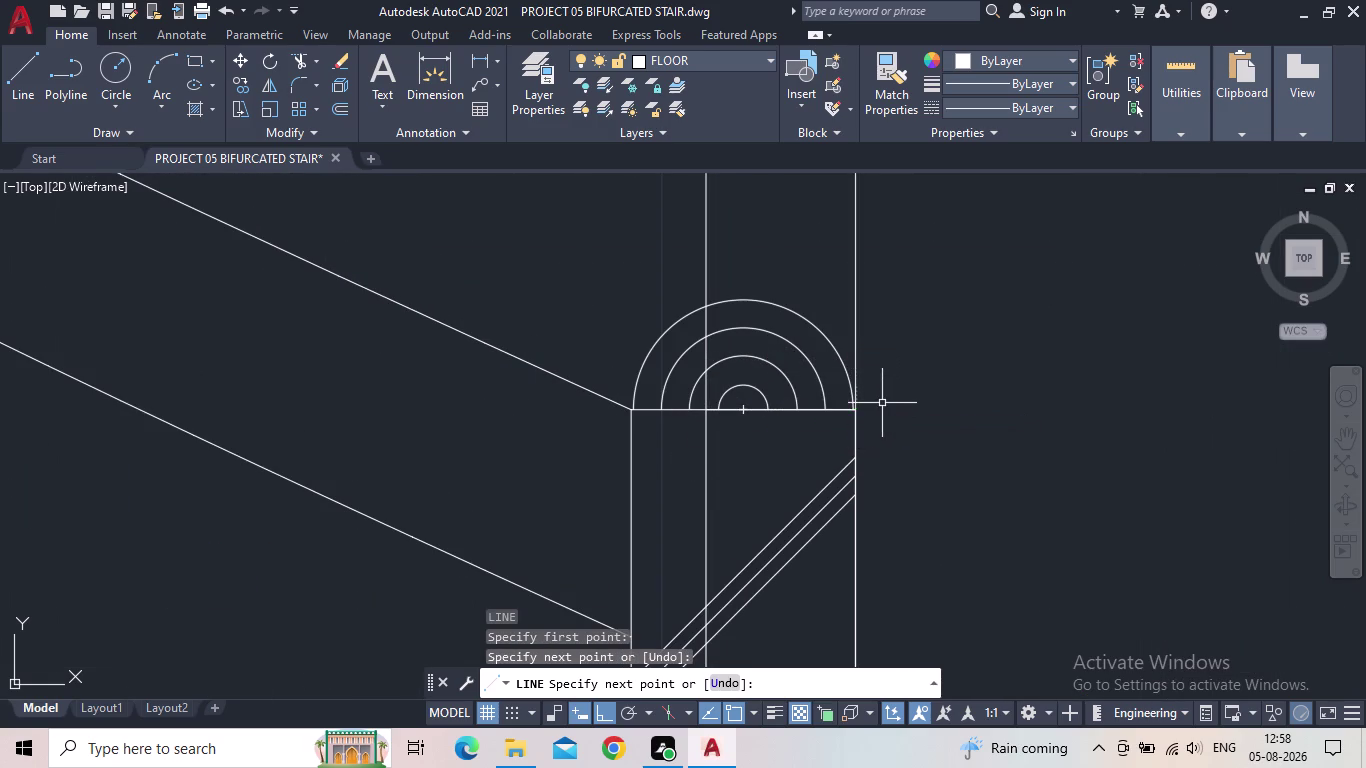
scroll(down, 3)
Start TRIM with a fence drag across the newel post lines.
key(t)
key(r)
key(space)
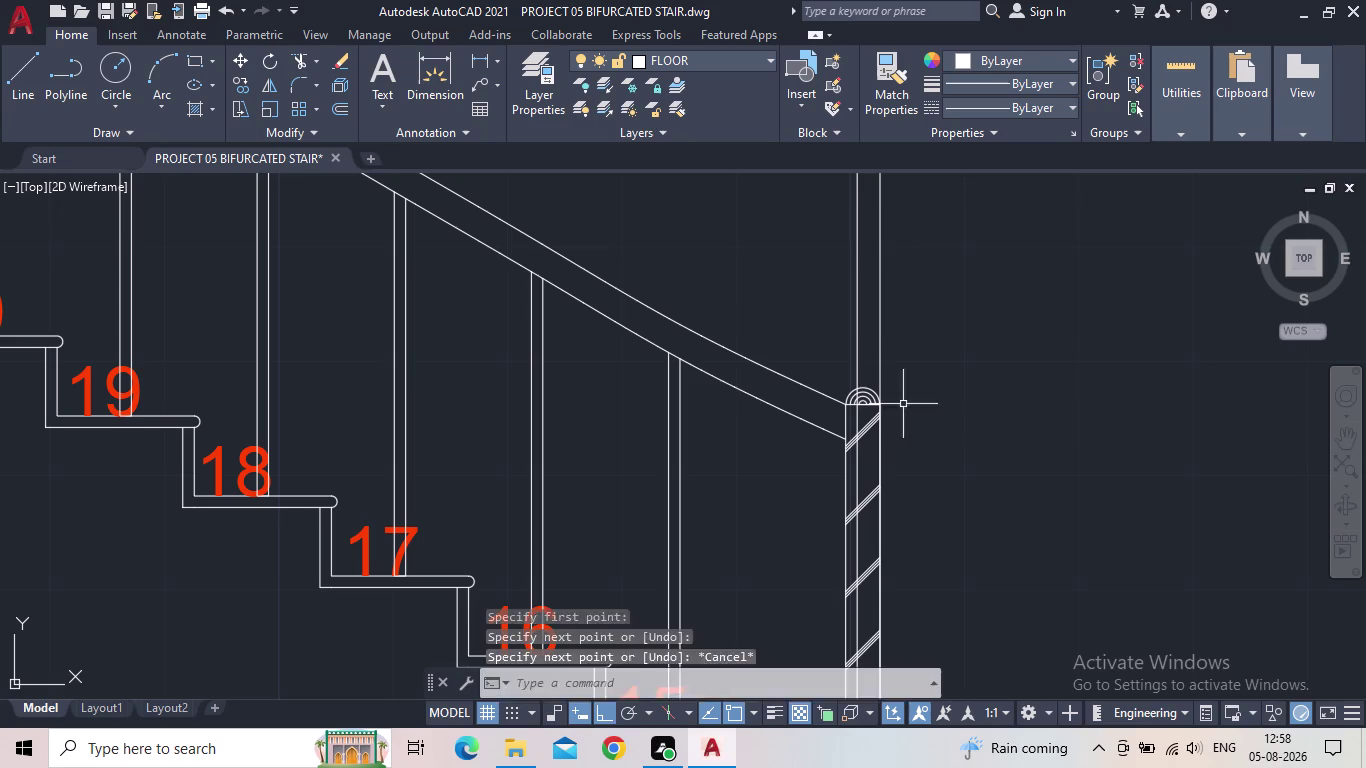
drag(914, 335, 819, 337)
scroll(down, 3)
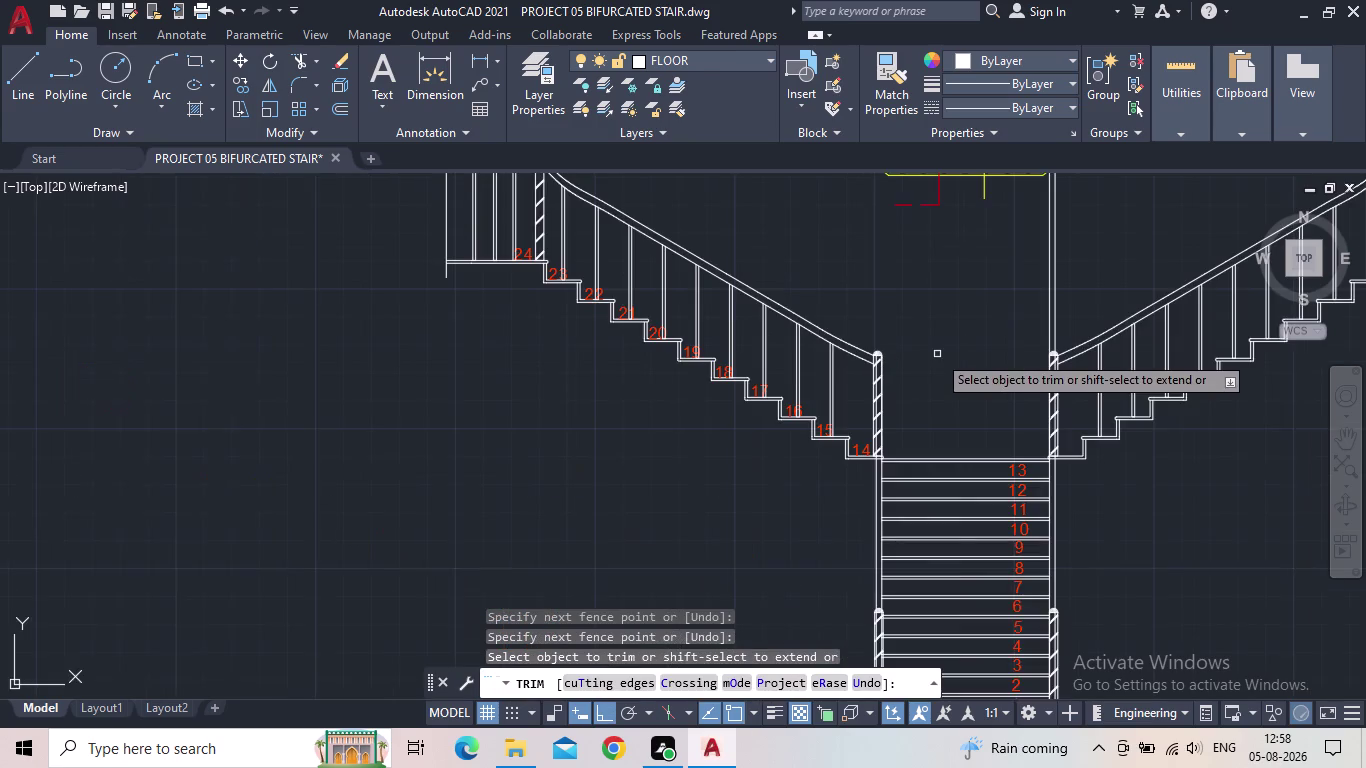
middle_drag(937, 354, 866, 500)
scroll(down, 3)
middle_drag(851, 447, 836, 367)
middle_drag(856, 383, 839, 302)
scroll(down, 3)
scroll(up, 3)
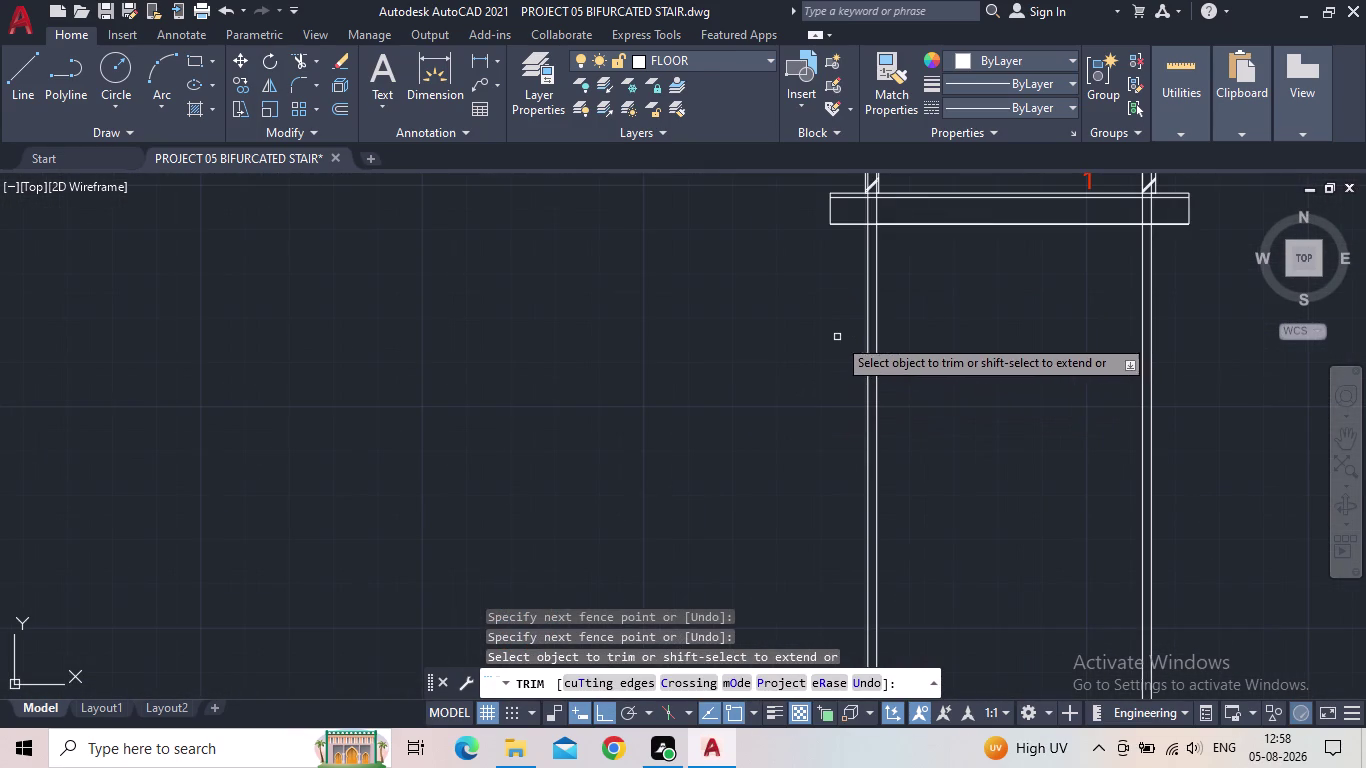
middle_drag(837, 337, 733, 510)
scroll(up, 3)
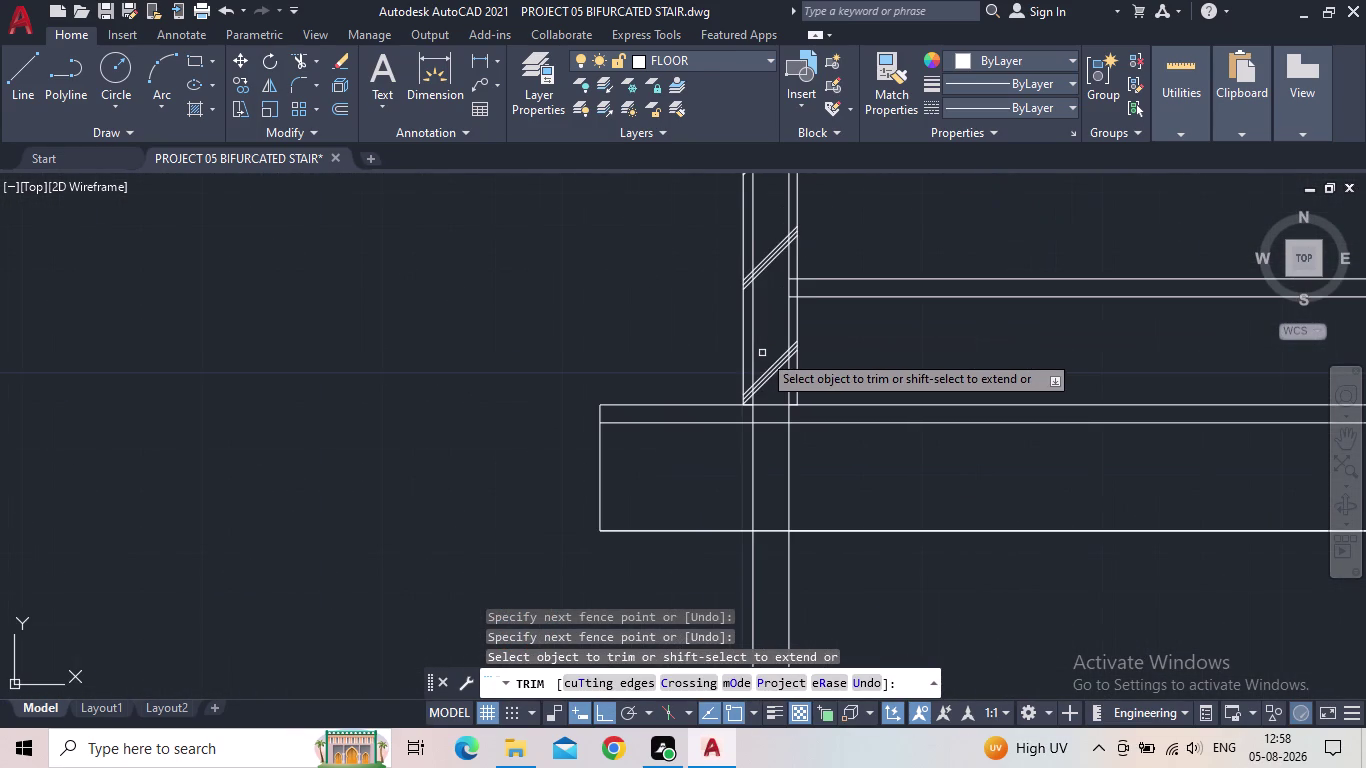
middle_drag(785, 324, 784, 580)
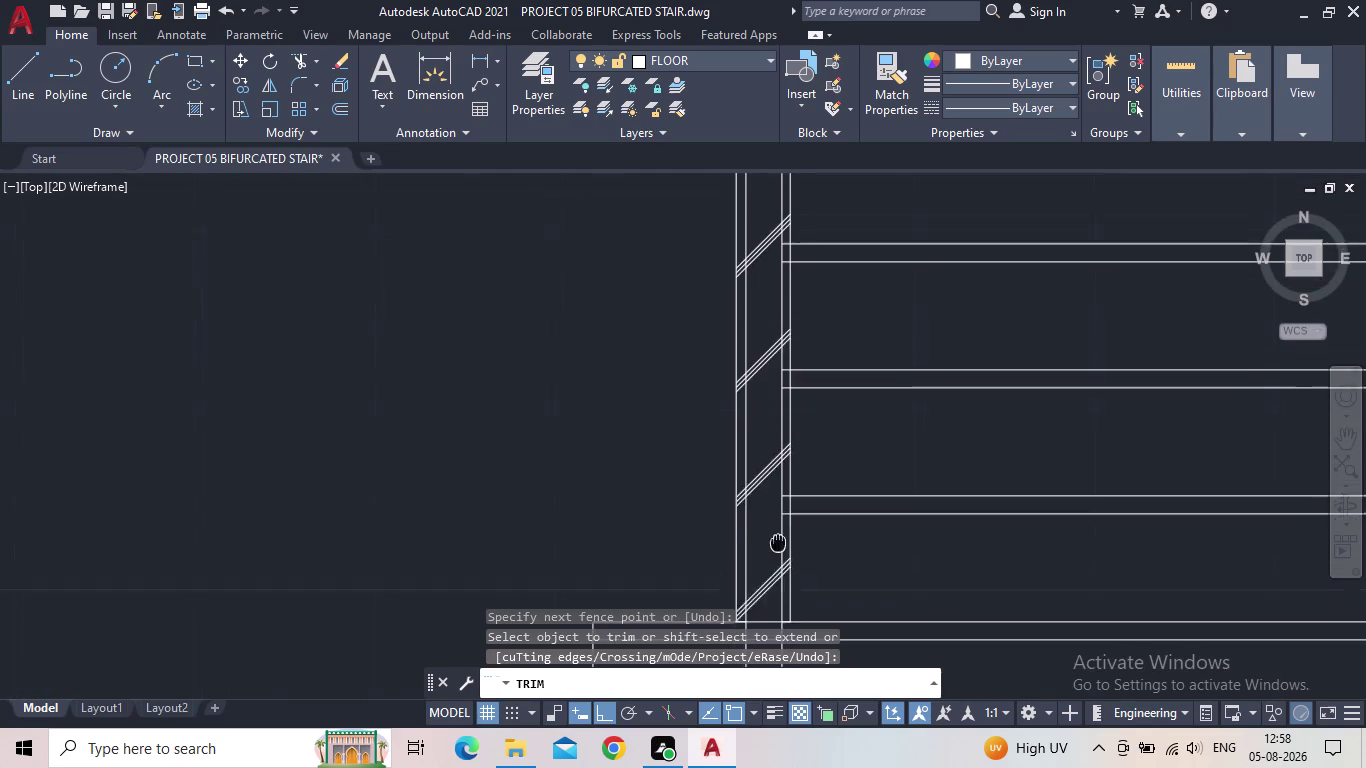
middle_drag(784, 580, 786, 584)
text(l)
key(space)
middle_drag(812, 485, 771, 720)
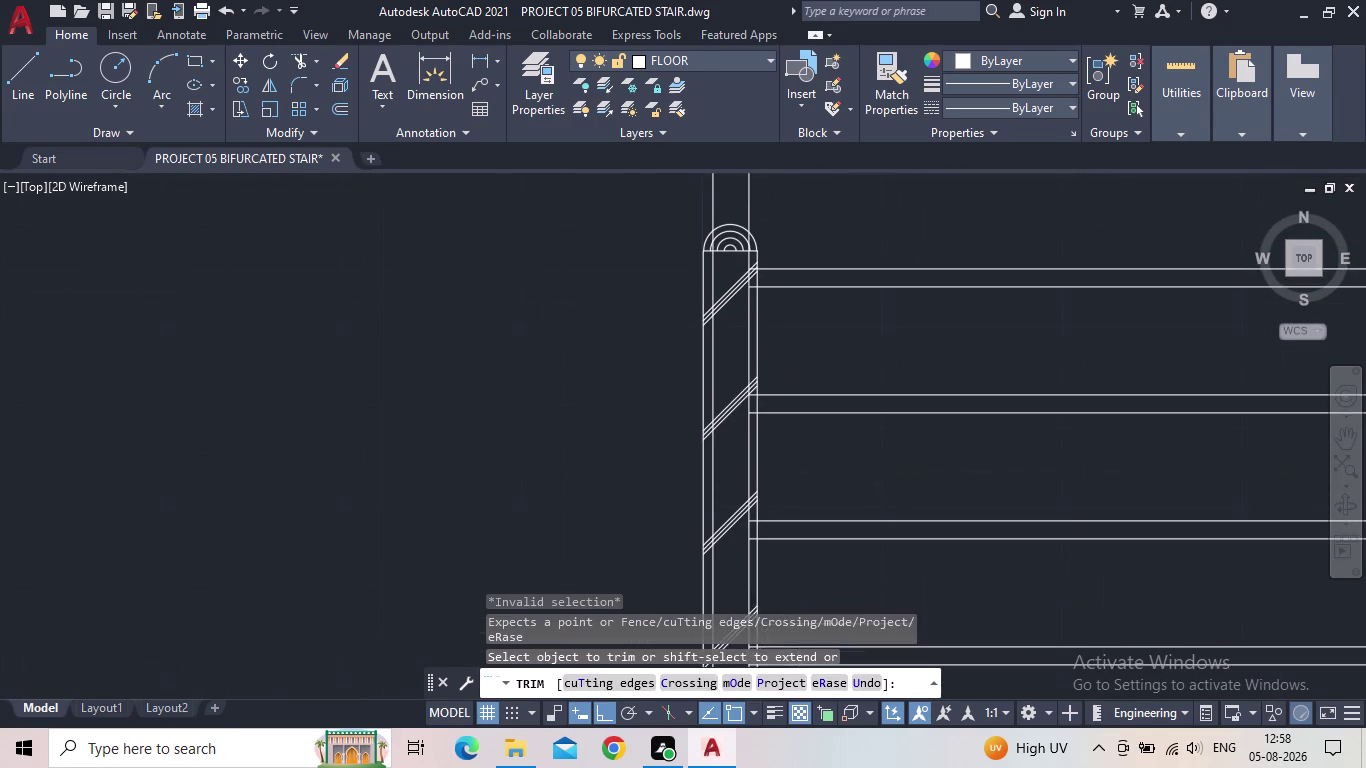
middle_drag(771, 720, 771, 721)
middle_drag(790, 274, 803, 434)
scroll(up, 3)
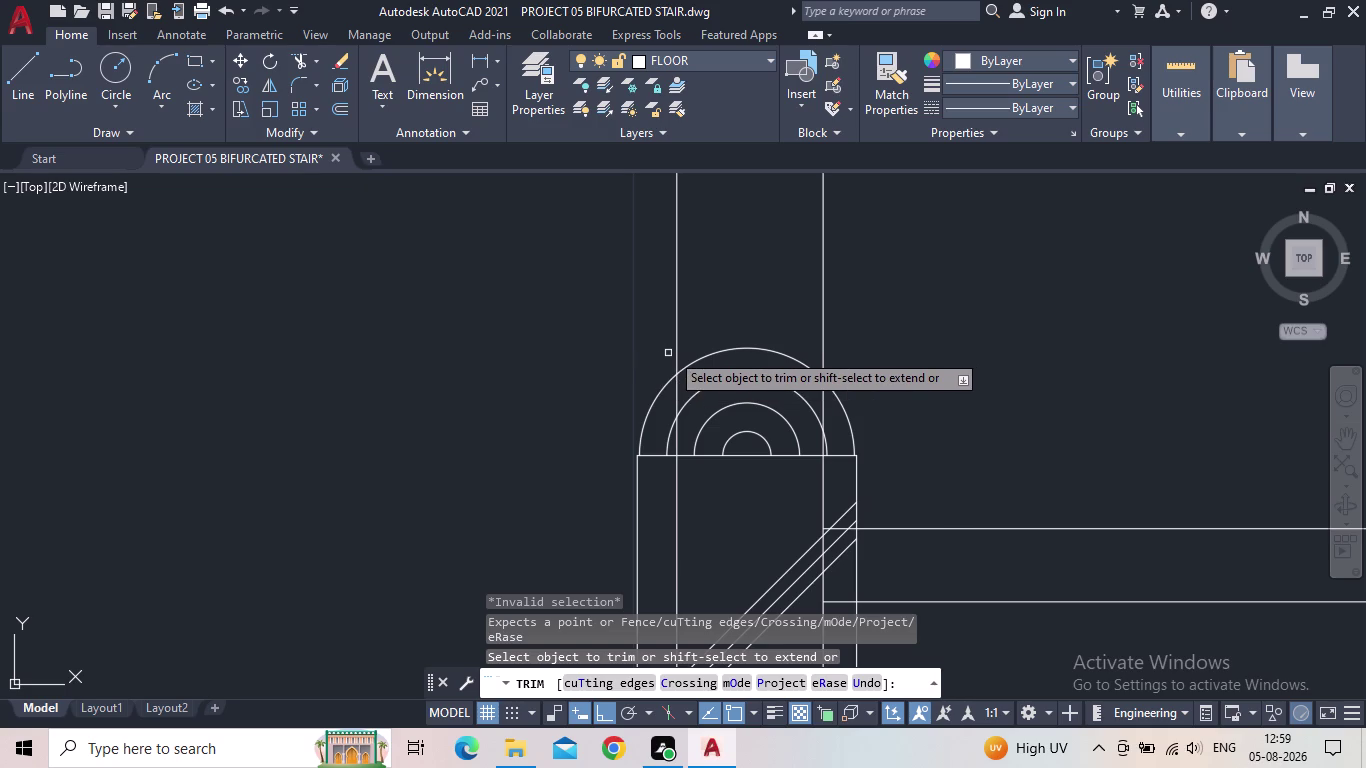
key(Escape)
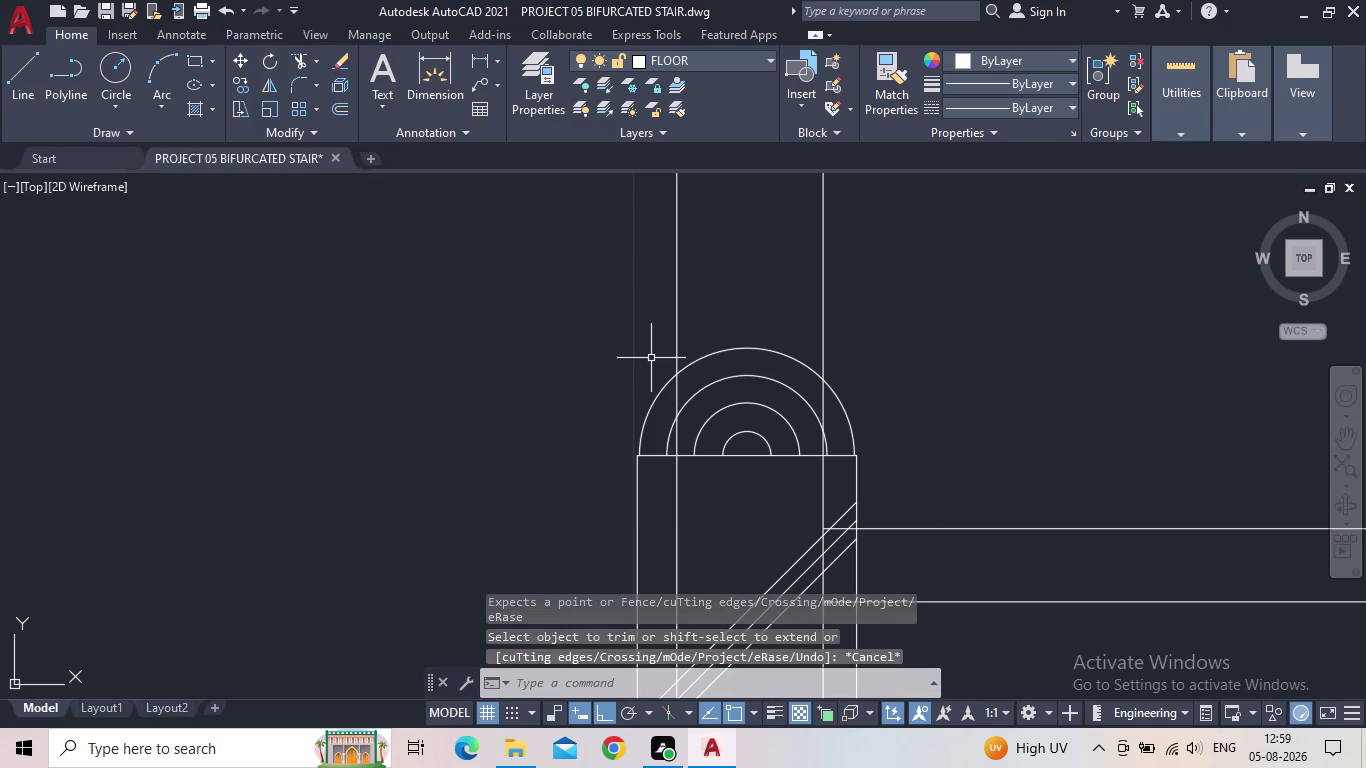
Draw two straight lines across the newel arcs between the handrail edges.
key(l)
key(Return)
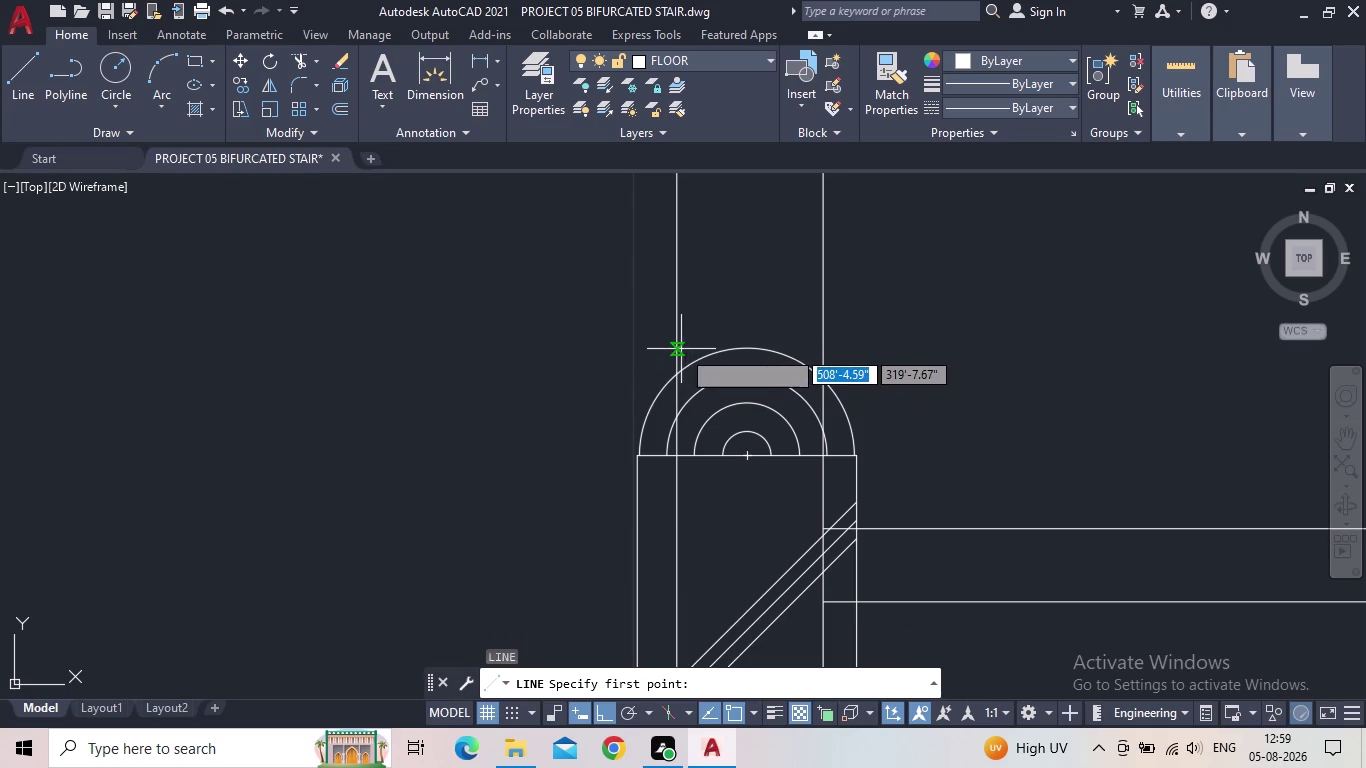
click(676, 349)
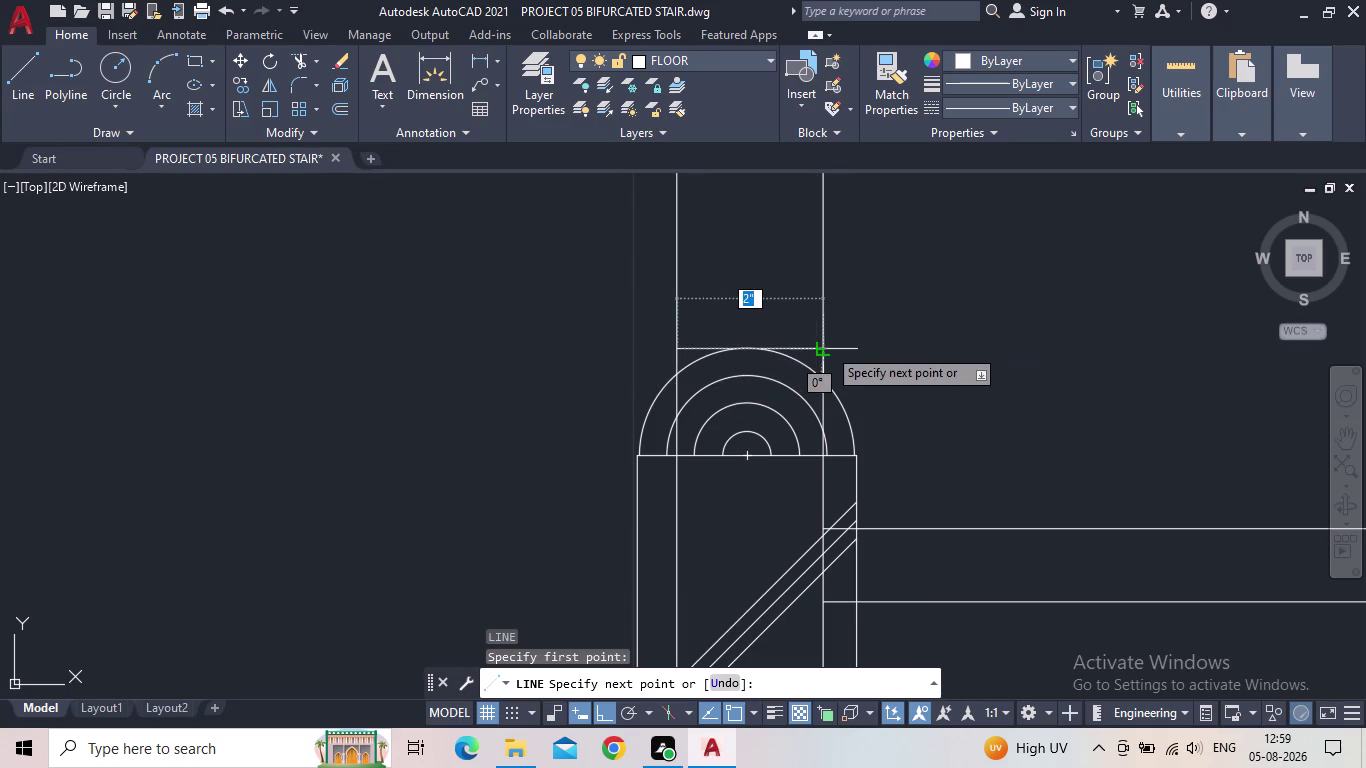
click(829, 347)
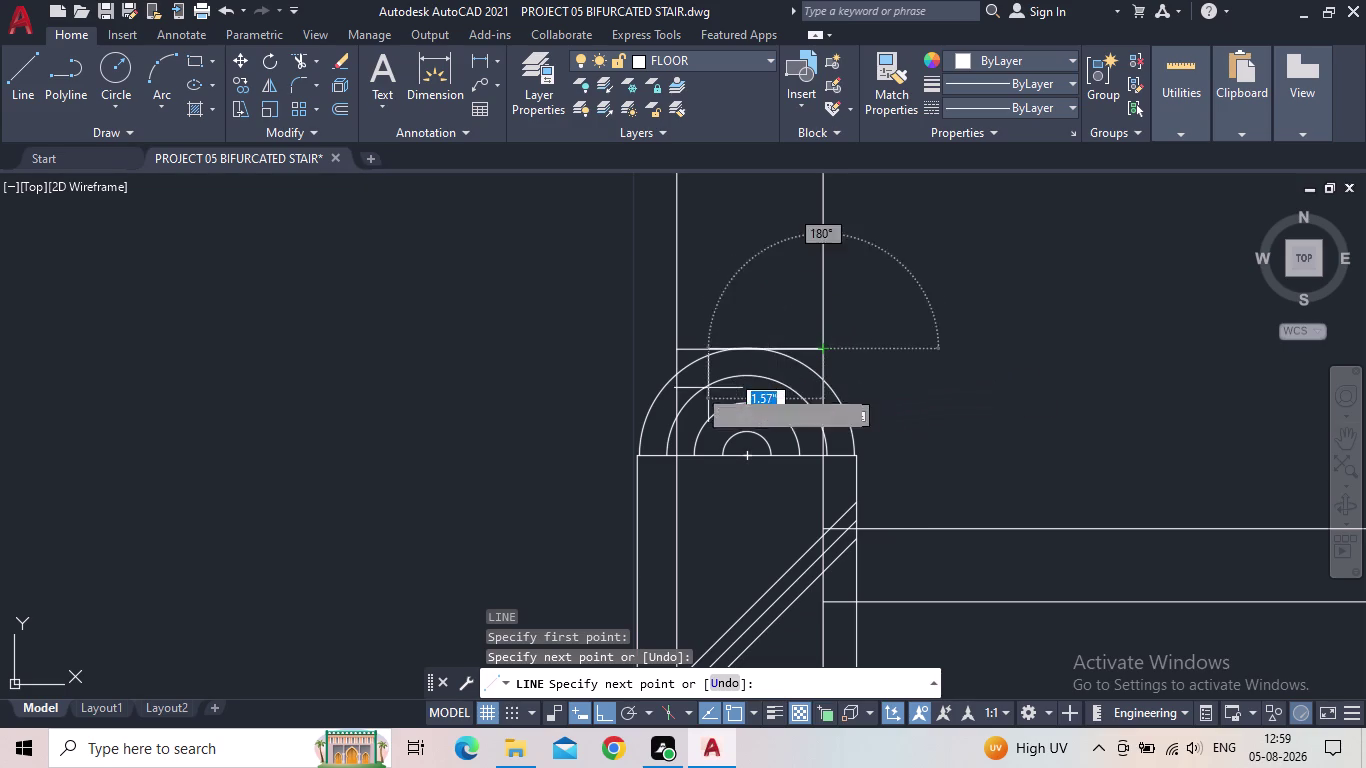
key(Escape)
scroll(down, 3)
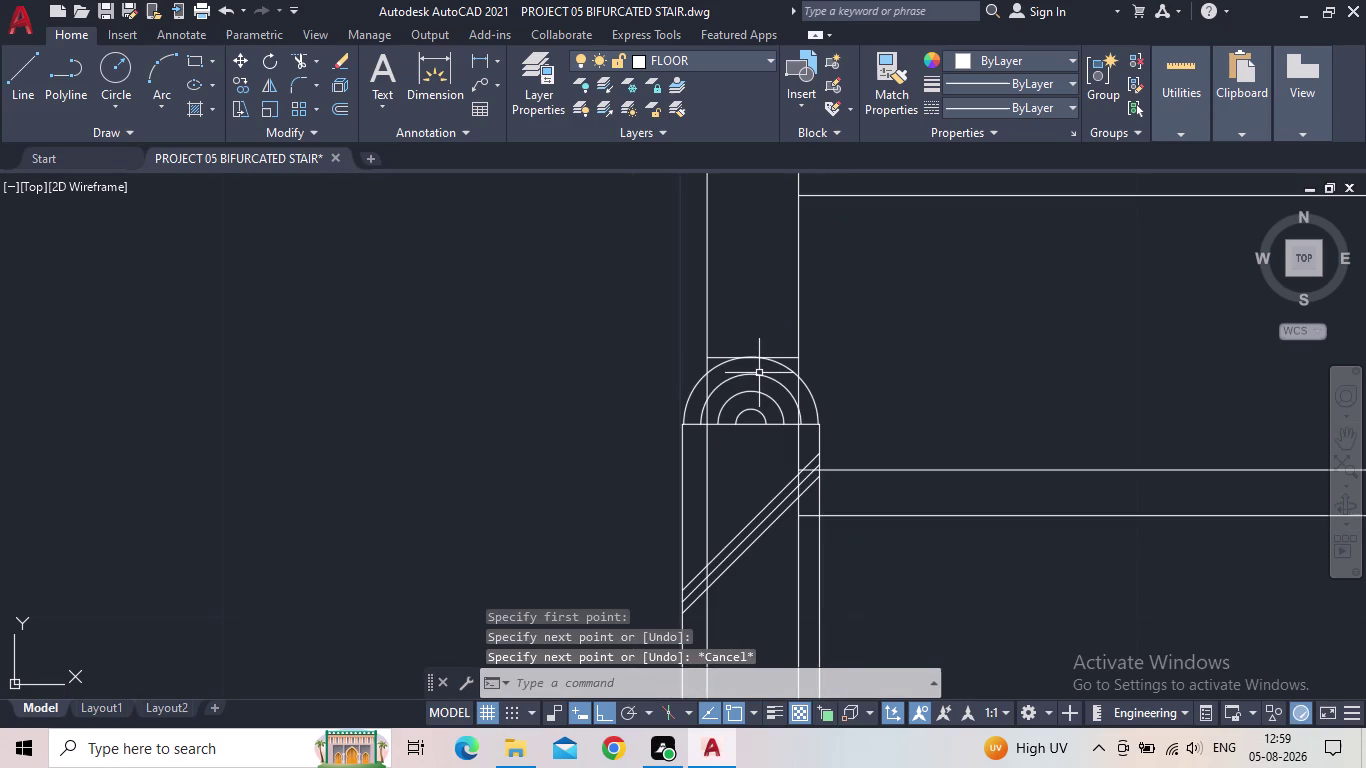
key(l)
key(space)
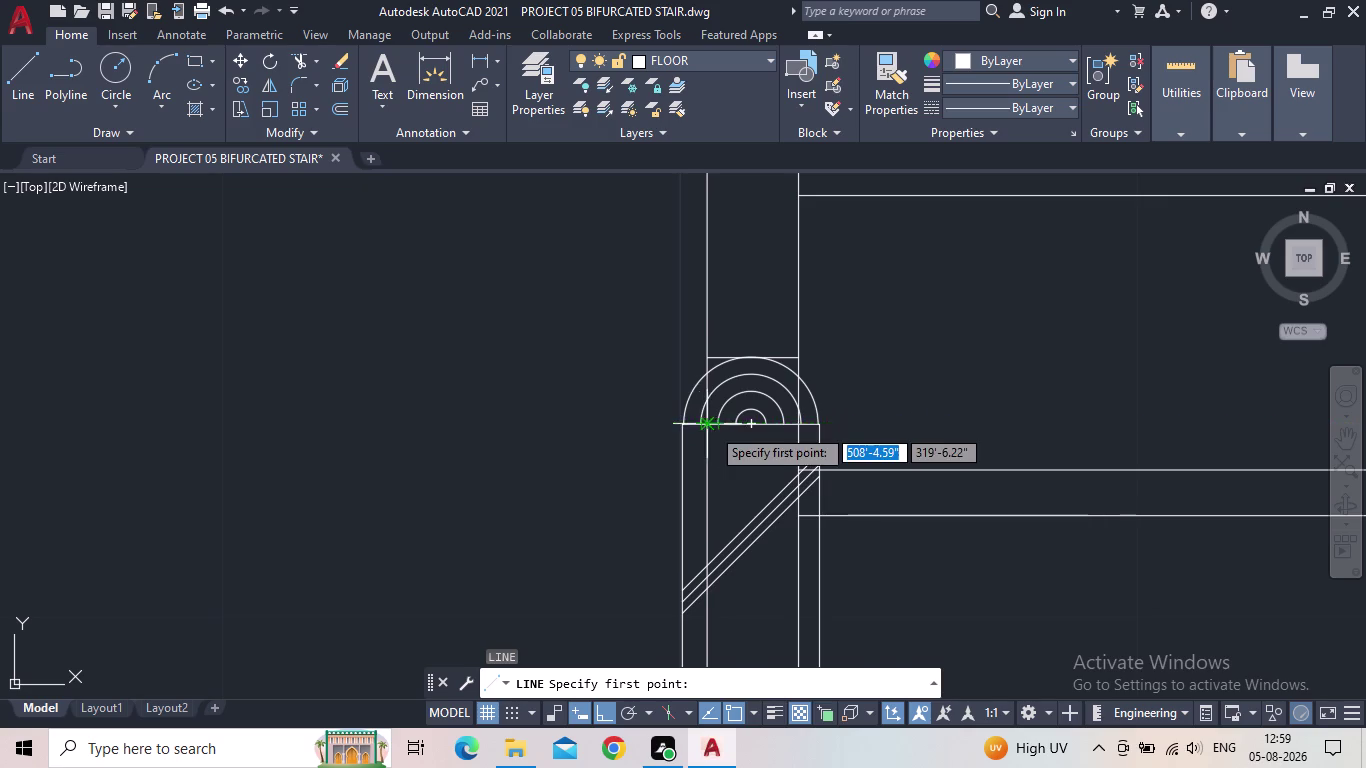
scroll(up, 3)
click(704, 419)
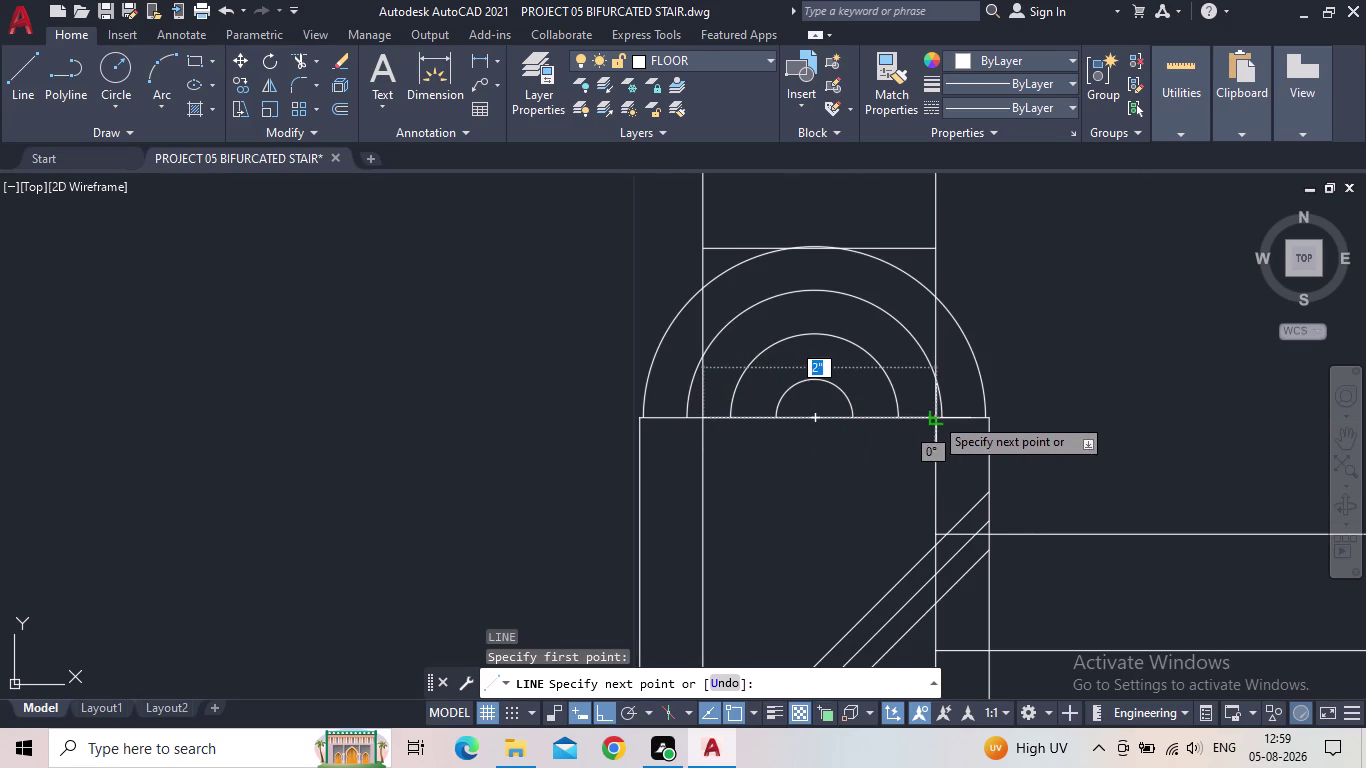
click(934, 416)
key(Escape)
scroll(down, 3)
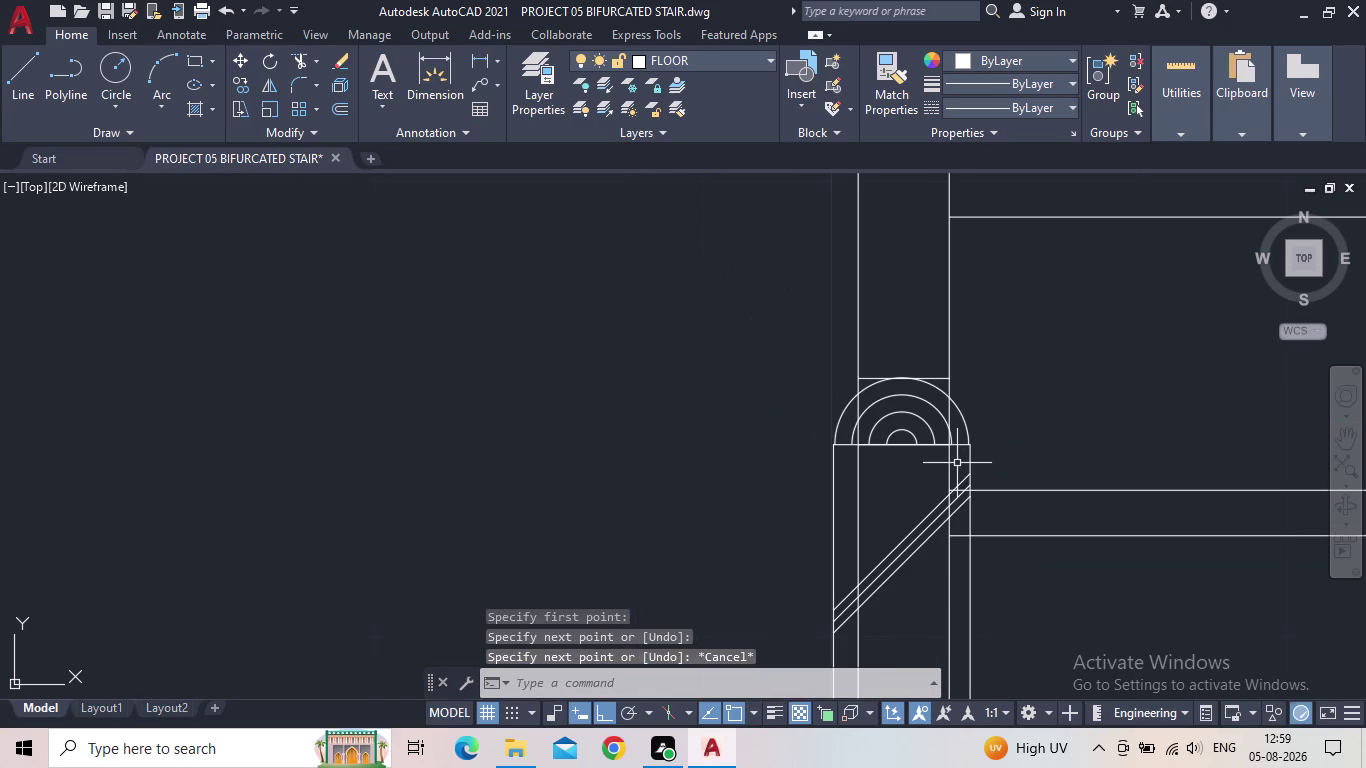
Trim the overlapping arc pieces at the handrail end, including a fence across them.
middle_click(956, 461)
key(t)
key(r)
key(space)
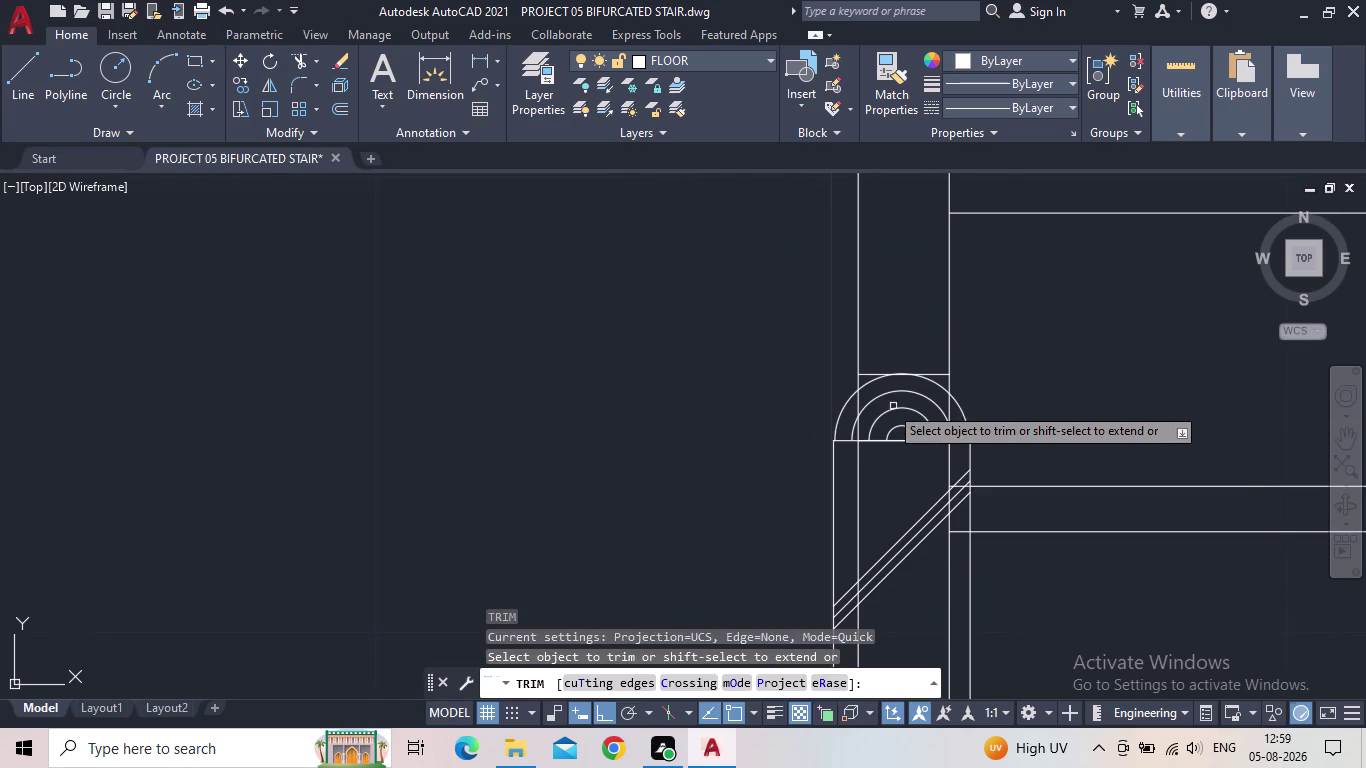
scroll(up, 3)
click(881, 315)
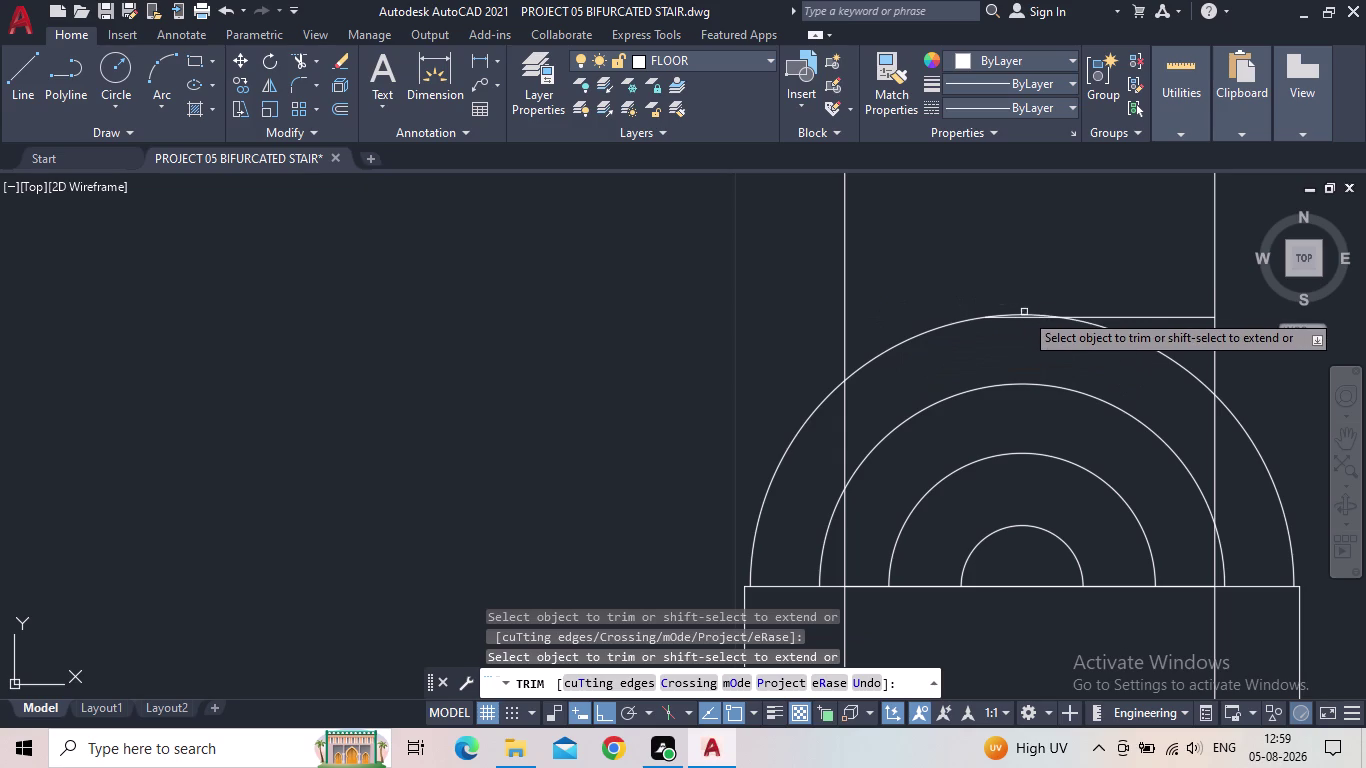
click(1019, 319)
click(1167, 311)
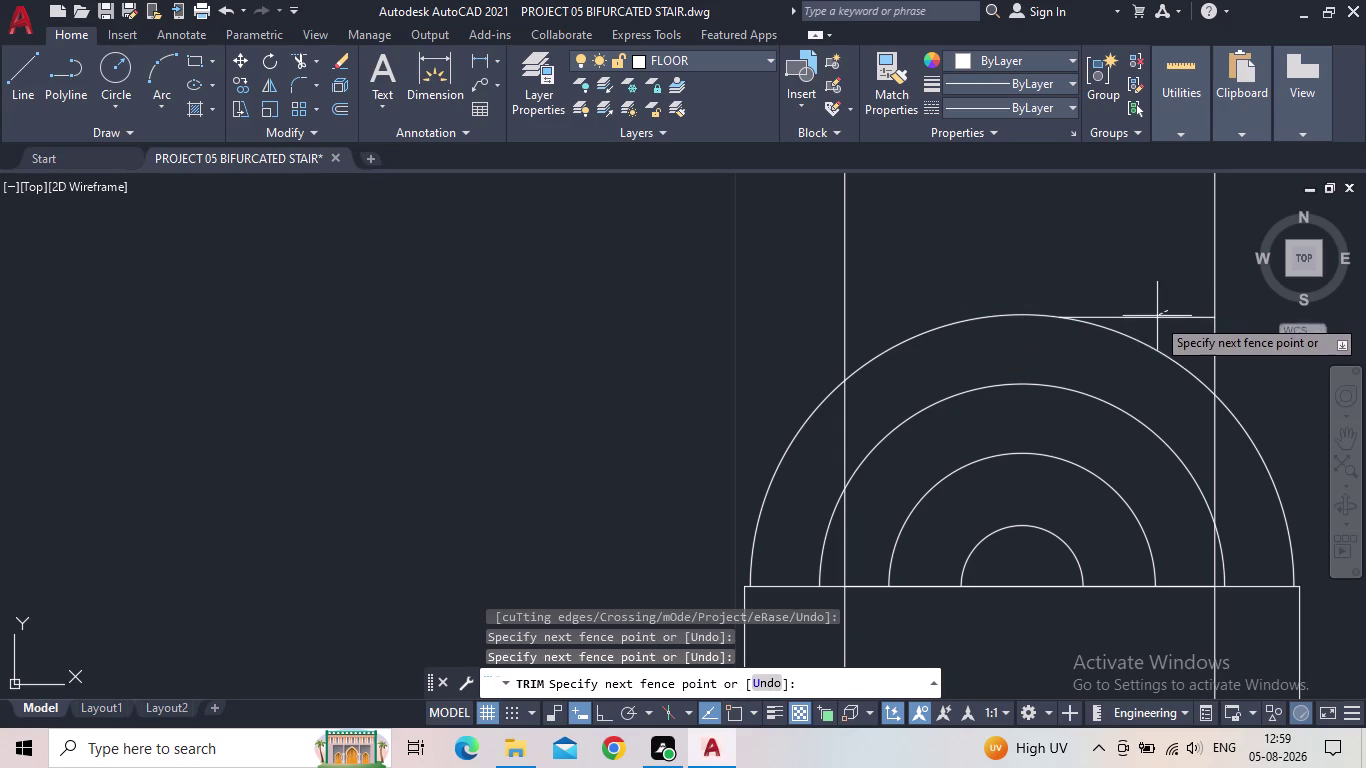
click(1153, 325)
scroll(down, 3)
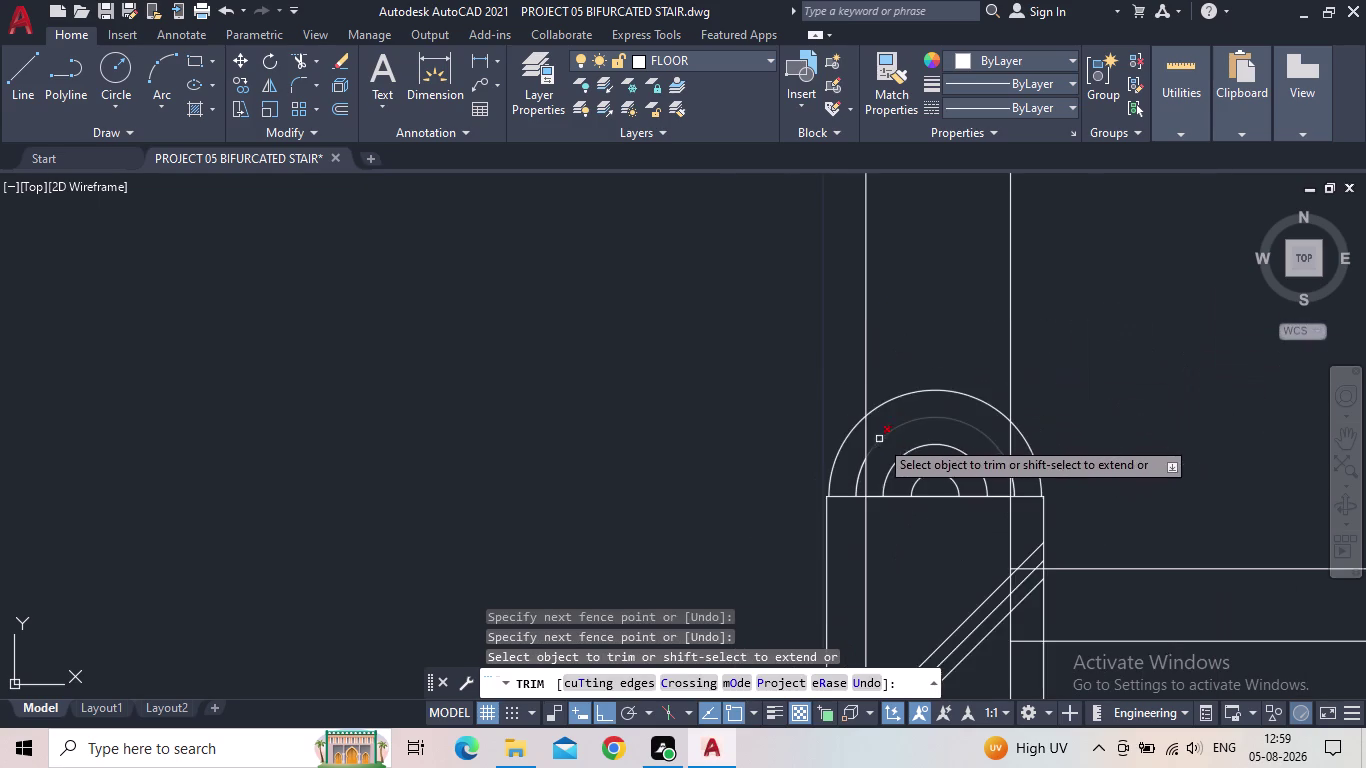
Fence-trim the crossed pieces near the lower stair treads.
middle_drag(879, 426, 876, 329)
scroll(down, 3)
middle_drag(885, 481, 888, 299)
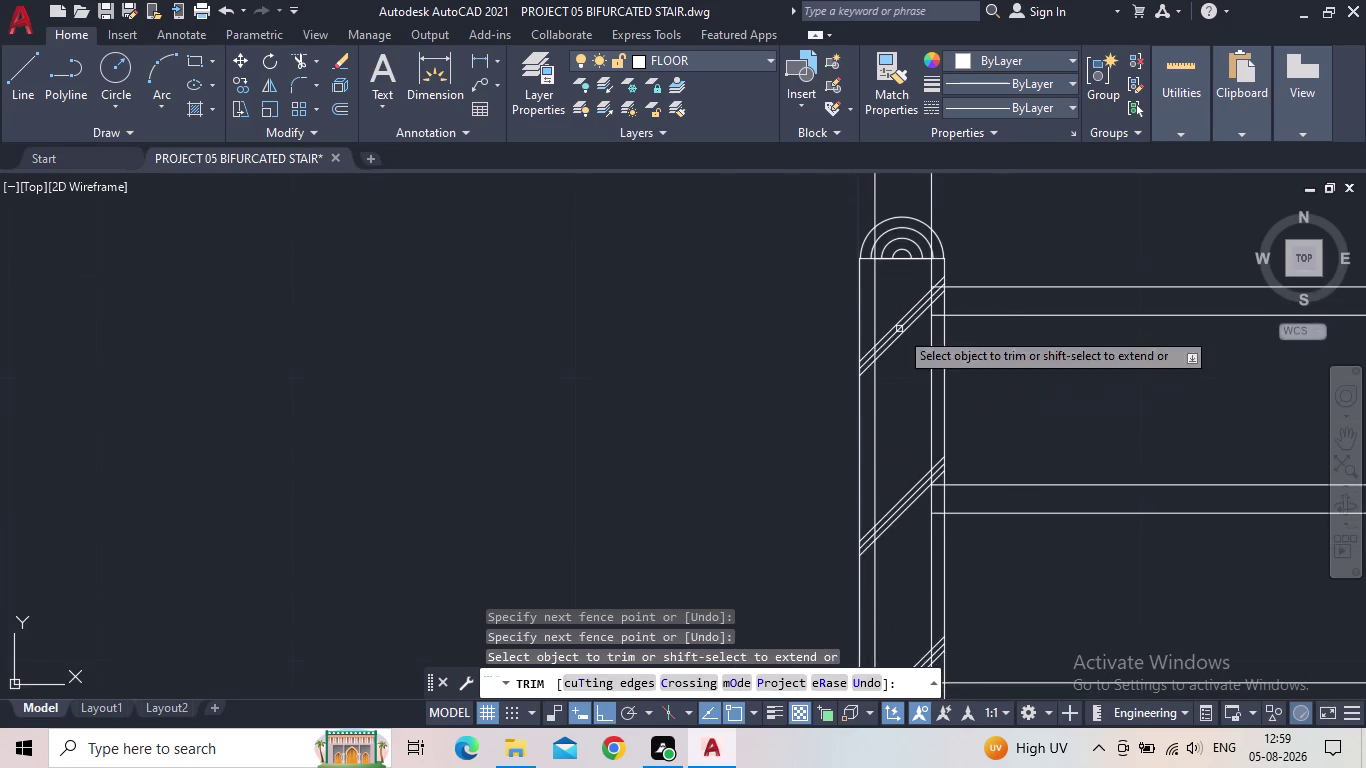
scroll(down, 3)
middle_drag(897, 388, 894, 231)
drag(943, 601, 929, 601)
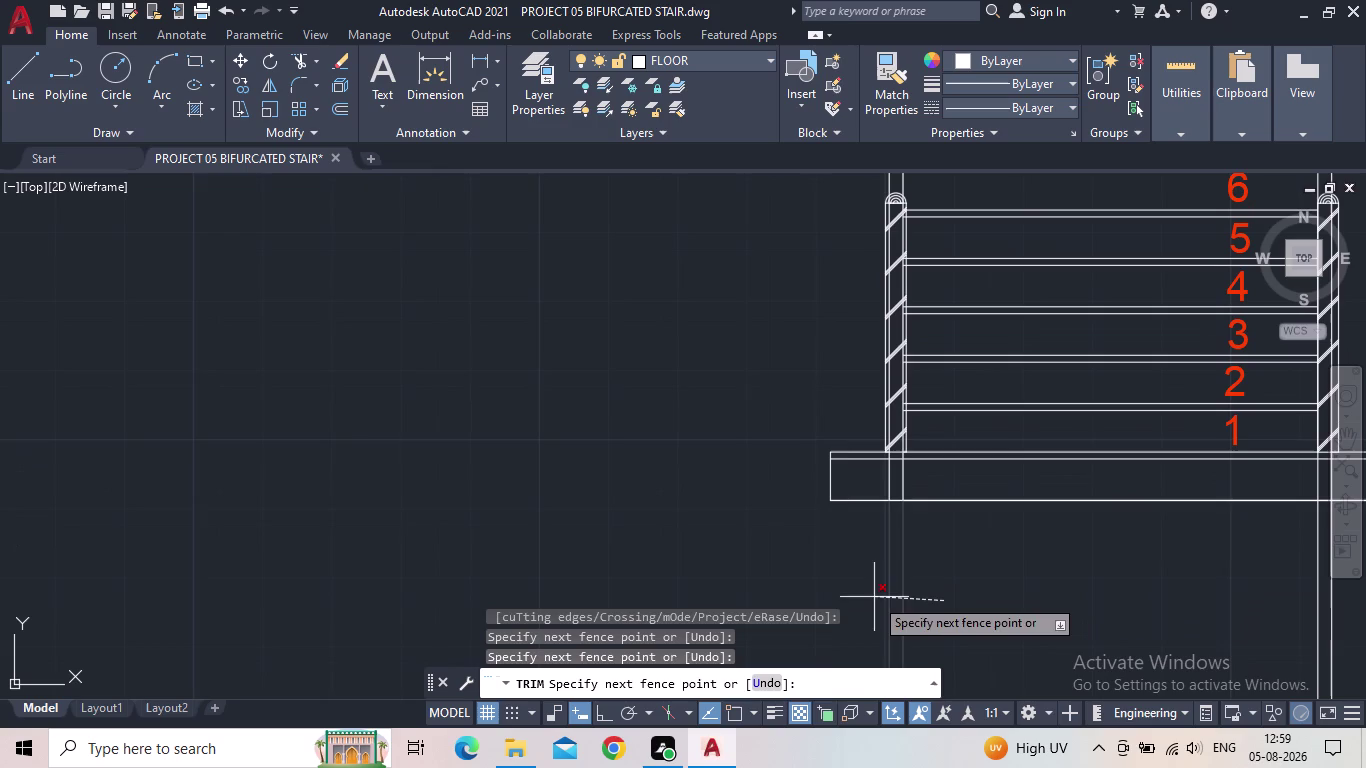
click(874, 597)
key(Escape)
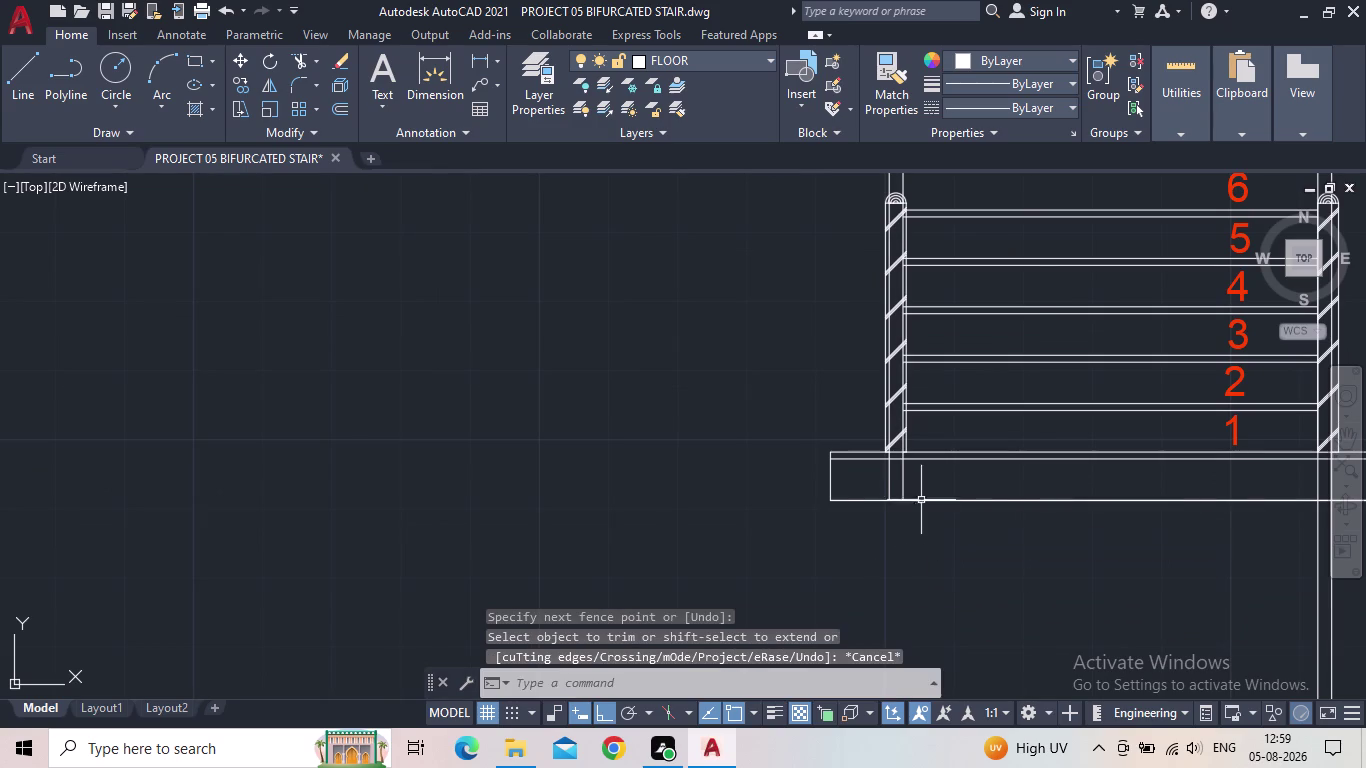
Select the two handrail lines and pan along the stair.
click(918, 486)
click(884, 485)
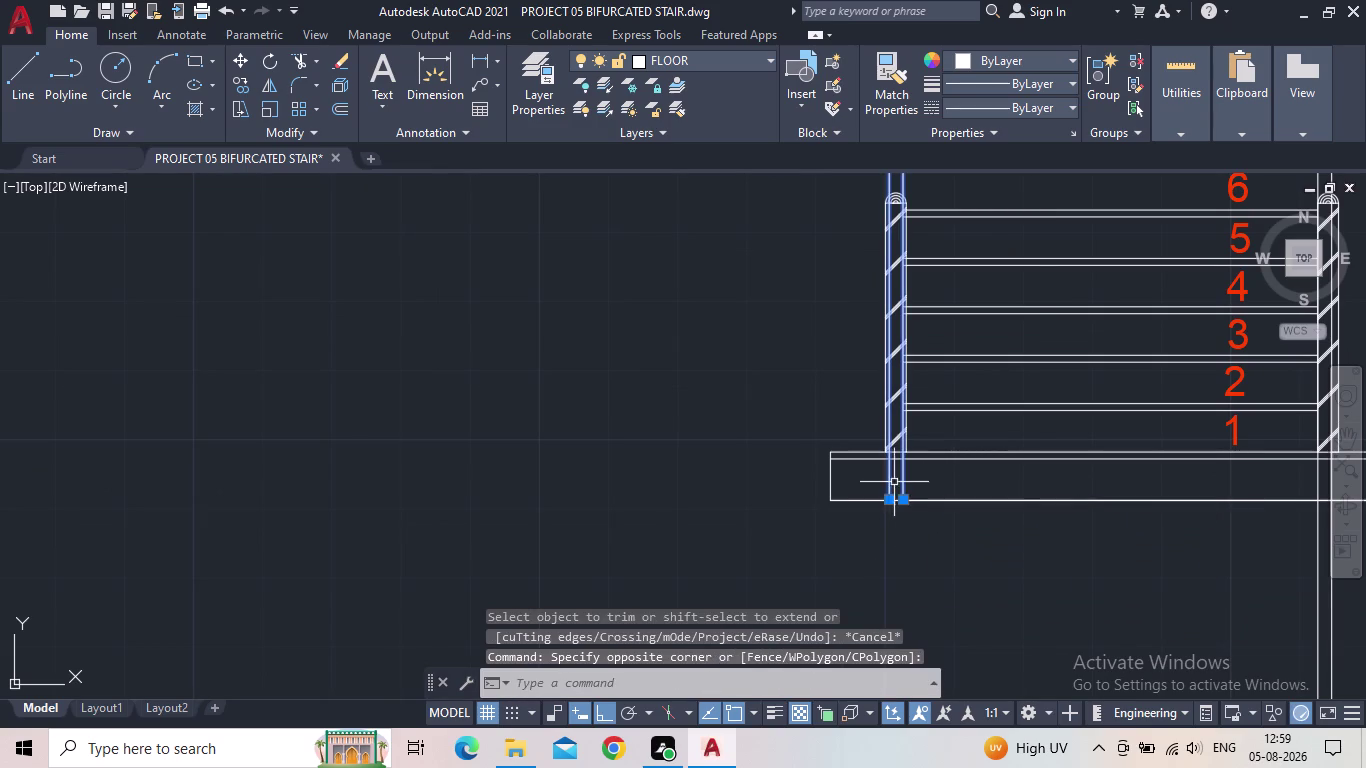
middle_drag(793, 311, 728, 377)
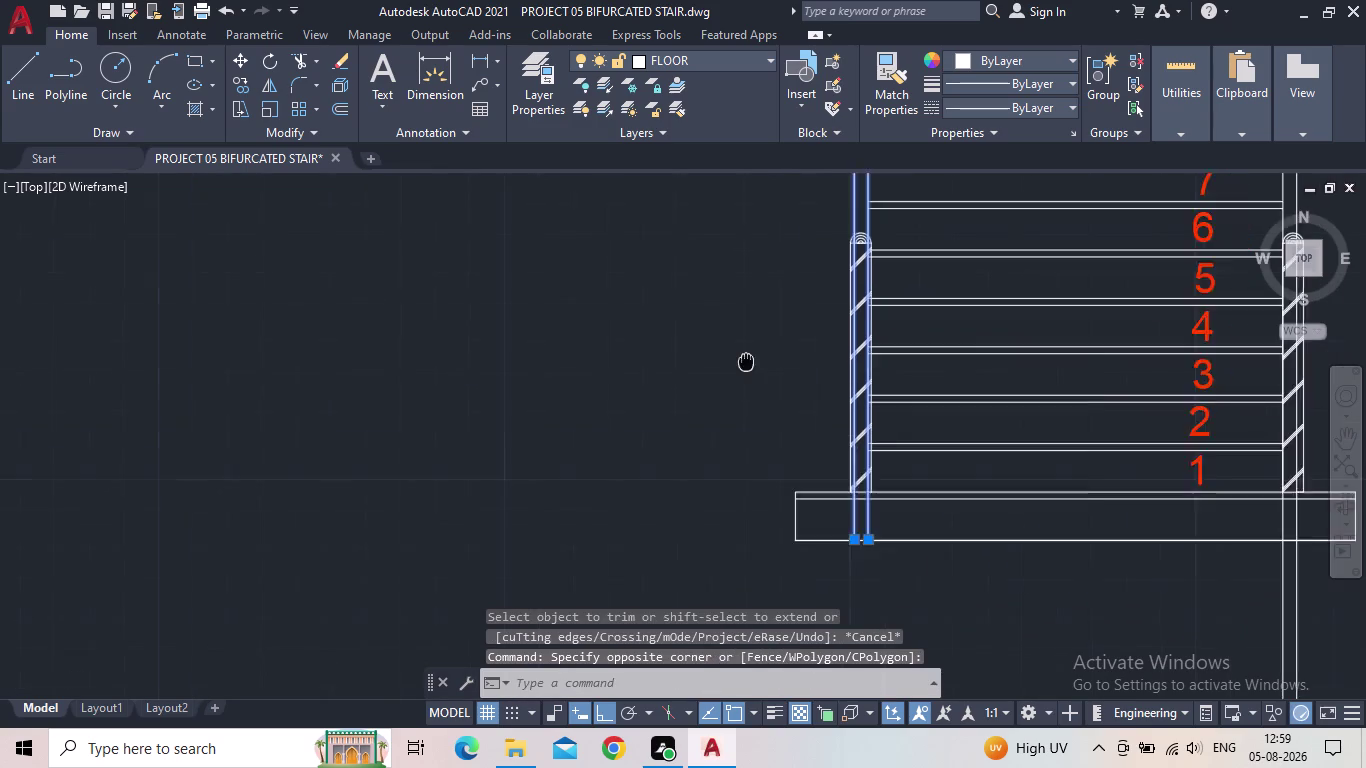
middle_drag(728, 377, 627, 443)
scroll(up, 3)
Draw a line along the base of the concentric arcs.
scroll(up, 3)
key(Escape)
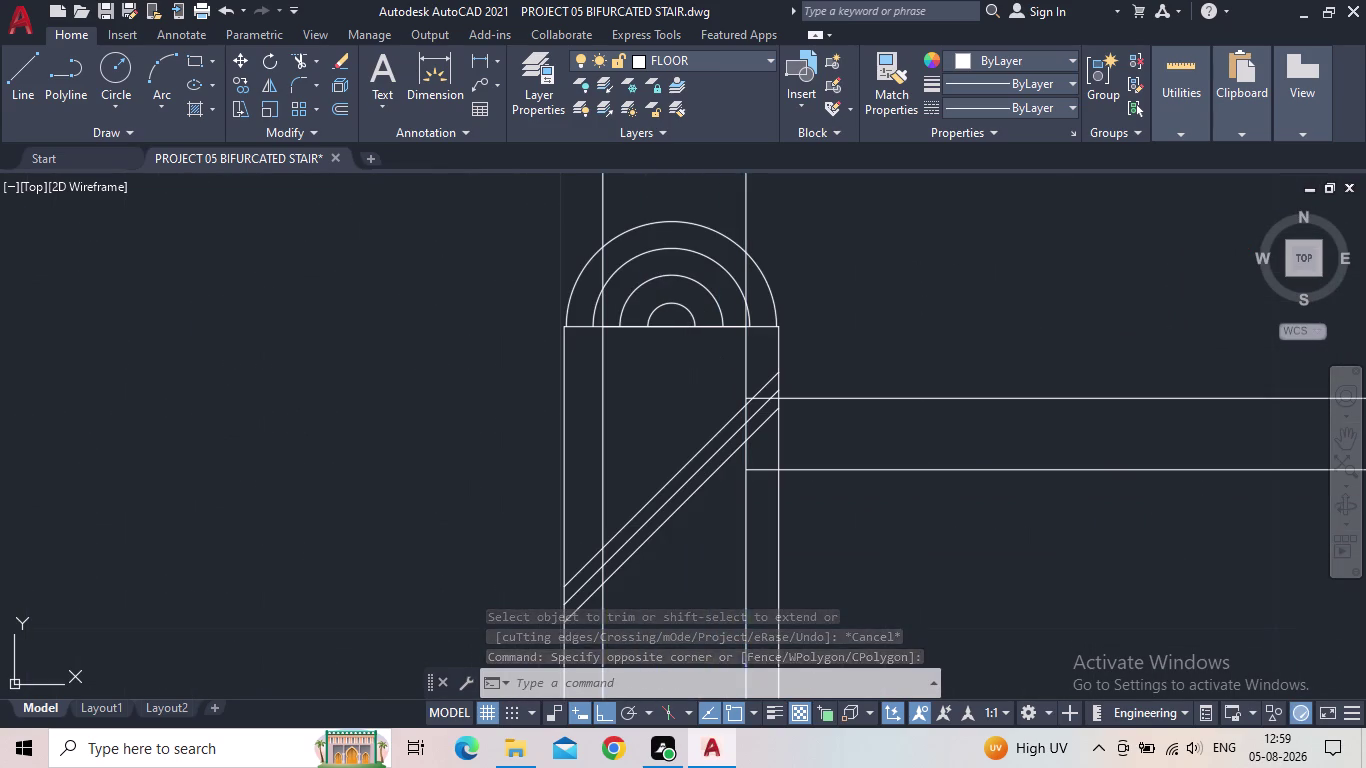
key(l)
key(Return)
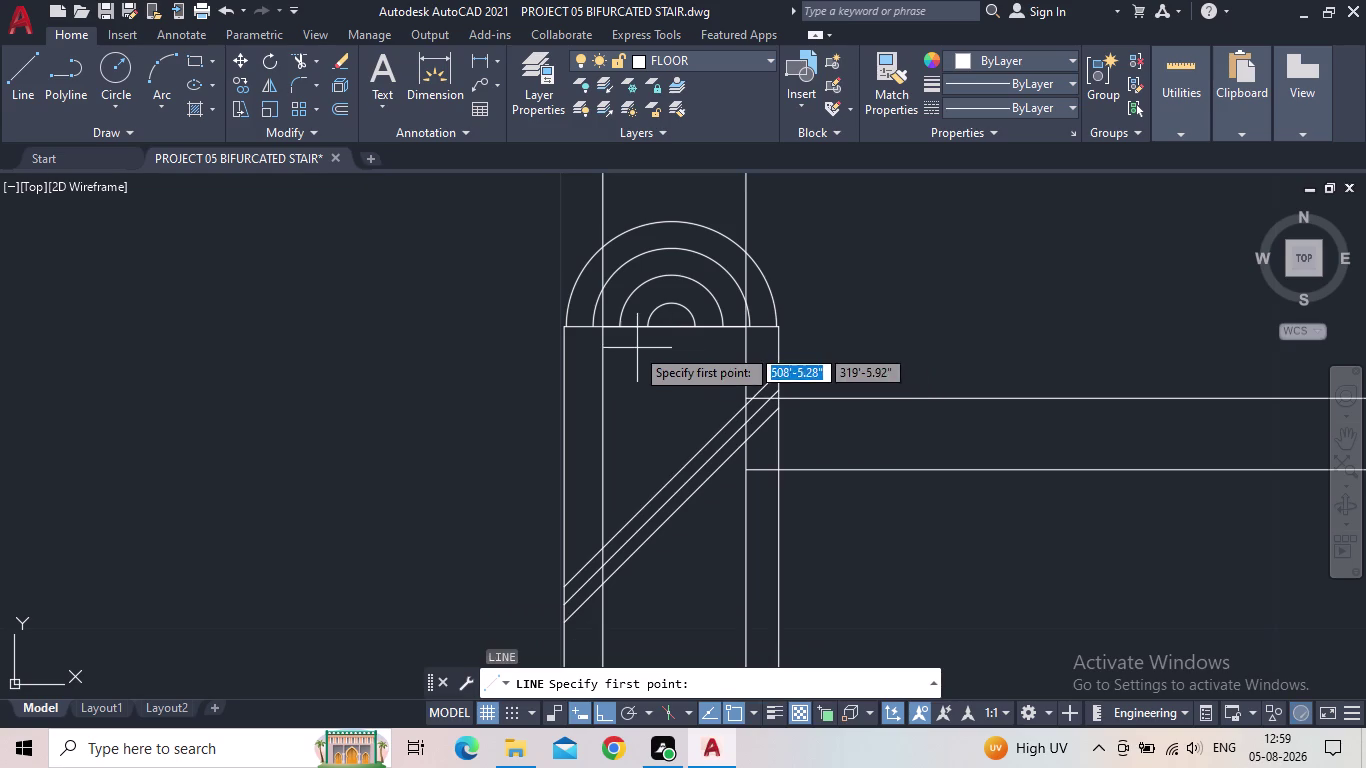
click(605, 328)
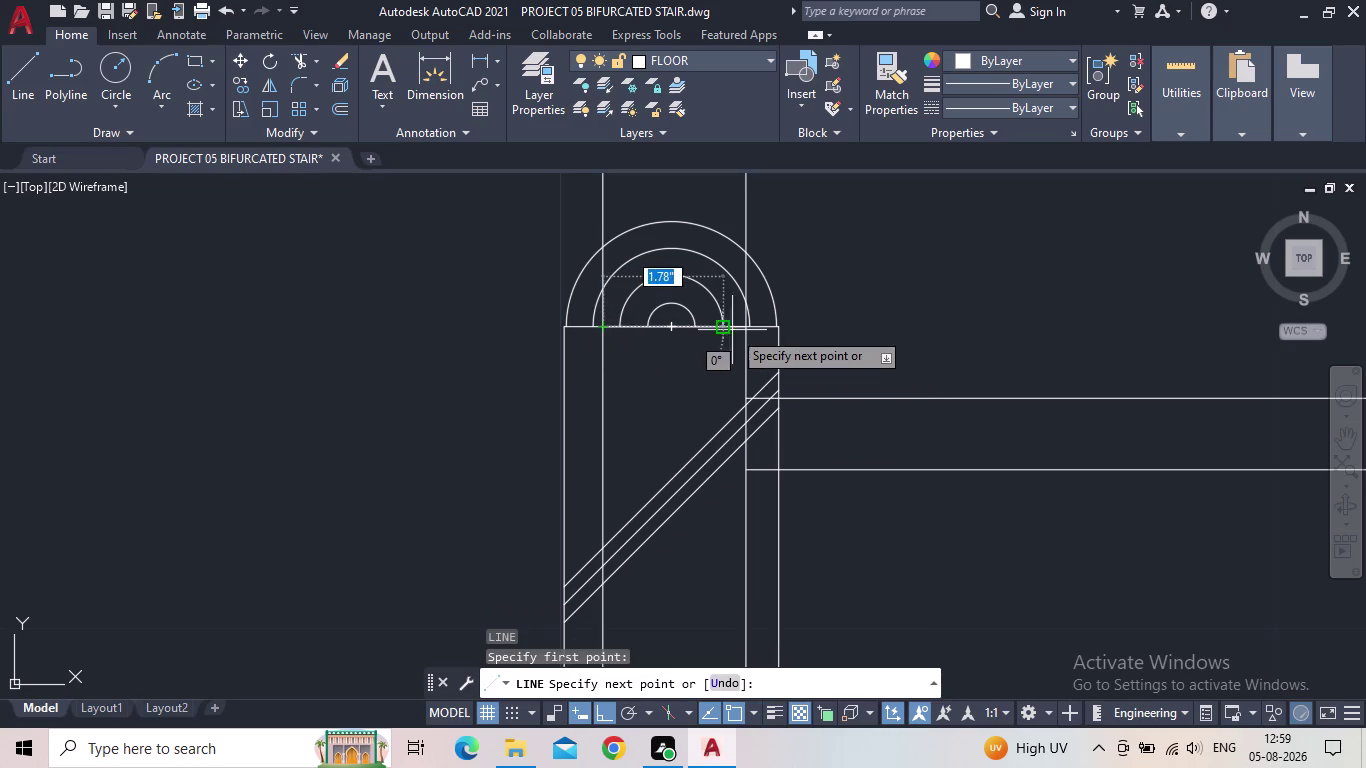
click(742, 330)
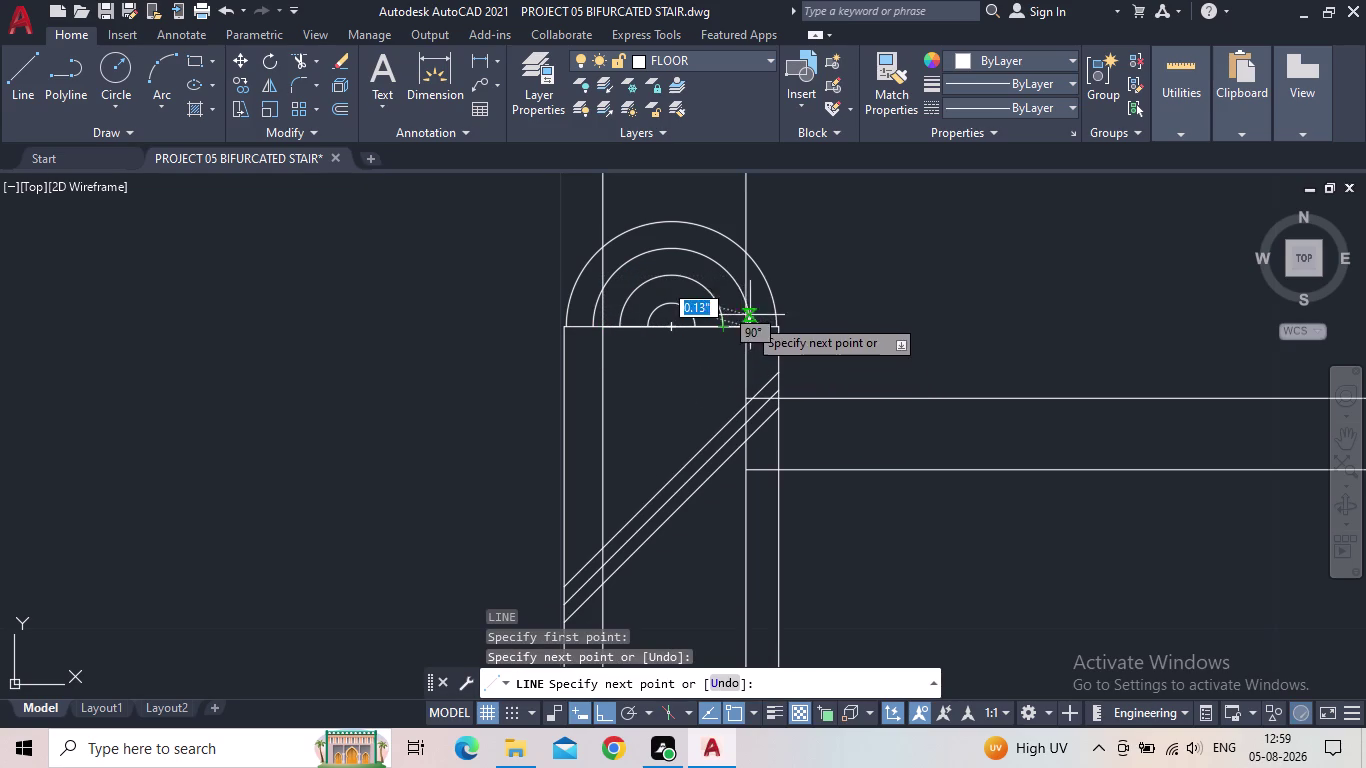
key(Escape)
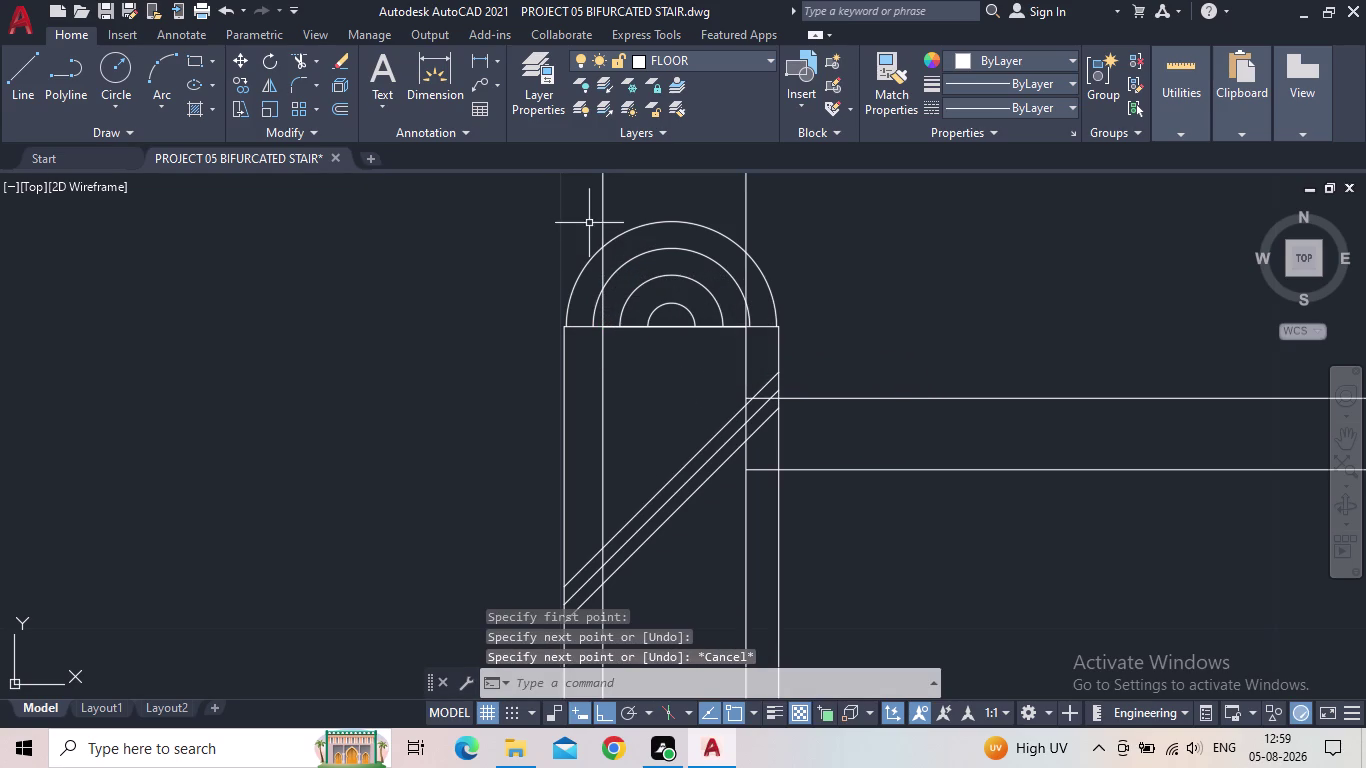
Trim arc and line pieces inside the arc with fences and picks.
key(t)
key(r)
key(space)
drag(610, 376, 598, 392)
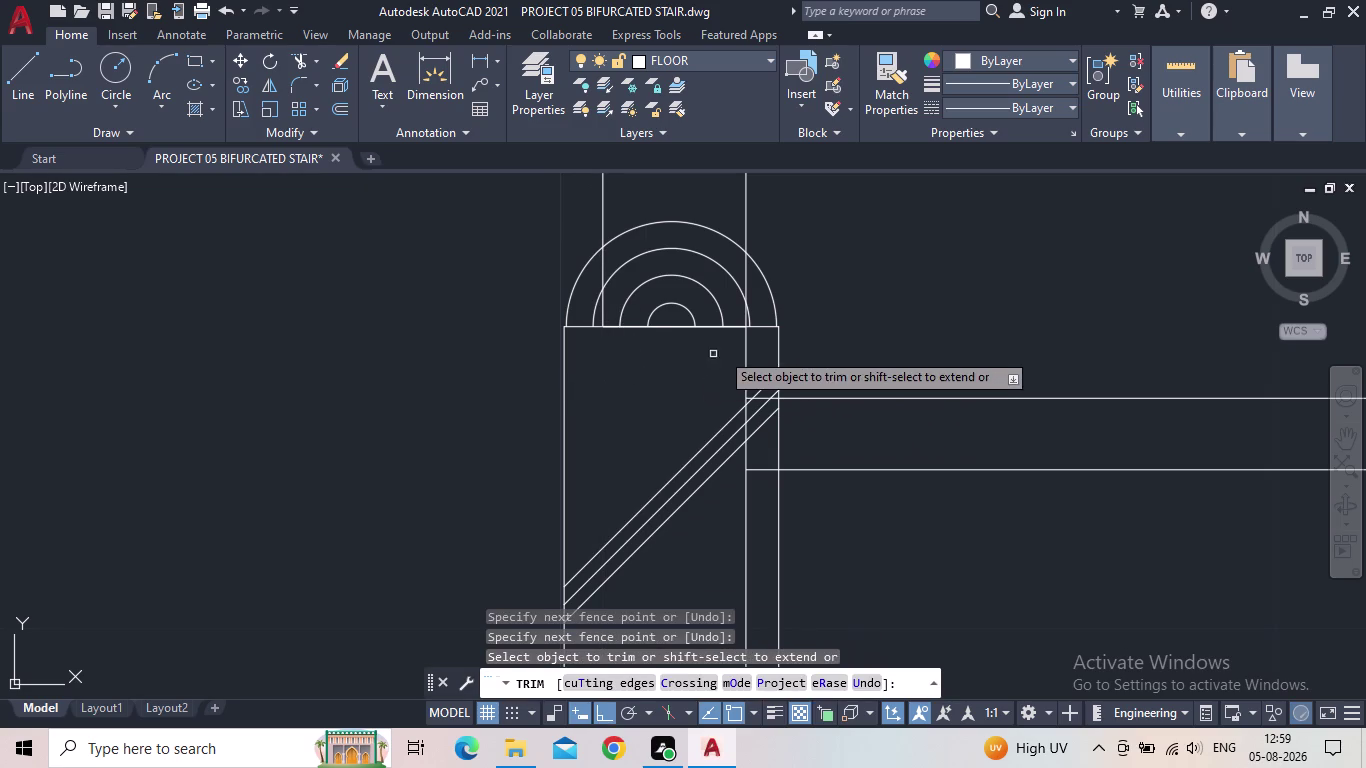
drag(757, 352, 728, 369)
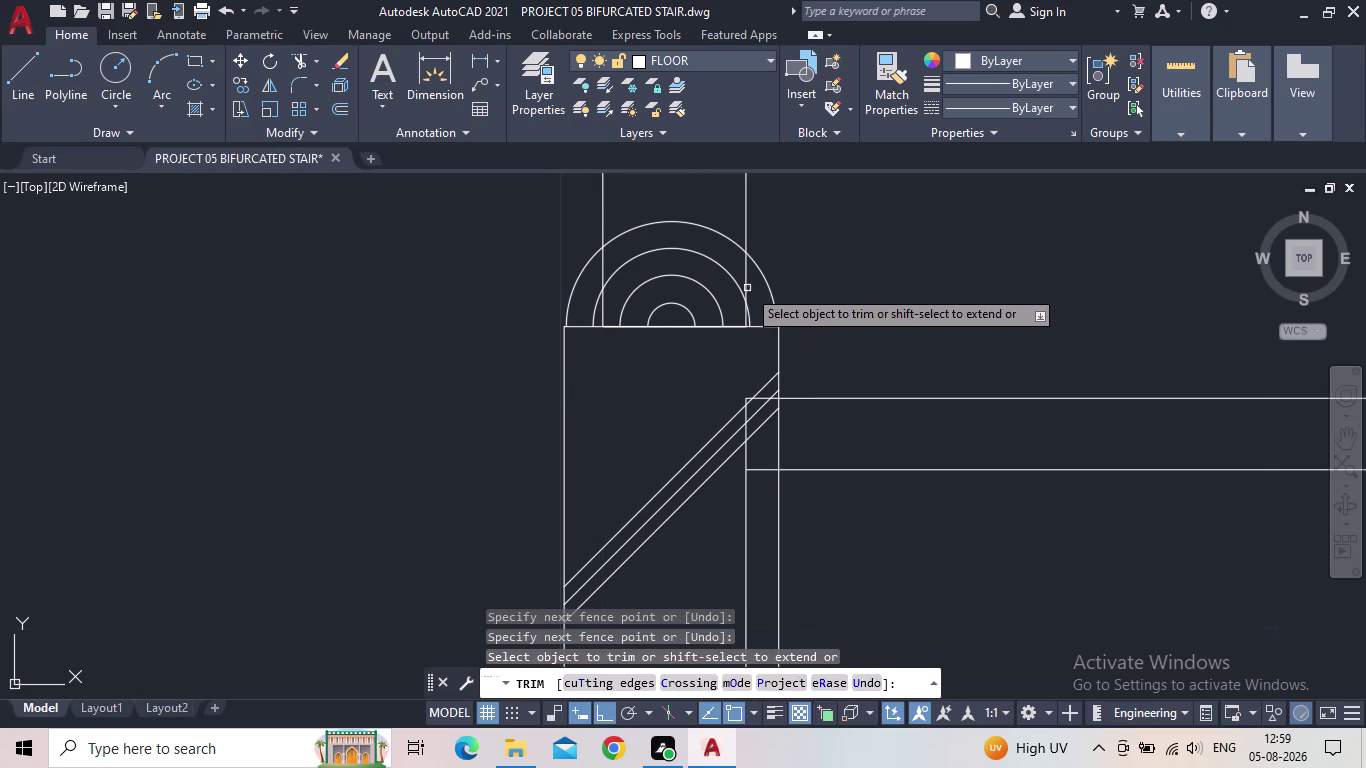
scroll(up, 3)
click(742, 401)
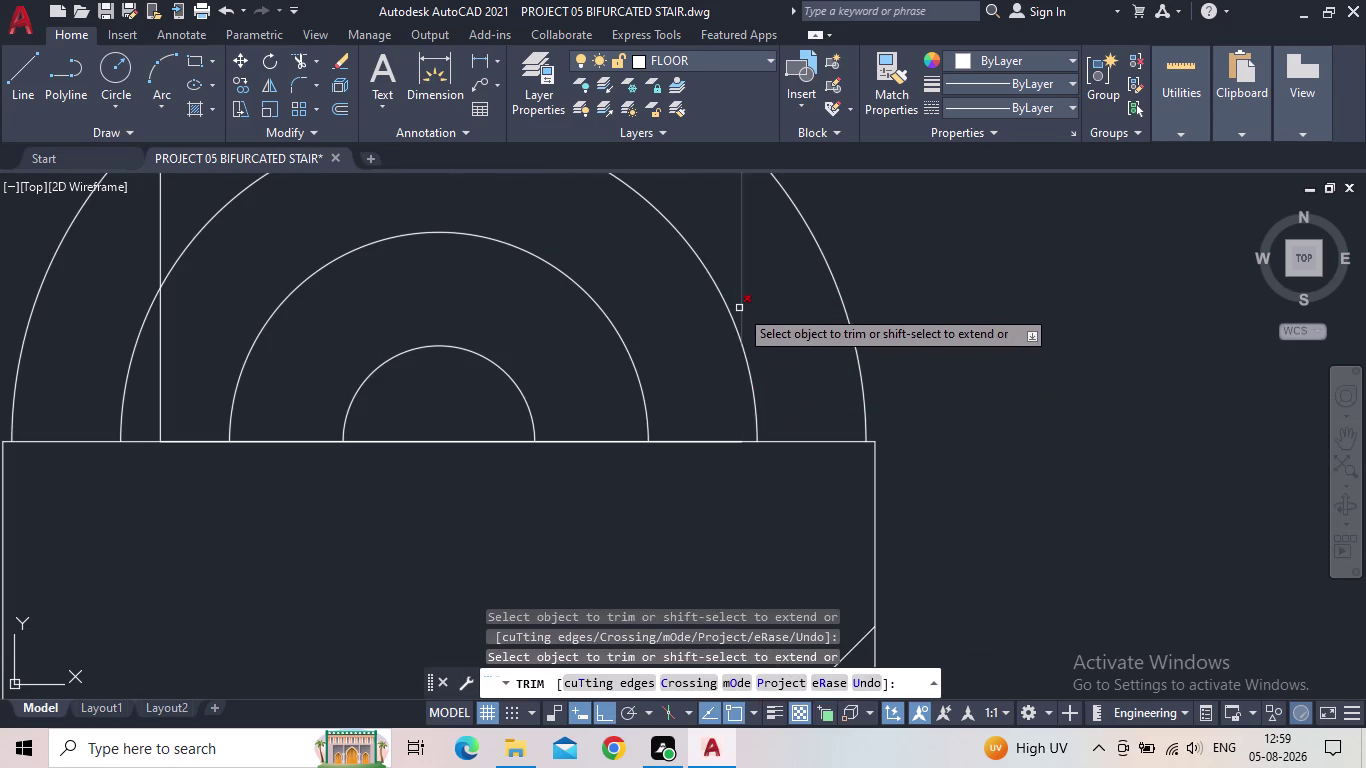
click(739, 308)
scroll(down, 3)
Undo that trim from the Quick Access Toolbar.
middle_drag(746, 327, 788, 476)
scroll(down, 3)
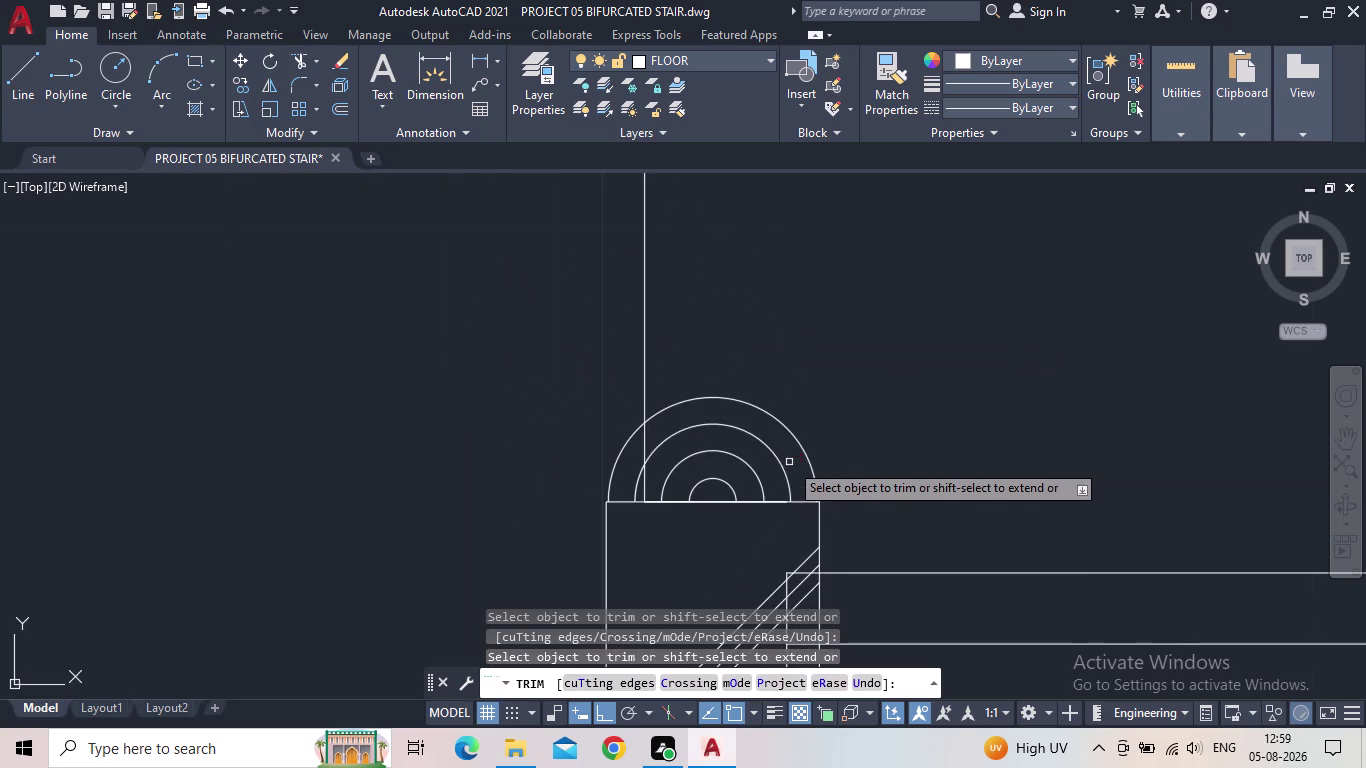
scroll(down, 3)
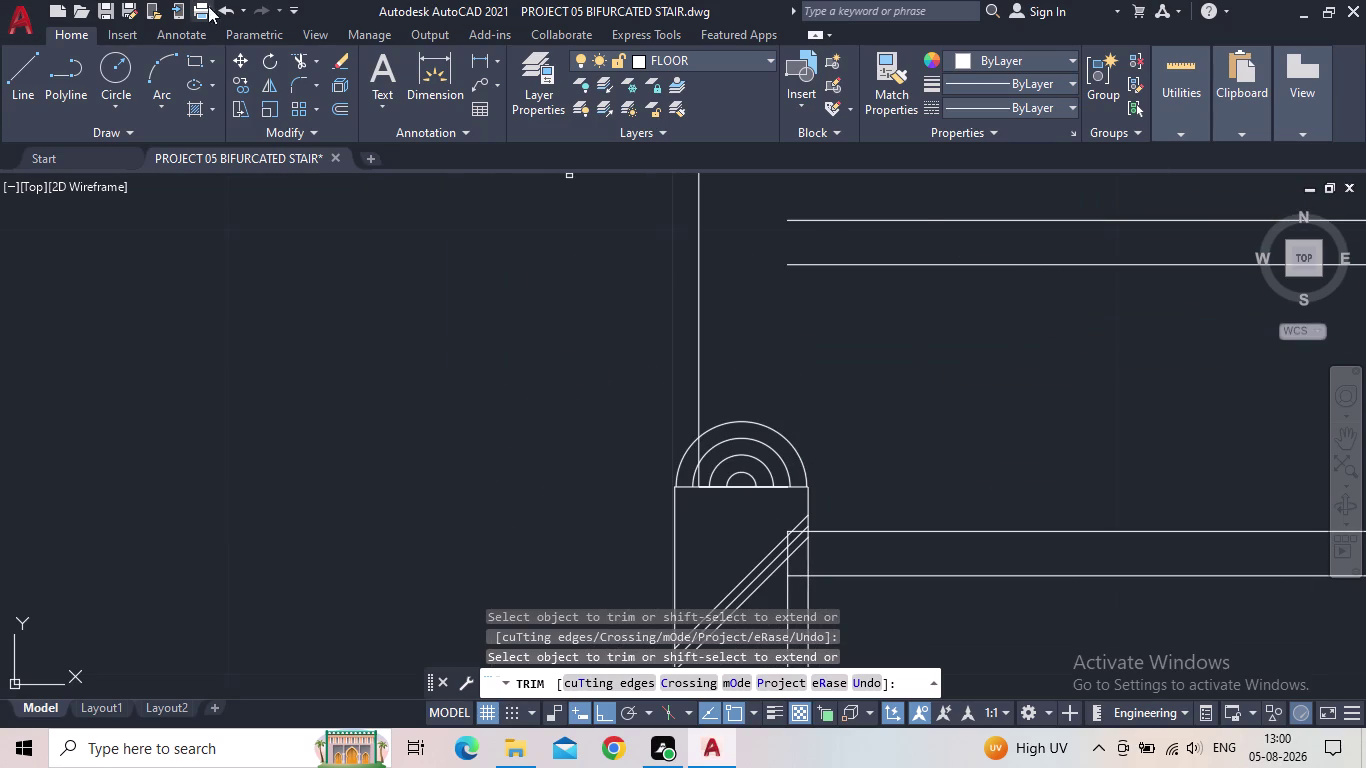
click(220, 7)
scroll(down, 3)
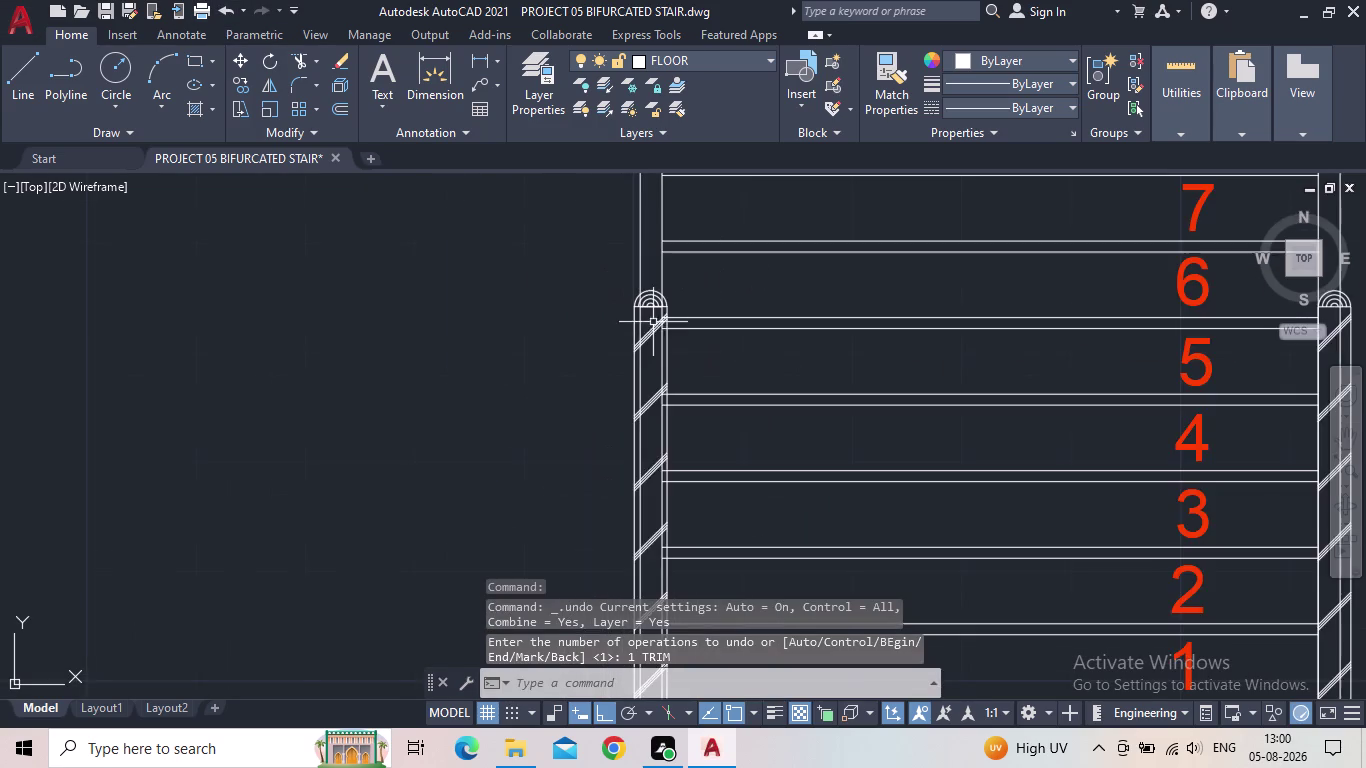
Trim stray line ends at the bottom step and the inner side-wall segments with fence and picks.
middle_drag(653, 333, 635, 261)
scroll(down, 3)
scroll(down, 3)
scroll(up, 3)
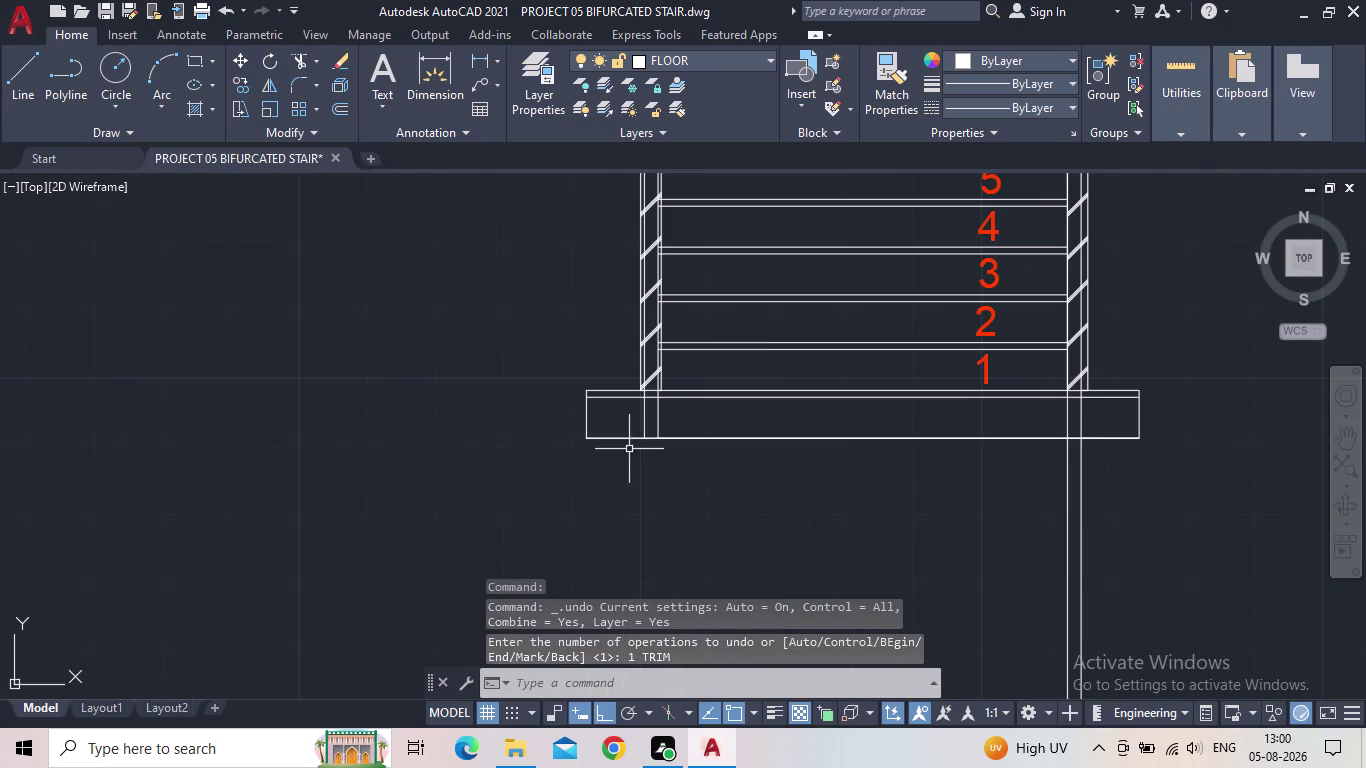
text(tr)
key(space)
drag(671, 418, 642, 423)
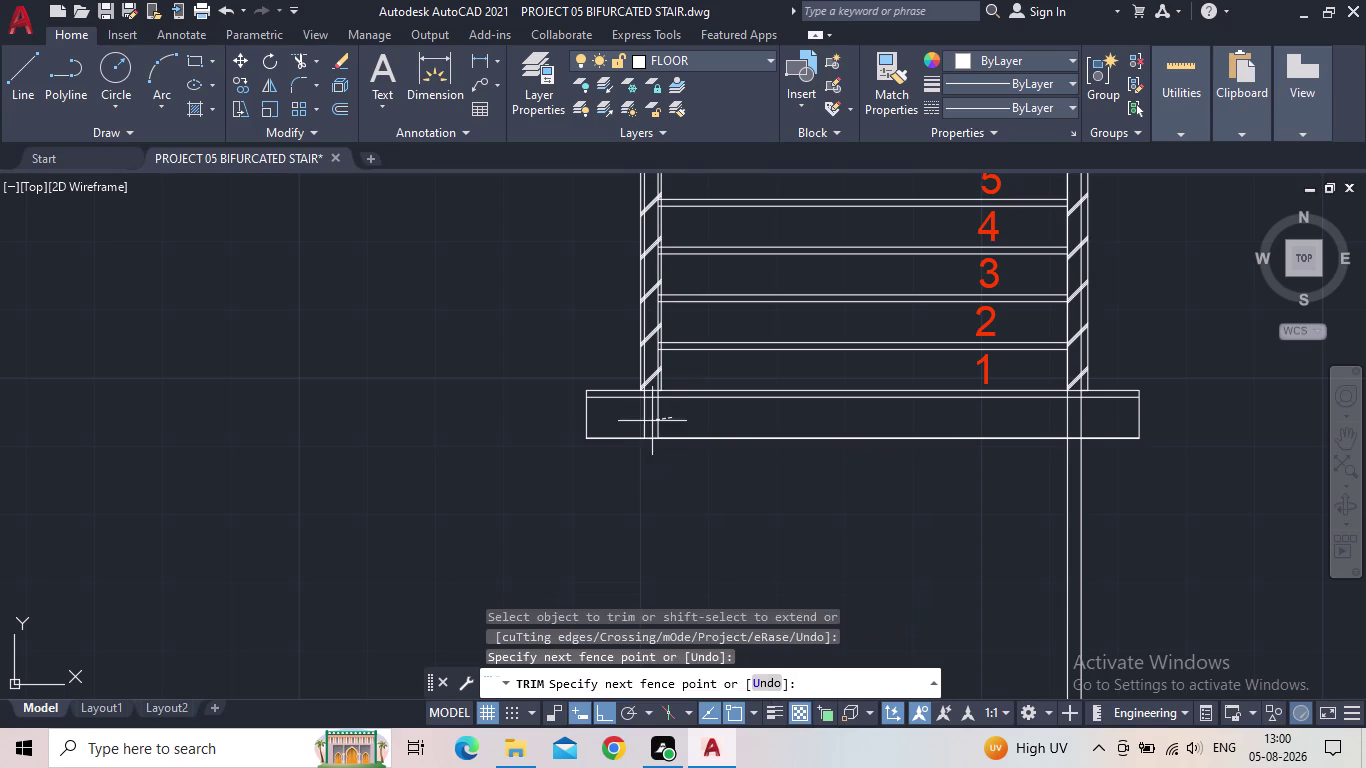
drag(642, 423, 634, 424)
scroll(up, 3)
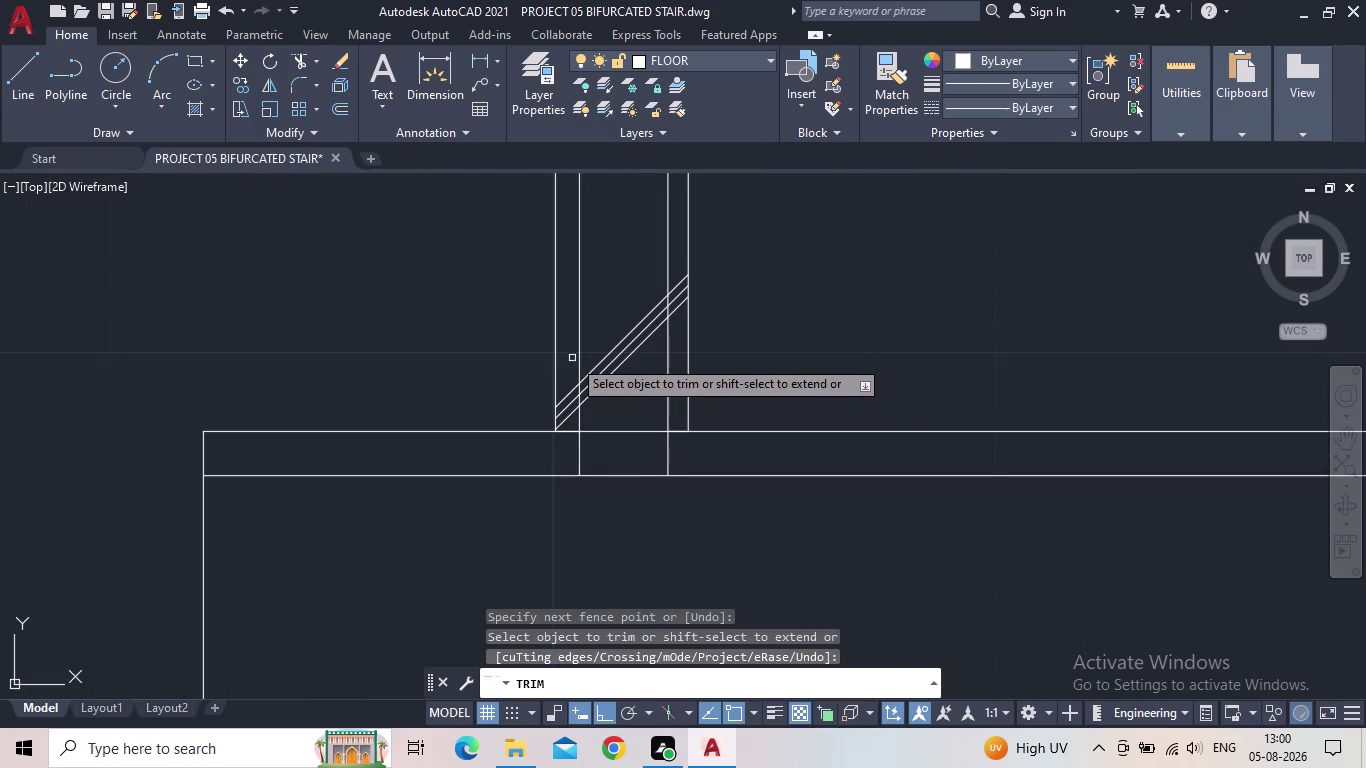
click(581, 355)
click(580, 456)
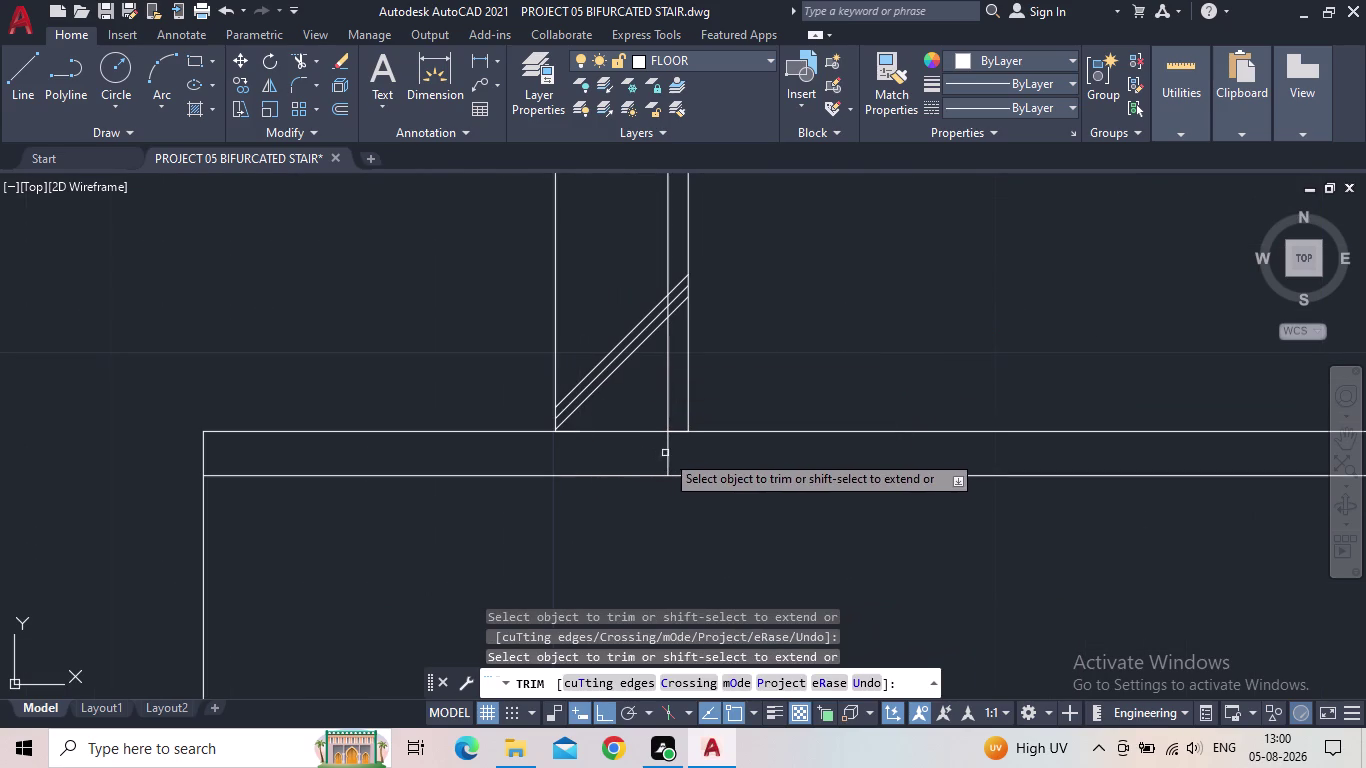
click(669, 452)
click(671, 404)
click(644, 390)
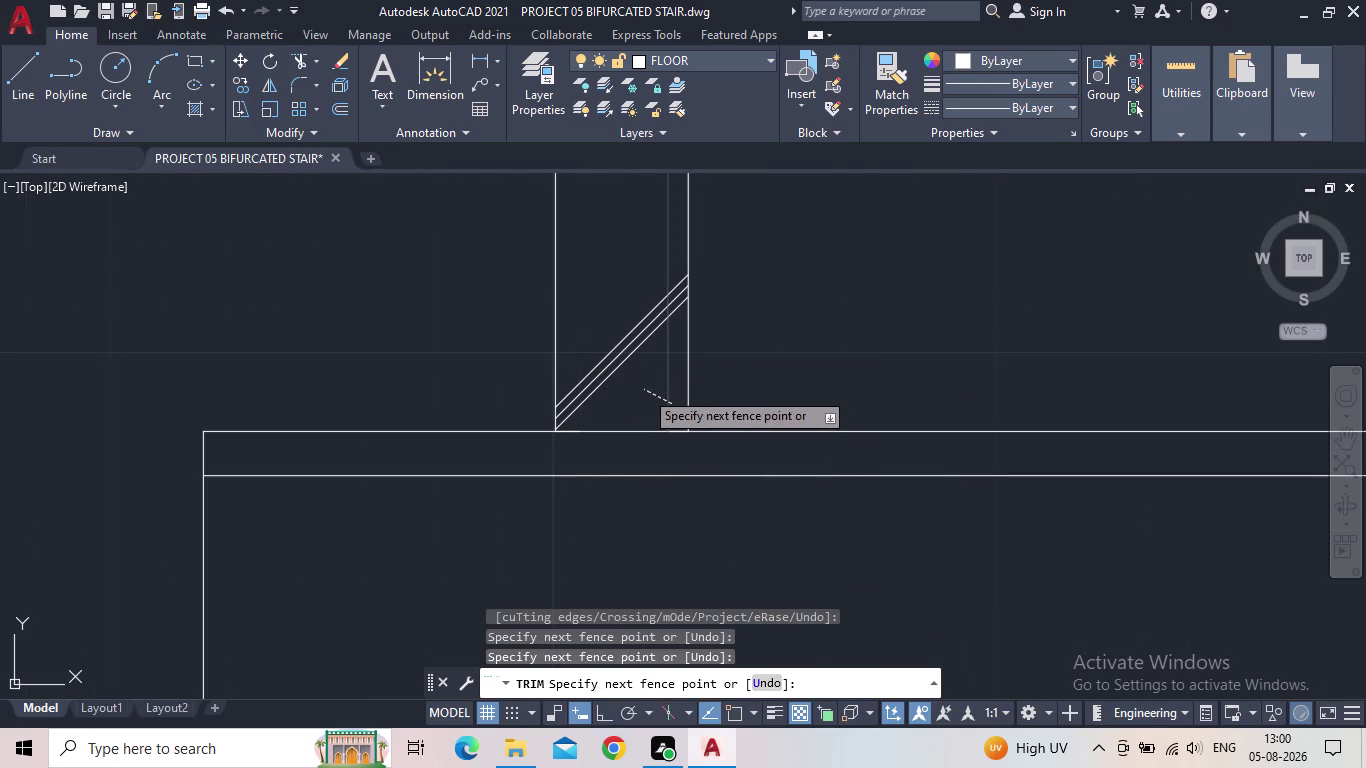
Draw a short line across the right wall's base corner near step 1.
scroll(down, 3)
middle_drag(620, 352, 605, 584)
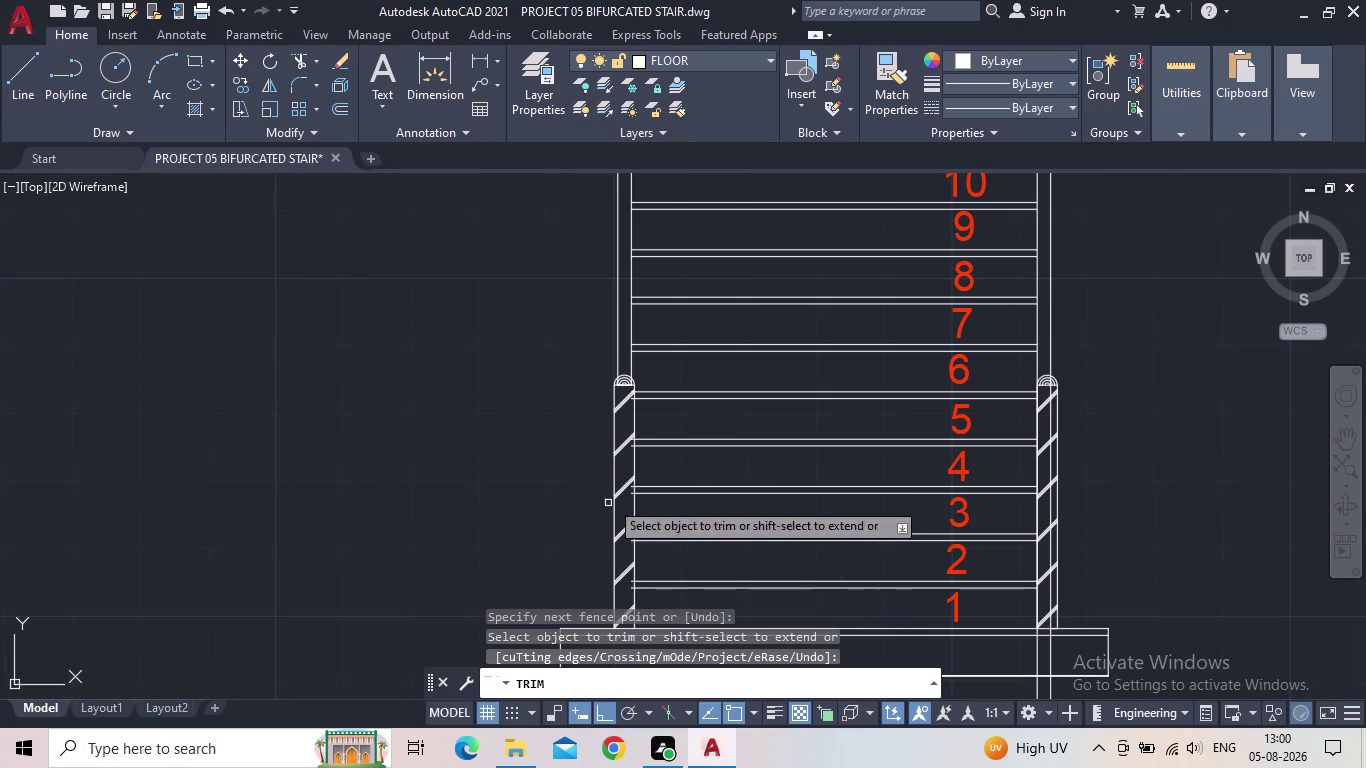
middle_drag(560, 439, 410, 495)
scroll(down, 3)
middle_drag(679, 435, 669, 439)
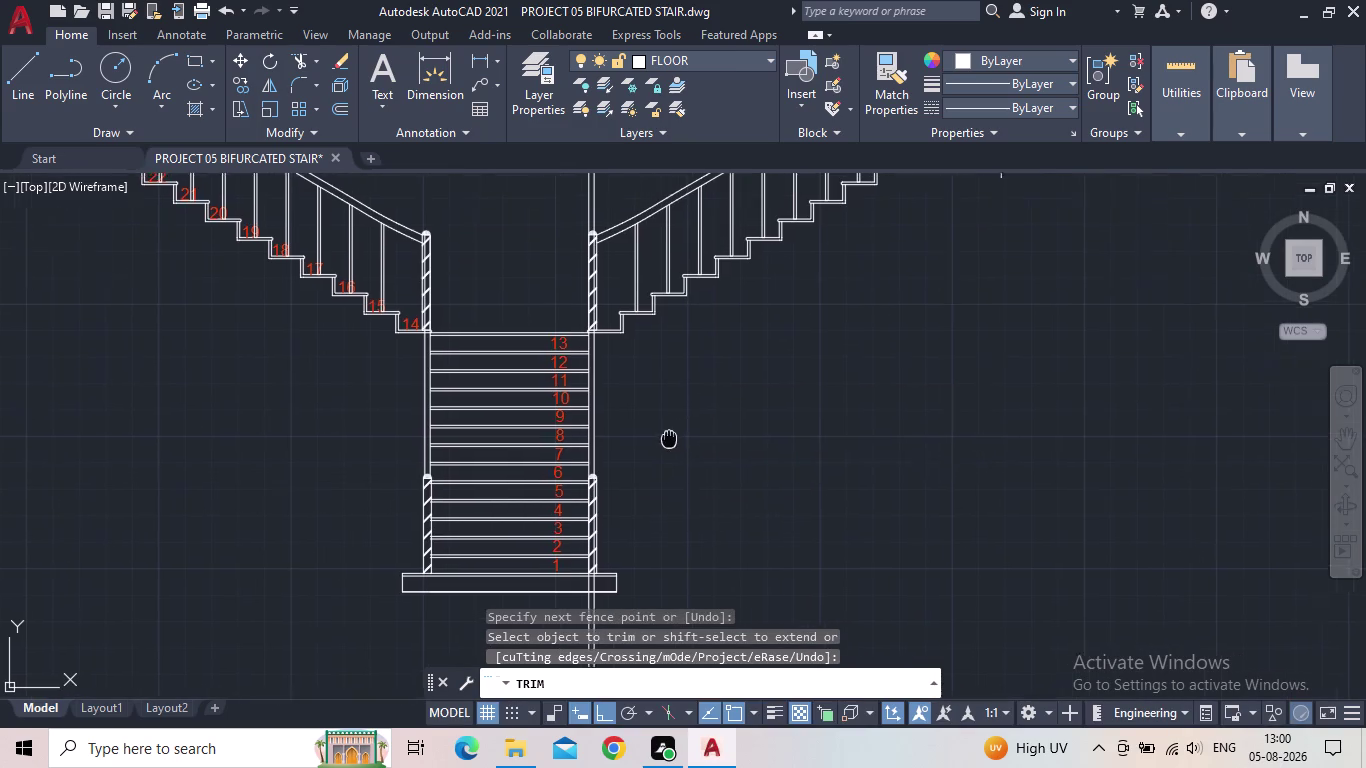
middle_drag(669, 439, 617, 479)
middle_drag(609, 487, 591, 347)
scroll(up, 3)
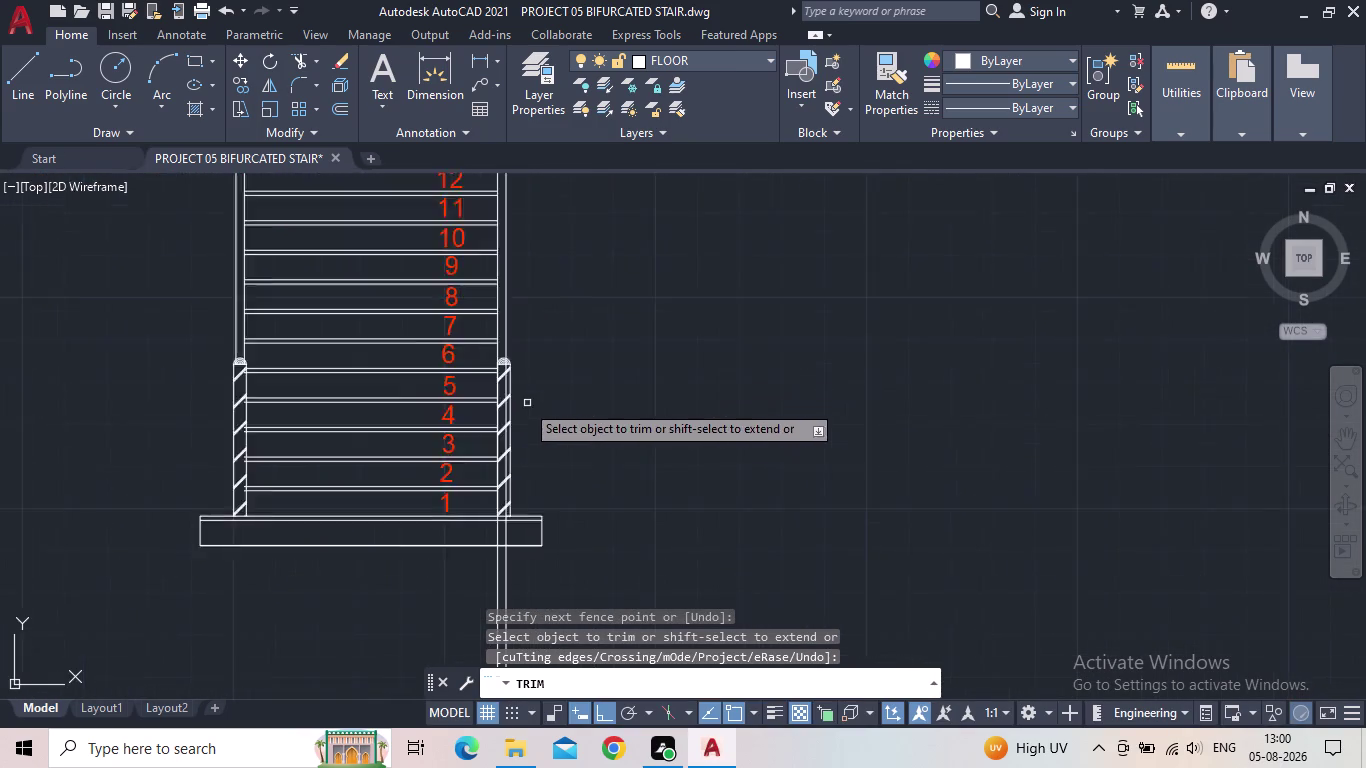
scroll(up, 3)
key(Escape)
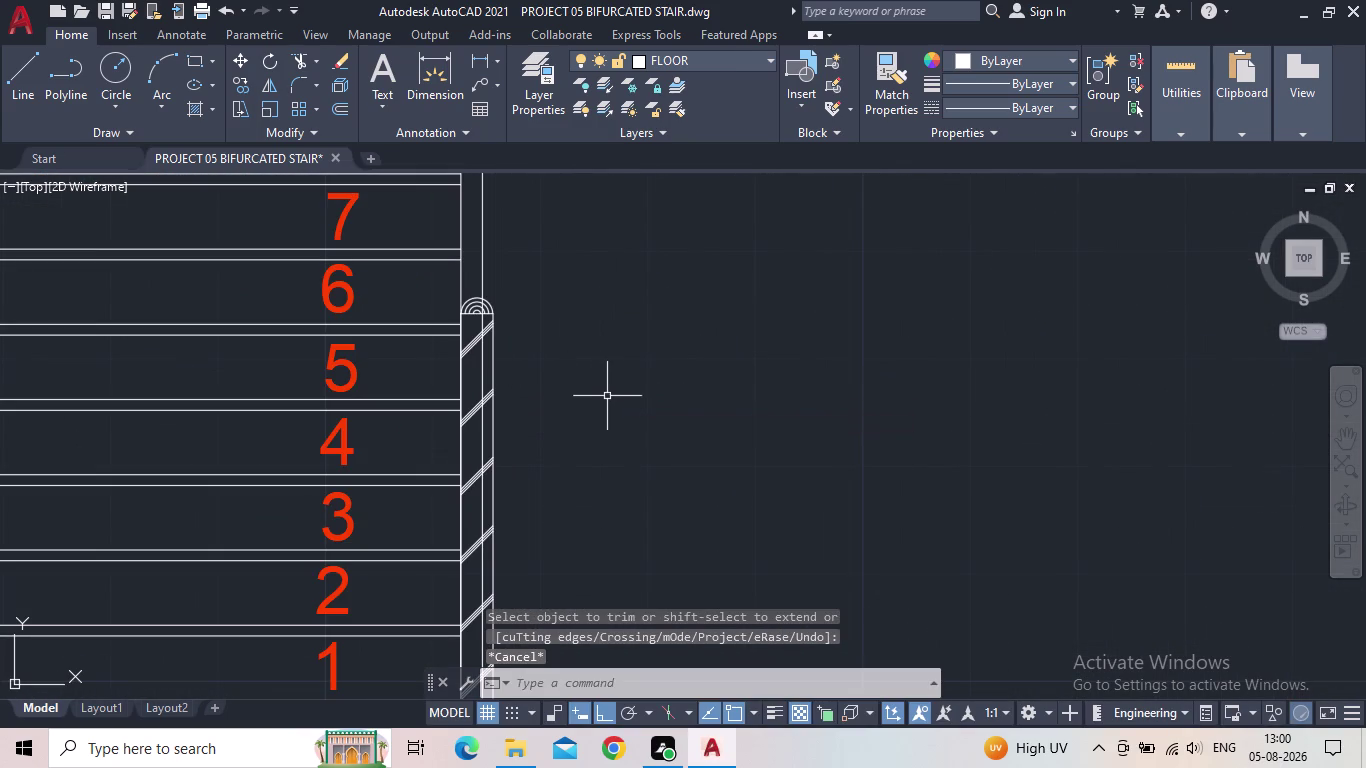
key(l)
key(Return)
scroll(up, 3)
scroll(down, 3)
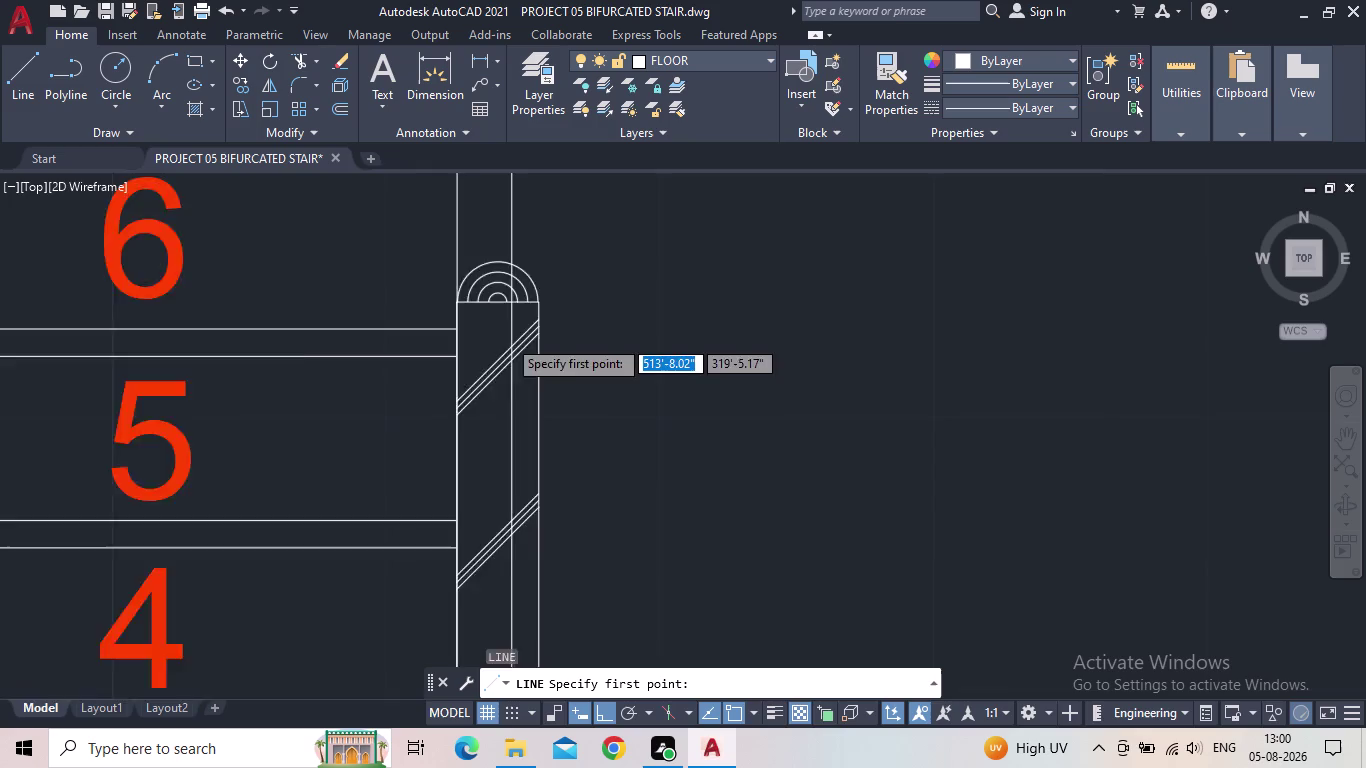
middle_drag(510, 328, 580, 133)
scroll(down, 3)
middle_drag(604, 520, 678, 281)
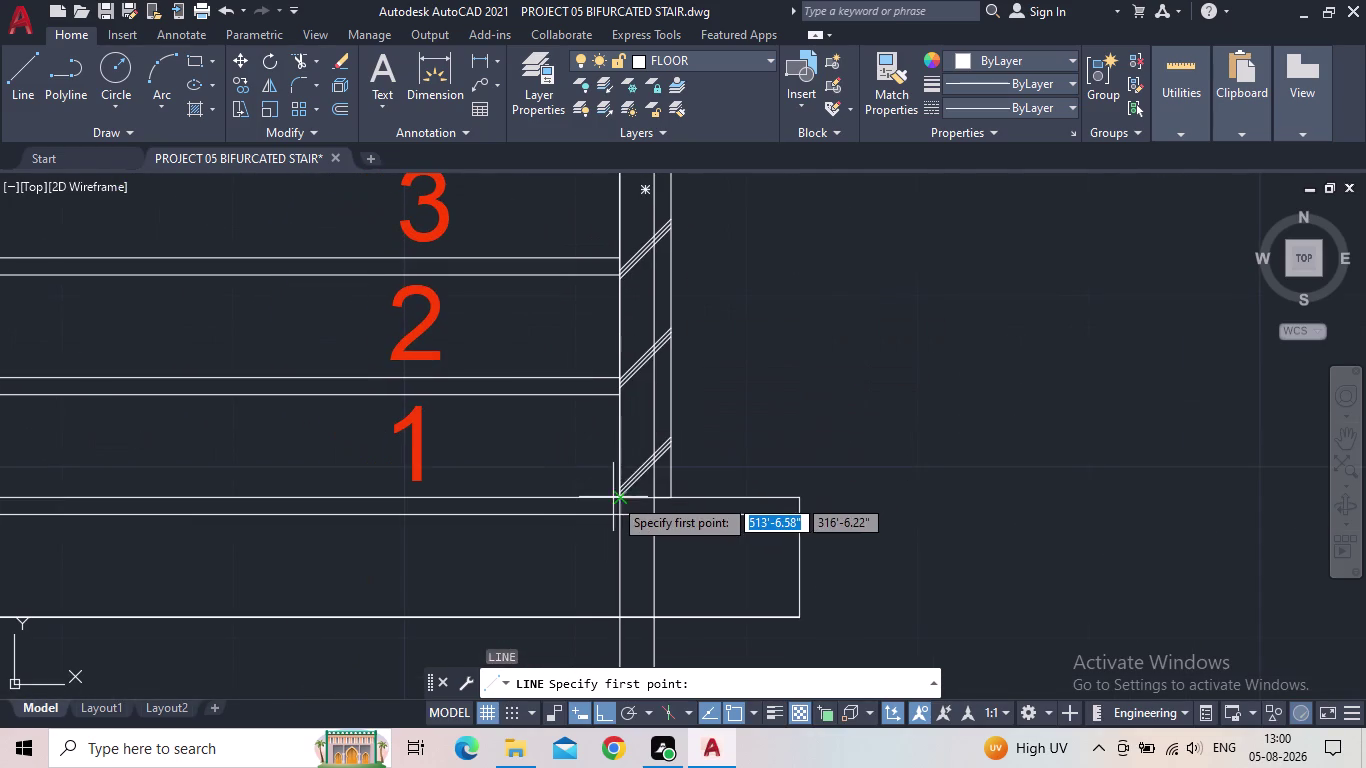
scroll(up, 3)
click(626, 505)
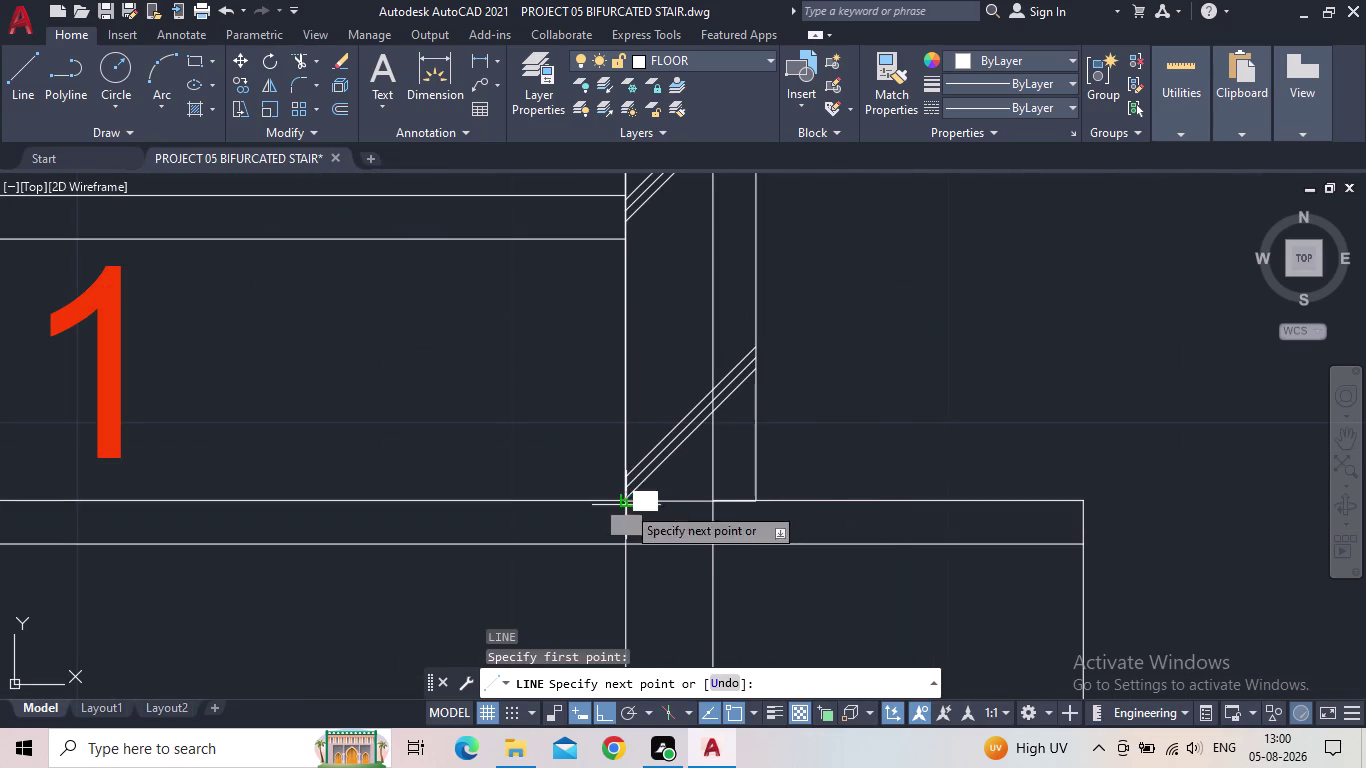
click(711, 503)
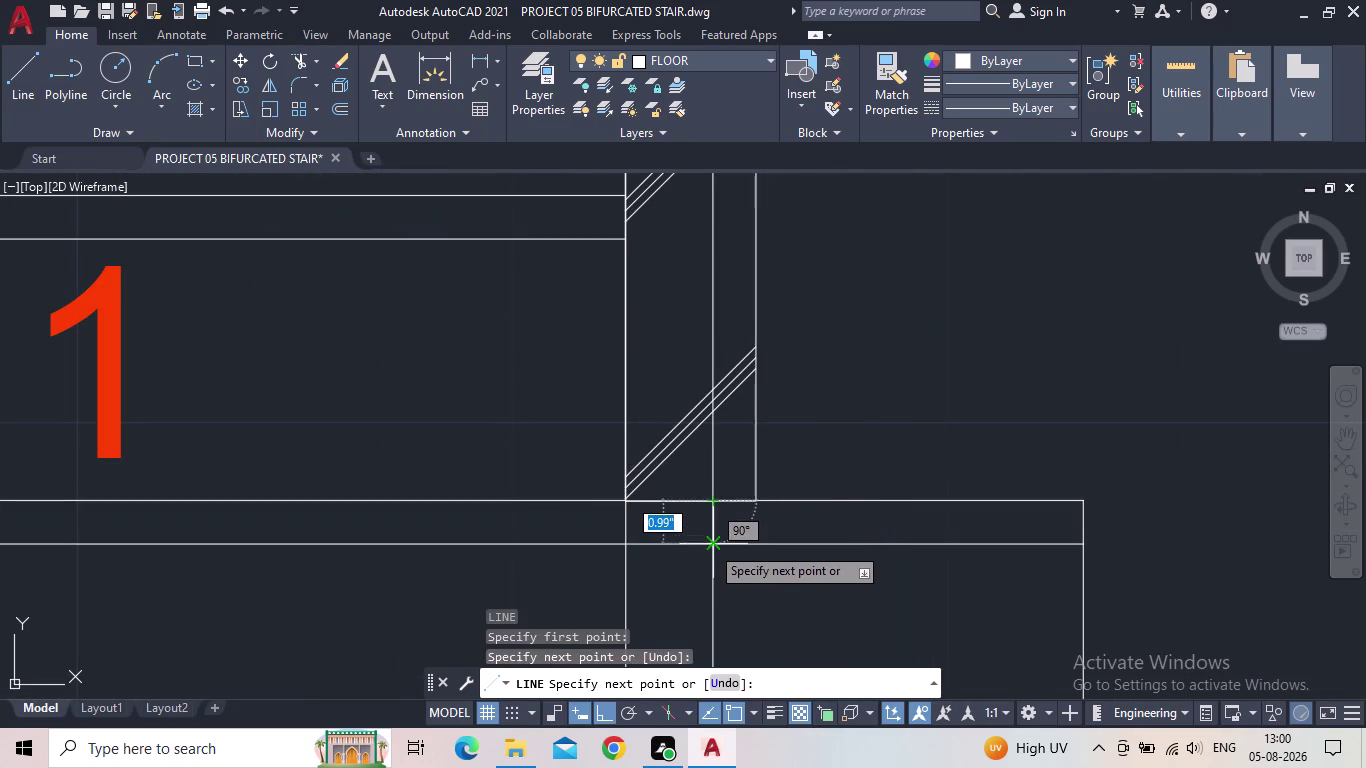
key(Escape)
Trim the wall line through the landing slab and the lines inside the right newel cap.
key(t)
key(r)
key(space)
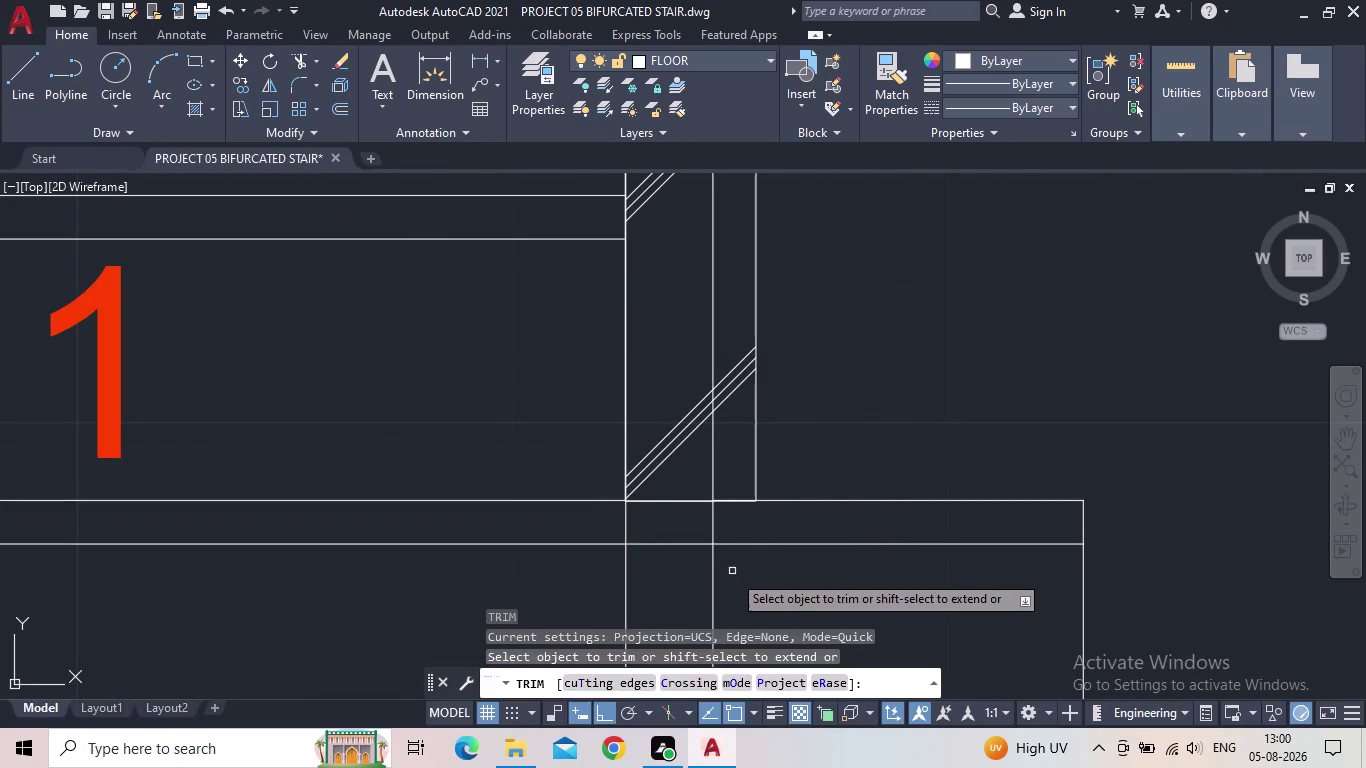
drag(732, 574, 613, 596)
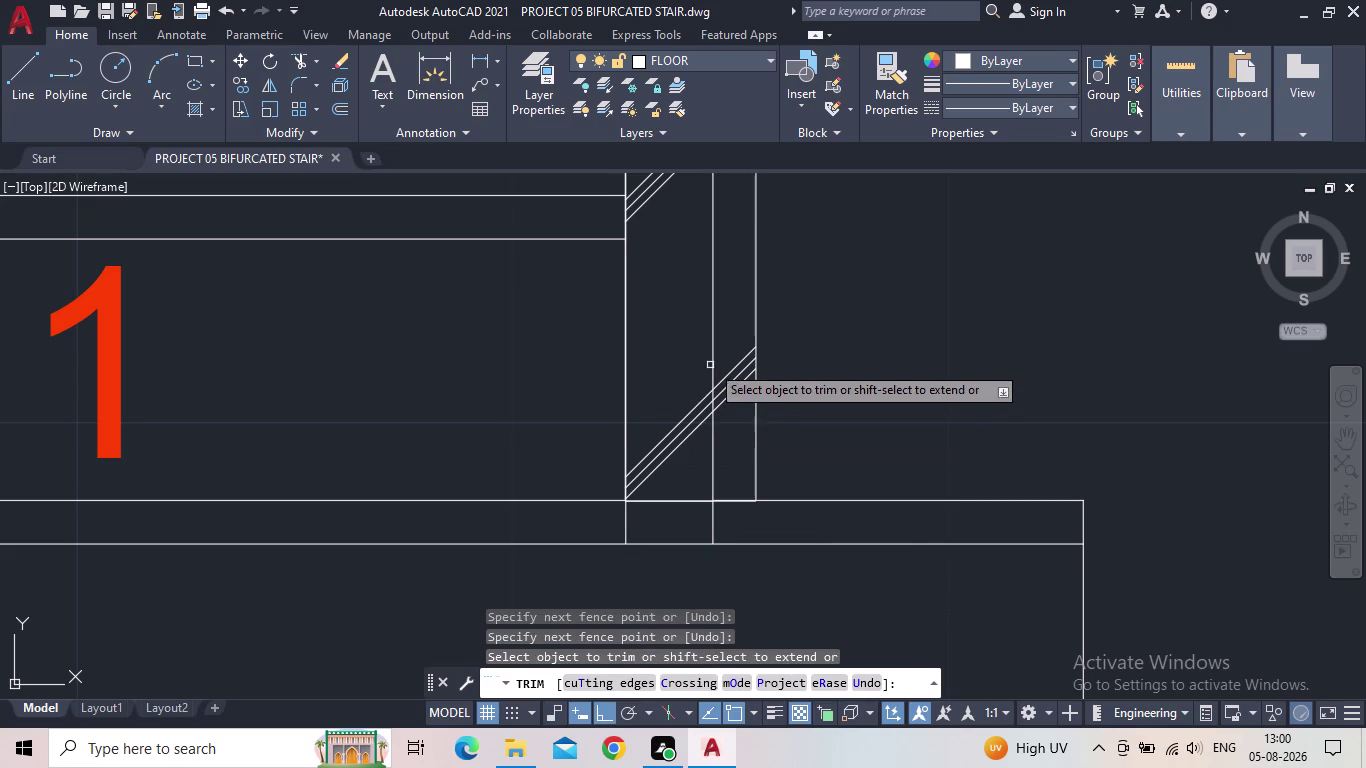
scroll(down, 3)
middle_drag(714, 399, 816, 595)
scroll(down, 3)
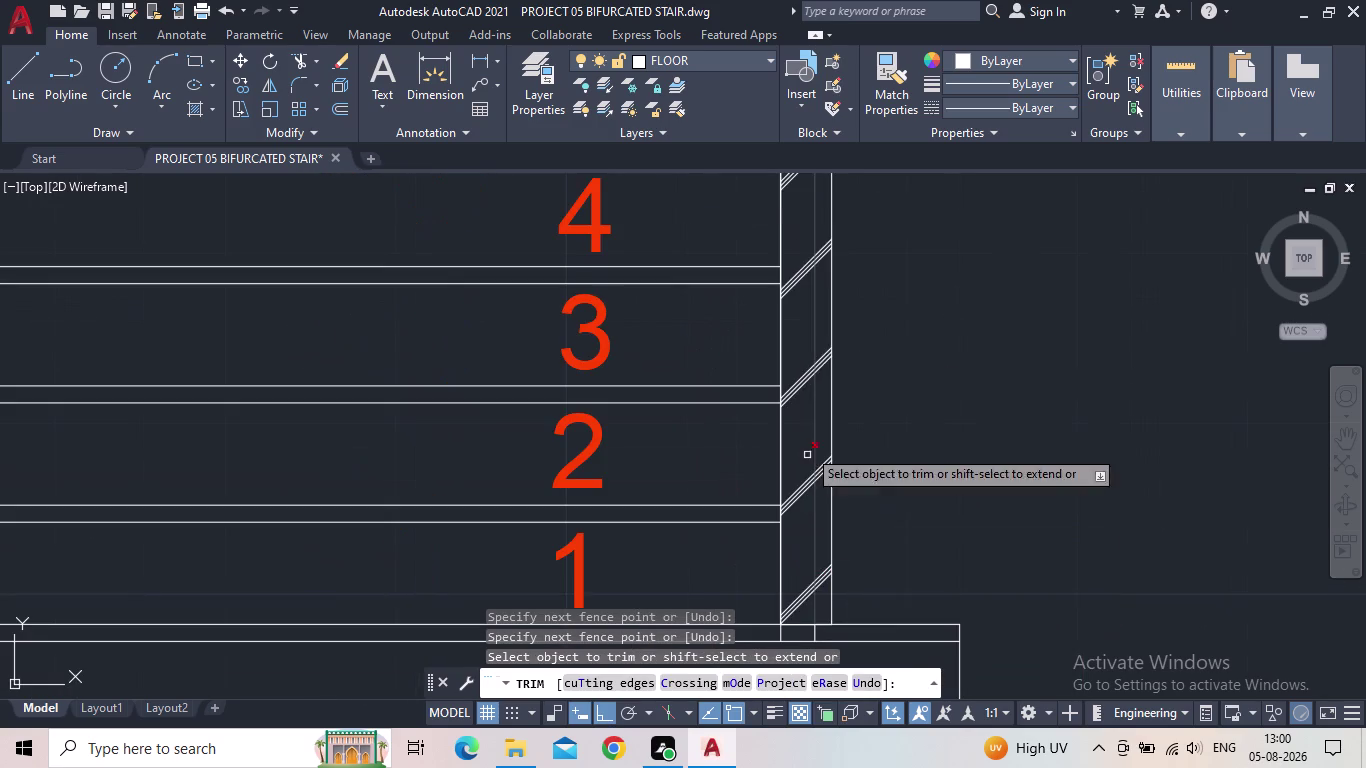
scroll(down, 3)
middle_drag(805, 280, 805, 453)
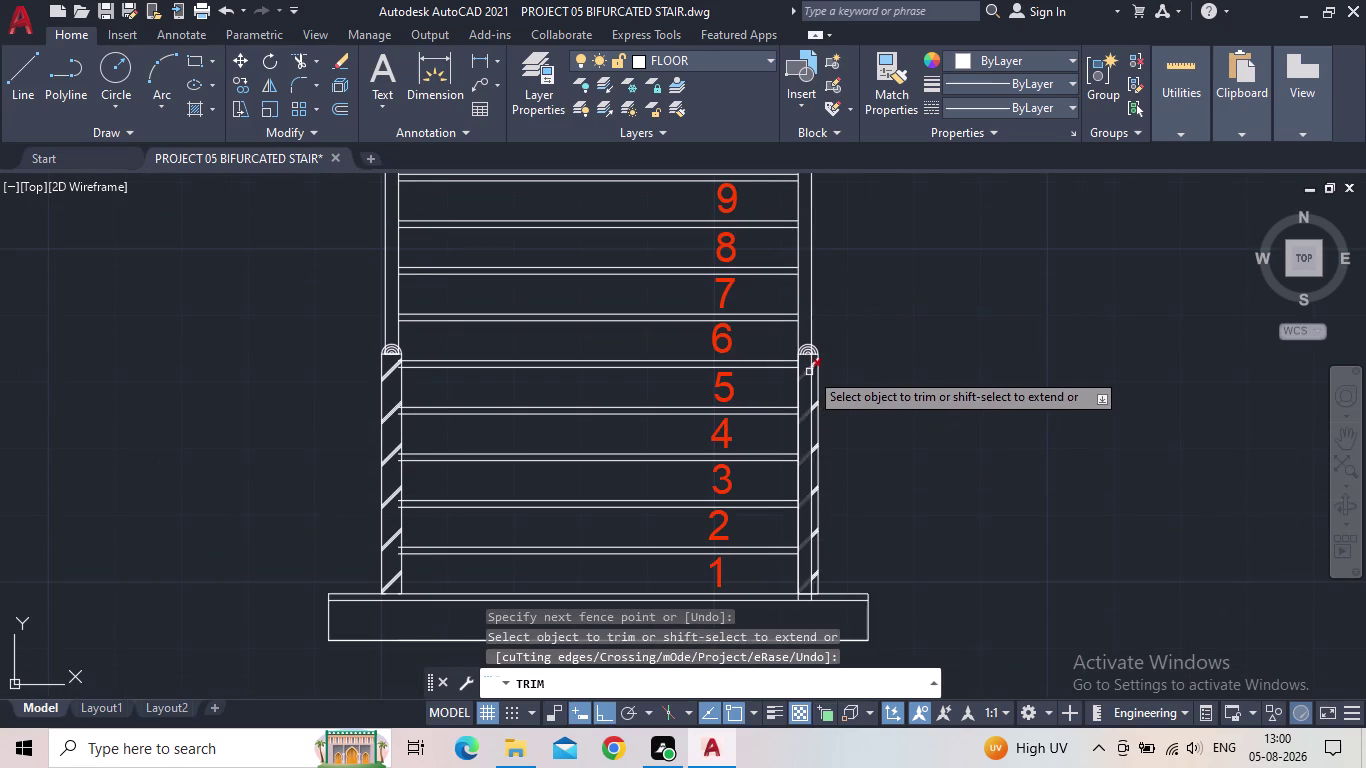
click(811, 387)
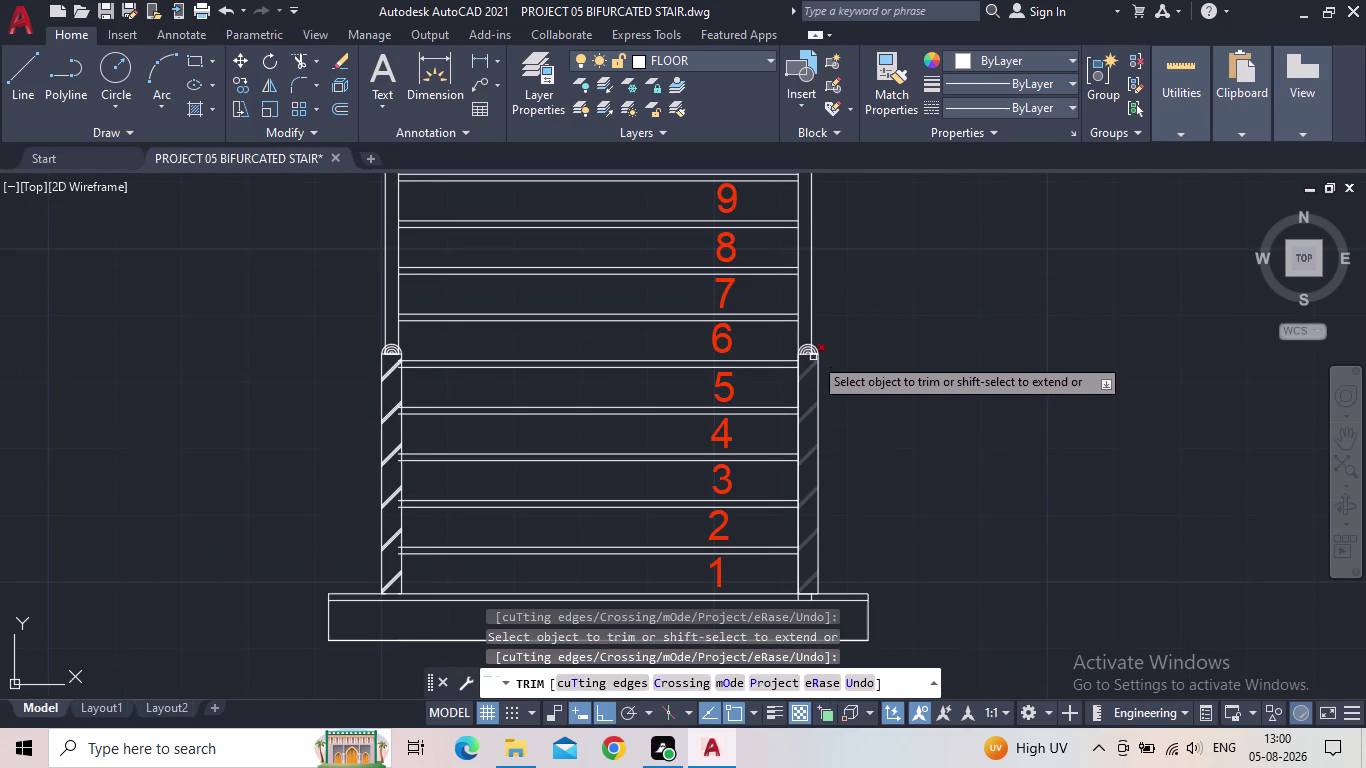
scroll(up, 3)
scroll(up, 3)
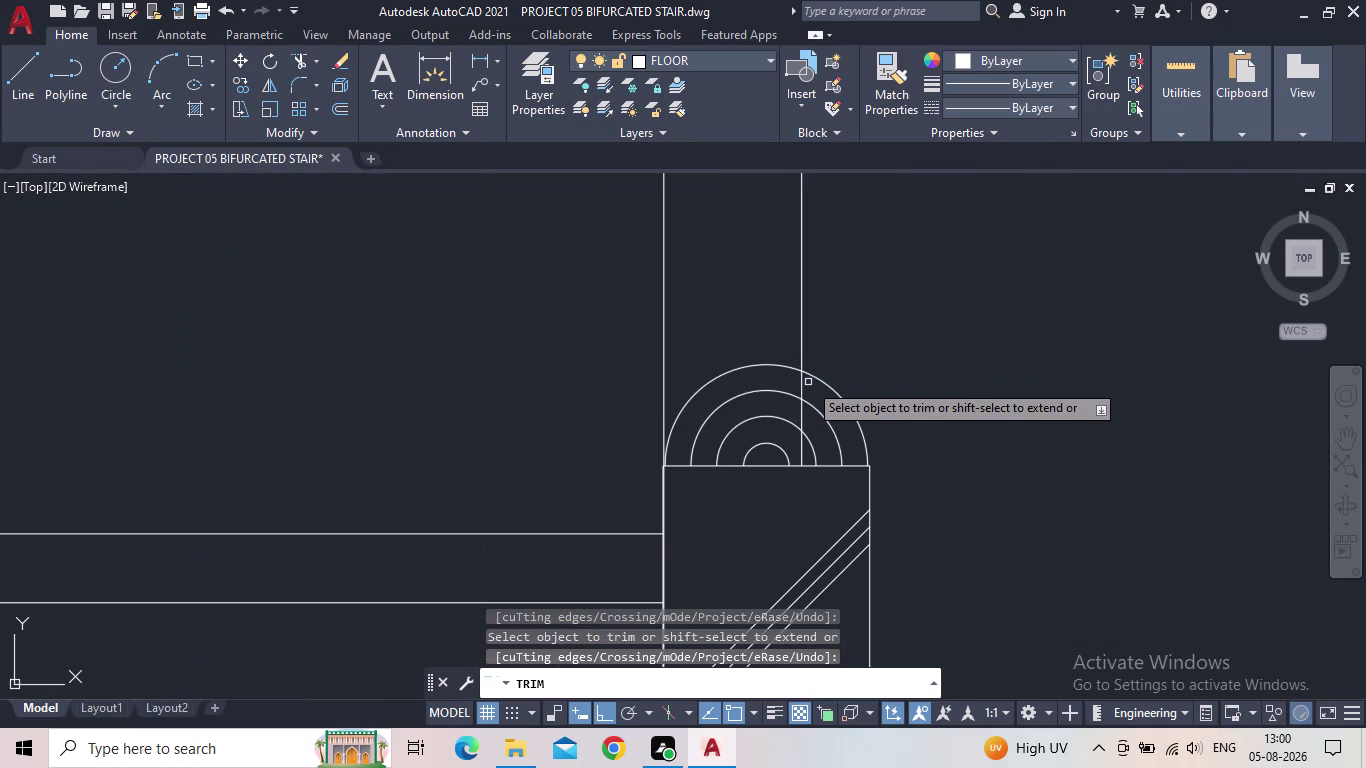
click(804, 382)
click(800, 412)
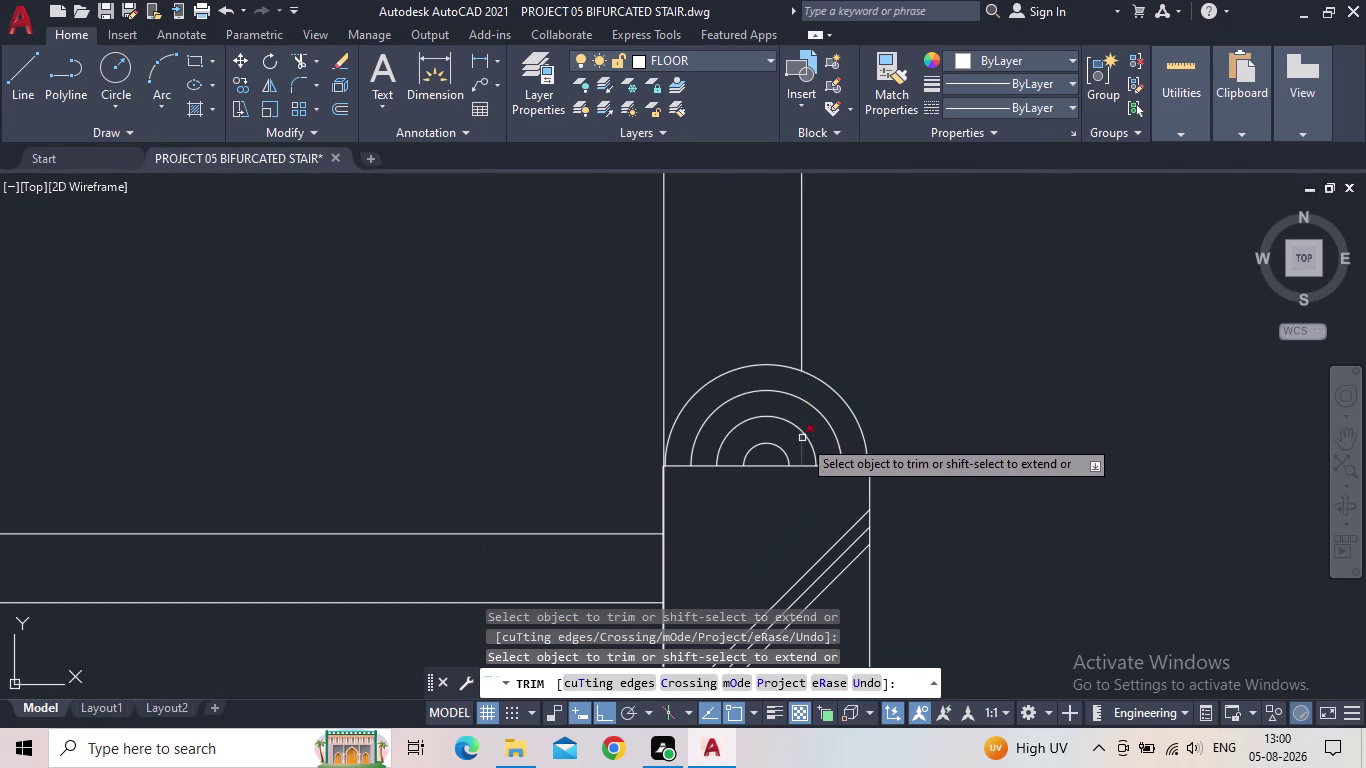
click(802, 443)
Trim the overrunning line and centre-line pieces through the upper newel post's cap arcs.
scroll(down, 3)
scroll(down, 3)
middle_drag(694, 351, 729, 448)
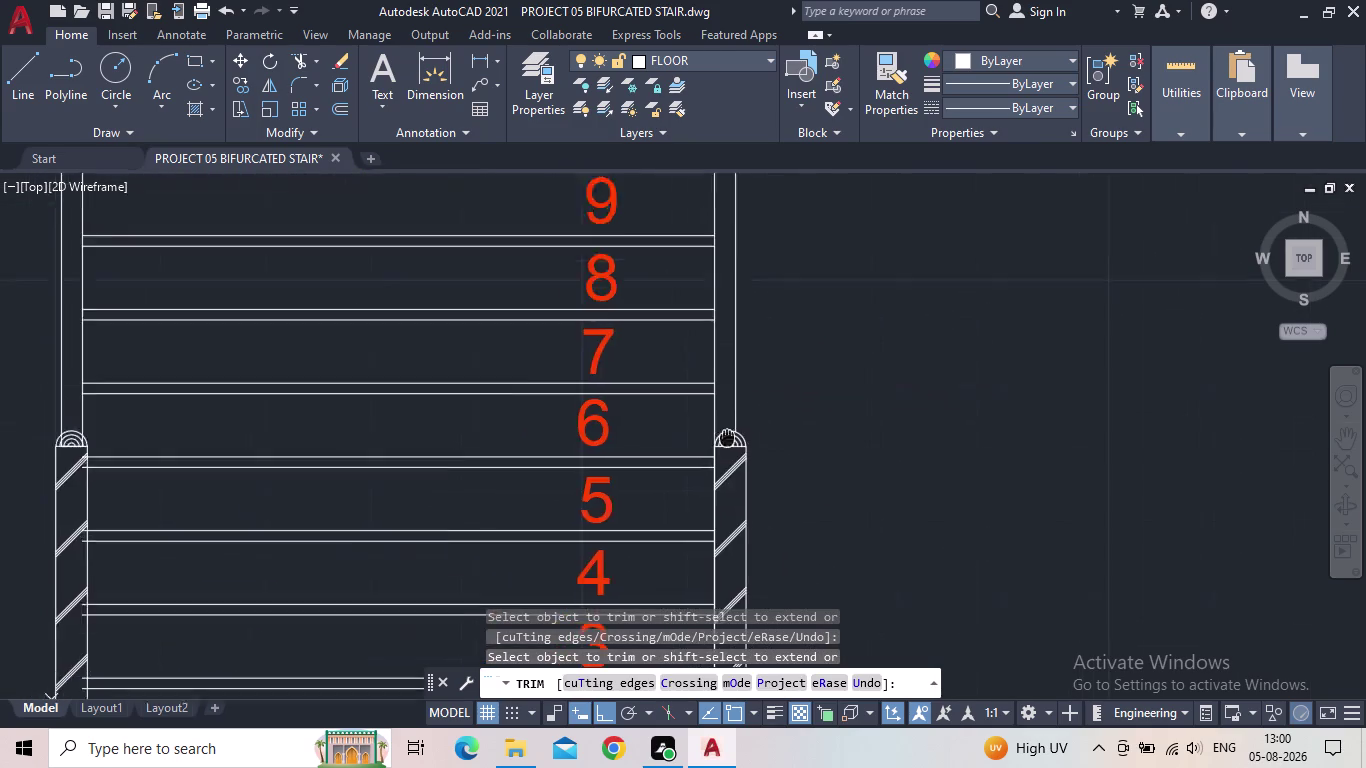
middle_drag(729, 448, 745, 528)
scroll(down, 3)
scroll(down, 3)
middle_drag(787, 421, 783, 671)
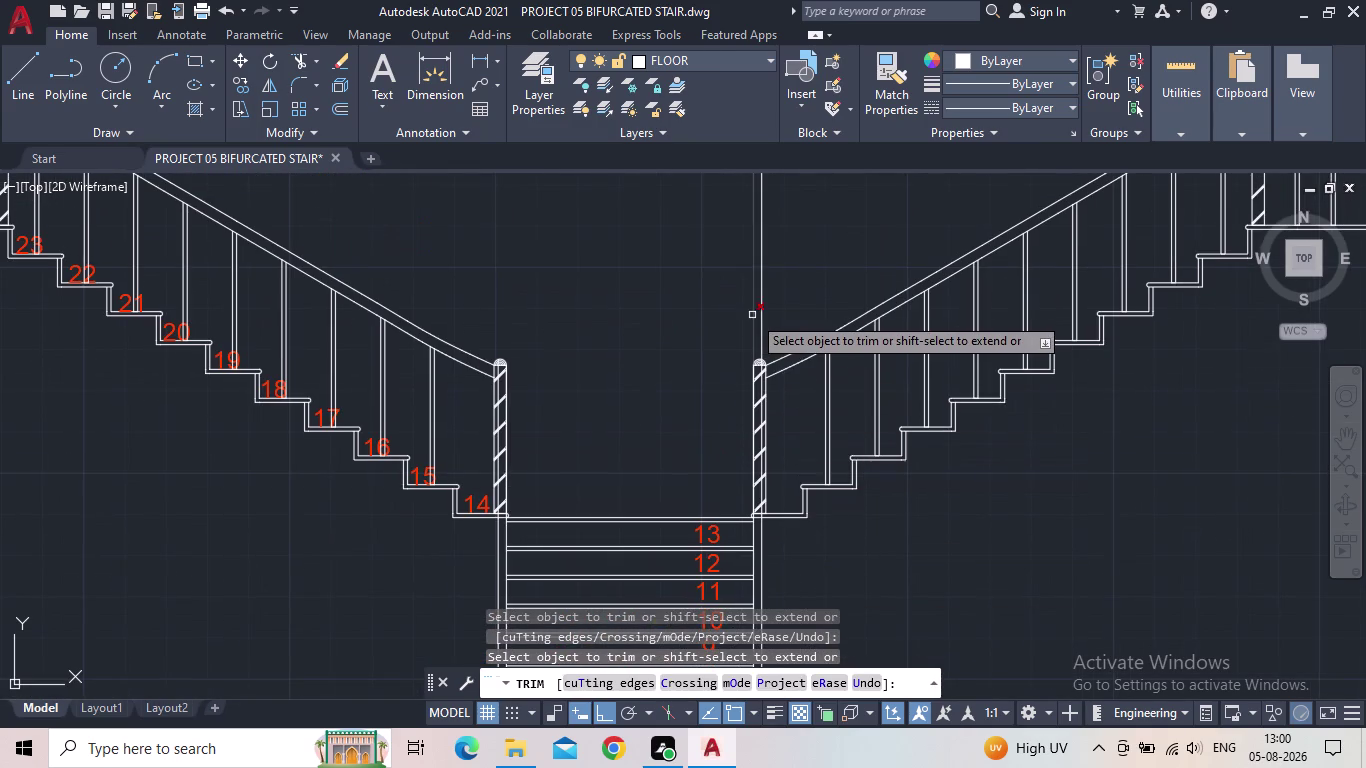
scroll(up, 3)
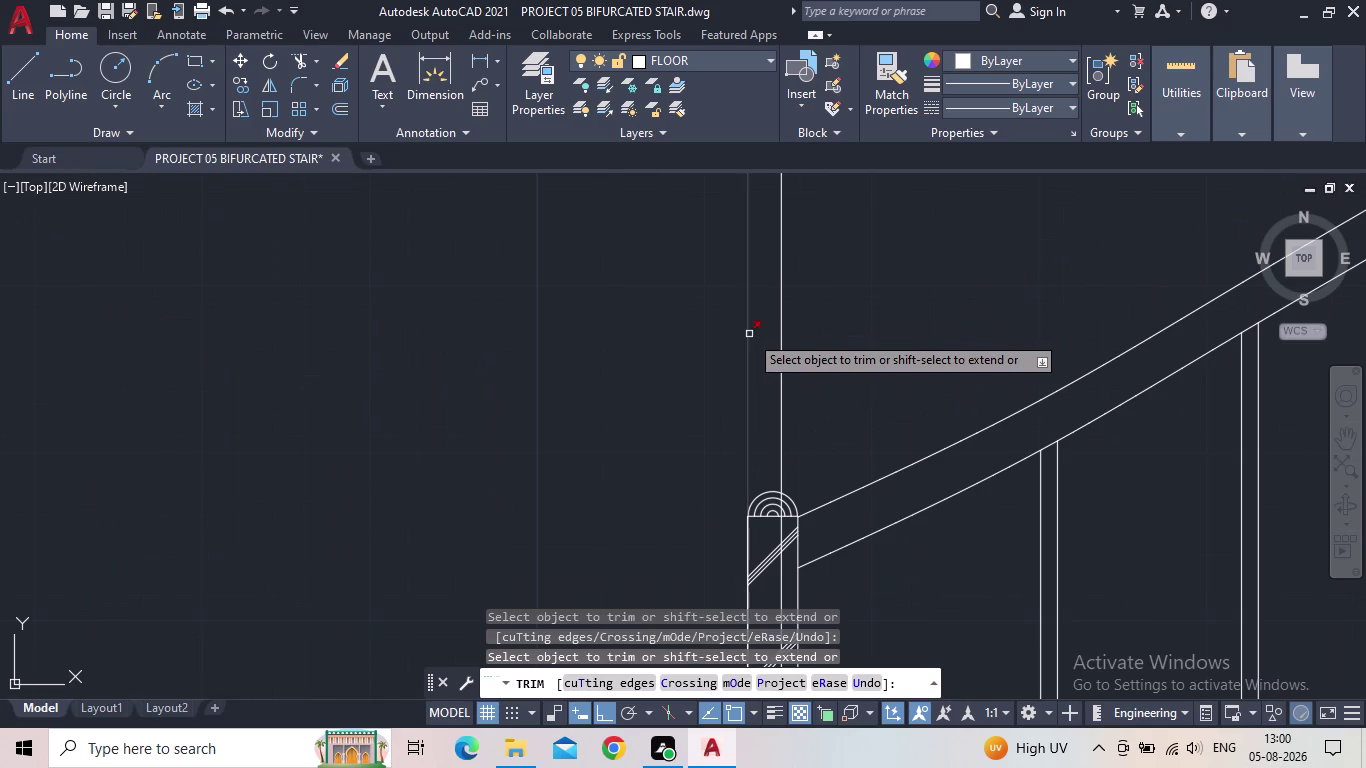
click(749, 334)
click(783, 335)
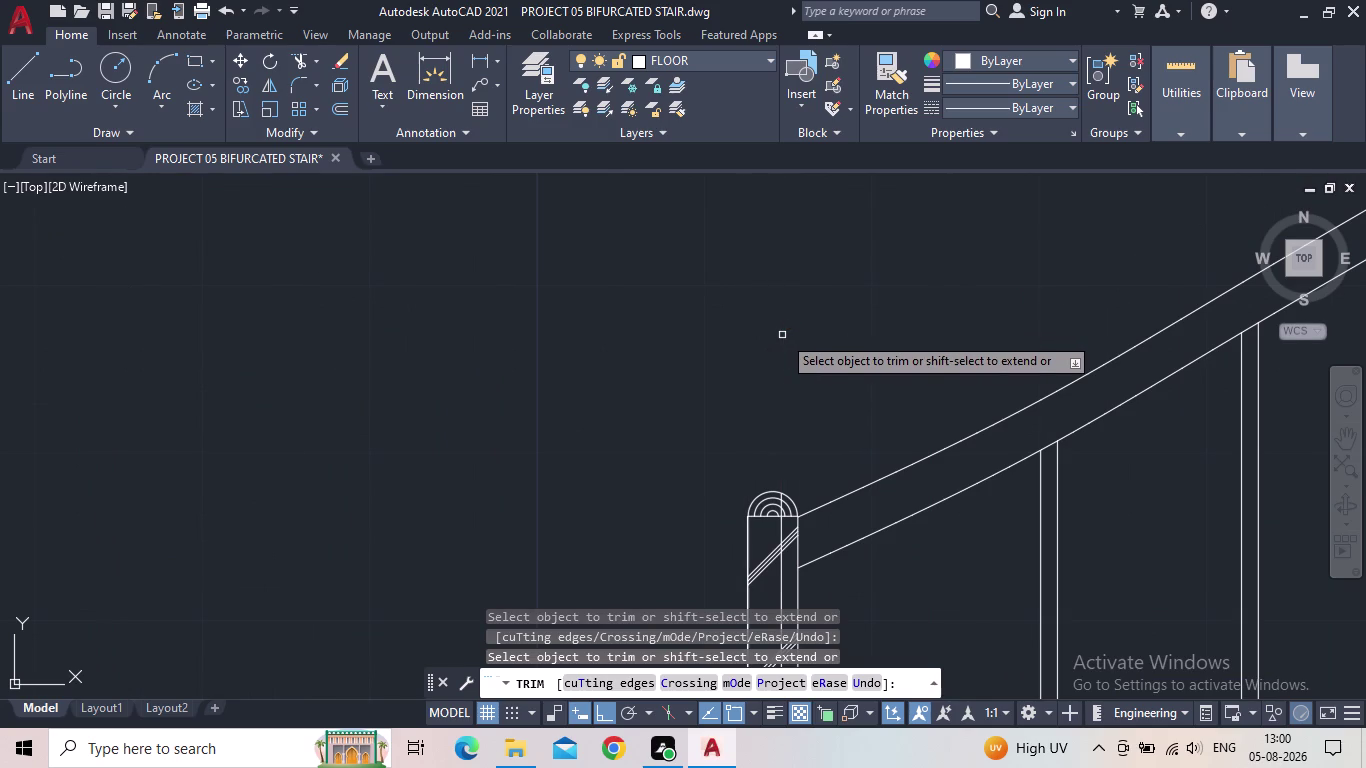
scroll(down, 3)
middle_drag(776, 337, 774, 351)
scroll(up, 3)
scroll(up, 3)
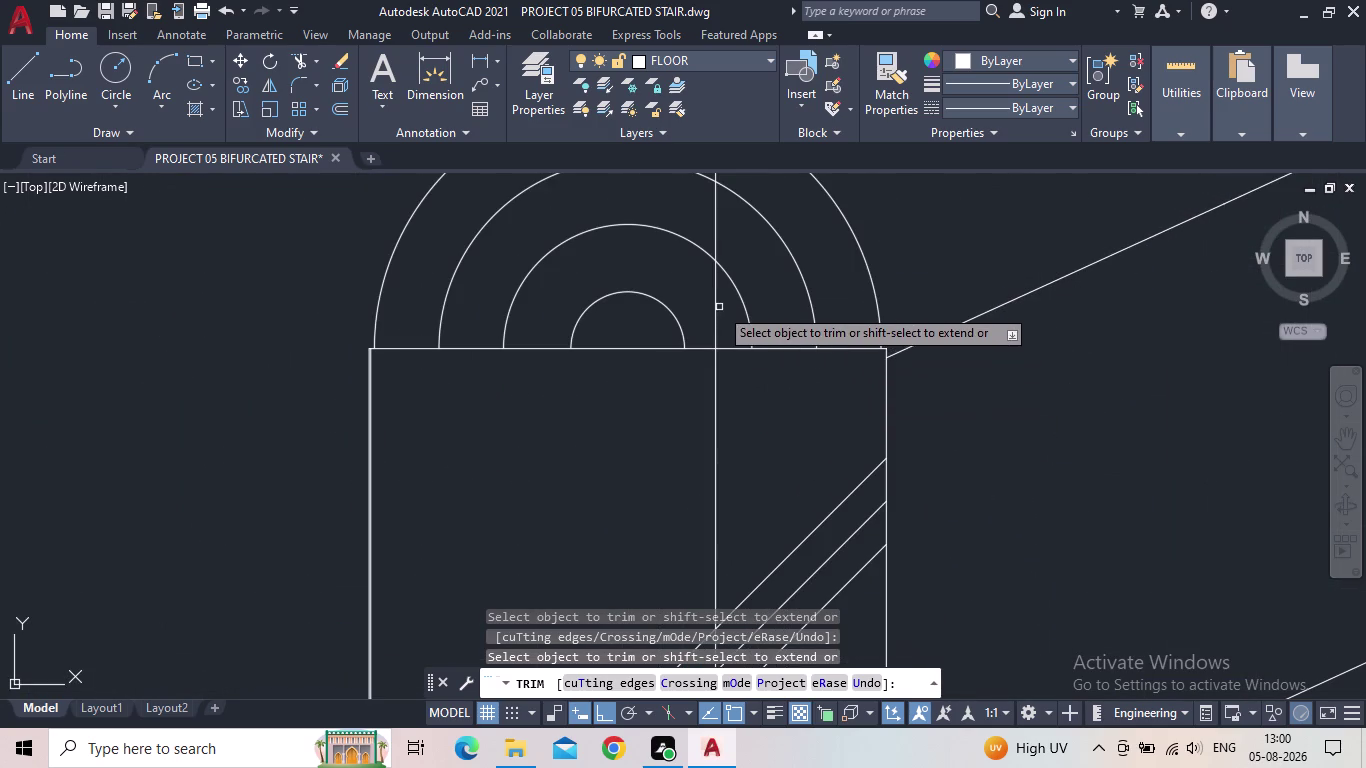
click(716, 308)
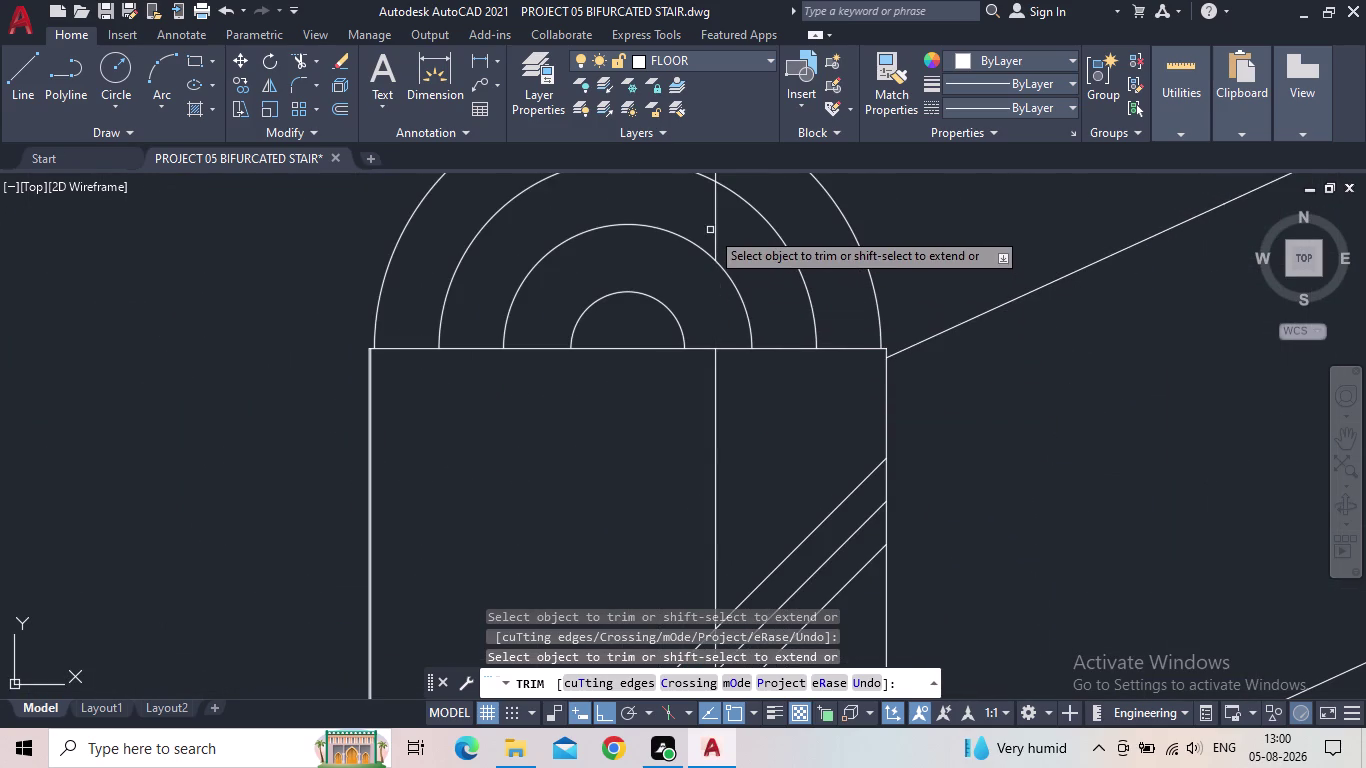
click(714, 228)
middle_drag(732, 288, 732, 426)
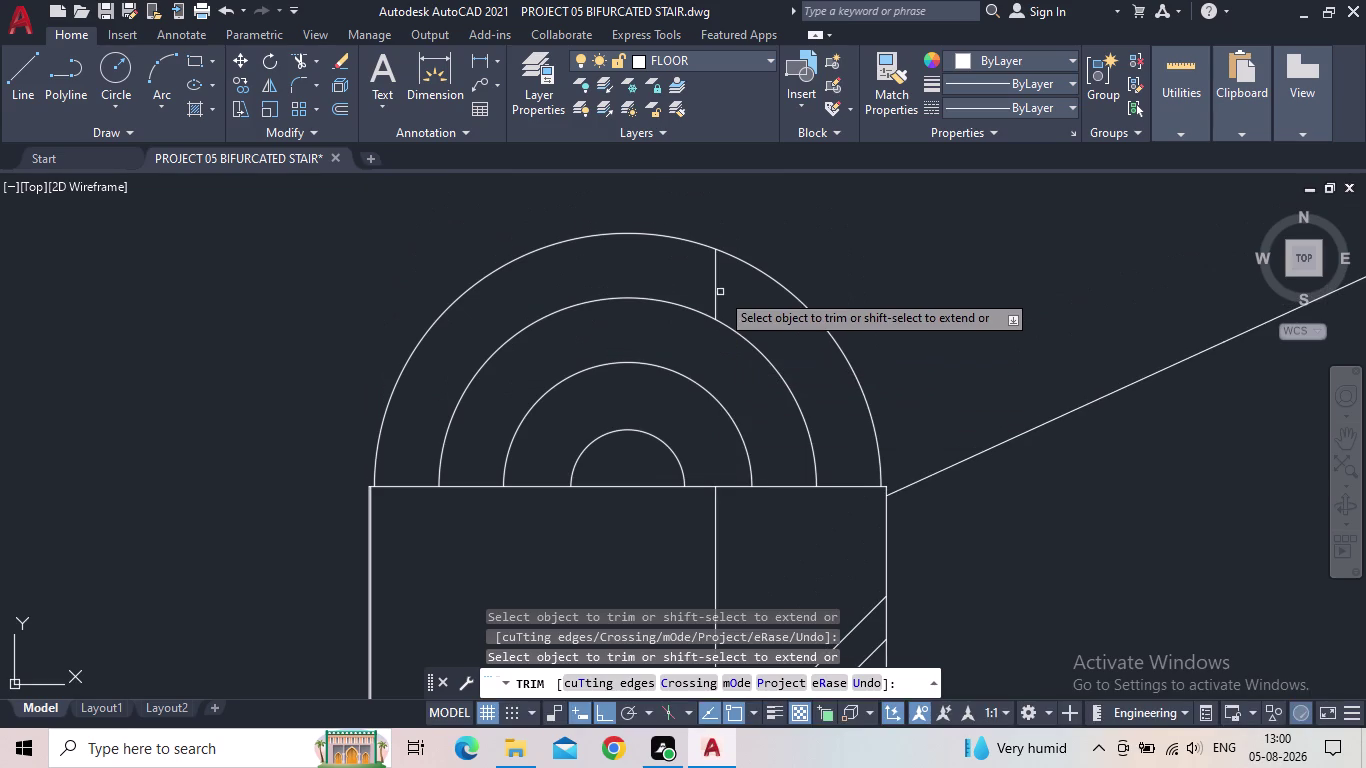
click(716, 292)
Pan out to show the whole cleaned stair plan and save the drawing.
scroll(down, 3)
middle_drag(770, 249, 771, 467)
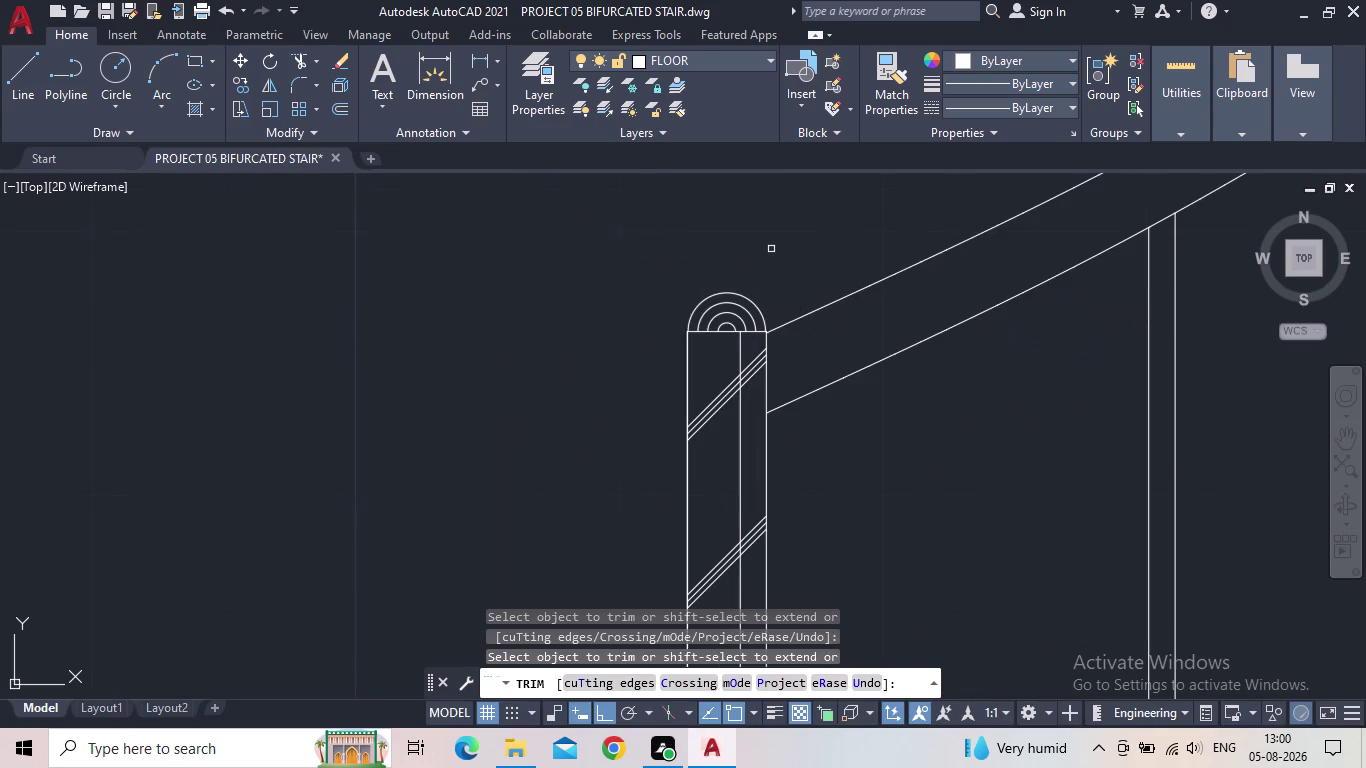
middle_drag(771, 467, 797, 606)
scroll(down, 3)
scroll(down, 3)
middle_drag(654, 391, 667, 550)
middle_drag(691, 541, 681, 343)
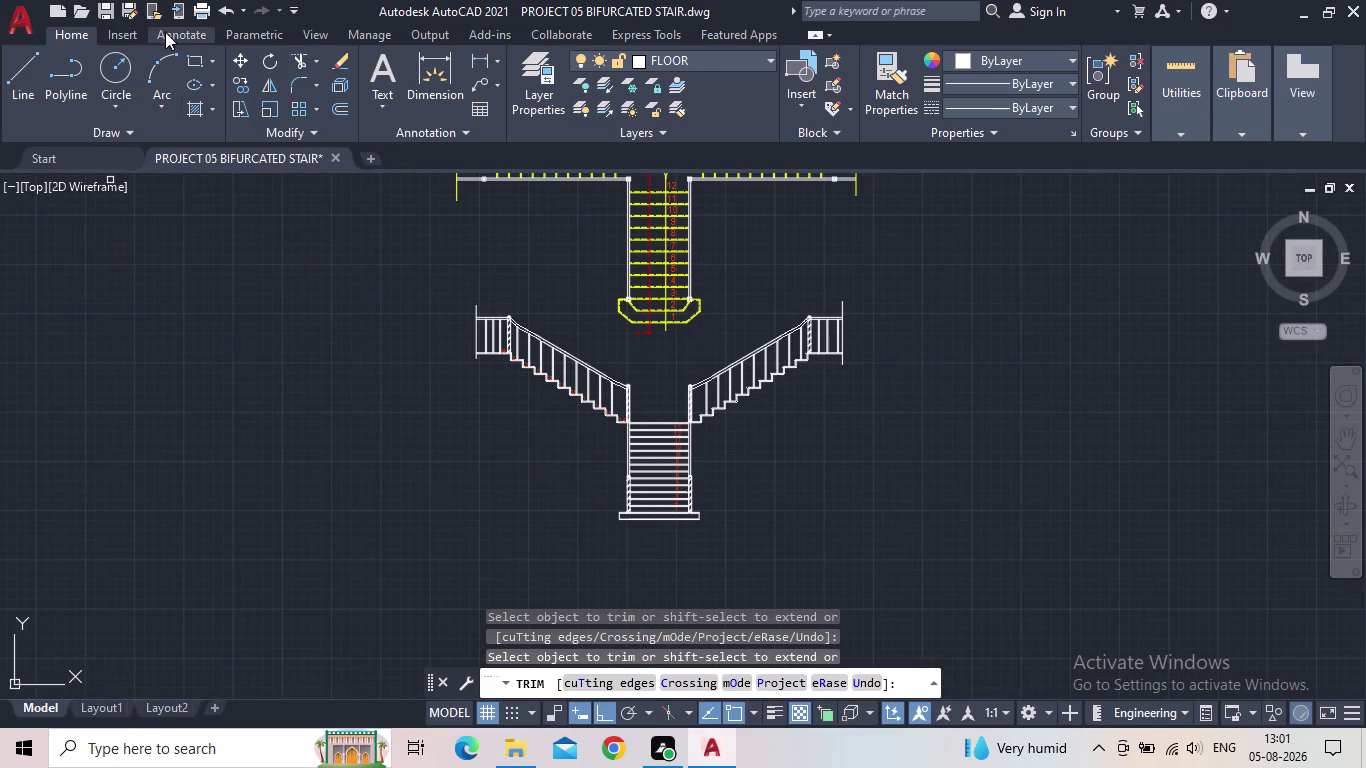
click(101, 10)
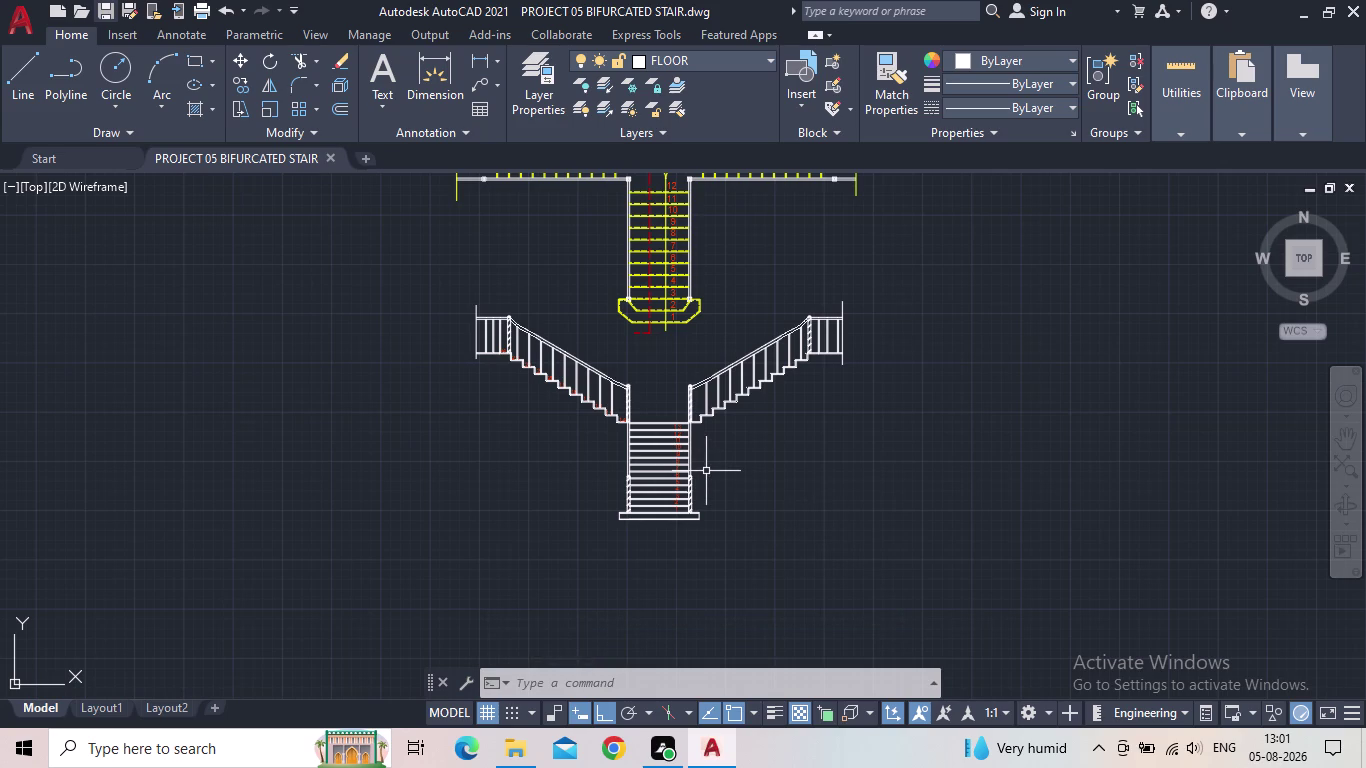
Close the accidentally opened Select File dialog and QSAVE the bifurcated stair drawing.
scroll(down, 3)
middle_drag(770, 435, 778, 483)
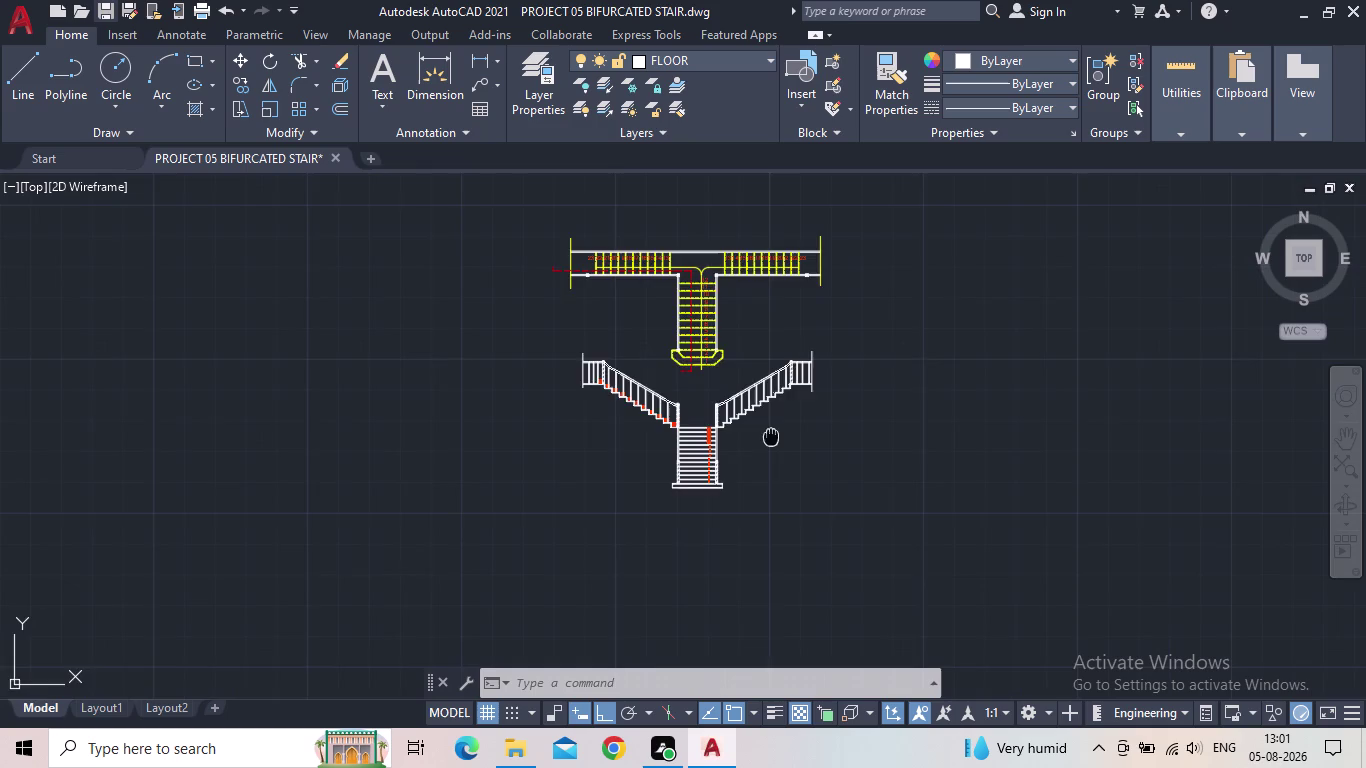
middle_drag(778, 483, 779, 513)
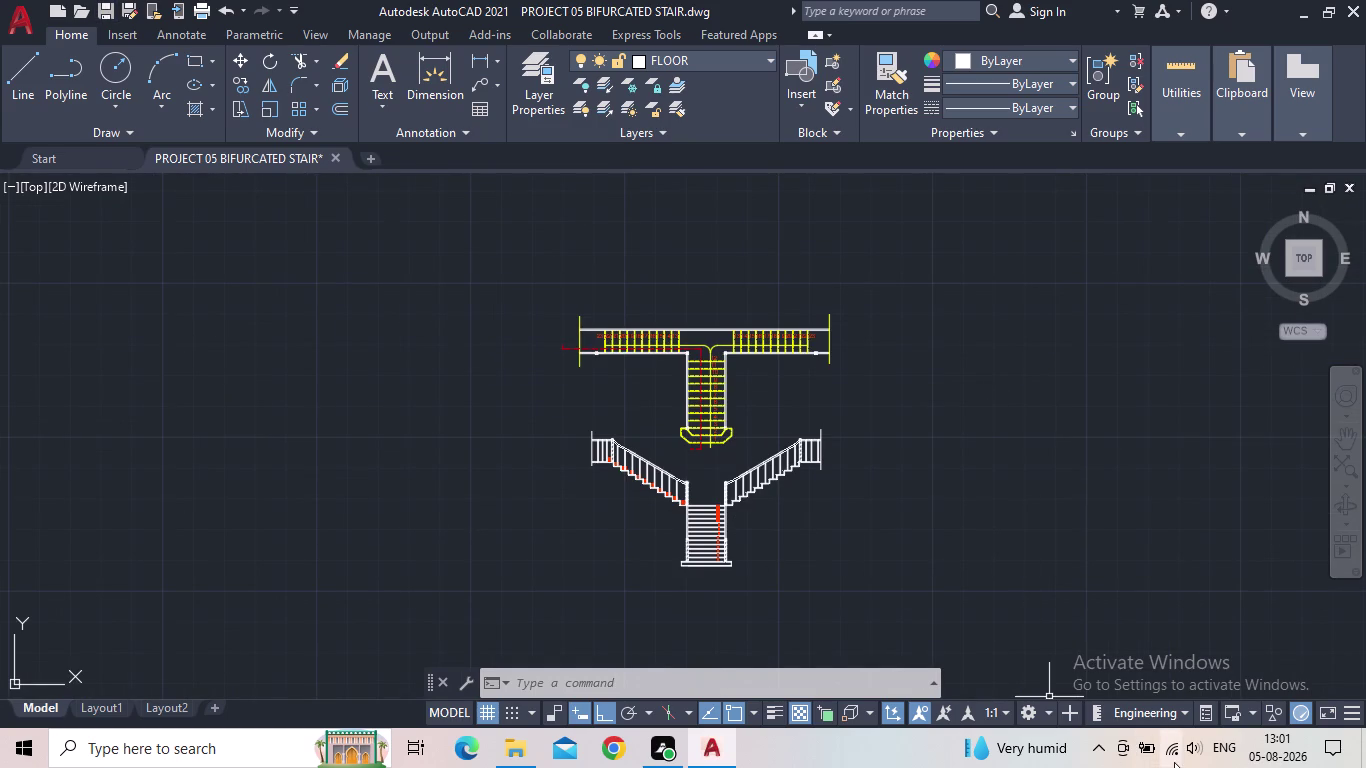
click(92, 4)
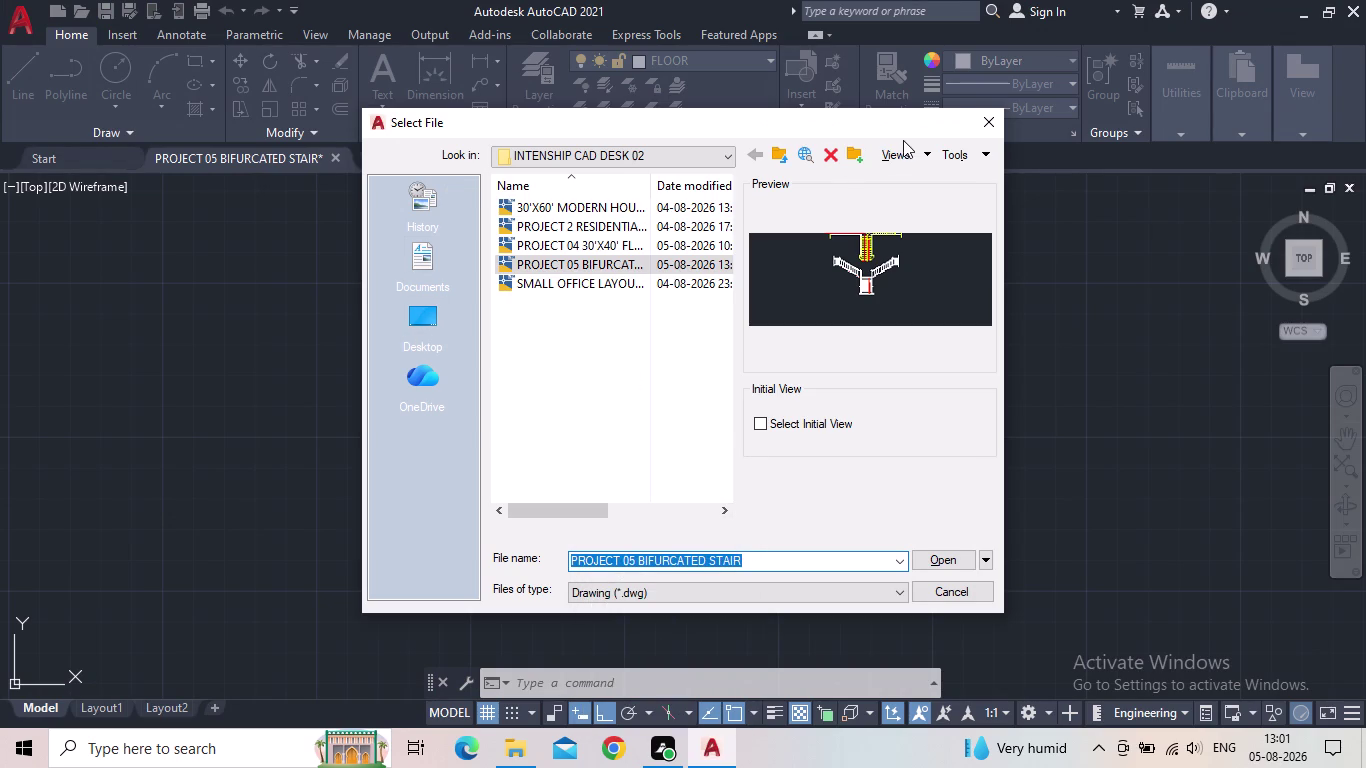
click(987, 125)
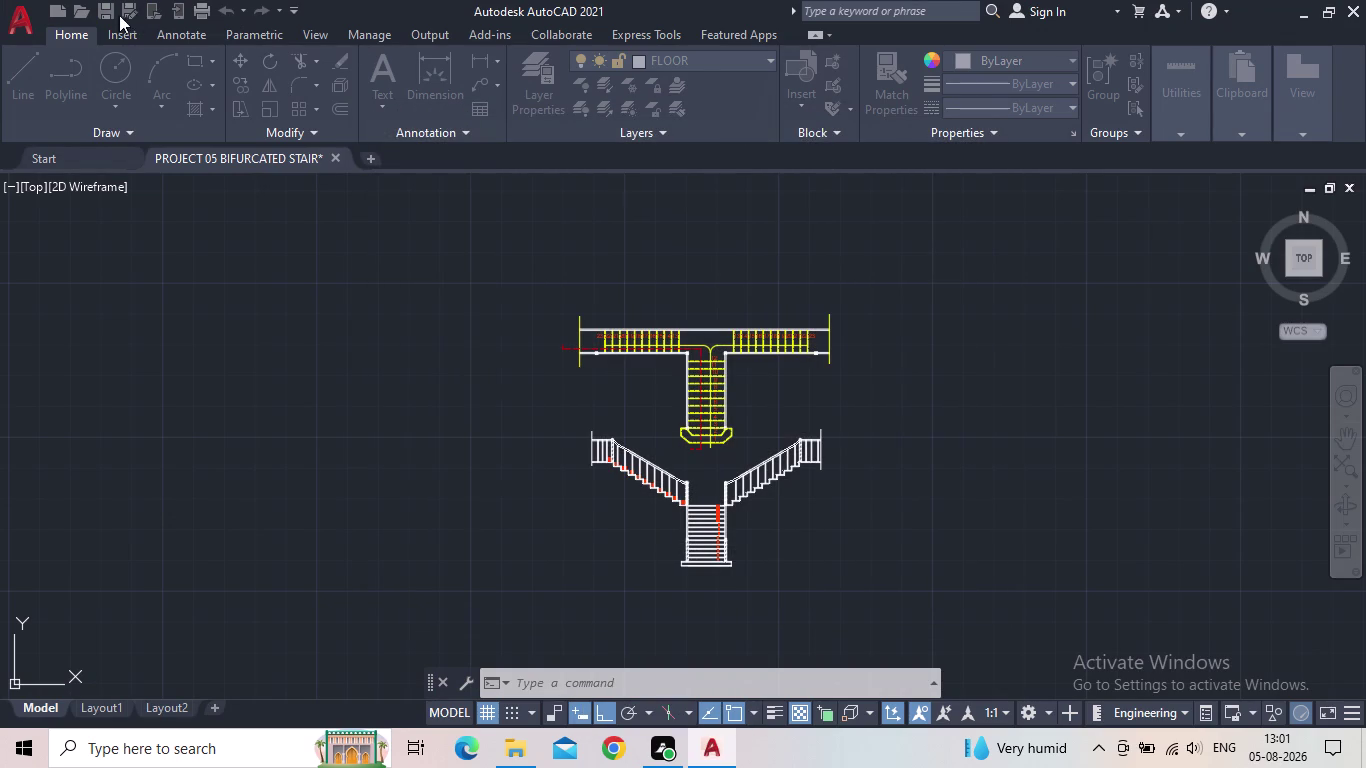
click(110, 16)
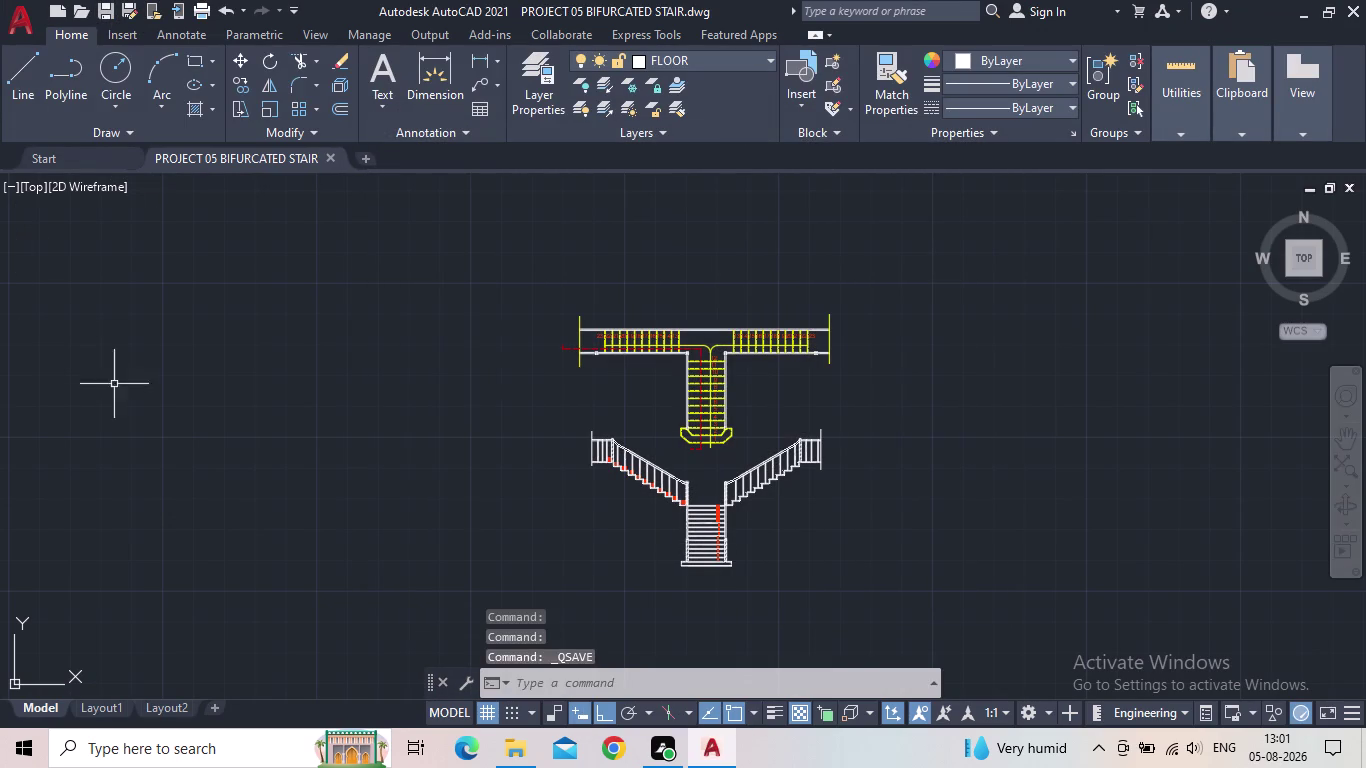
middle_drag(567, 514, 491, 494)
scroll(up, 3)
scroll(down, 3)
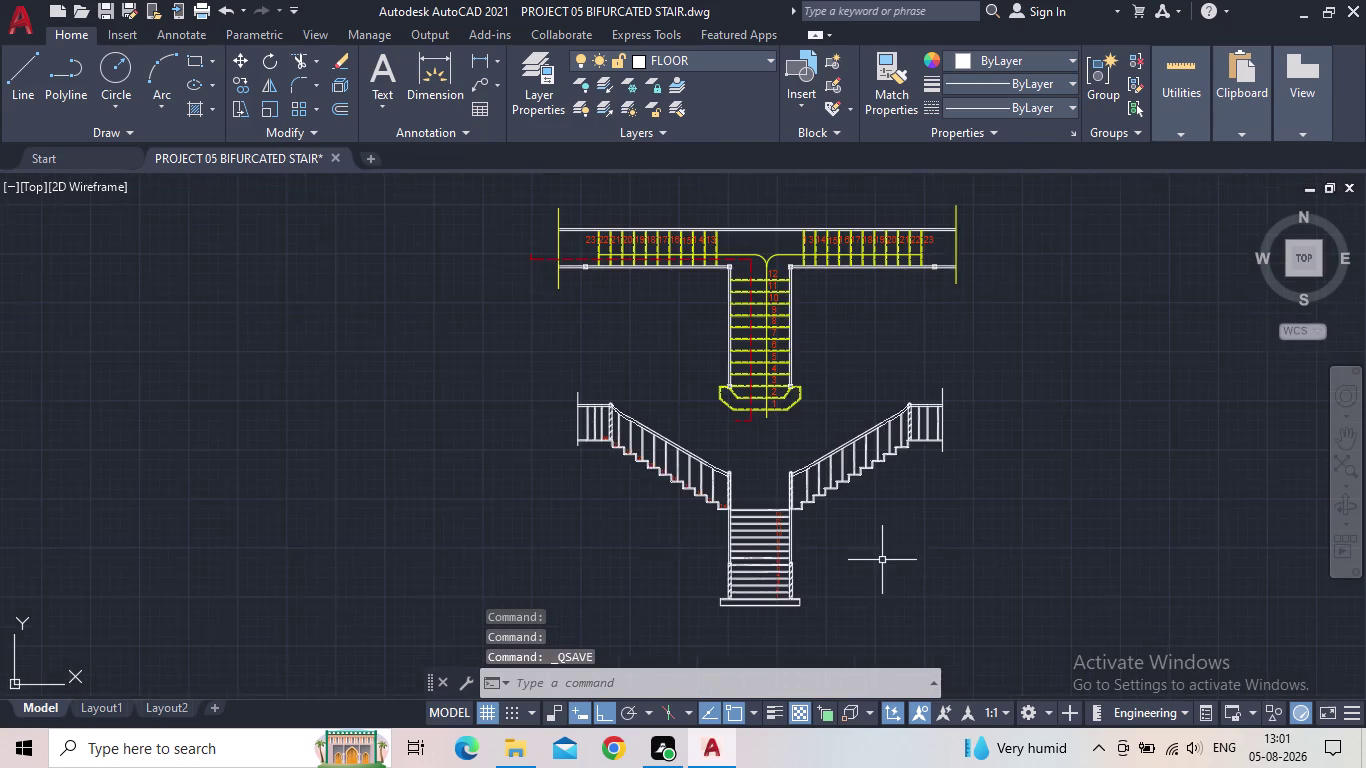
middle_drag(881, 562, 790, 558)
scroll(up, 3)
middle_drag(736, 513, 756, 499)
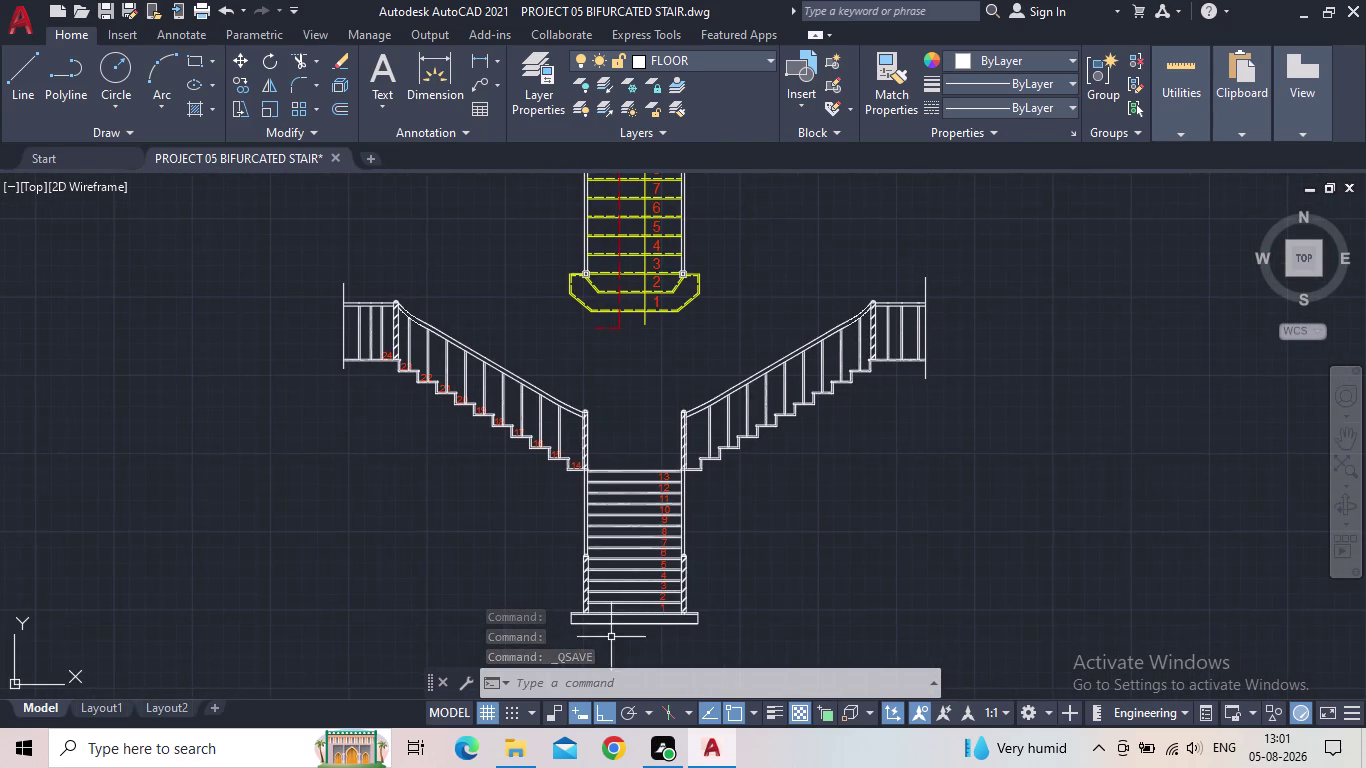
scroll(up, 3)
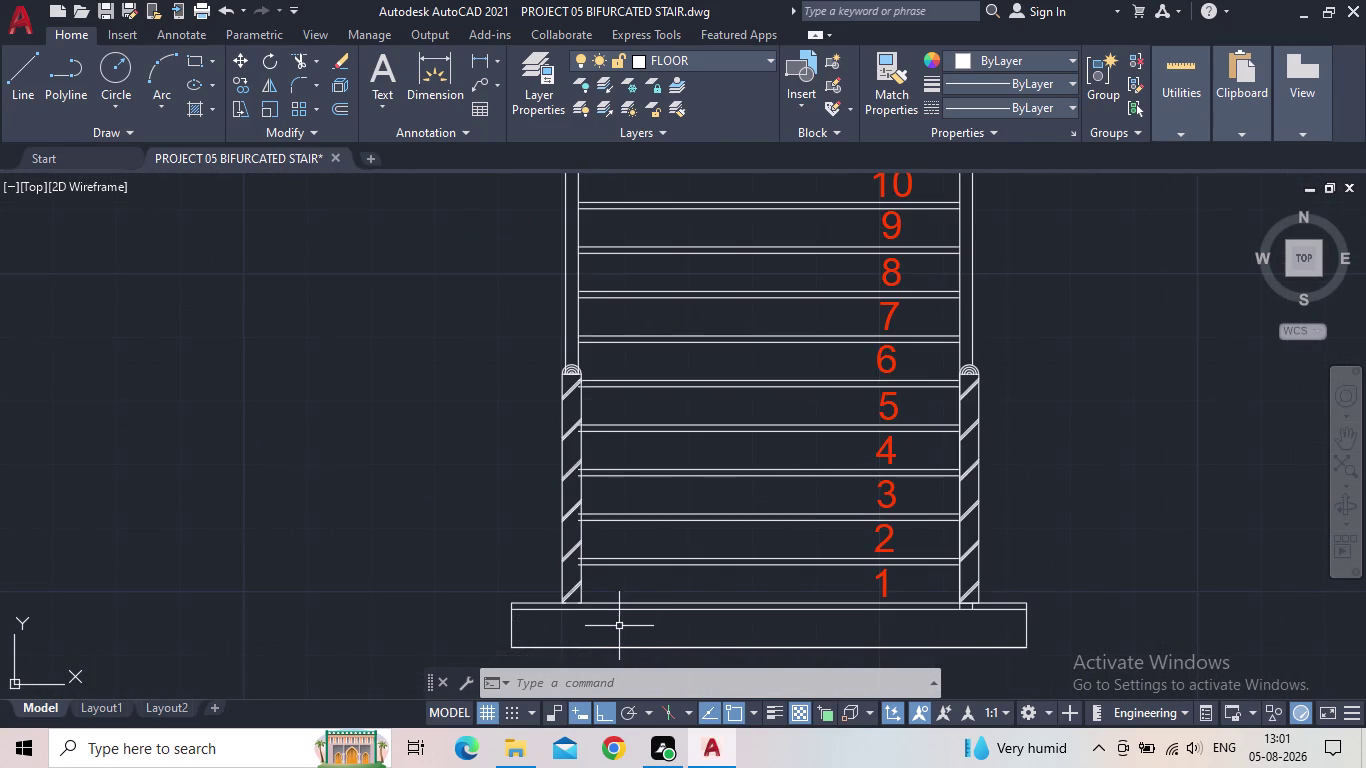
scroll(down, 3)
middle_drag(728, 584, 726, 622)
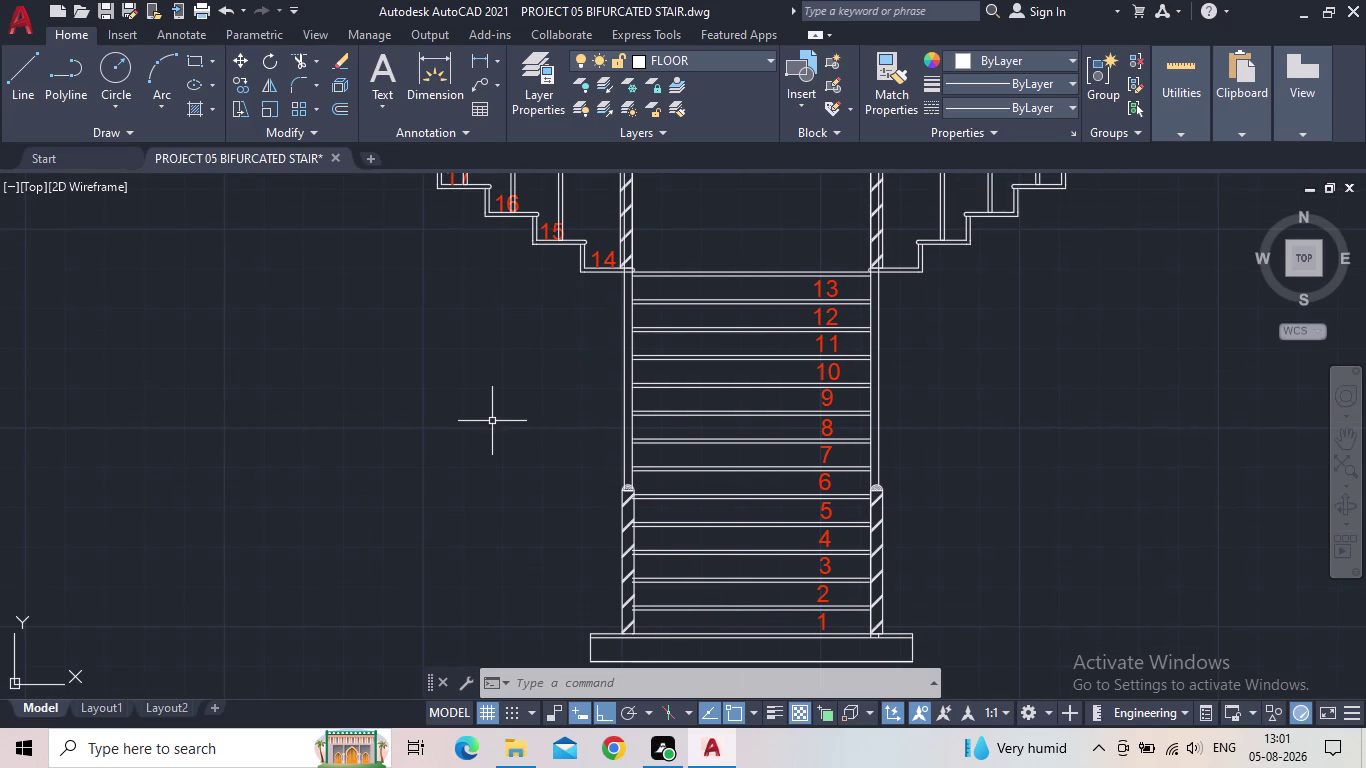
key(l)
key(Return)
drag(727, 220, 734, 255)
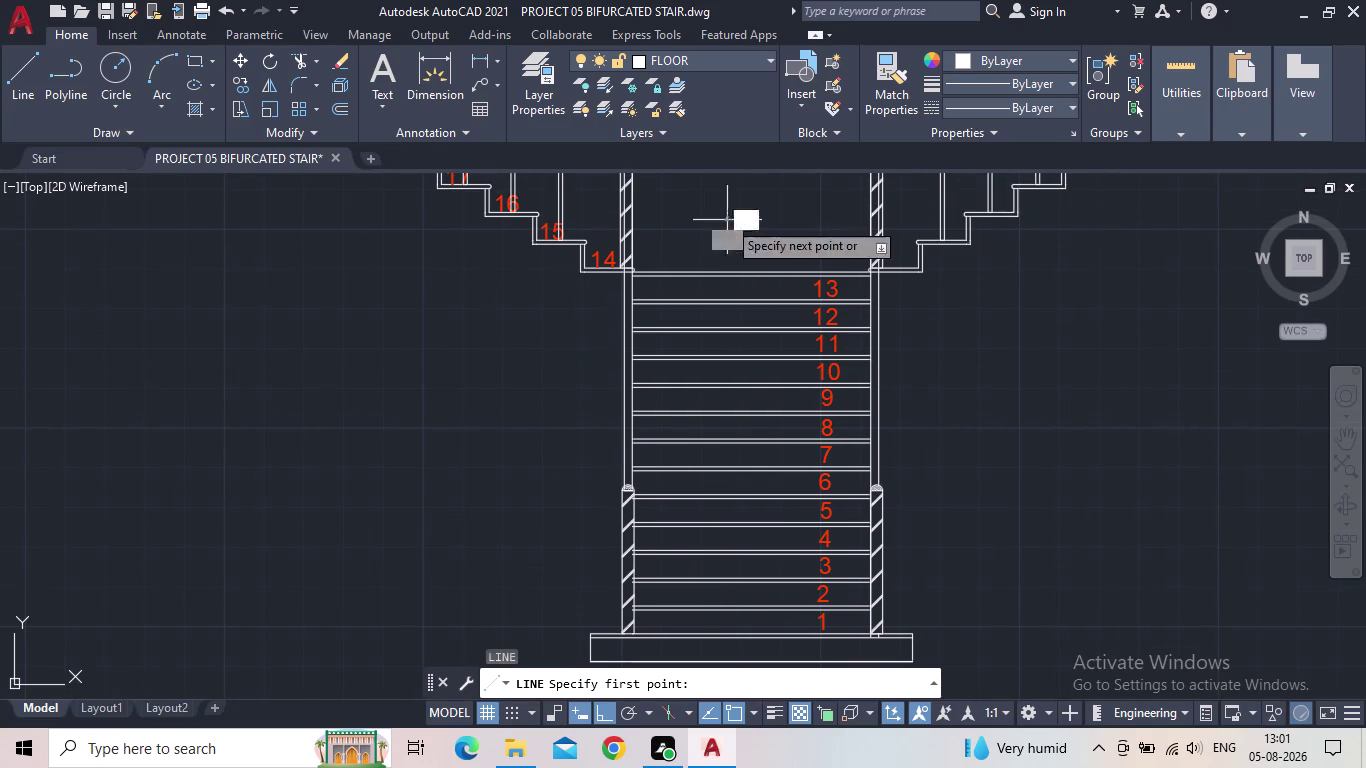
middle_drag(764, 653, 727, 493)
click(710, 540)
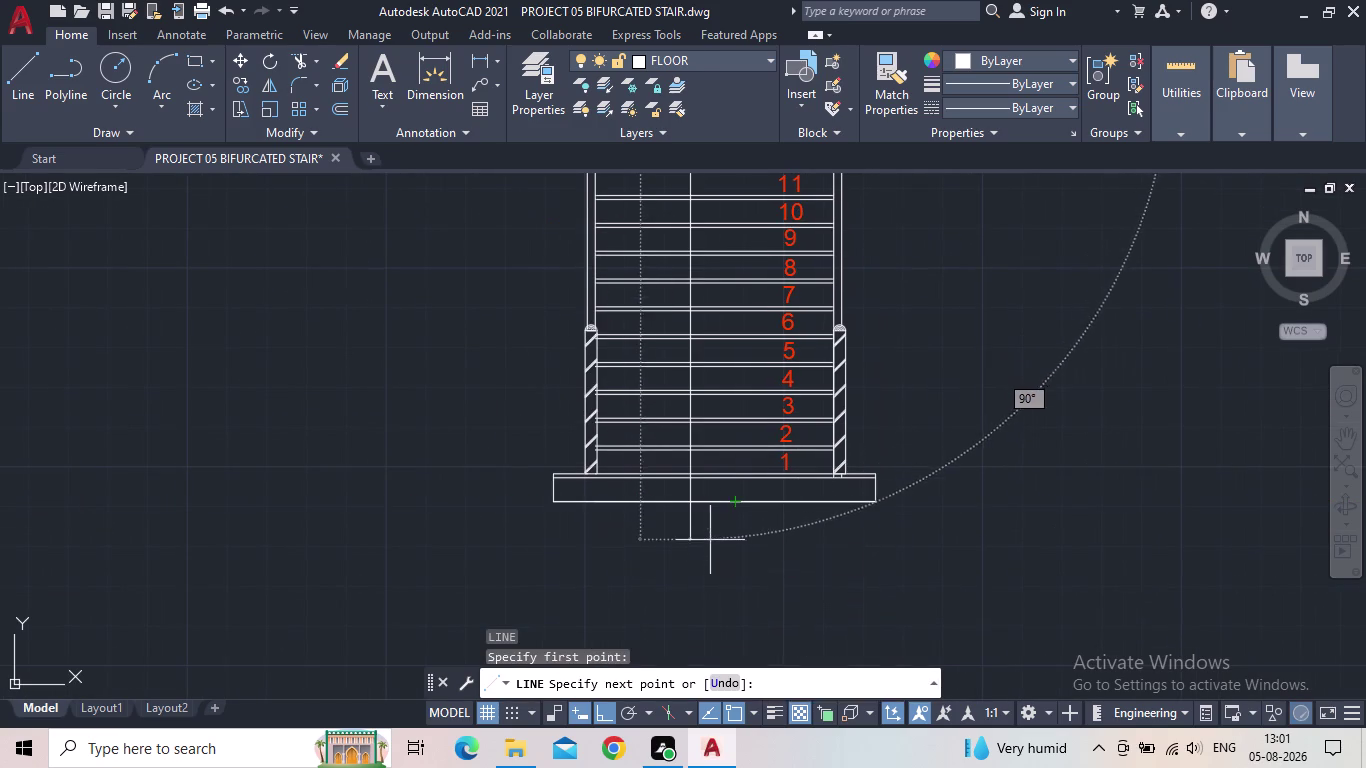
key(Escape)
click(645, 493)
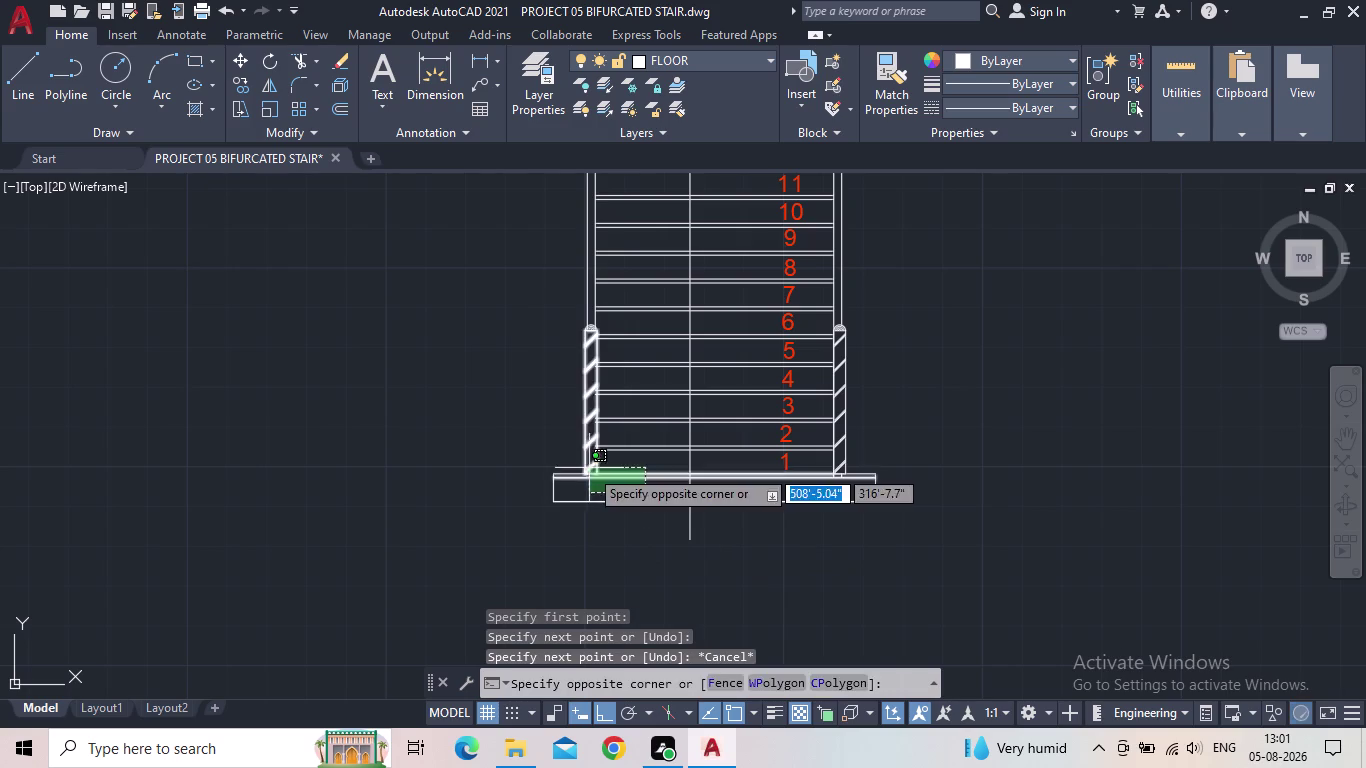
click(580, 452)
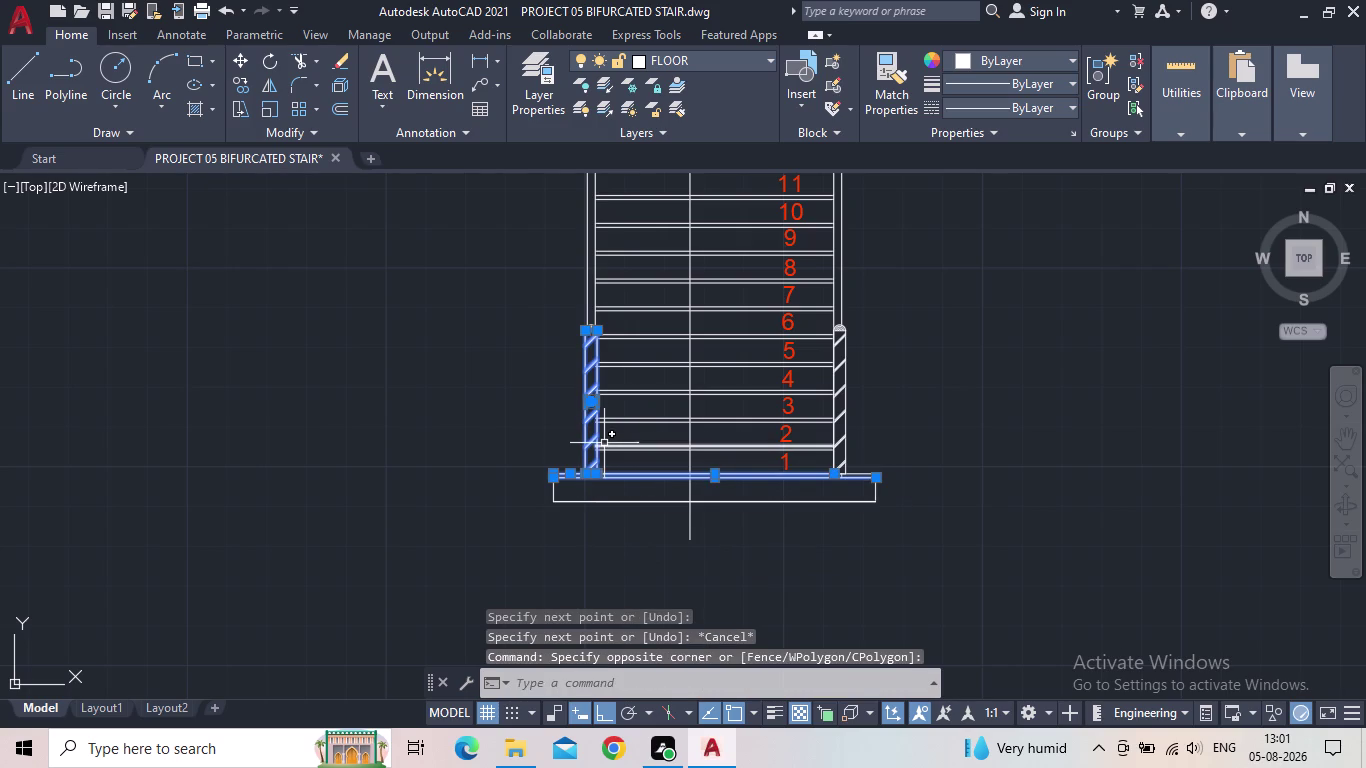
key(Escape)
scroll(down, 3)
middle_drag(623, 434, 755, 588)
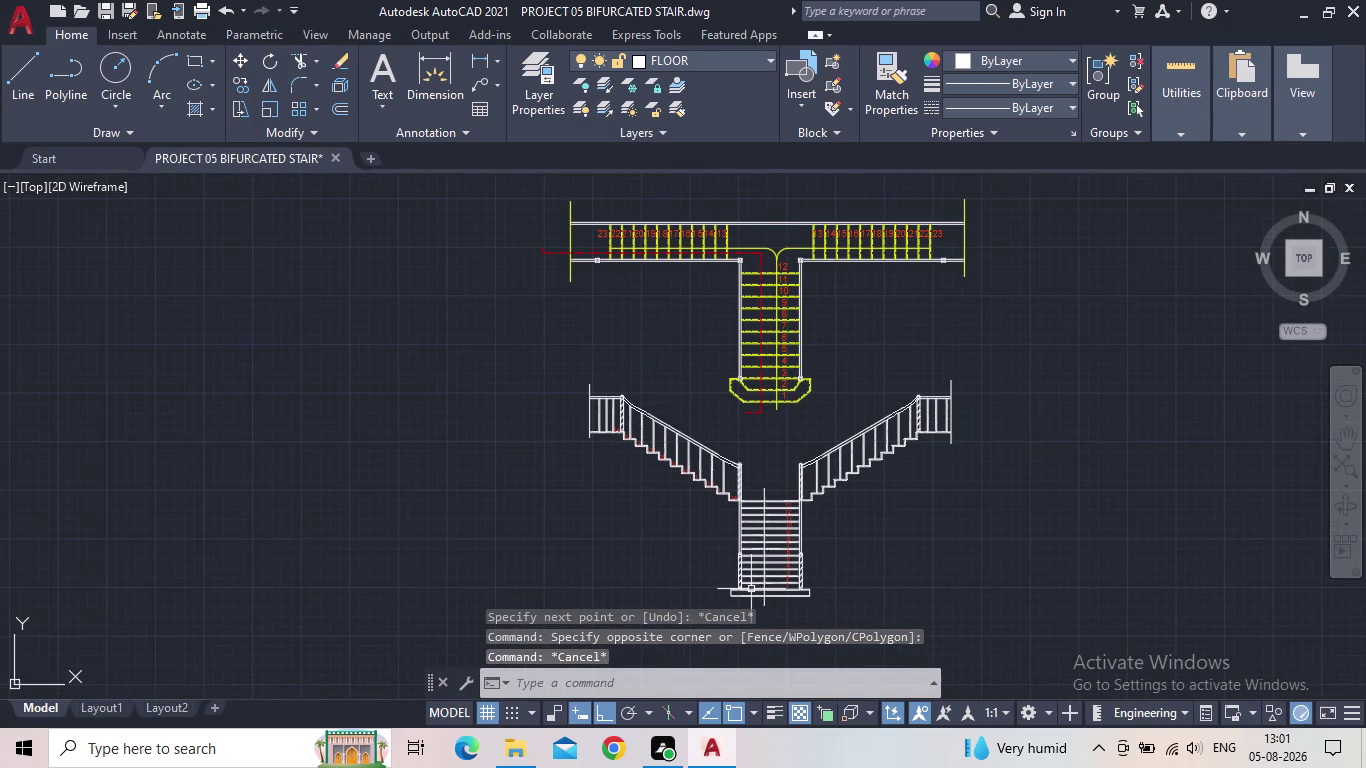
click(764, 492)
scroll(up, 3)
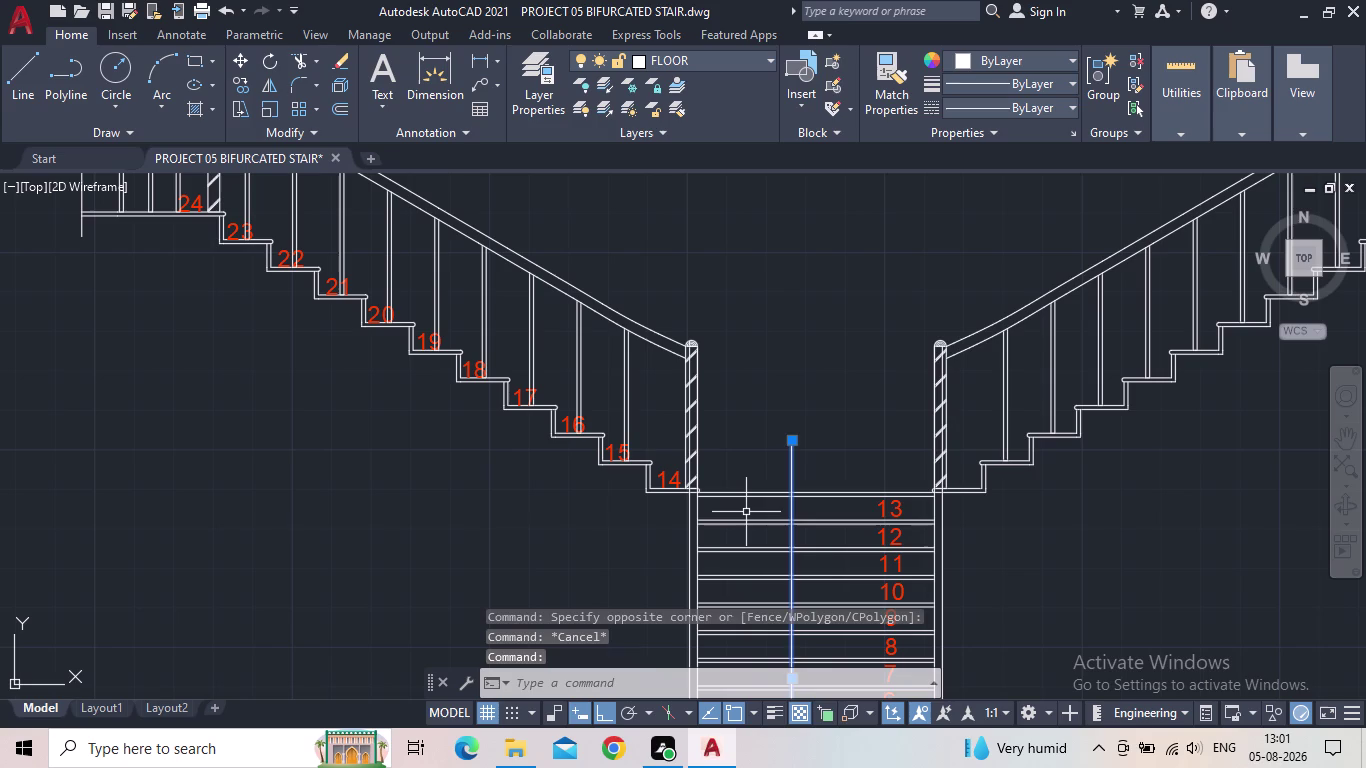
key(Delete)
click(774, 492)
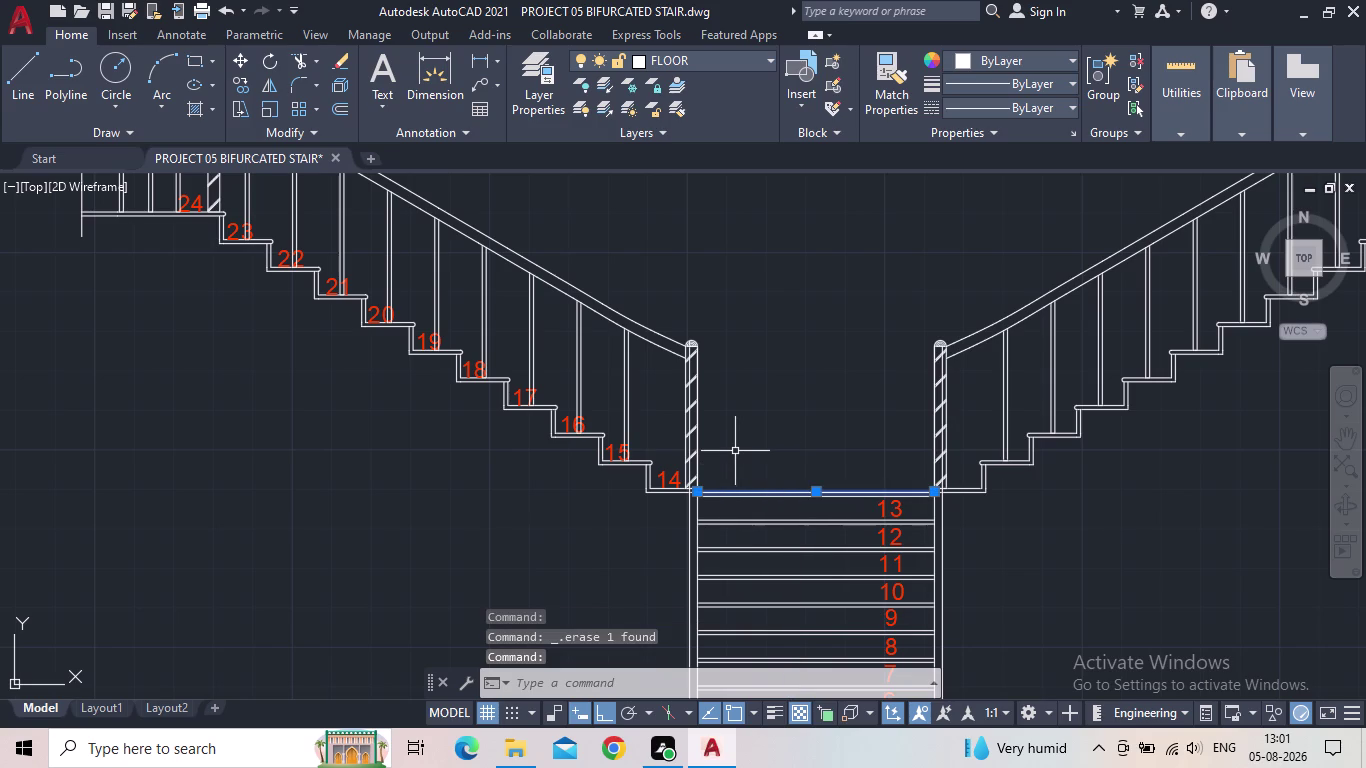
key(Escape)
scroll(down, 3)
middle_drag(754, 453, 750, 372)
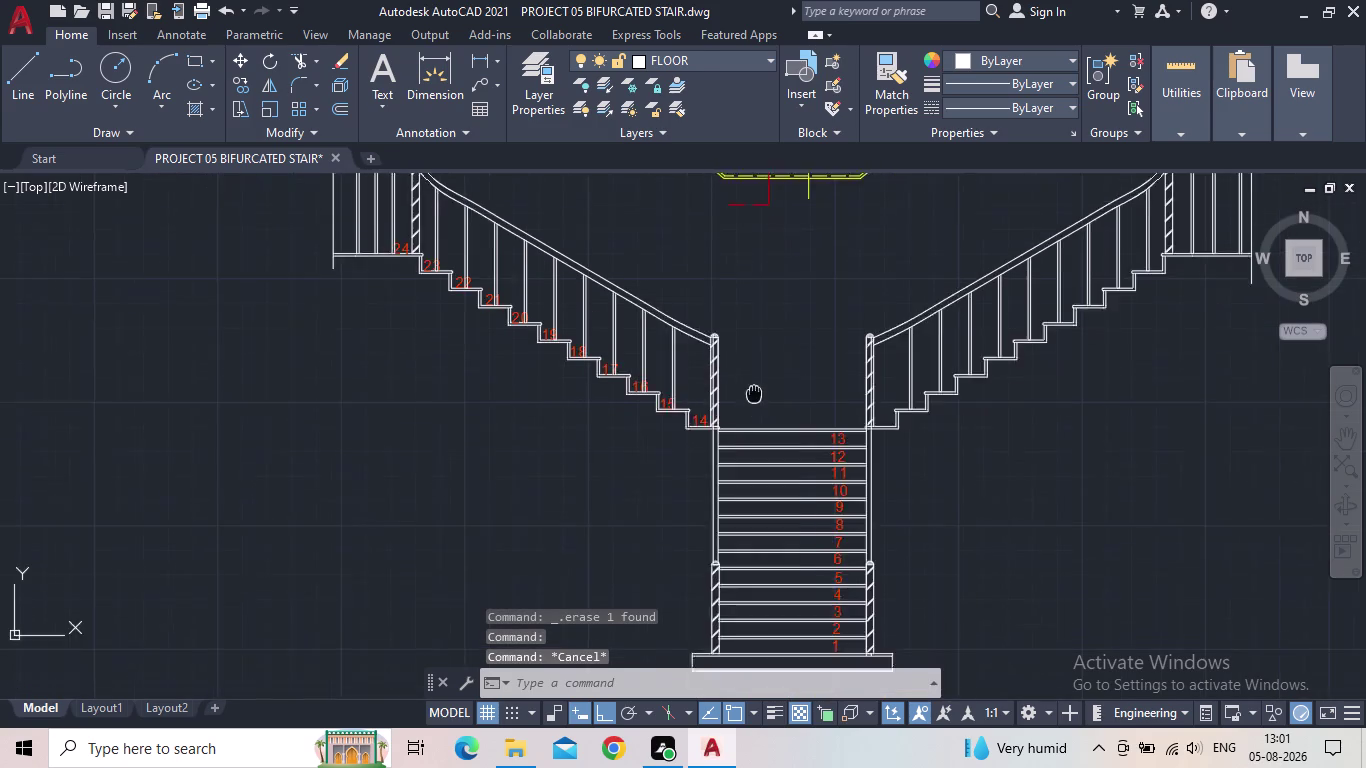
middle_drag(750, 372, 741, 330)
key(l)
key(Return)
scroll(down, 3)
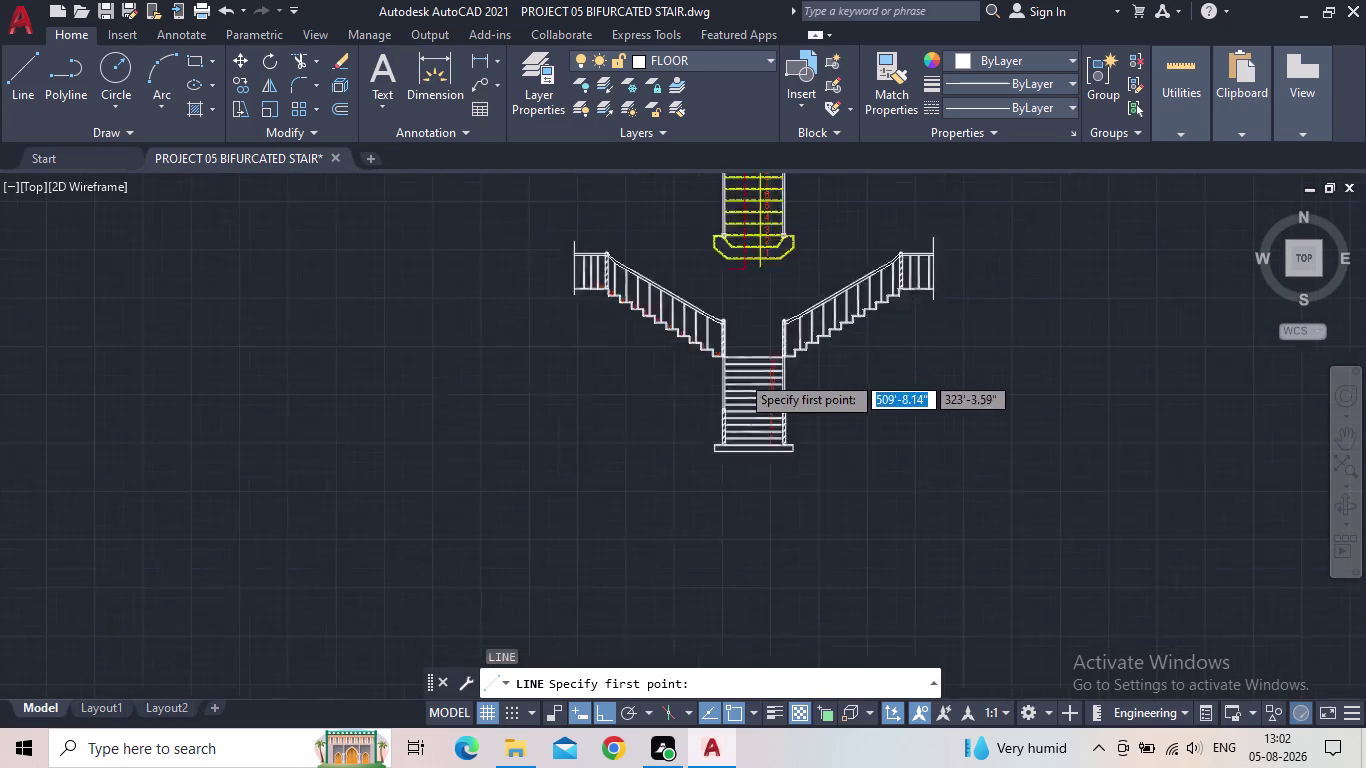
scroll(up, 3)
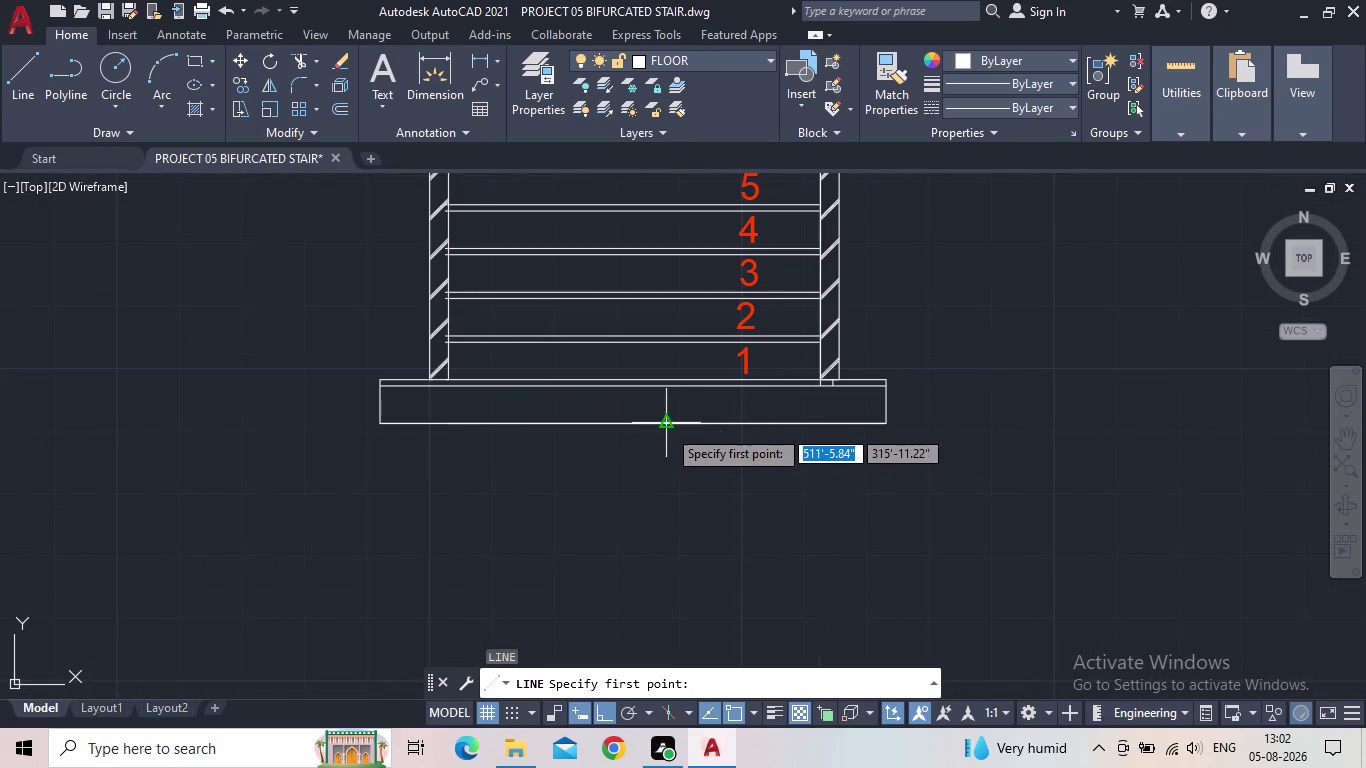
click(667, 428)
middle_drag(662, 234, 737, 730)
scroll(down, 3)
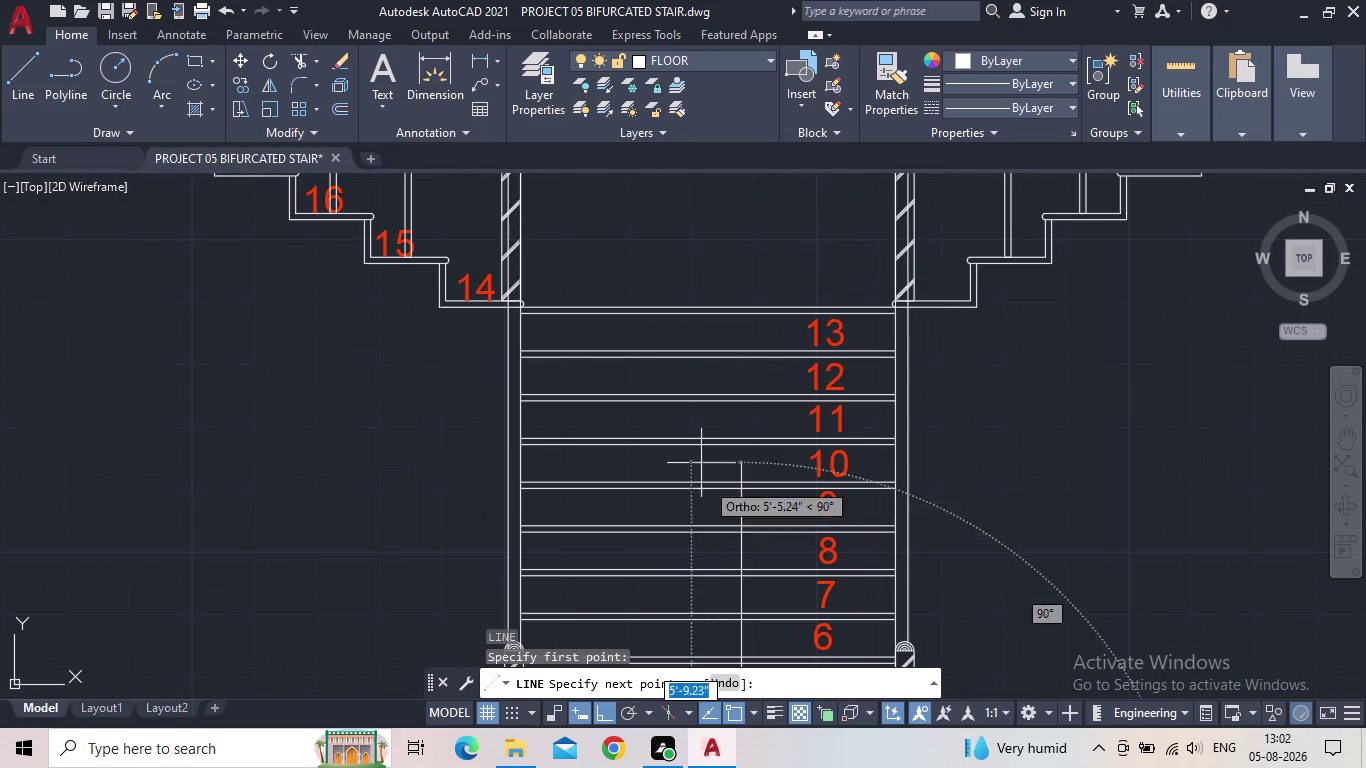
scroll(down, 3)
middle_drag(702, 239, 702, 297)
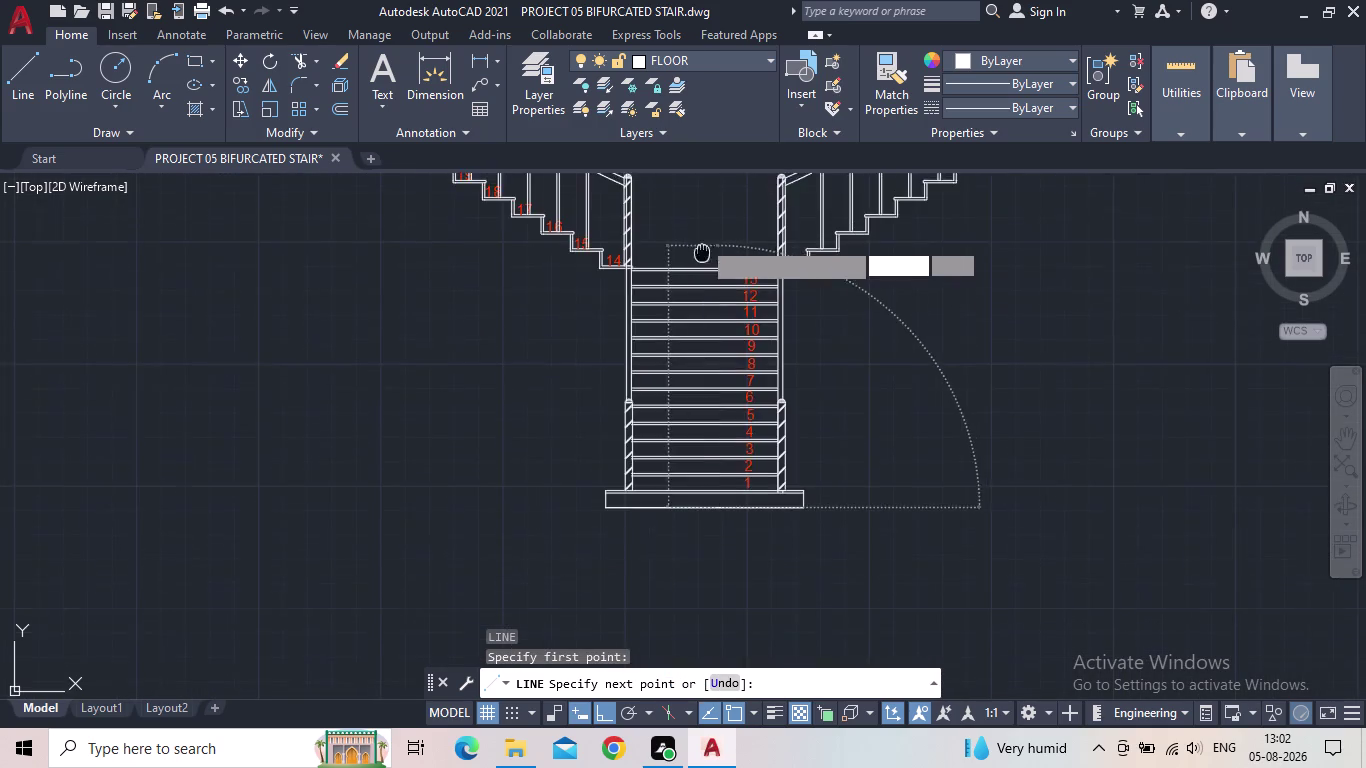
middle_drag(702, 297, 702, 490)
click(695, 371)
key(Escape)
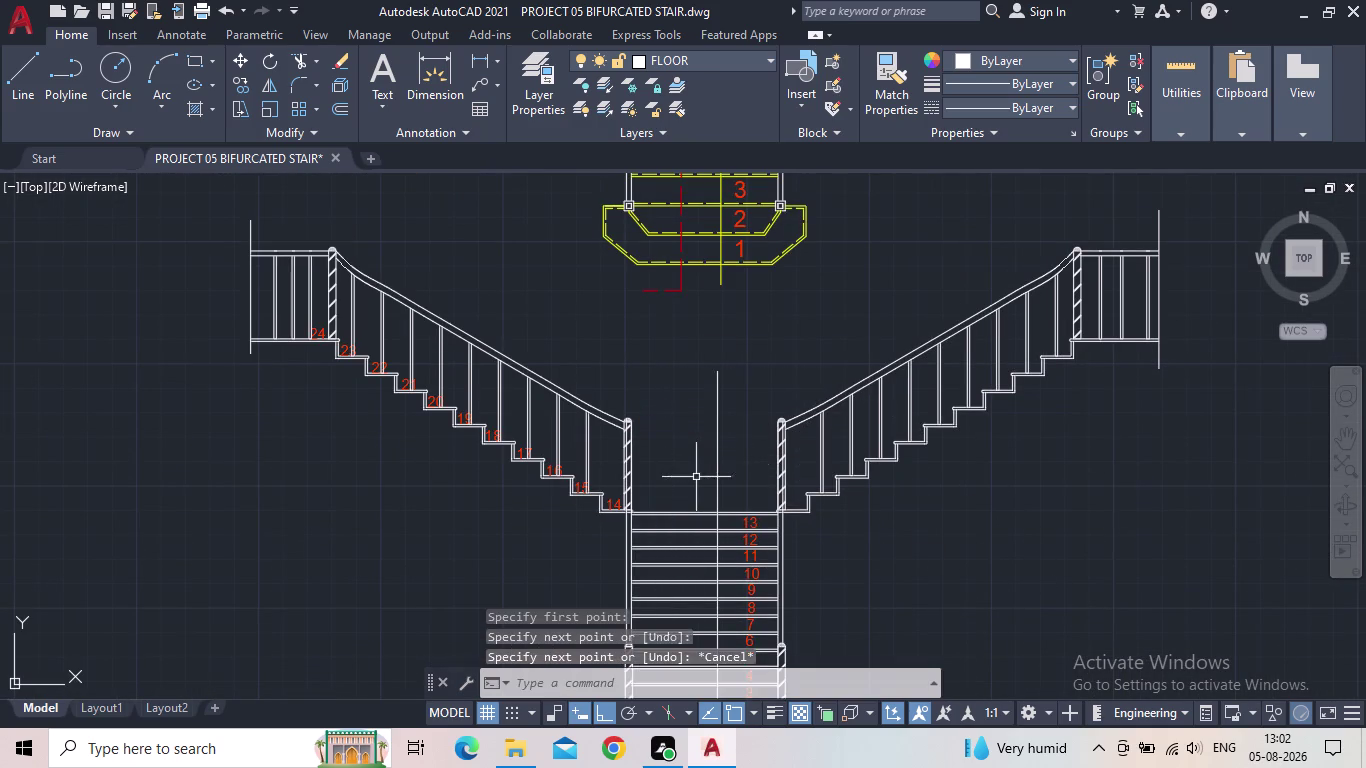
middle_drag(700, 492, 738, 277)
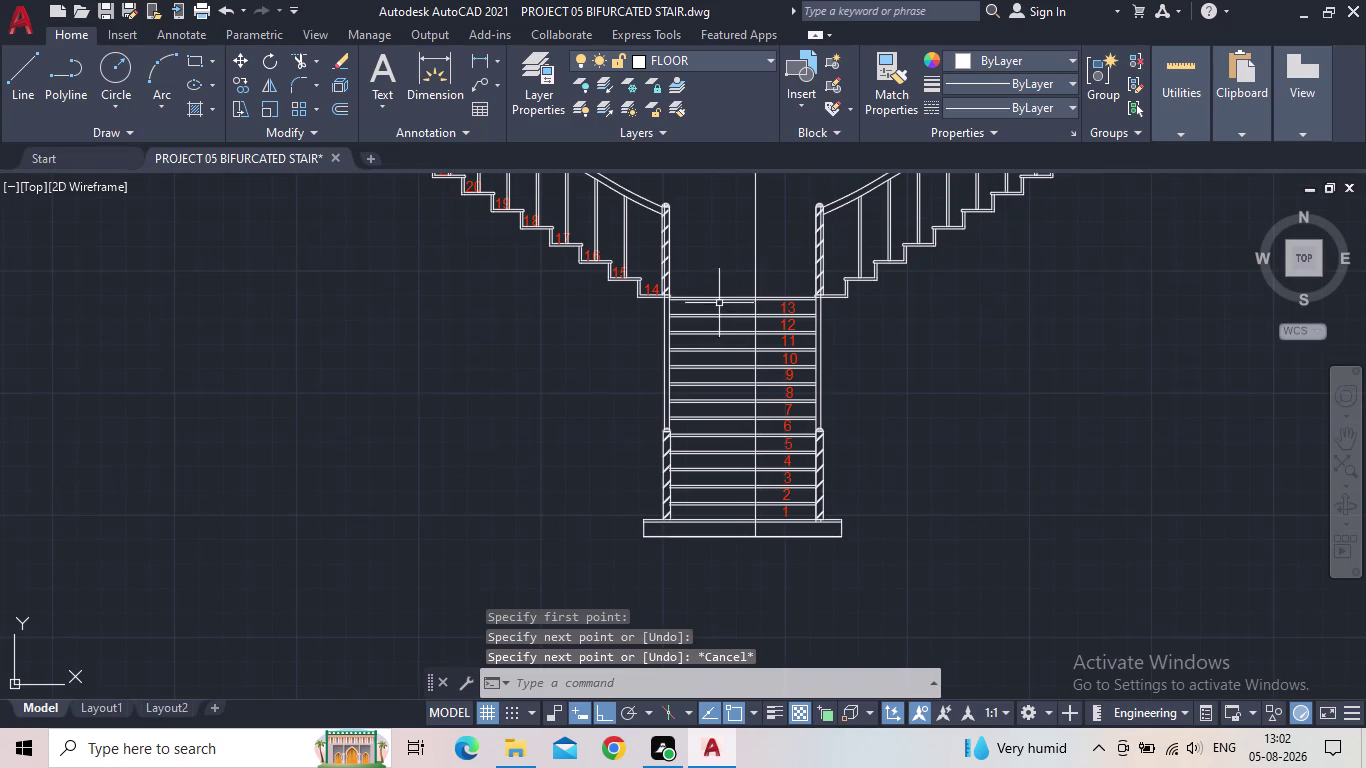
click(739, 539)
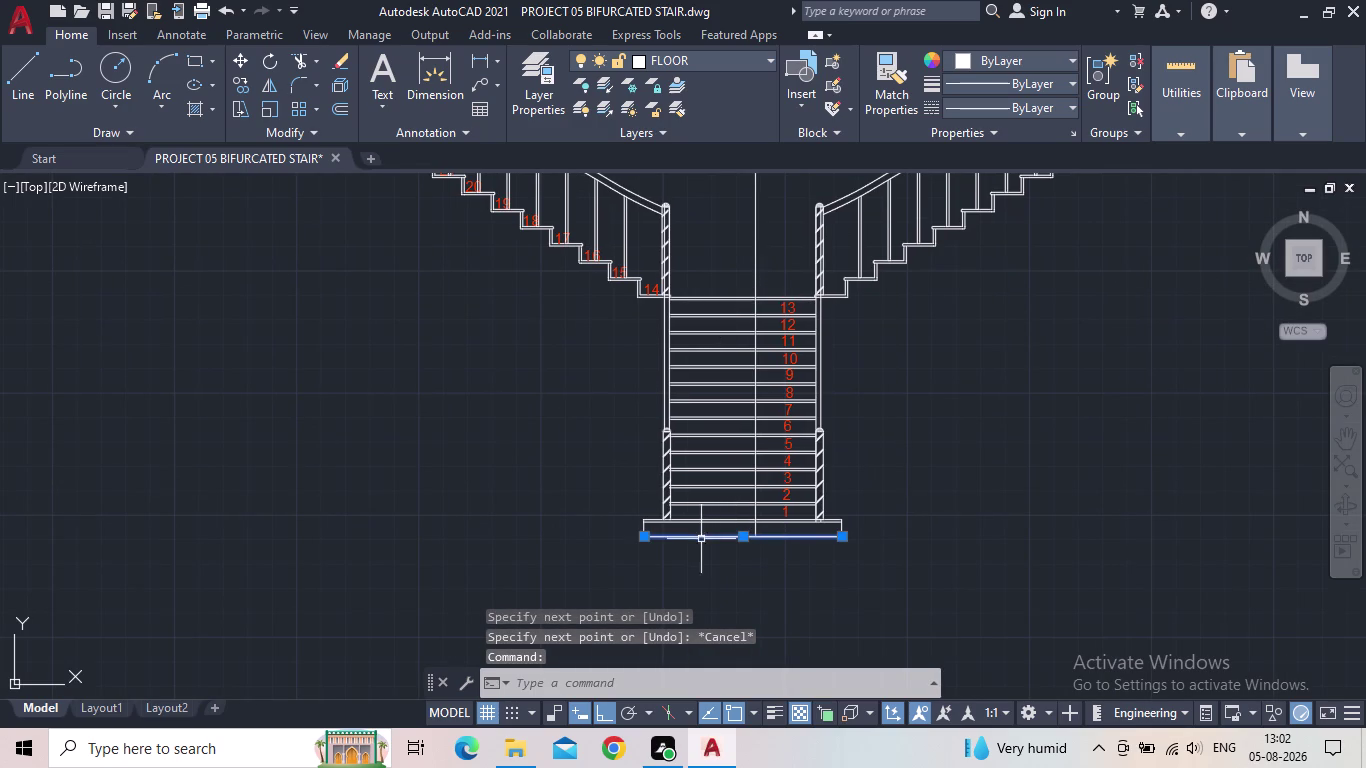
scroll(down, 3)
middle_drag(722, 579, 833, 624)
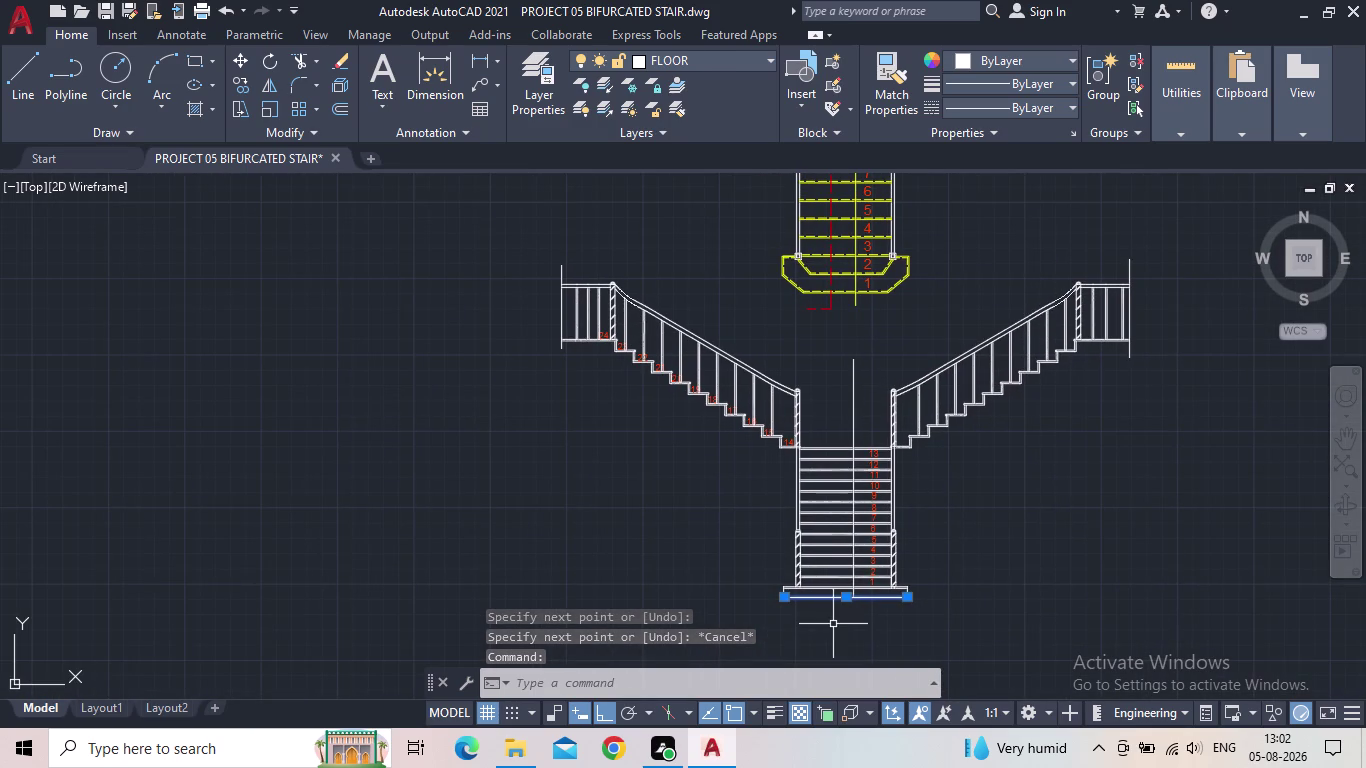
key(Escape)
scroll(up, 3)
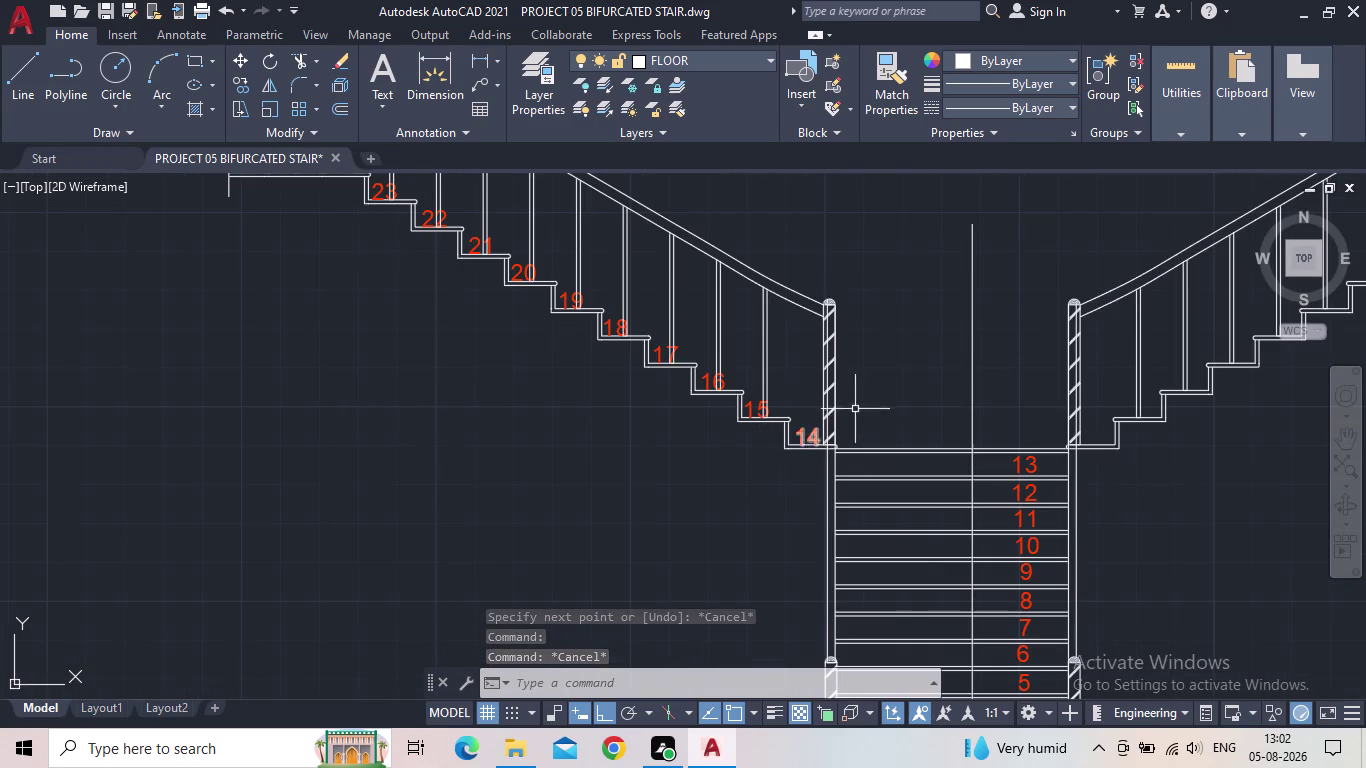
scroll(down, 3)
middle_drag(855, 407, 928, 454)
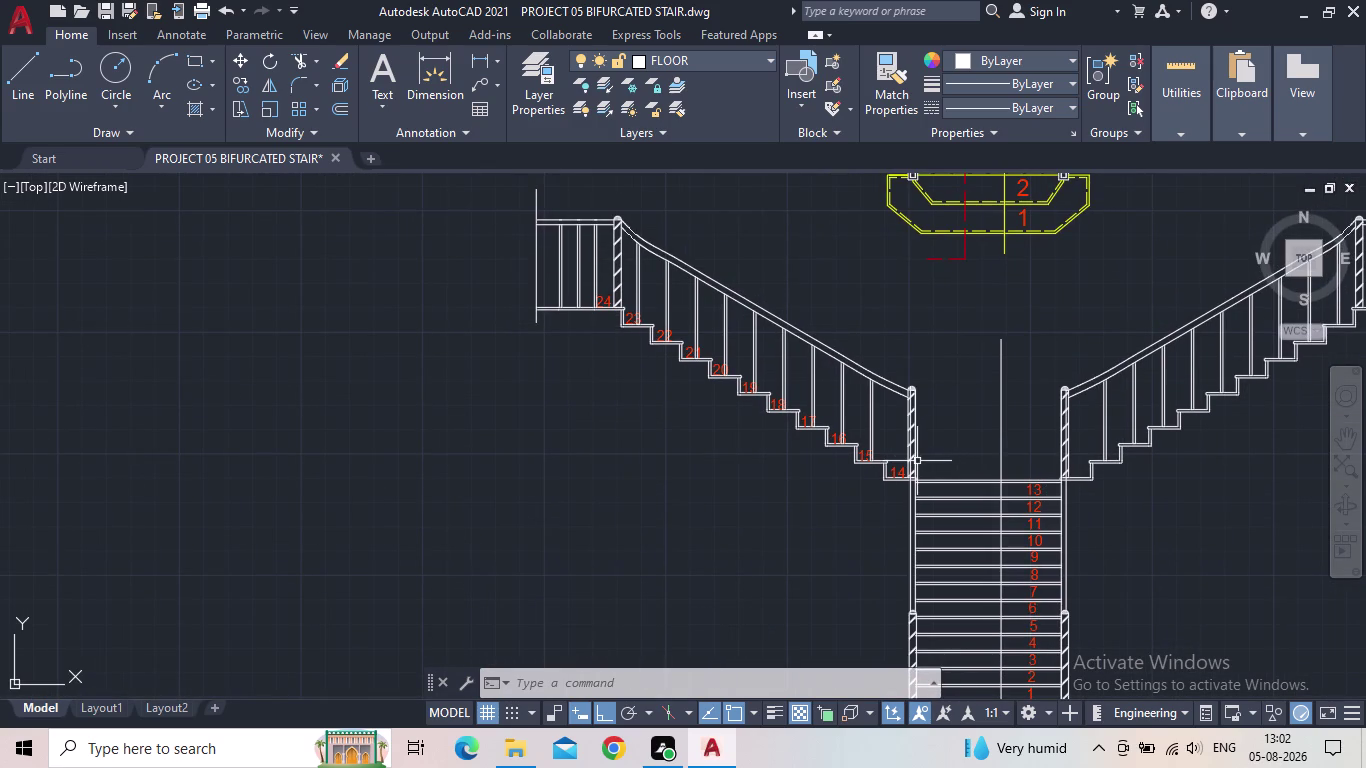
scroll(down, 3)
middle_drag(917, 454, 925, 433)
scroll(up, 3)
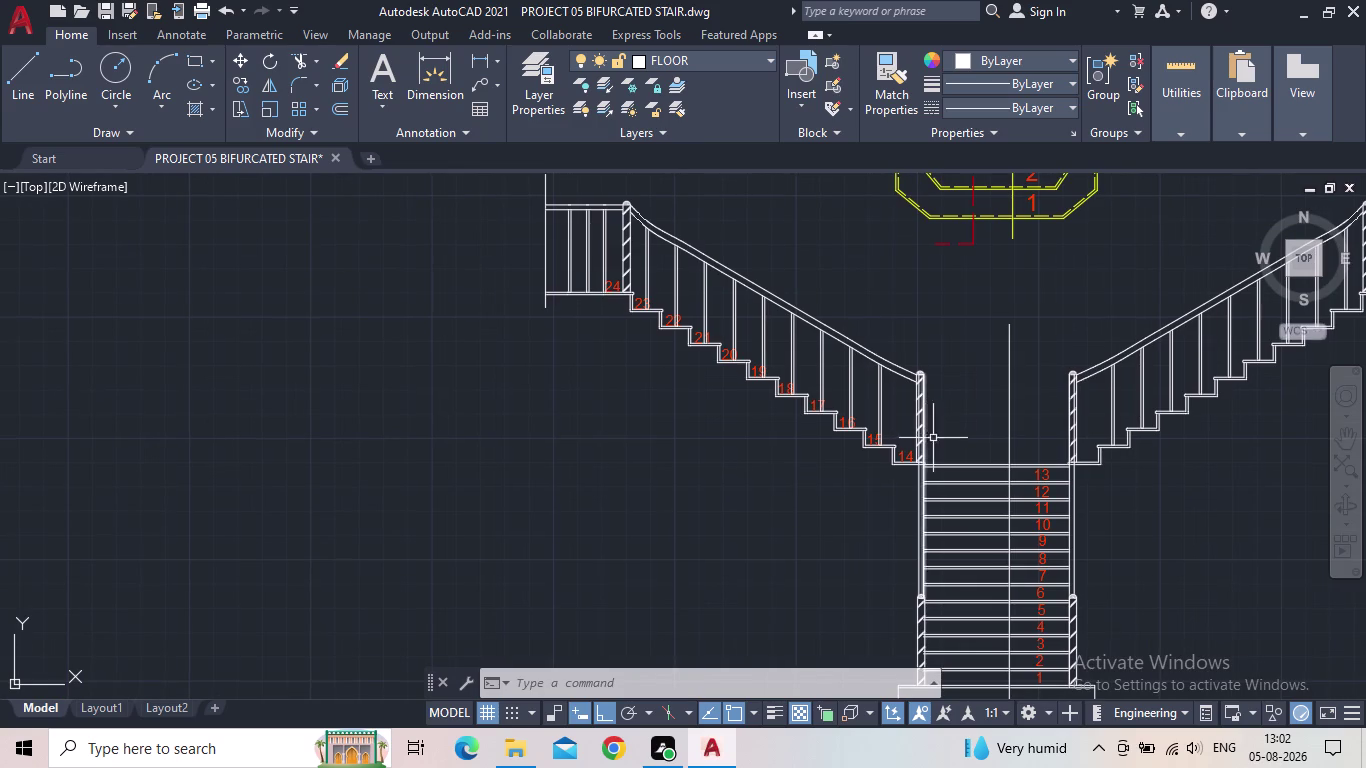
middle_drag(933, 438, 970, 392)
scroll(down, 3)
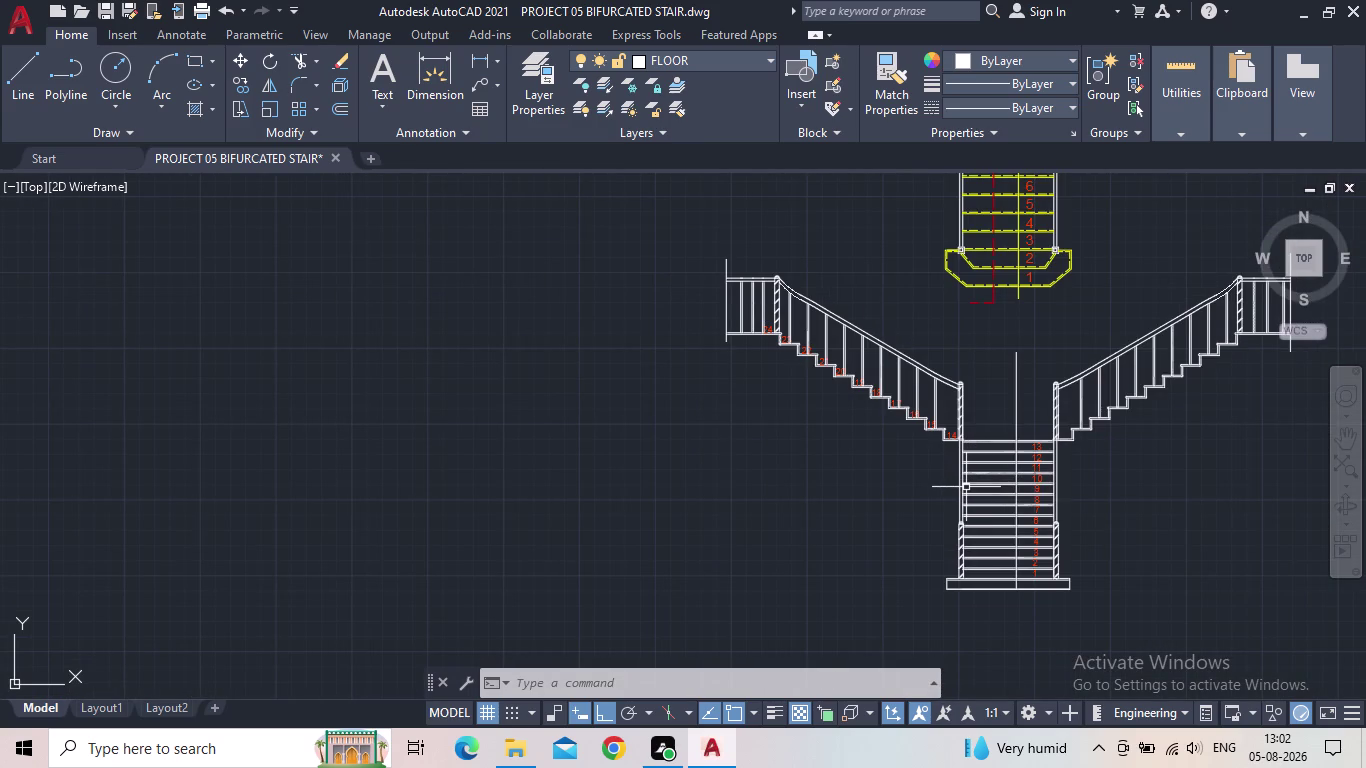
click(1014, 428)
click(1021, 474)
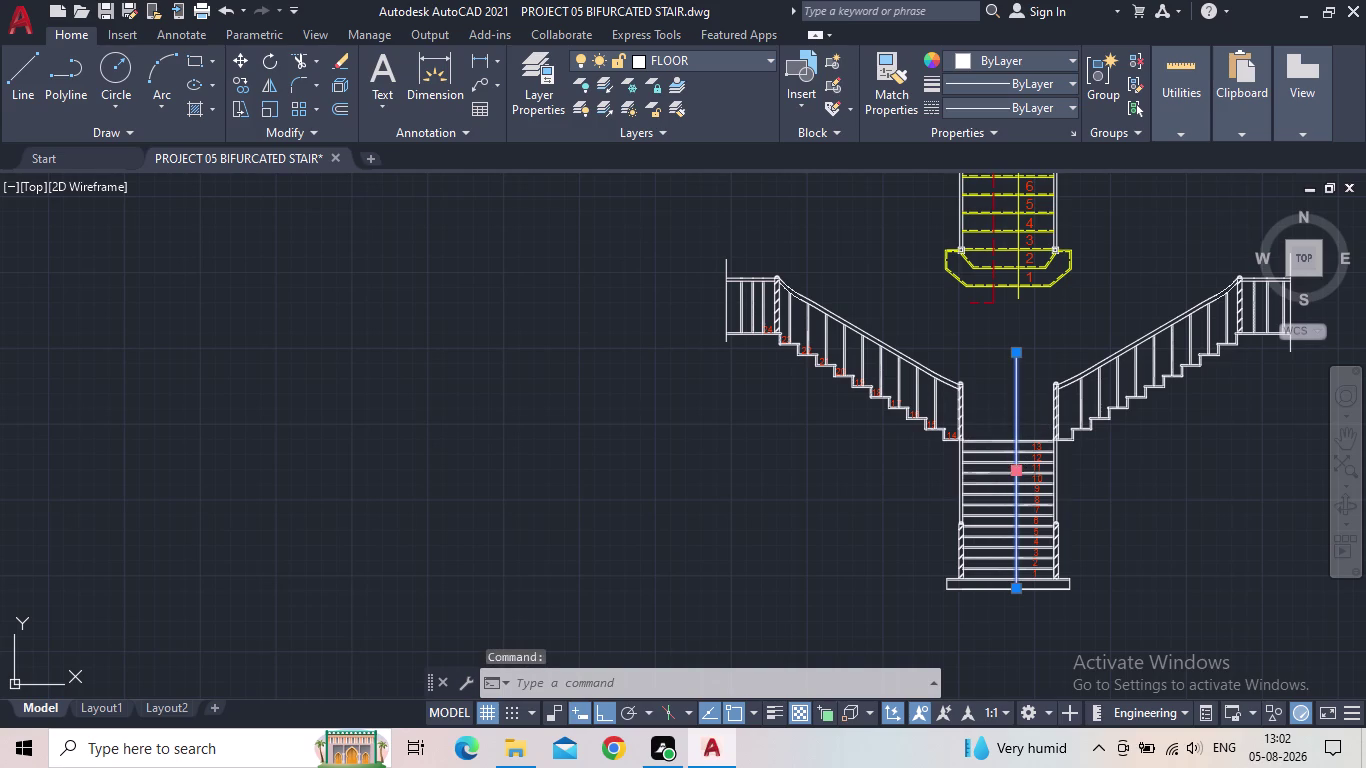
click(1004, 484)
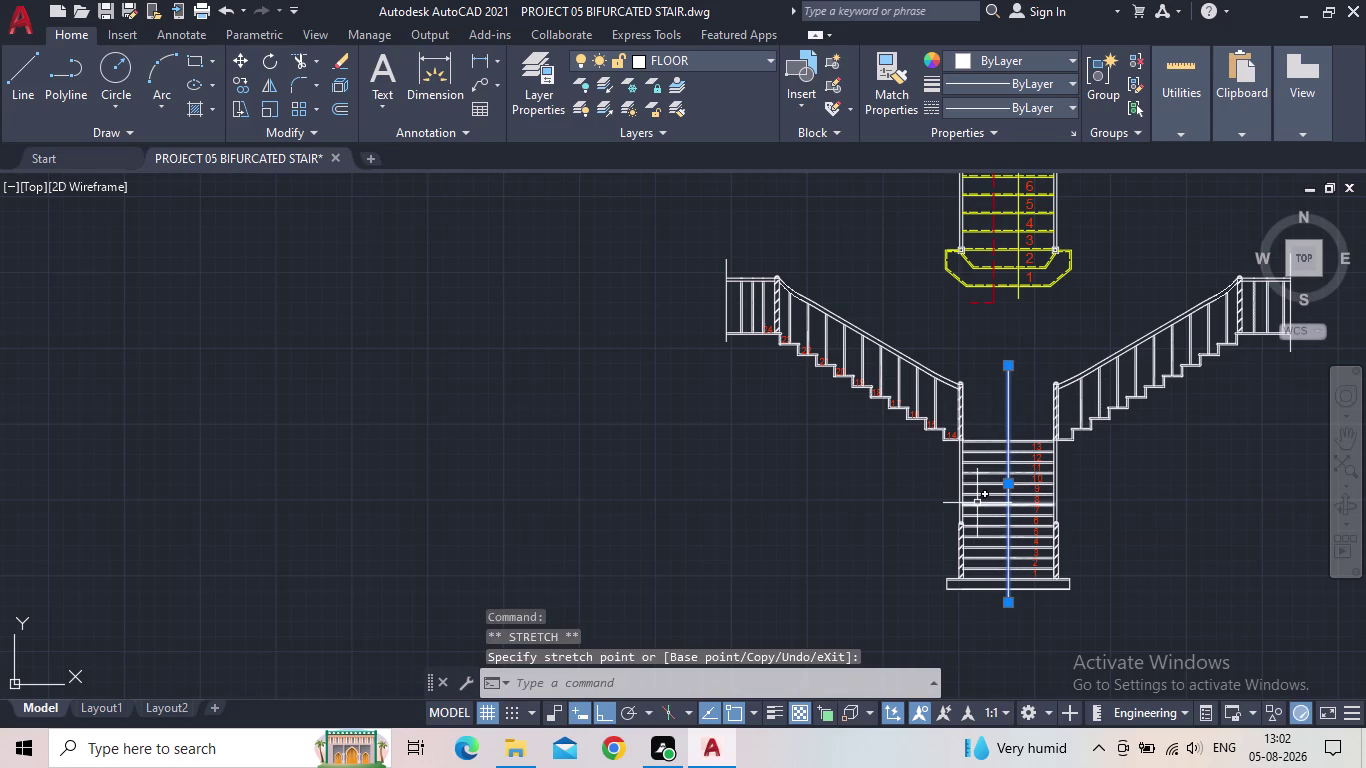
key(Escape)
scroll(up, 3)
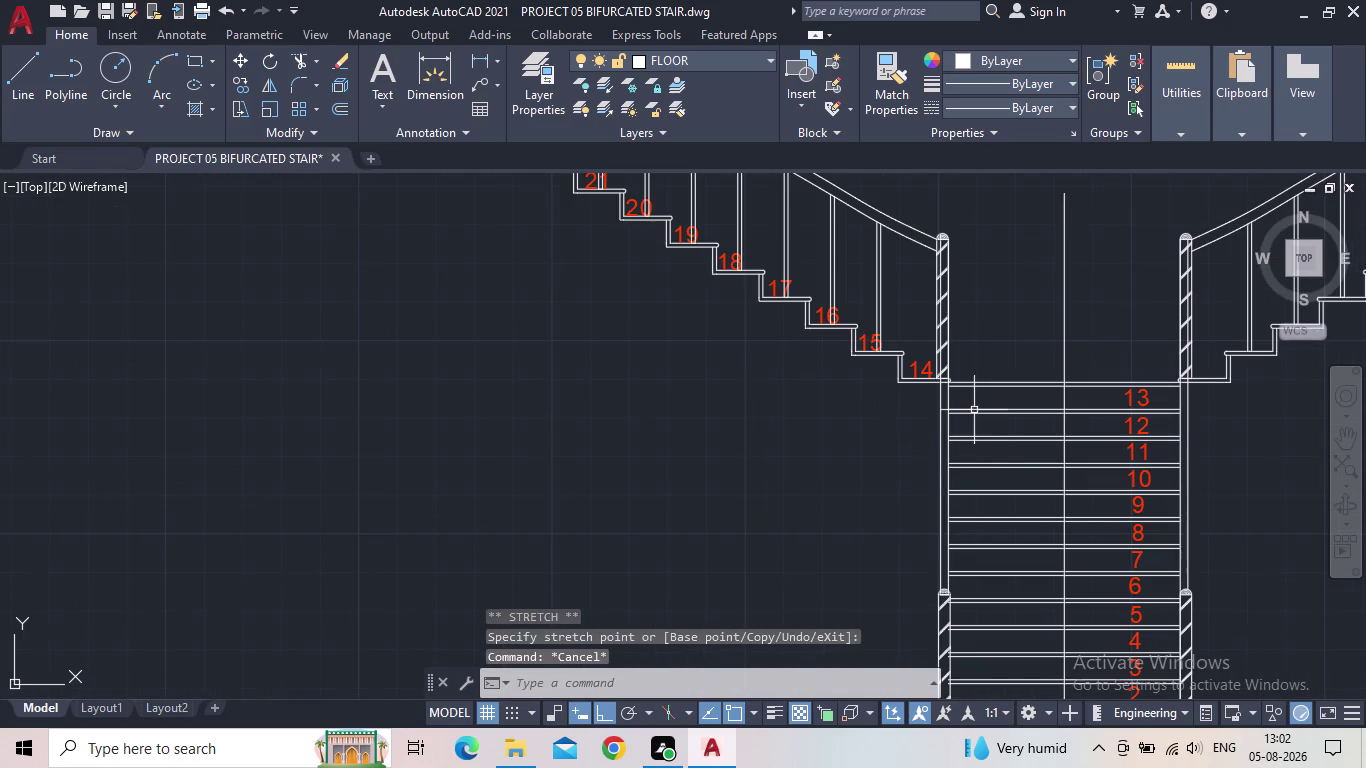
click(984, 380)
scroll(up, 3)
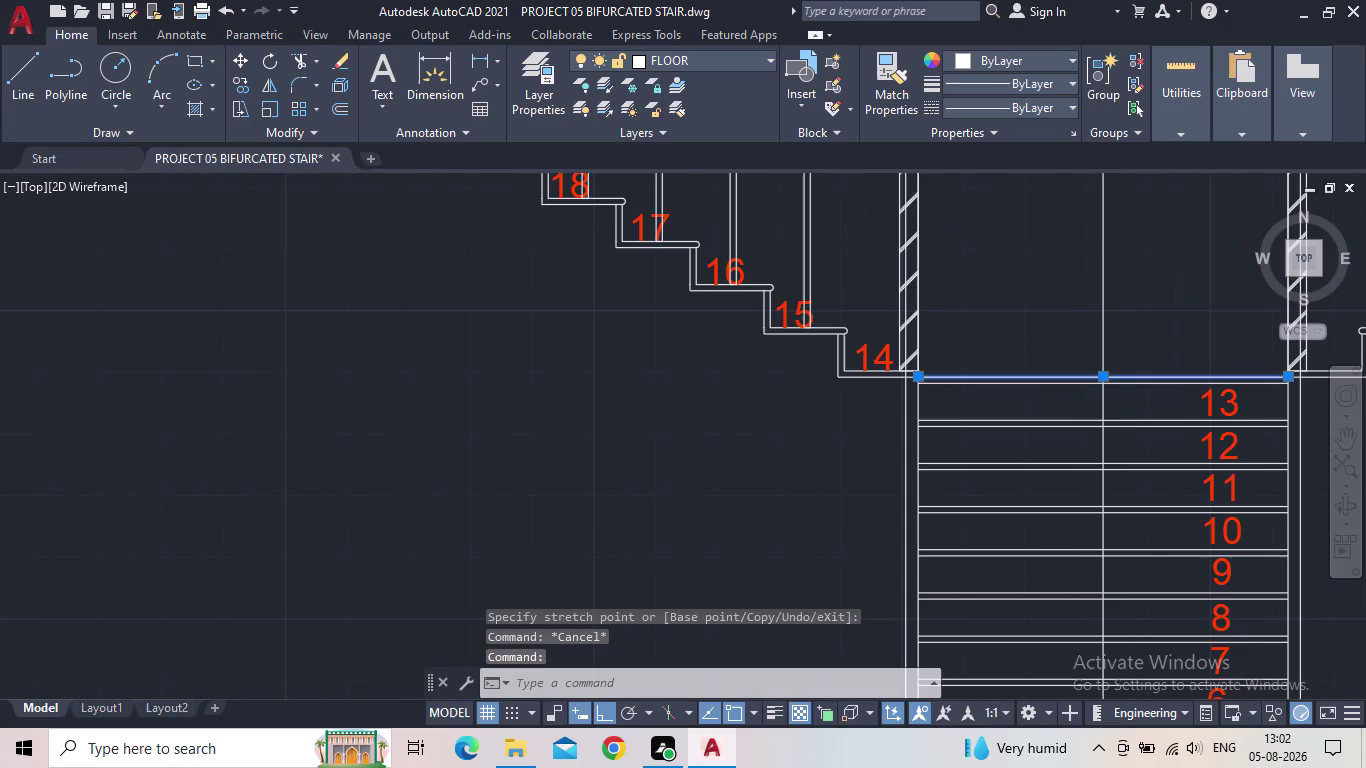
click(989, 380)
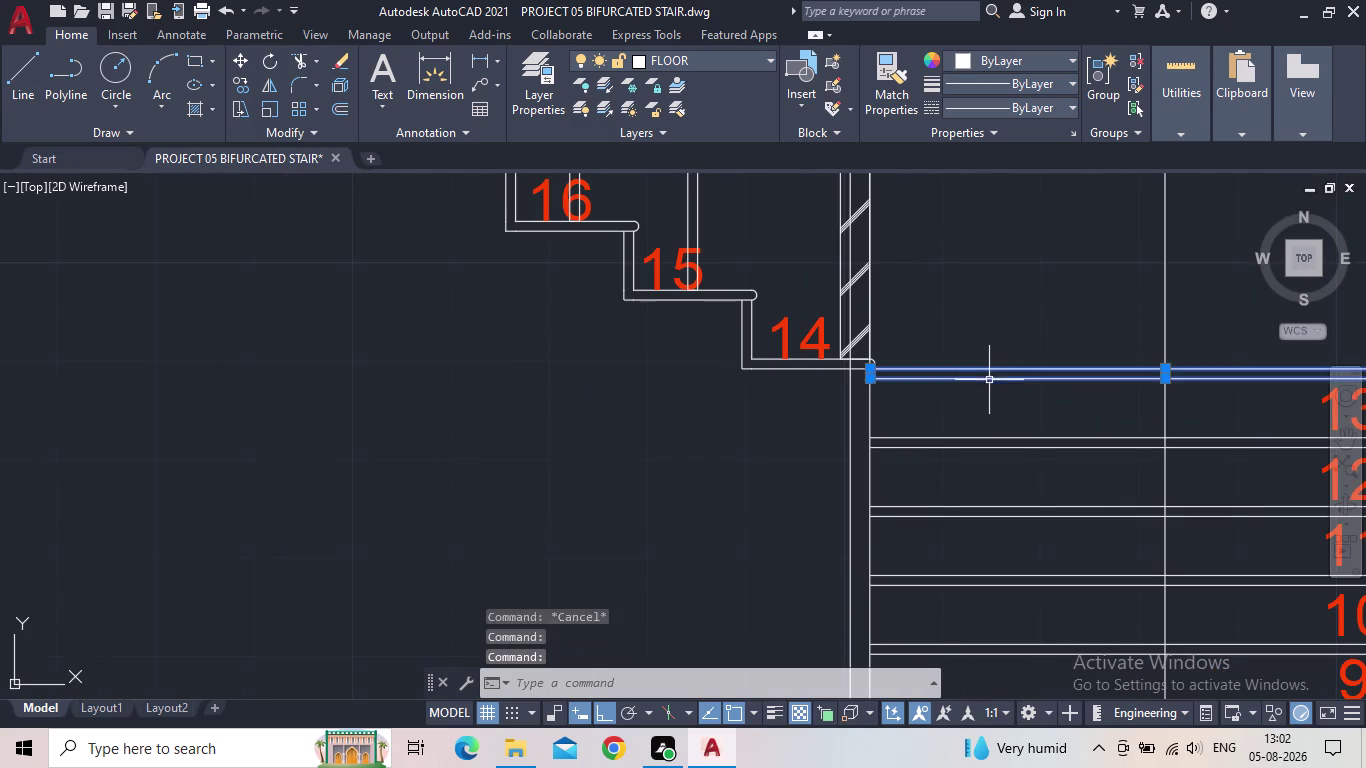
key(Escape)
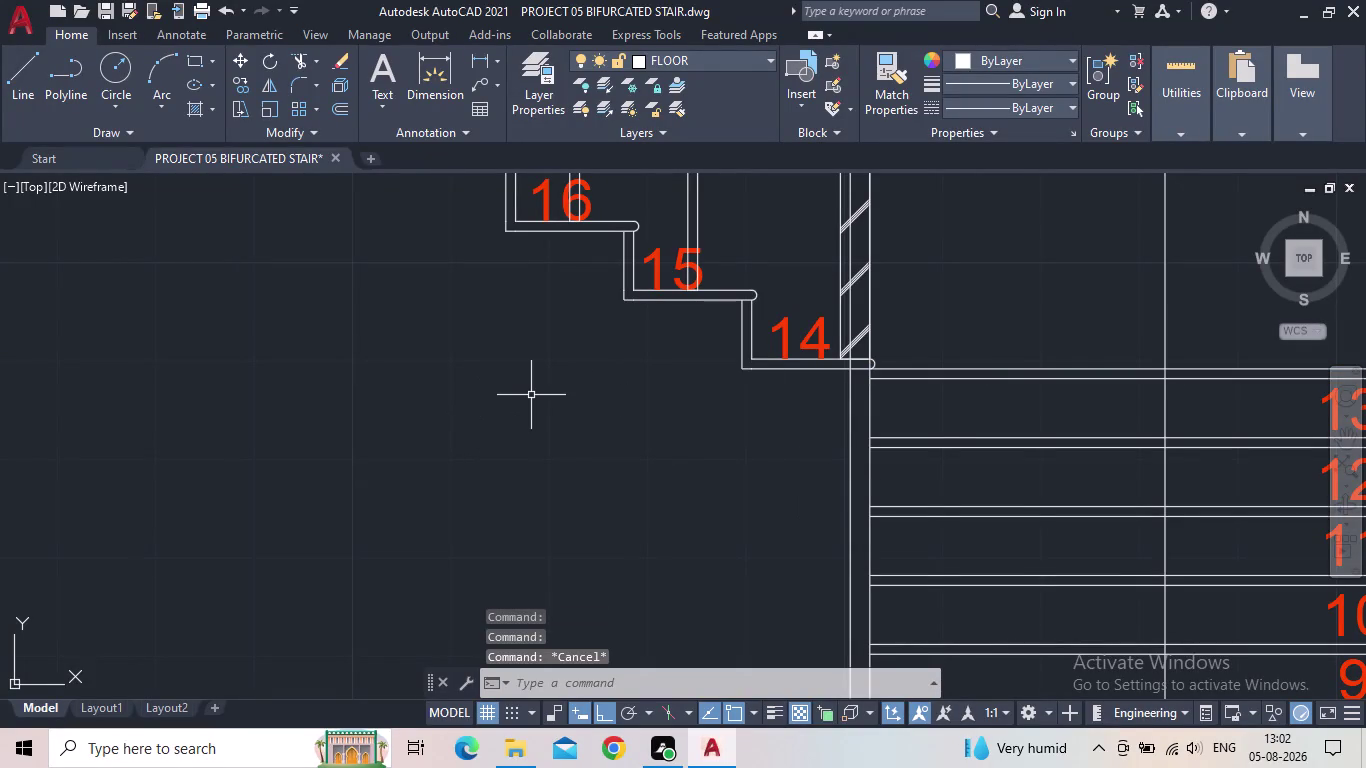
middle_drag(529, 406, 340, 645)
scroll(down, 3)
middle_drag(350, 626, 317, 449)
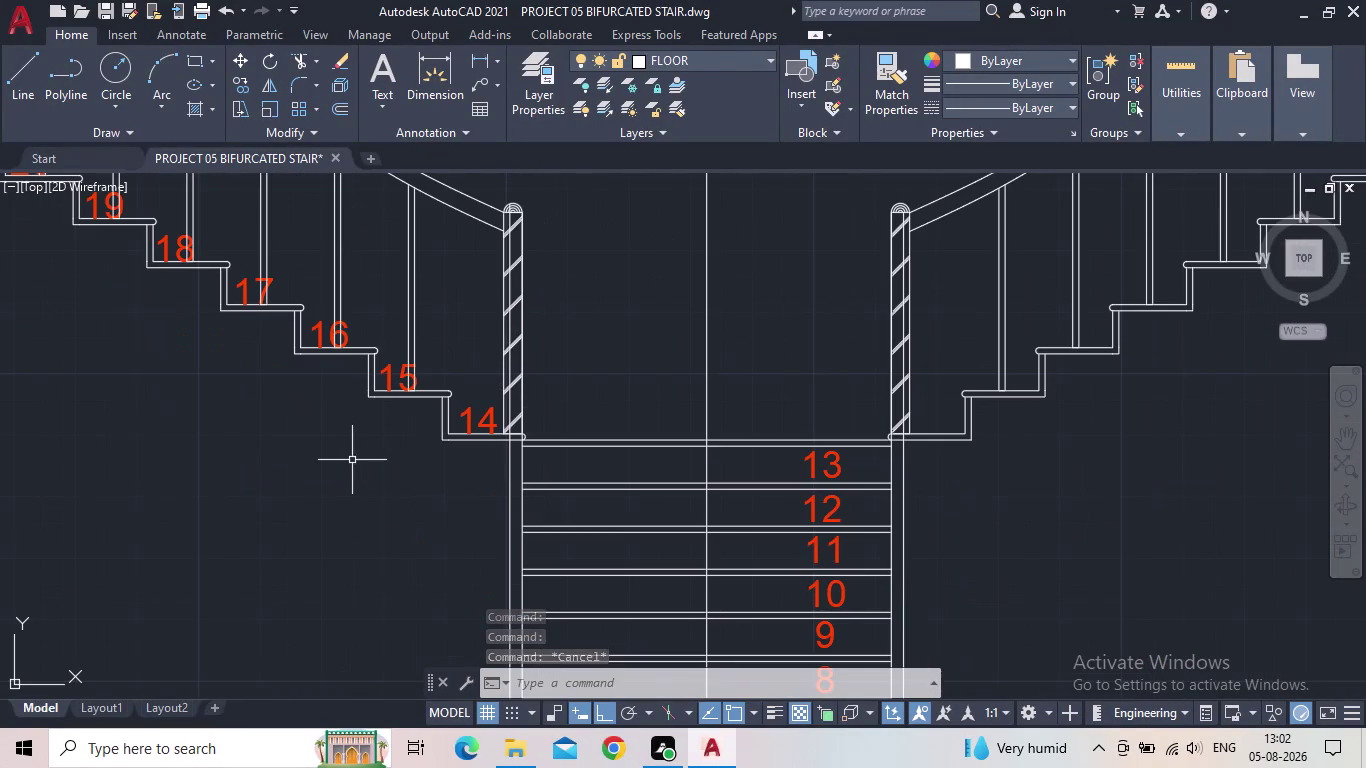
Draw a half-width line from the centre line to the left stair edge on a tread.
key(l)
key(Return)
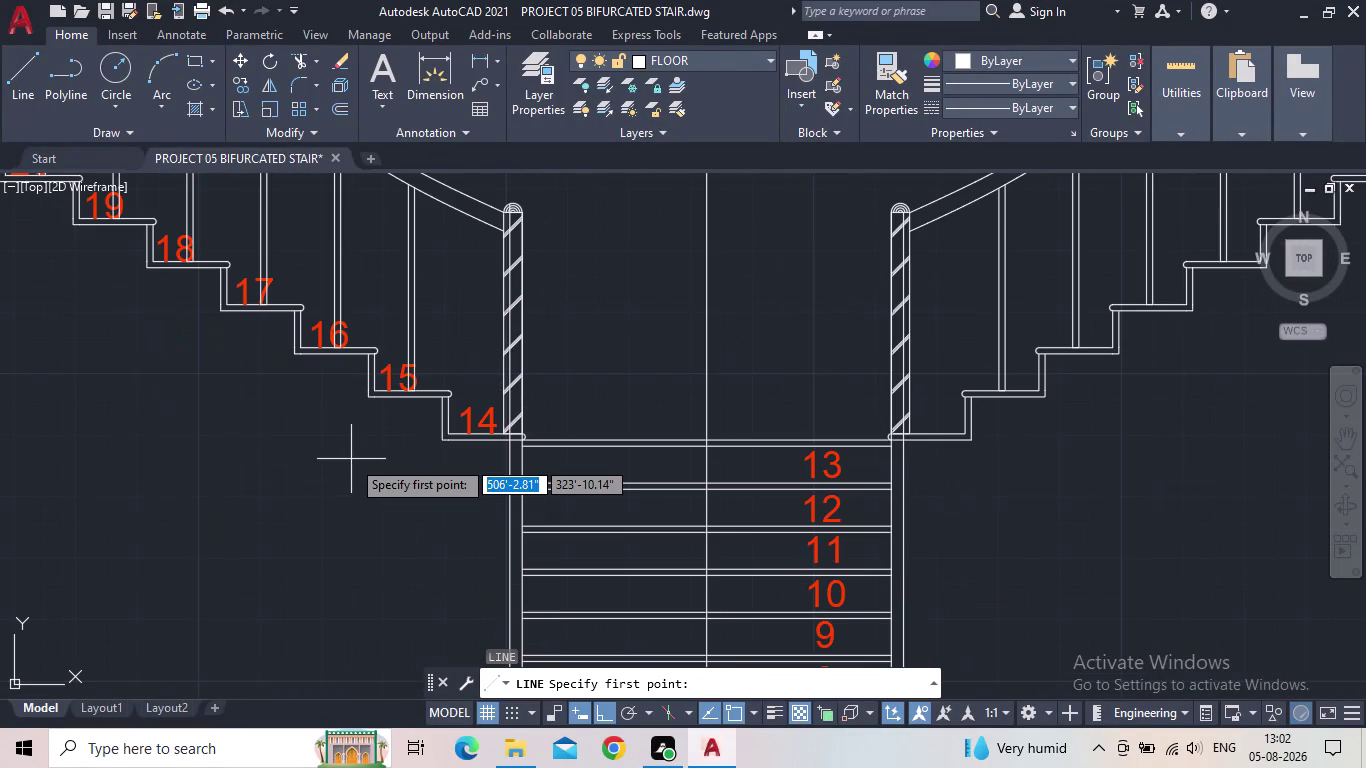
scroll(up, 3)
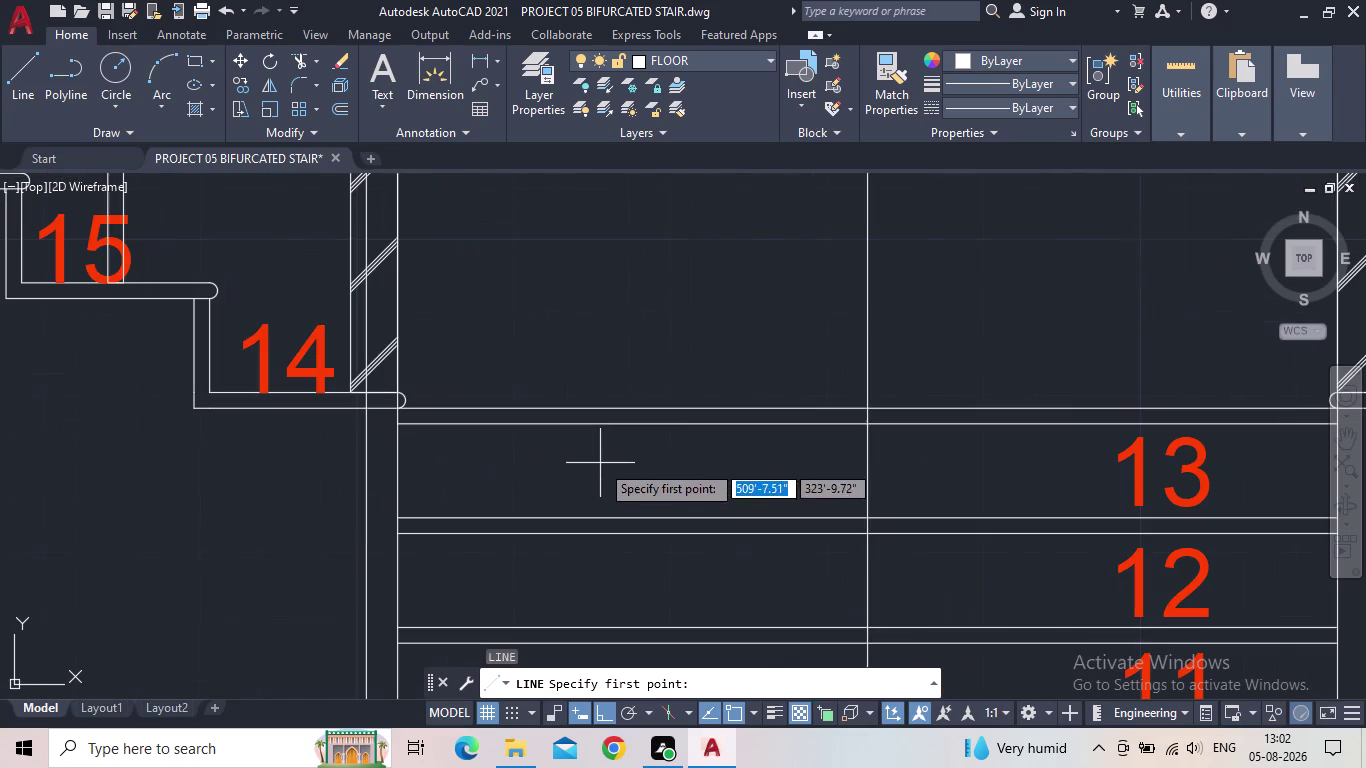
click(391, 424)
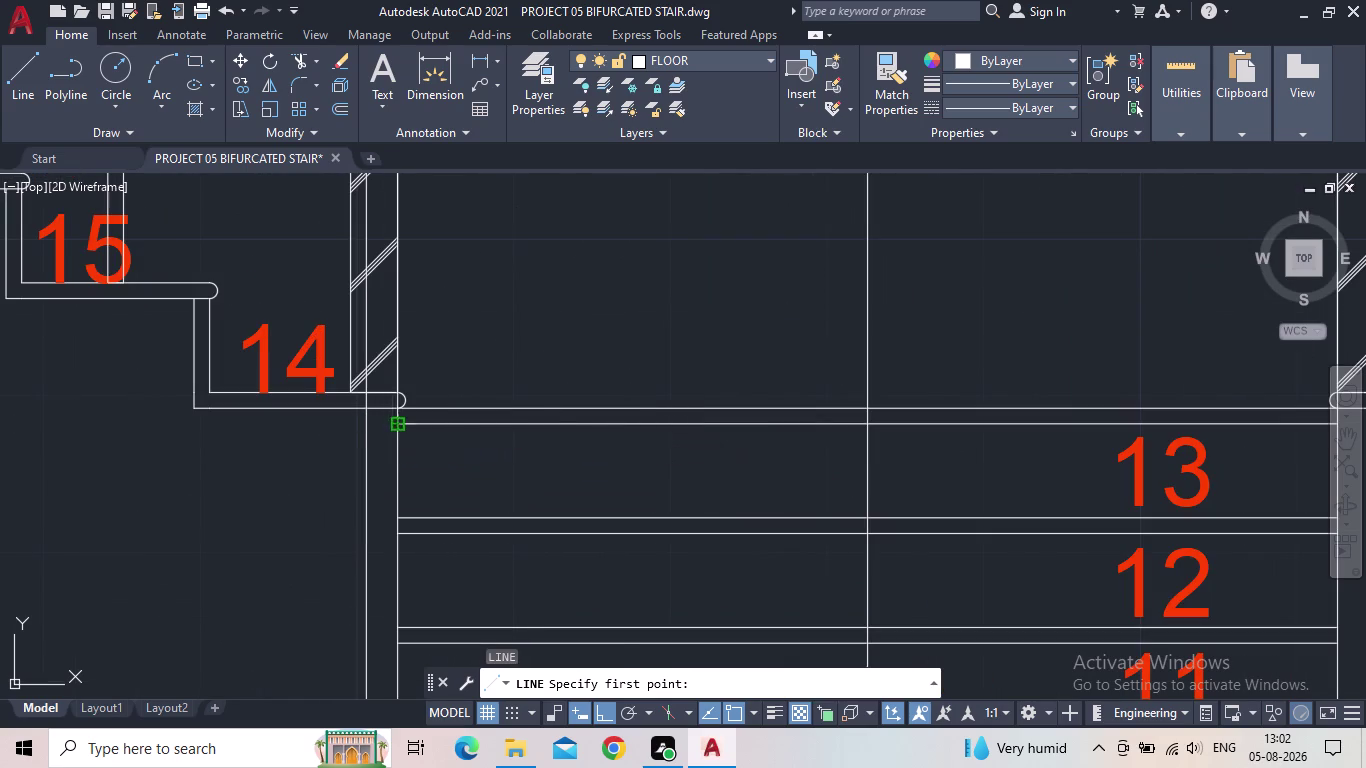
click(865, 421)
key(Escape)
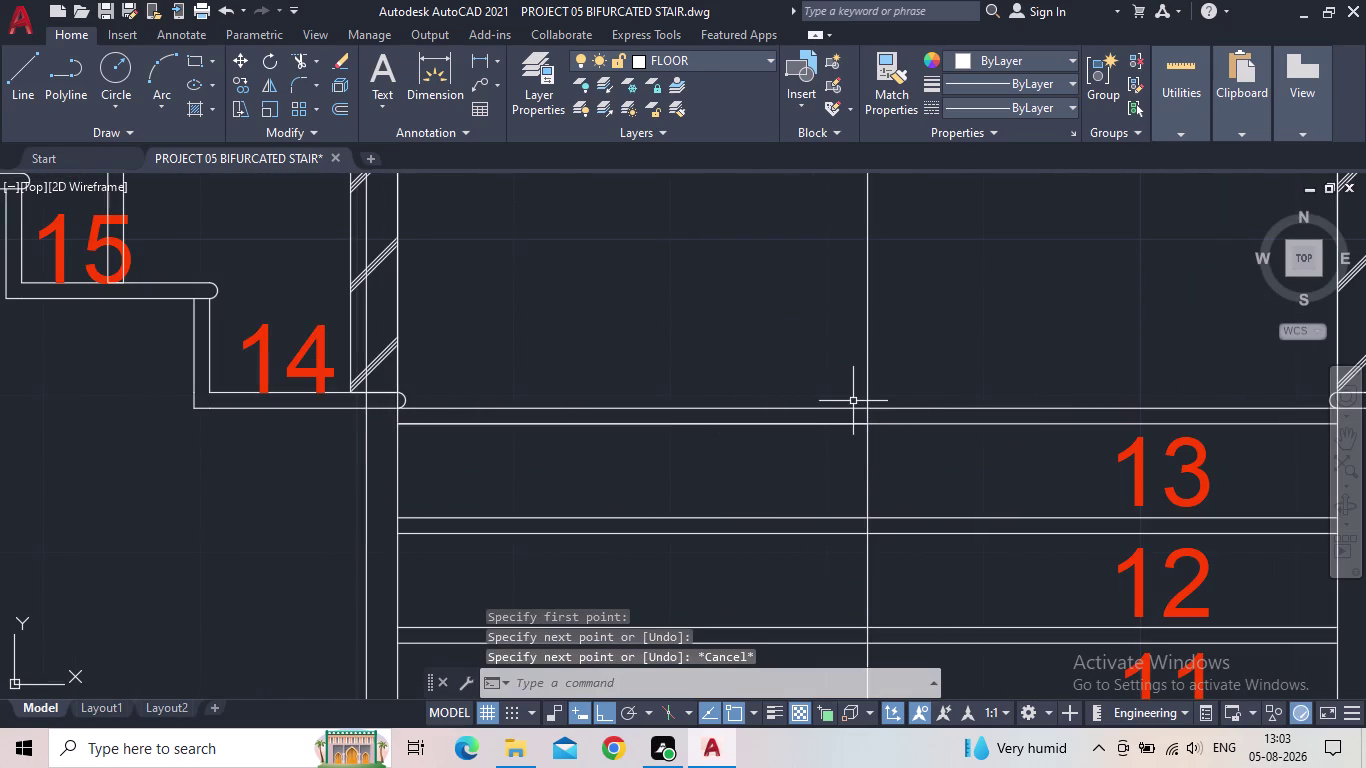
key(space)
click(871, 408)
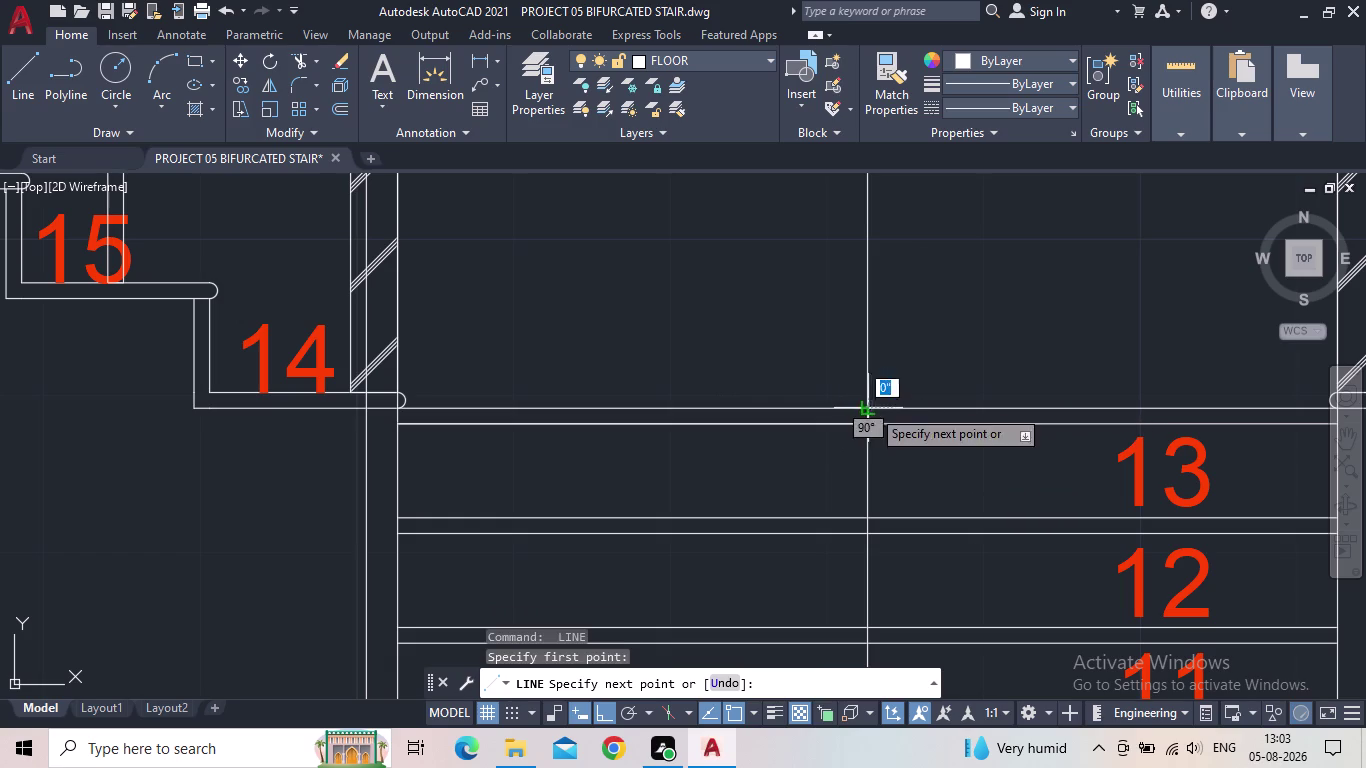
scroll(up, 3)
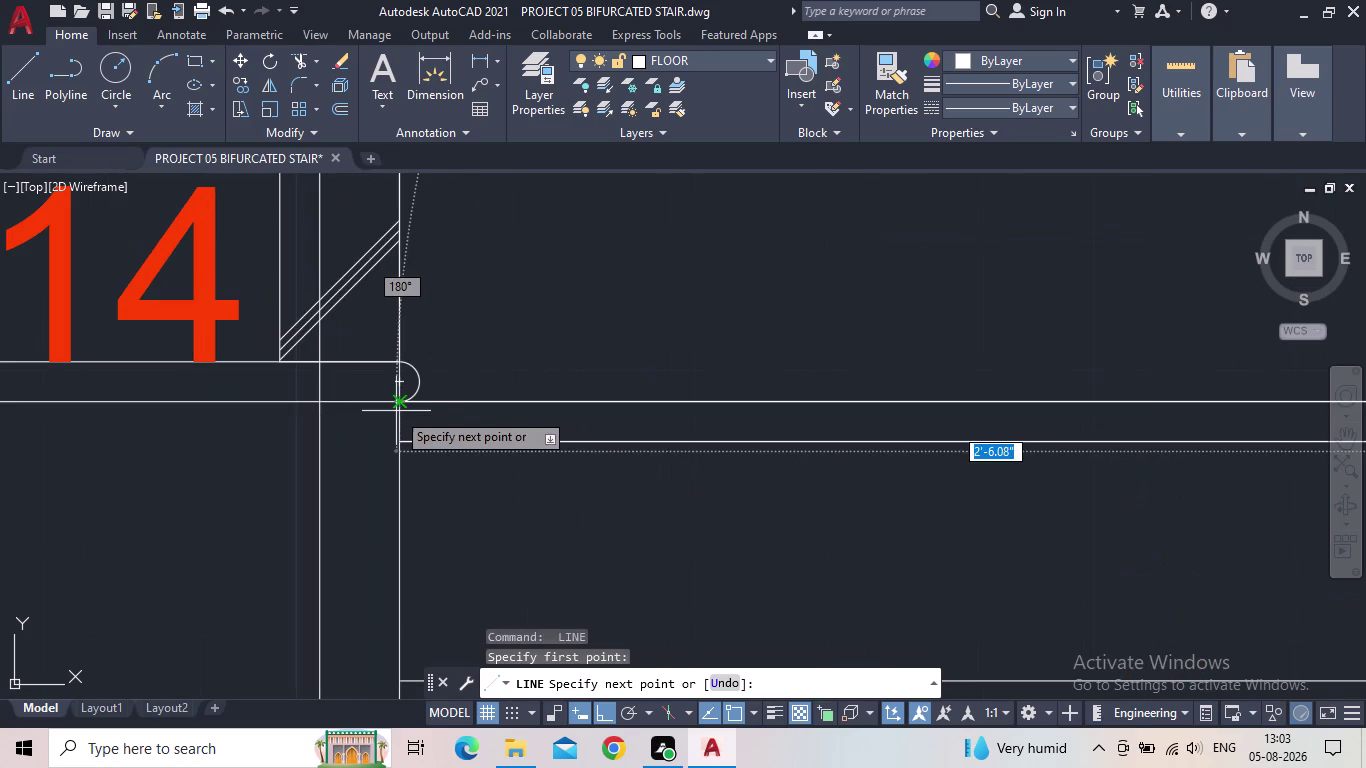
click(394, 400)
key(Escape)
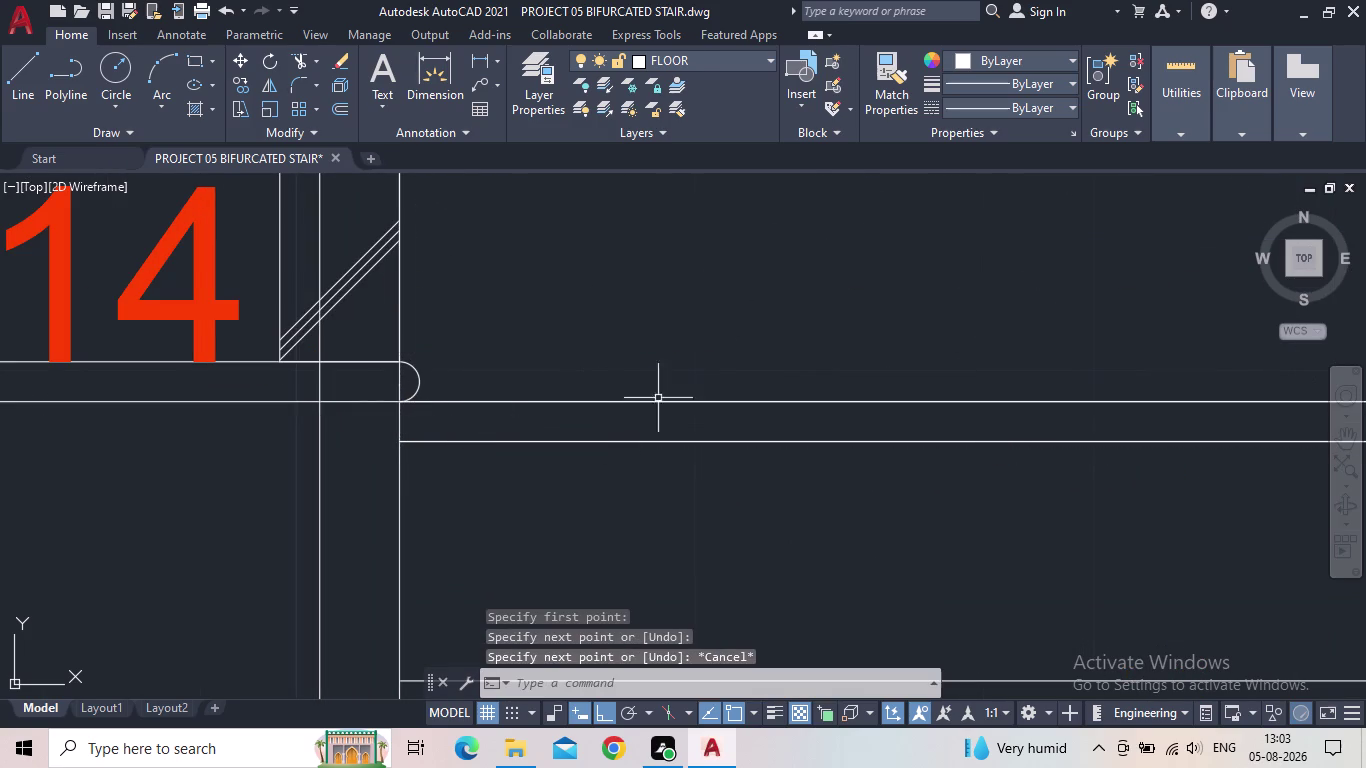
click(690, 401)
scroll(down, 3)
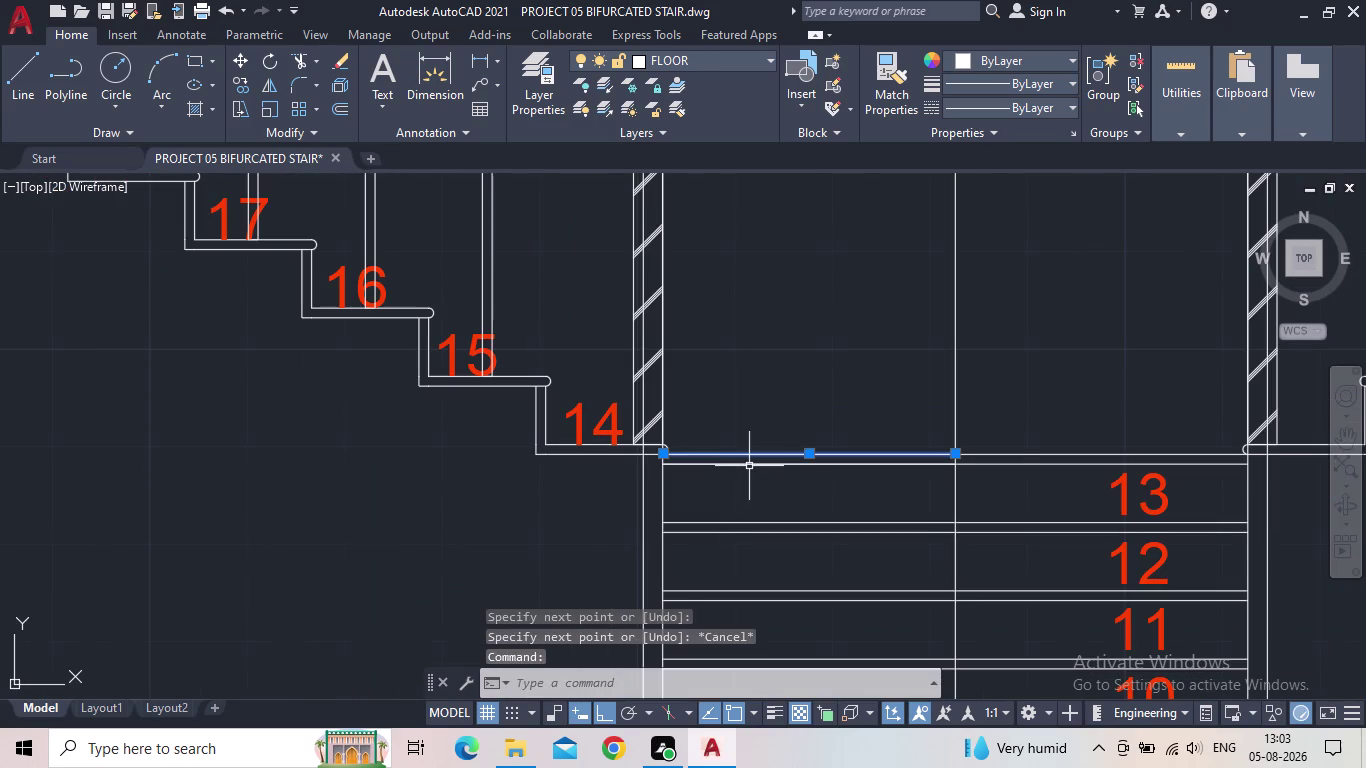
click(751, 464)
middle_drag(775, 496, 673, 459)
key(Escape)
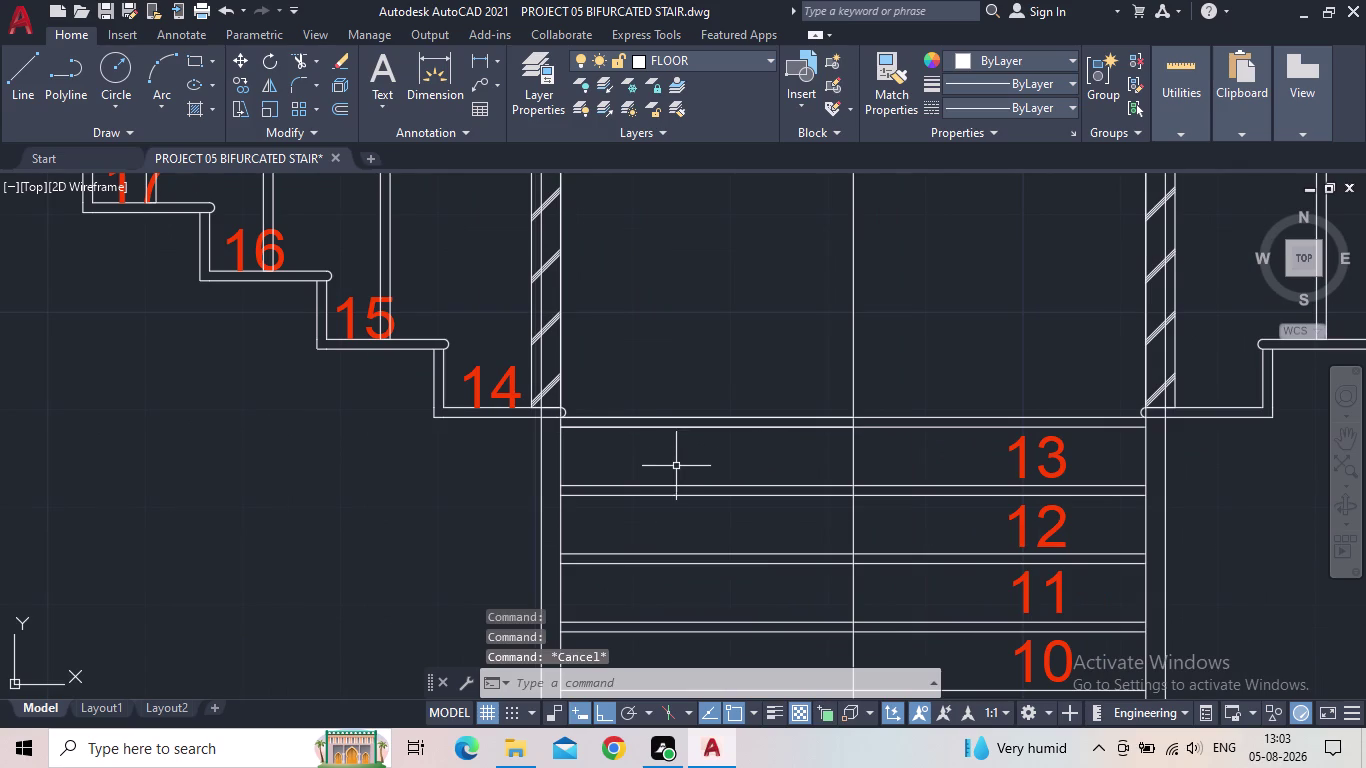
Draw two more half-width tread lines between the left stair edge and the centre line.
key(space)
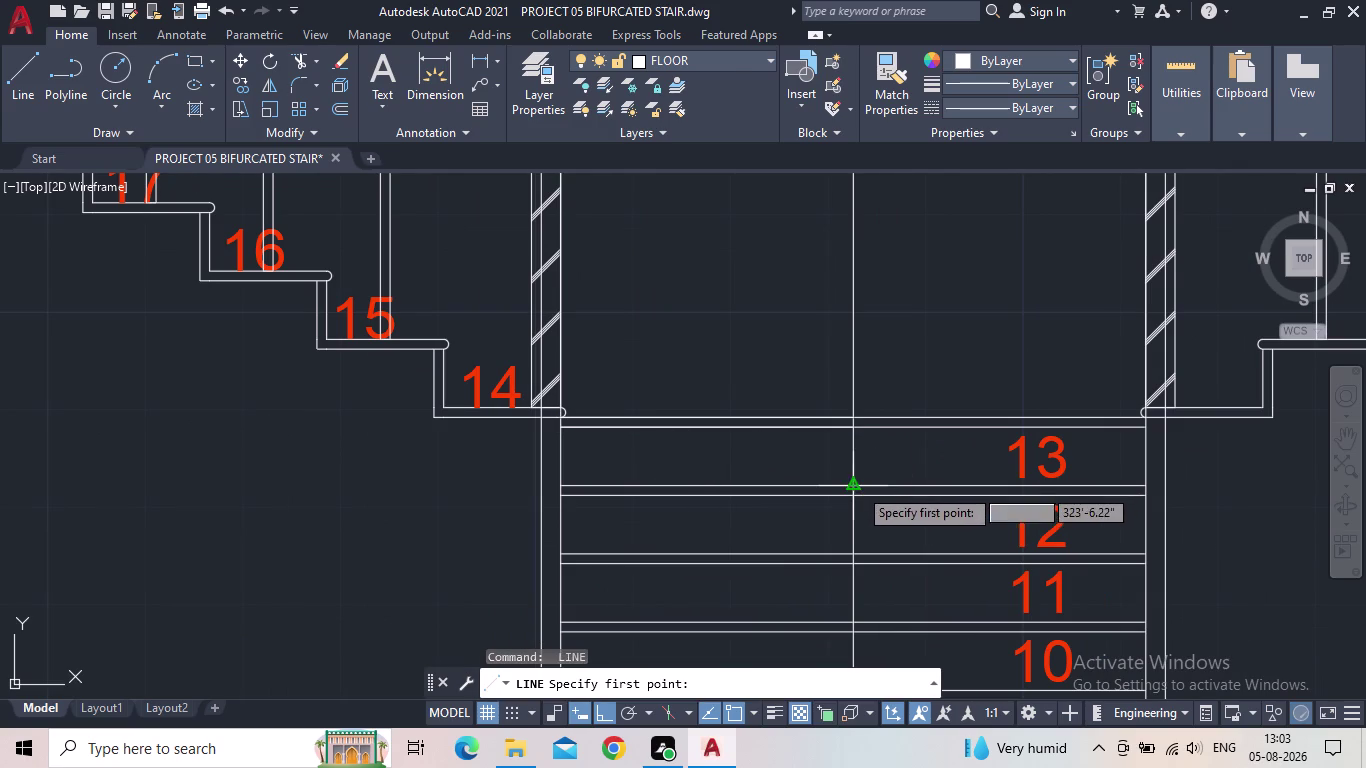
click(857, 486)
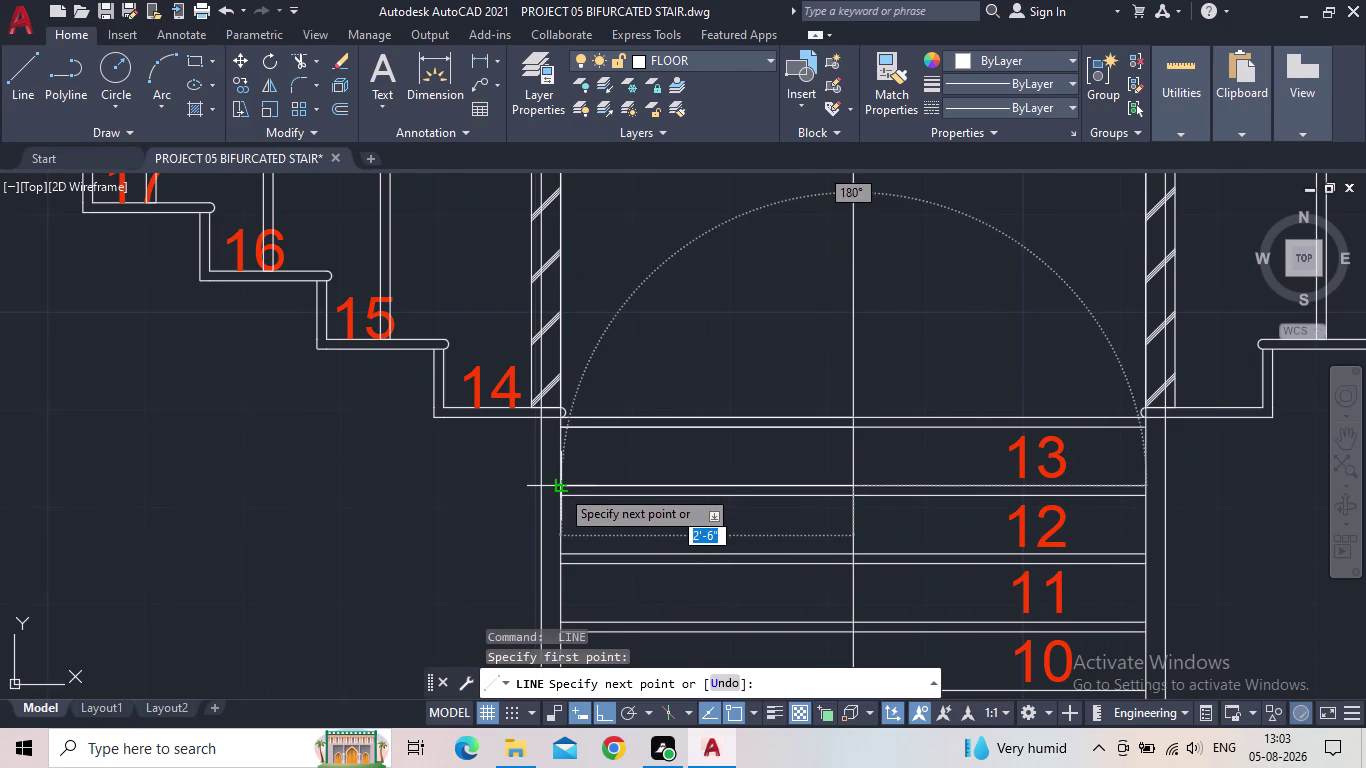
click(560, 488)
key(Escape)
key(space)
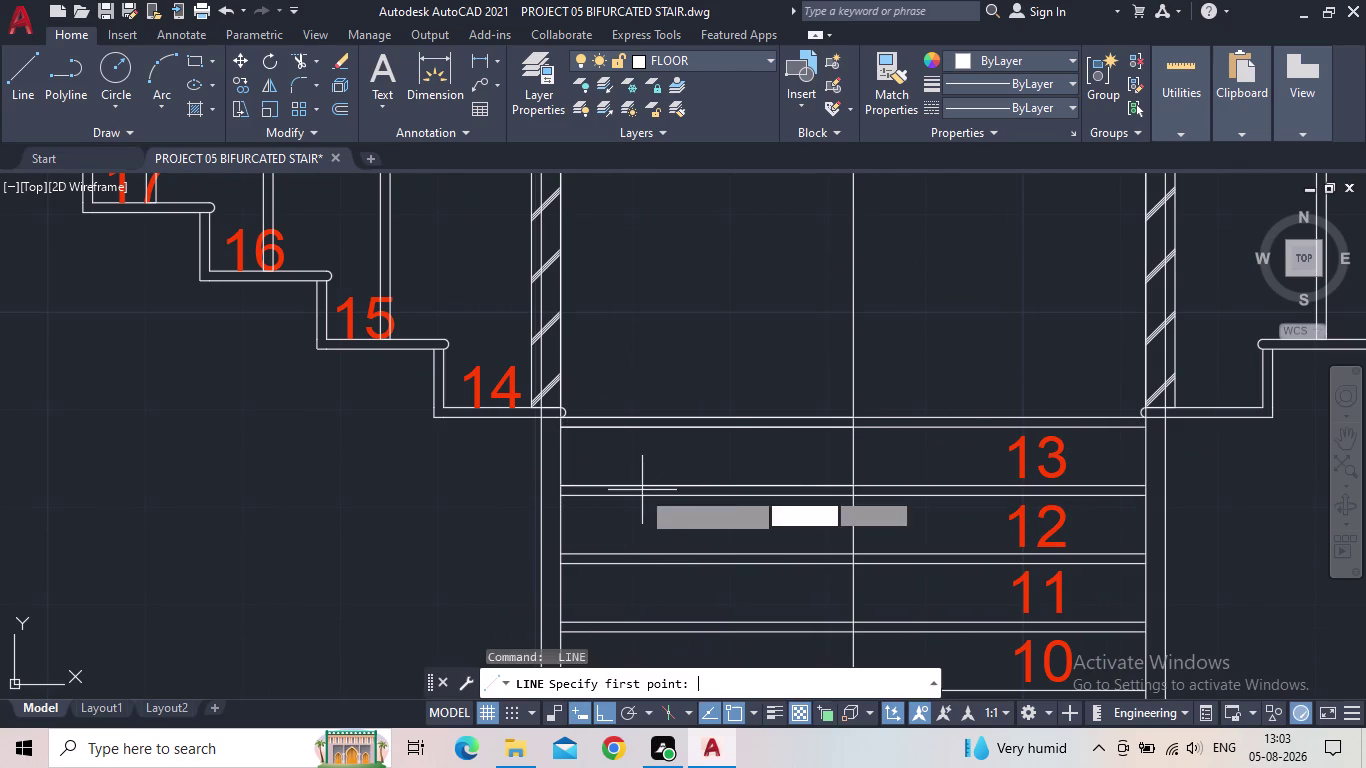
click(556, 500)
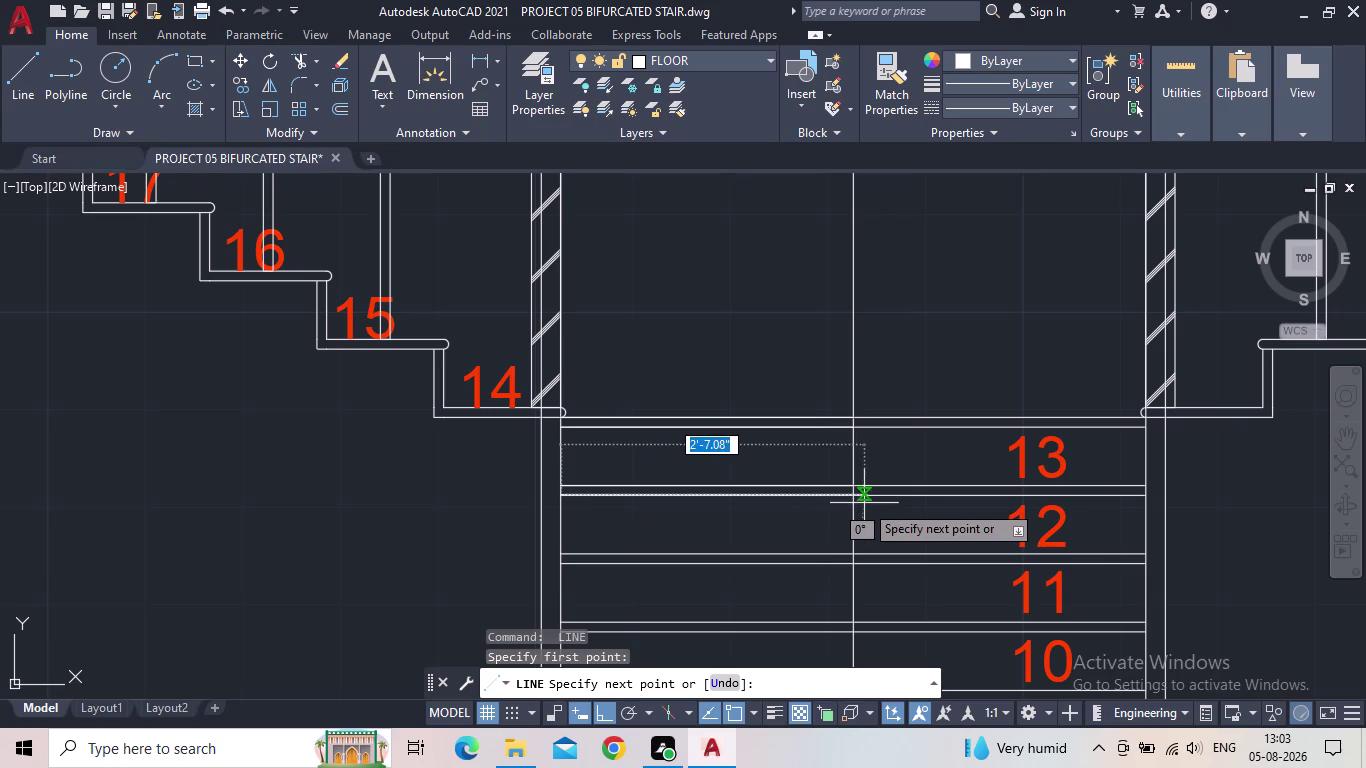
click(858, 500)
key(Escape)
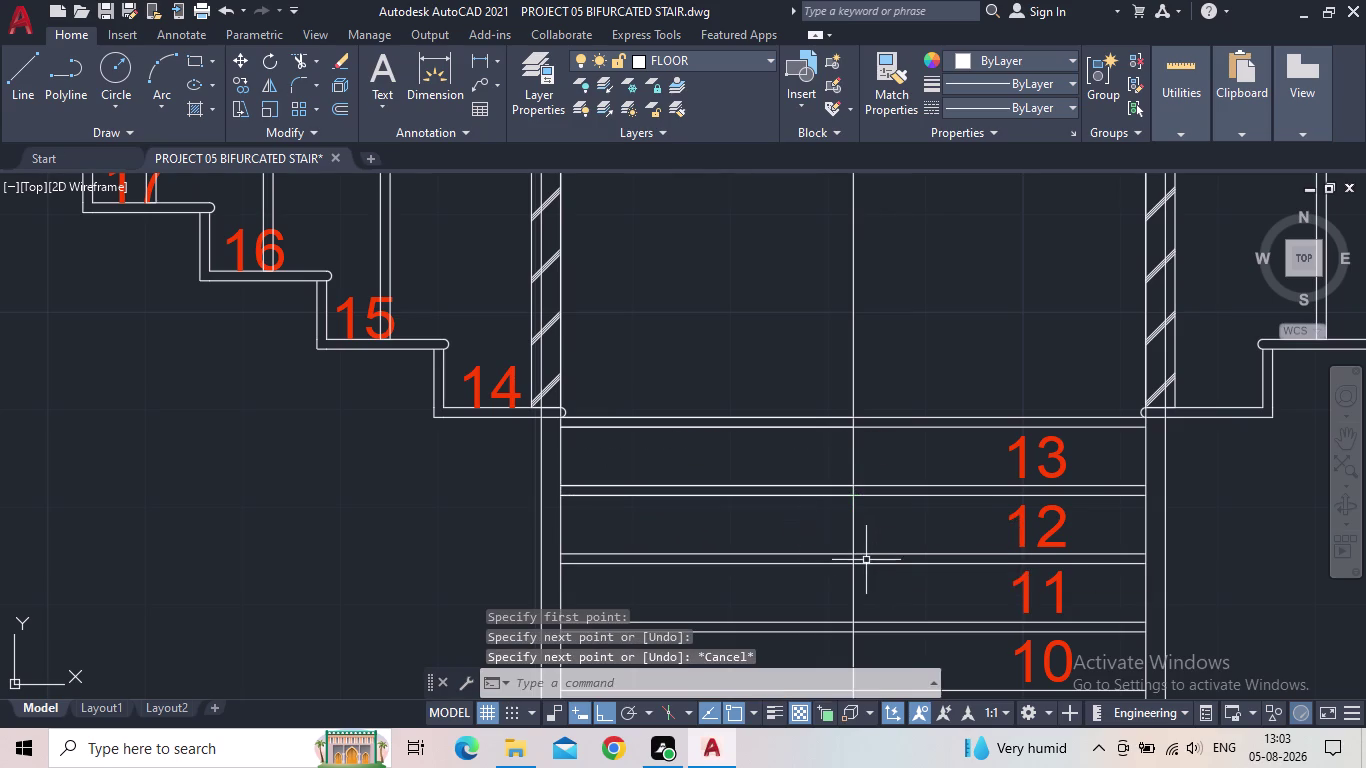
Draw two further half-width lines from the left edge to the centre line on the upper treads.
middle_drag(823, 549, 851, 439)
scroll(down, 3)
scroll(up, 3)
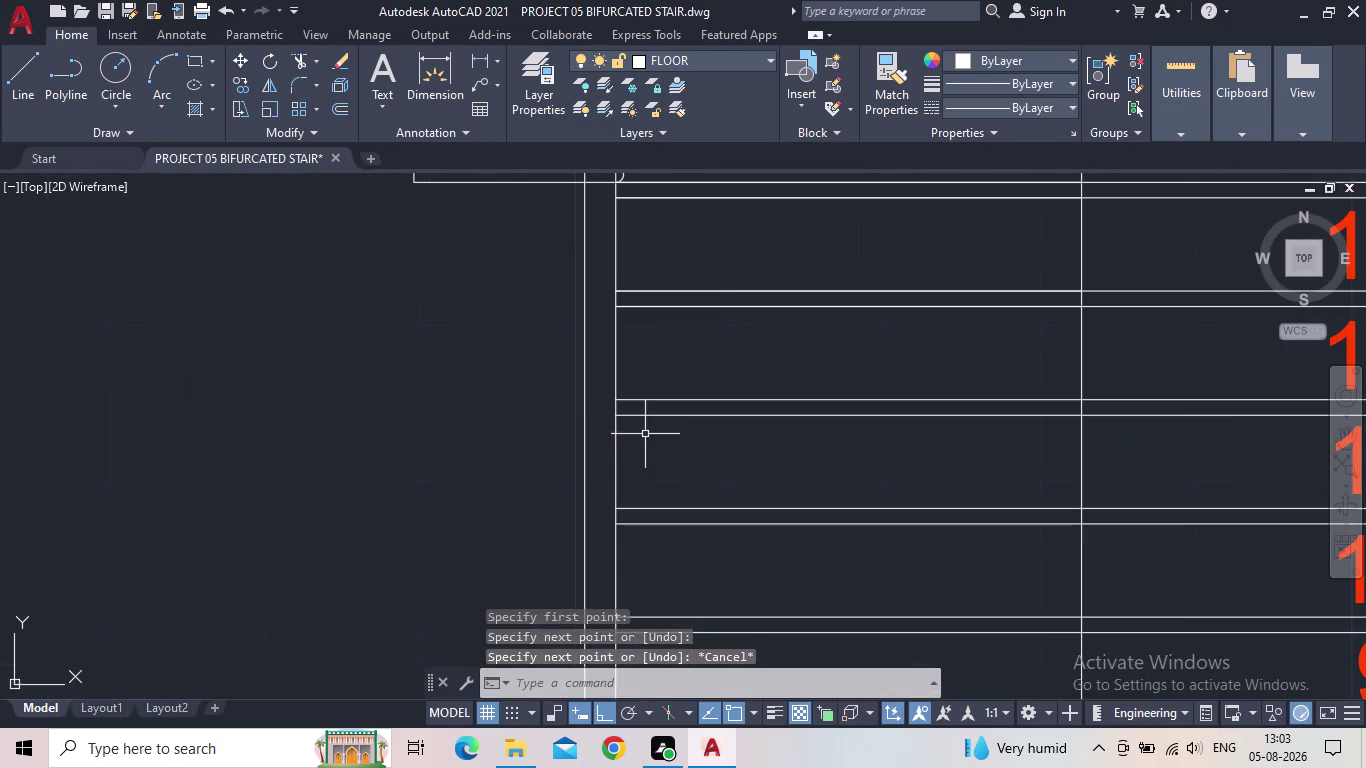
key(space)
click(617, 402)
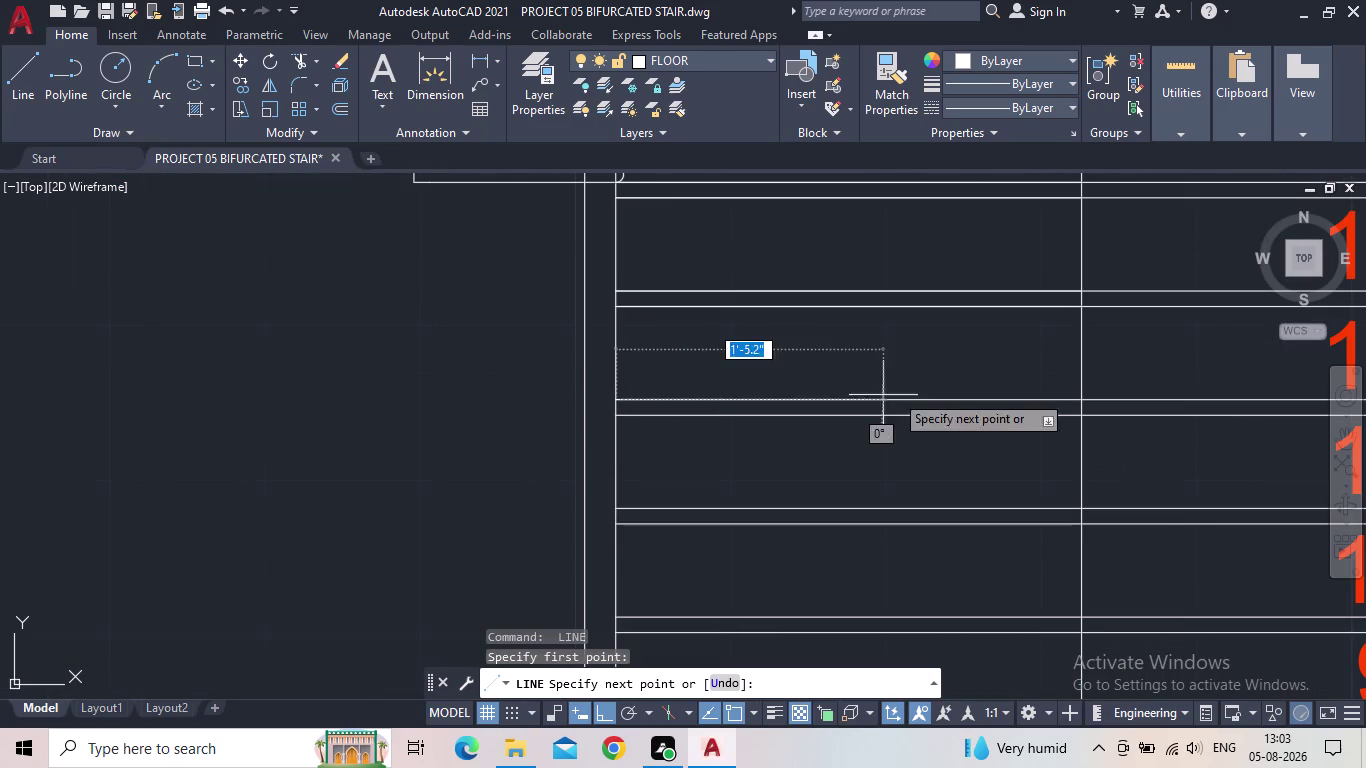
click(1078, 401)
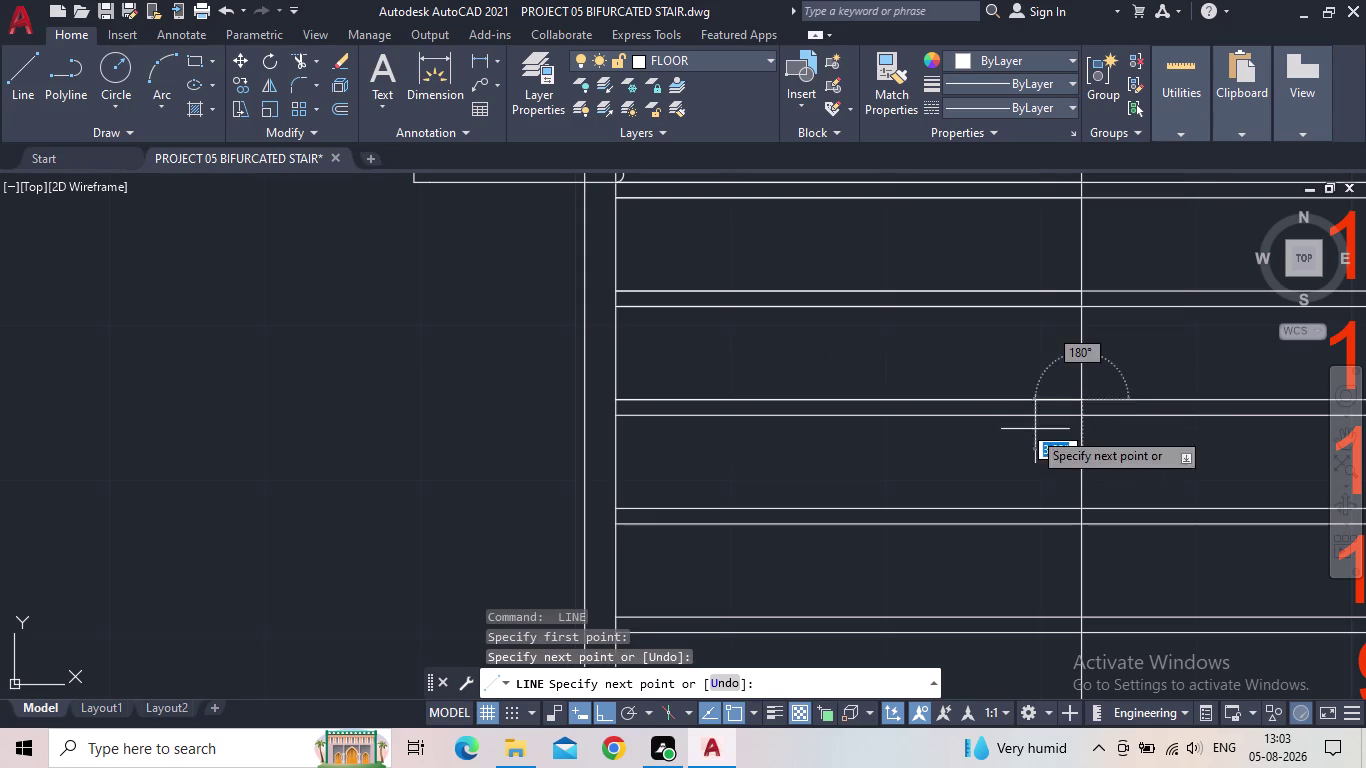
key(Escape)
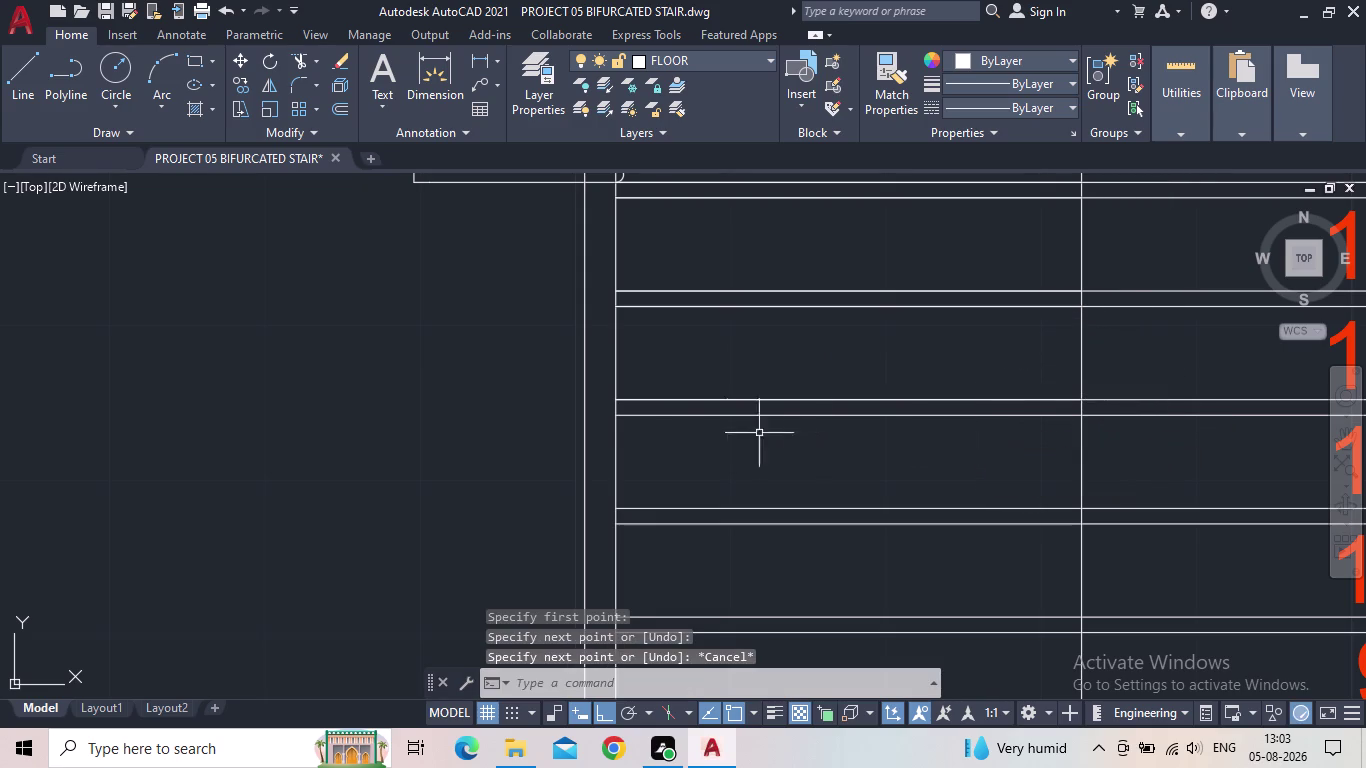
key(space)
click(622, 417)
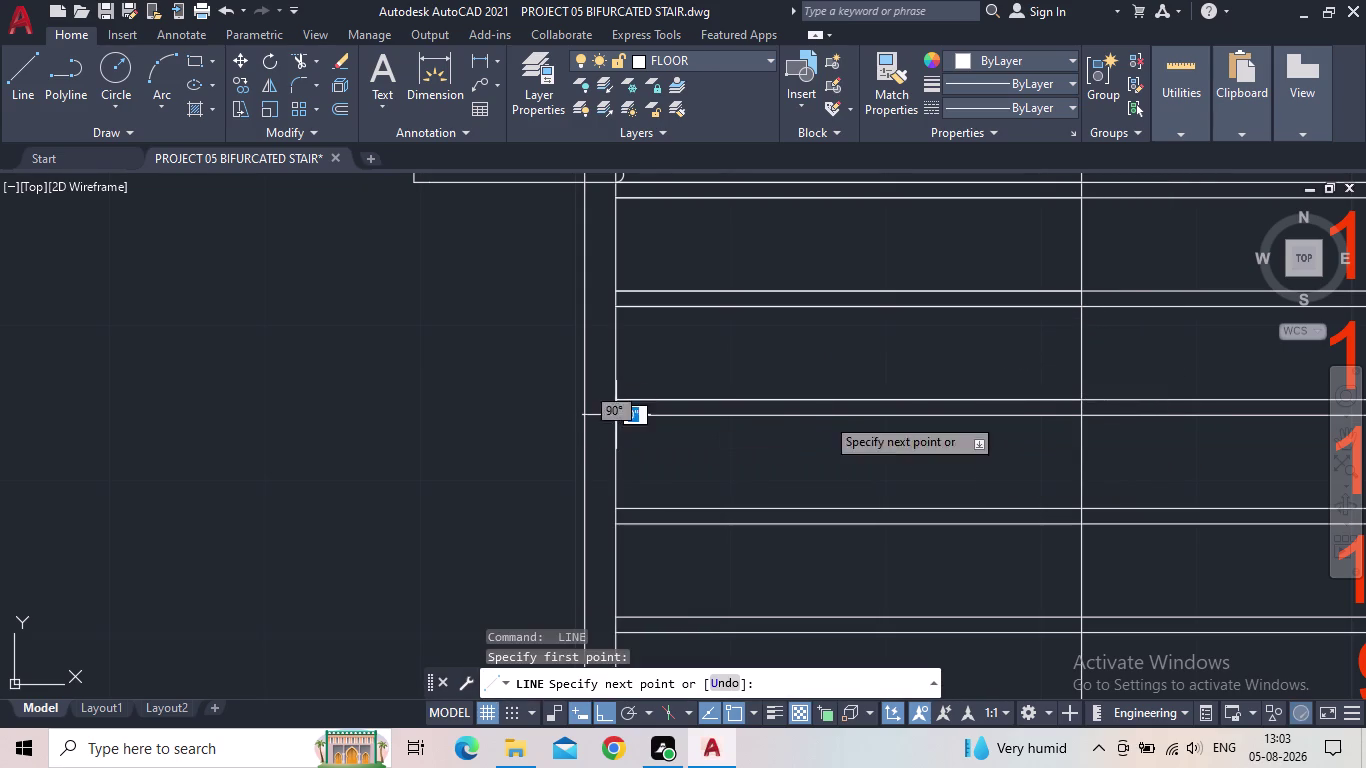
click(1086, 416)
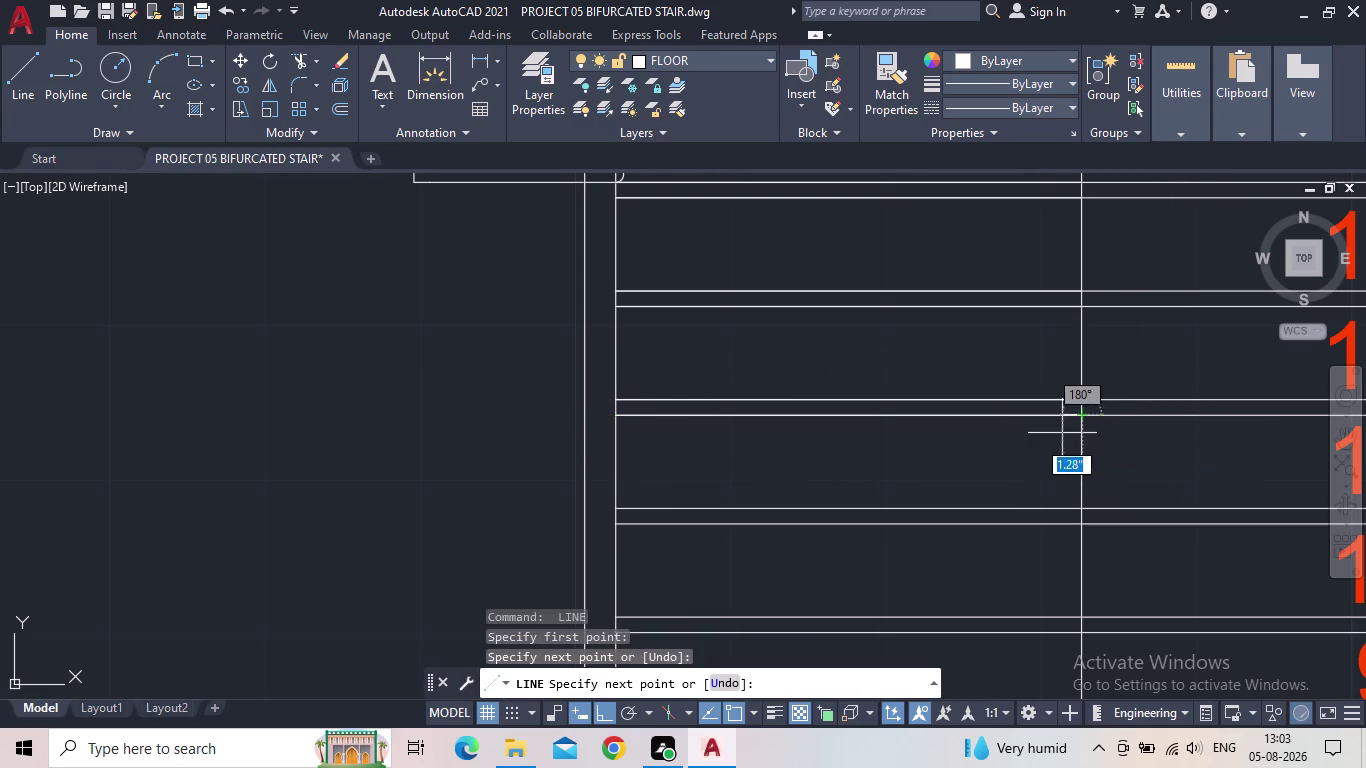
key(Escape)
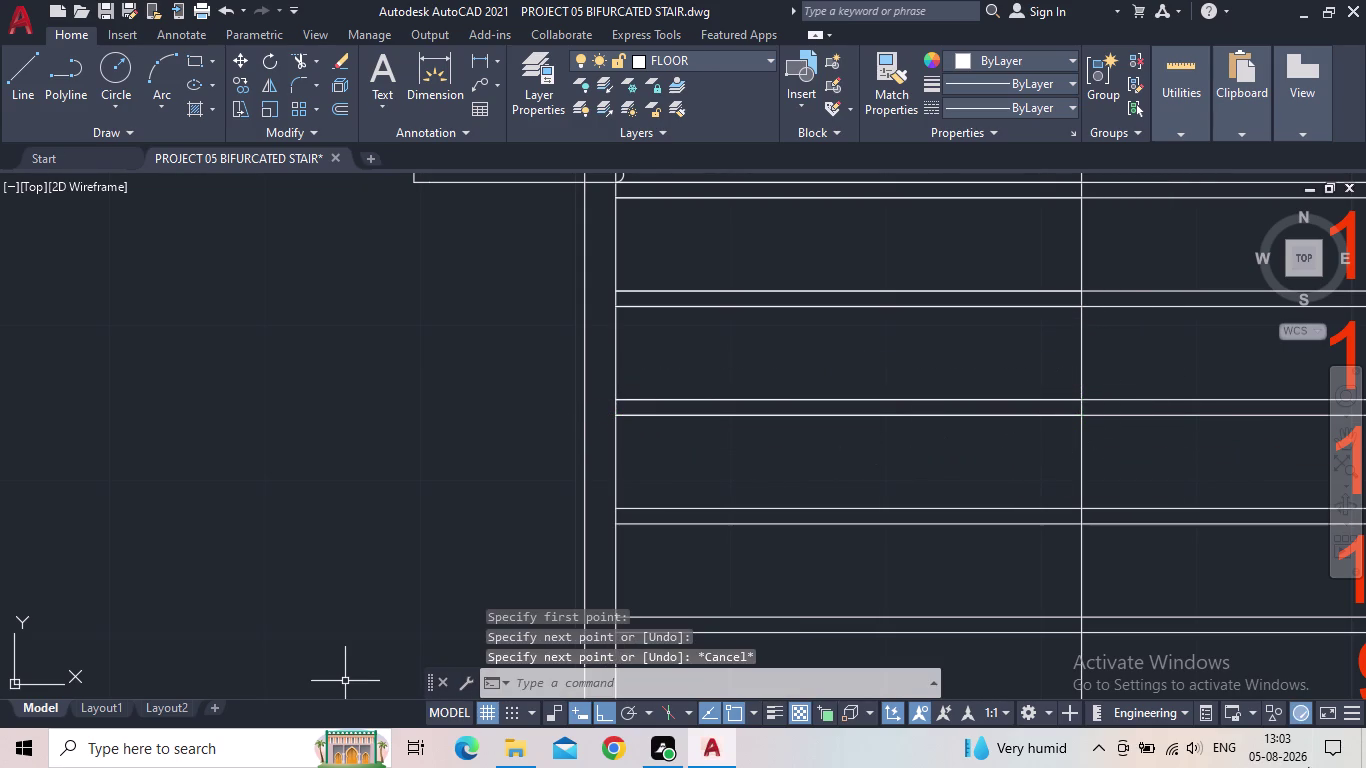
scroll(down, 3)
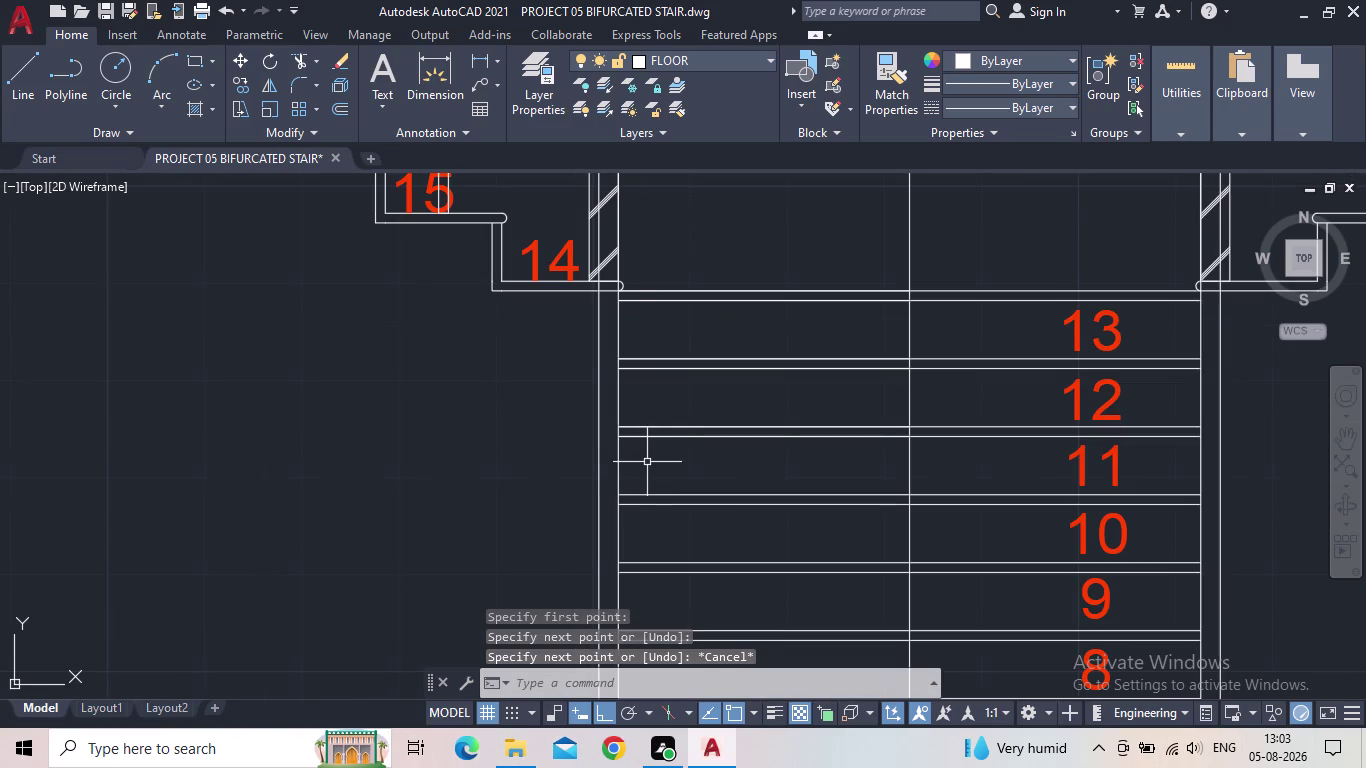
Clear a selection and draw half-width lines from left edge to centre line below treads 12 and 11.
click(652, 438)
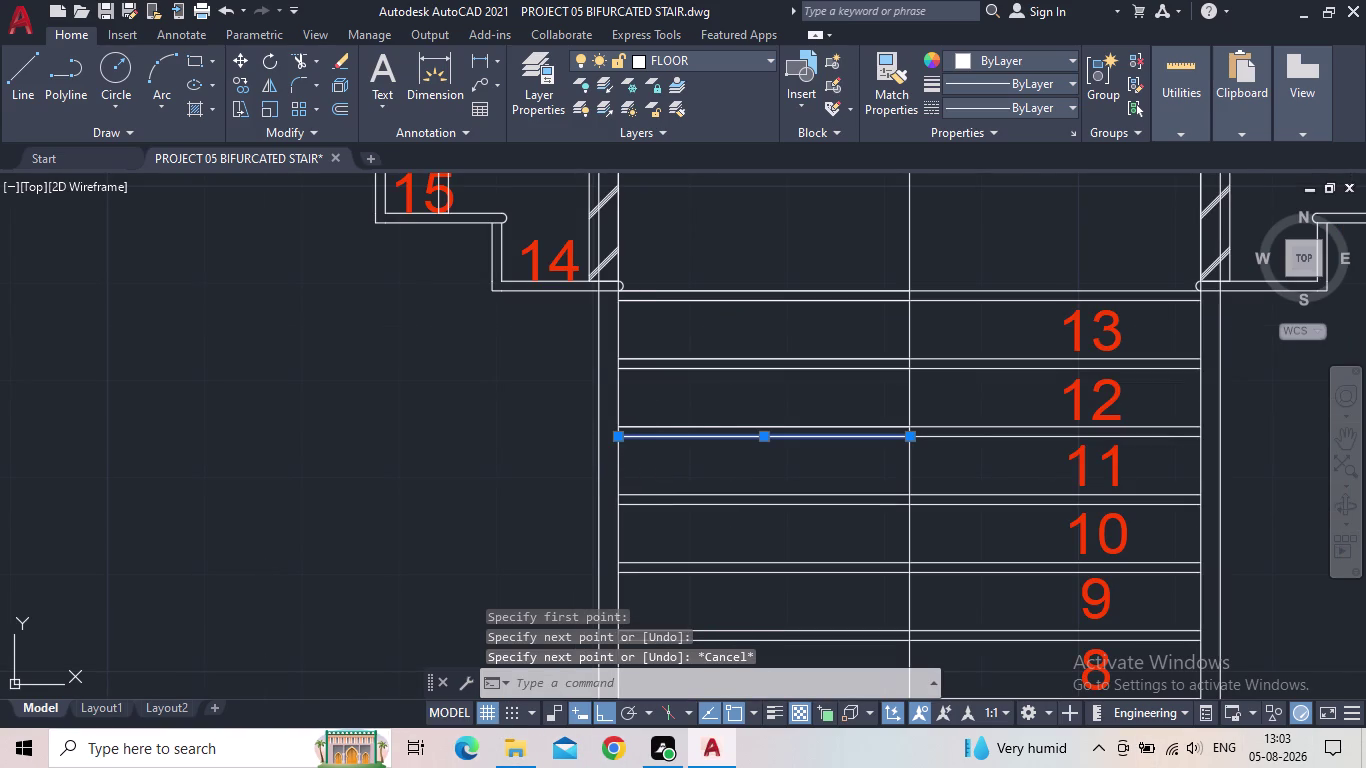
key(Escape)
key(space)
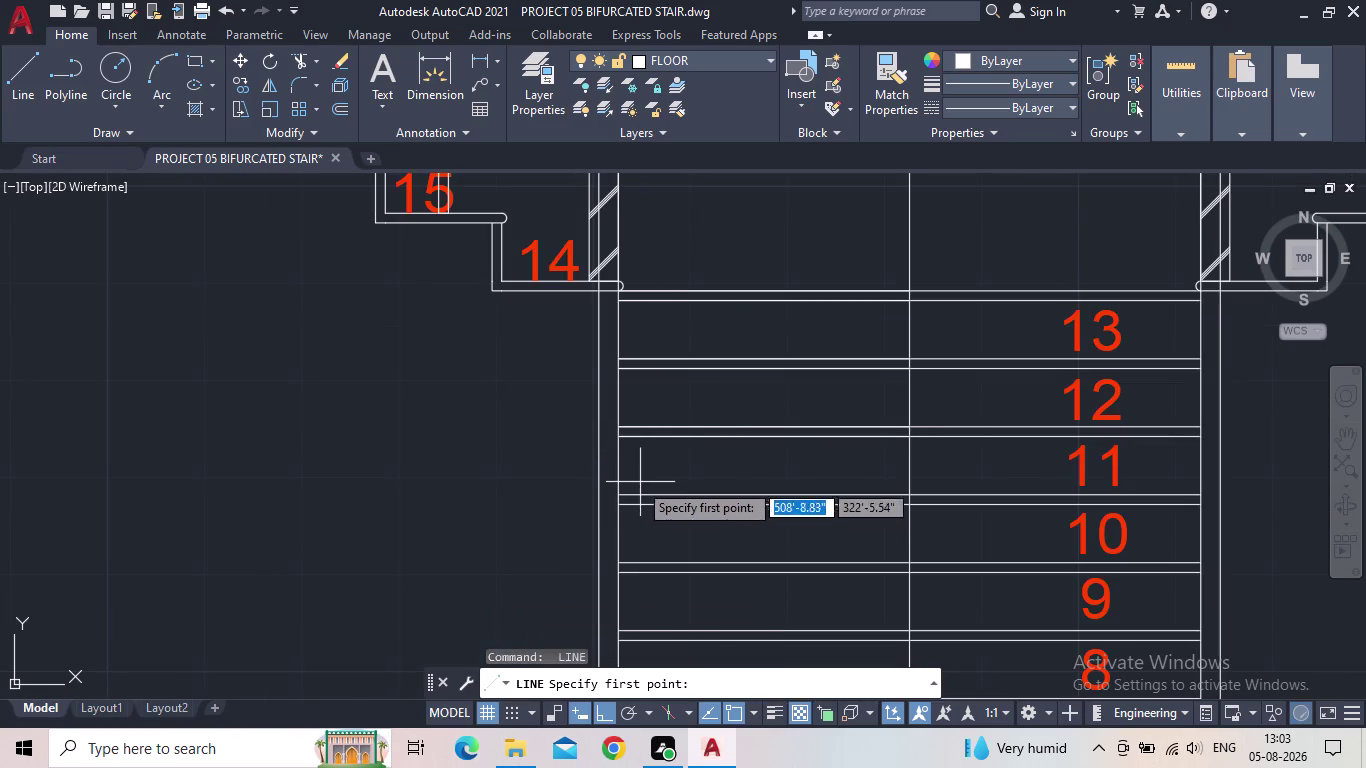
drag(615, 492, 624, 490)
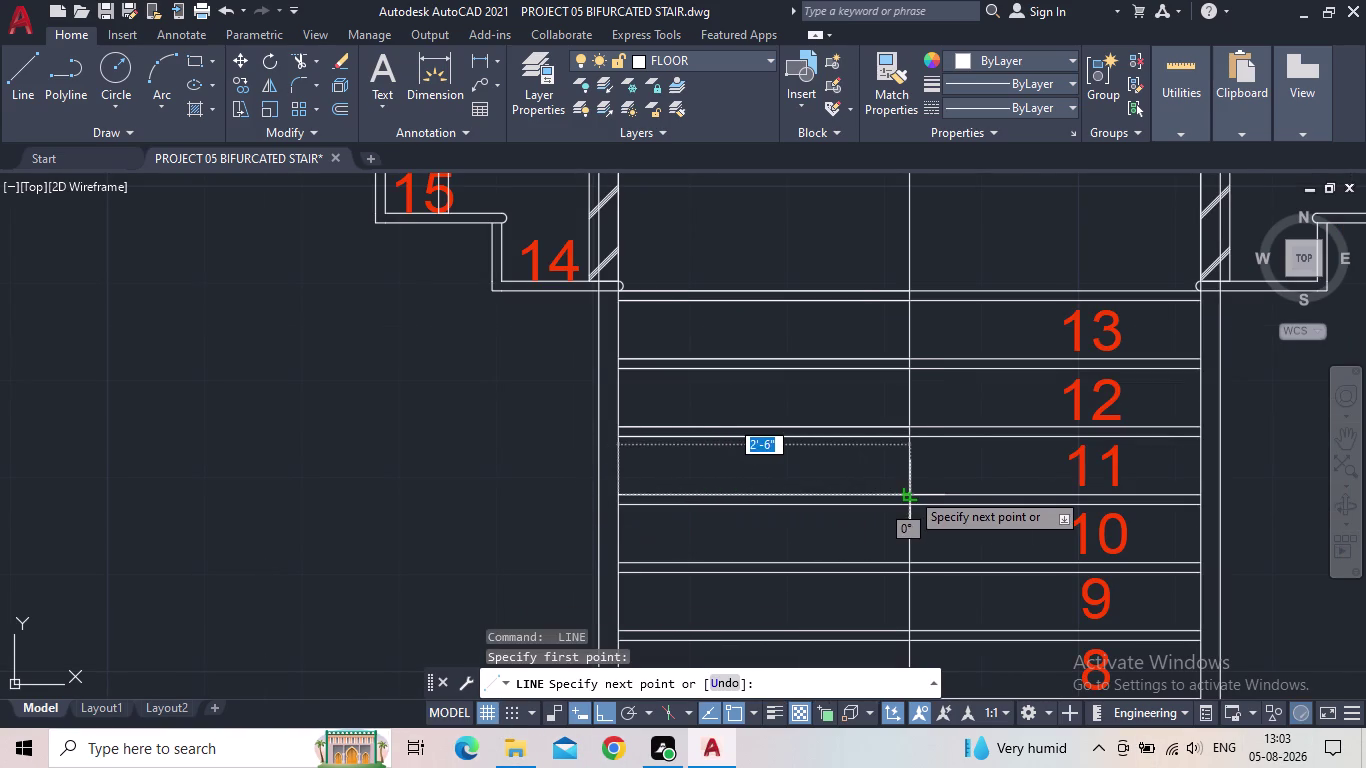
click(911, 492)
key(Escape)
key(space)
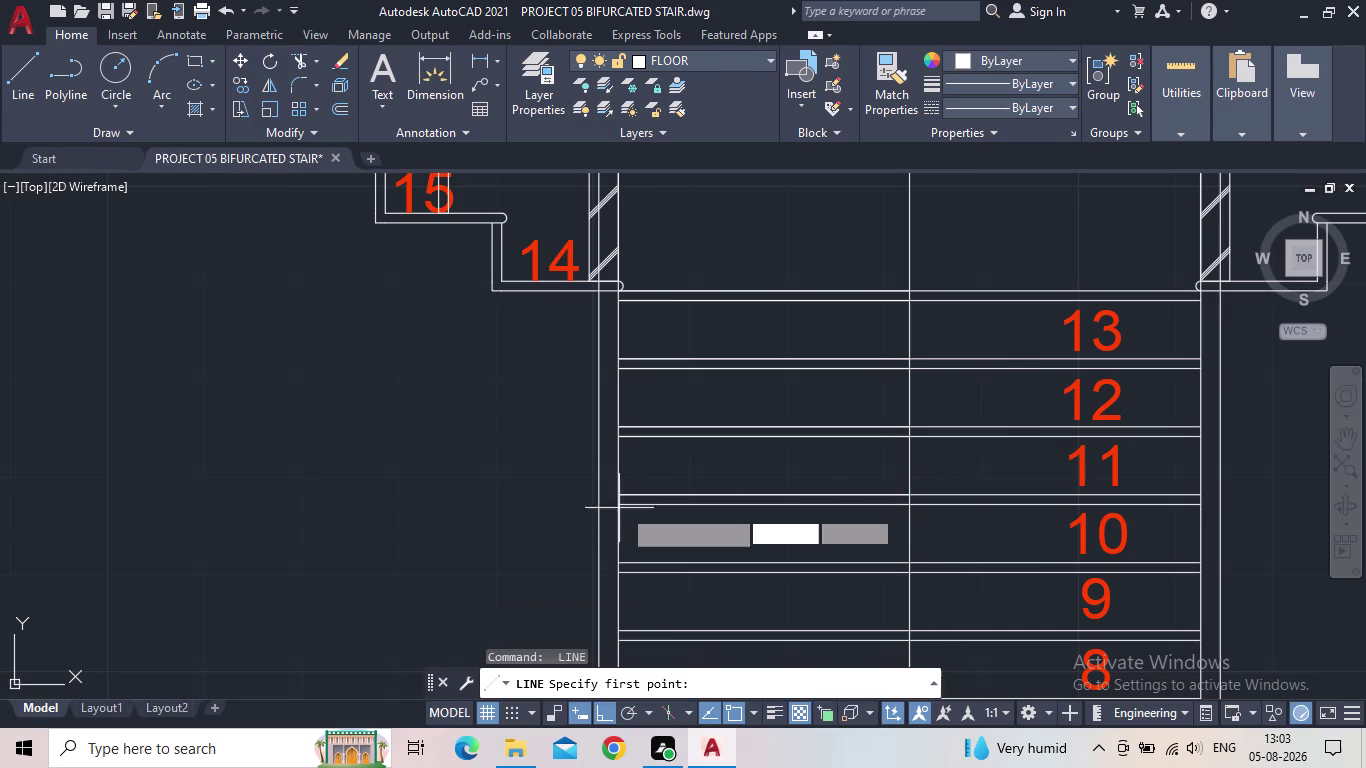
click(620, 503)
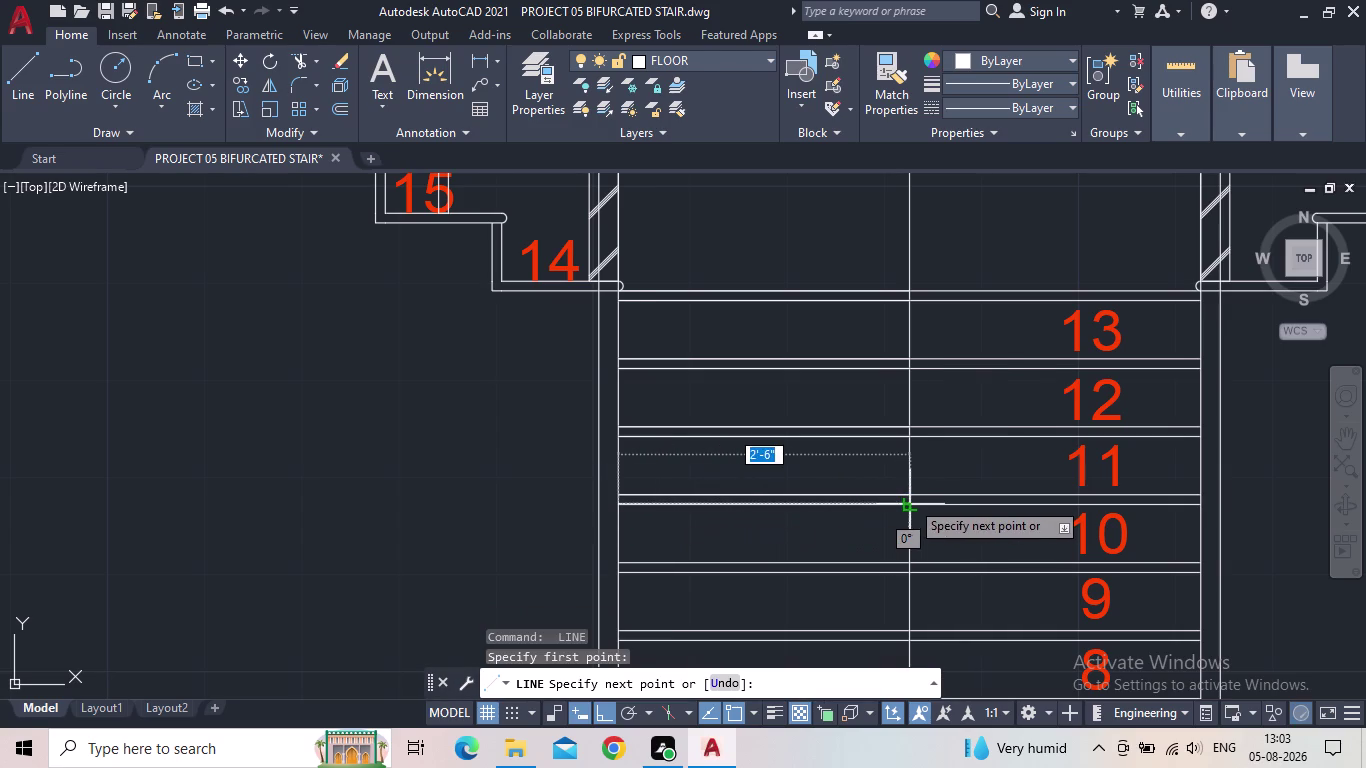
click(911, 500)
key(Escape)
Pan down to the lower treads and draw two half-width lines to the centre line.
middle_drag(880, 512, 893, 393)
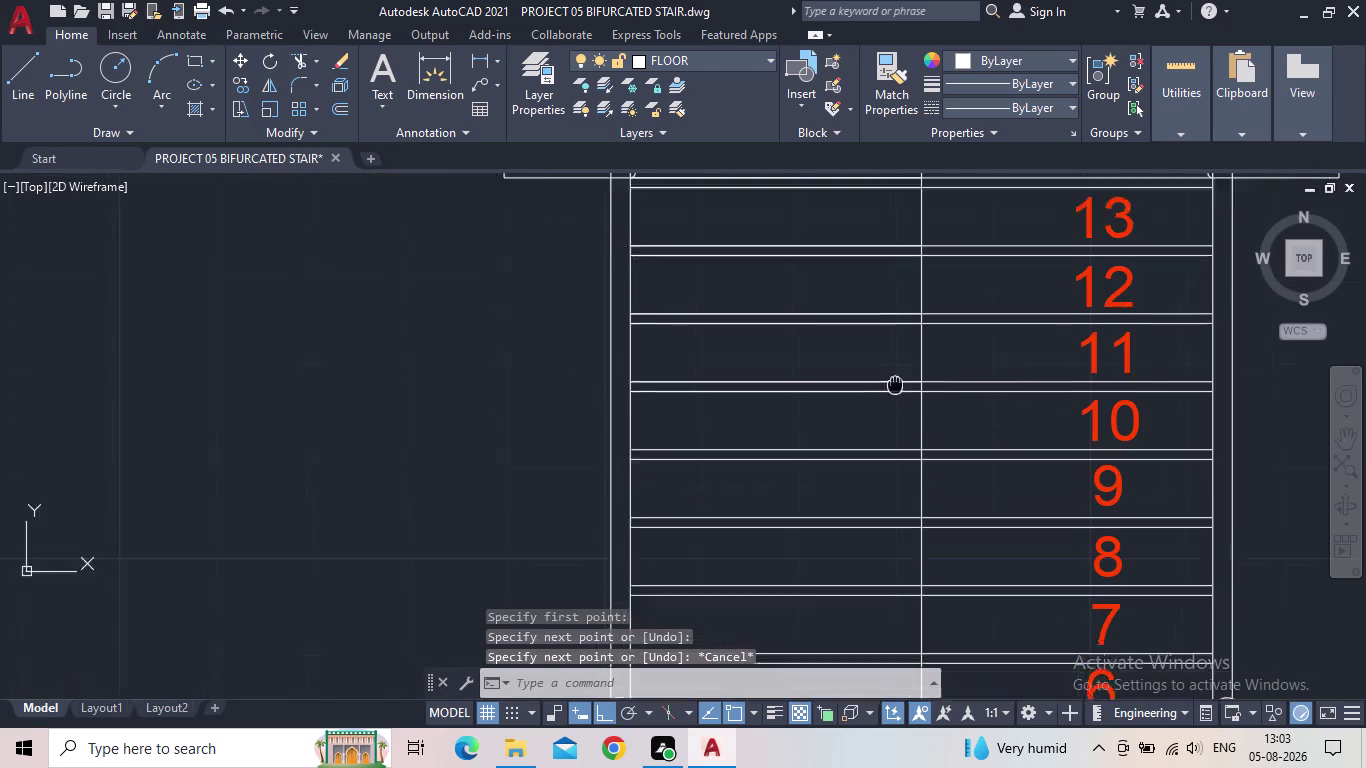
middle_drag(893, 393, 901, 314)
key(space)
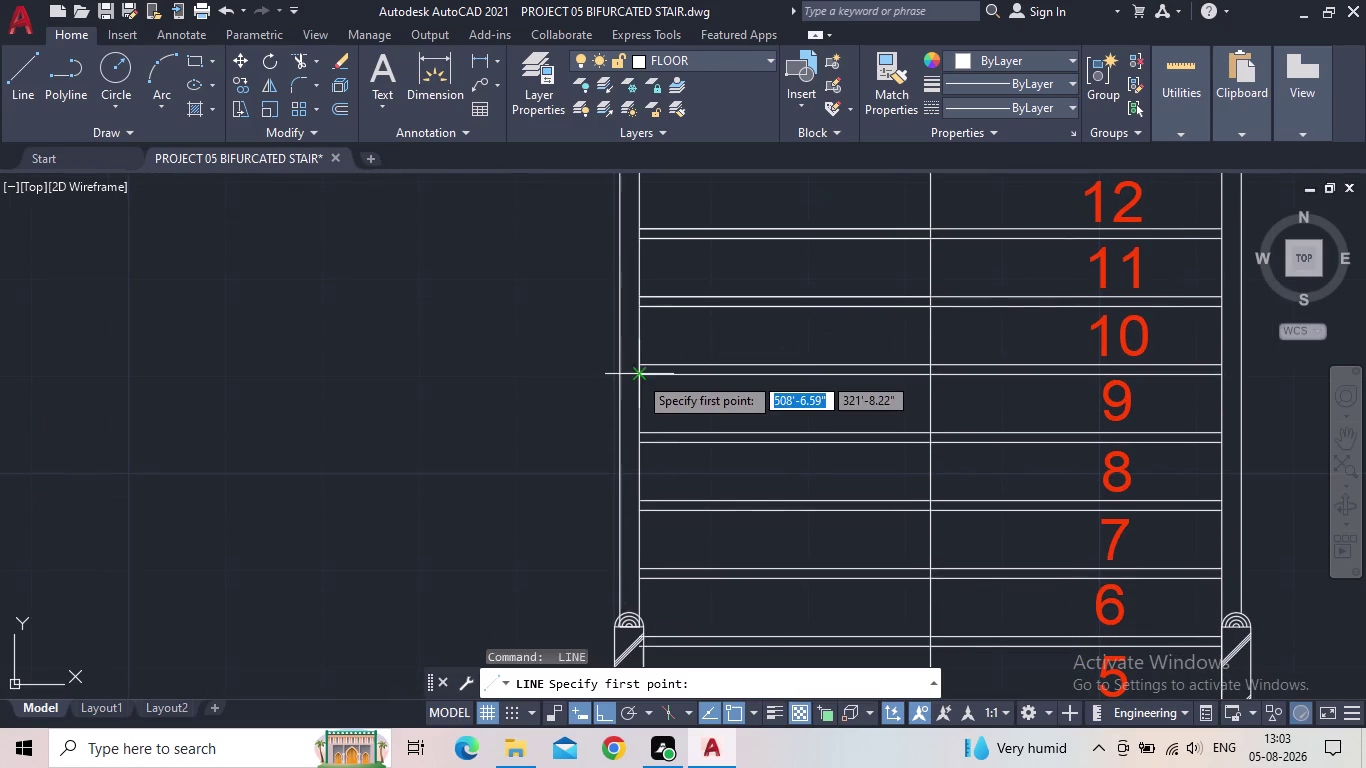
click(636, 368)
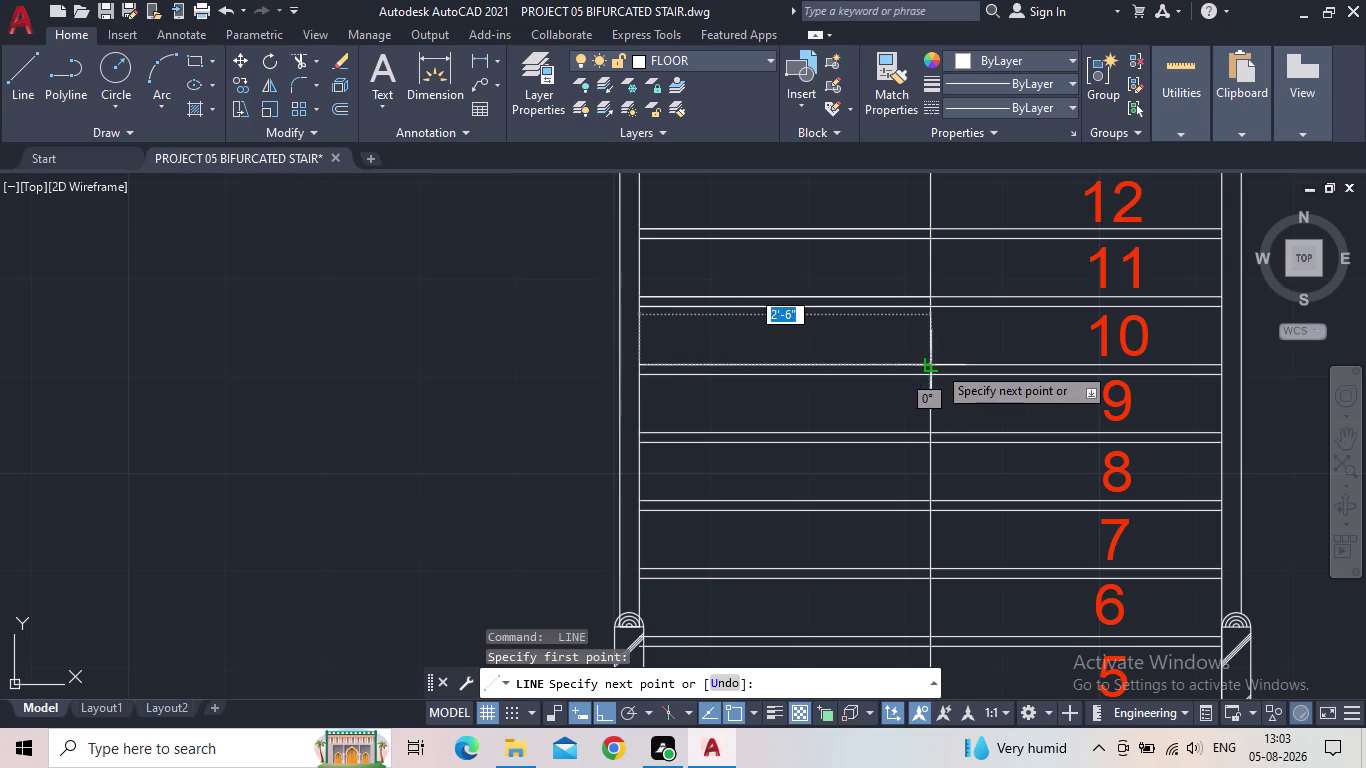
click(937, 365)
key(Escape)
key(space)
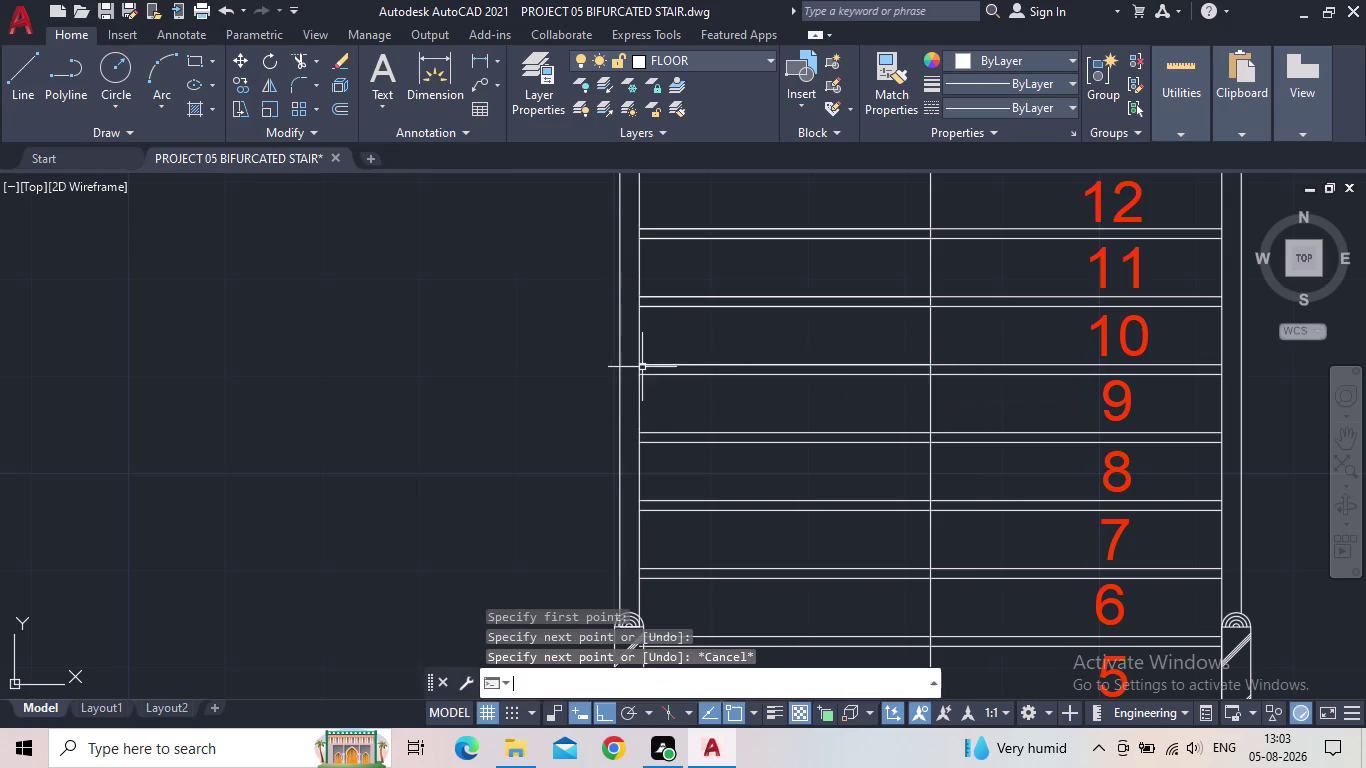
click(643, 376)
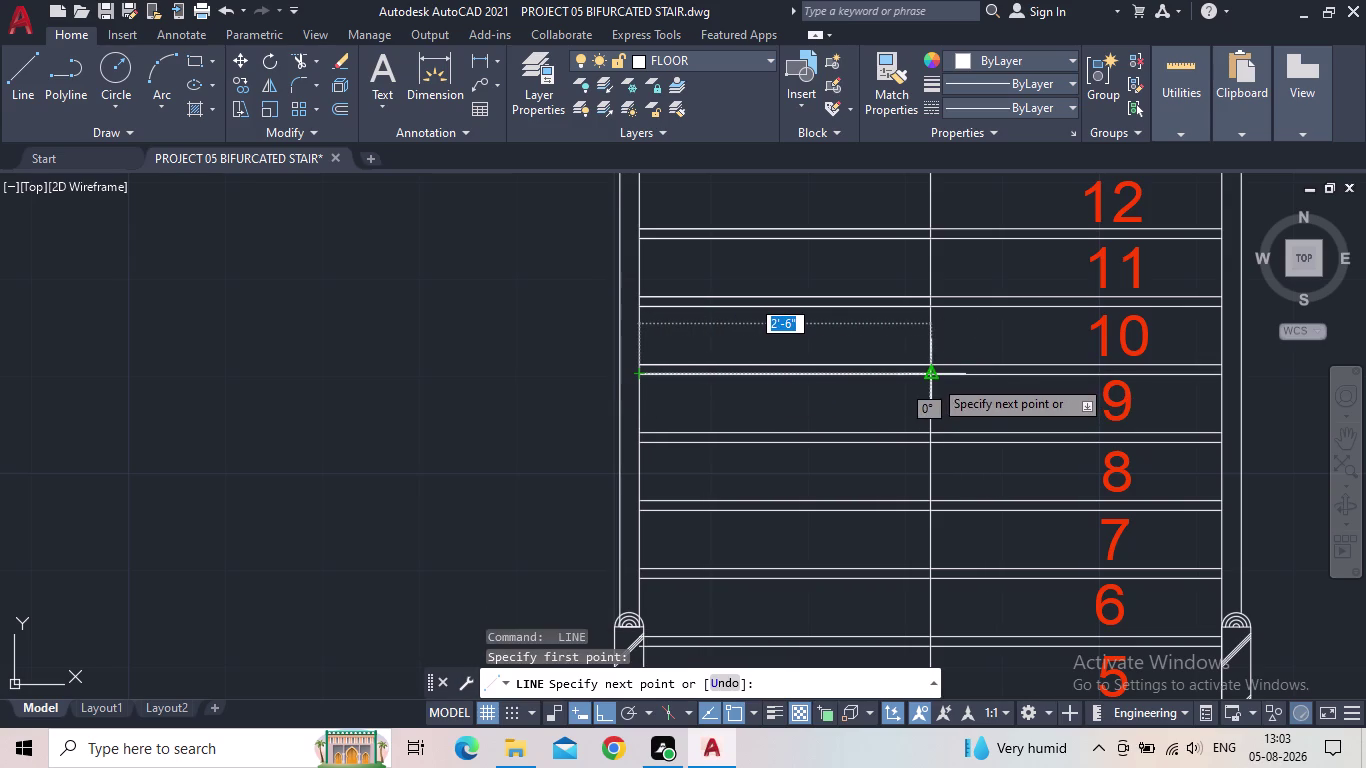
click(933, 378)
key(Escape)
Add two more half-width tread lines from the left stair edge to the centre line.
key(space)
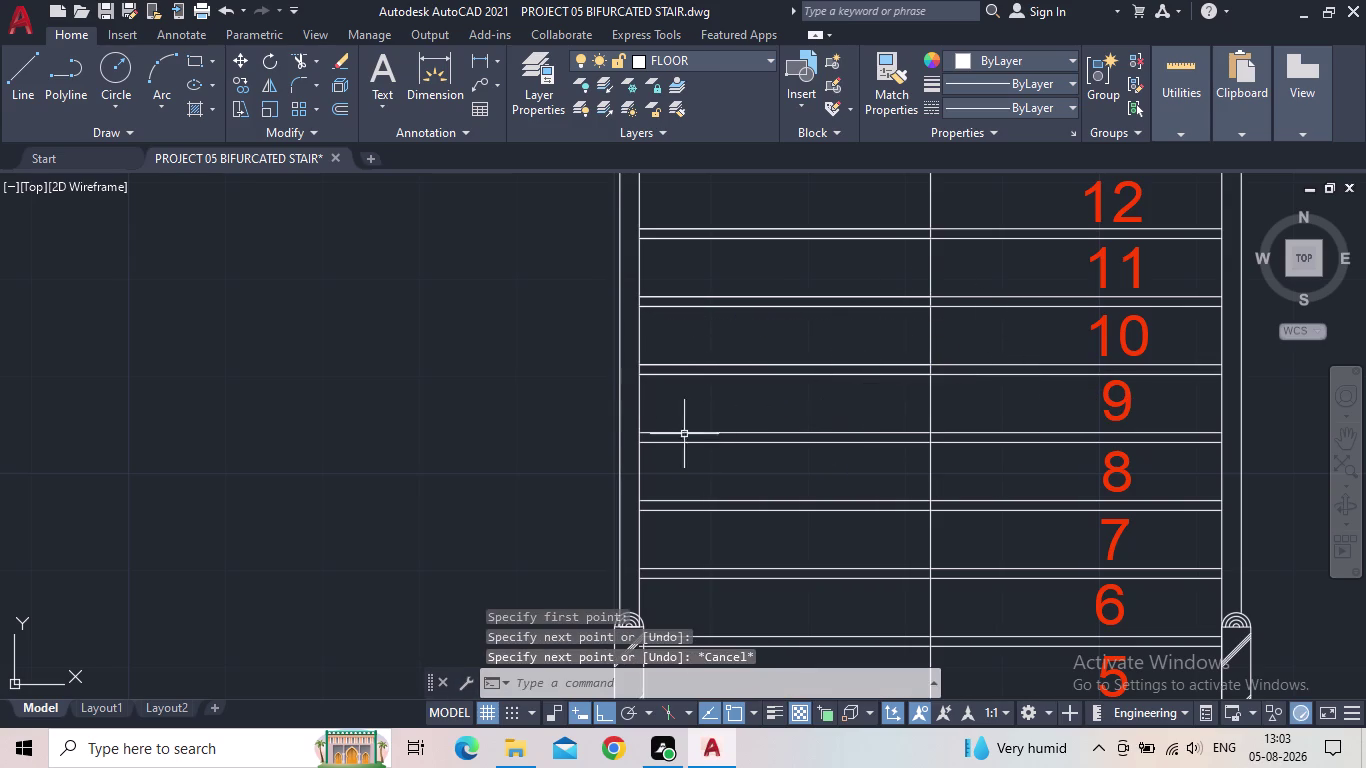
click(641, 432)
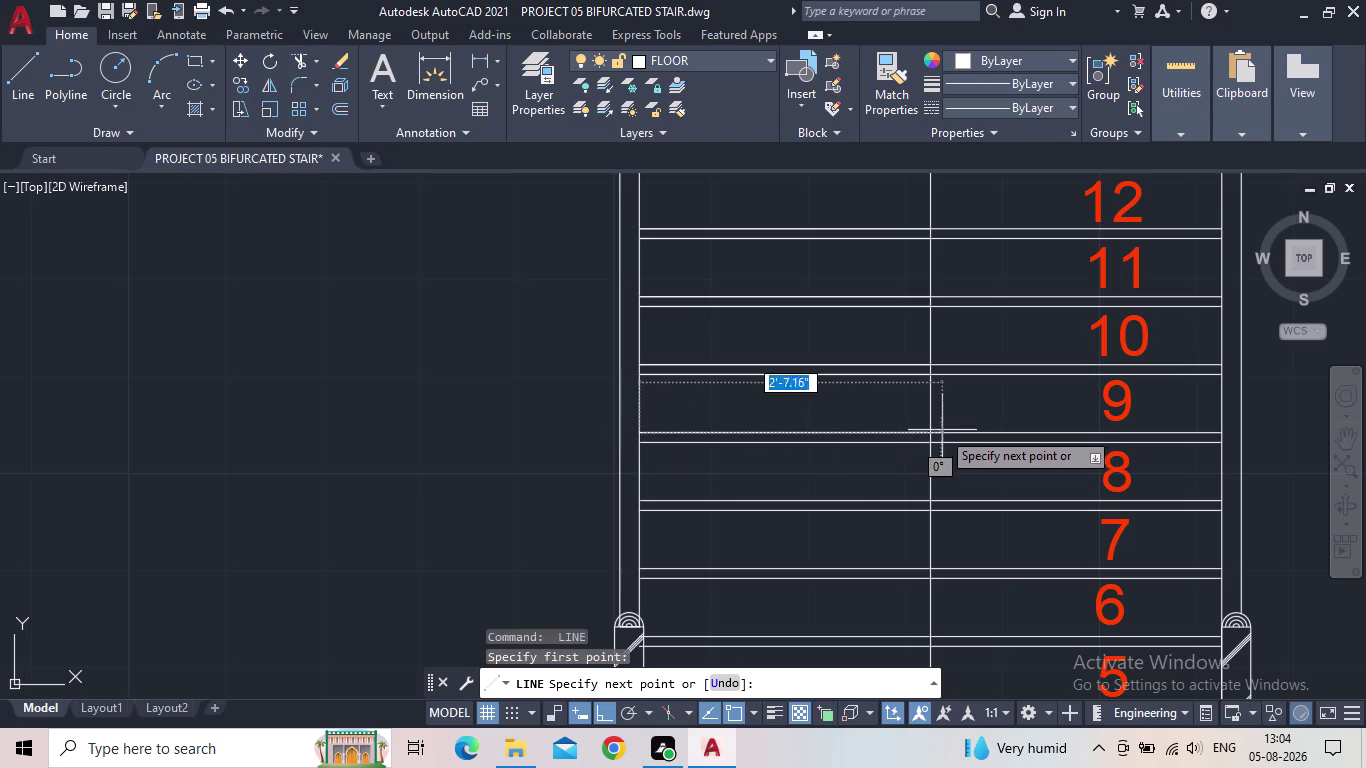
click(933, 430)
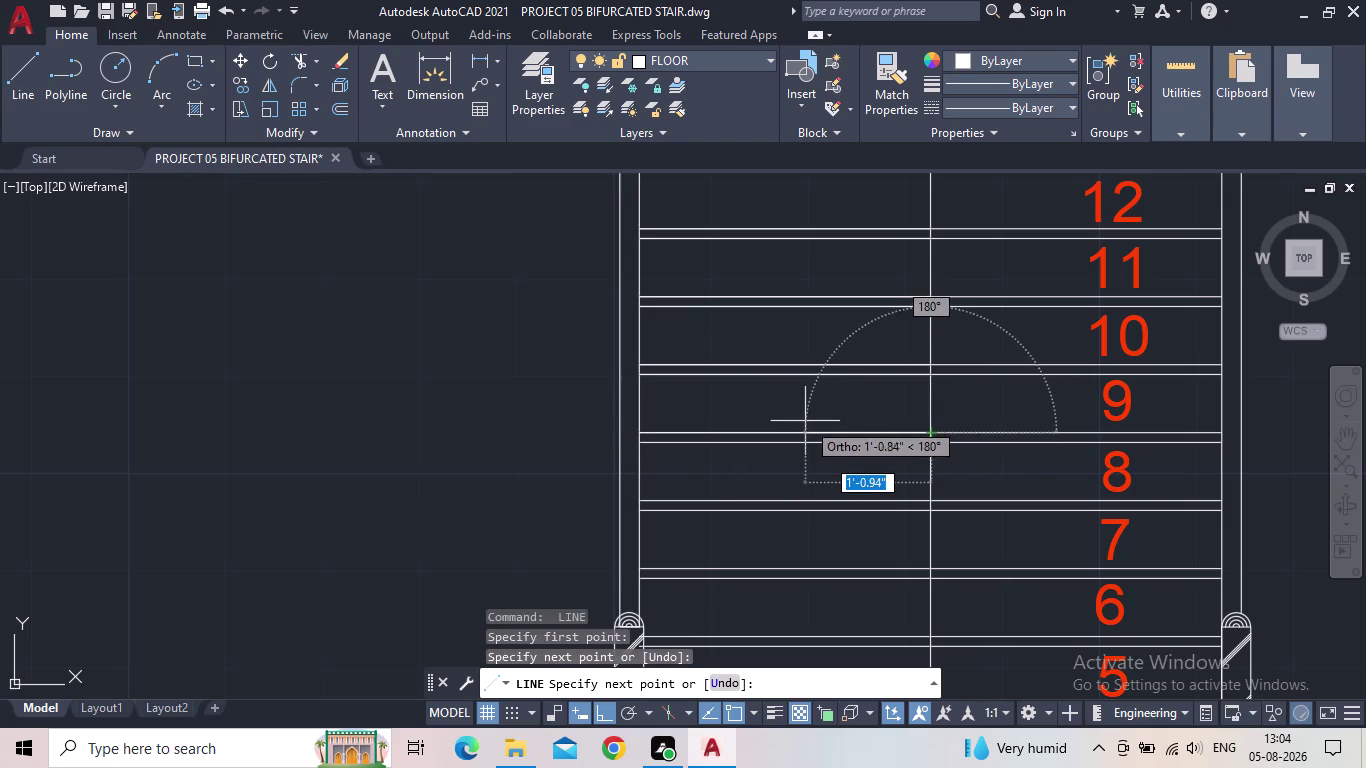
key(Escape)
key(space)
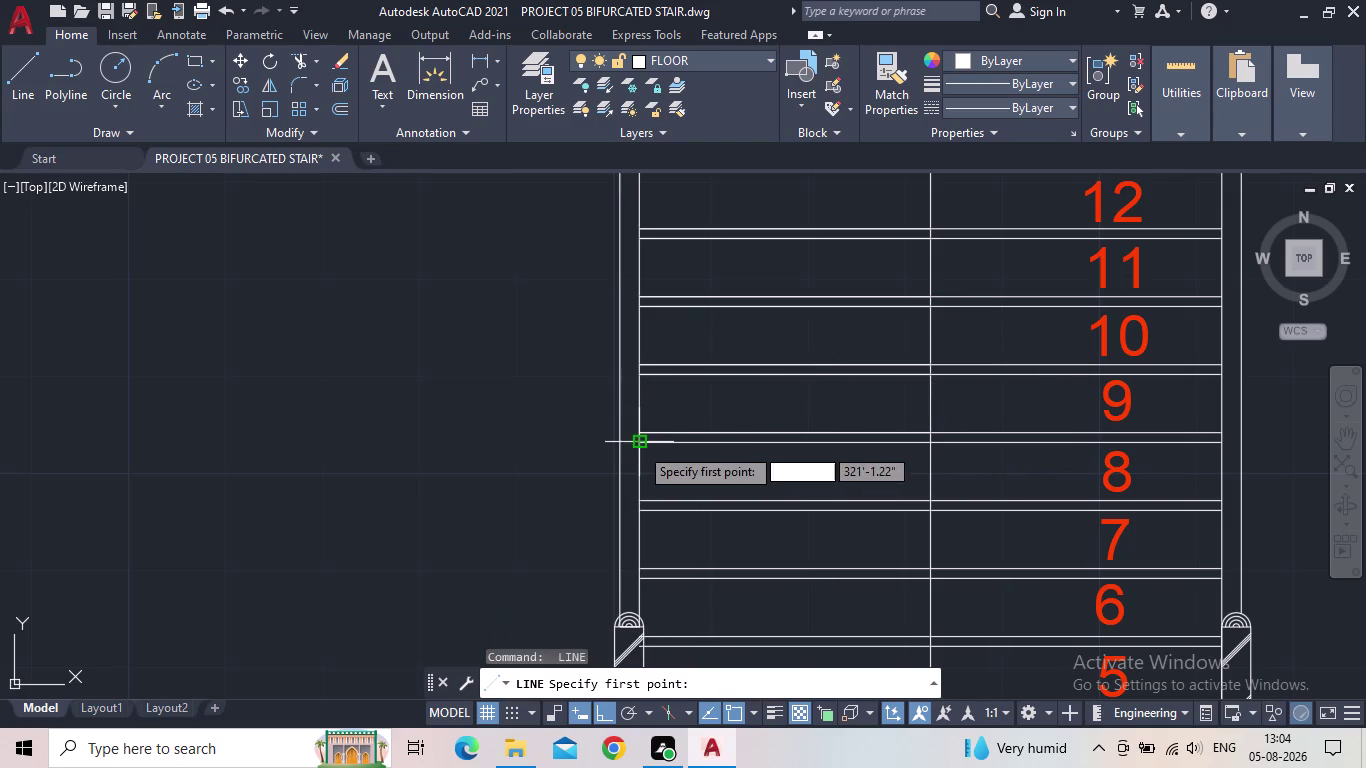
click(639, 446)
click(927, 448)
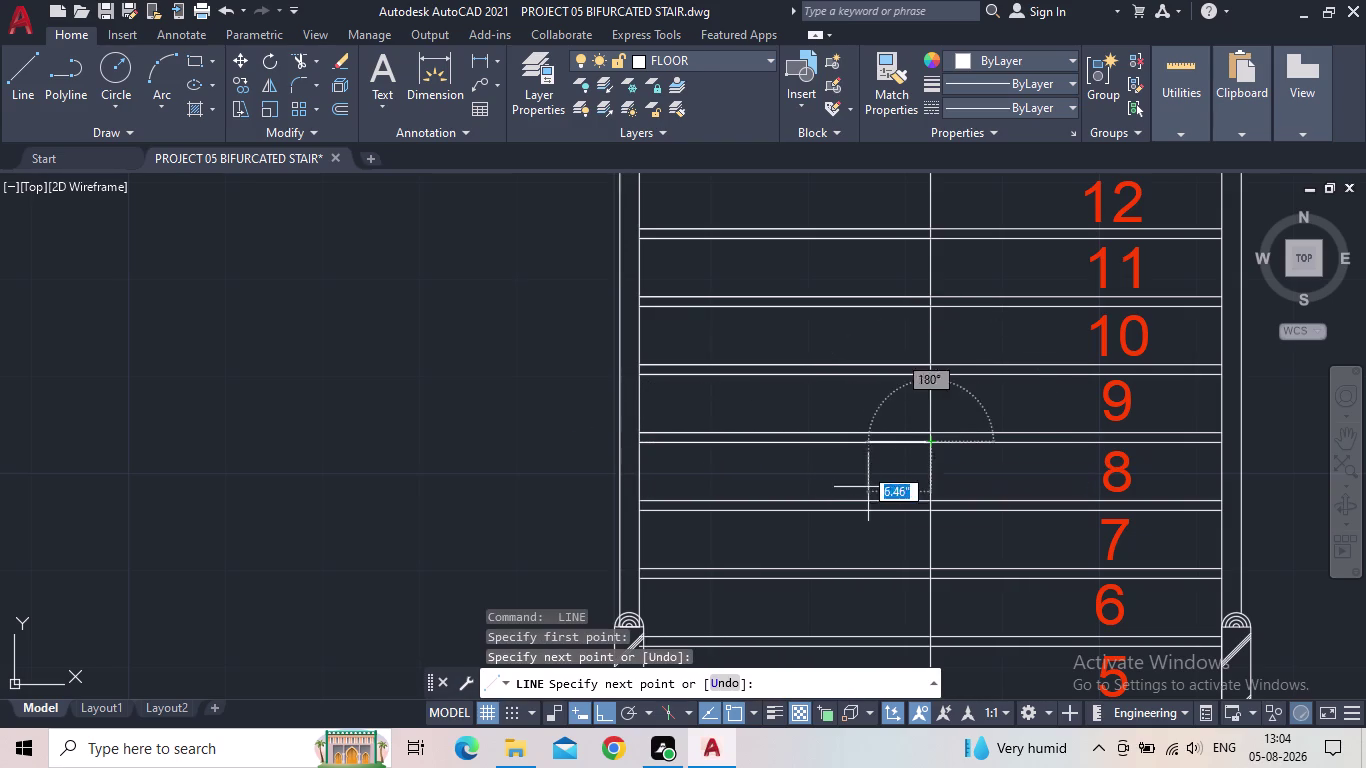
key(Escape)
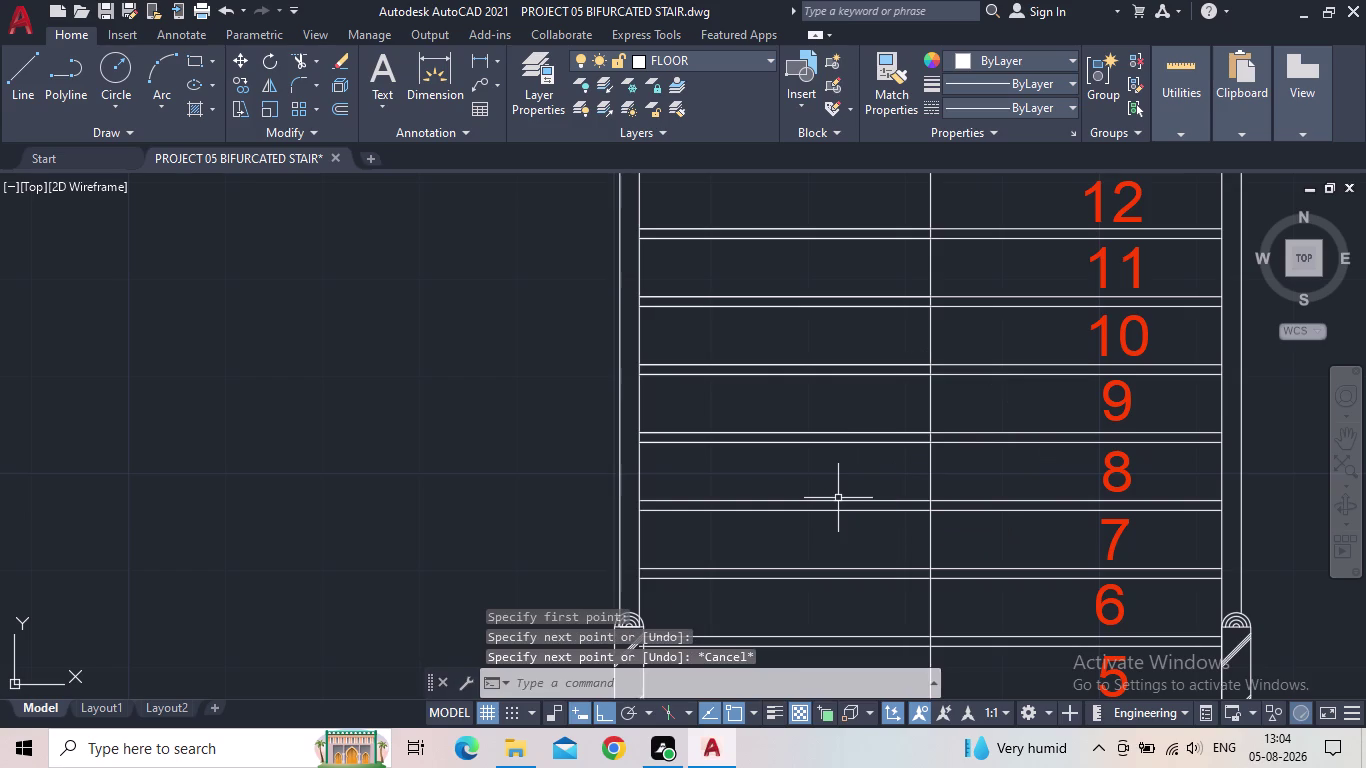
Pan further down and draw another two half-width tread lines.
middle_drag(836, 495, 849, 419)
key(space)
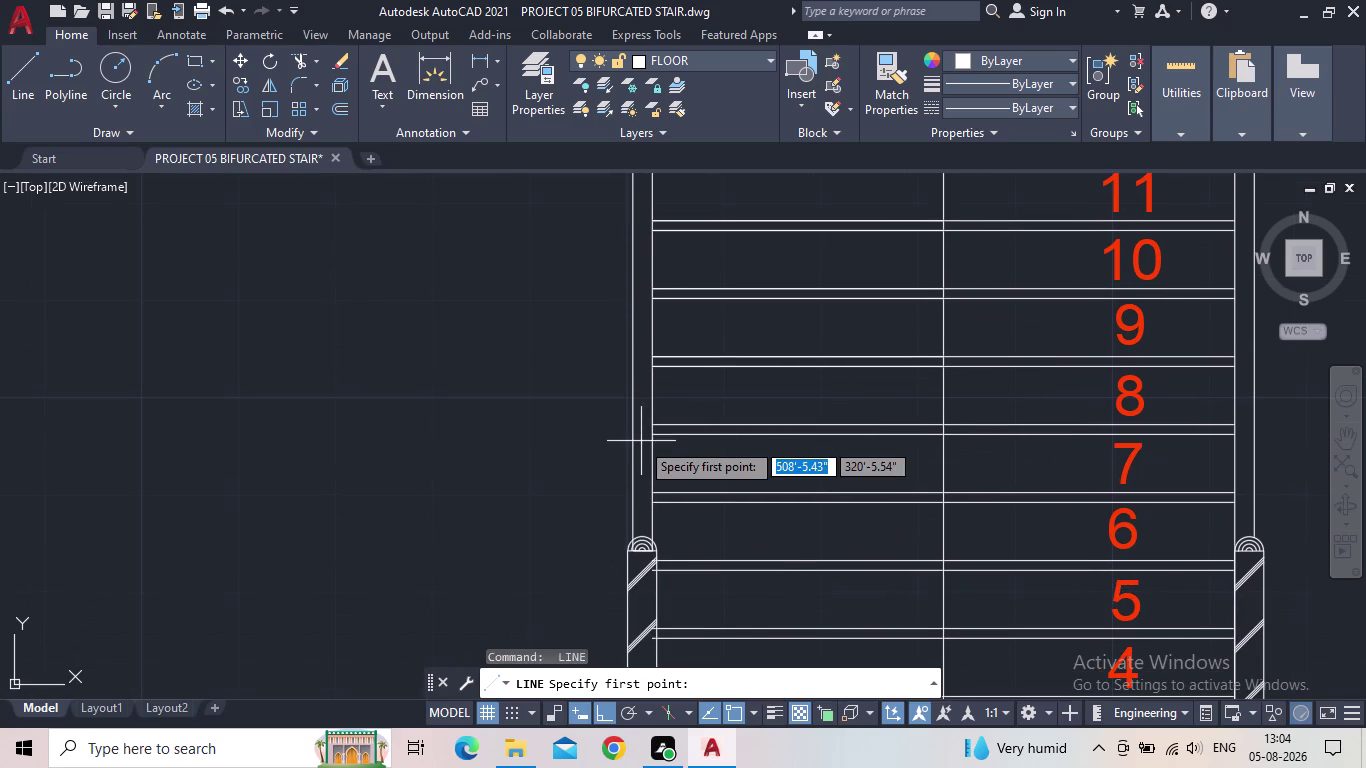
click(654, 426)
click(945, 418)
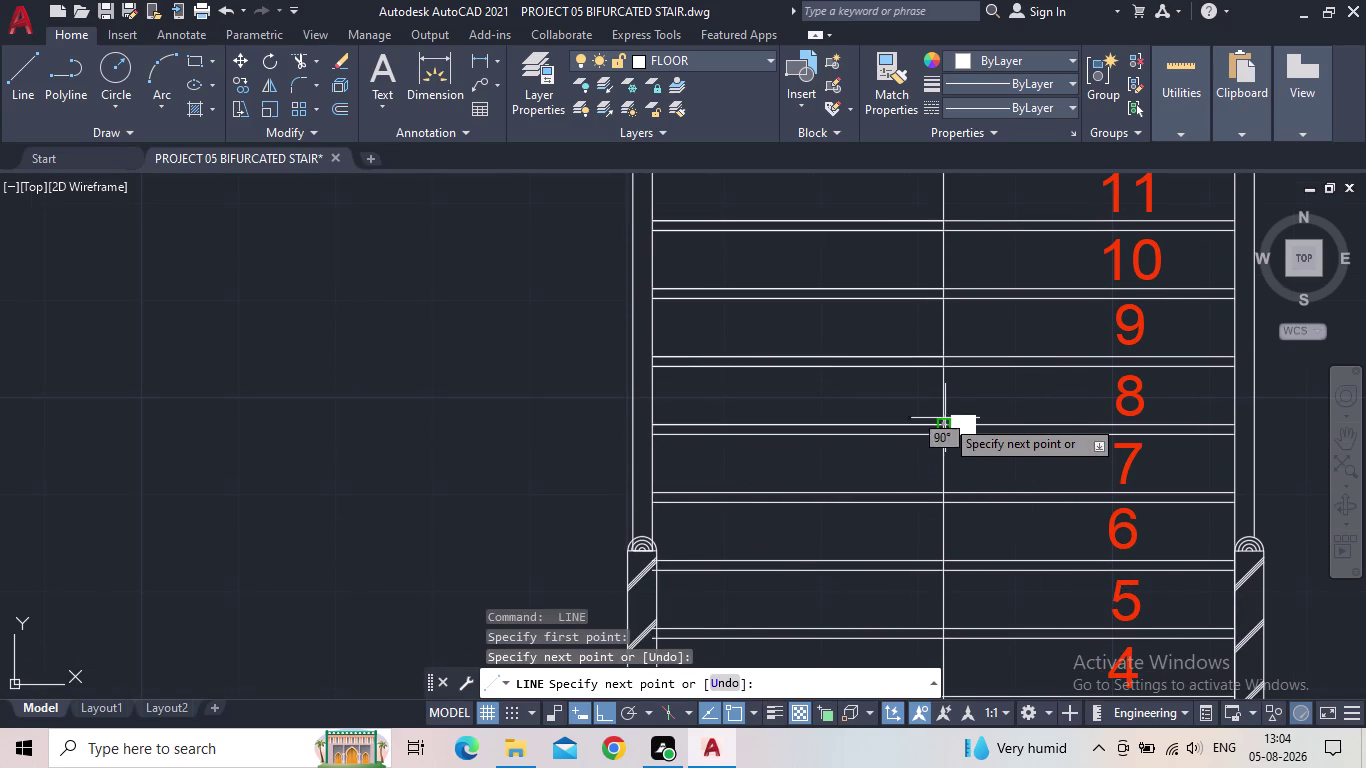
key(Escape)
key(space)
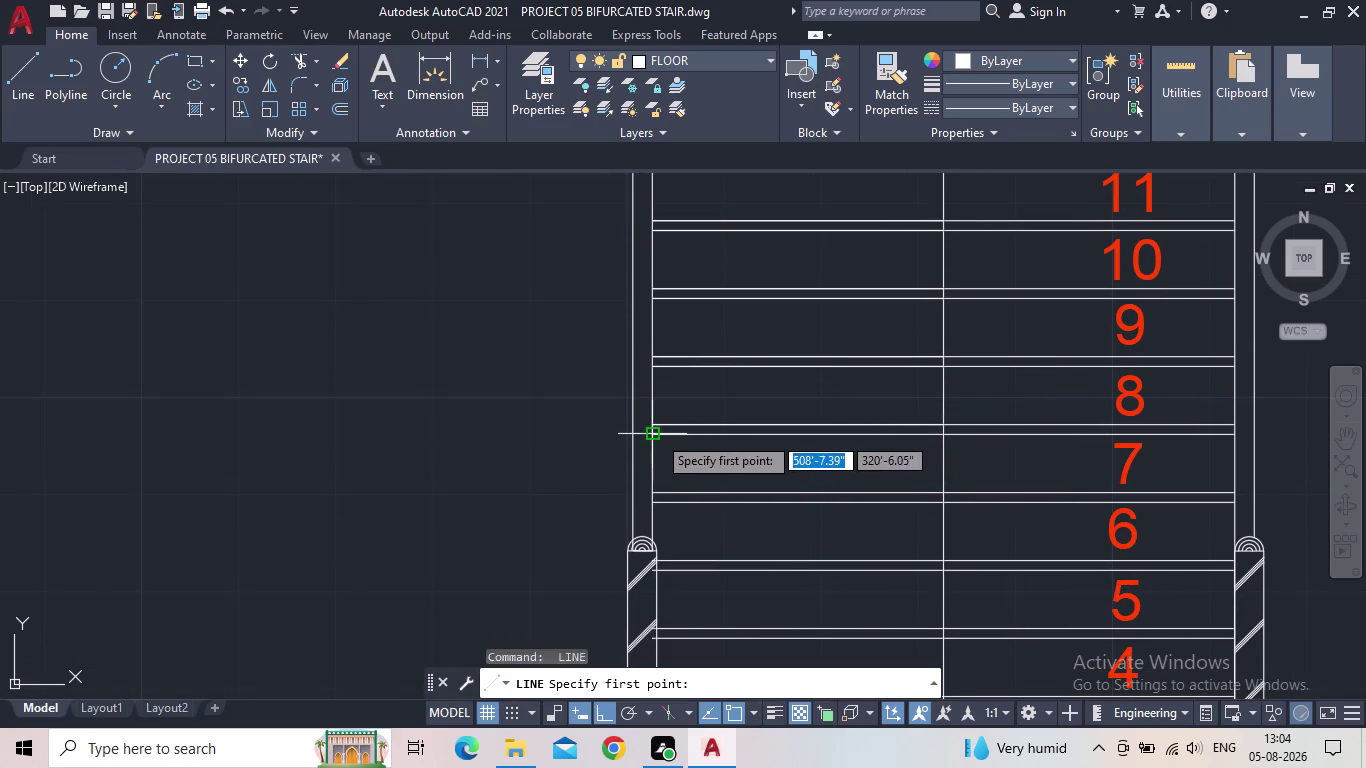
click(657, 435)
click(951, 438)
key(Escape)
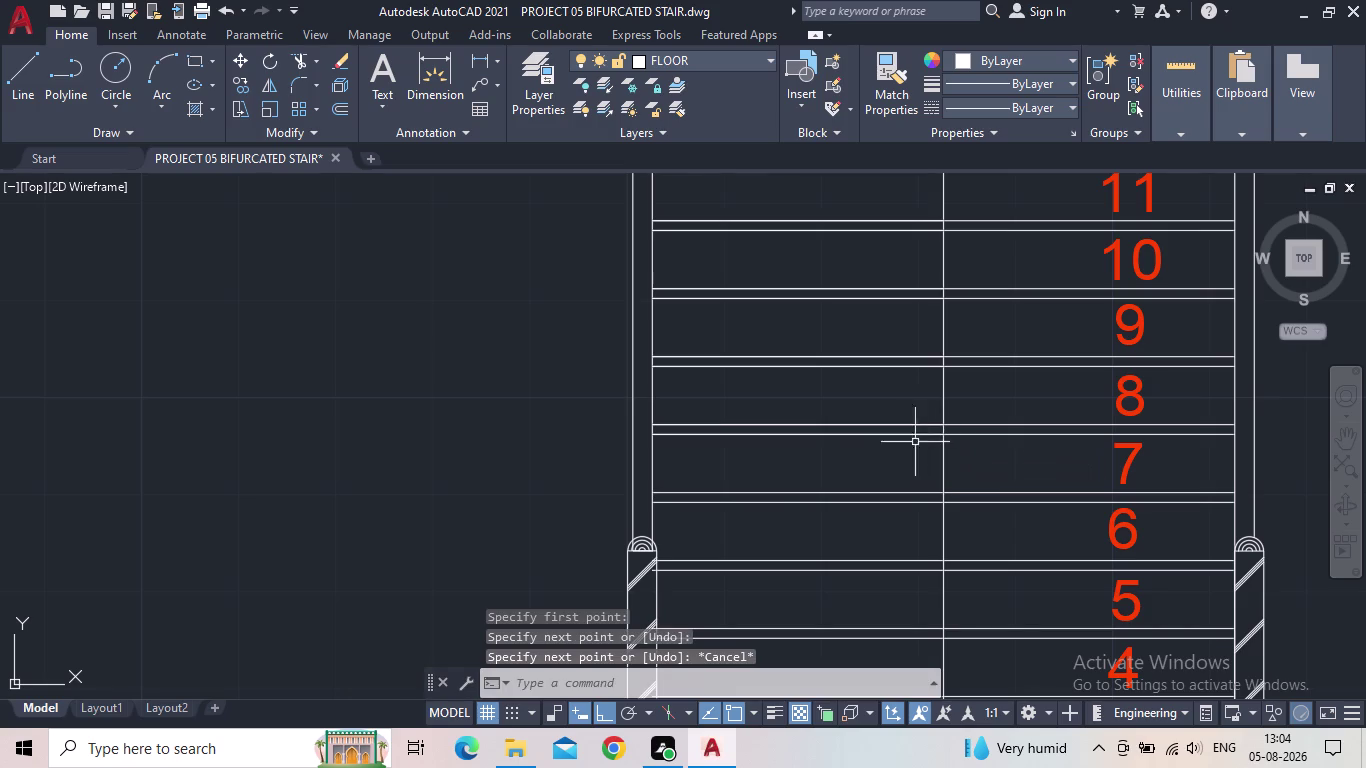
Cancel a mistyped command and a misplaced line start.
key(c)
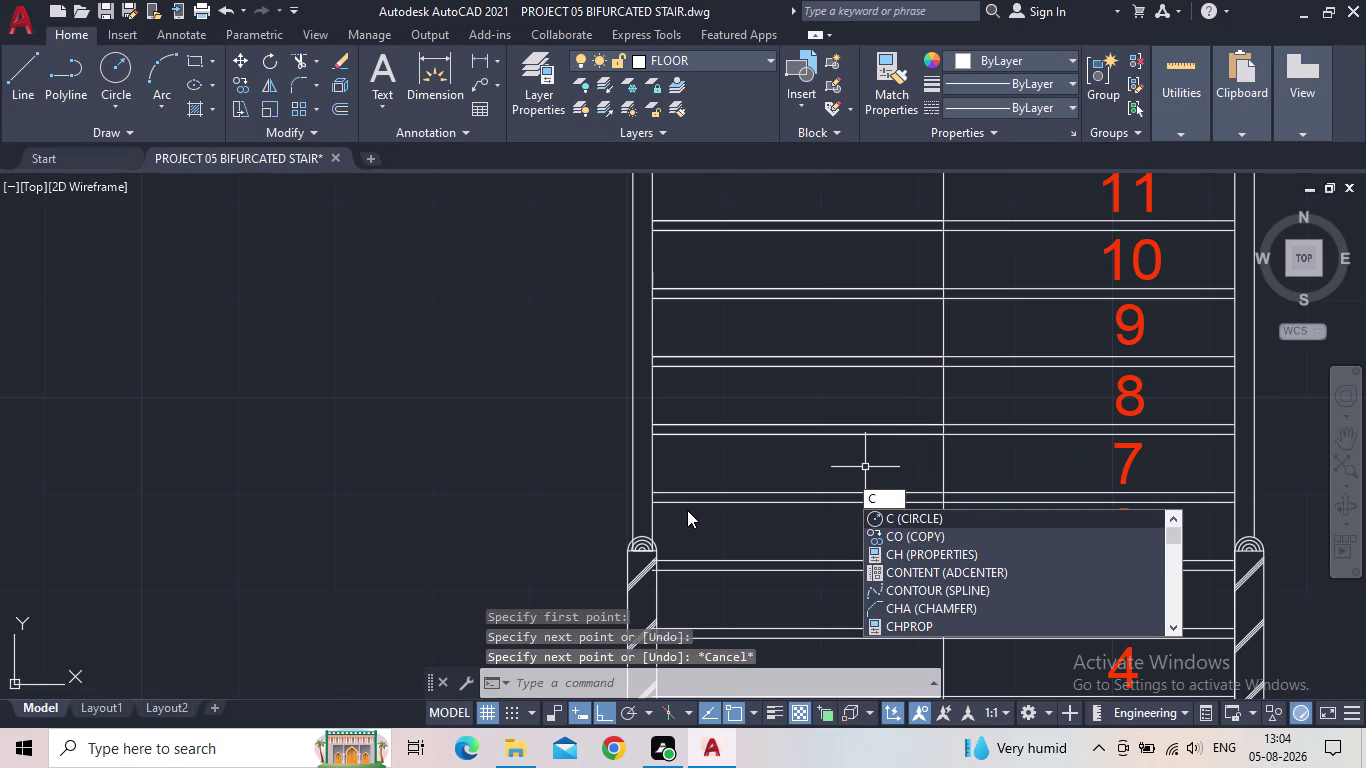
key(BackSpace)
key(Escape)
key(space)
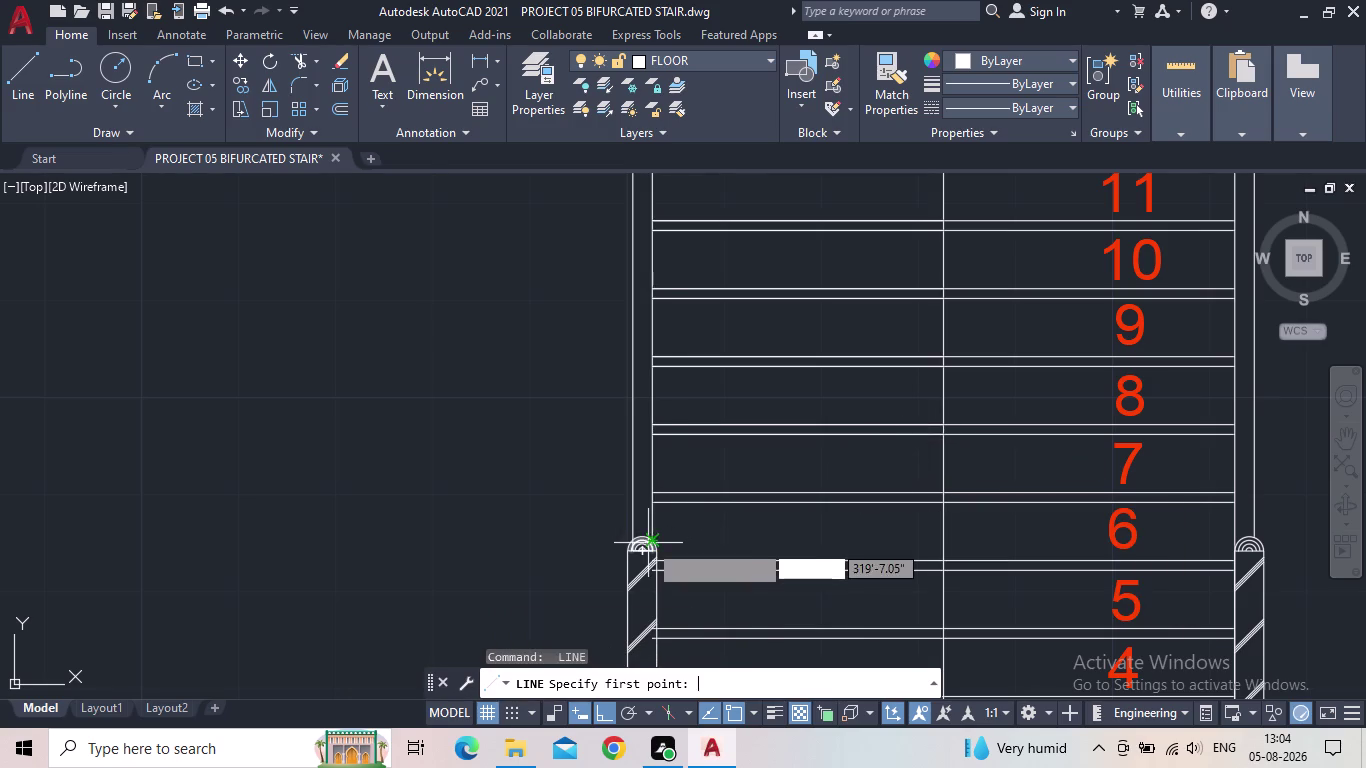
key(Escape)
key(l)
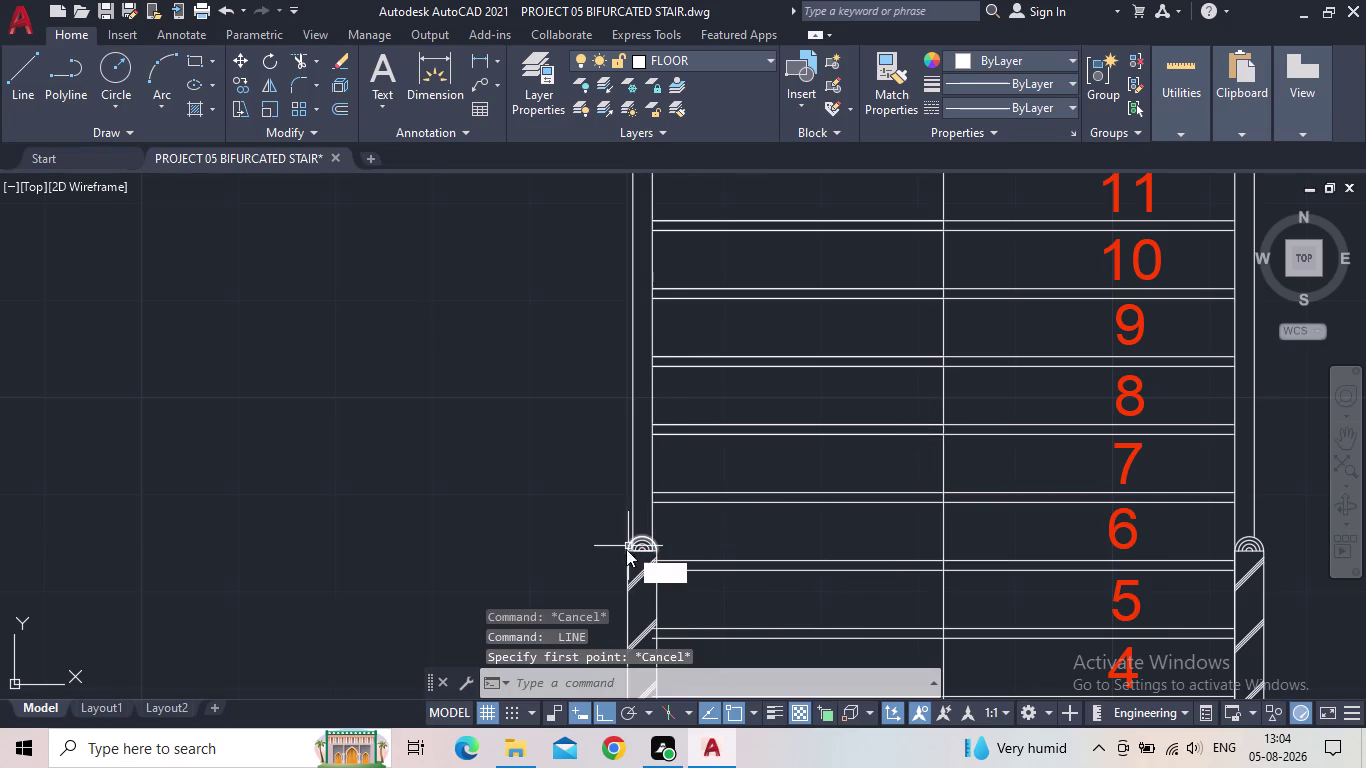
key(space)
Draw two further half-width tread lines, then pan toward the lower baluster area.
click(651, 495)
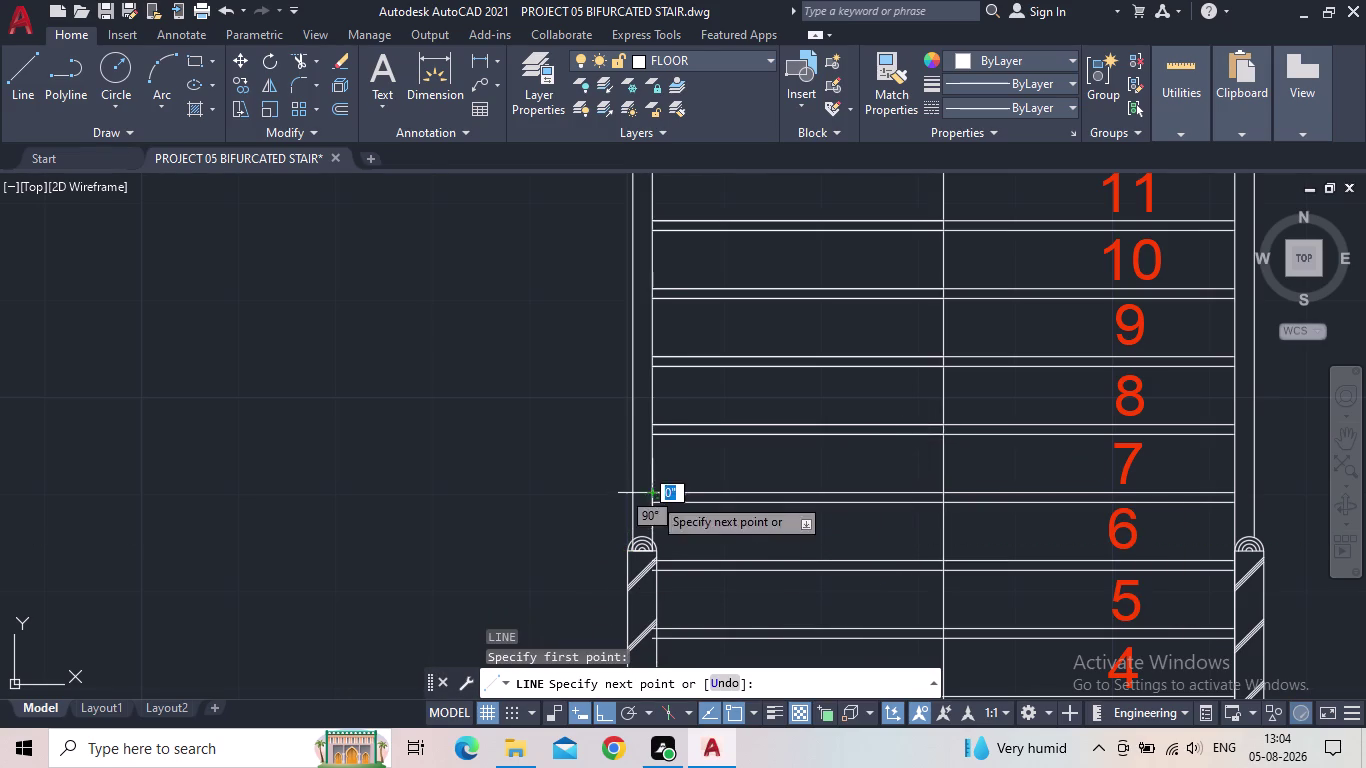
click(943, 493)
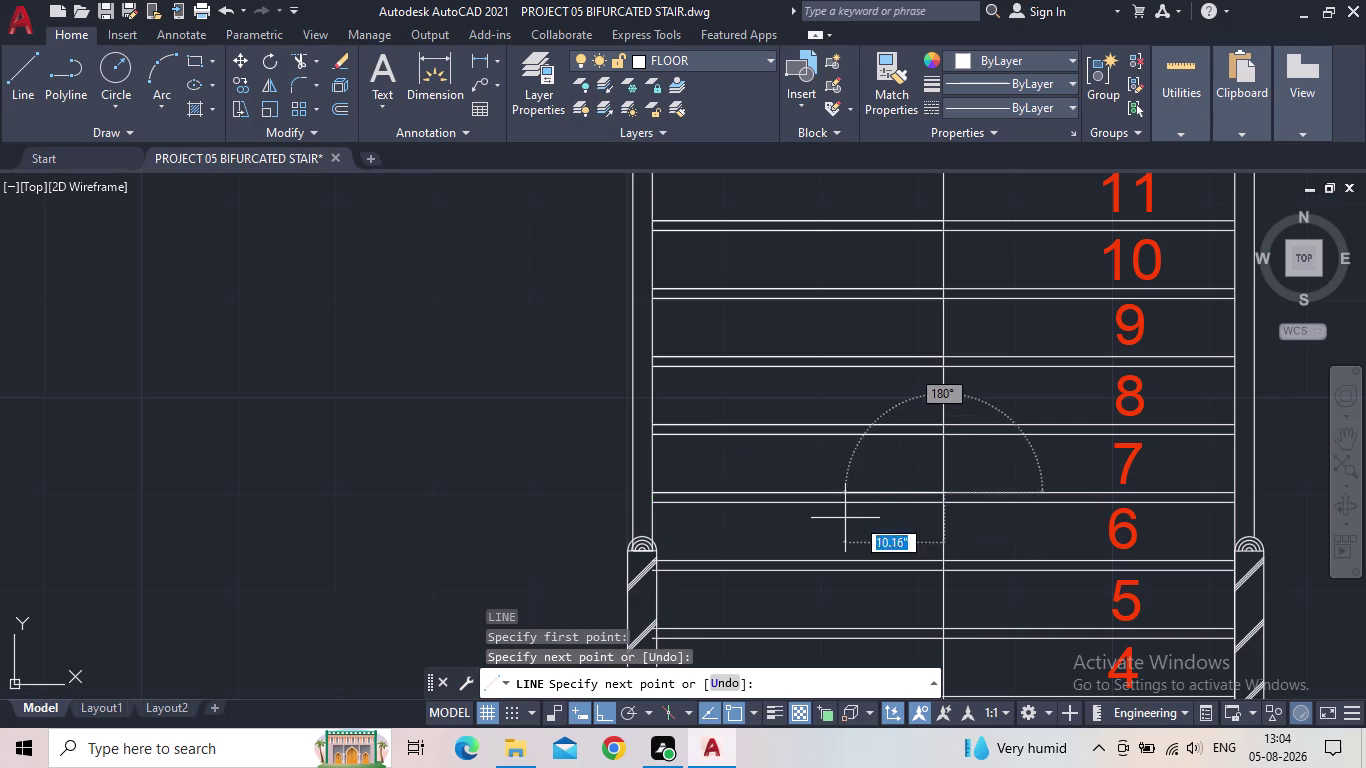
key(Escape)
key(space)
click(651, 507)
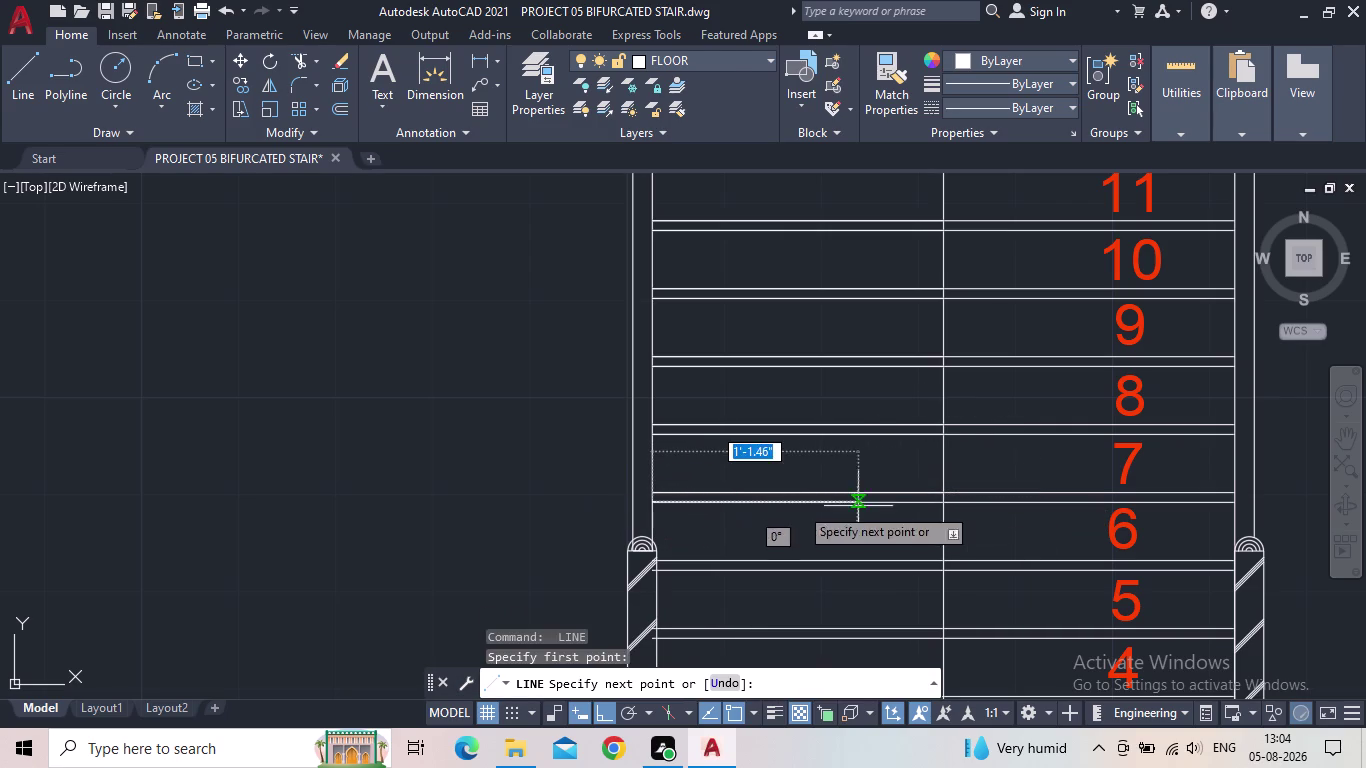
click(942, 505)
key(Escape)
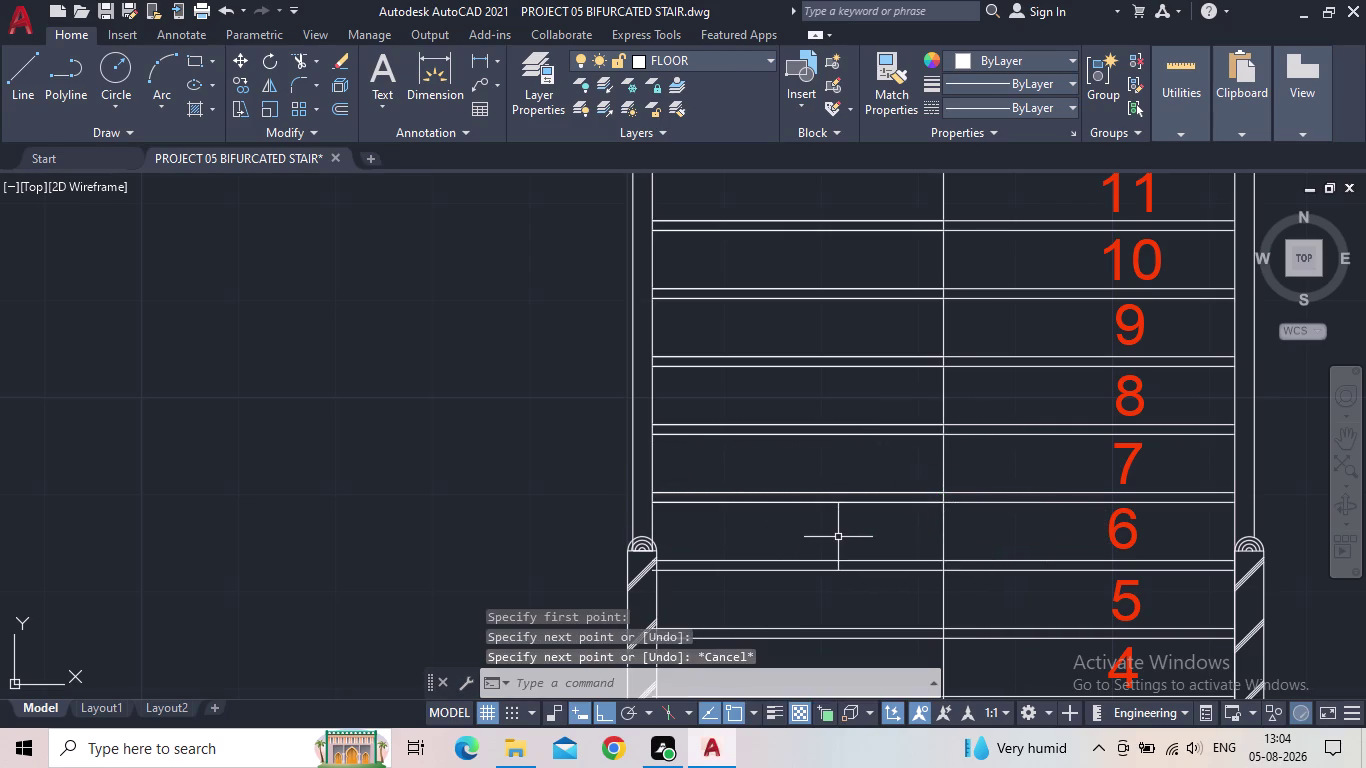
middle_drag(838, 537, 830, 397)
key(space)
Draw a line from beside the baluster to the stair centre line.
scroll(up, 3)
scroll(up, 3)
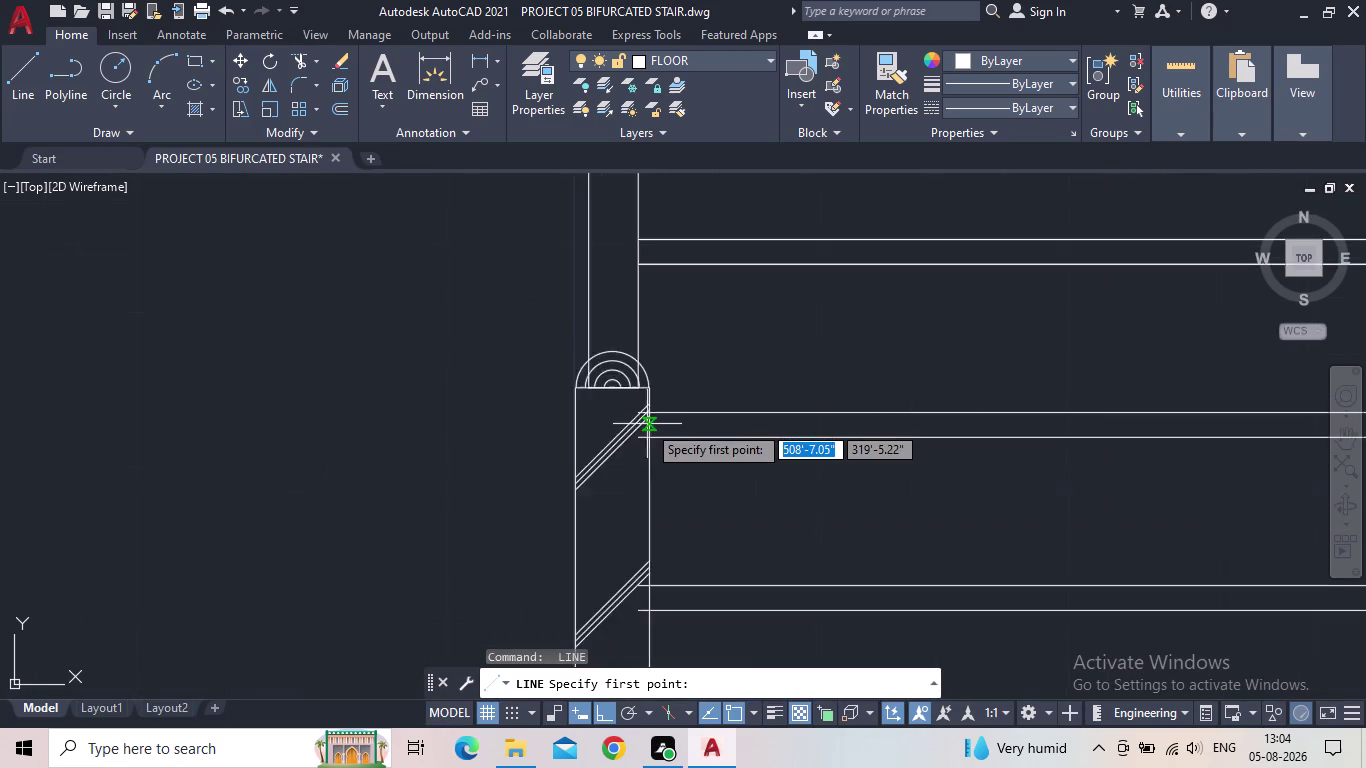
scroll(up, 3)
click(653, 406)
middle_drag(974, 402, 868, 435)
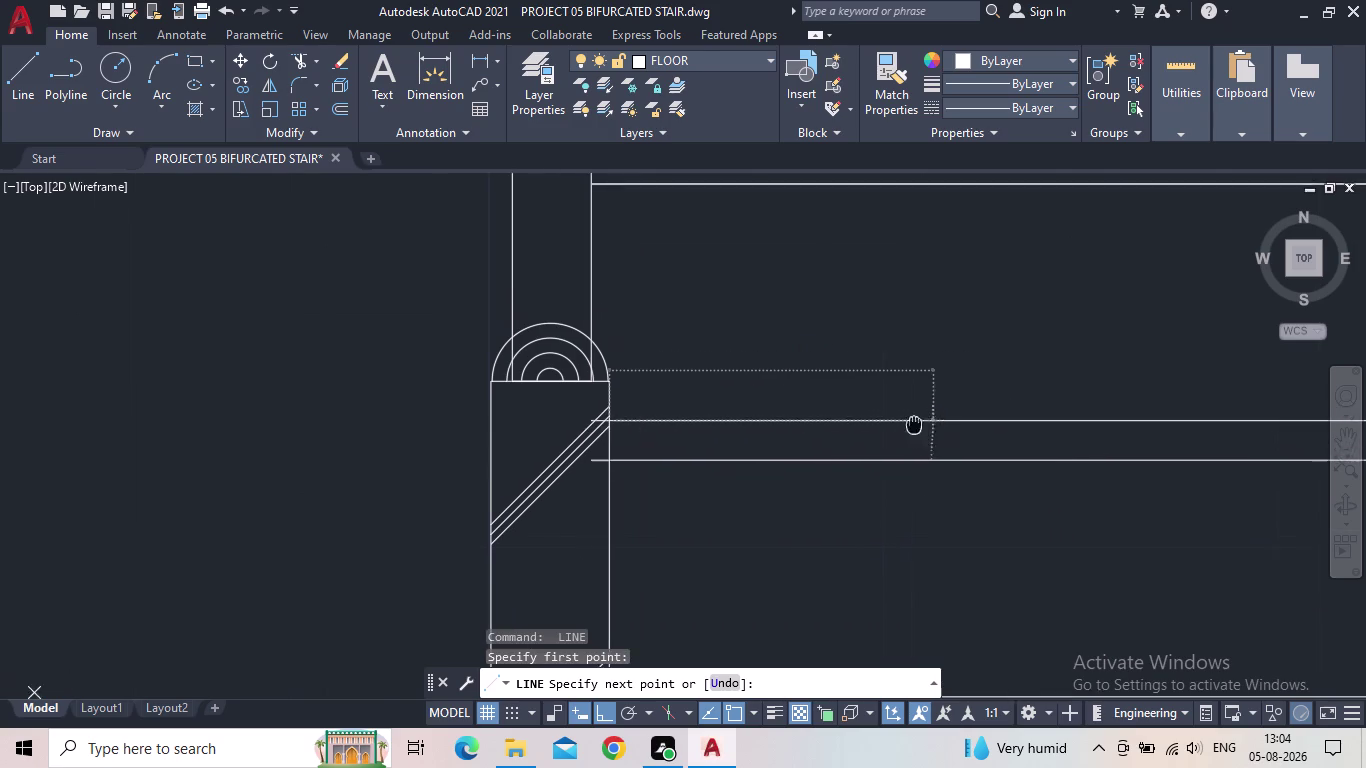
middle_drag(868, 435, 516, 462)
middle_drag(1221, 443, 938, 454)
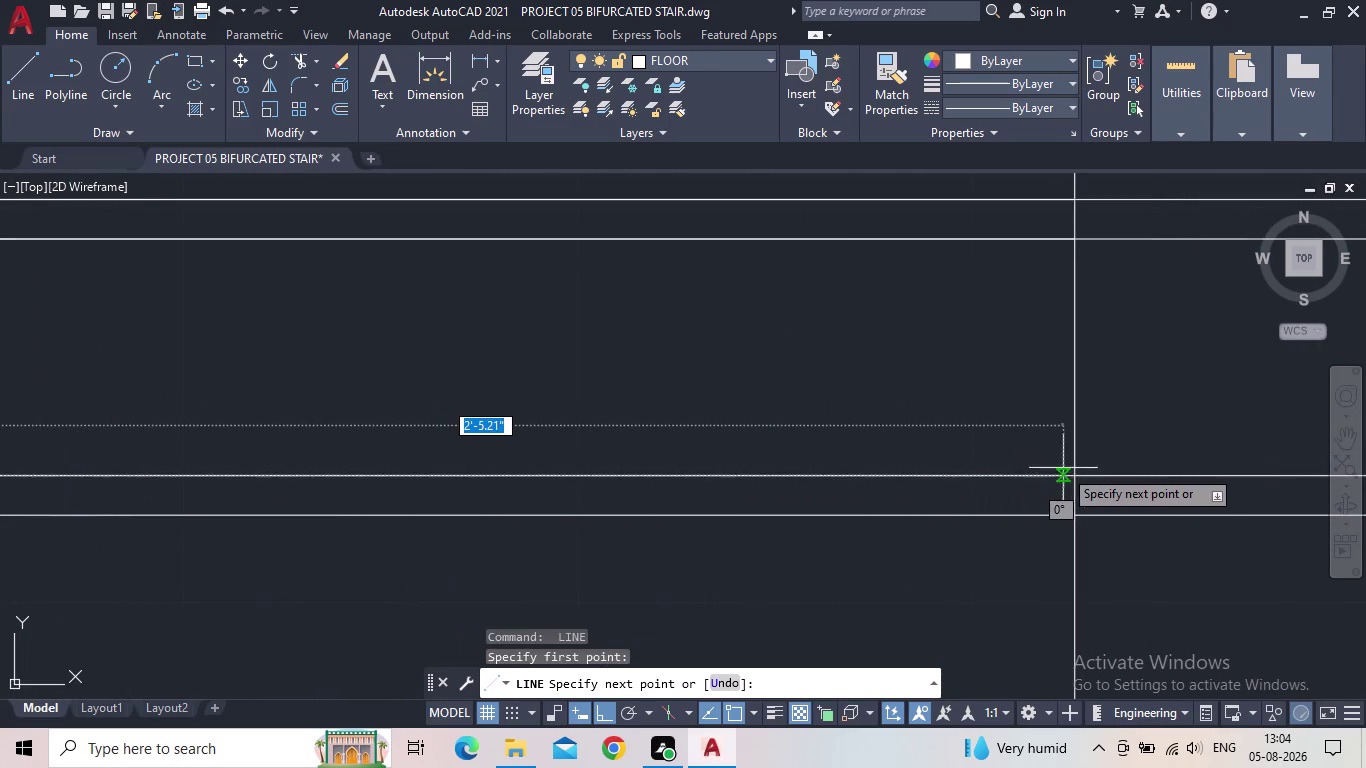
click(1071, 476)
key(Escape)
middle_drag(935, 477, 1197, 417)
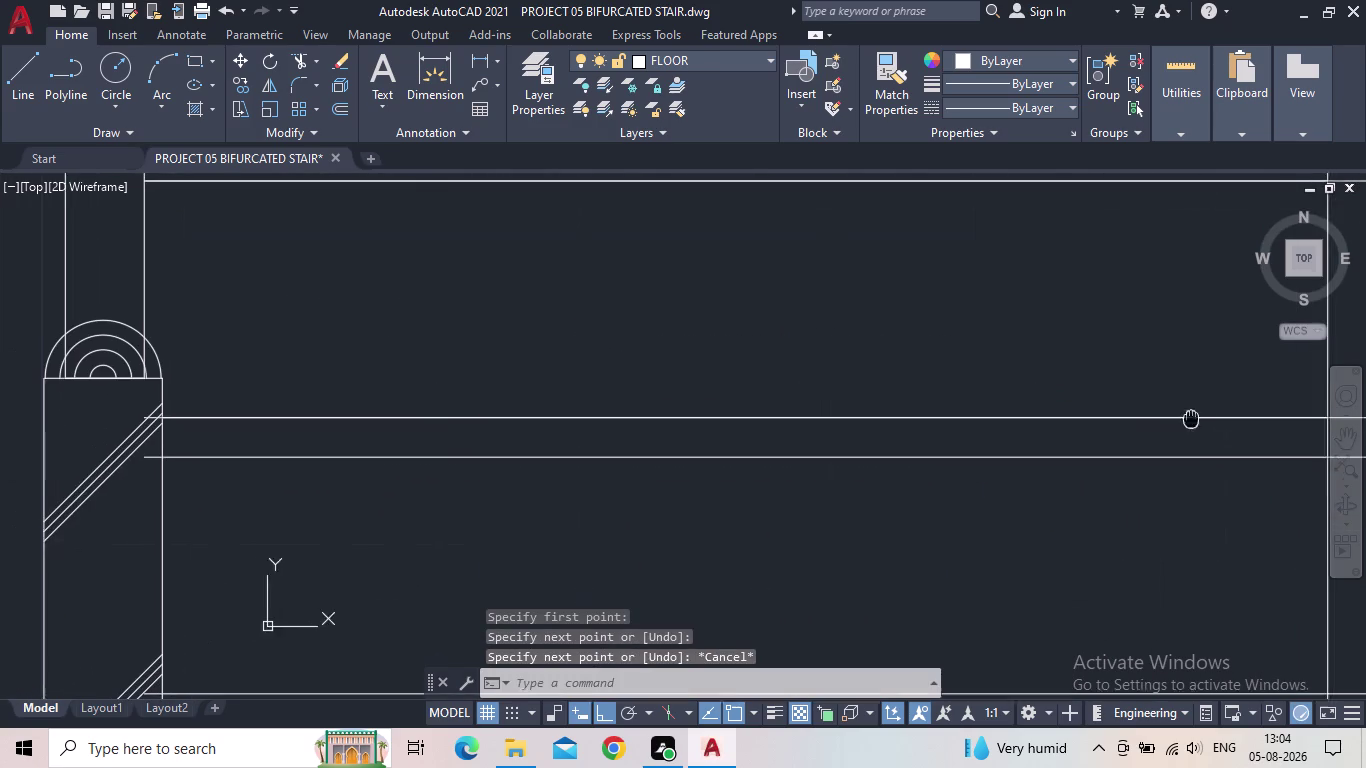
middle_drag(1197, 417, 1198, 417)
Draw a half-width line from the left stair edge to the centre line.
key(space)
click(173, 451)
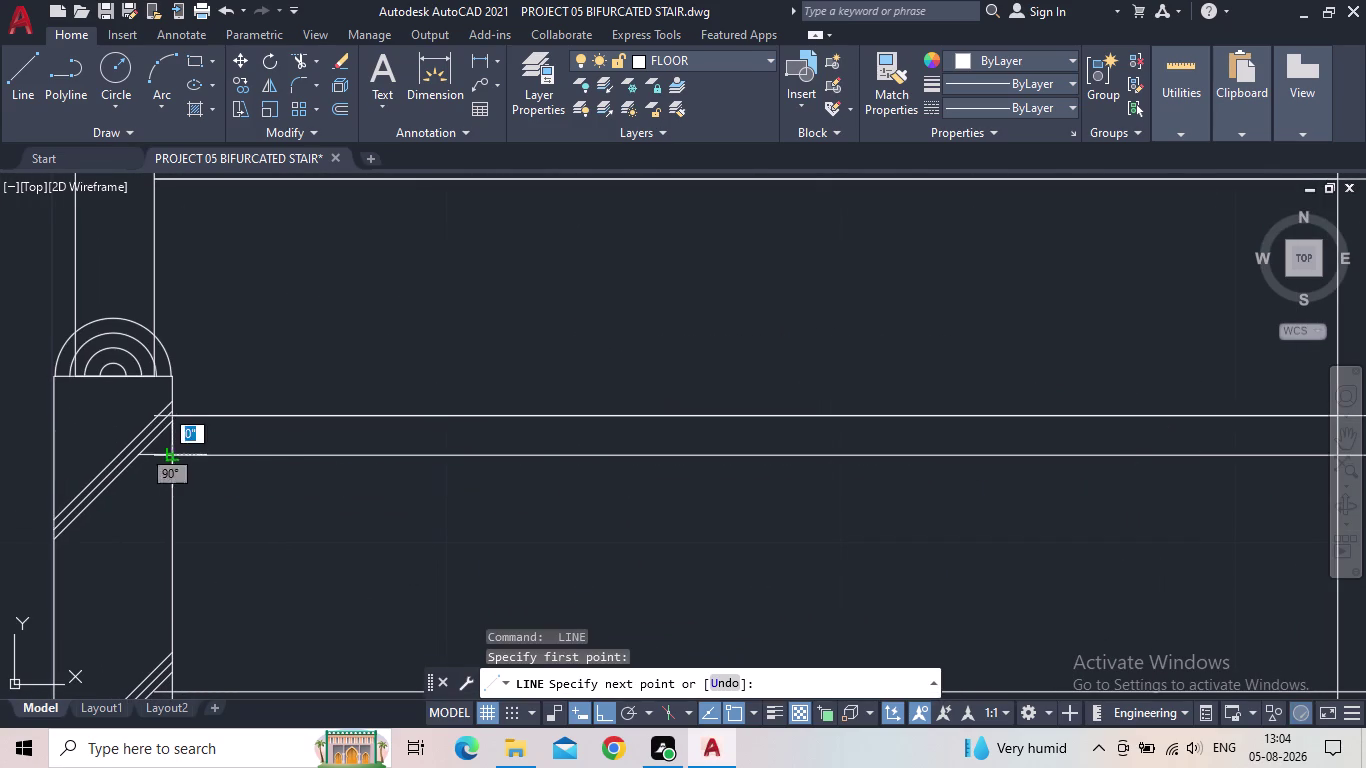
middle_drag(721, 466, 213, 526)
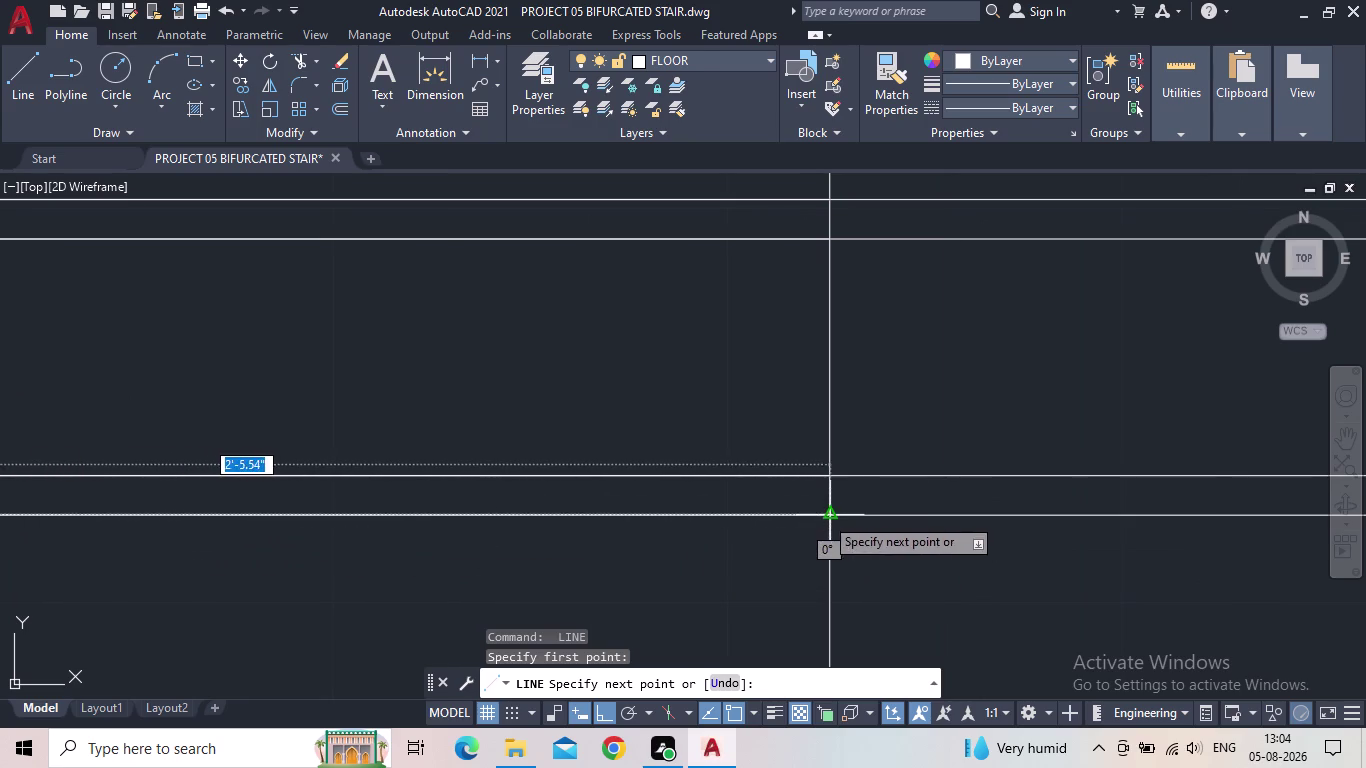
click(827, 516)
key(Escape)
scroll(down, 3)
middle_drag(676, 526, 853, 430)
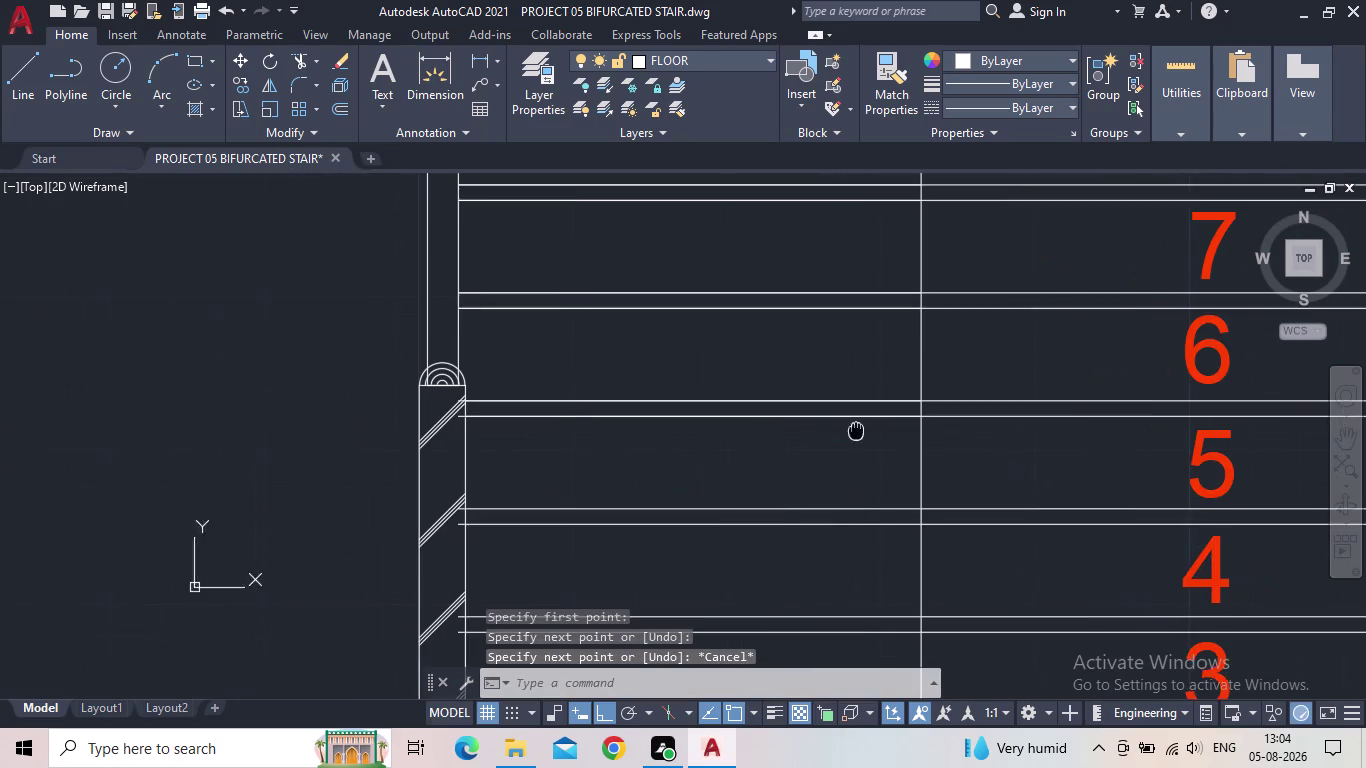
middle_drag(853, 430, 858, 429)
middle_drag(722, 550, 725, 383)
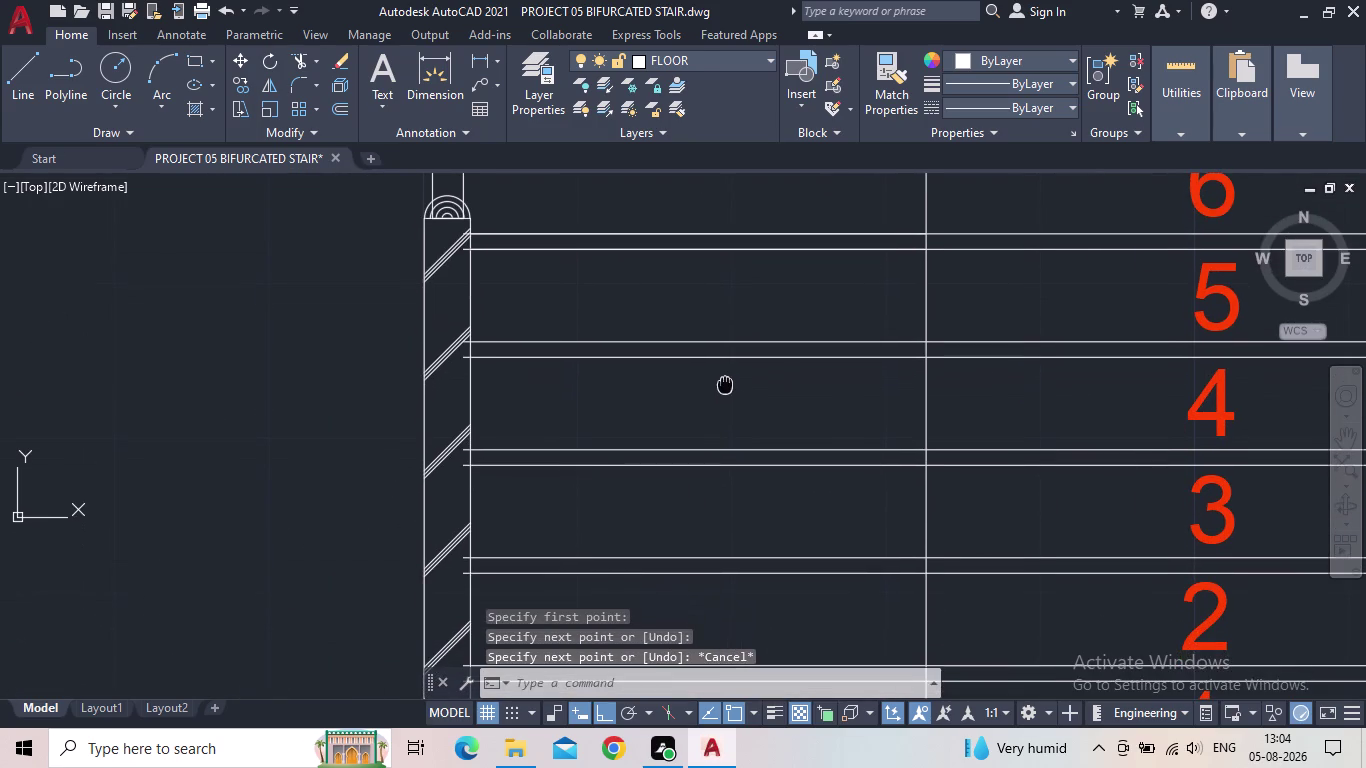
middle_drag(725, 383, 725, 417)
Draw two tread lines between a tread edge and the centre line.
key(space)
scroll(up, 3)
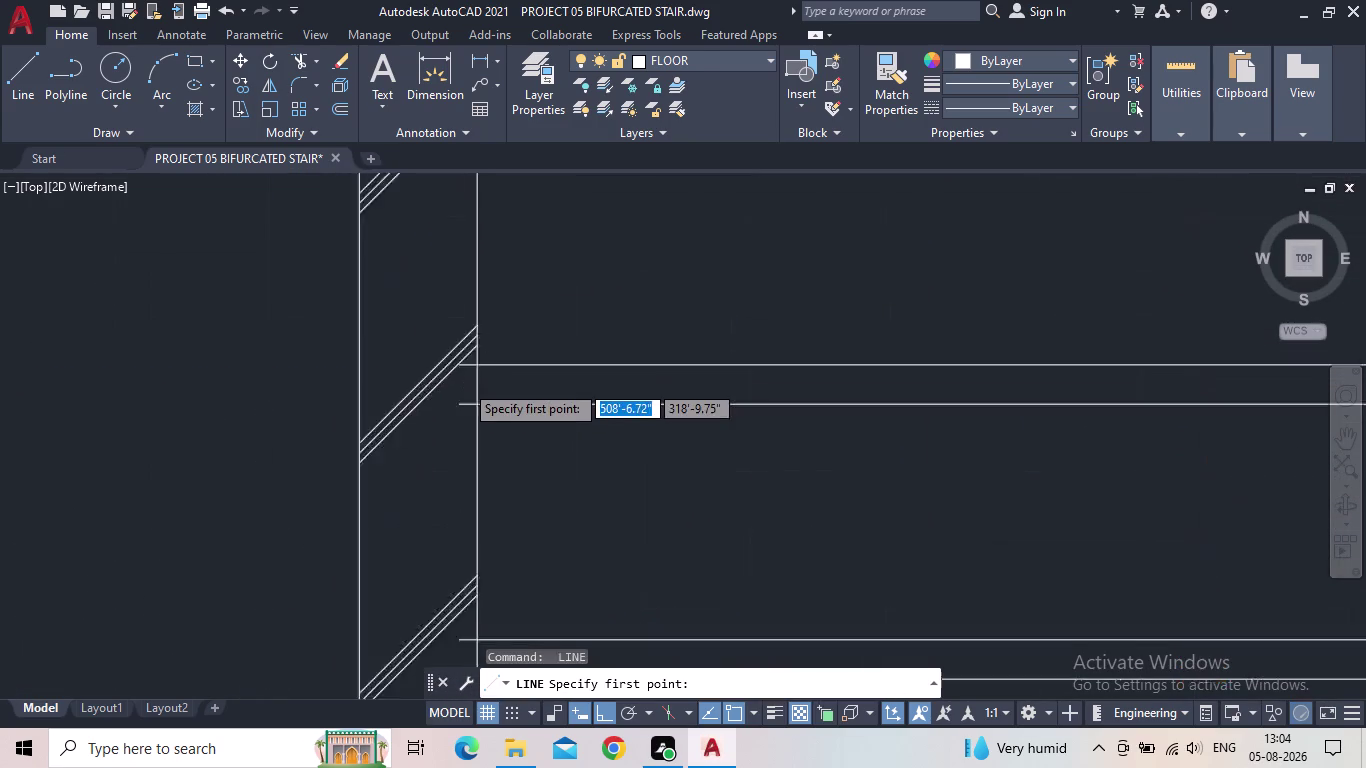
click(481, 358)
middle_drag(921, 388, 620, 427)
scroll(down, 3)
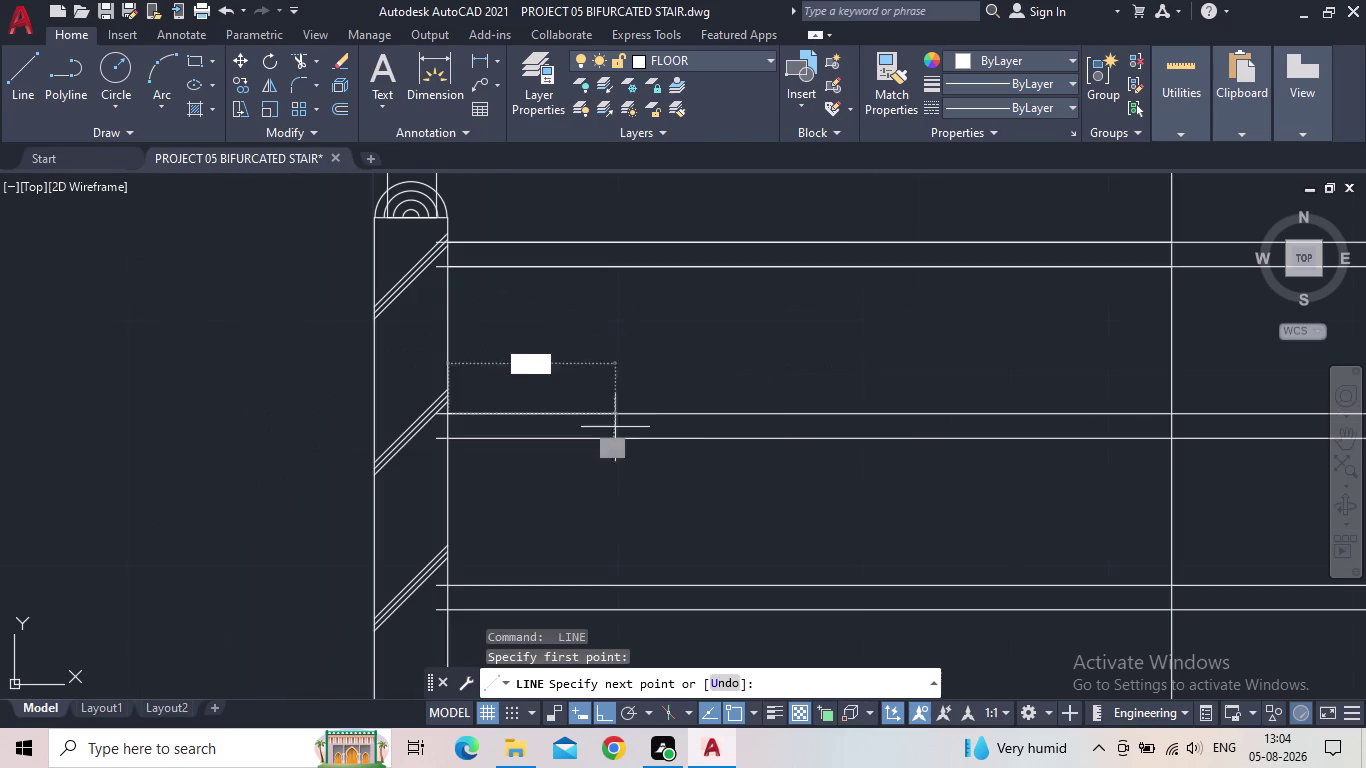
click(1168, 407)
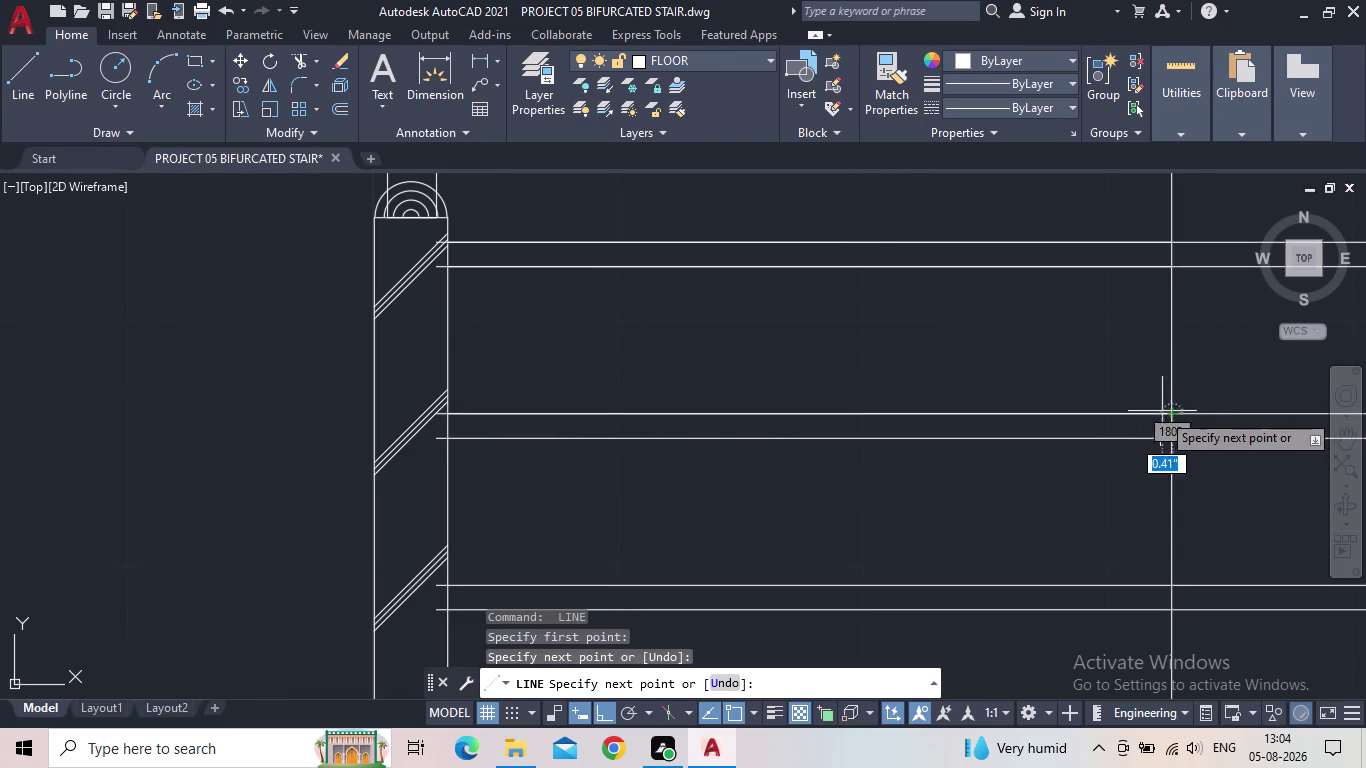
key(Escape)
key(space)
click(1174, 441)
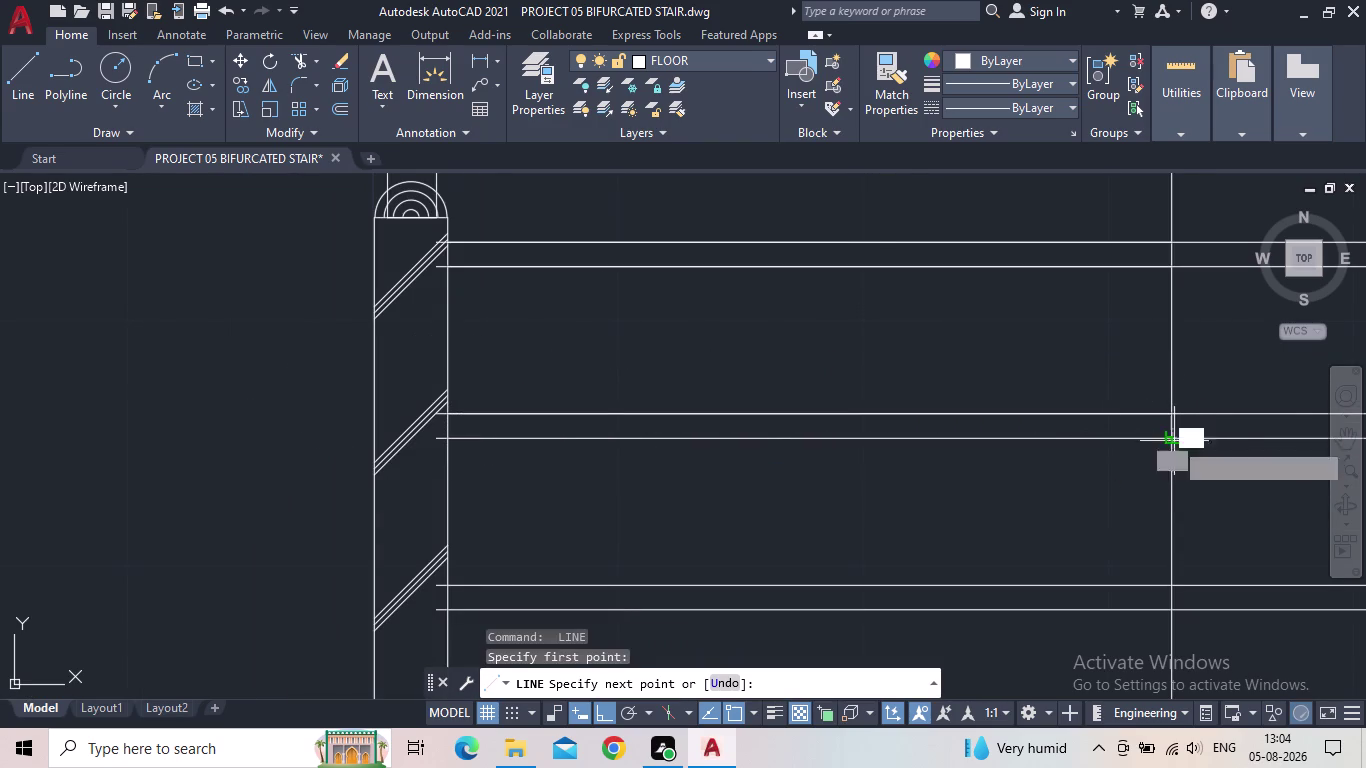
click(446, 441)
key(Escape)
middle_drag(553, 489, 347, 365)
Draw two lines along tread edges from the centre line to the left stair wall.
key(space)
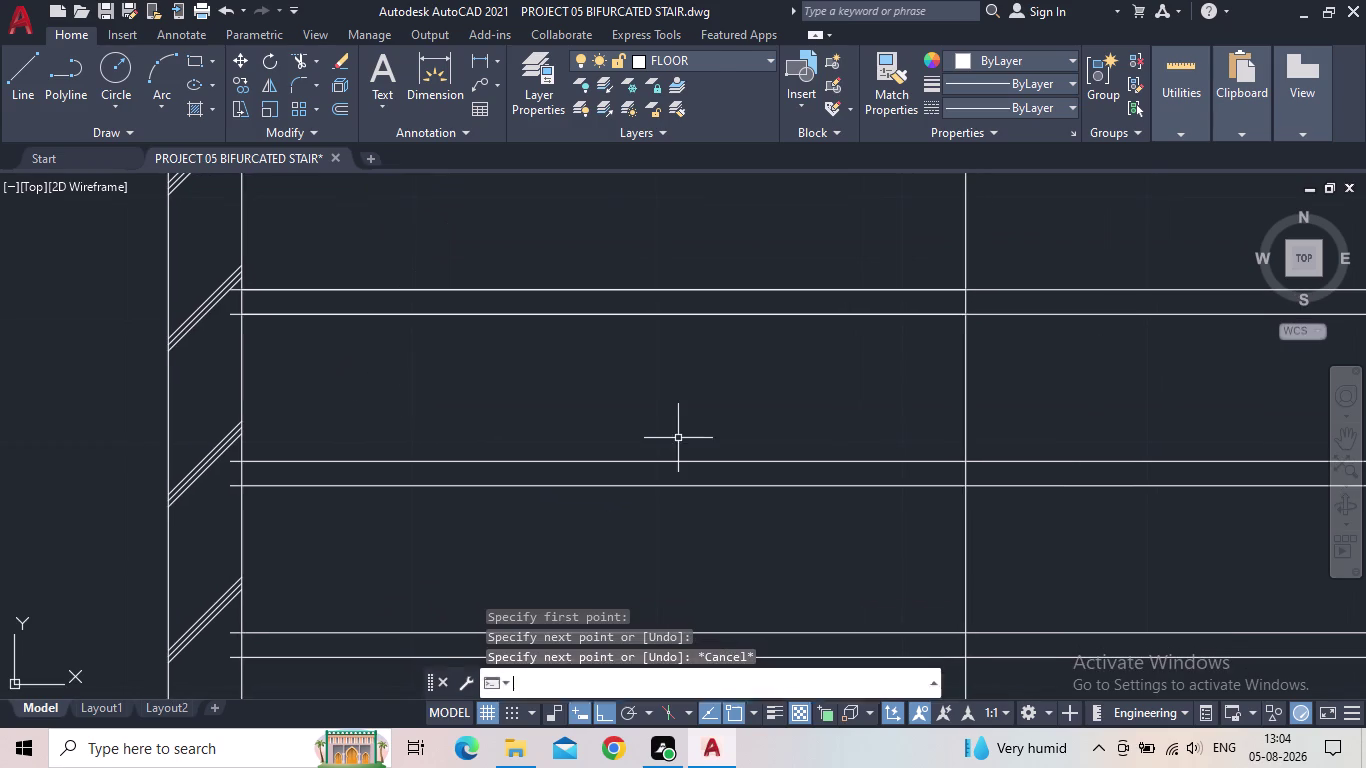
click(962, 464)
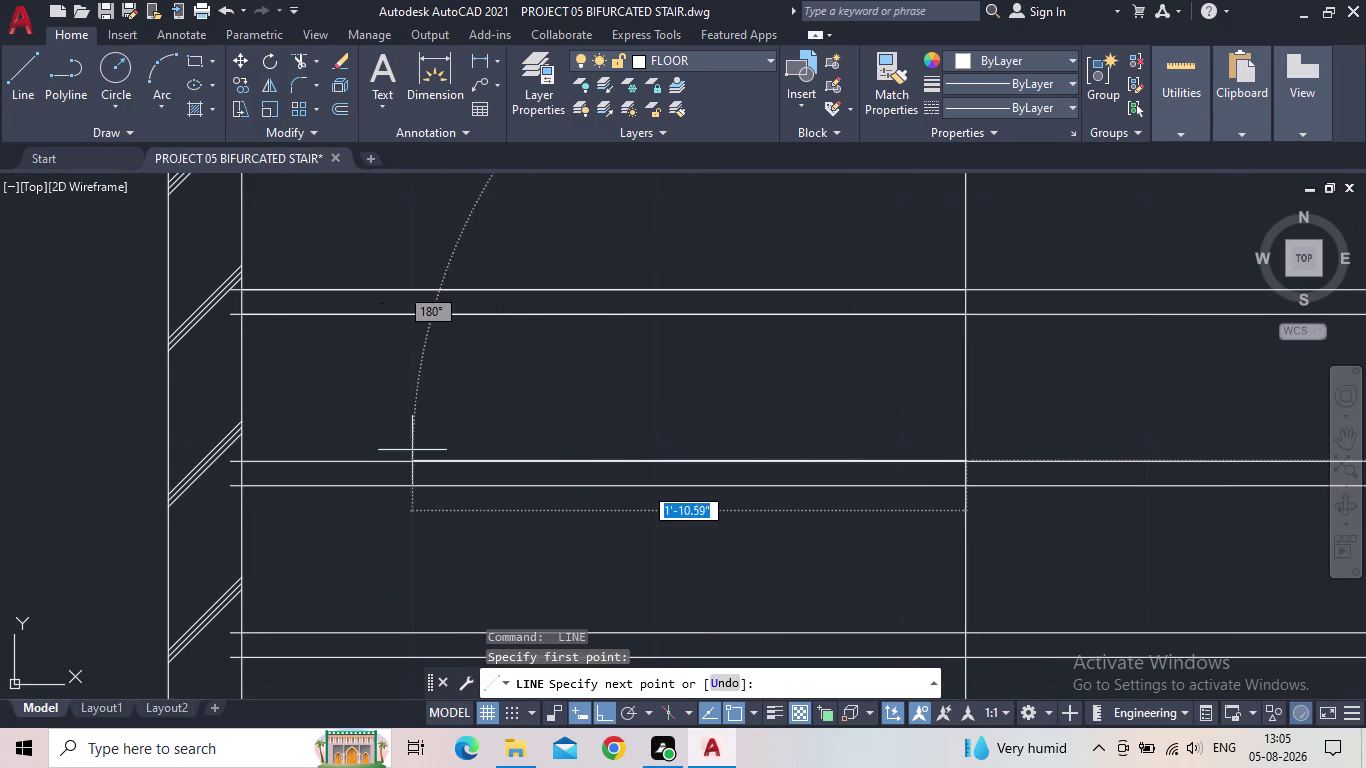
click(240, 463)
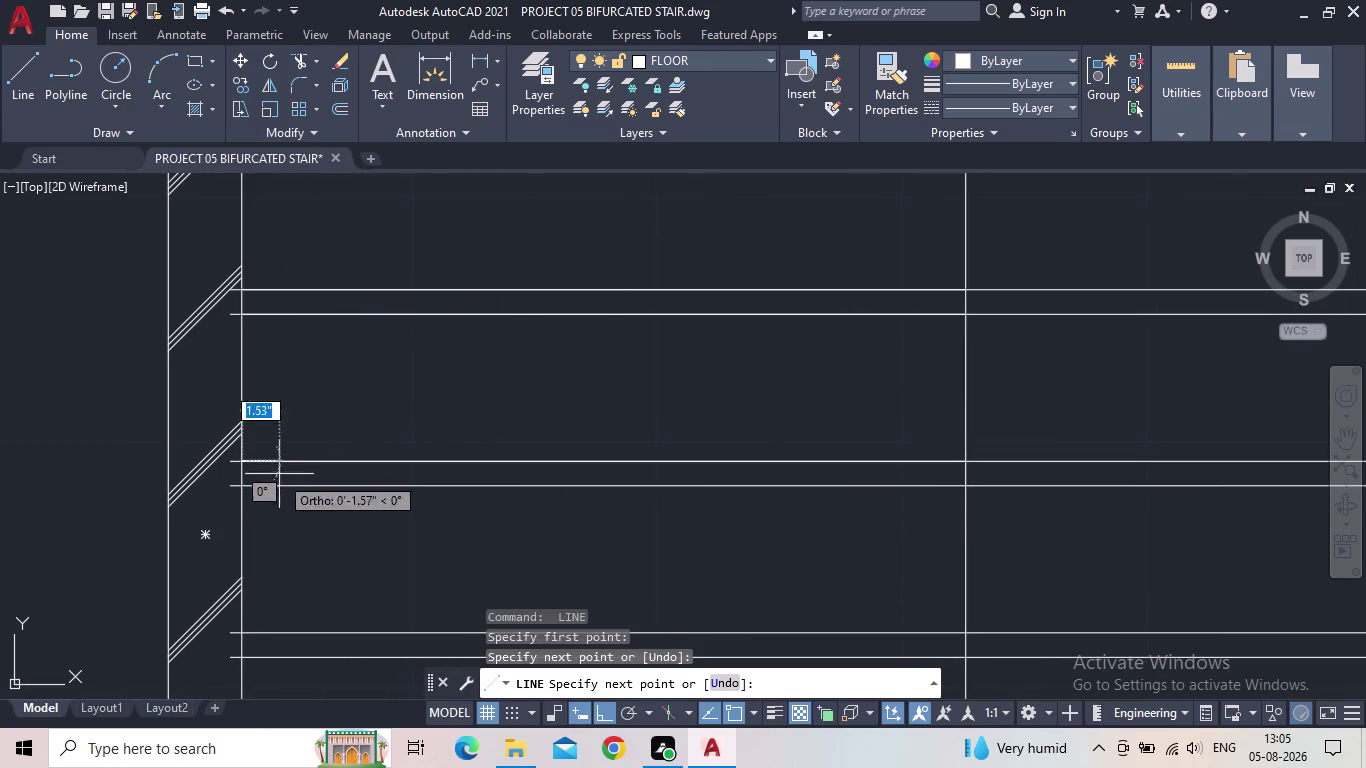
key(Escape)
key(space)
click(960, 489)
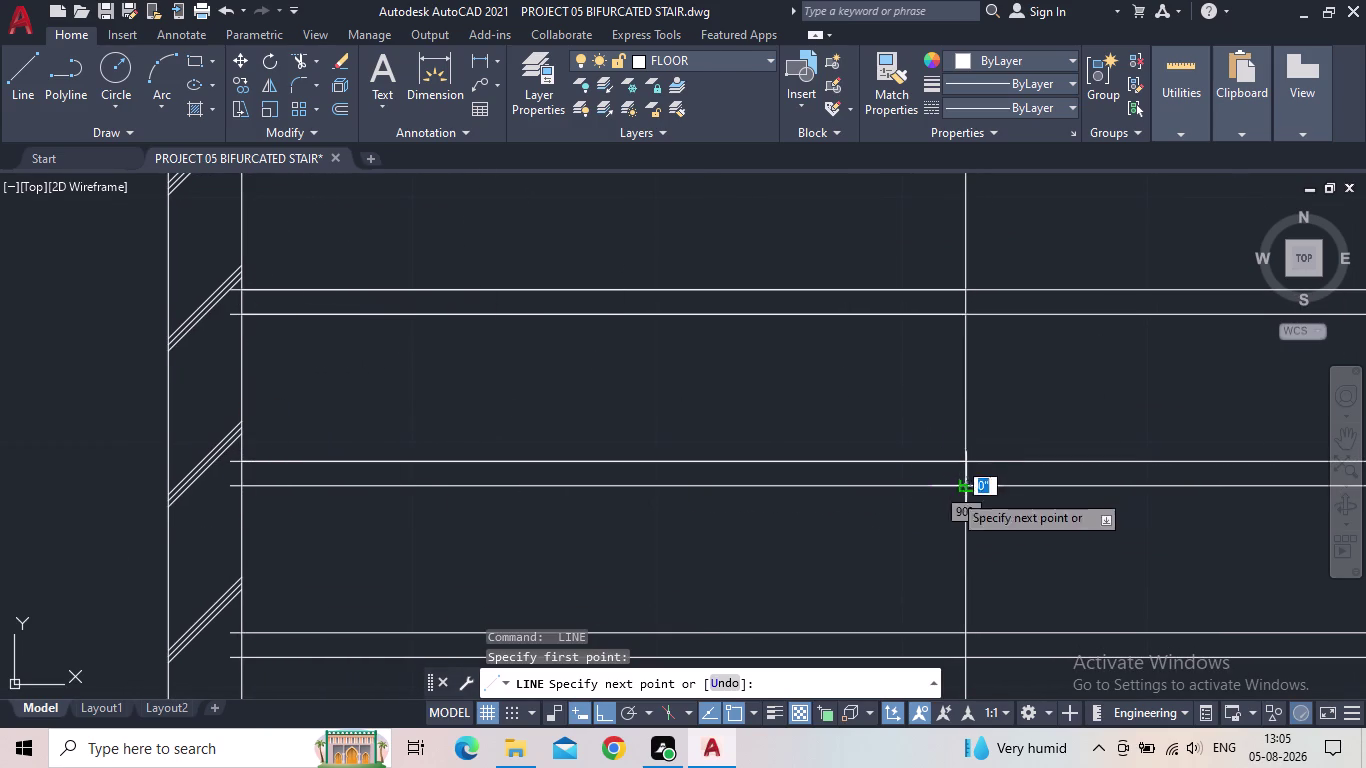
click(237, 493)
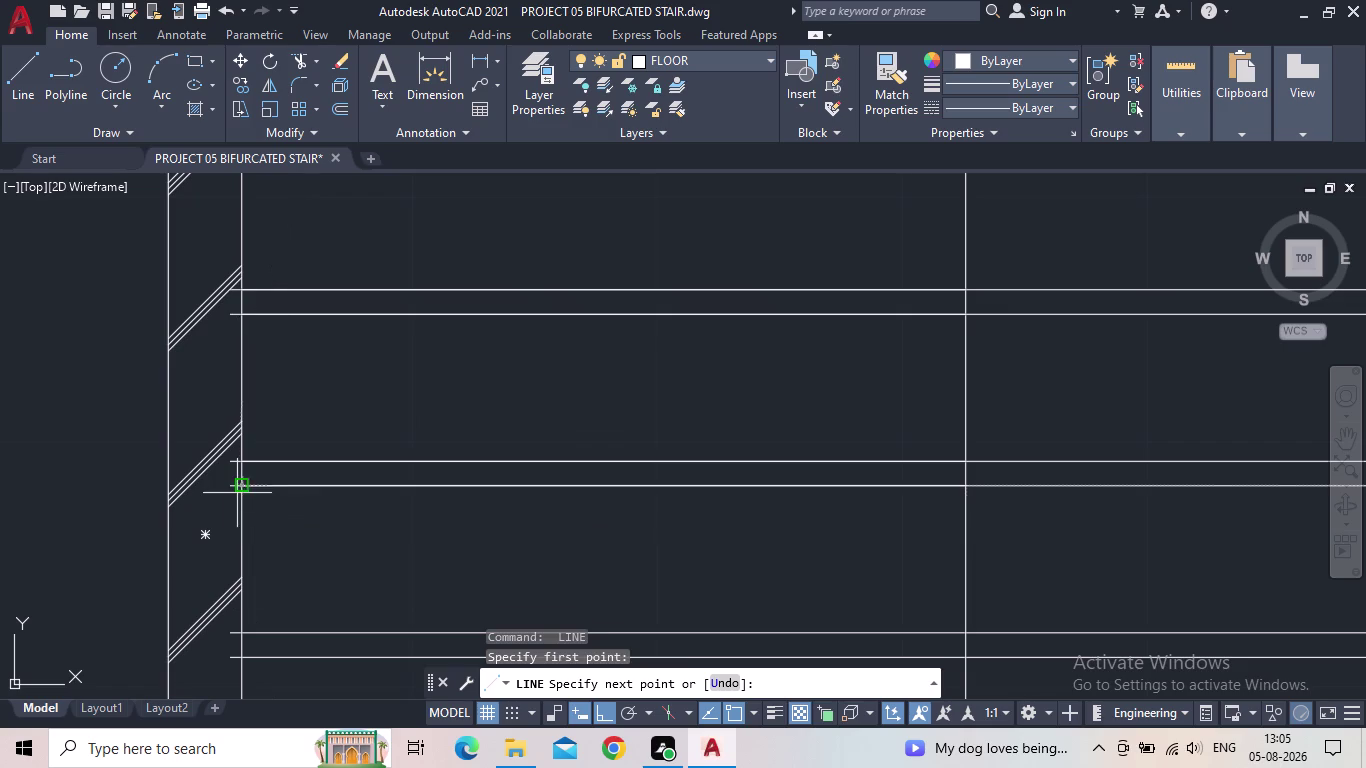
key(Escape)
scroll(down, 3)
Draw the two edge lines between treads 2 and 3, centre line to left wall.
middle_drag(367, 568, 349, 343)
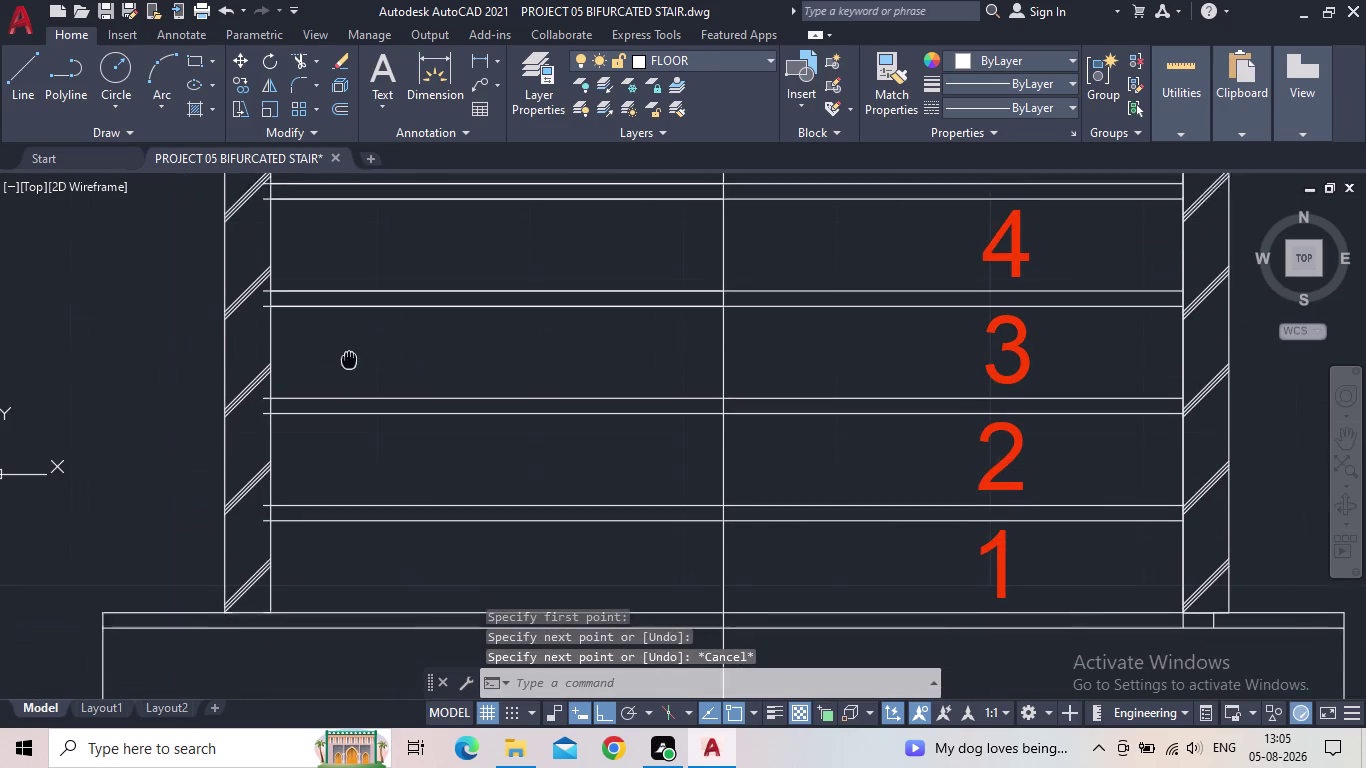
middle_drag(349, 343, 349, 323)
key(space)
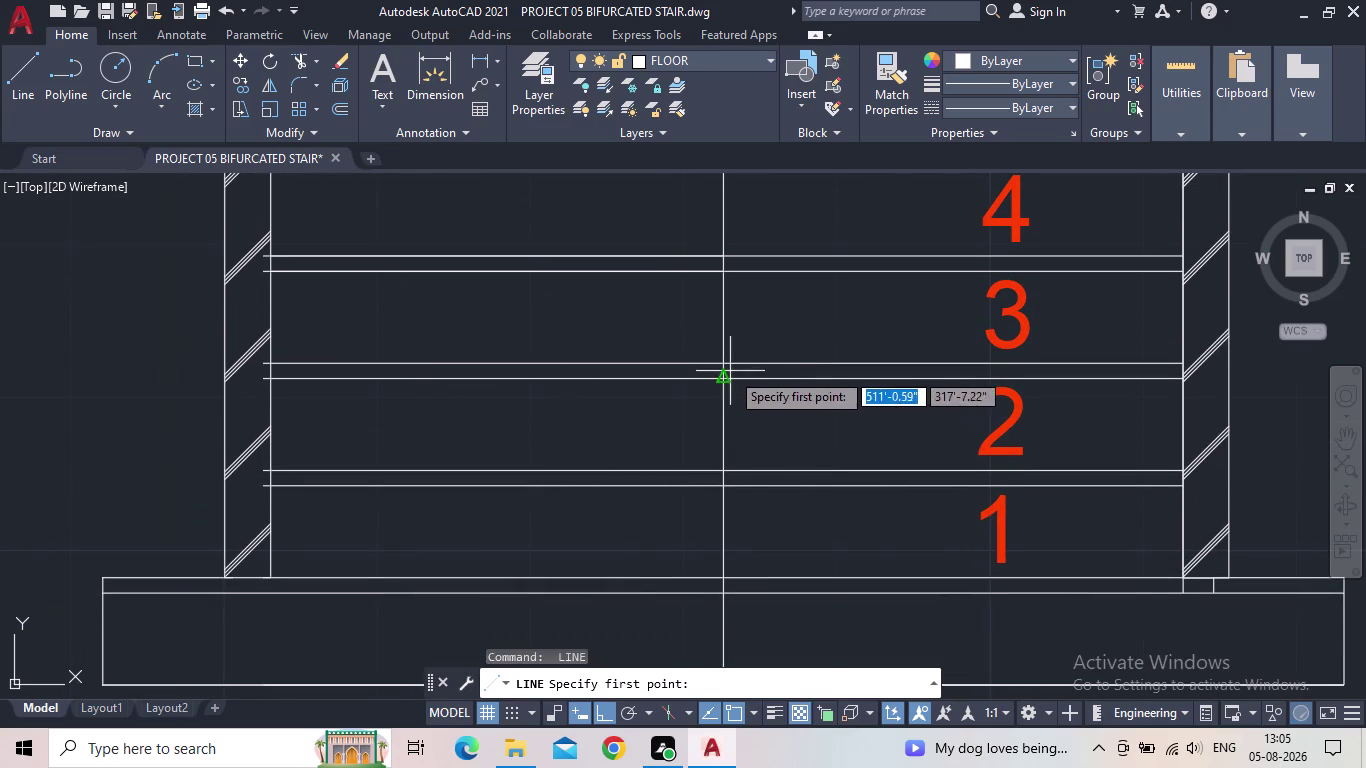
click(718, 365)
click(274, 362)
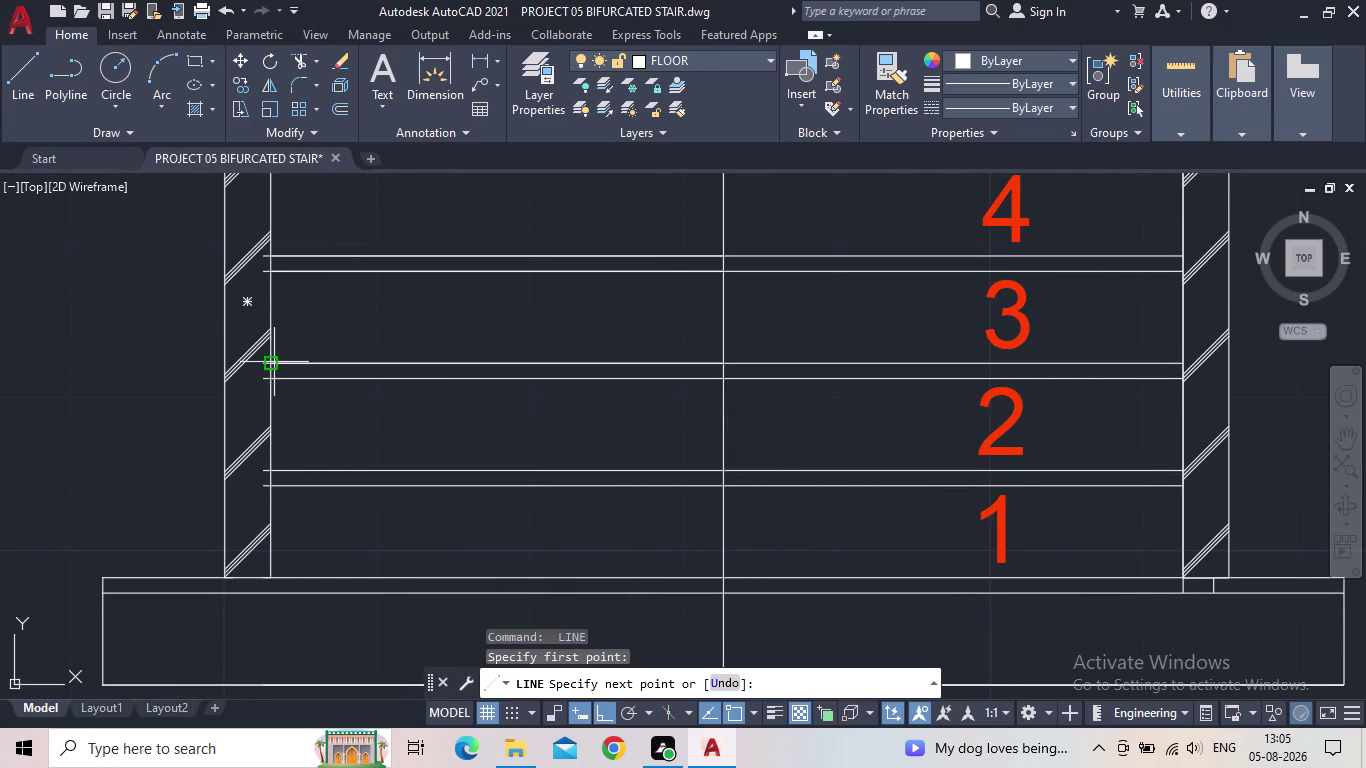
key(Escape)
key(space)
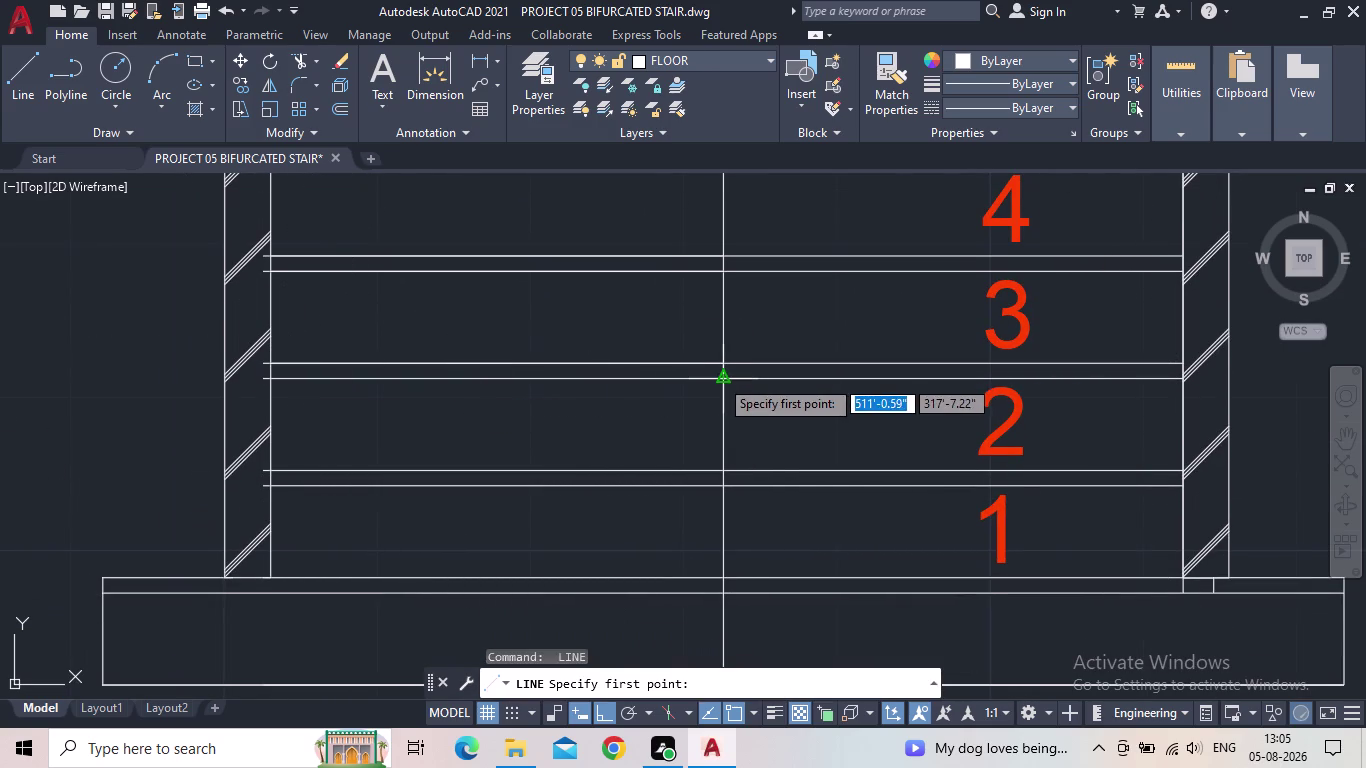
click(719, 378)
click(276, 379)
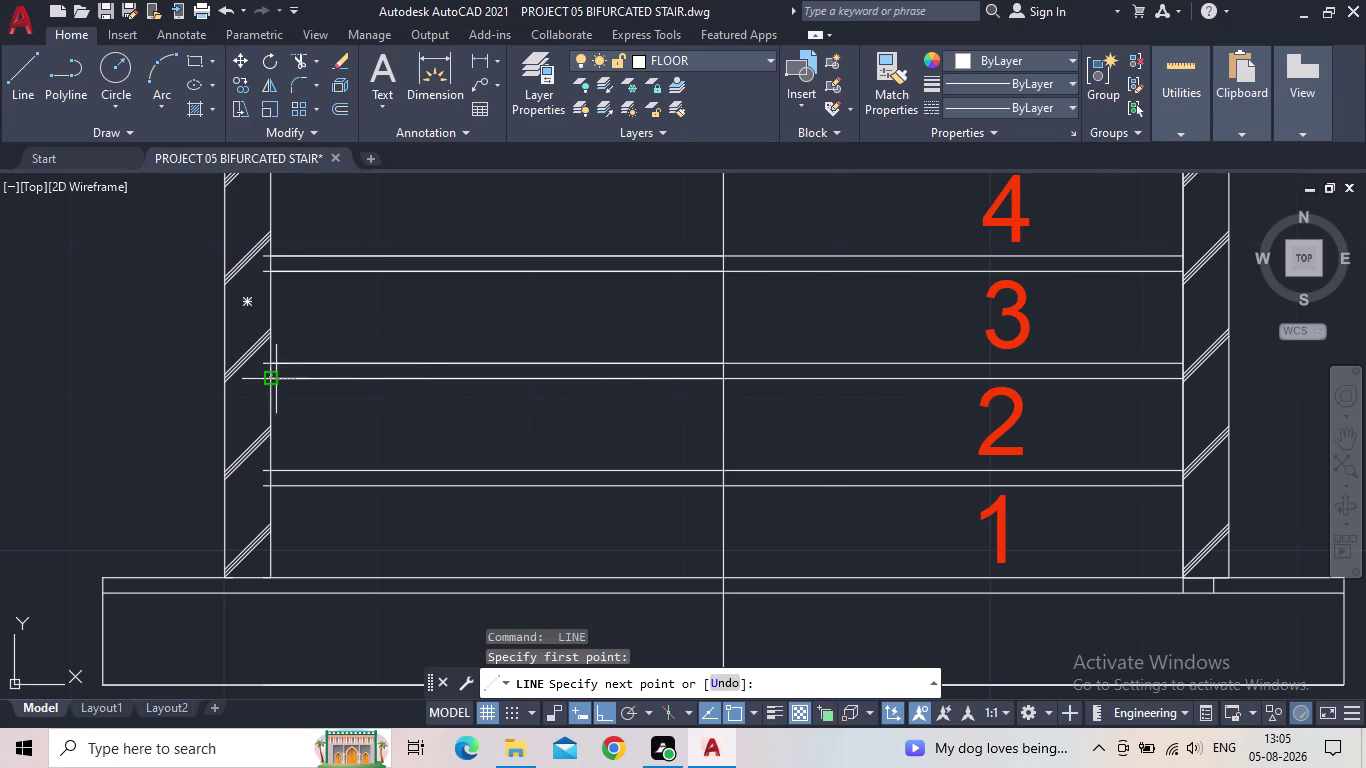
key(Escape)
Draw the two edge lines between treads 1 and 2, centre line to left wall.
key(space)
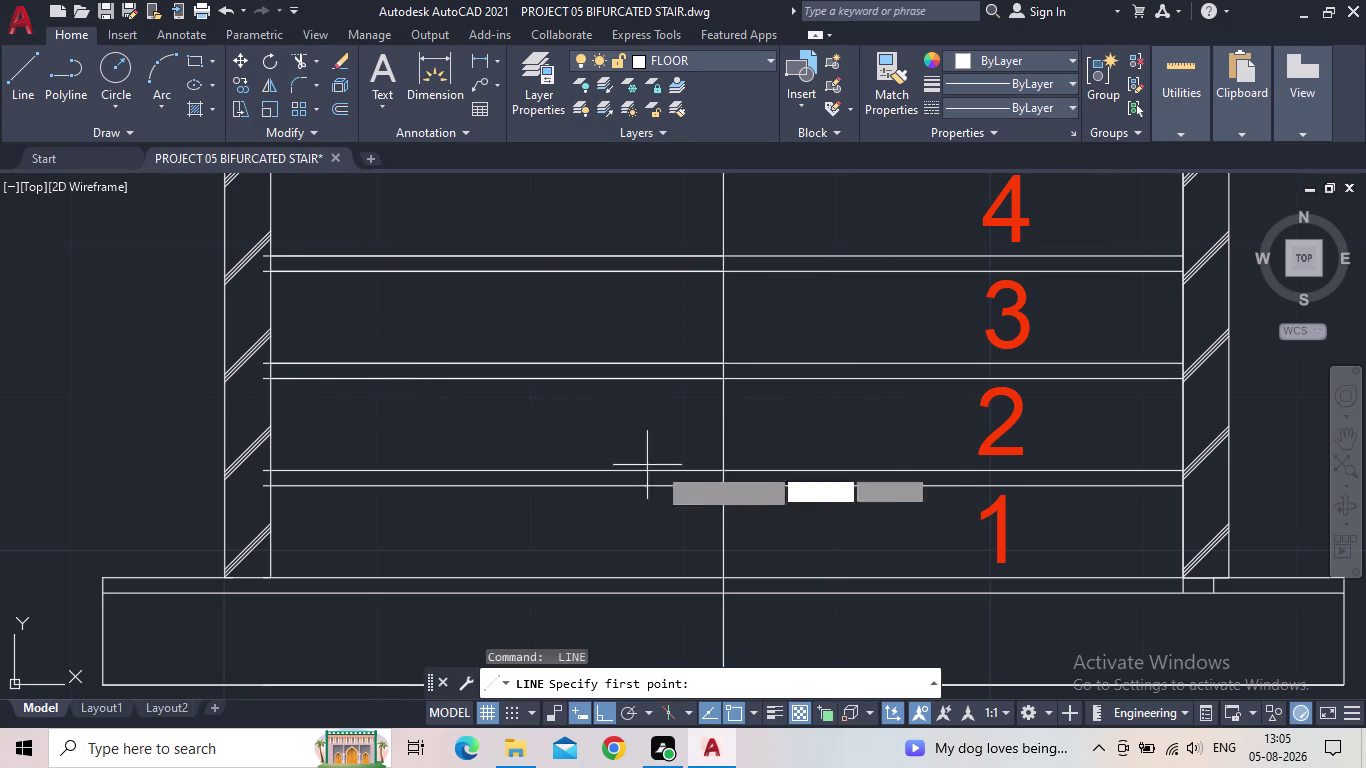
click(719, 469)
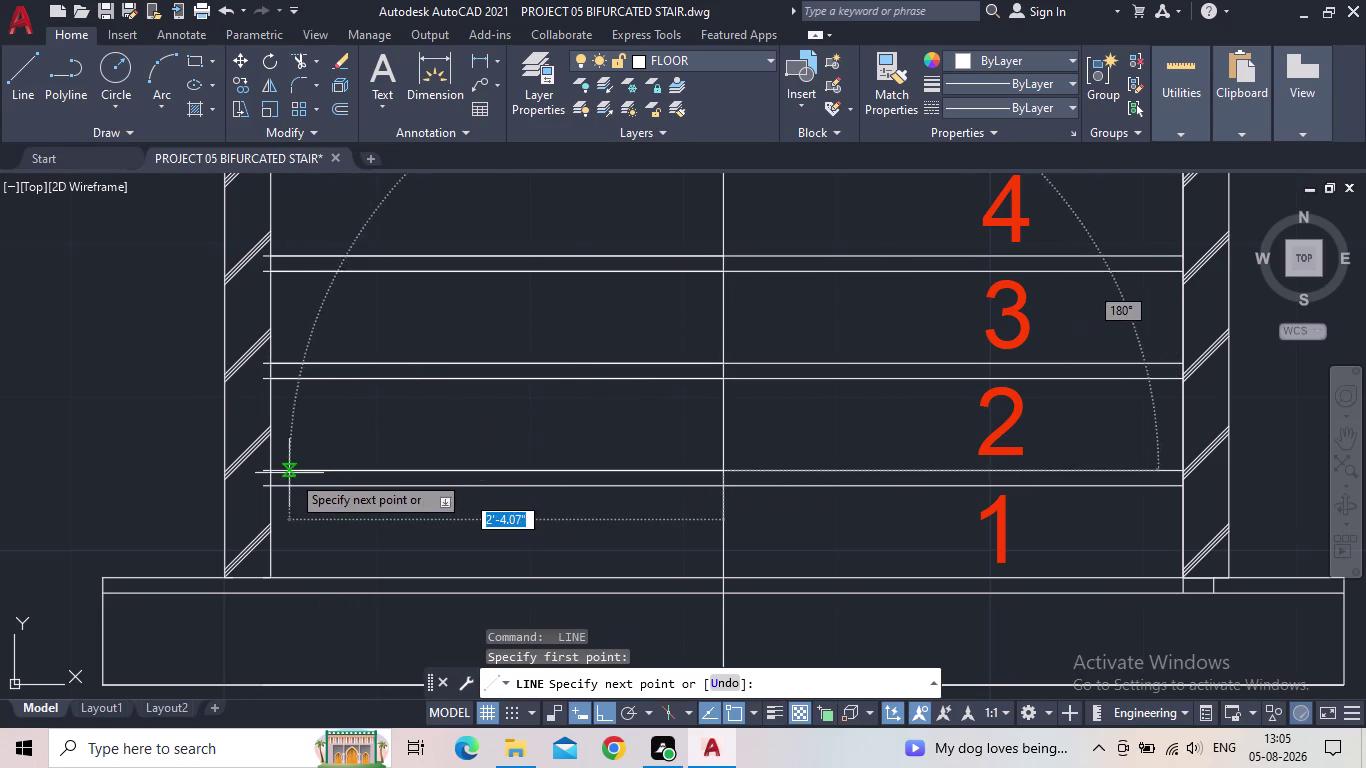
click(274, 467)
key(Escape)
key(space)
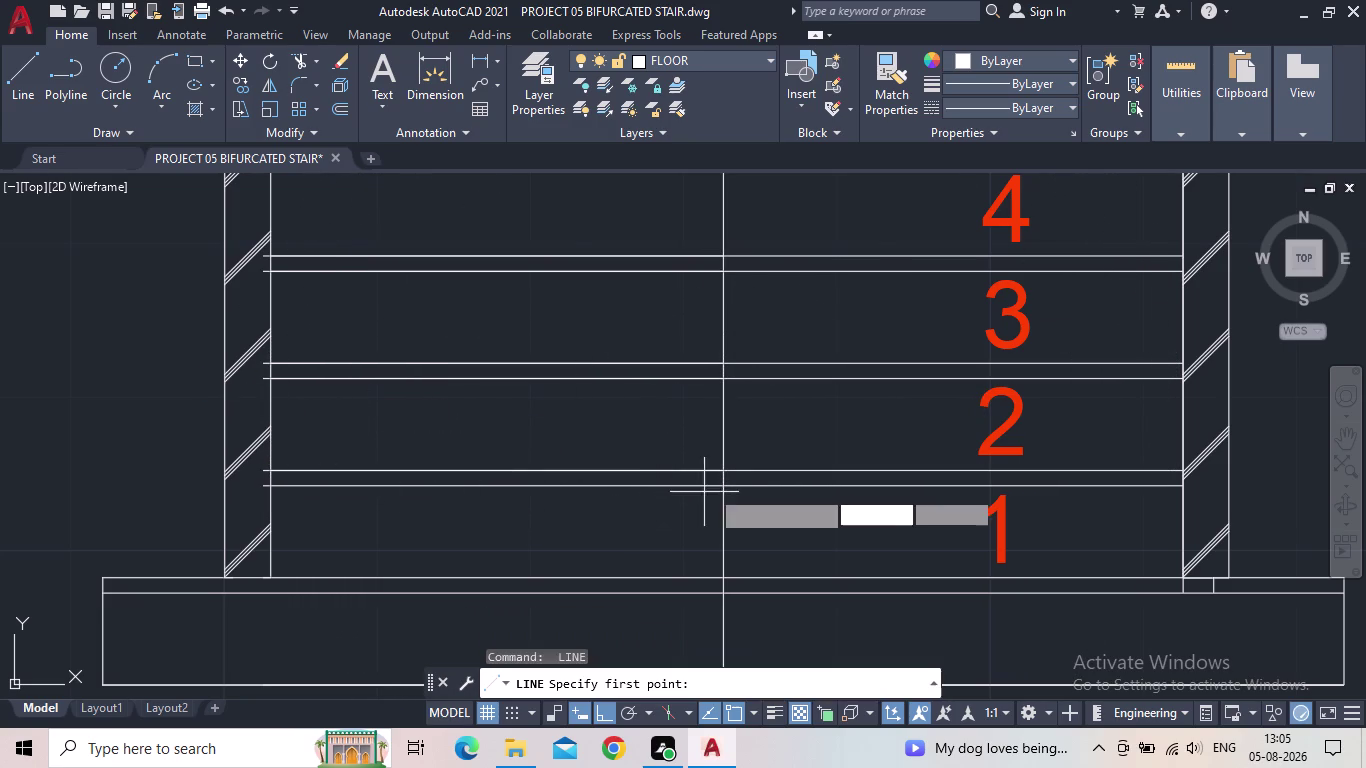
click(720, 487)
click(271, 493)
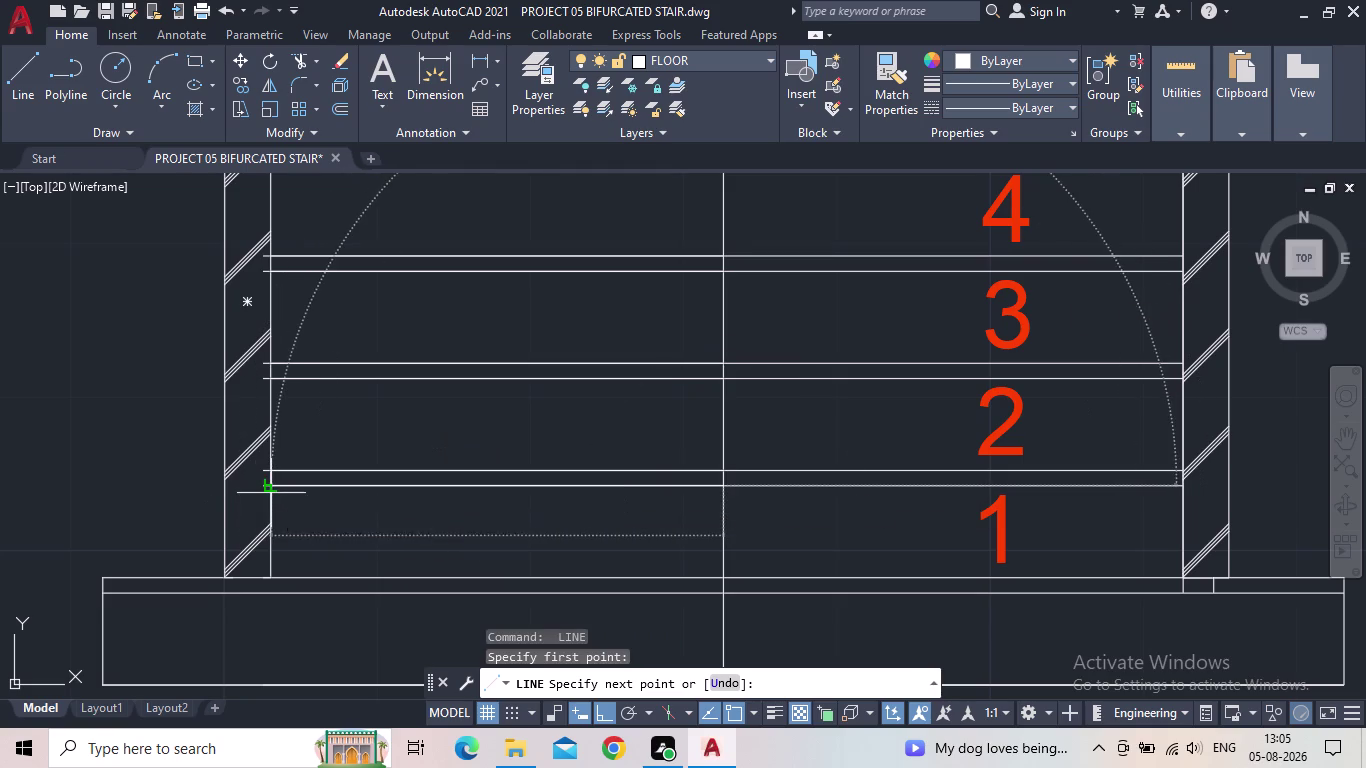
key(Escape)
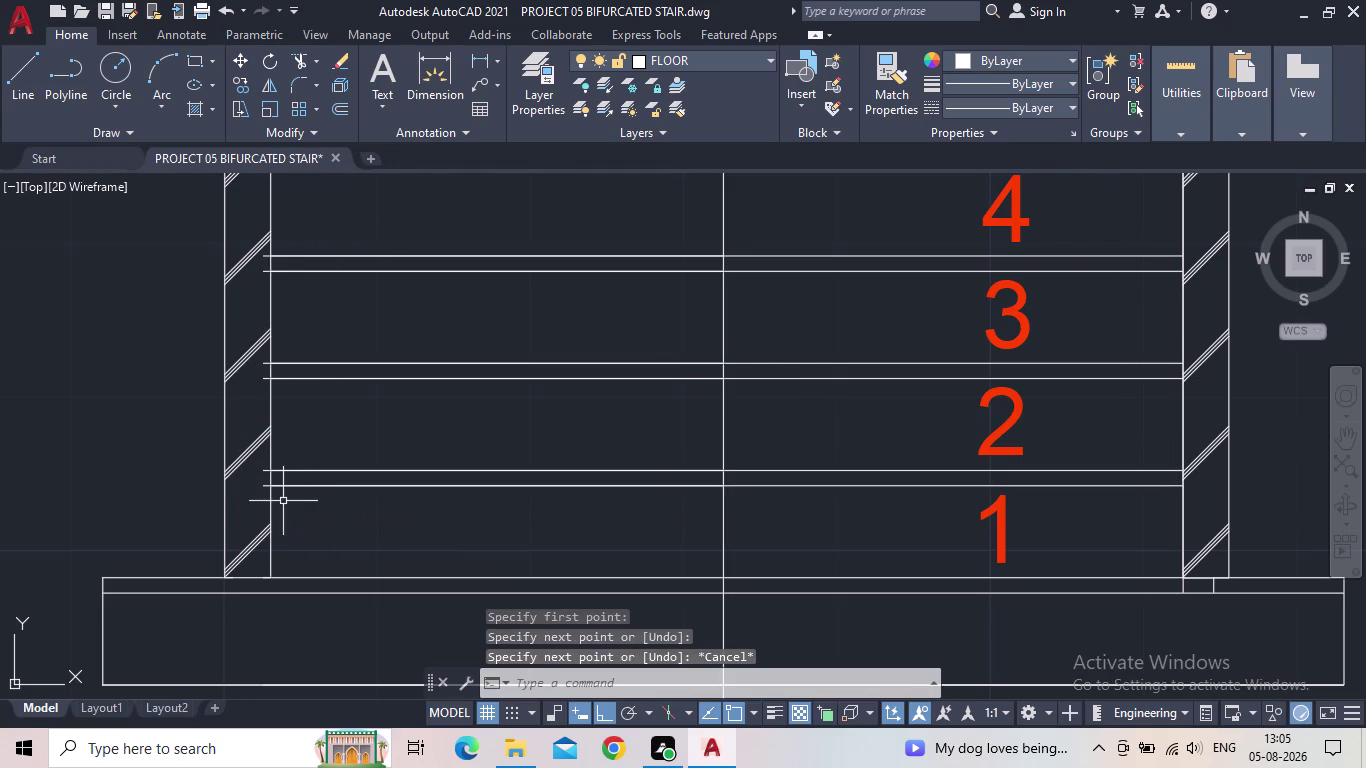
Draw lines along the landing's upper and lower edges between centre and left end.
key(space)
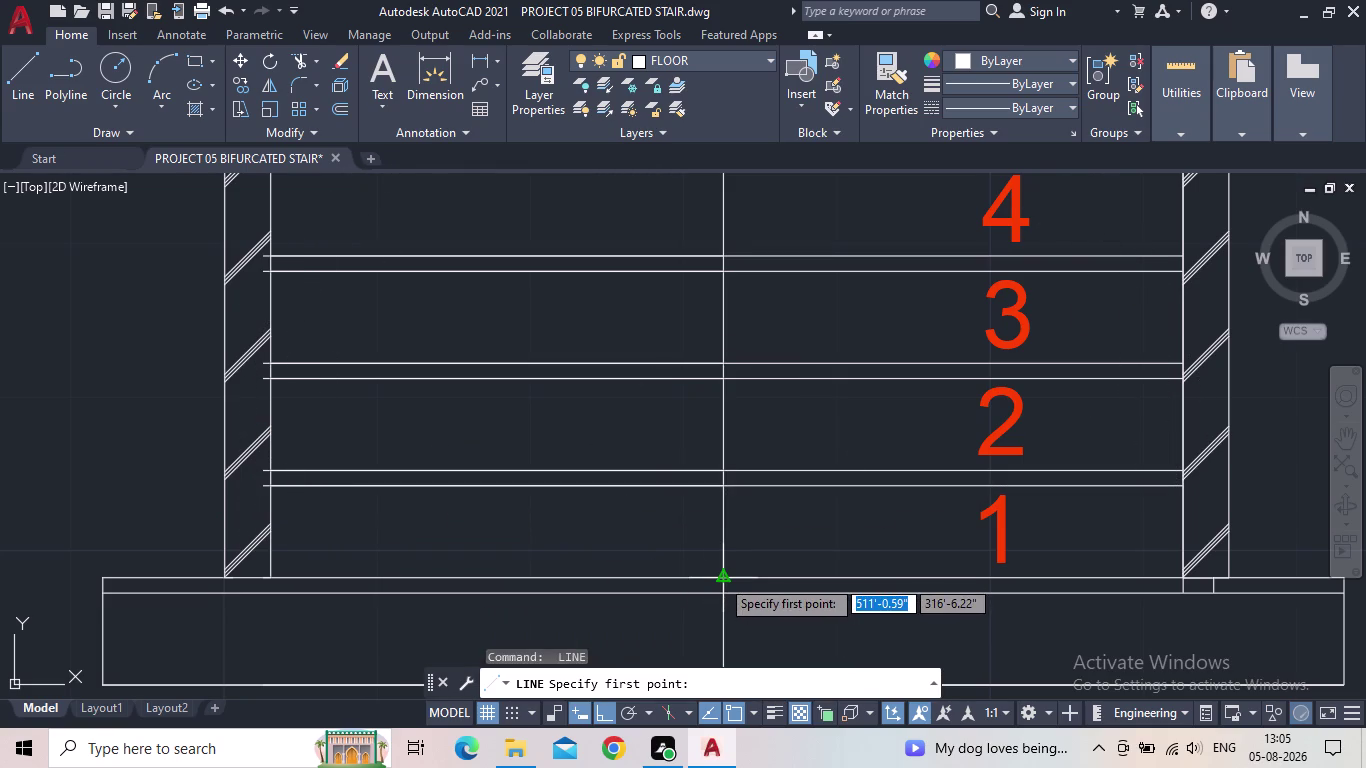
click(720, 578)
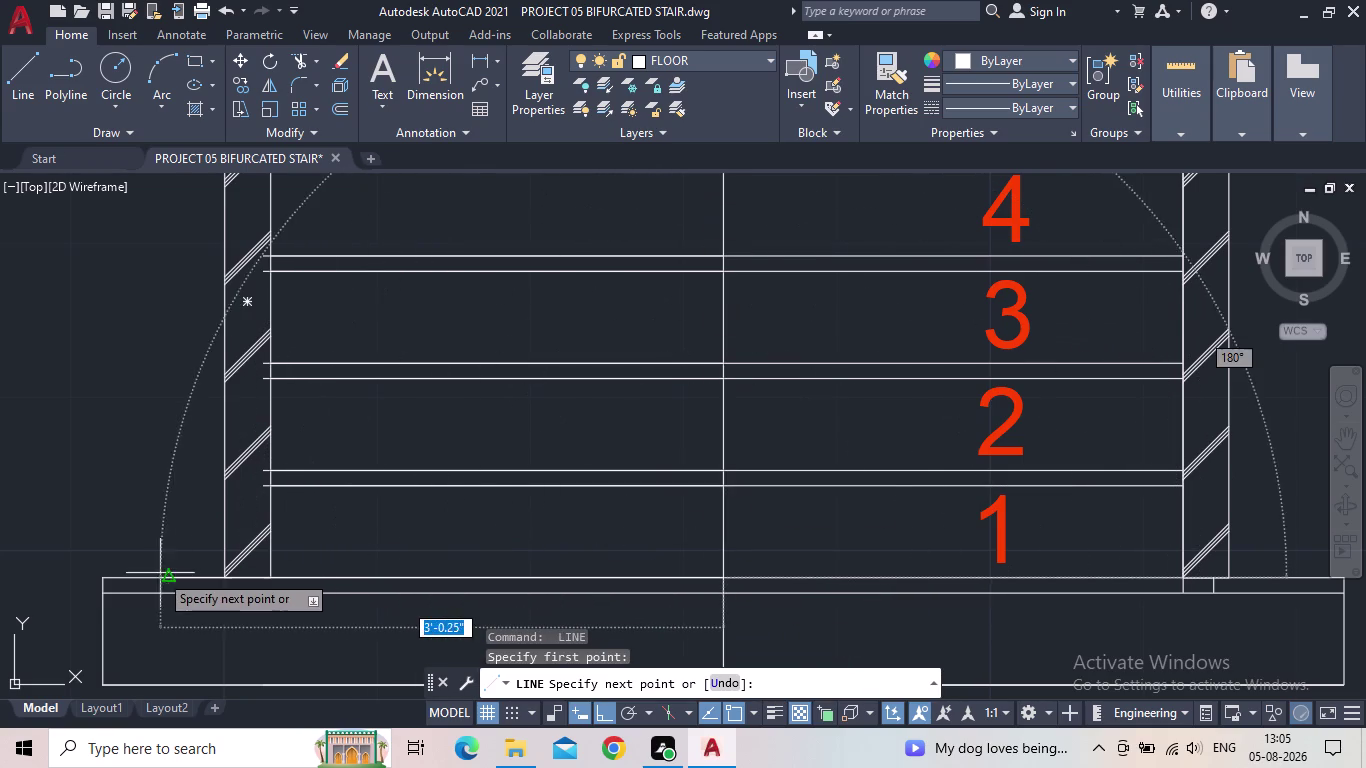
click(106, 577)
key(Escape)
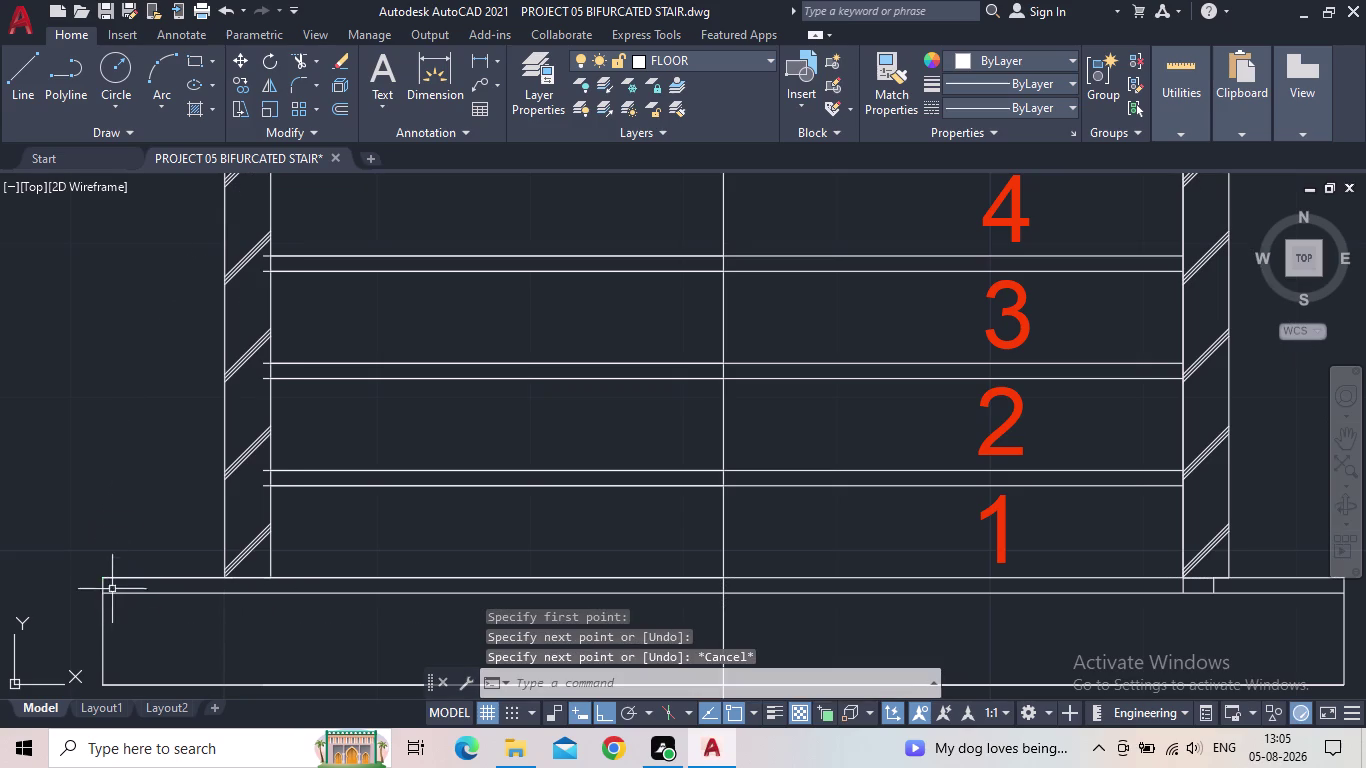
key(space)
click(102, 591)
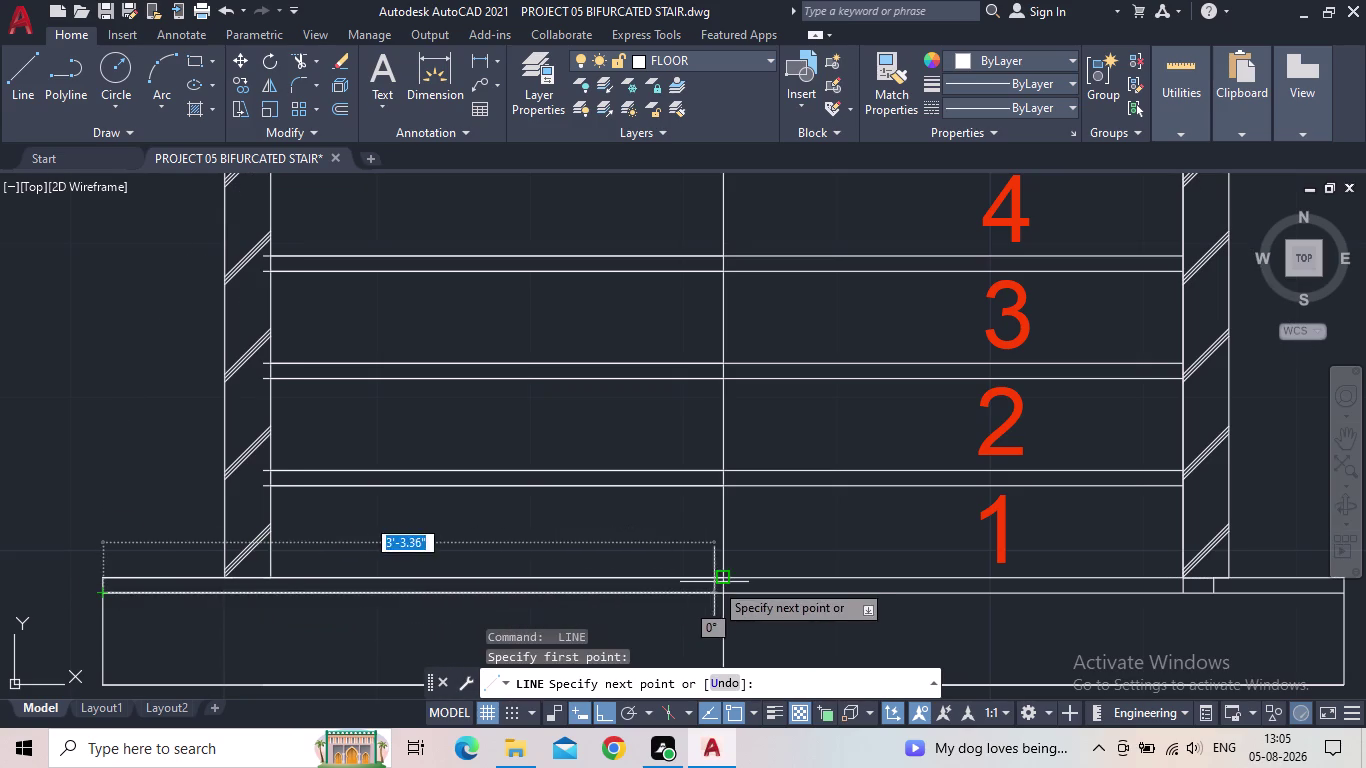
click(724, 594)
key(Escape)
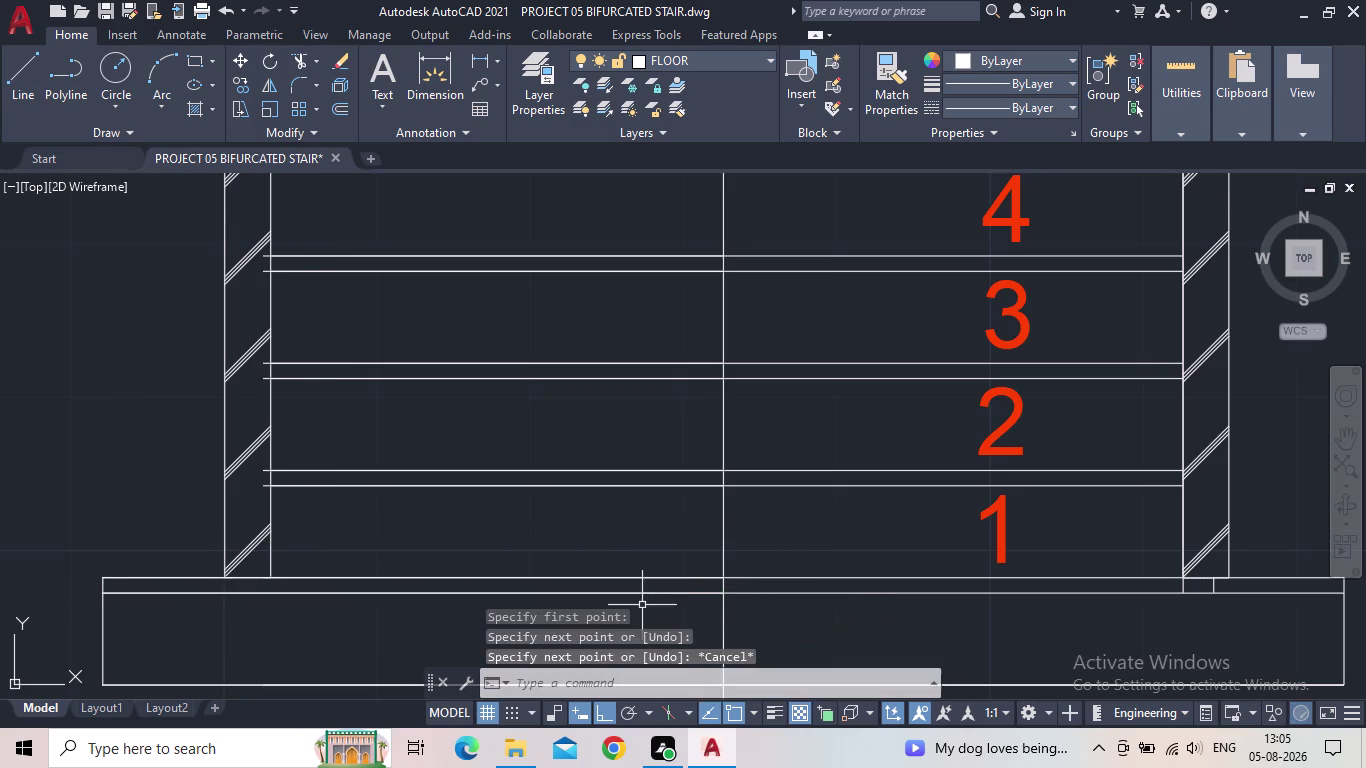
Draw the bottom block's lower edge and left edge lines, then select the left edge.
middle_drag(642, 605, 613, 426)
key(space)
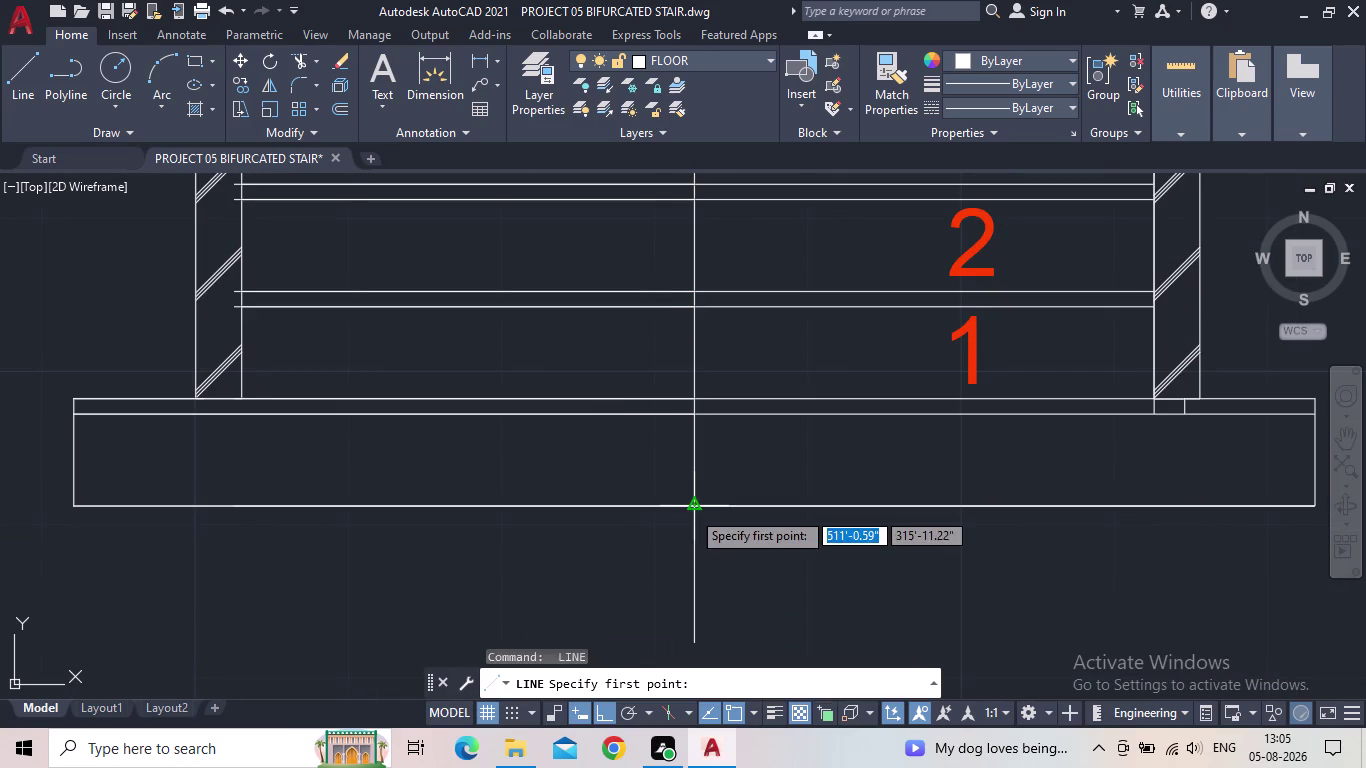
click(691, 510)
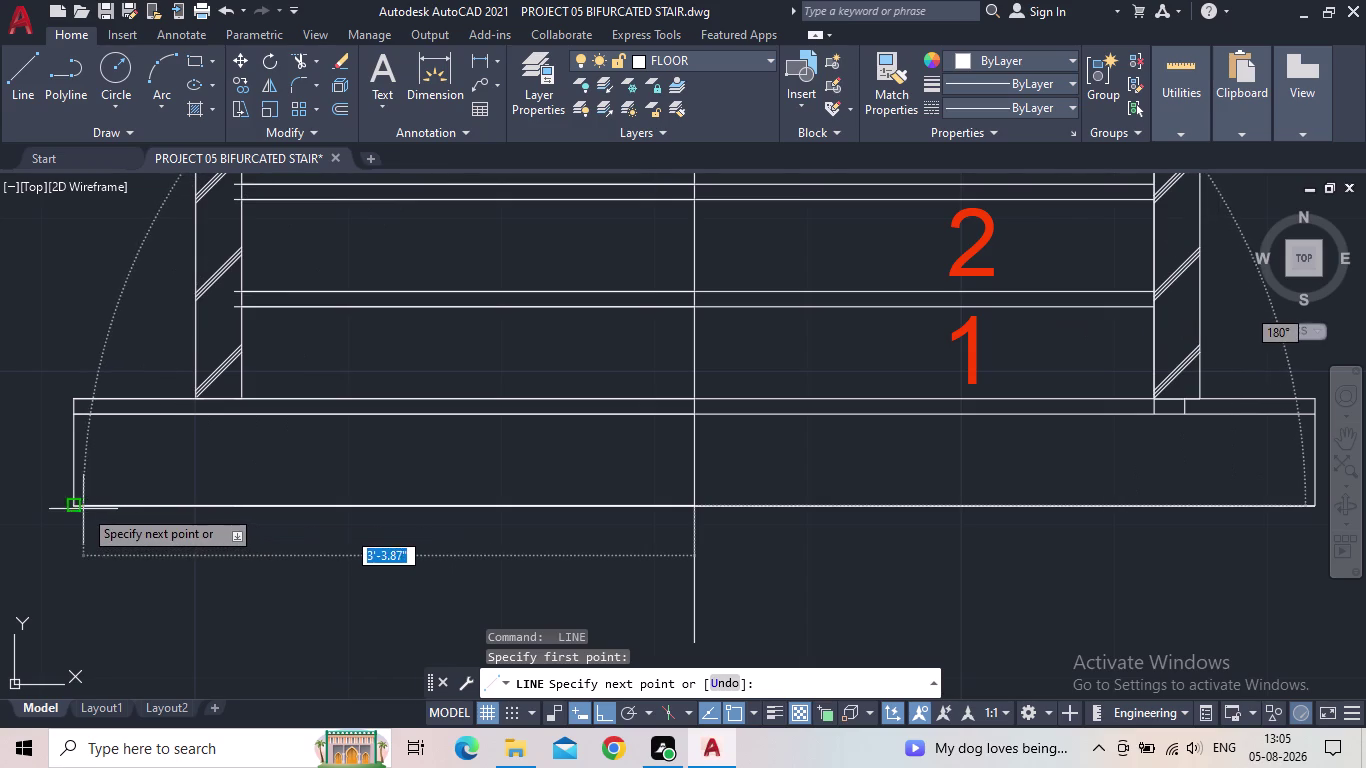
click(78, 508)
key(Escape)
key(space)
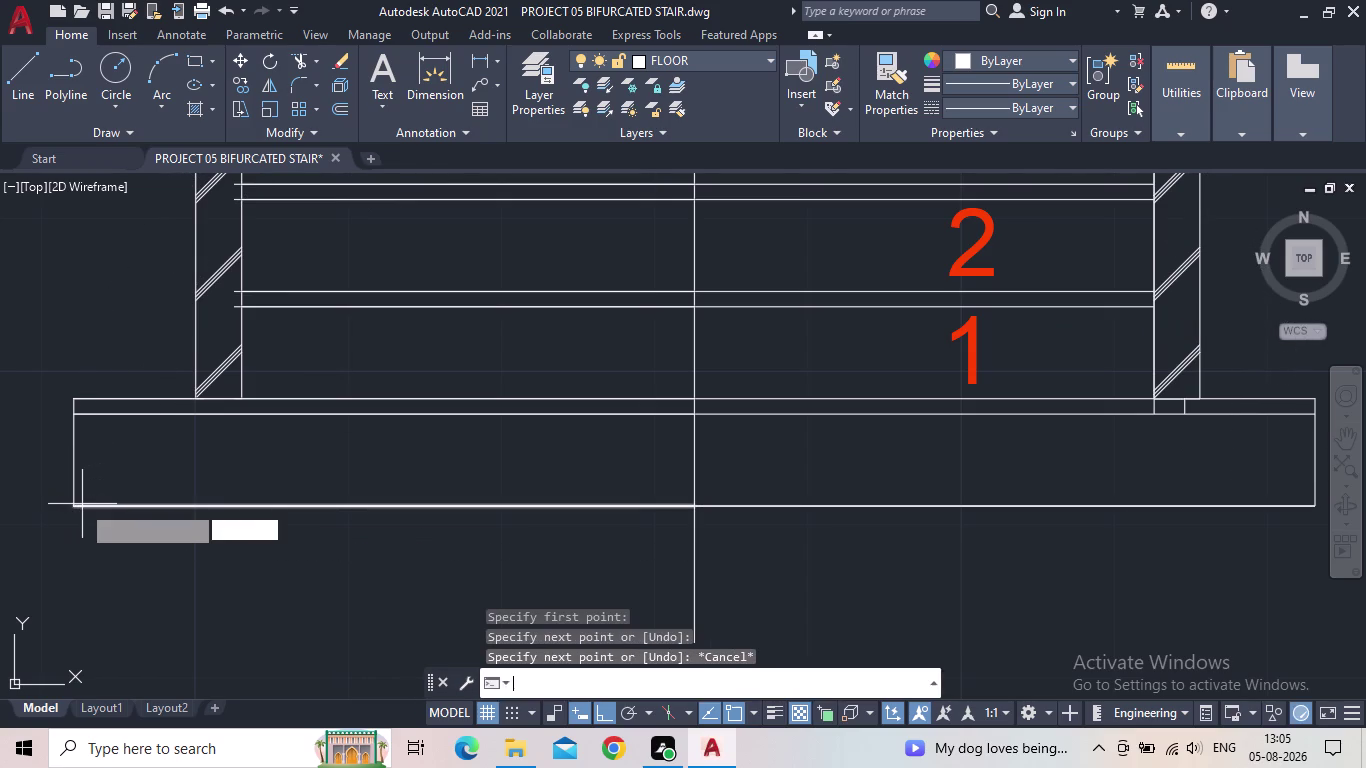
click(76, 506)
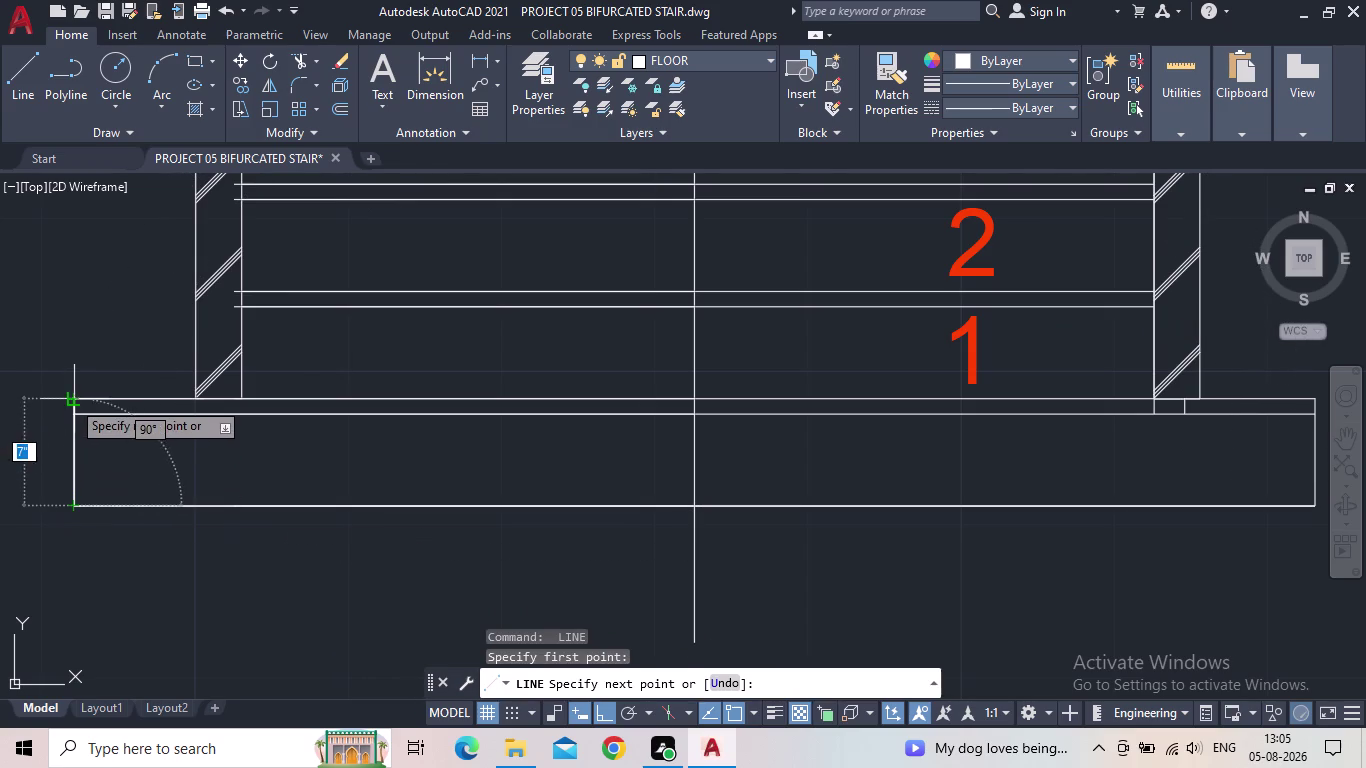
click(71, 400)
key(Escape)
click(113, 448)
click(64, 450)
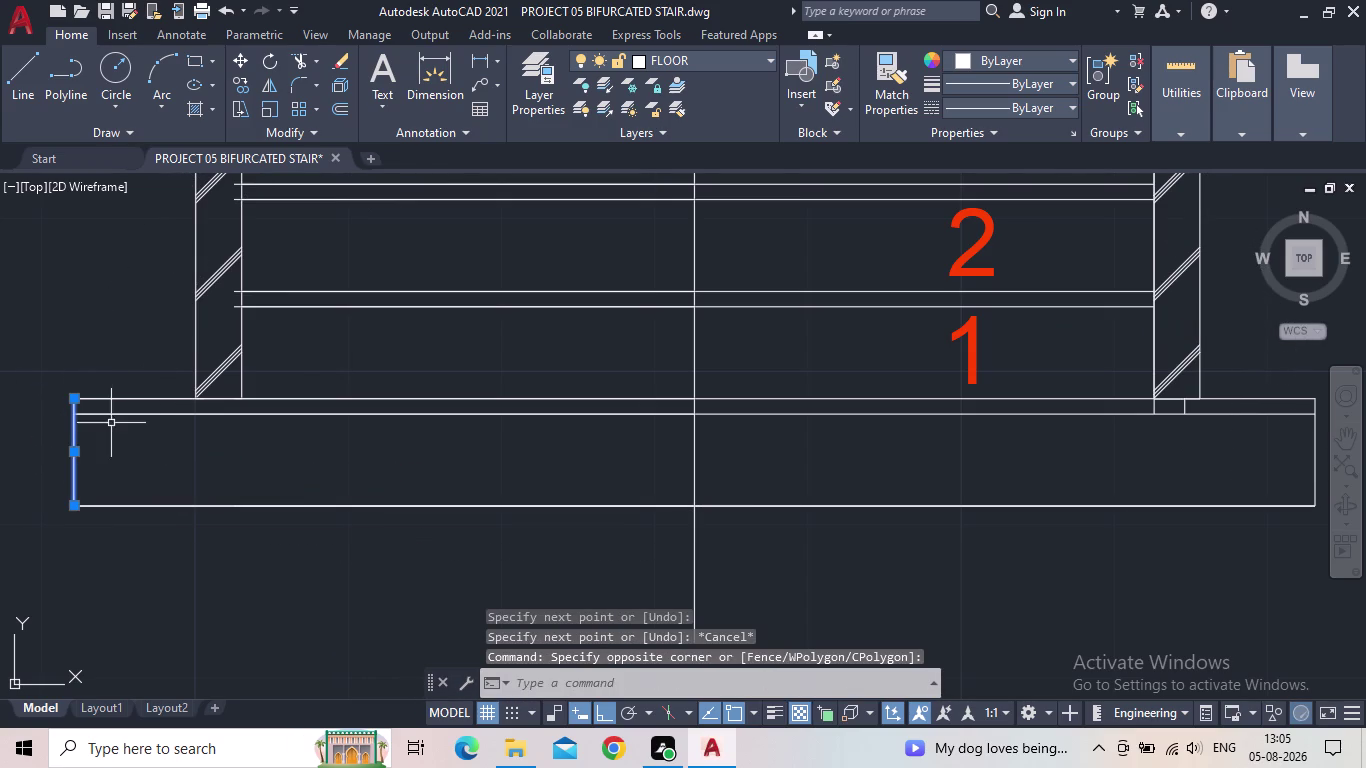
Pick the upper half-width landing lines and the half-width bottom edge line.
click(130, 400)
click(129, 415)
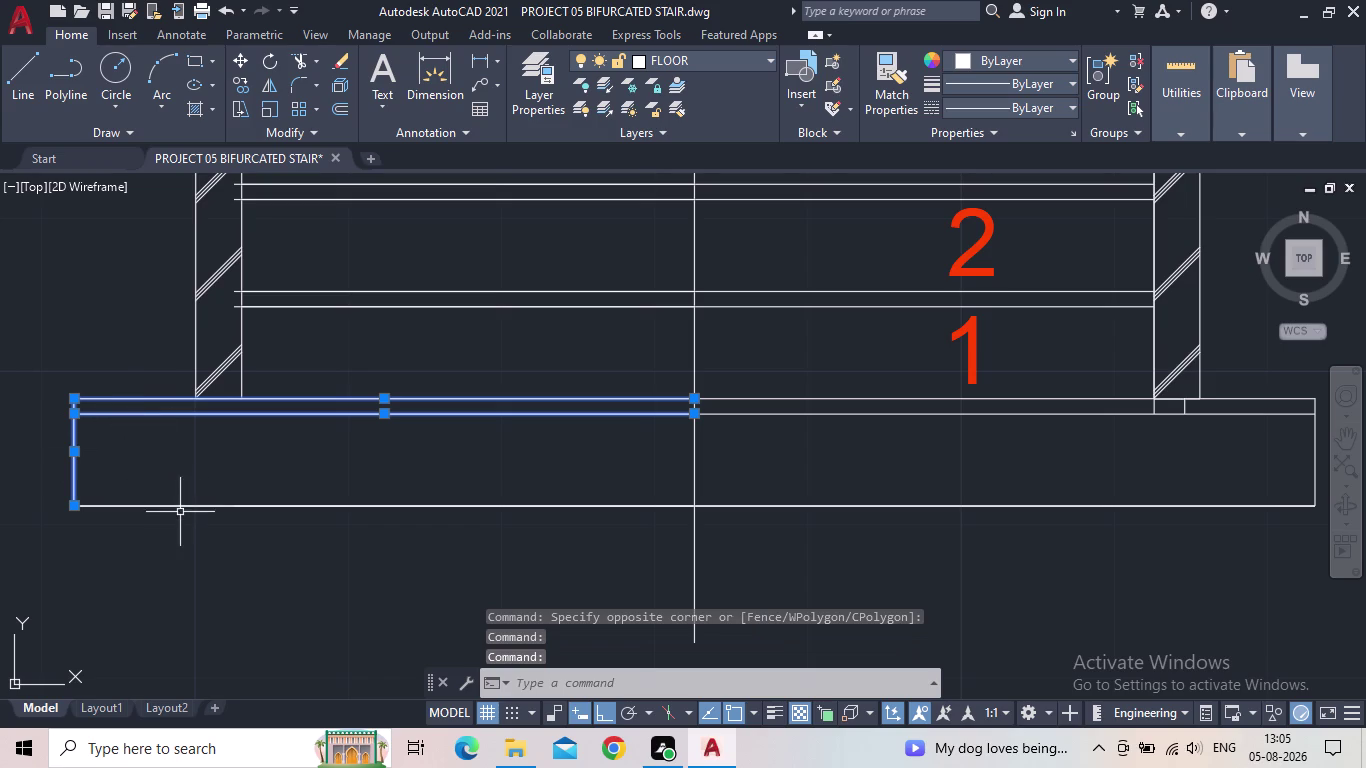
click(181, 514)
click(177, 505)
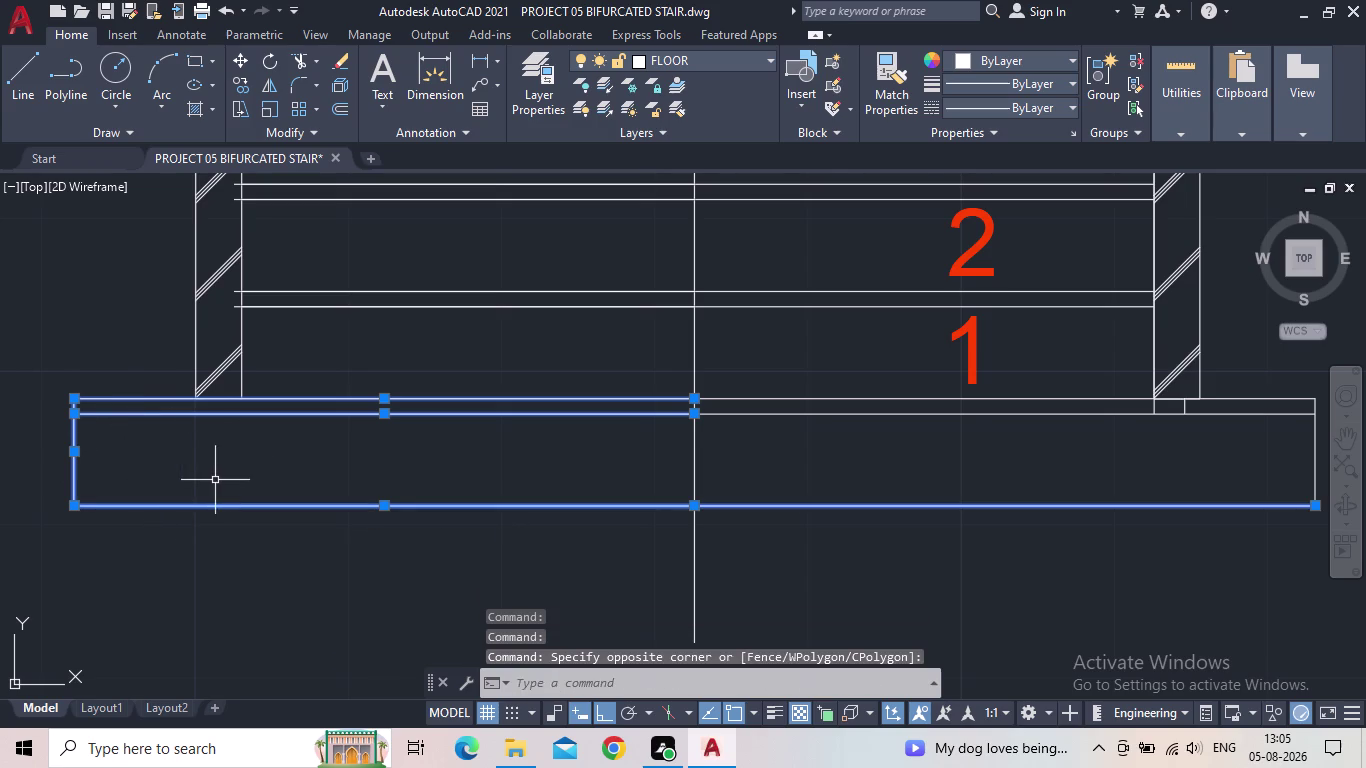
key(Escape)
click(209, 507)
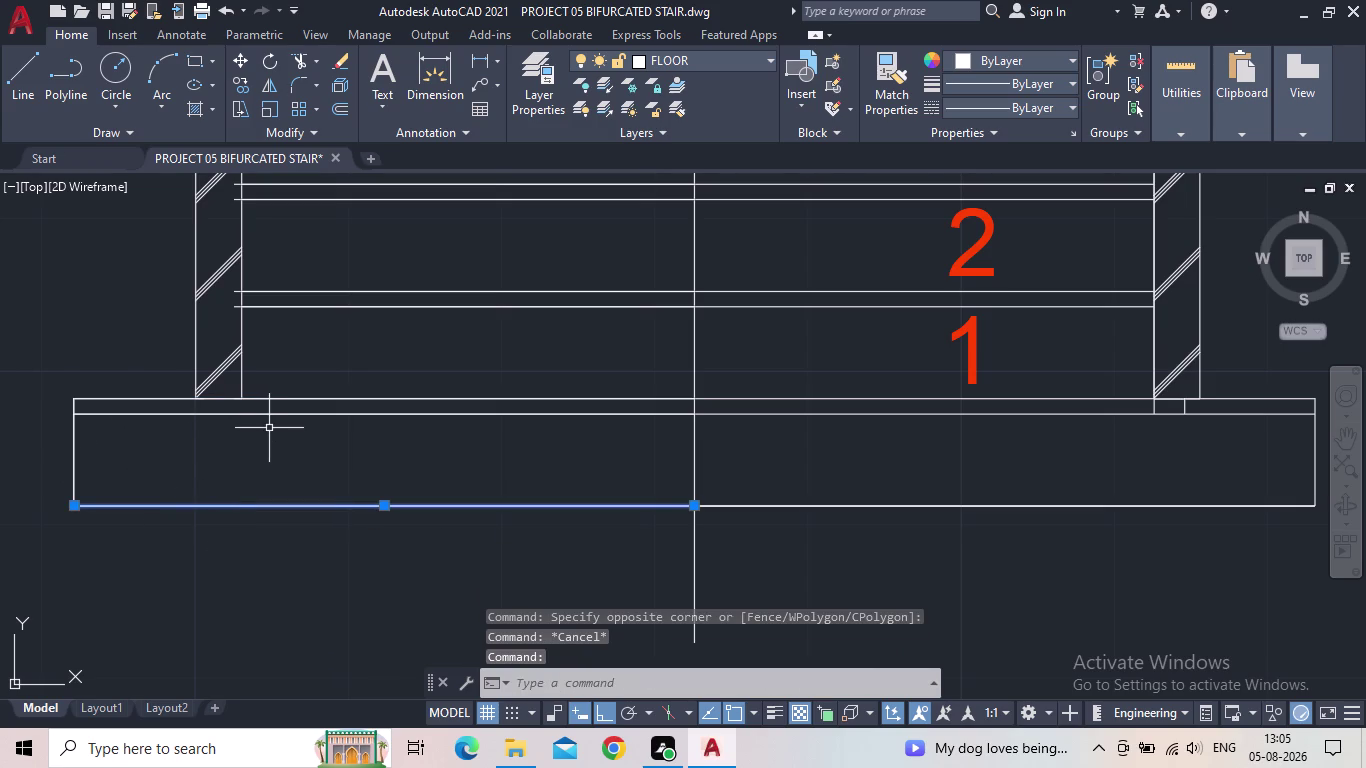
click(275, 415)
click(293, 393)
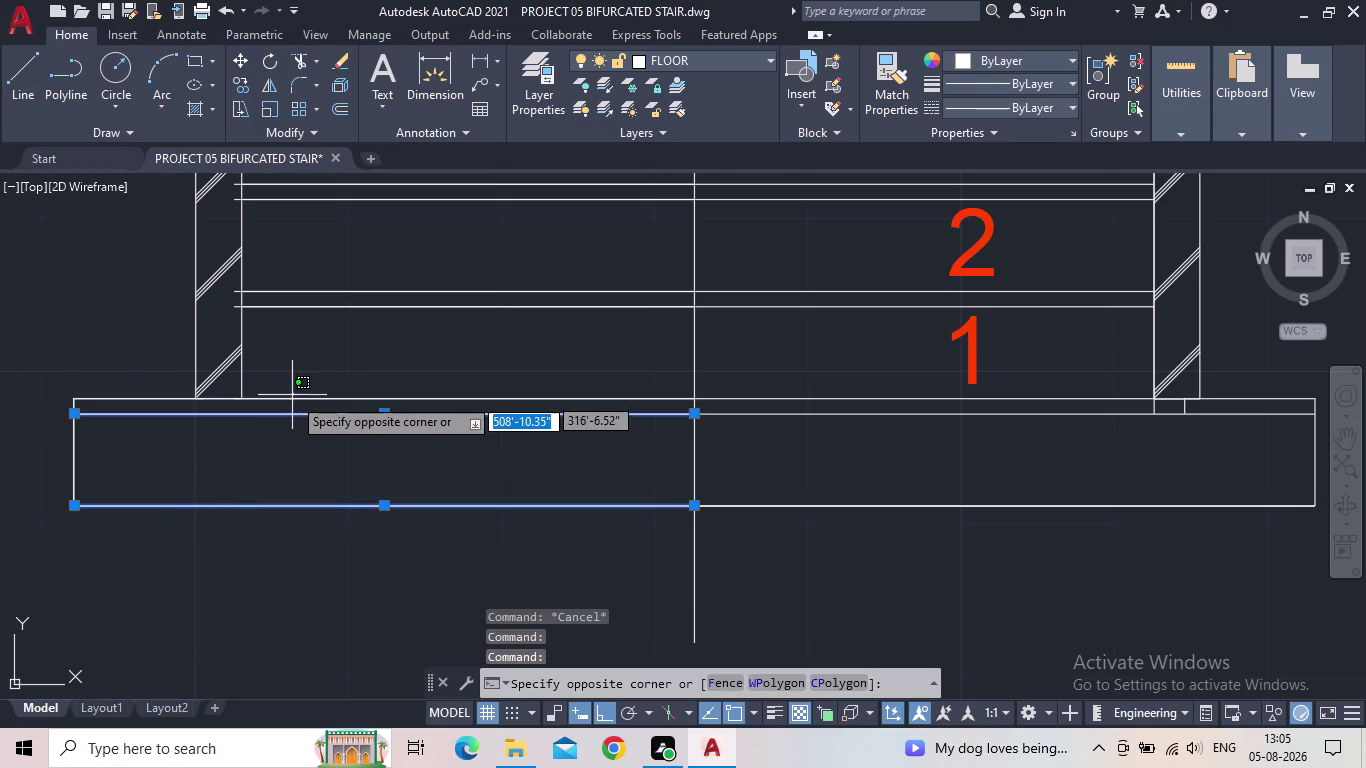
click(290, 404)
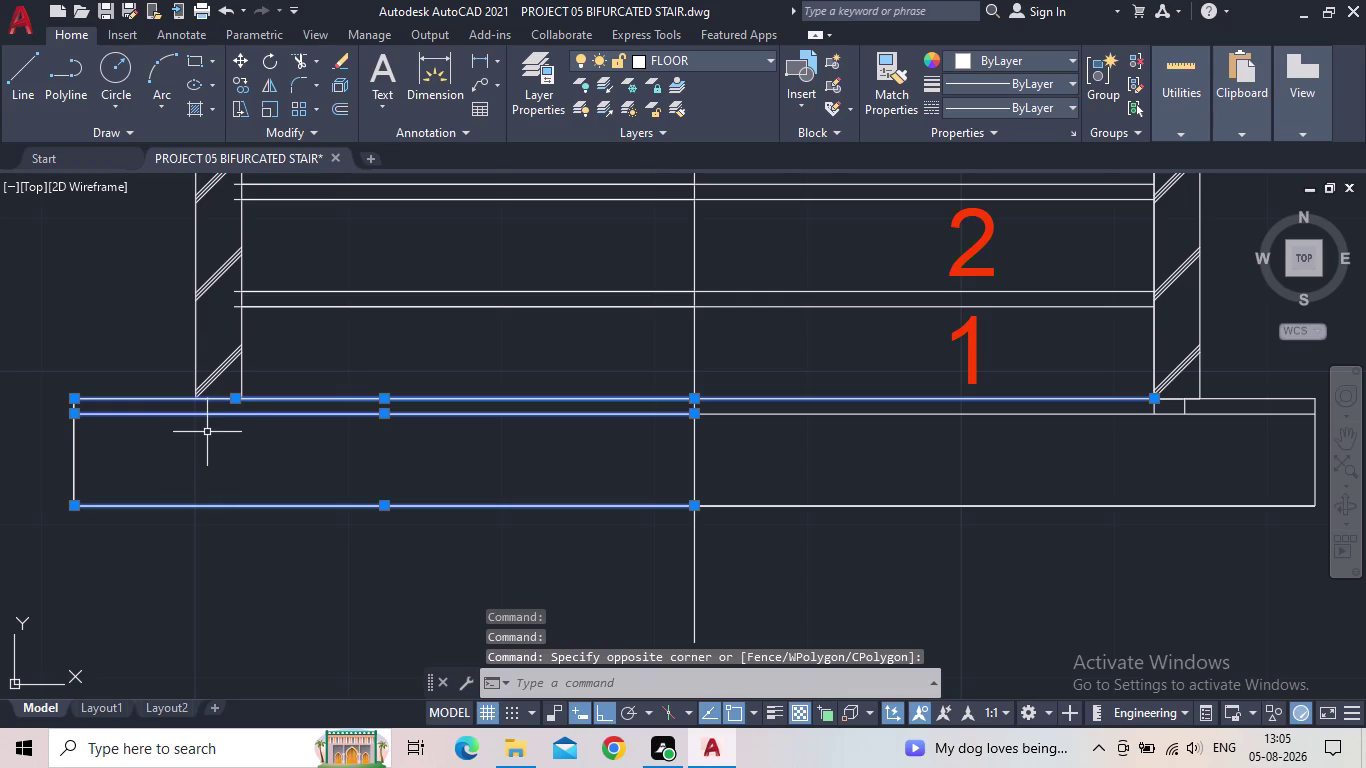
click(302, 400)
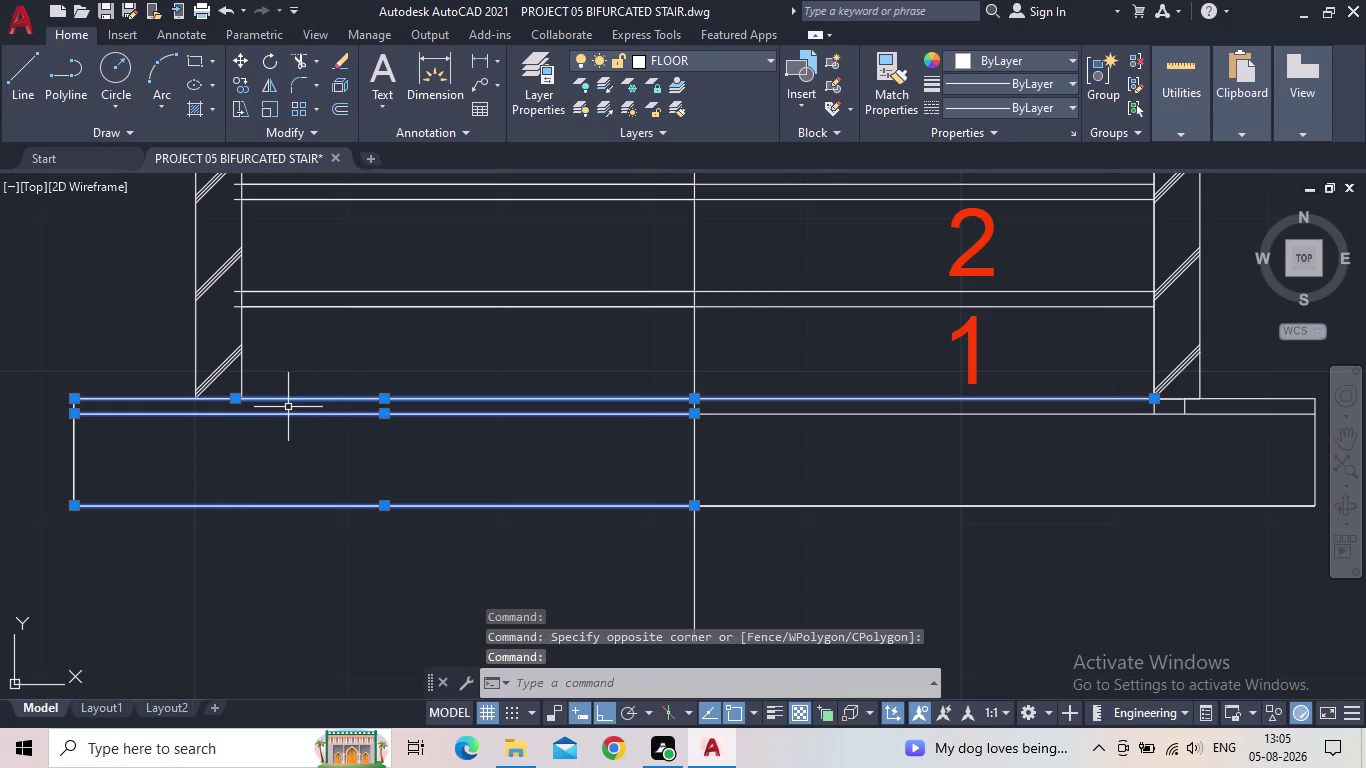
click(294, 398)
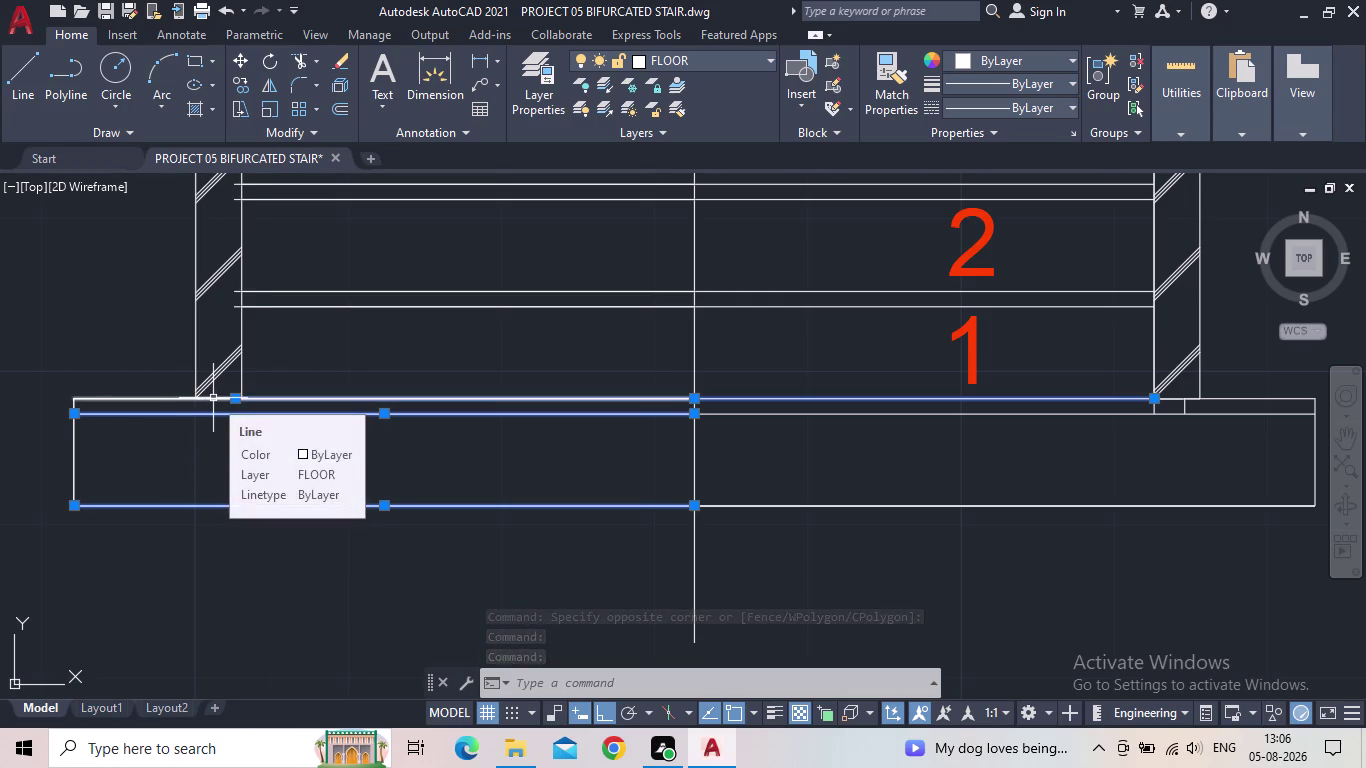
Add the left-end landing edge lines and drop the full-length edge line from the selection.
click(82, 399)
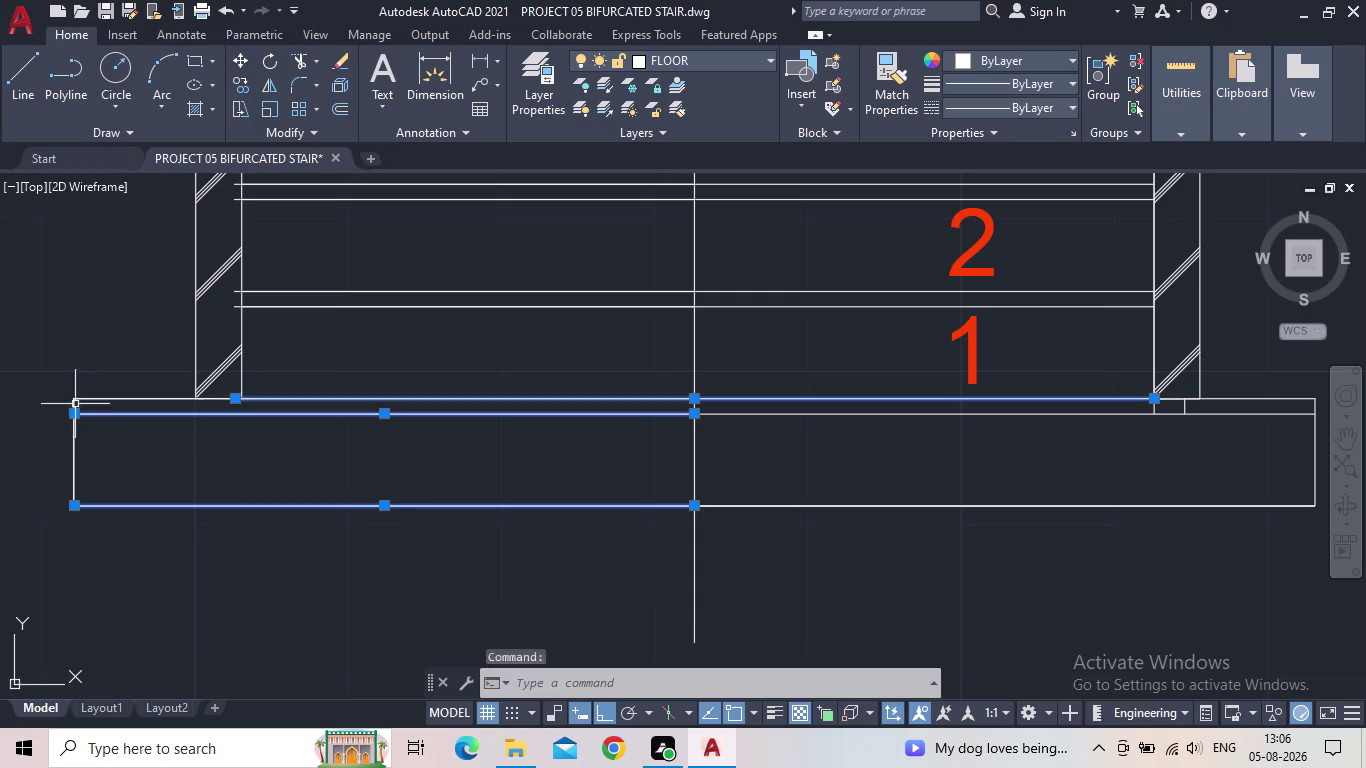
click(99, 397)
click(122, 398)
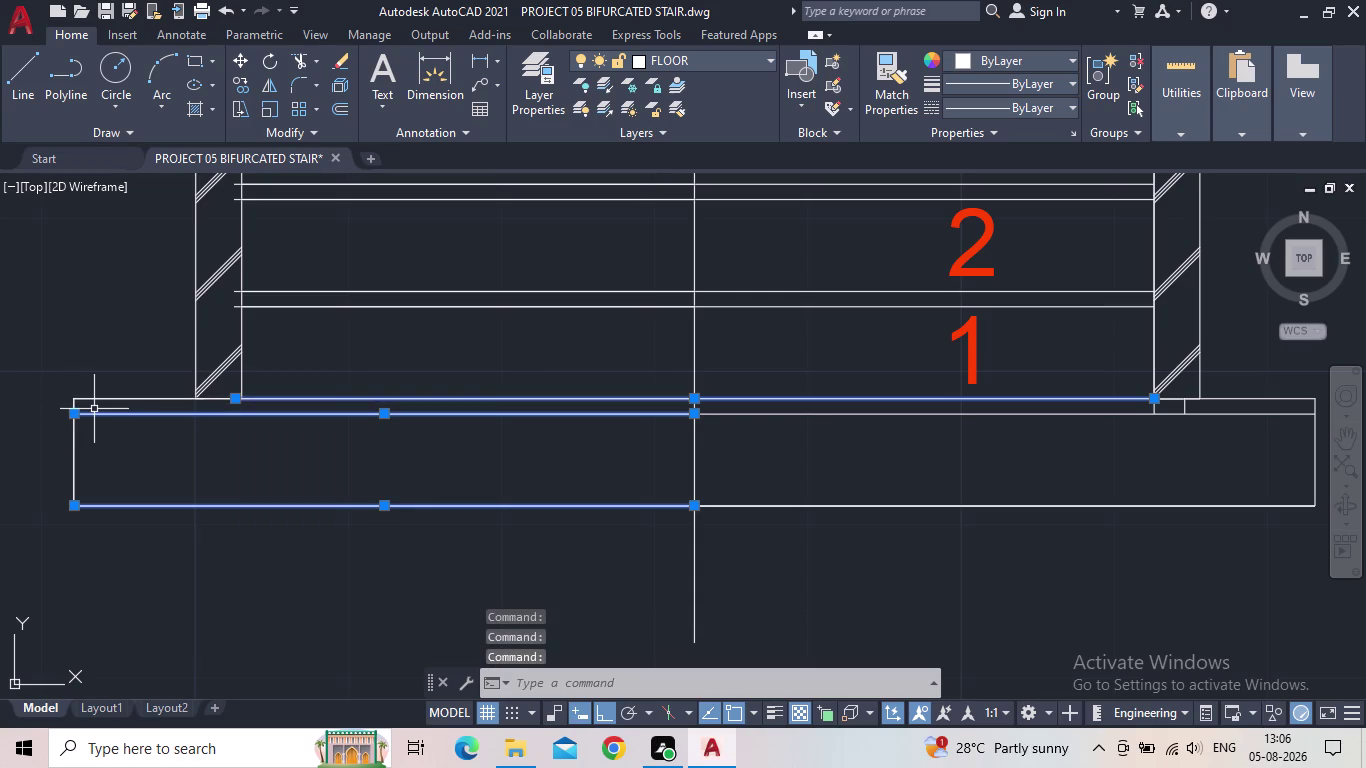
click(117, 398)
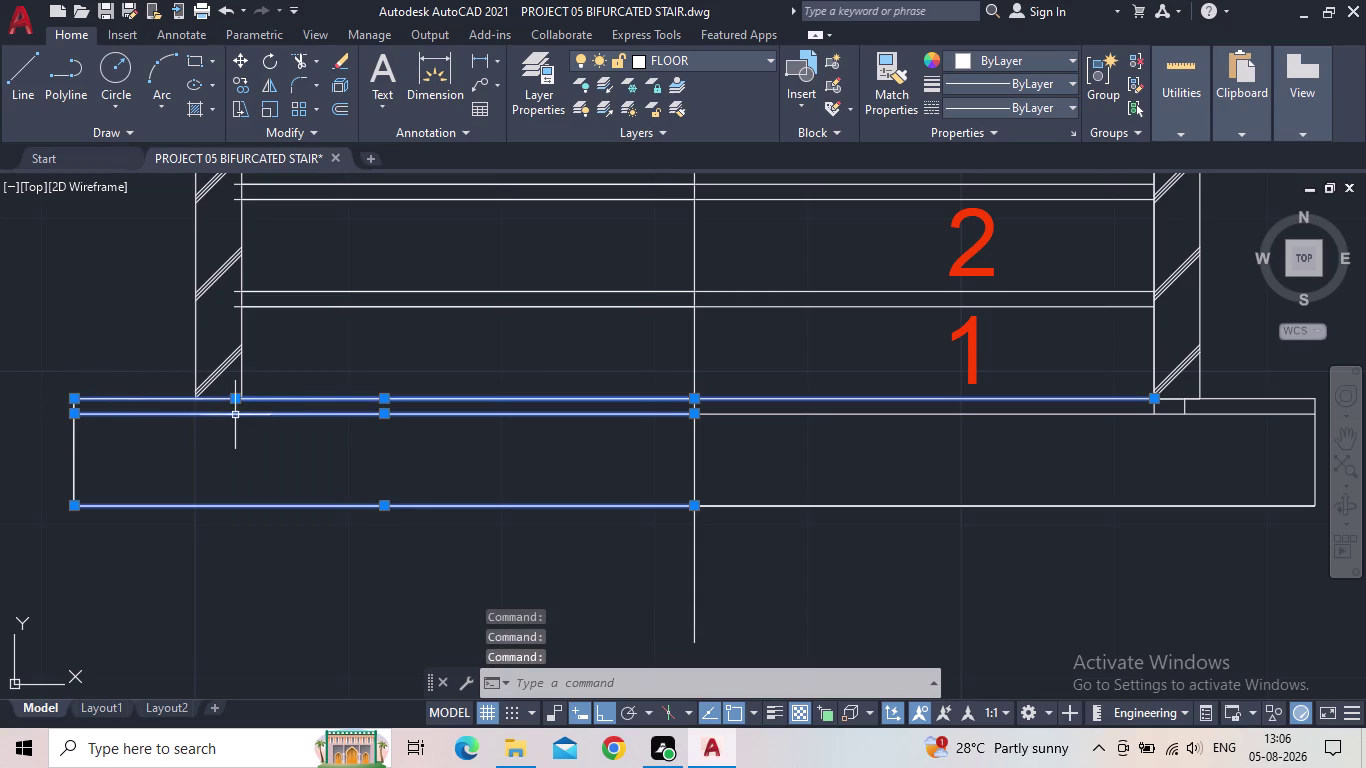
click(120, 399)
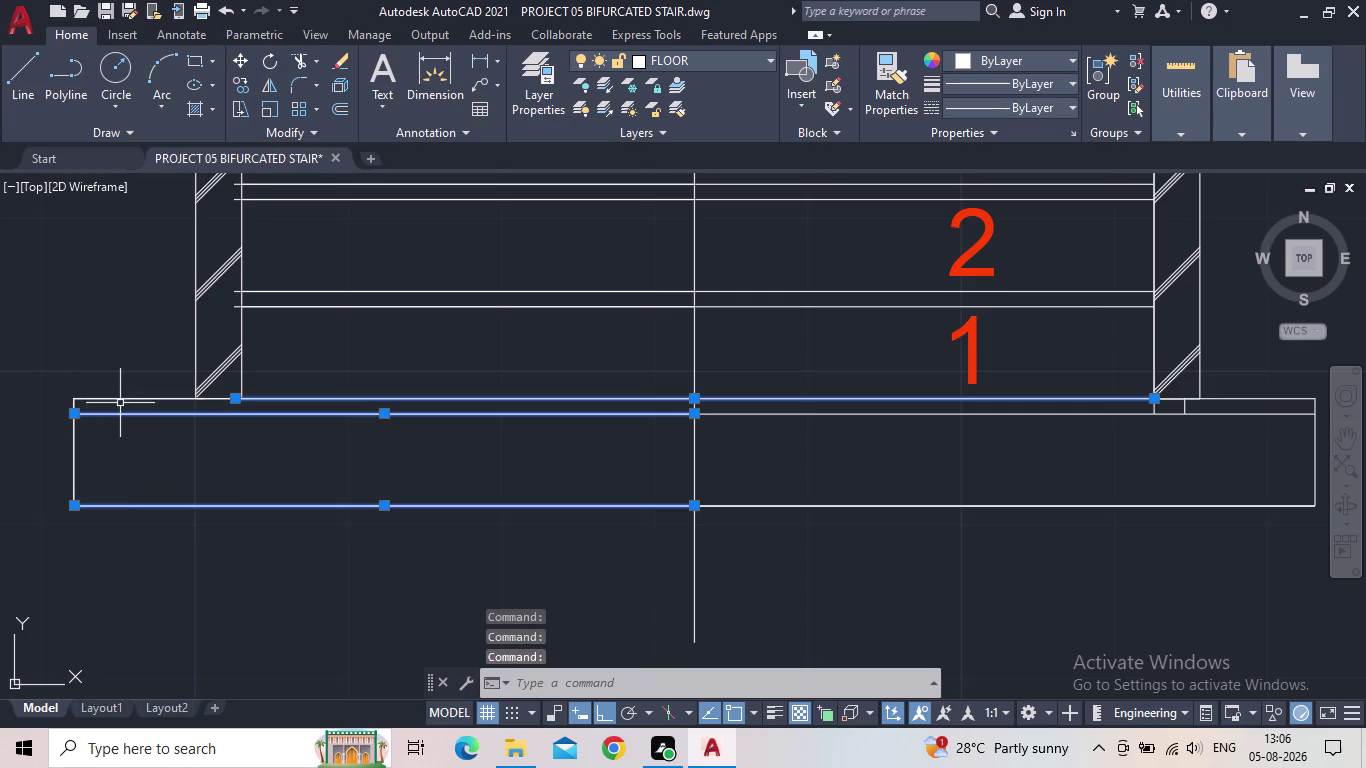
scroll(up, 3)
click(76, 407)
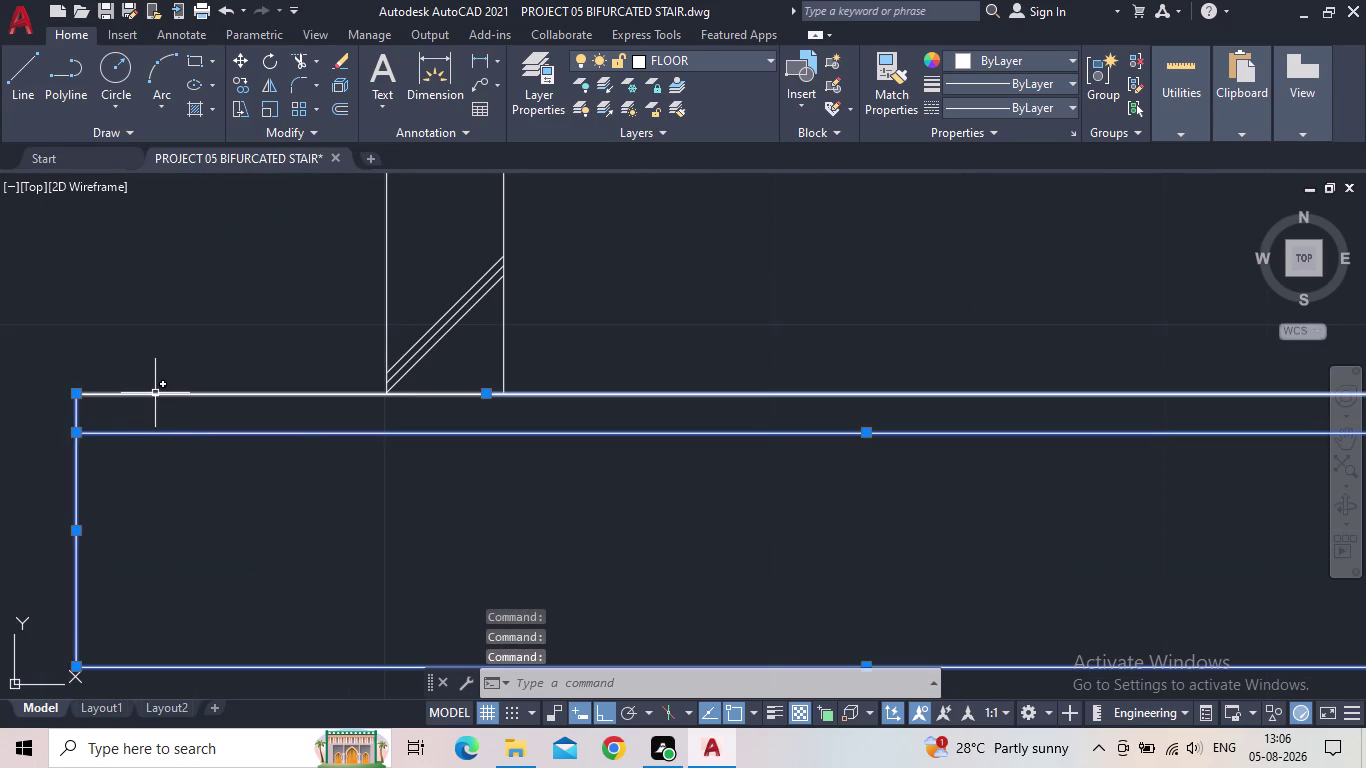
scroll(down, 3)
scroll(down, 3)
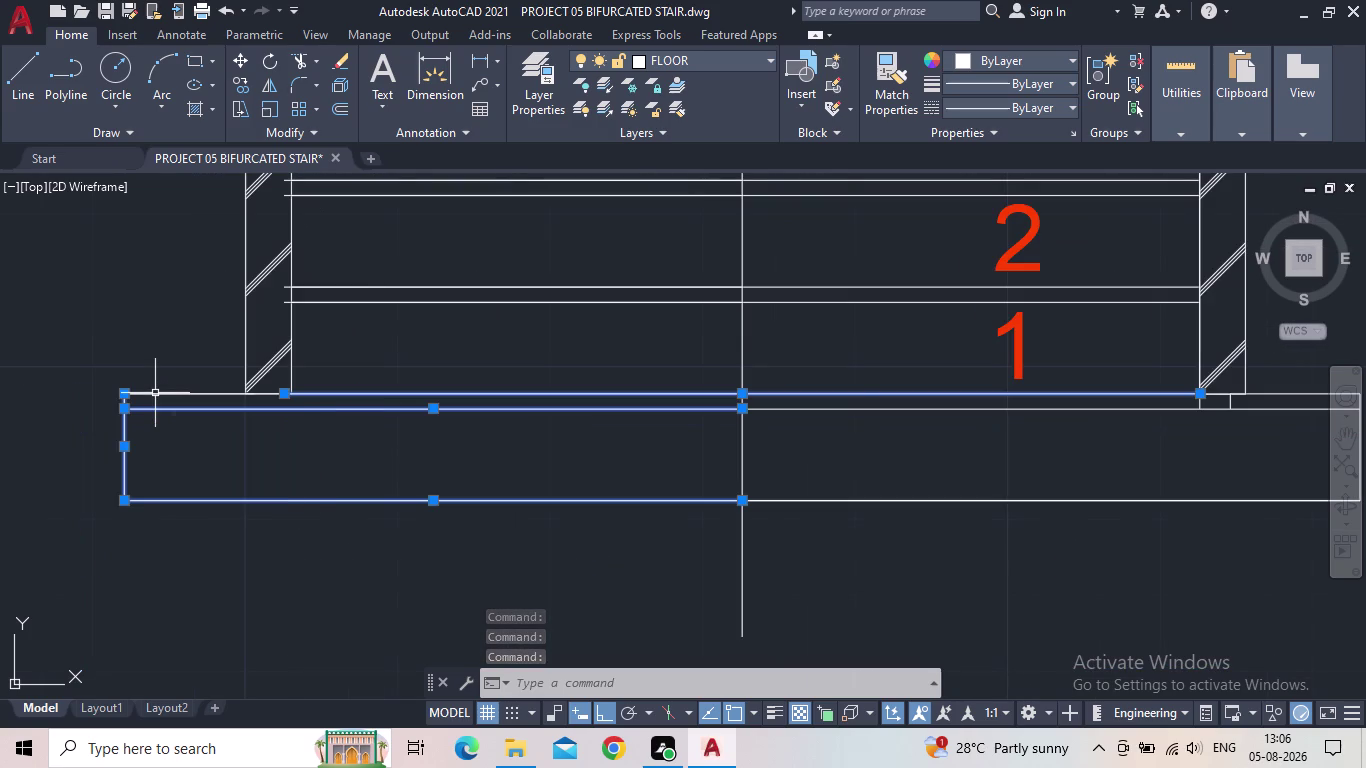
click(950, 395)
click(643, 392)
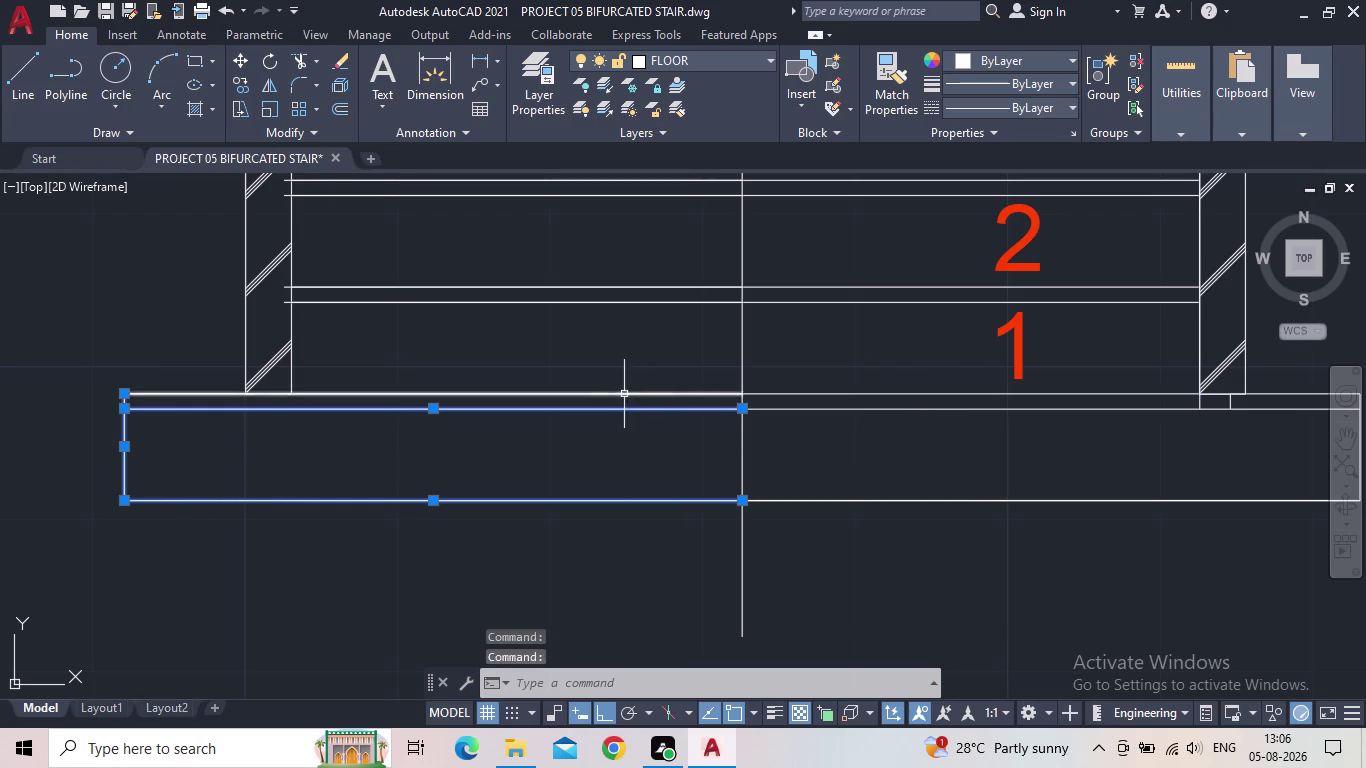
click(617, 394)
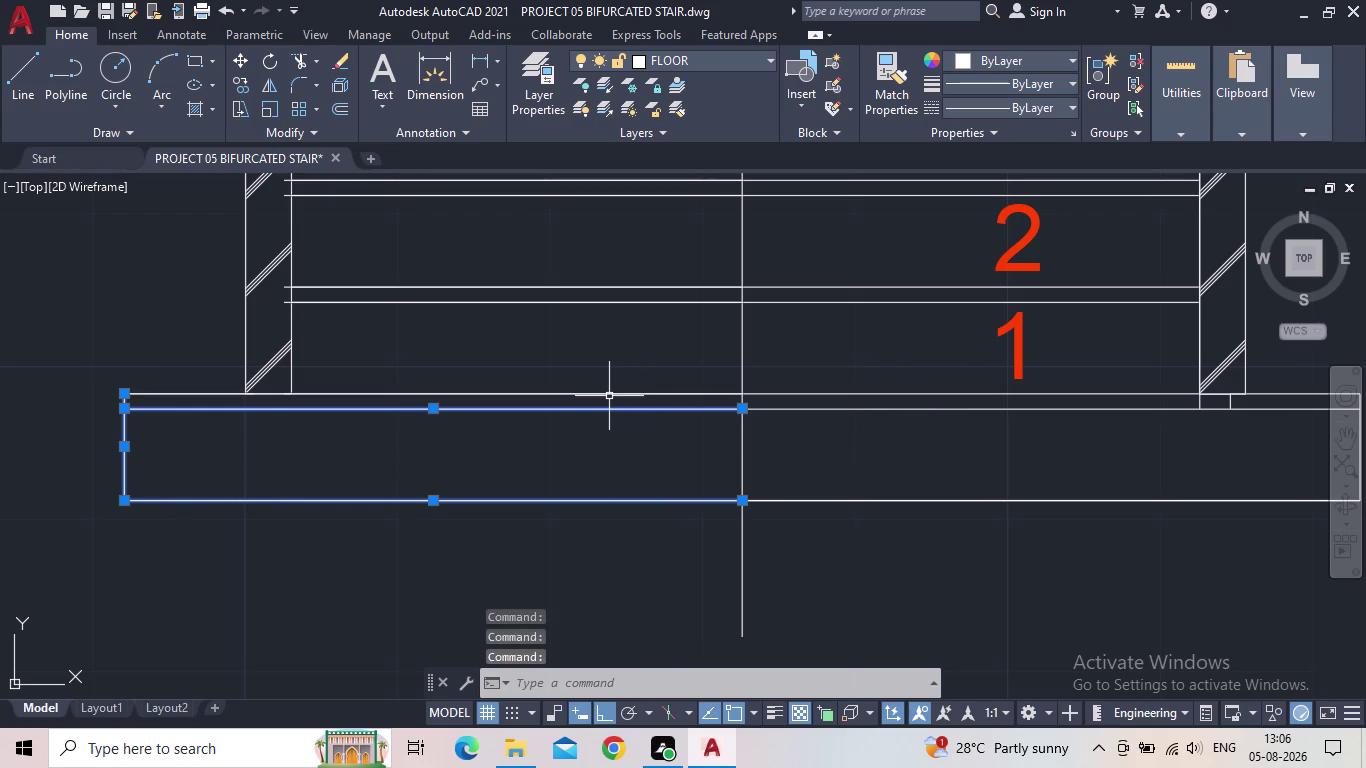
click(608, 394)
scroll(down, 3)
Add the left-half tread lines below steps 1, 2 and 3 to the selection.
middle_drag(600, 375, 600, 377)
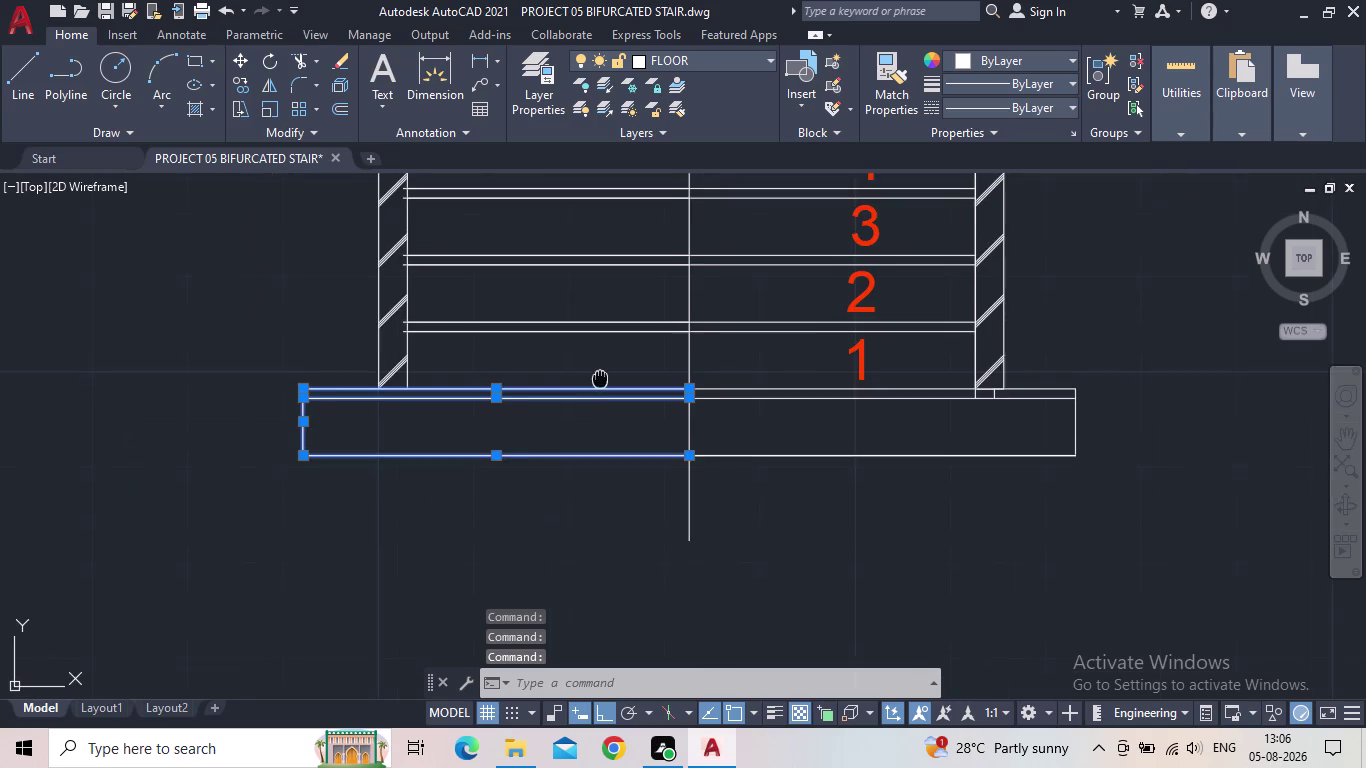
middle_drag(600, 377, 561, 513)
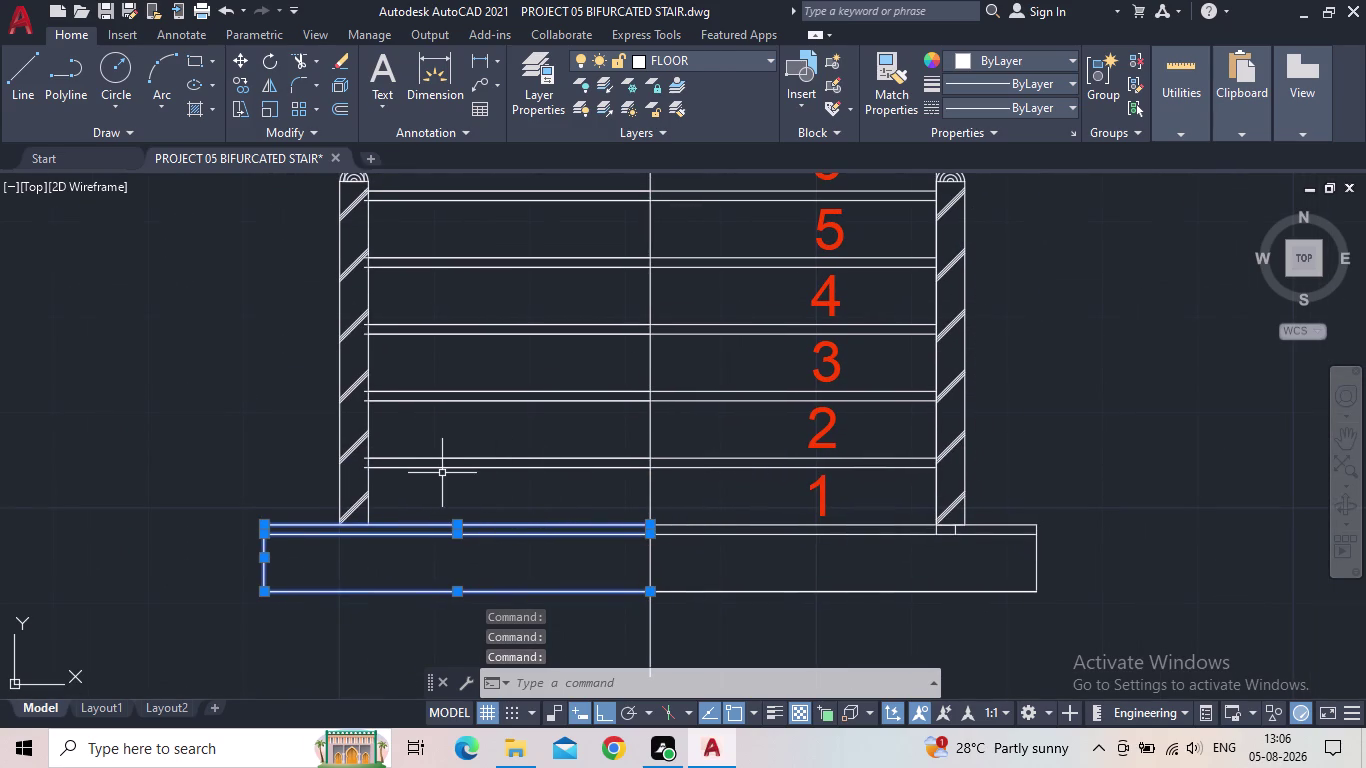
click(493, 459)
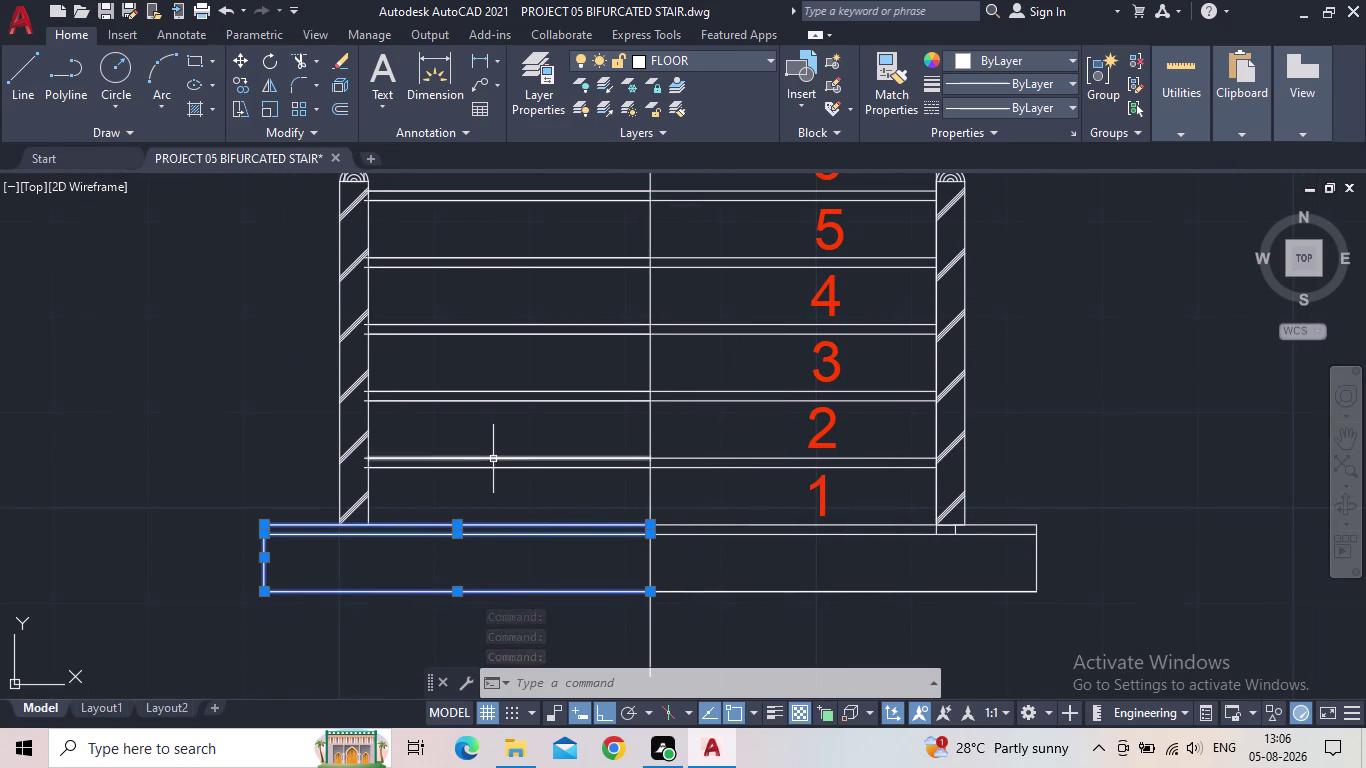
click(493, 489)
click(452, 442)
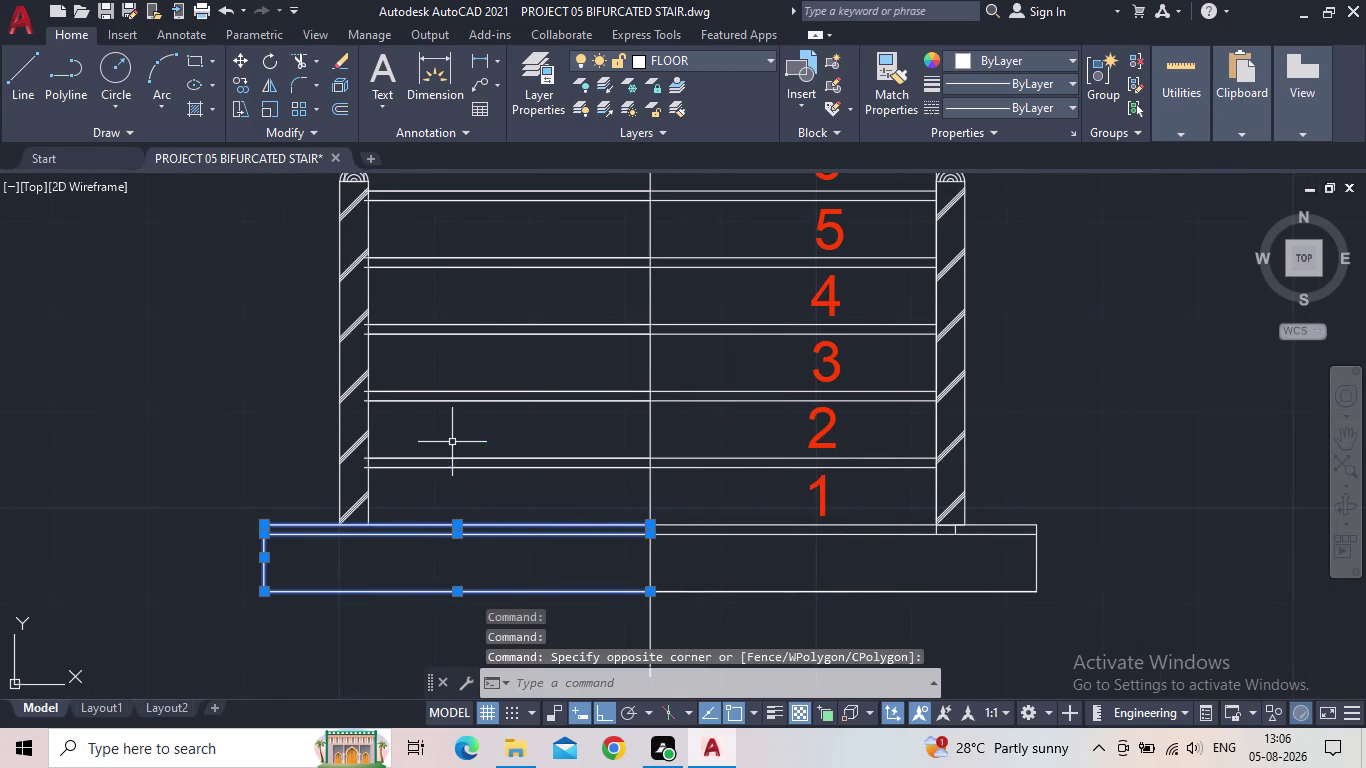
click(458, 458)
click(461, 456)
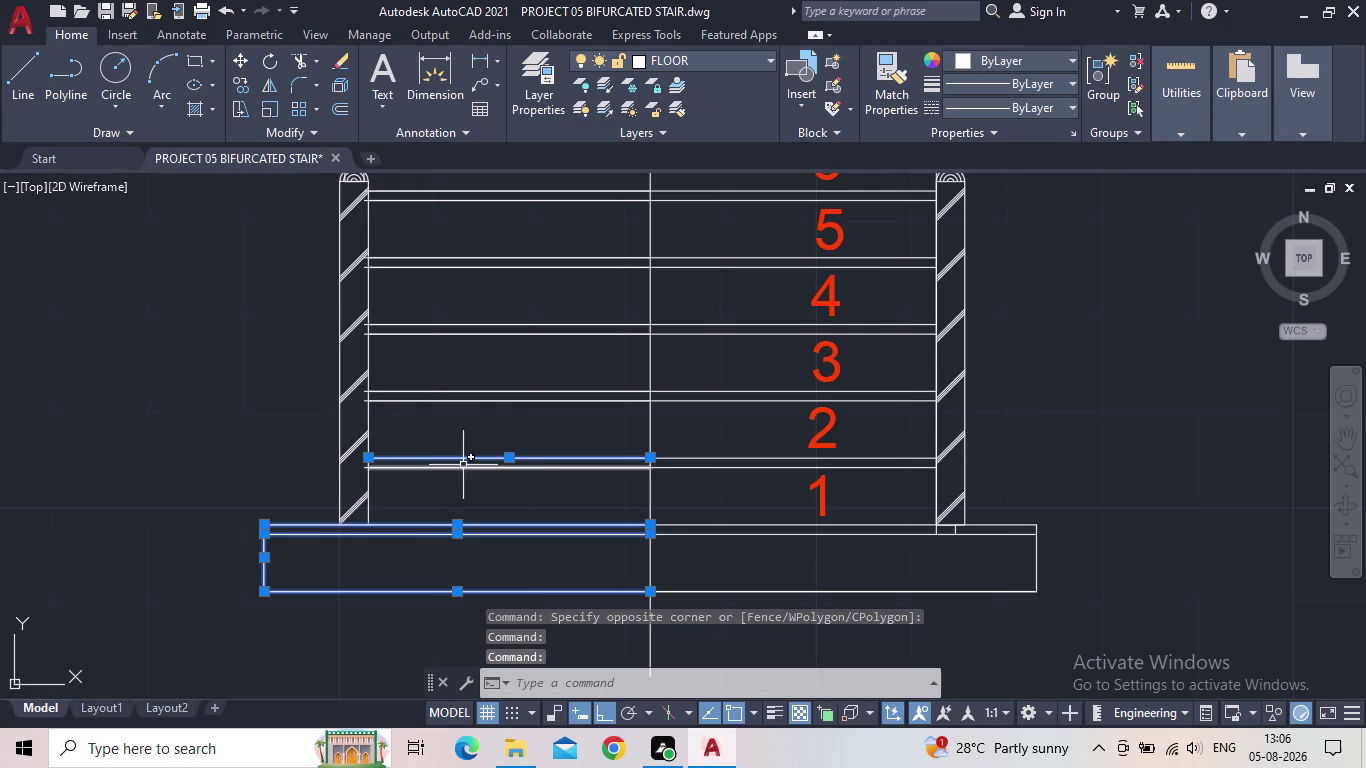
click(463, 465)
click(470, 402)
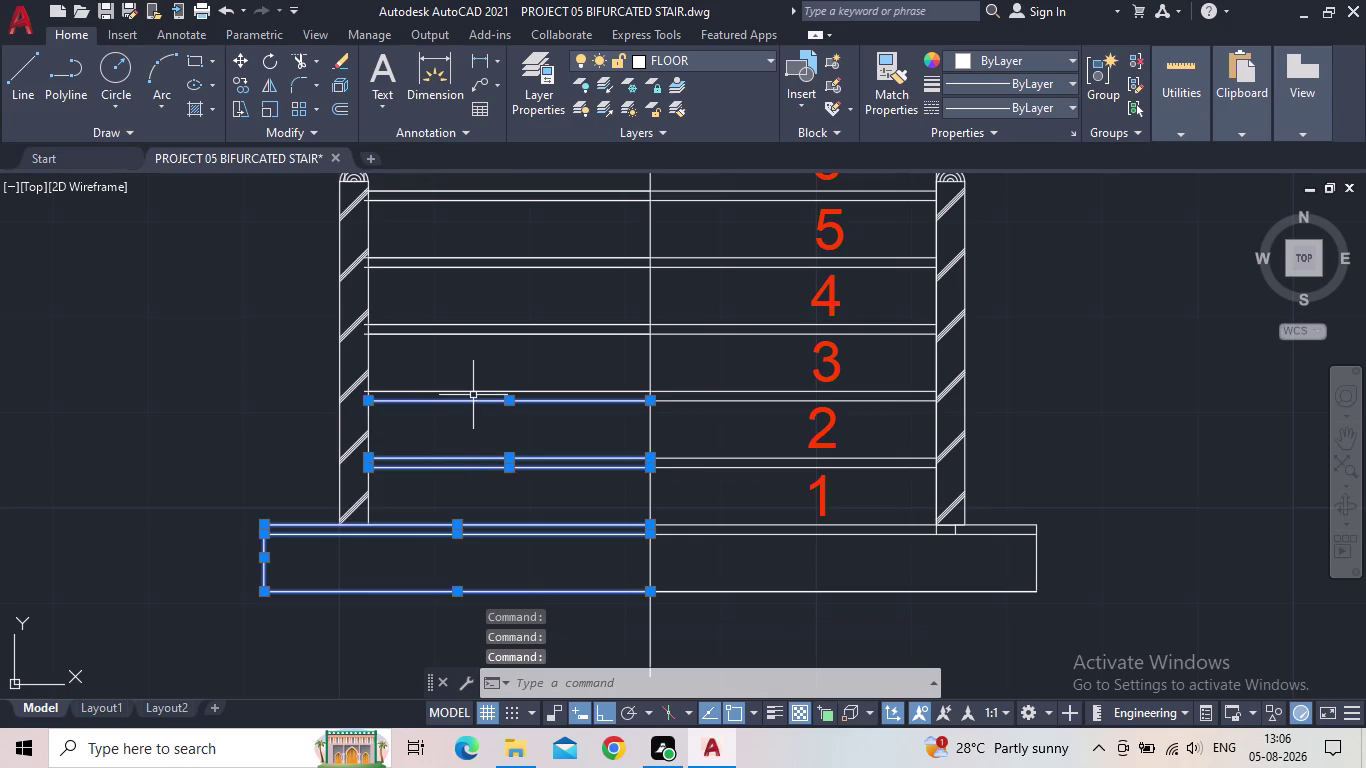
Add the half tread lines below steps 4 and 5, deselecting the full-width line.
click(474, 391)
click(475, 333)
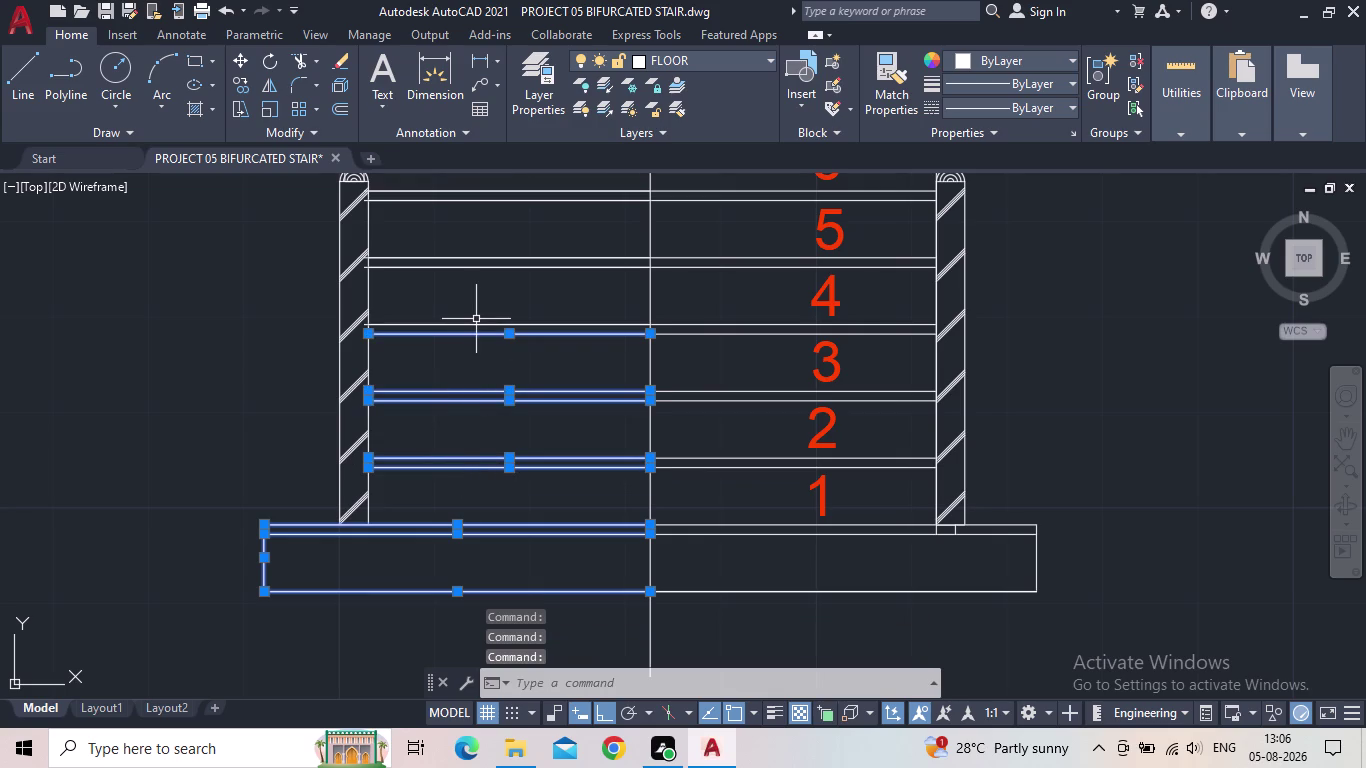
click(473, 324)
click(478, 269)
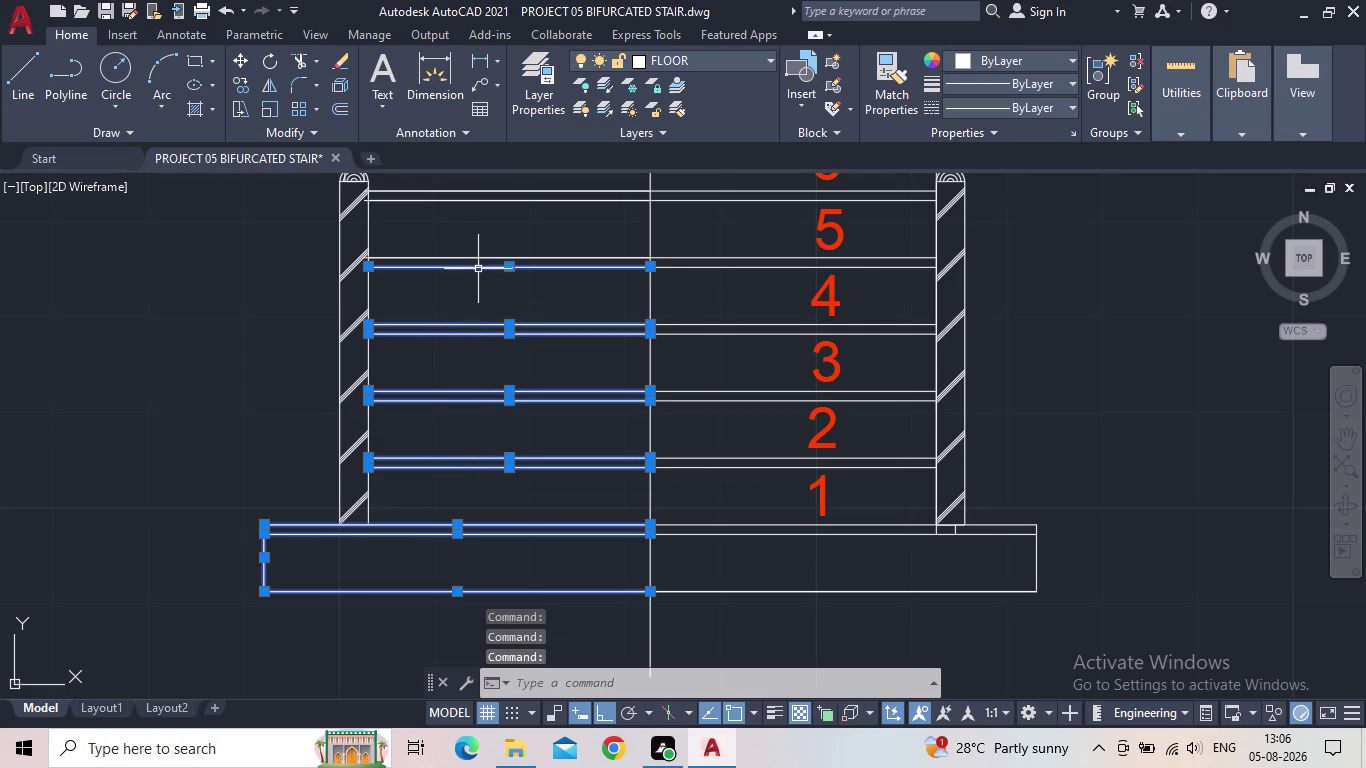
click(480, 252)
click(472, 258)
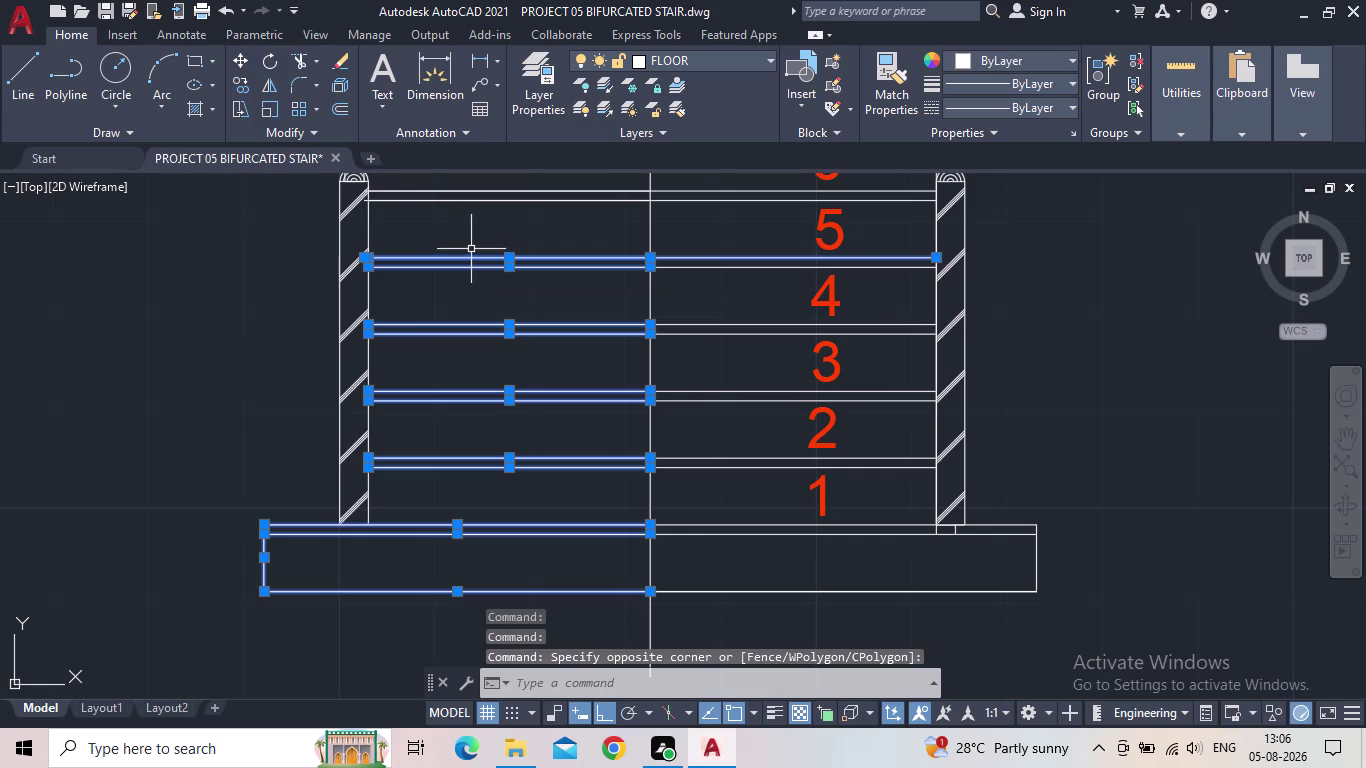
click(538, 259)
click(754, 256)
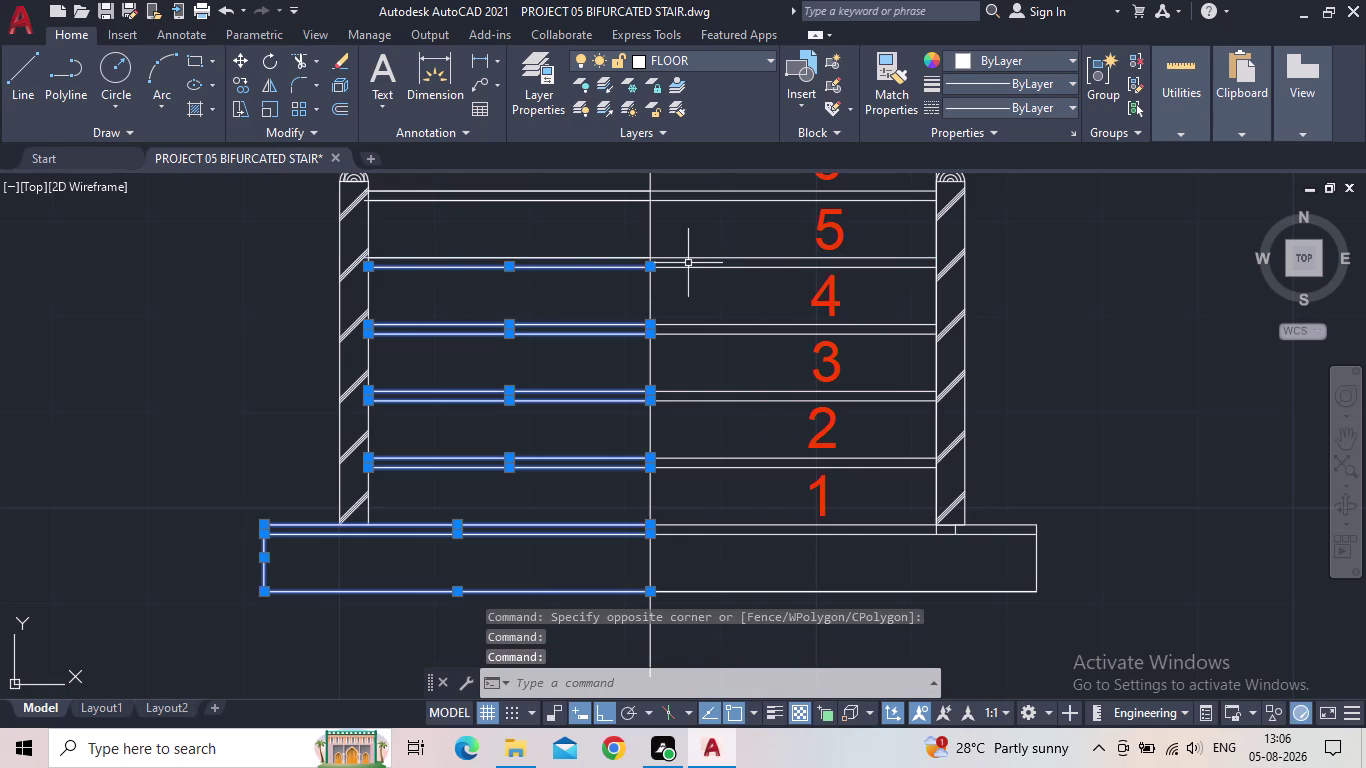
click(483, 257)
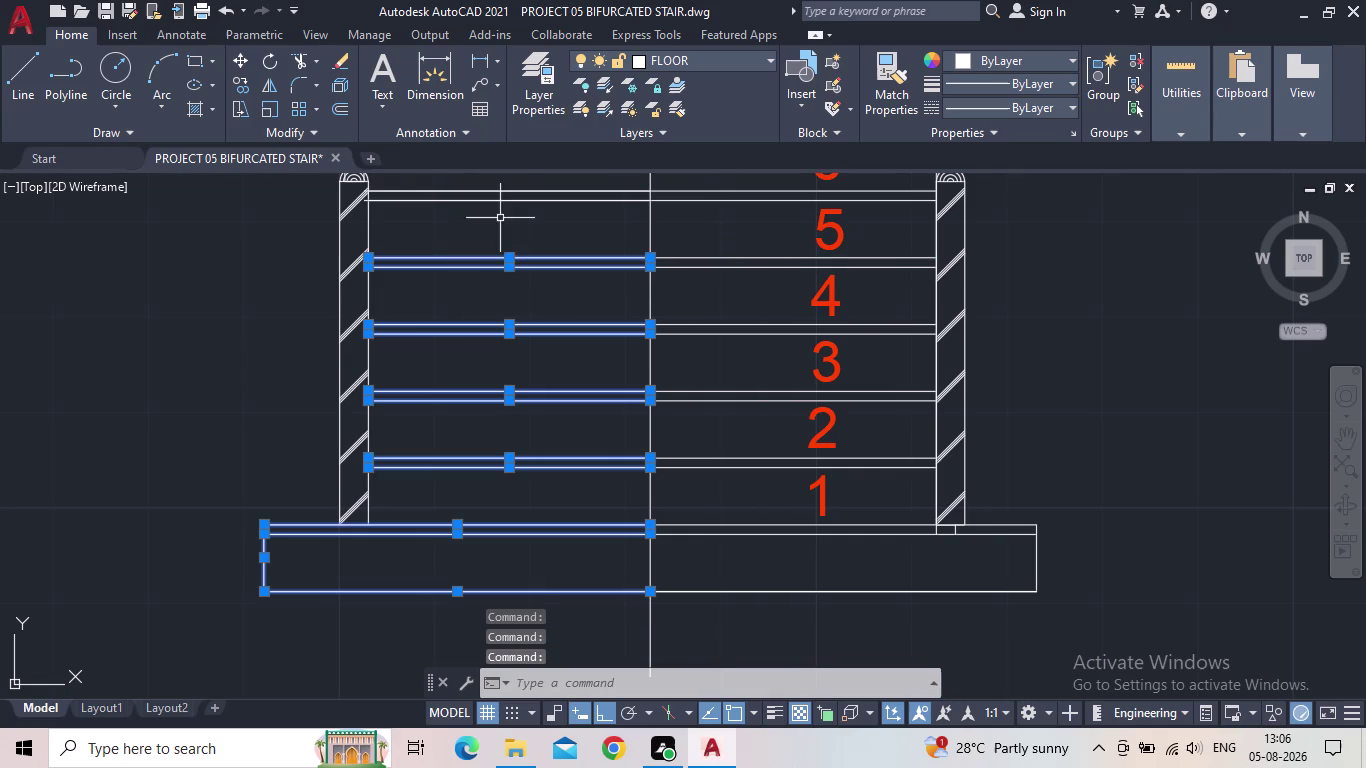
Add the half-width tread lines below steps 6, 7 and 8.
middle_drag(501, 216, 507, 400)
click(504, 386)
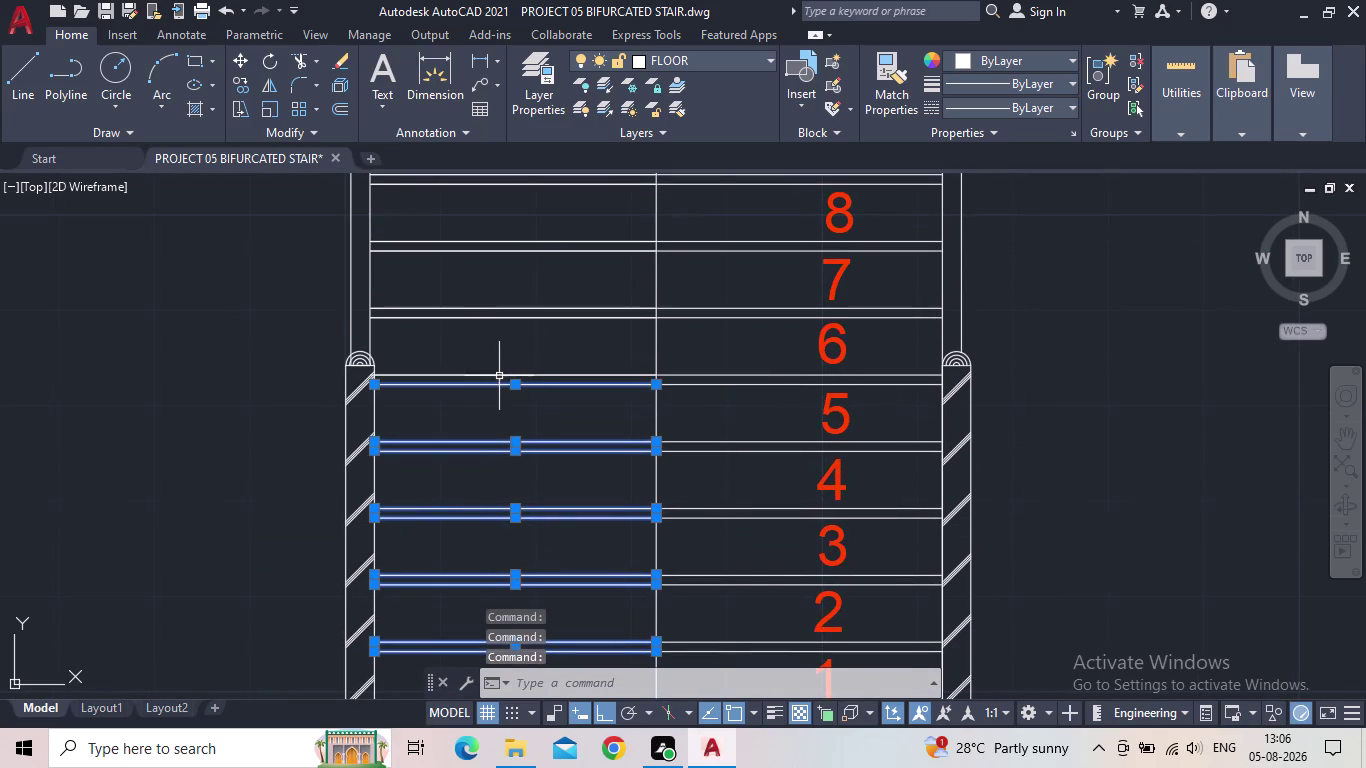
click(498, 375)
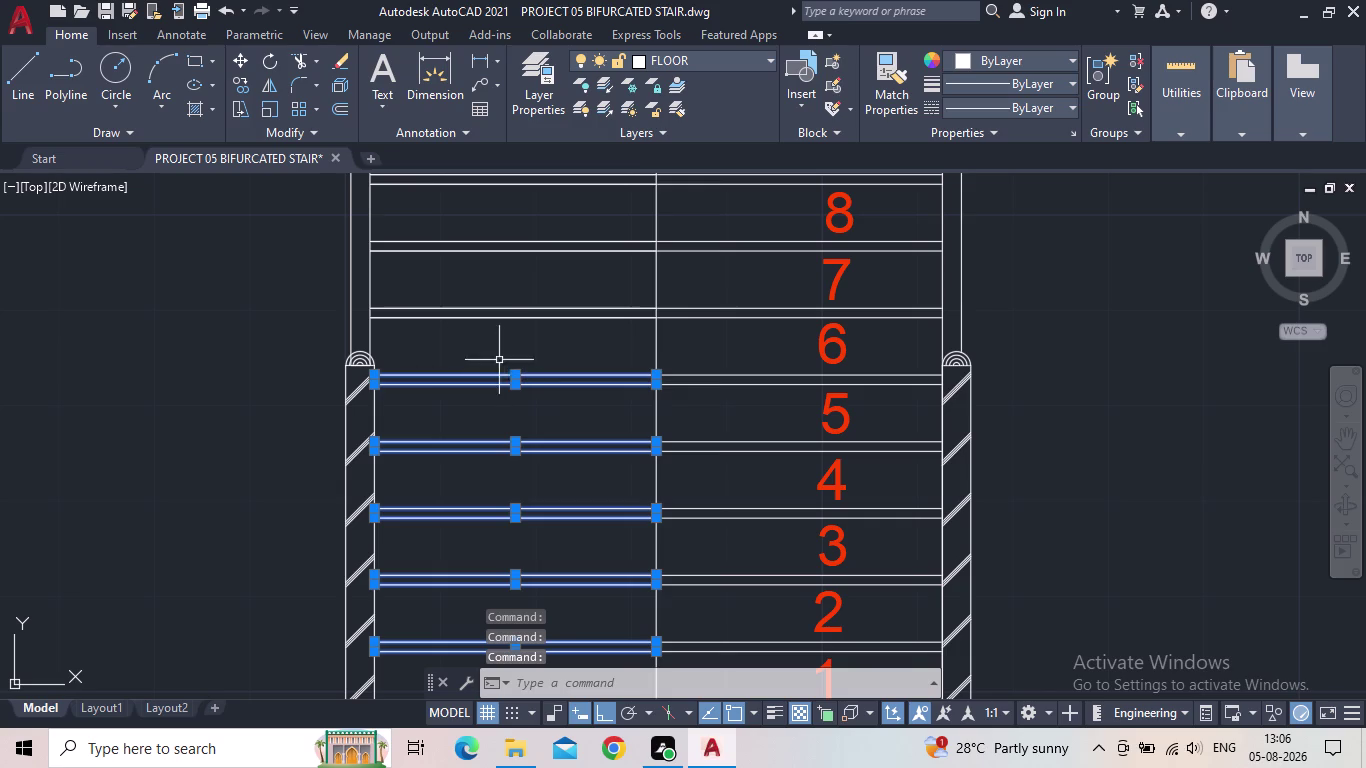
click(500, 319)
click(500, 305)
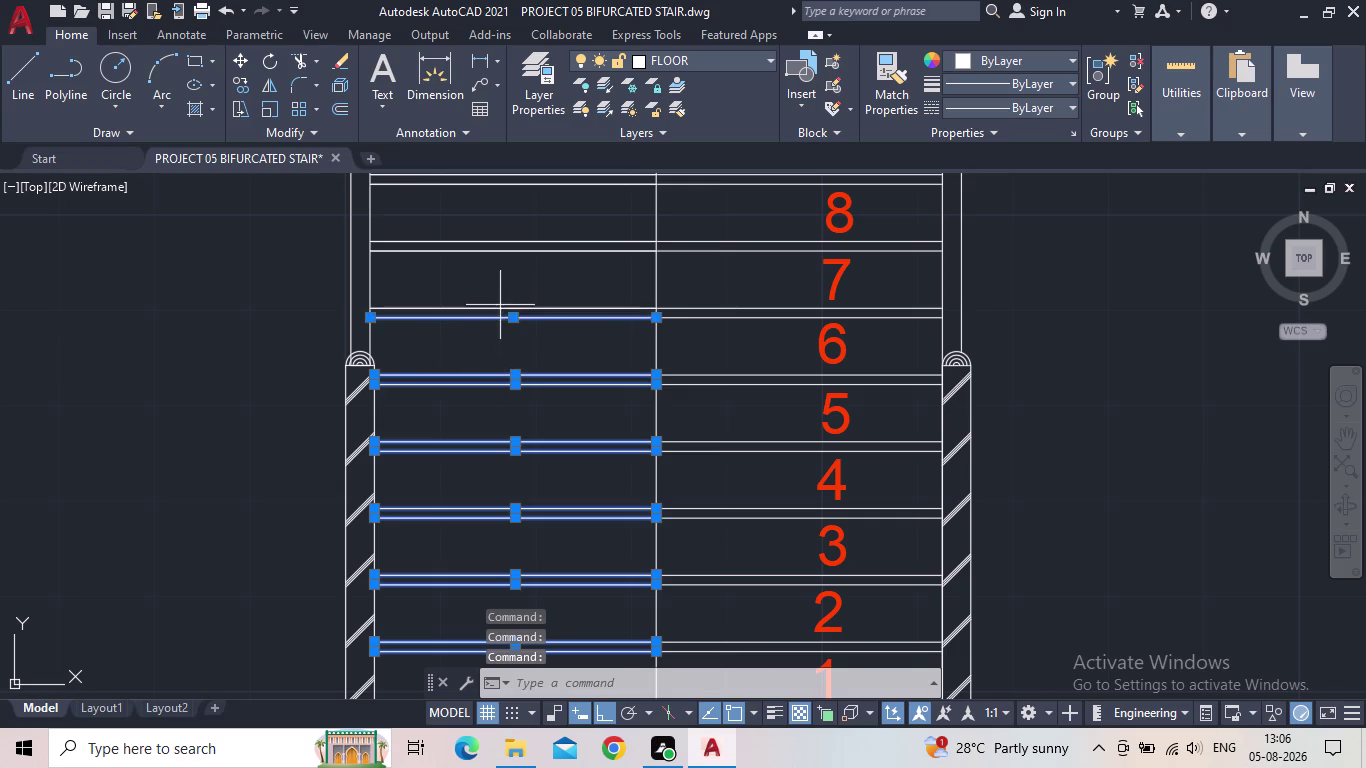
click(498, 302)
click(493, 307)
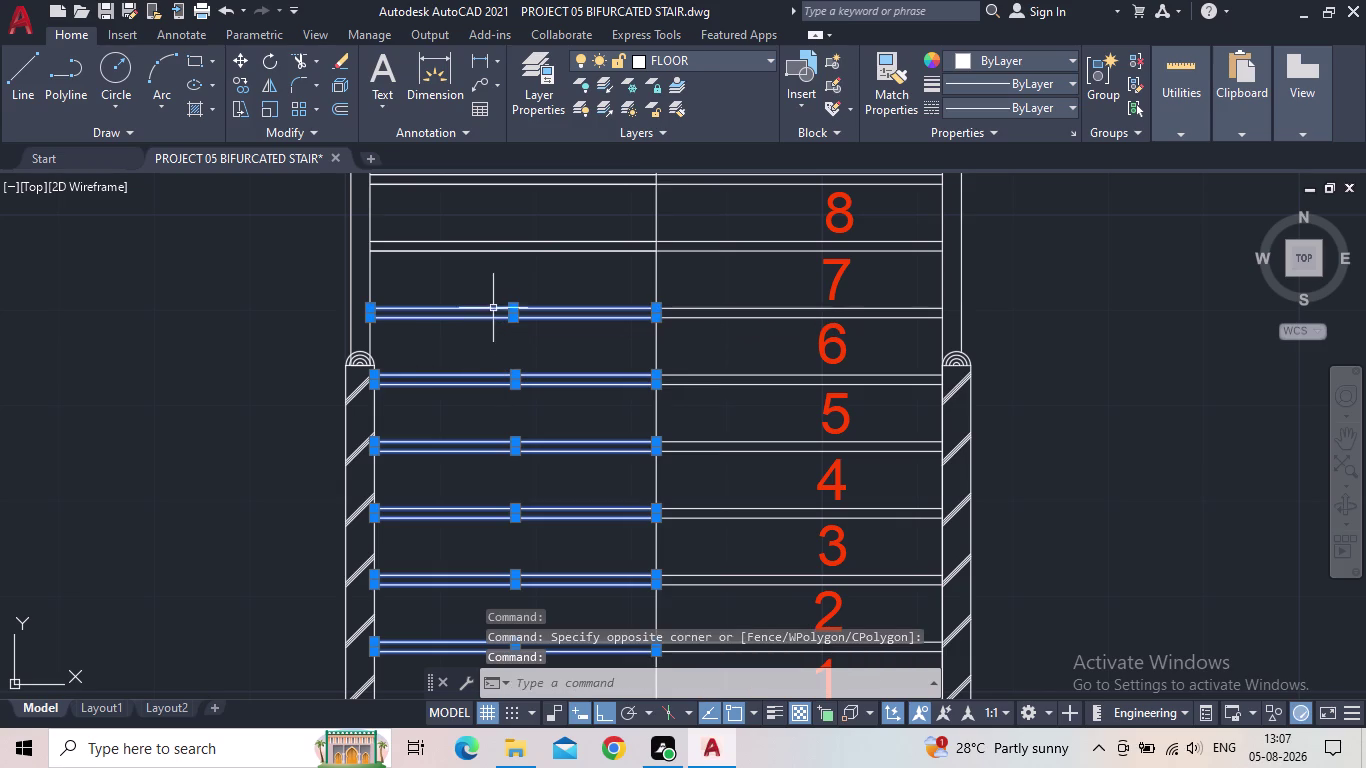
click(505, 252)
click(506, 238)
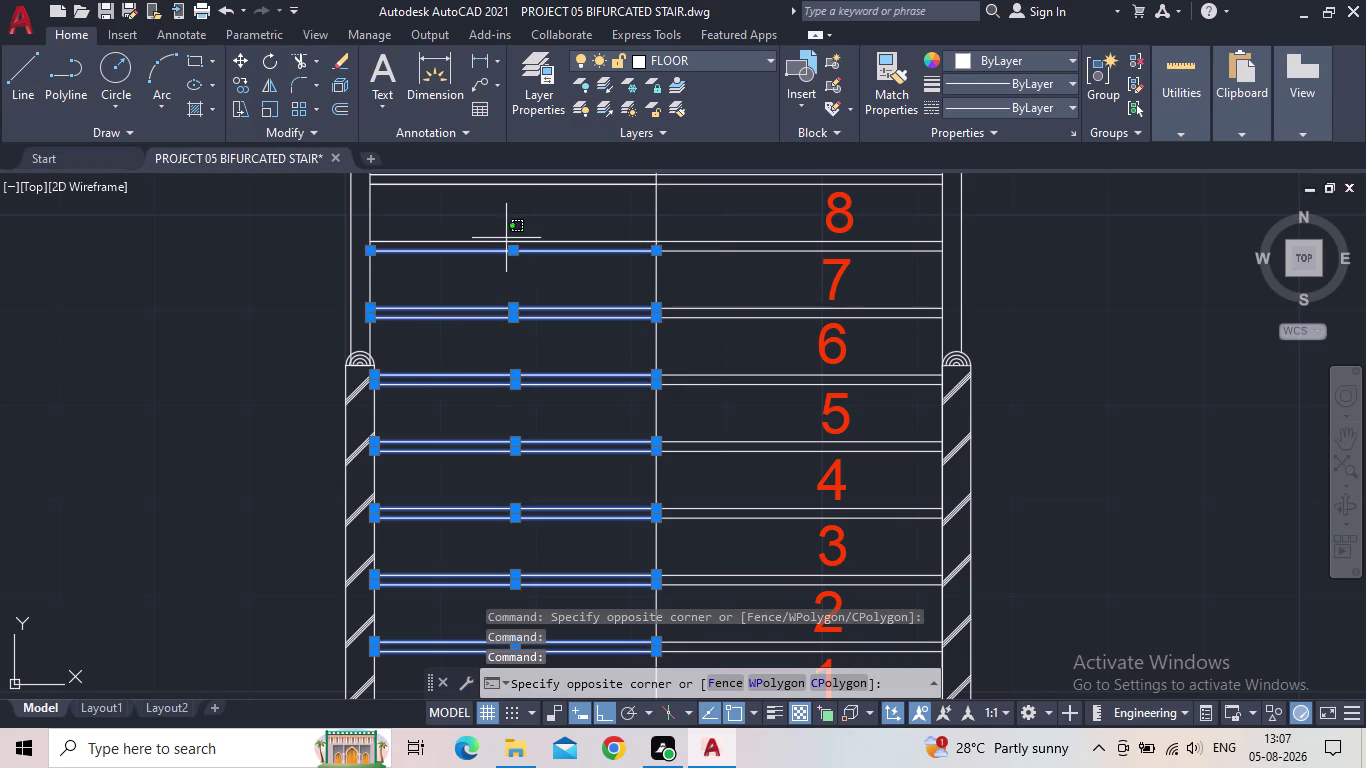
click(521, 221)
click(503, 240)
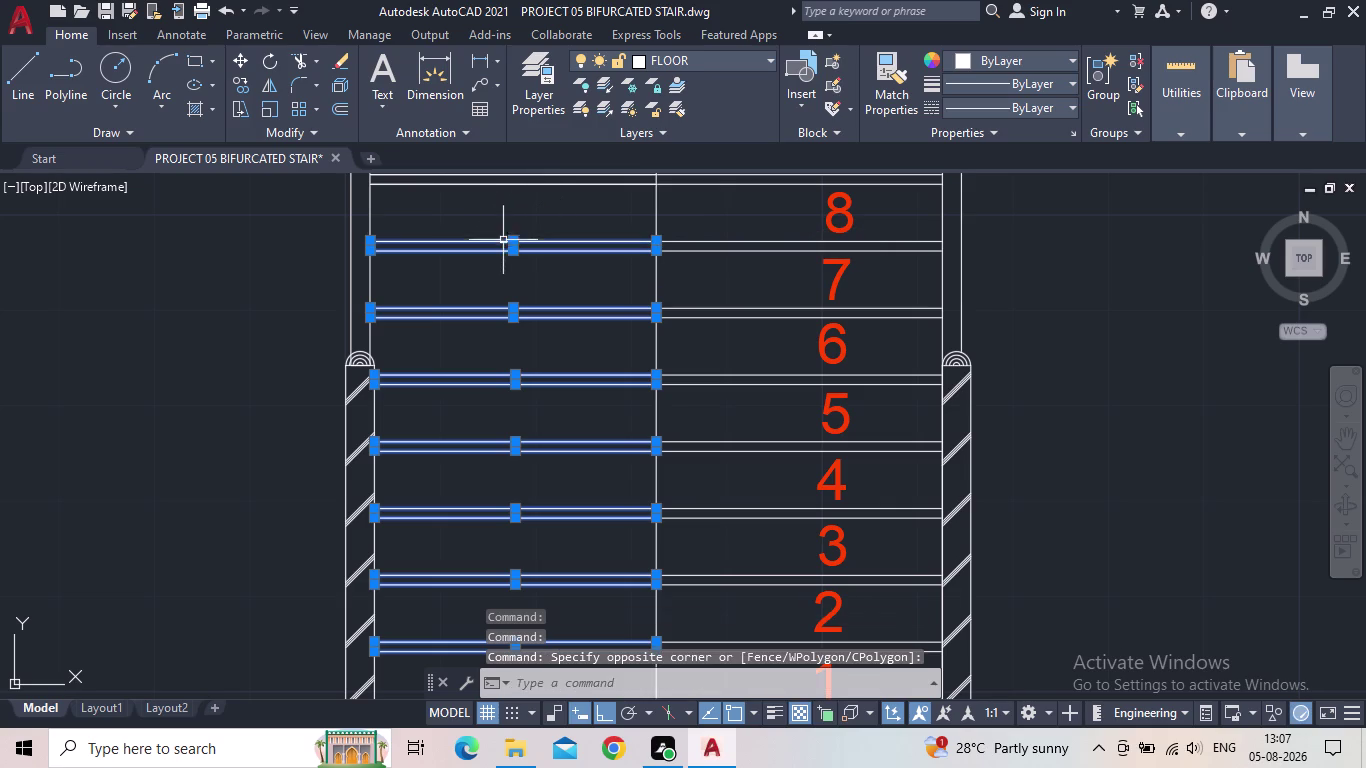
Add the half tread lines below steps 9 and 10, removing the full-width line.
middle_drag(528, 211, 543, 357)
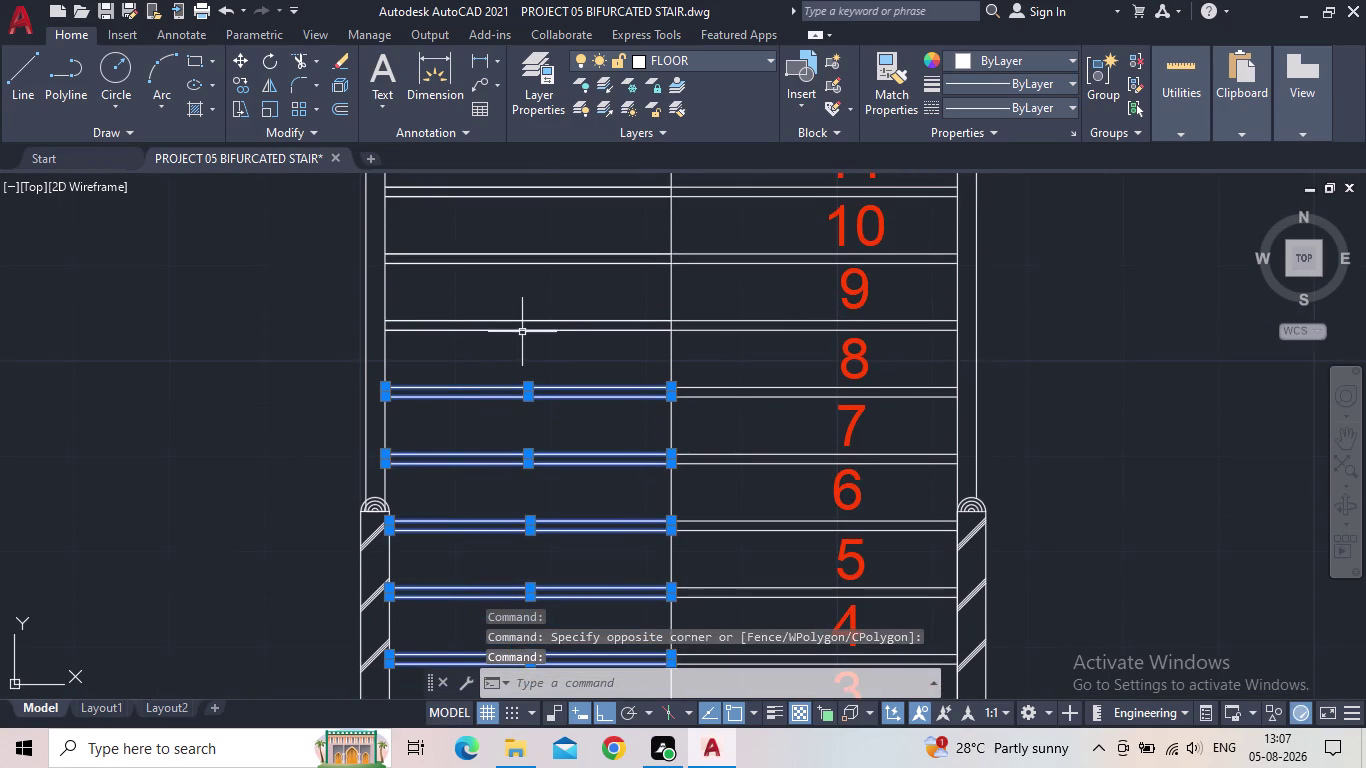
click(522, 331)
click(523, 320)
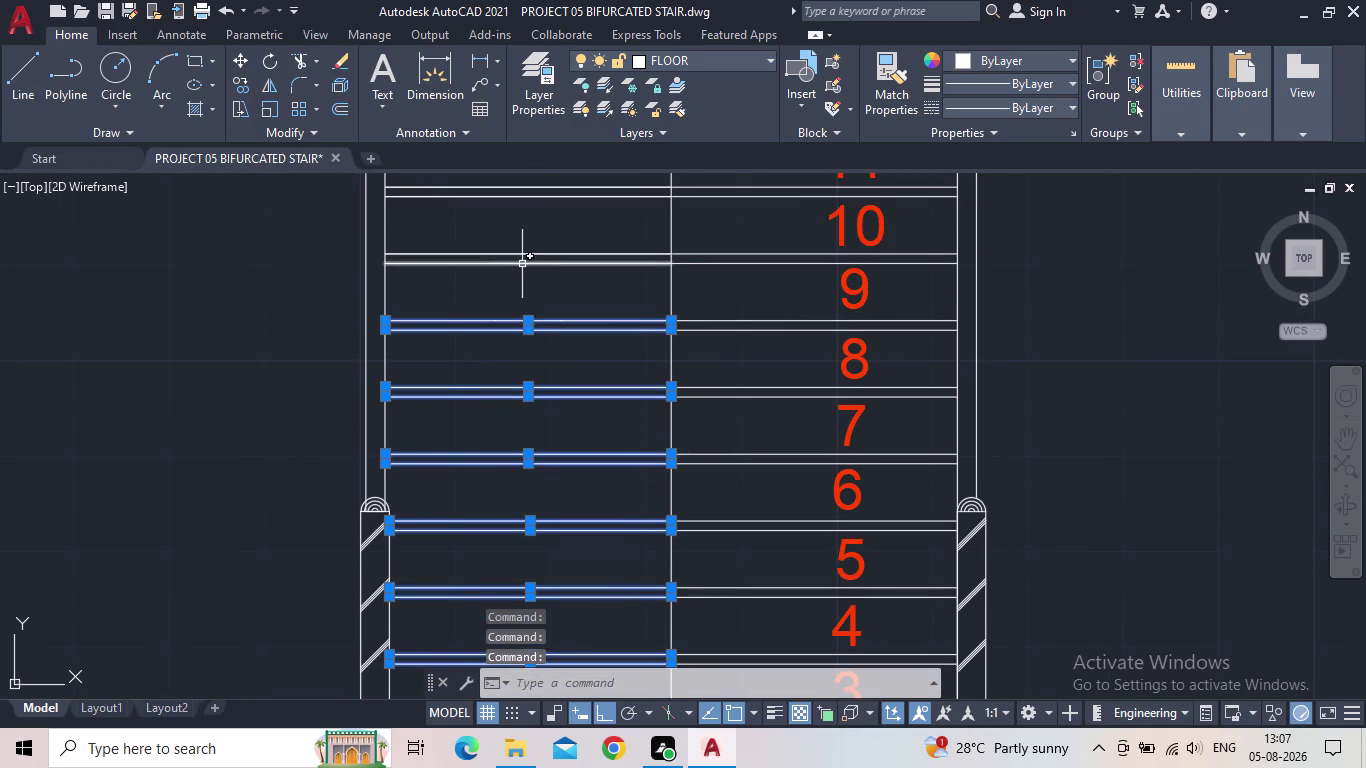
click(522, 264)
click(522, 257)
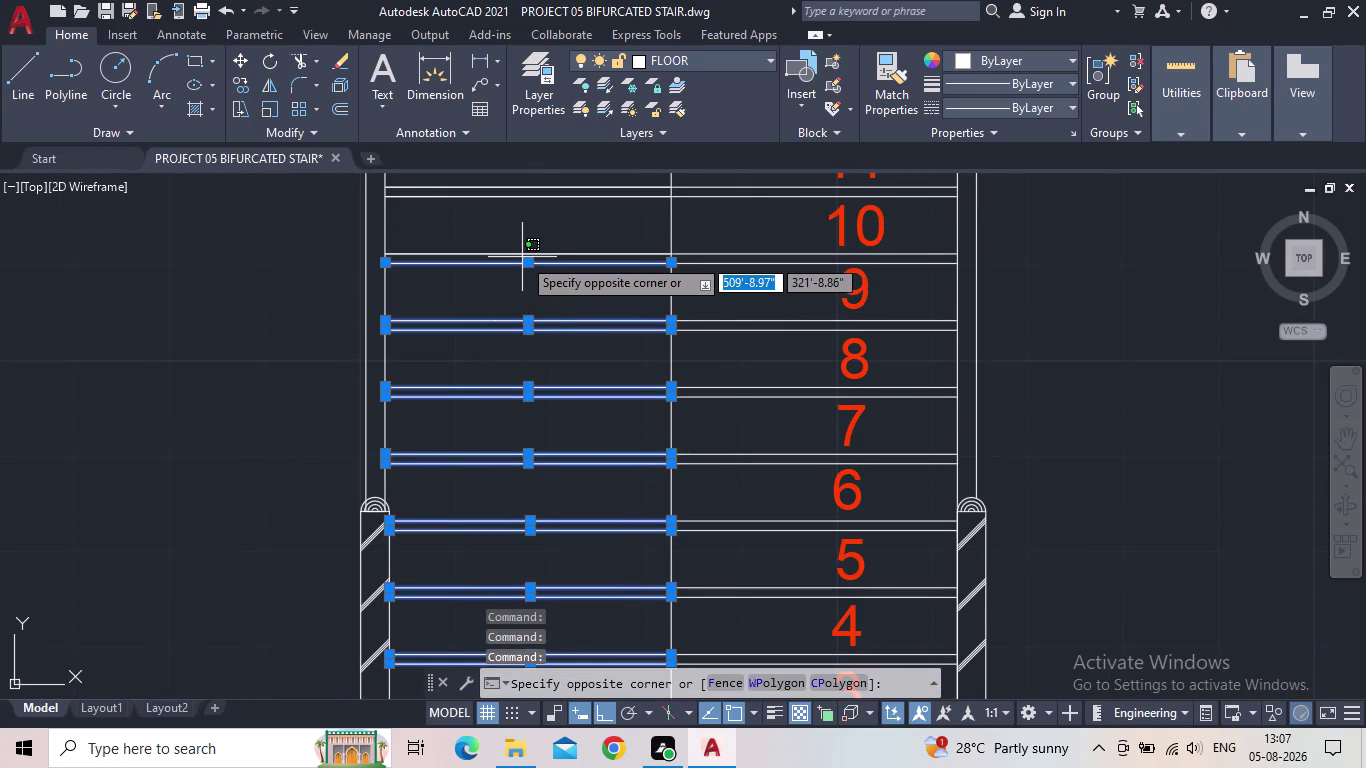
click(510, 250)
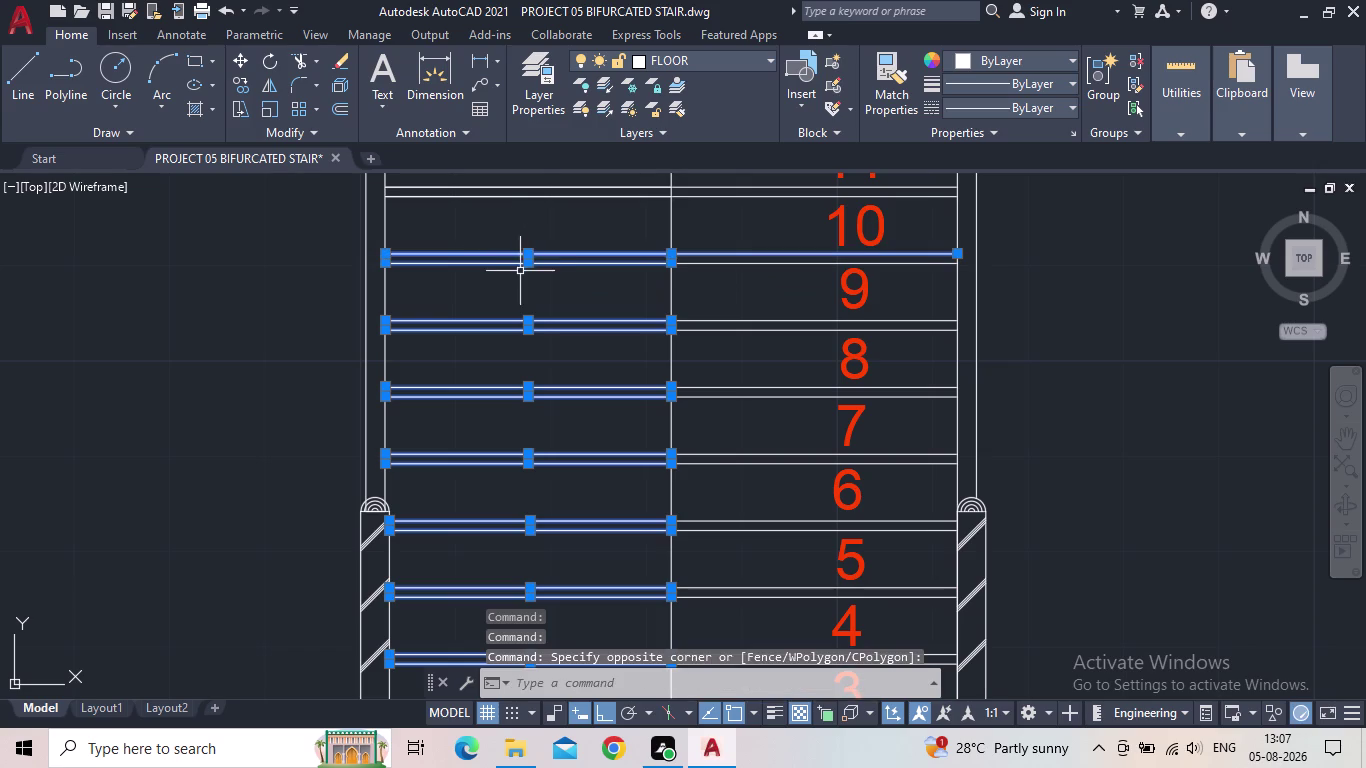
click(502, 255)
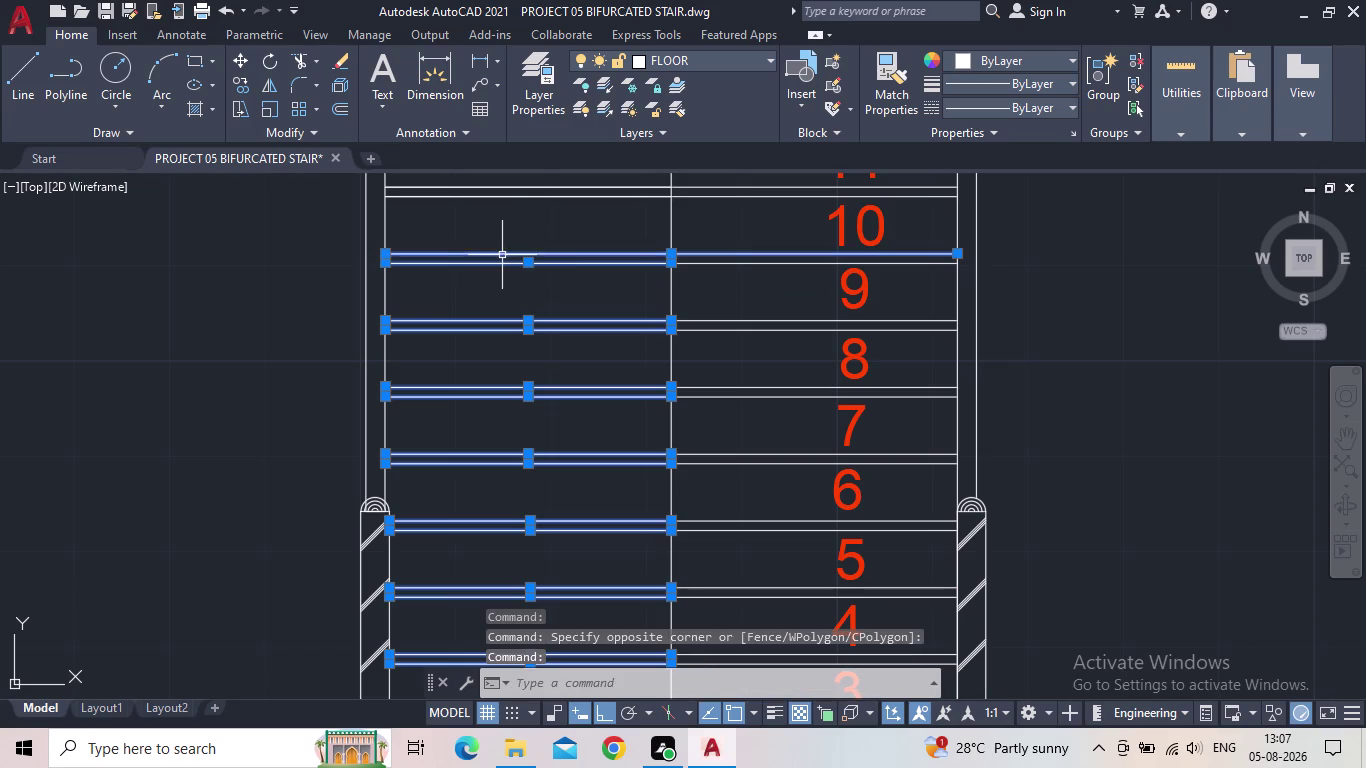
click(506, 251)
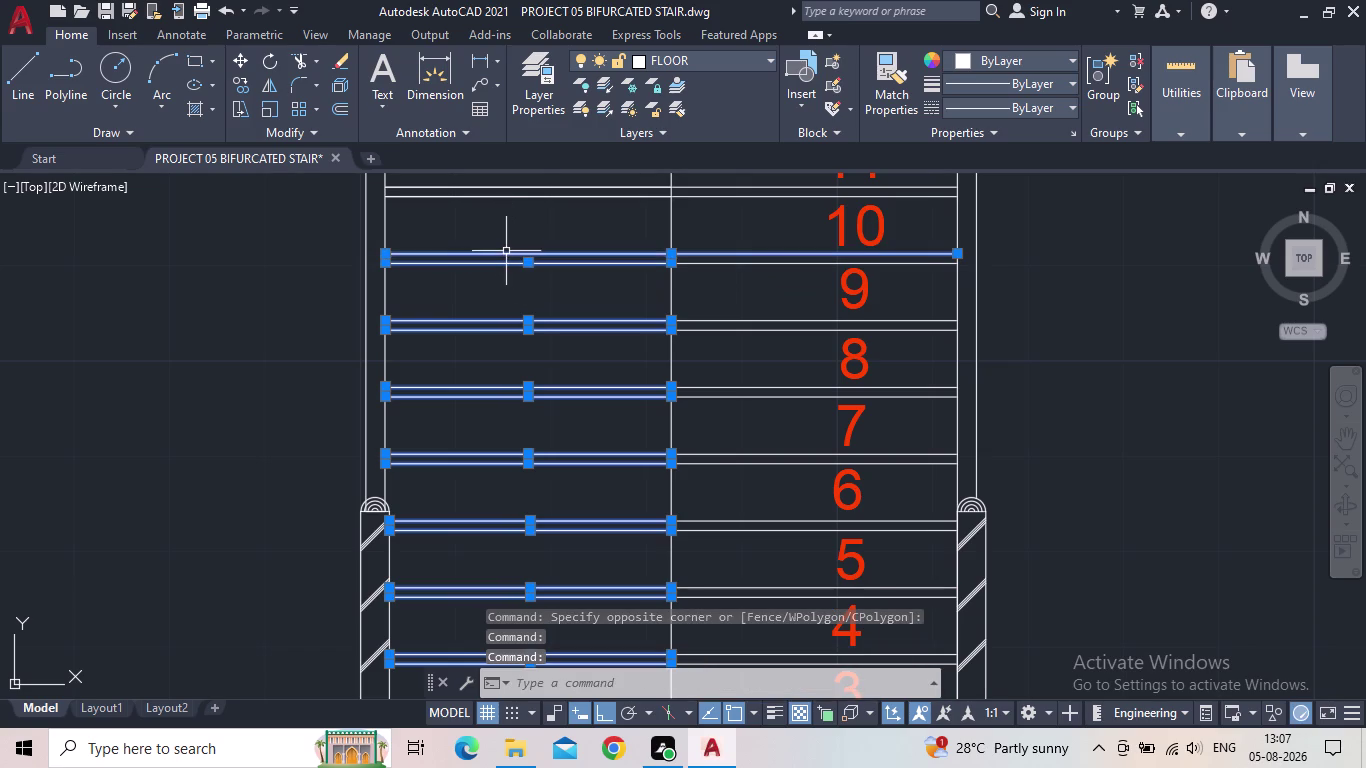
click(726, 254)
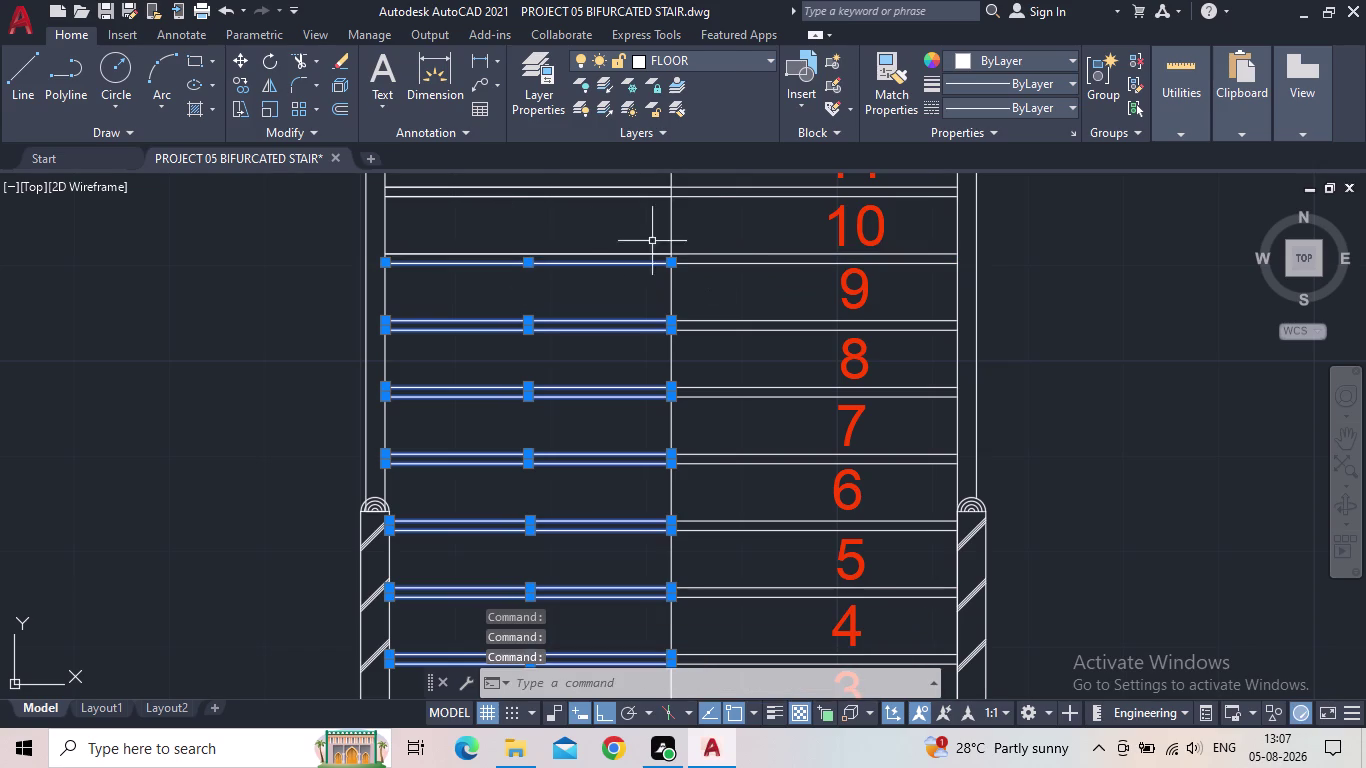
scroll(up, 3)
click(558, 253)
Add the half tread lines around steps 11, 12 and 13.
middle_drag(552, 207, 588, 460)
click(572, 417)
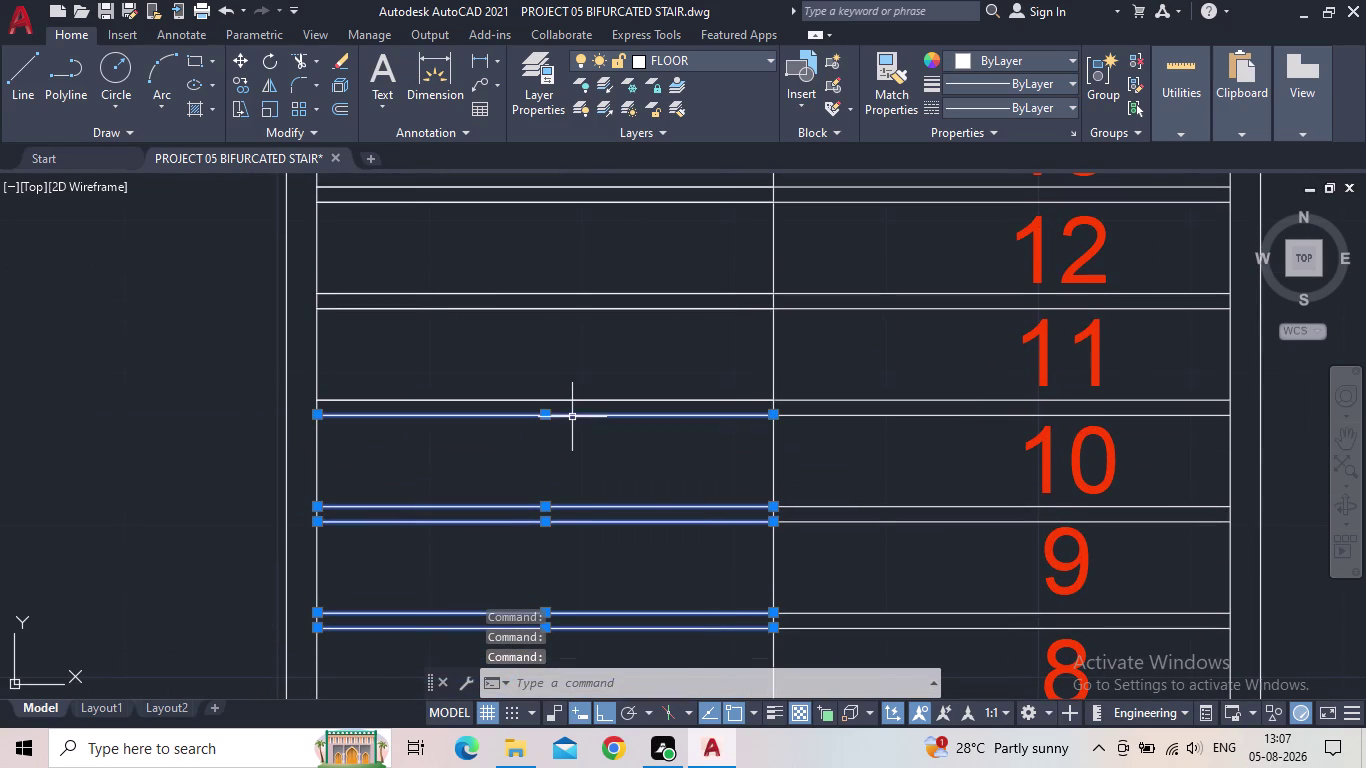
click(564, 402)
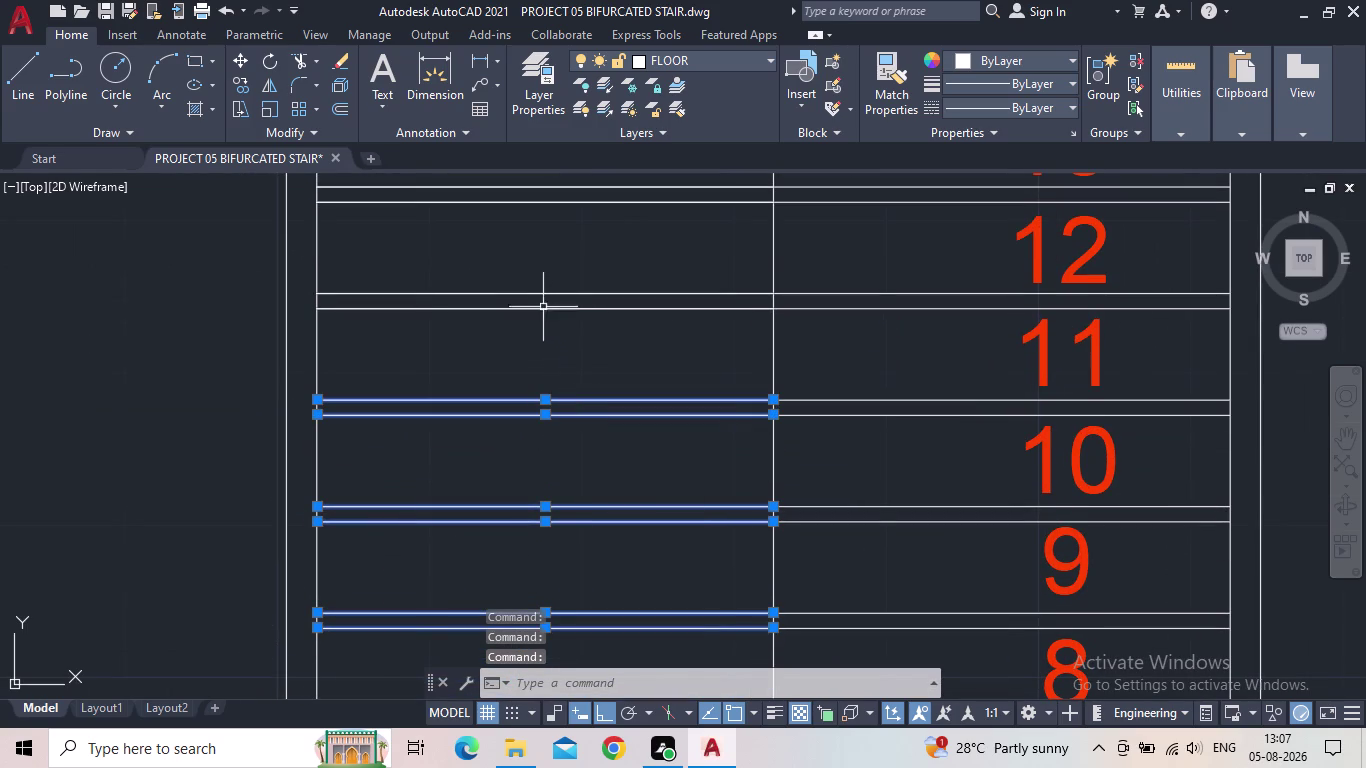
click(543, 306)
click(541, 288)
click(532, 297)
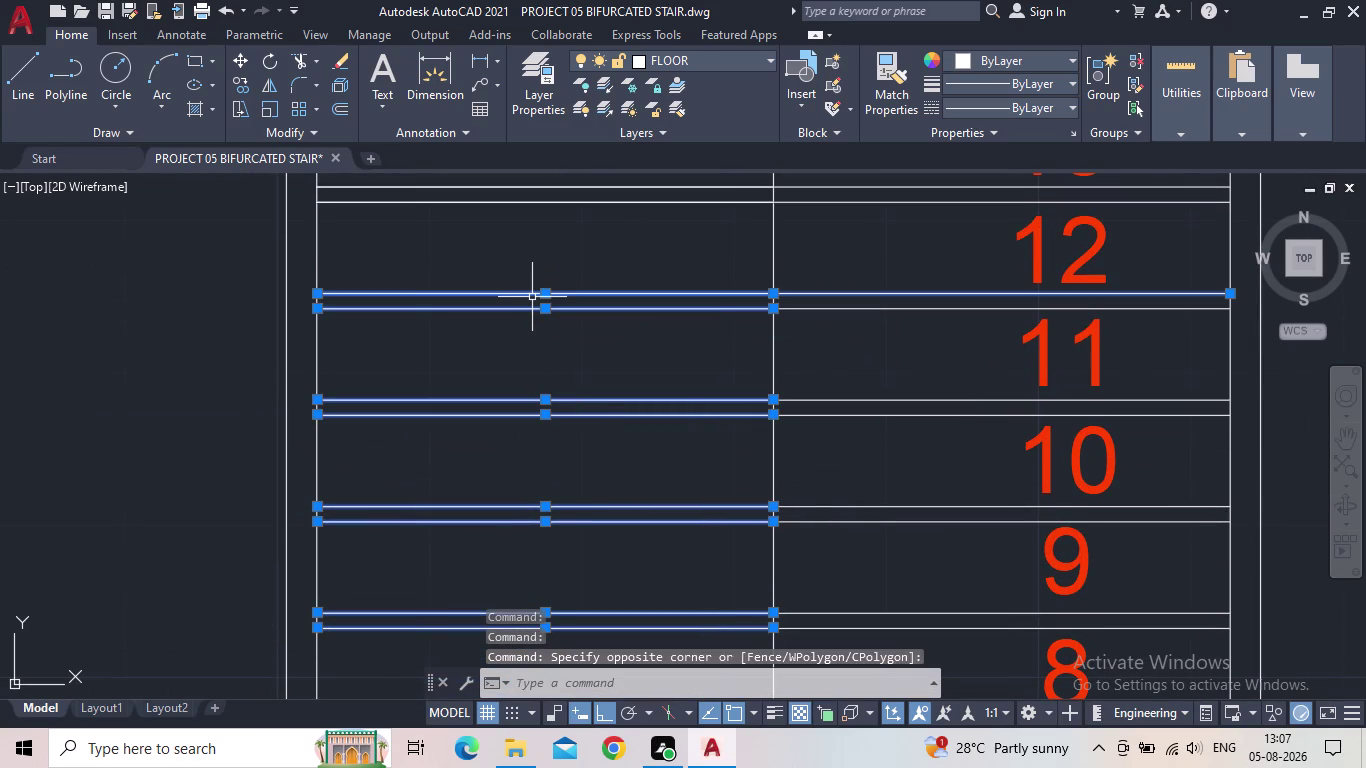
click(808, 295)
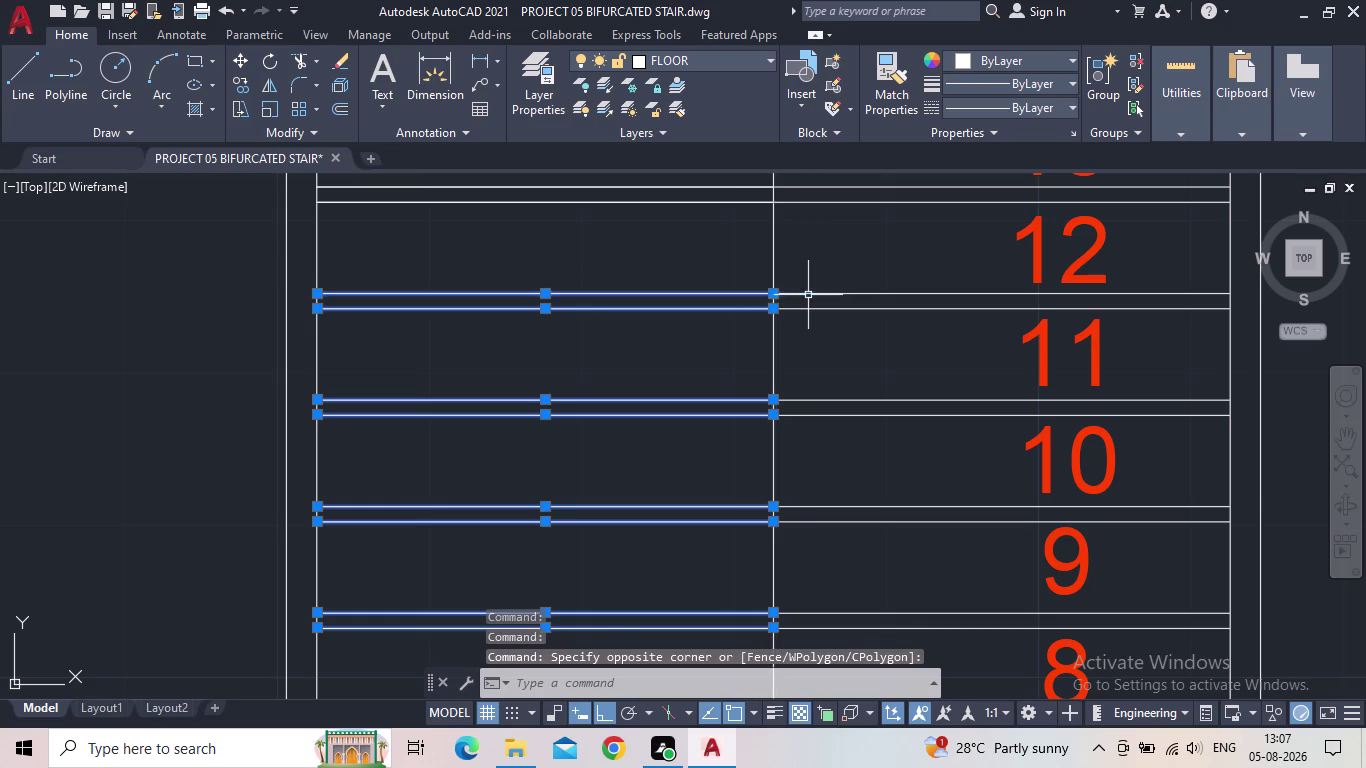
middle_drag(670, 274, 648, 462)
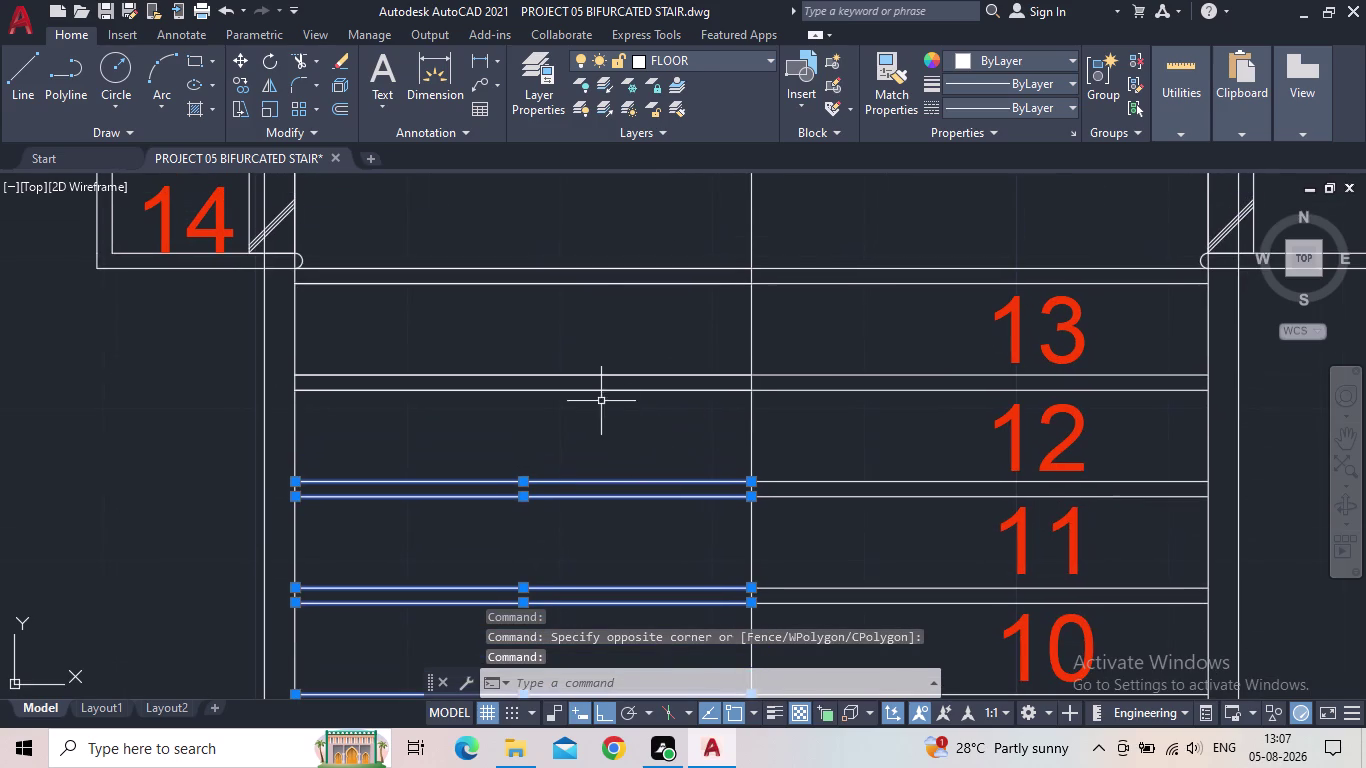
click(595, 391)
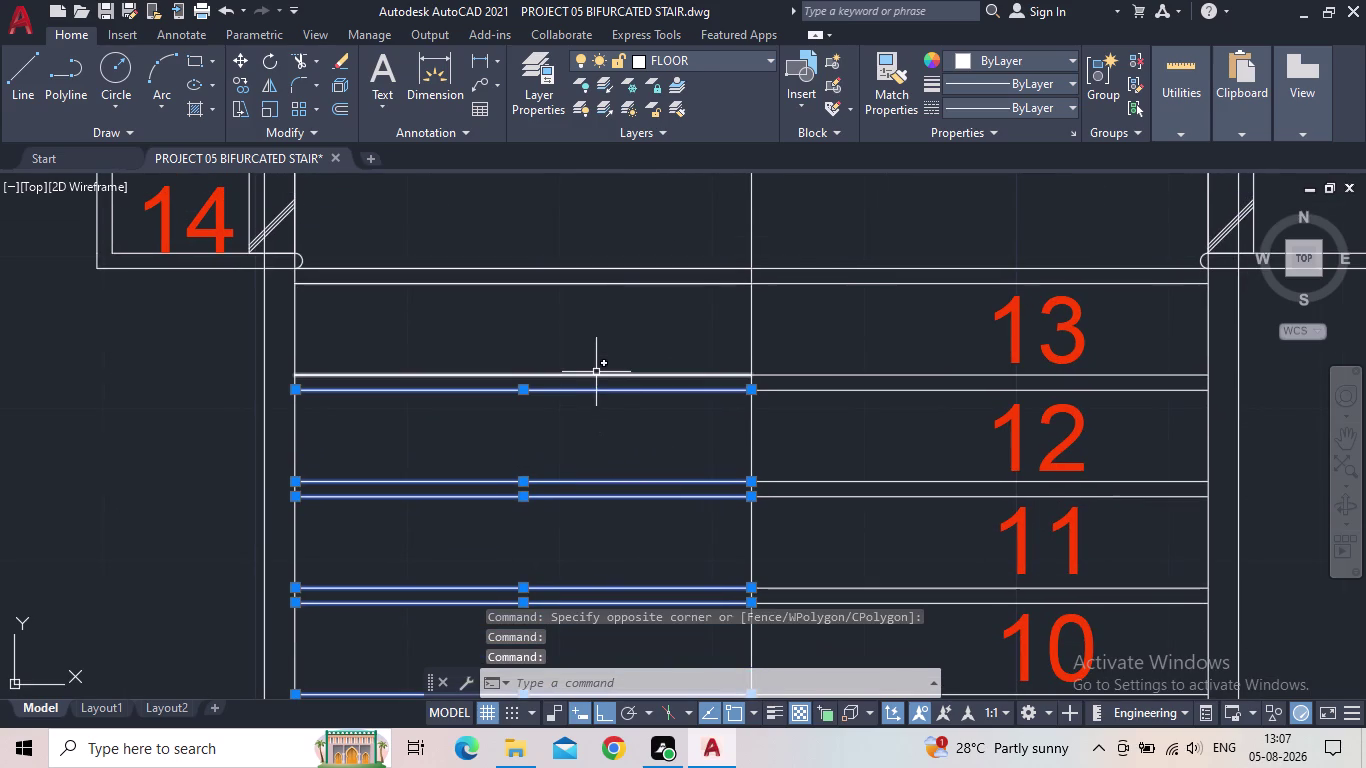
click(596, 372)
click(566, 284)
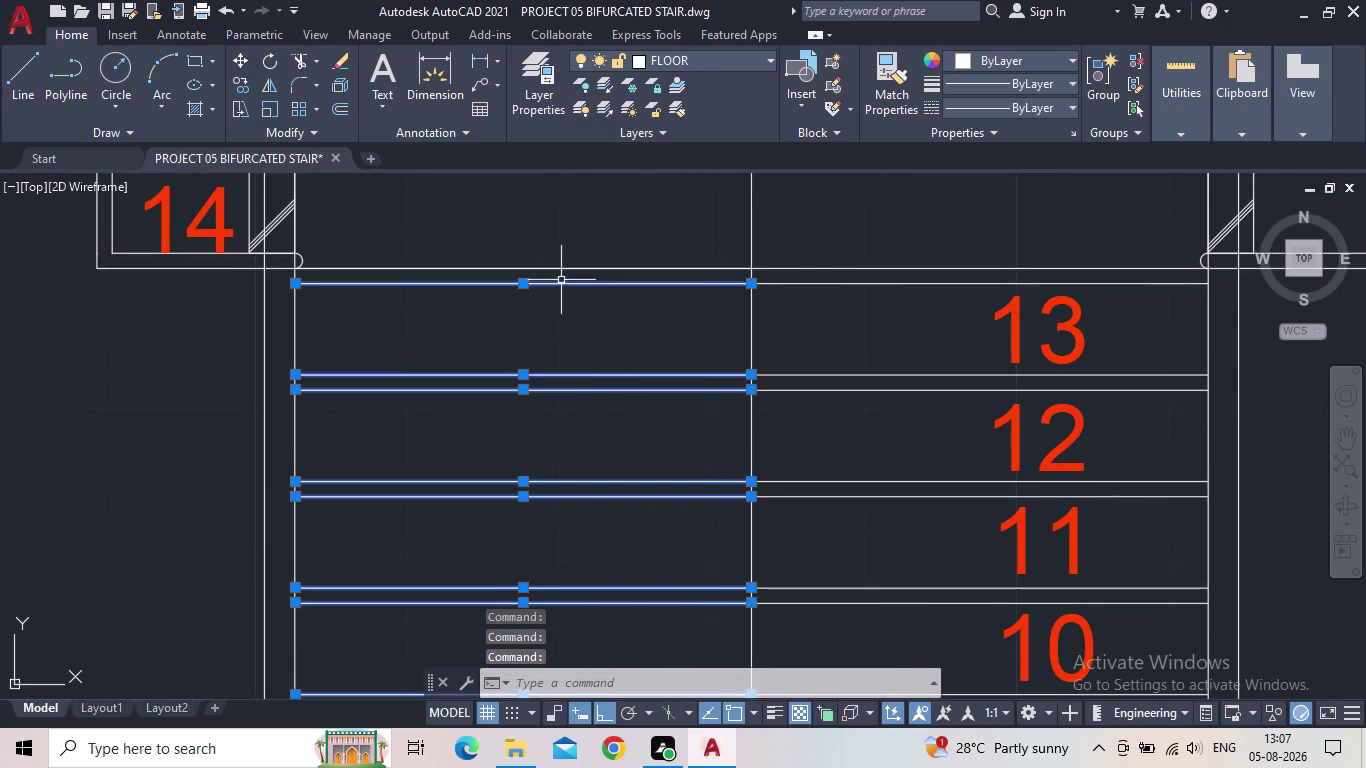
click(547, 271)
scroll(down, 3)
In the elevation, window-select the left flight's newel post and handrail end.
middle_drag(487, 254, 622, 441)
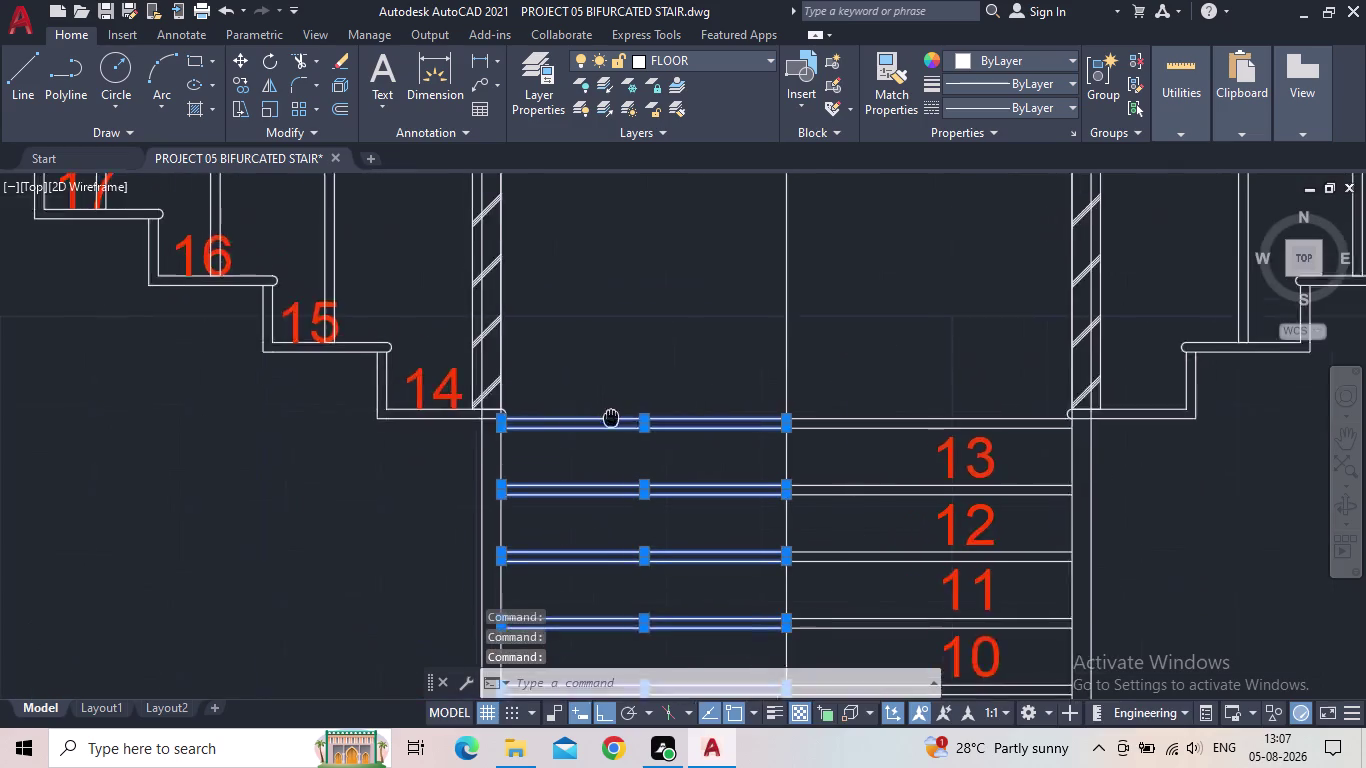
middle_drag(622, 441, 629, 456)
scroll(down, 3)
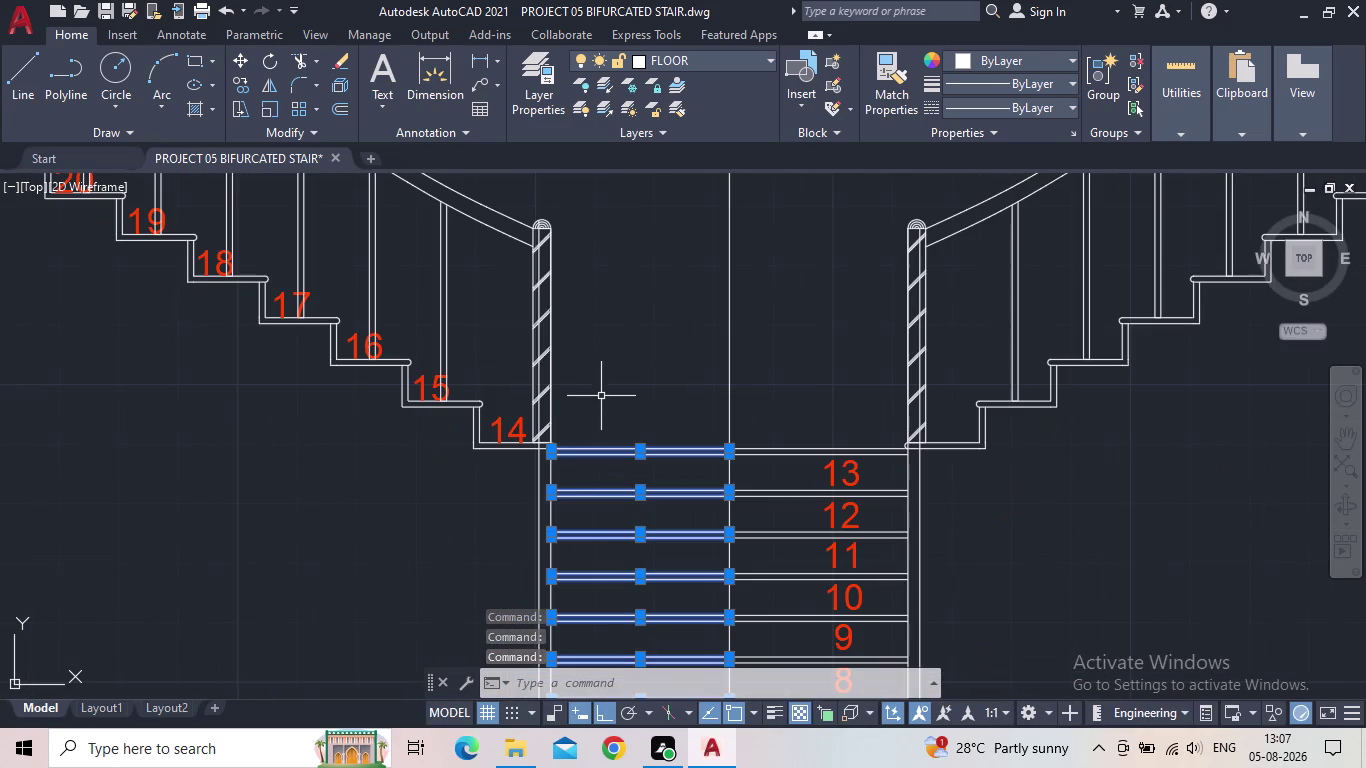
click(592, 376)
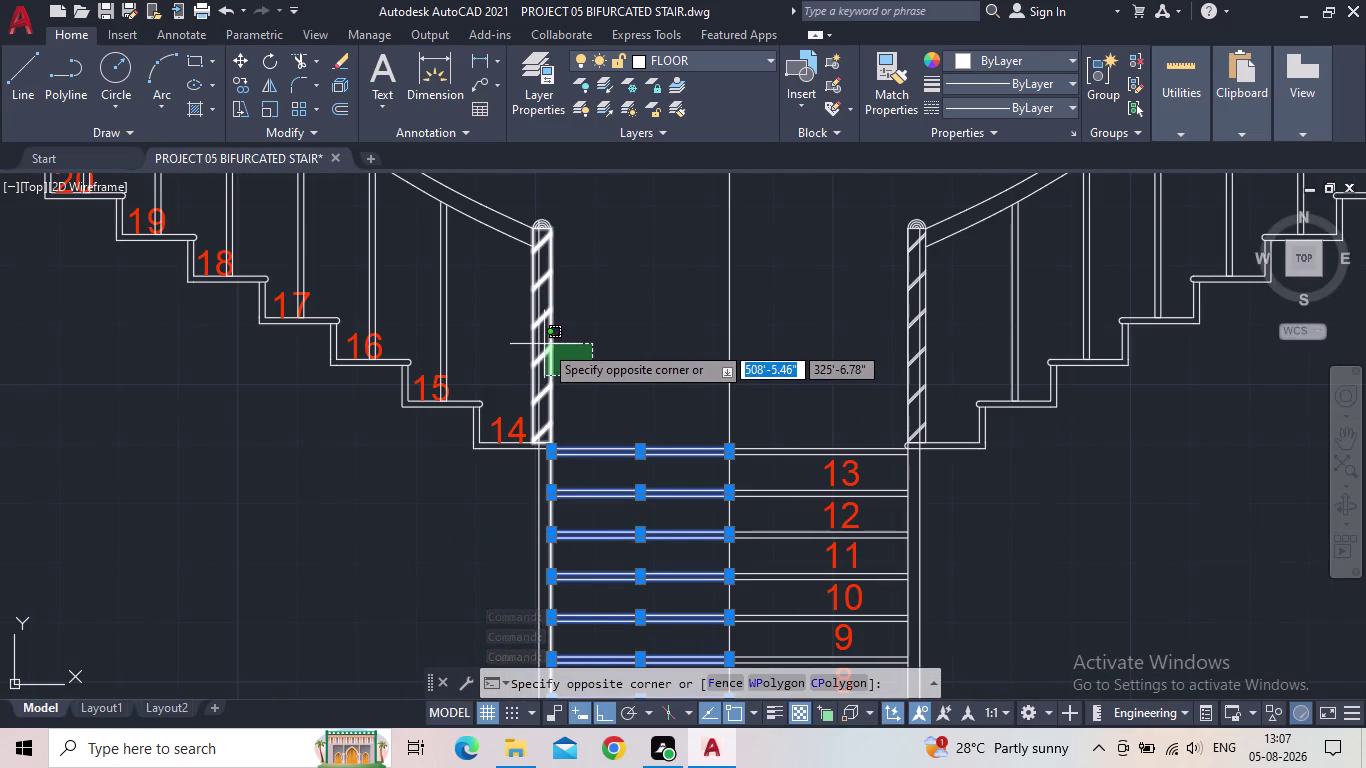
click(577, 350)
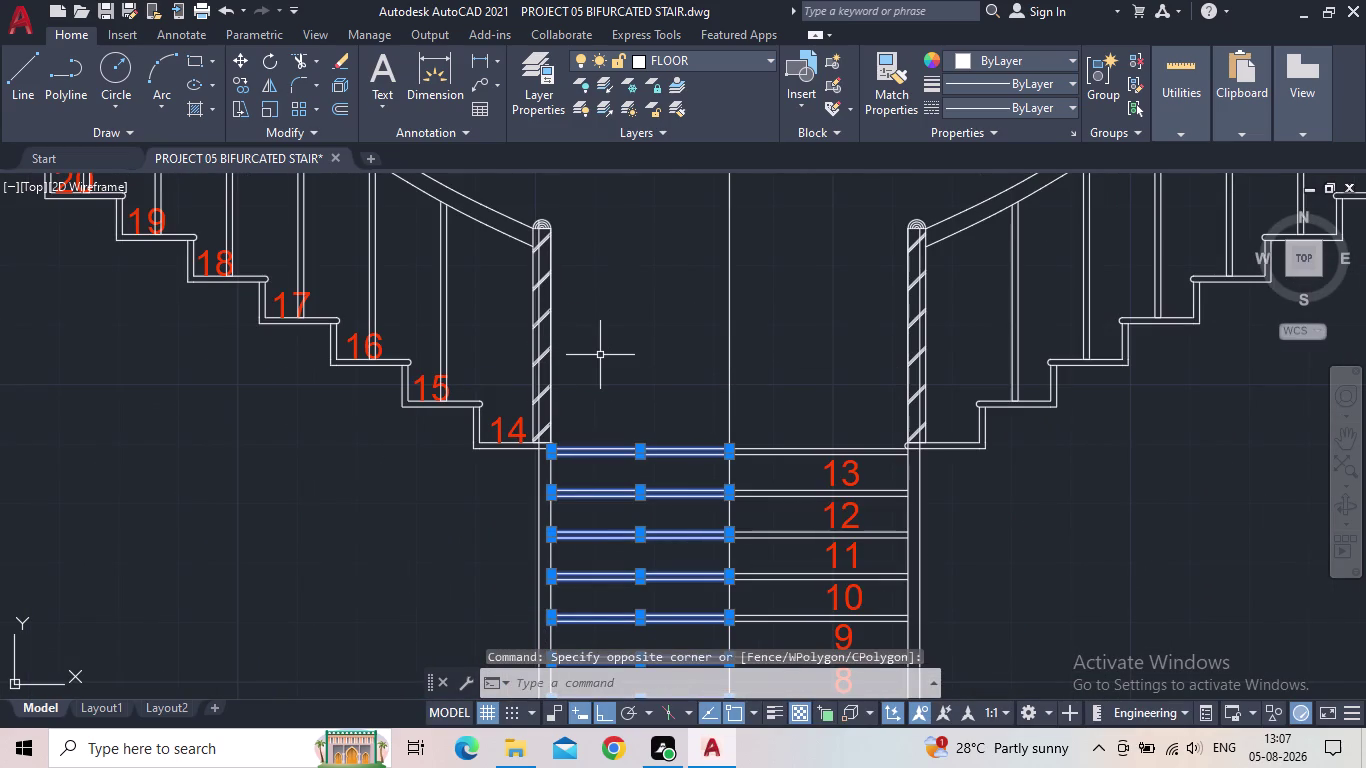
drag(600, 355, 567, 339)
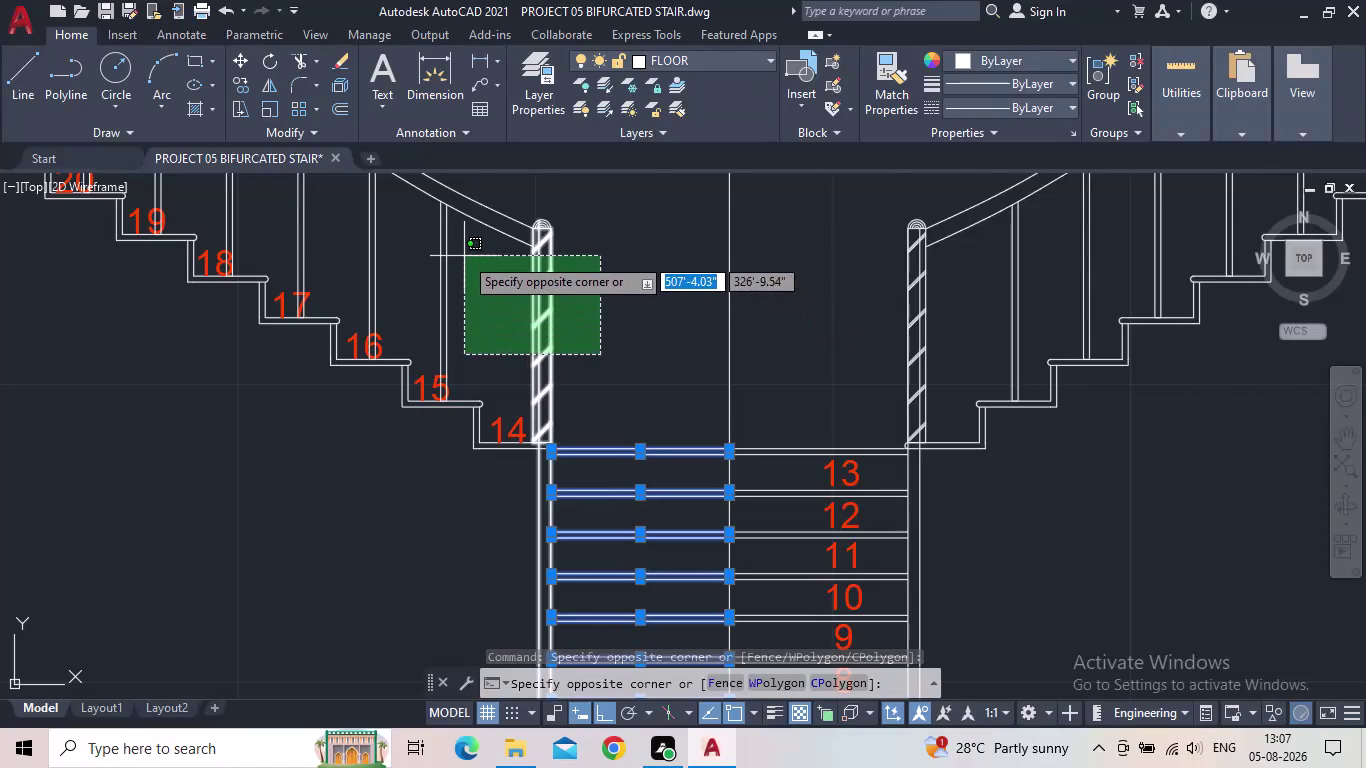
middle_drag(464, 255, 518, 367)
click(483, 302)
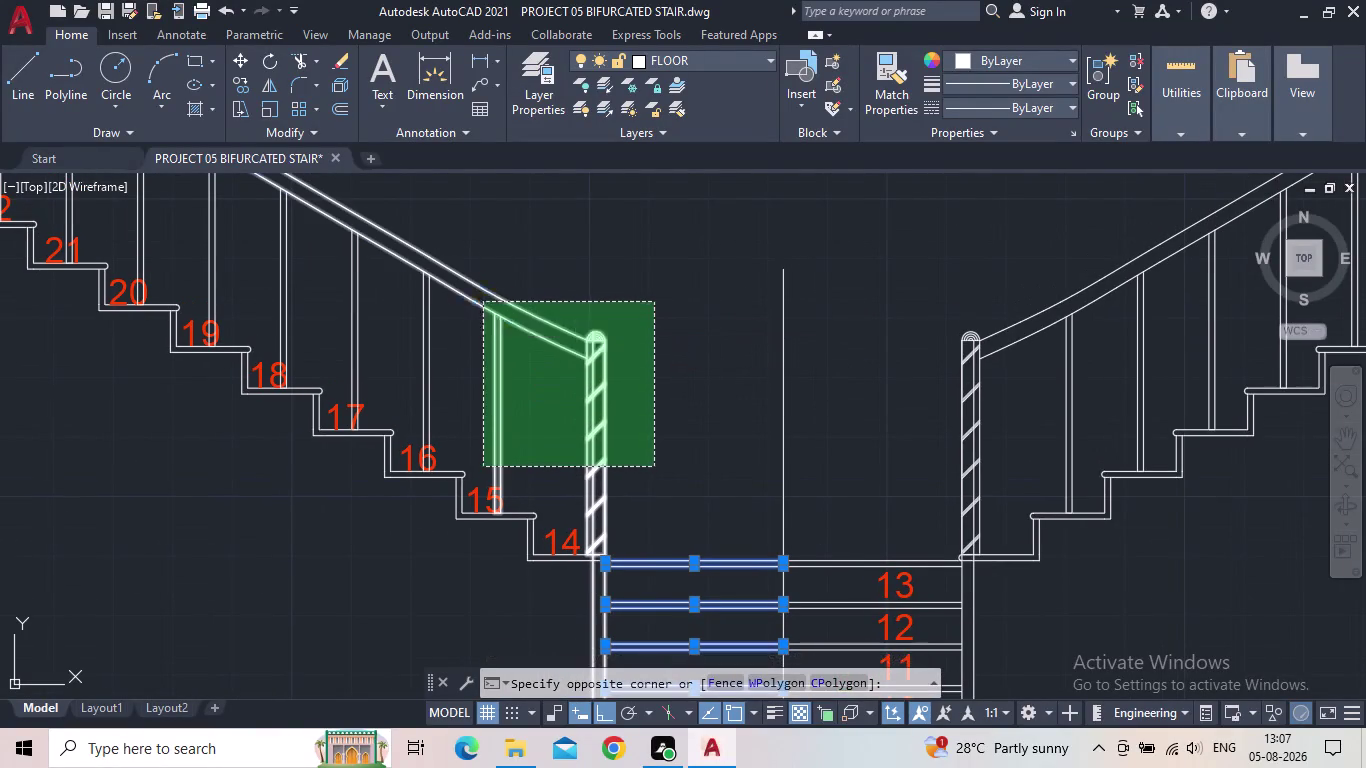
middle_drag(469, 288, 651, 319)
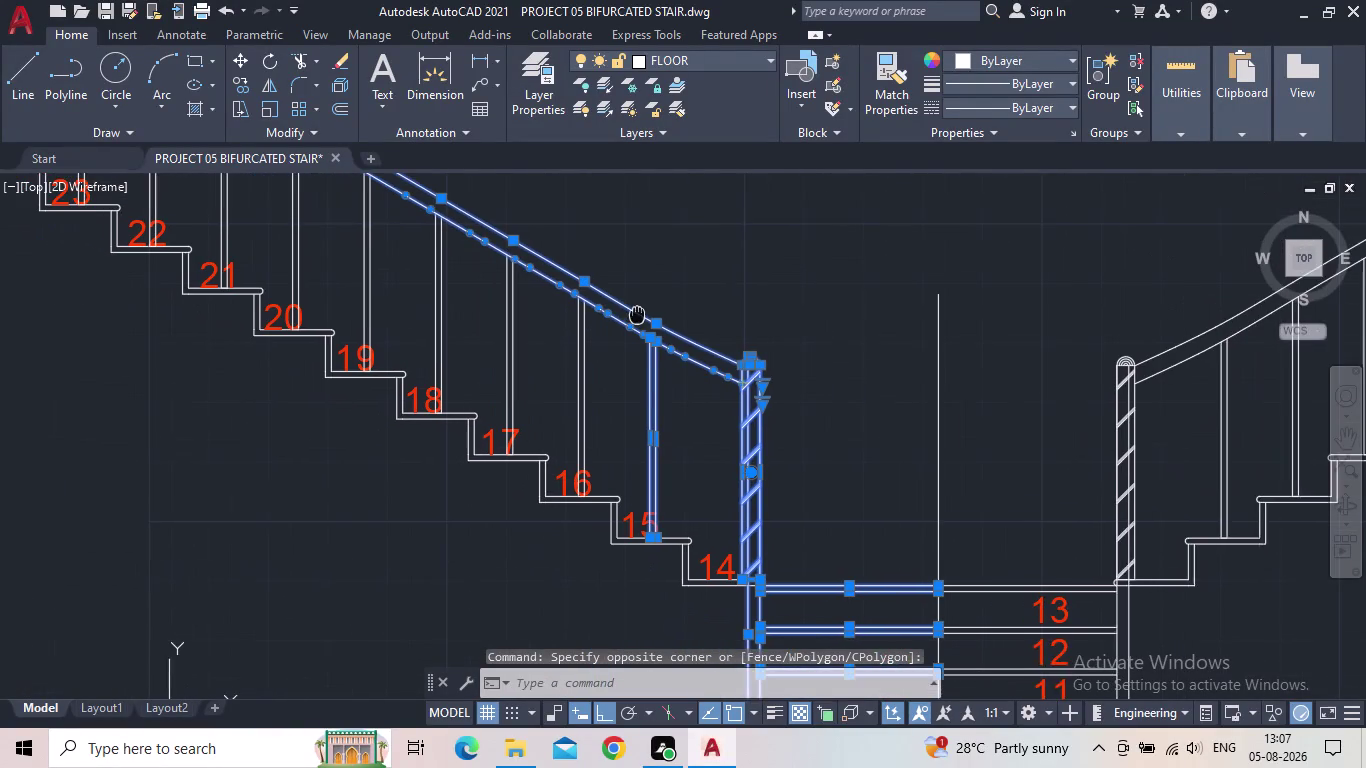
Add the left flight handrail and balusters at steps 15 through 22.
drag(626, 387, 607, 375)
click(512, 335)
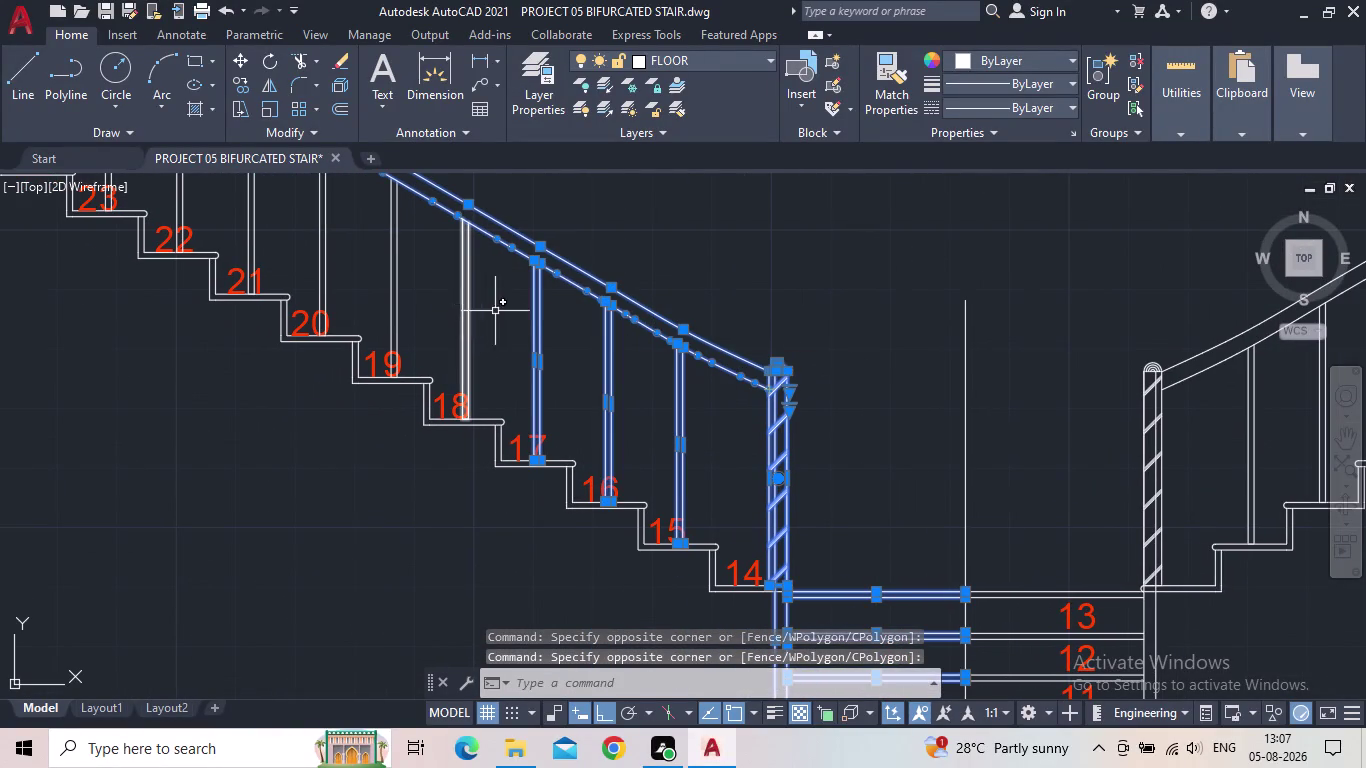
click(499, 313)
click(383, 259)
middle_drag(383, 259, 682, 444)
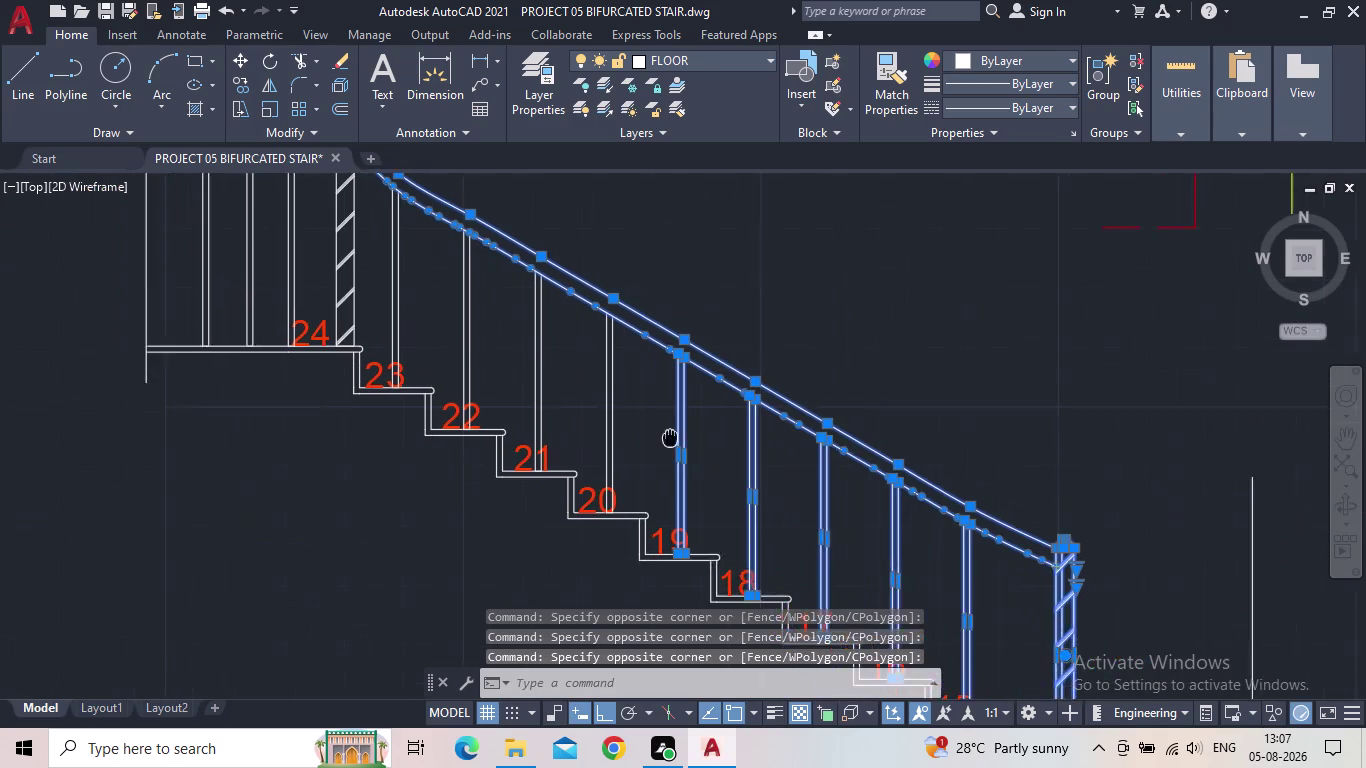
middle_drag(682, 444, 715, 466)
click(678, 449)
click(561, 386)
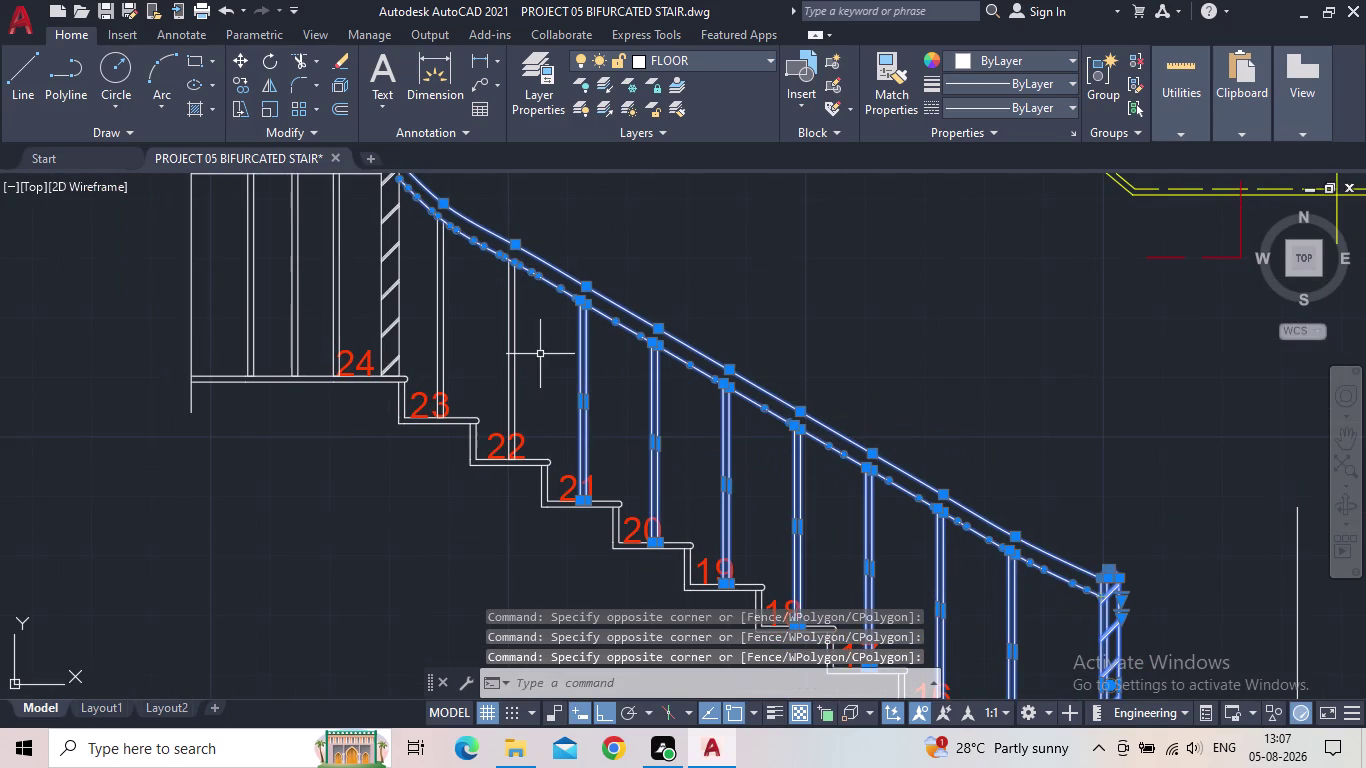
click(540, 354)
click(426, 295)
Add the step 23 baluster, landing balusters and landing top rail.
middle_drag(426, 295, 659, 357)
click(652, 344)
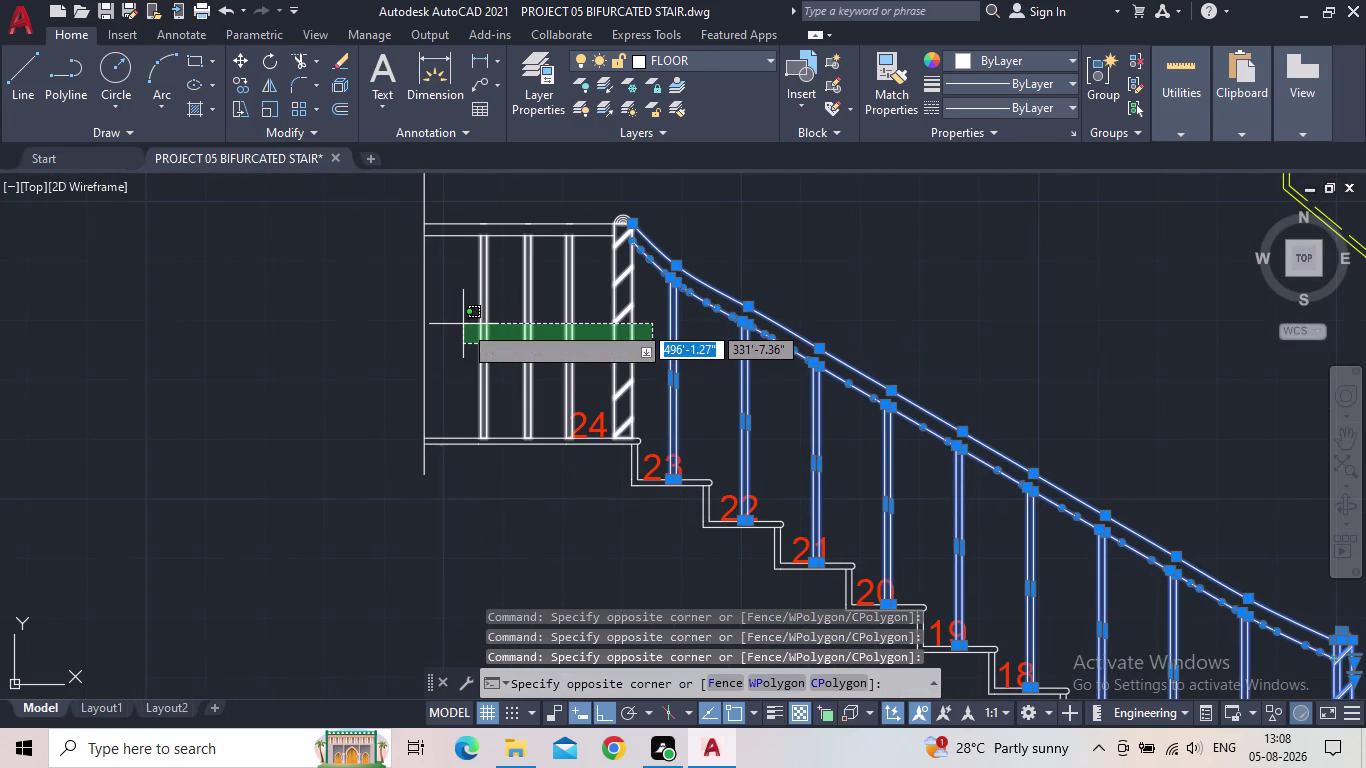
click(463, 324)
click(457, 272)
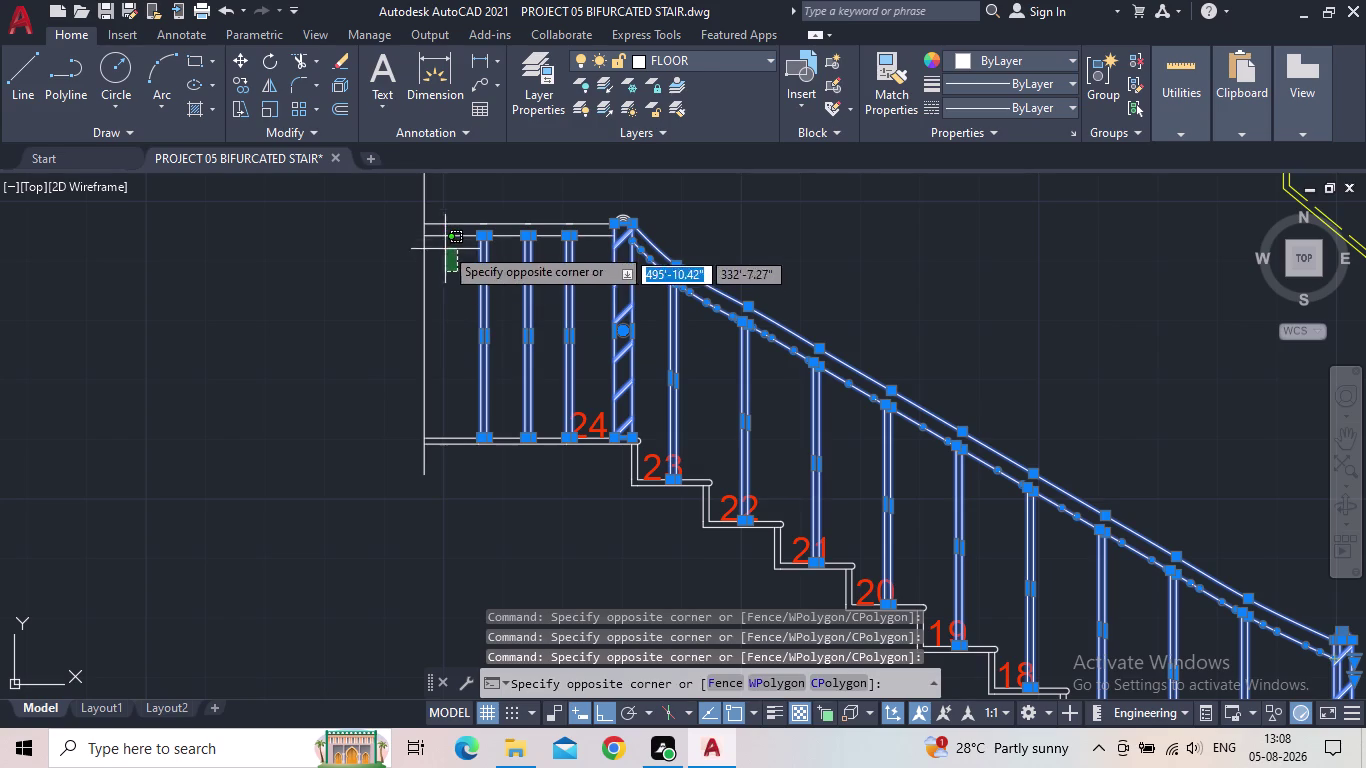
click(439, 194)
scroll(down, 3)
middle_drag(310, 386, 191, 247)
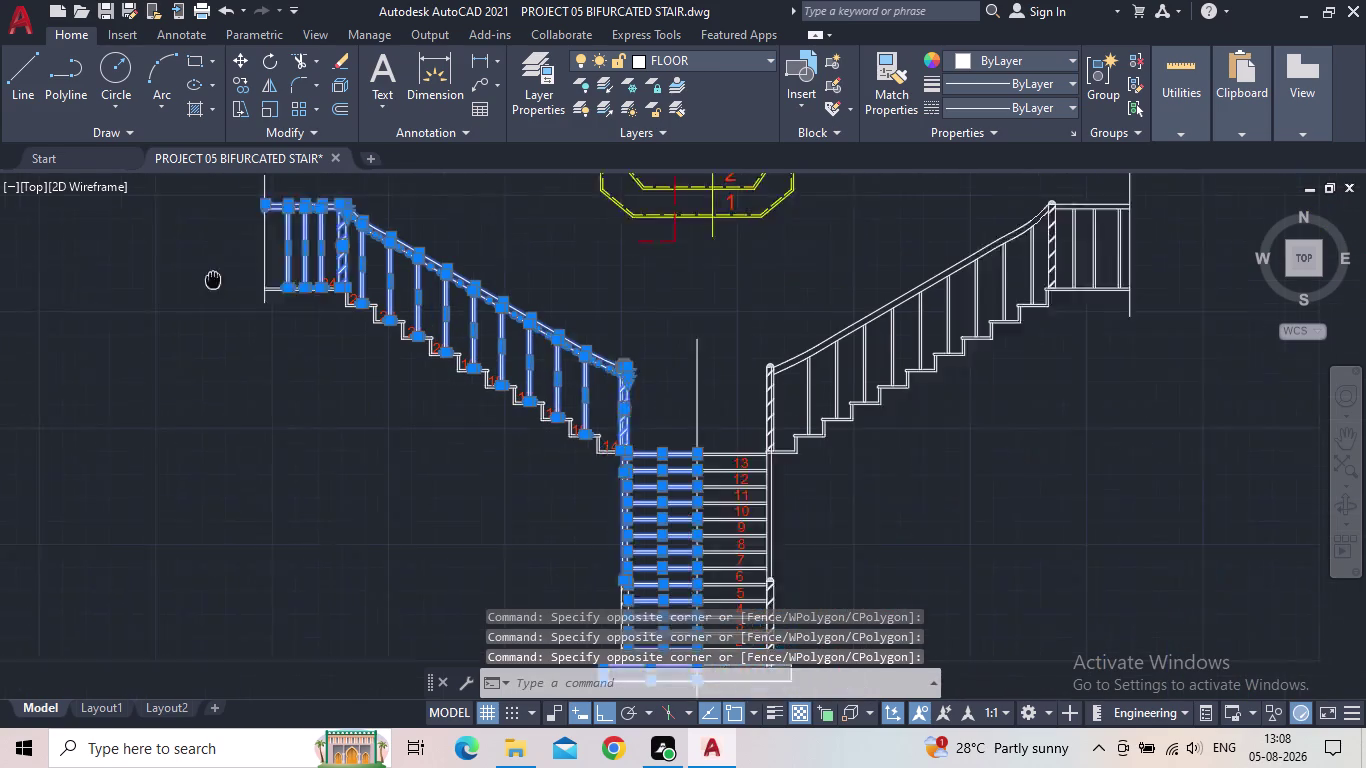
middle_drag(191, 247, 166, 195)
scroll(down, 3)
middle_drag(185, 364, 185, 341)
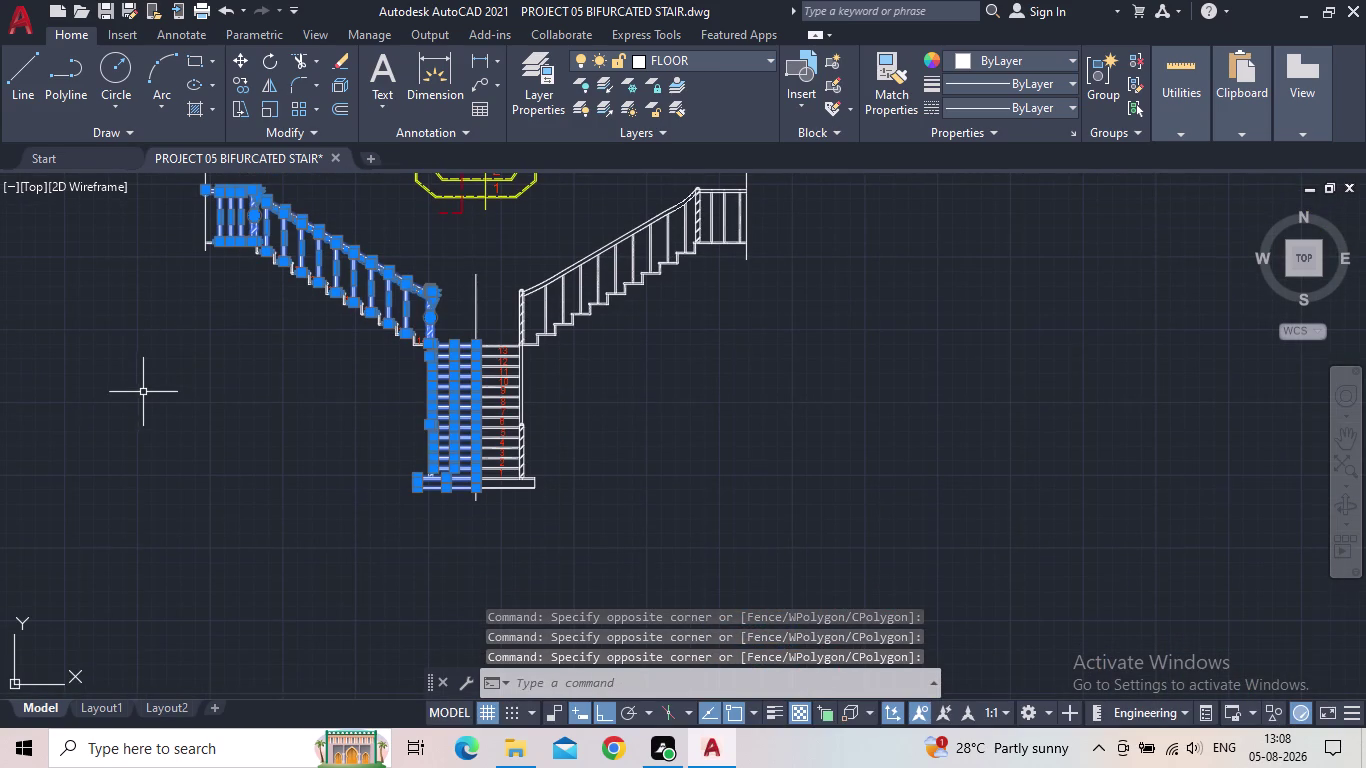
In Properties (PR), set the selection's linetype to ACAD_ISO02W100 with linetype scale 0.5.
text(p)
text(r)
key(Return)
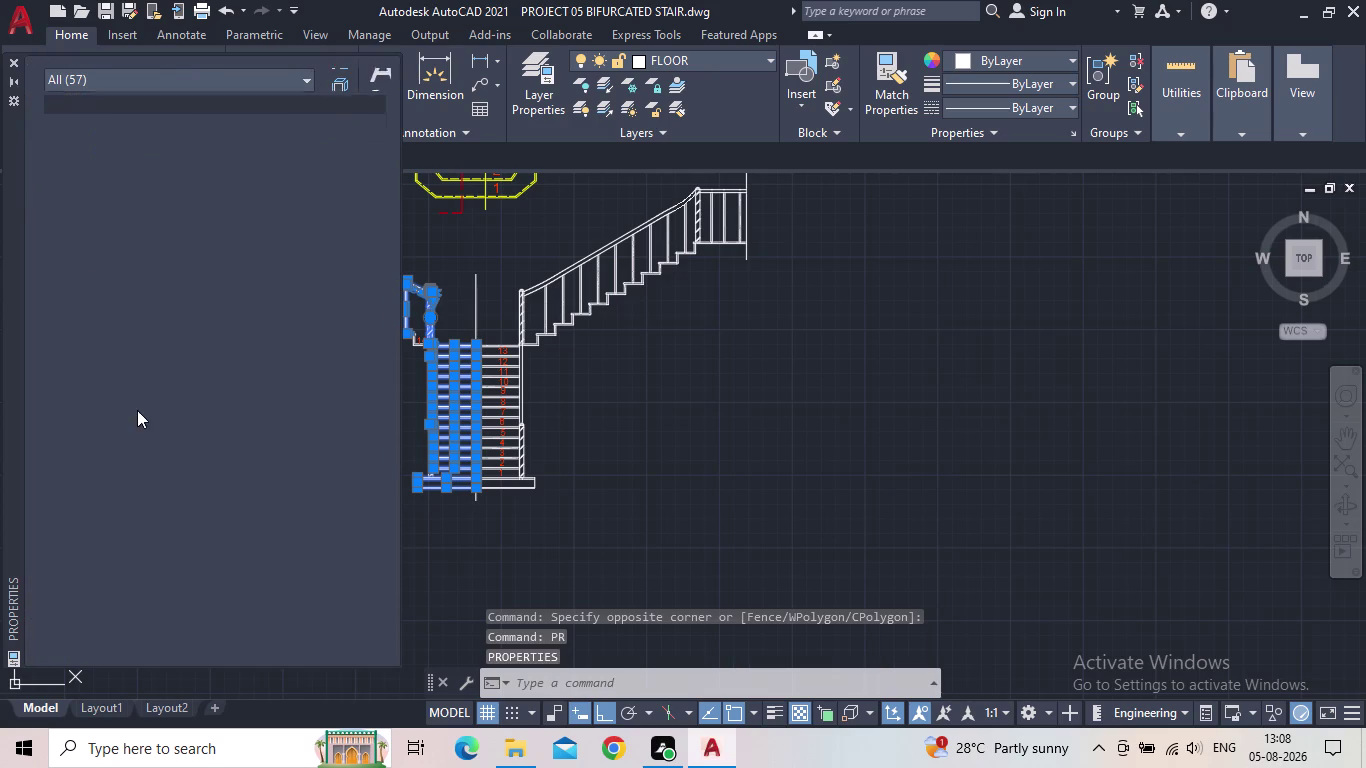
click(308, 155)
click(308, 155)
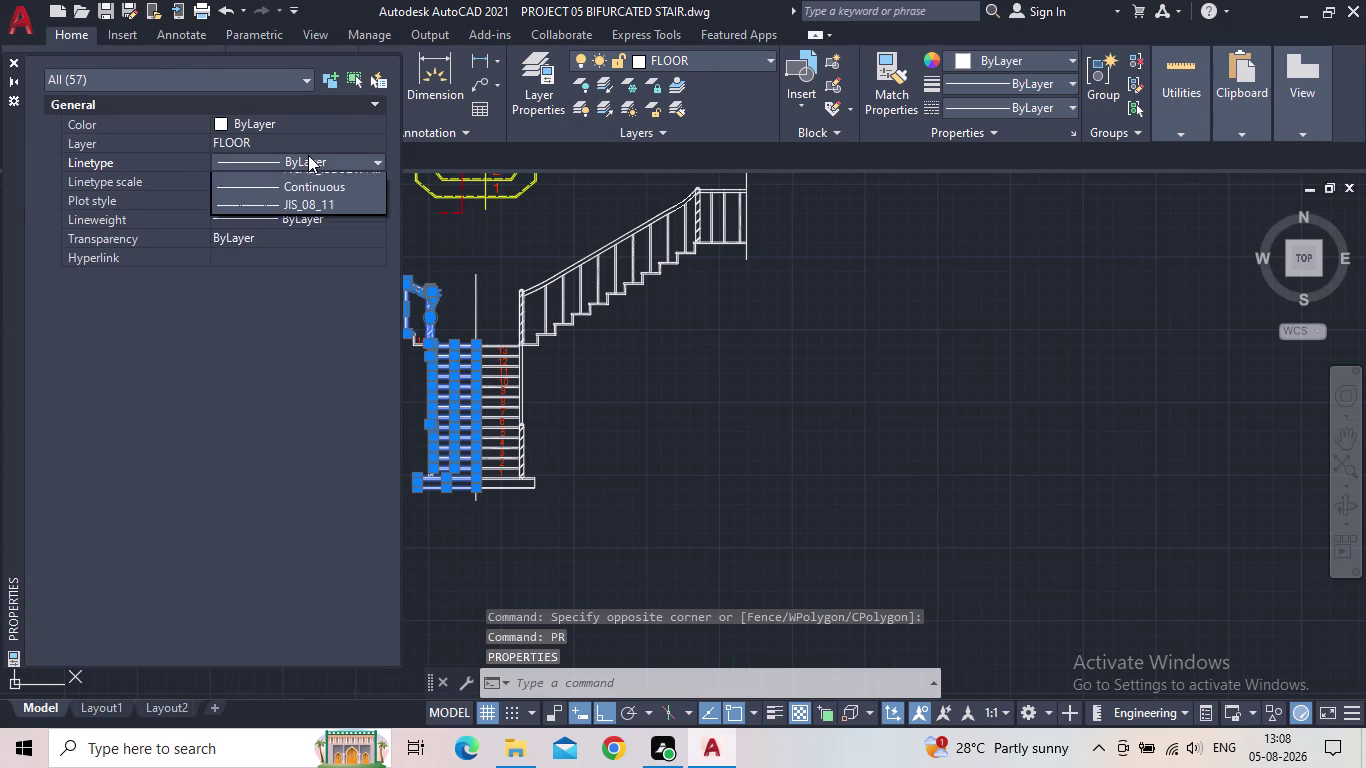
click(303, 214)
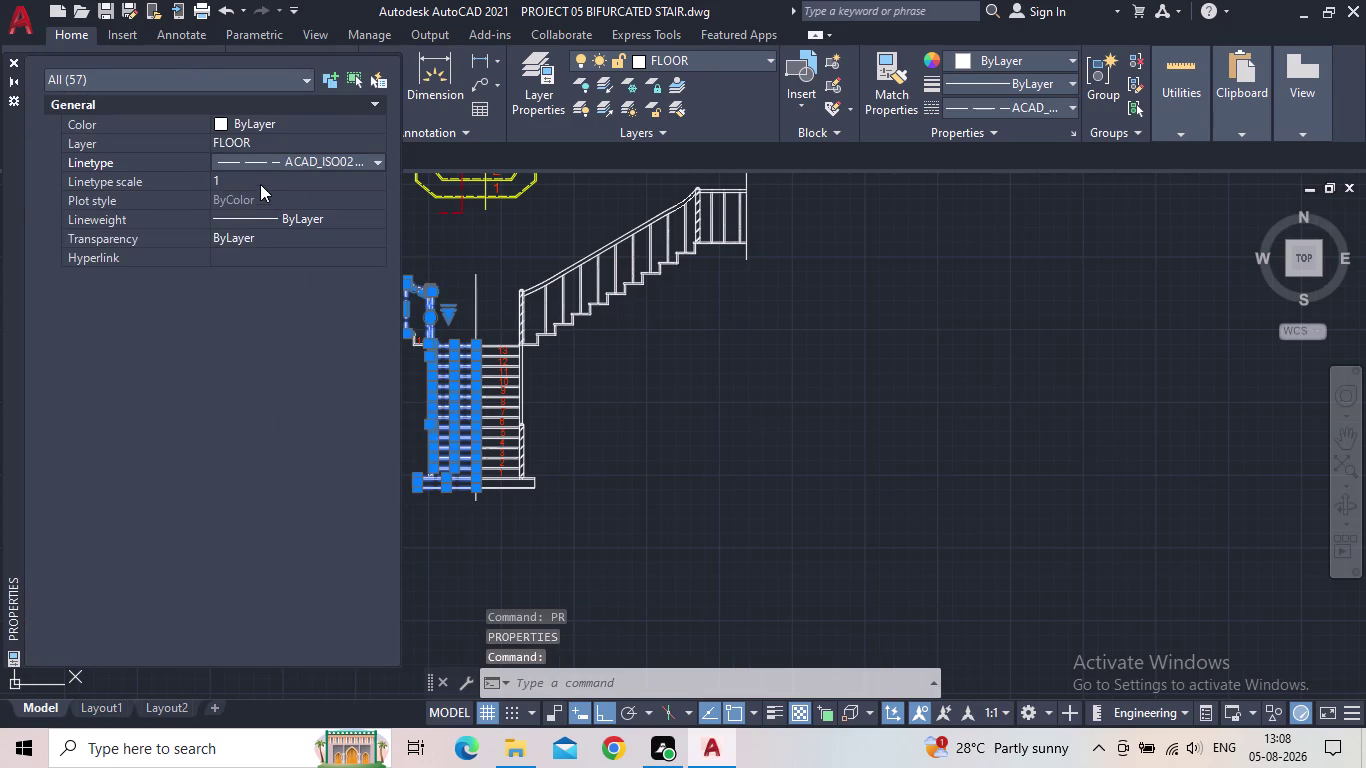
click(260, 184)
text(0.5)
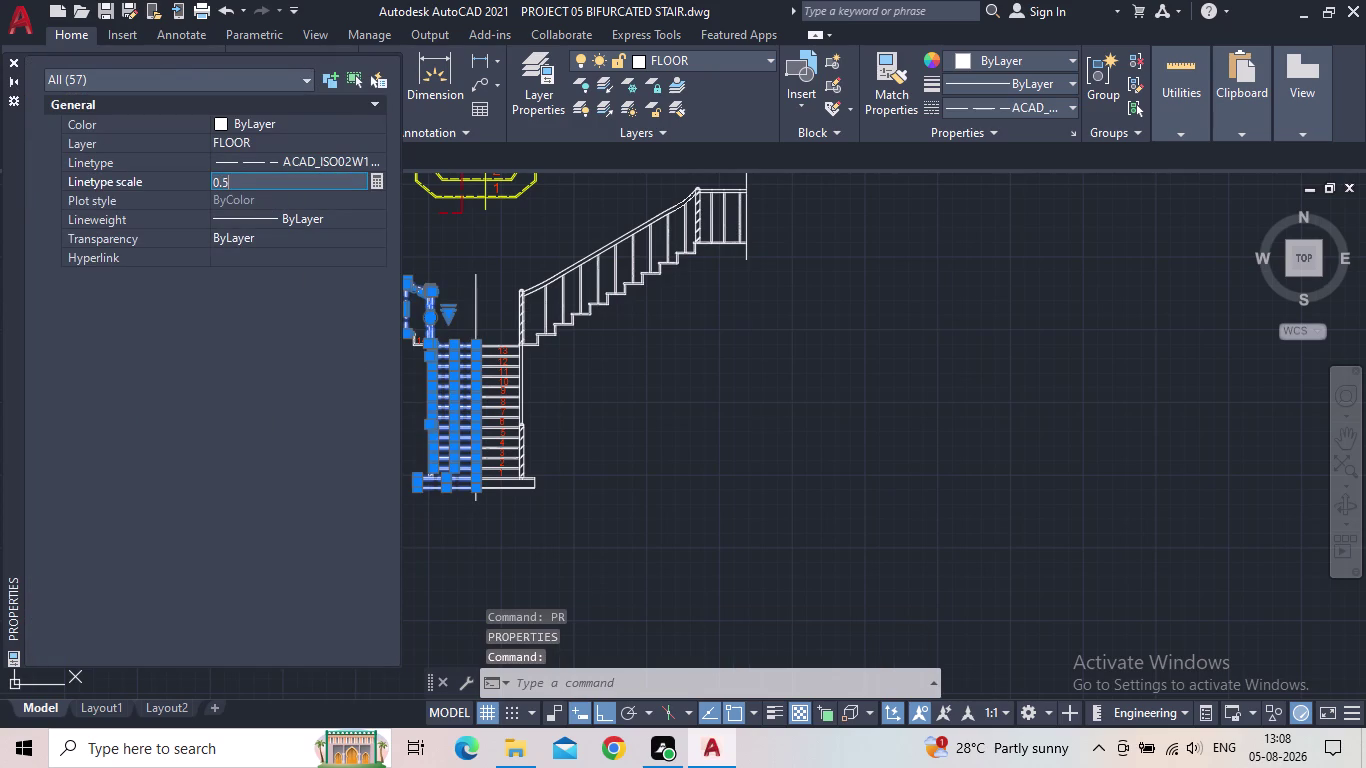
key(Return)
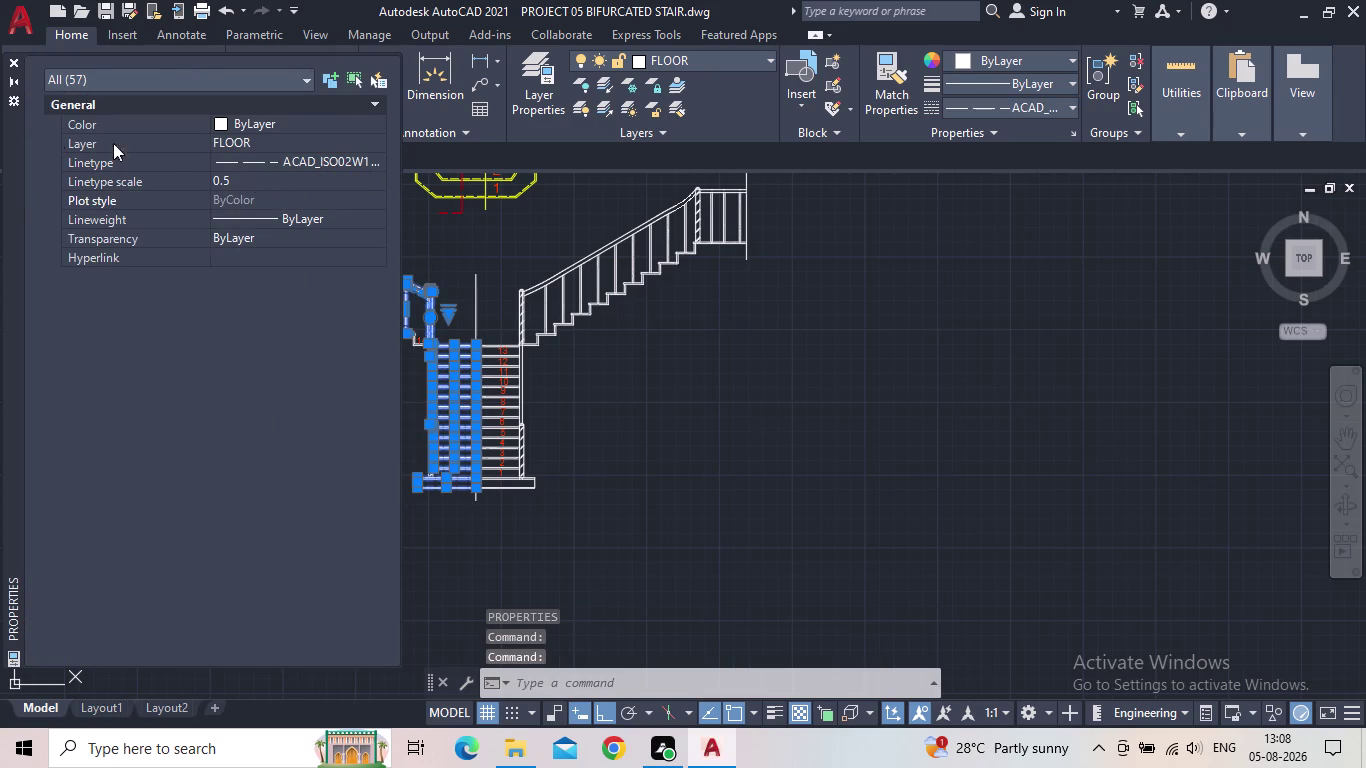
click(16, 63)
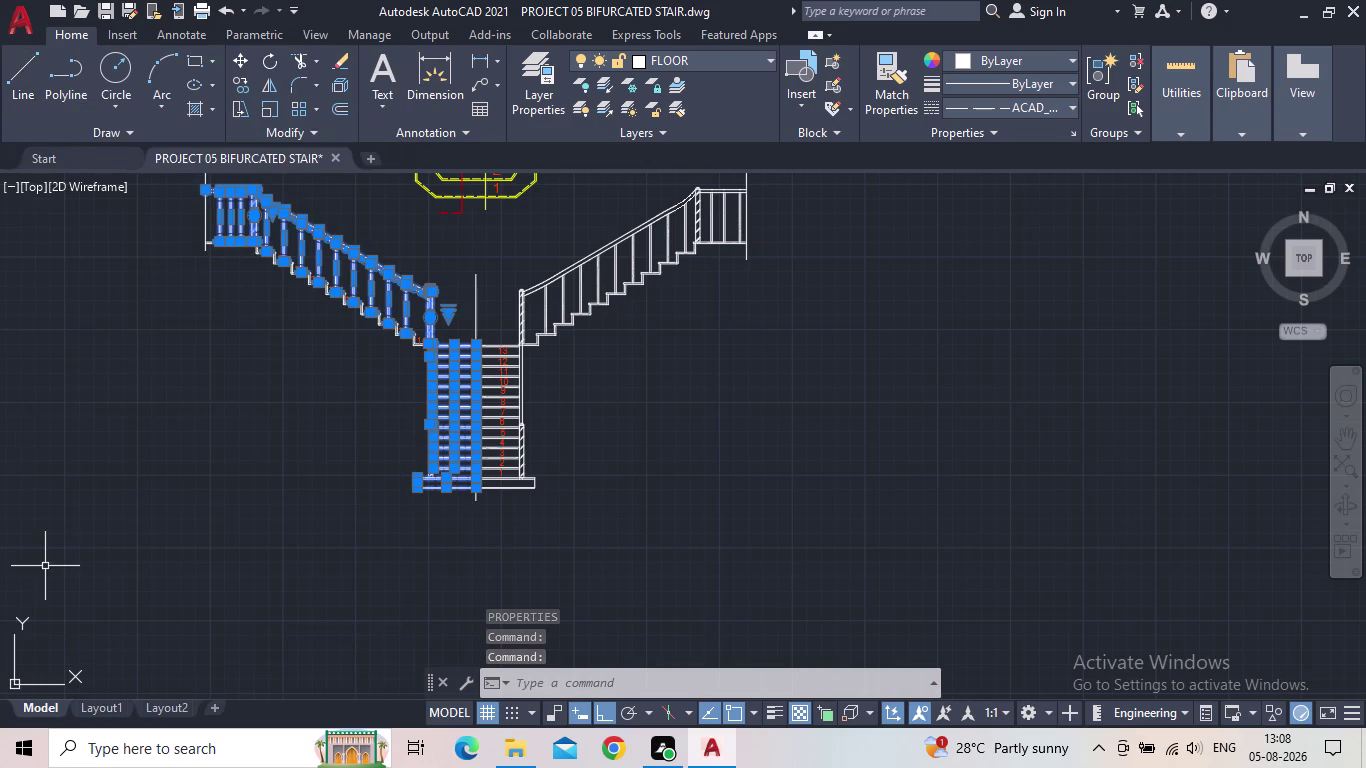
key(Escape)
scroll(up, 3)
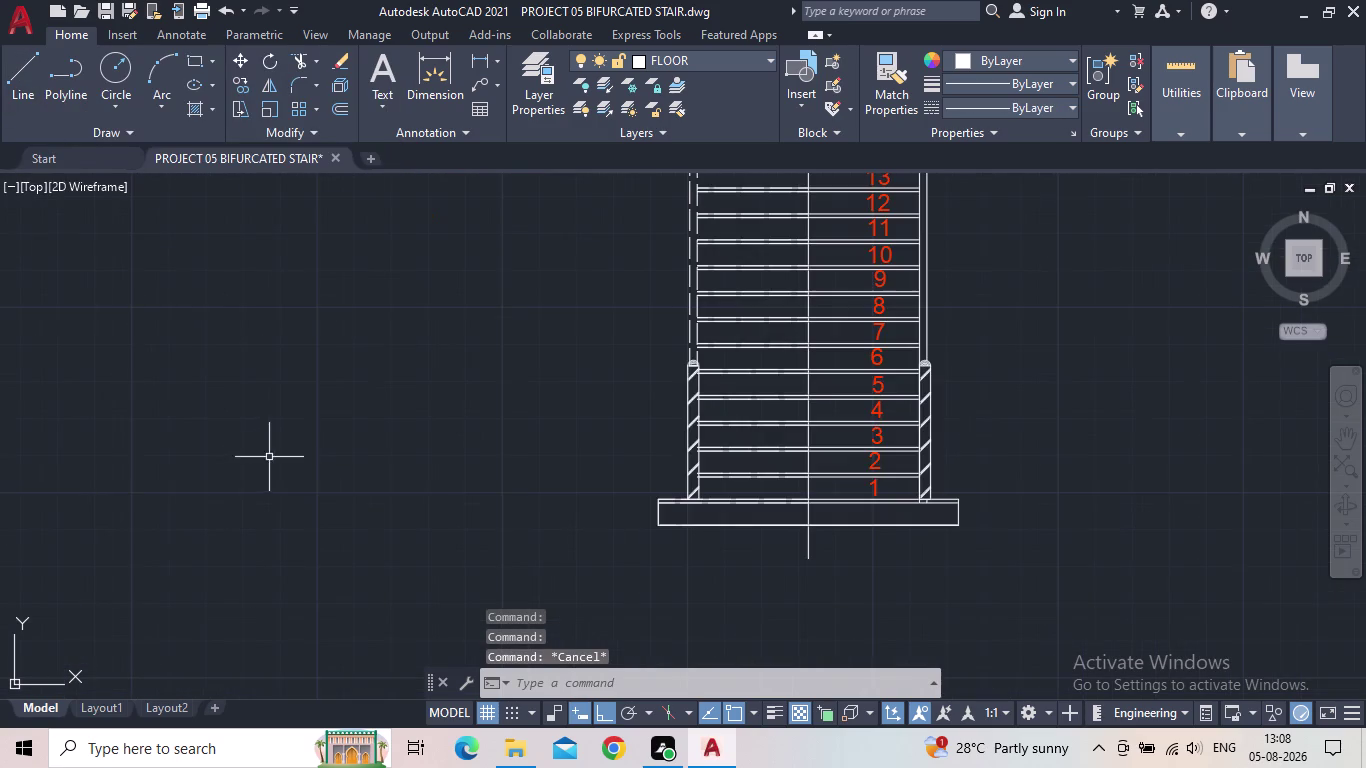
middle_drag(350, 432, 318, 608)
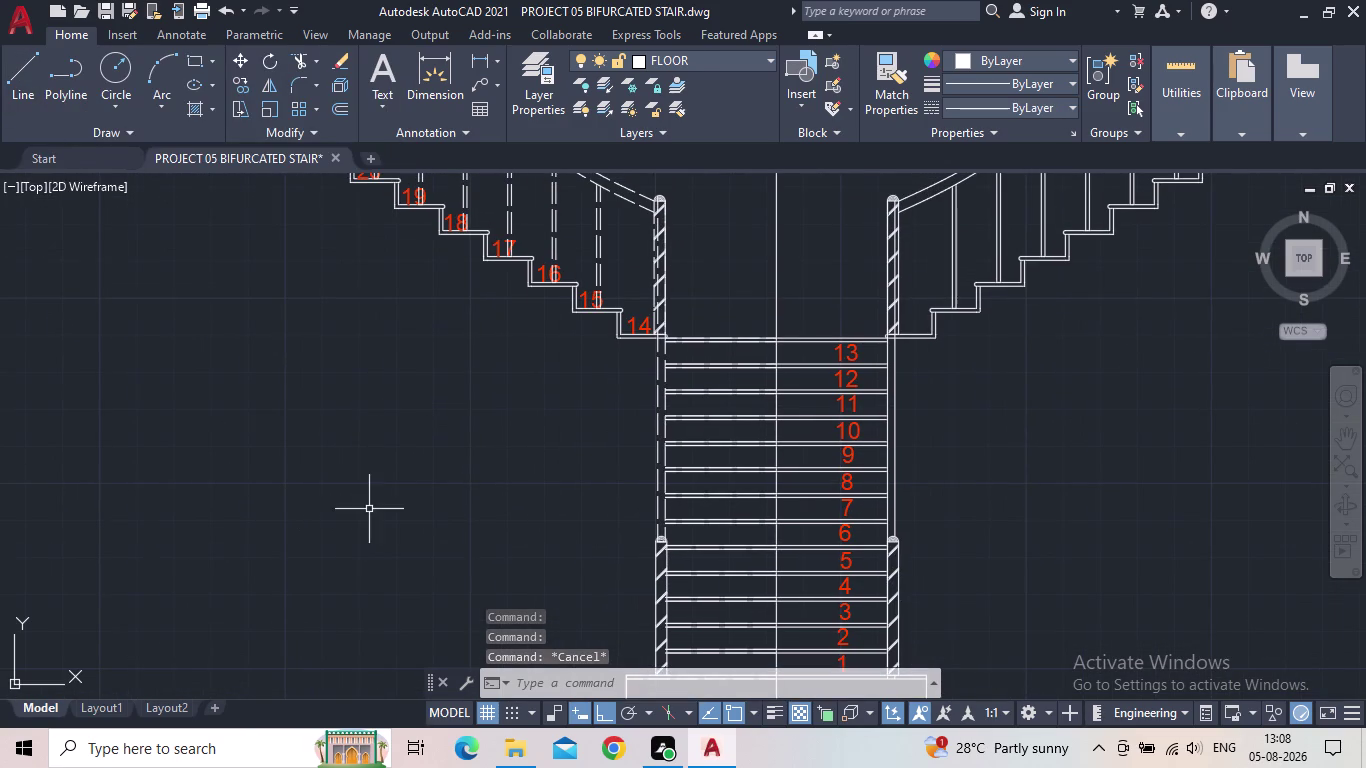
scroll(down, 3)
click(647, 362)
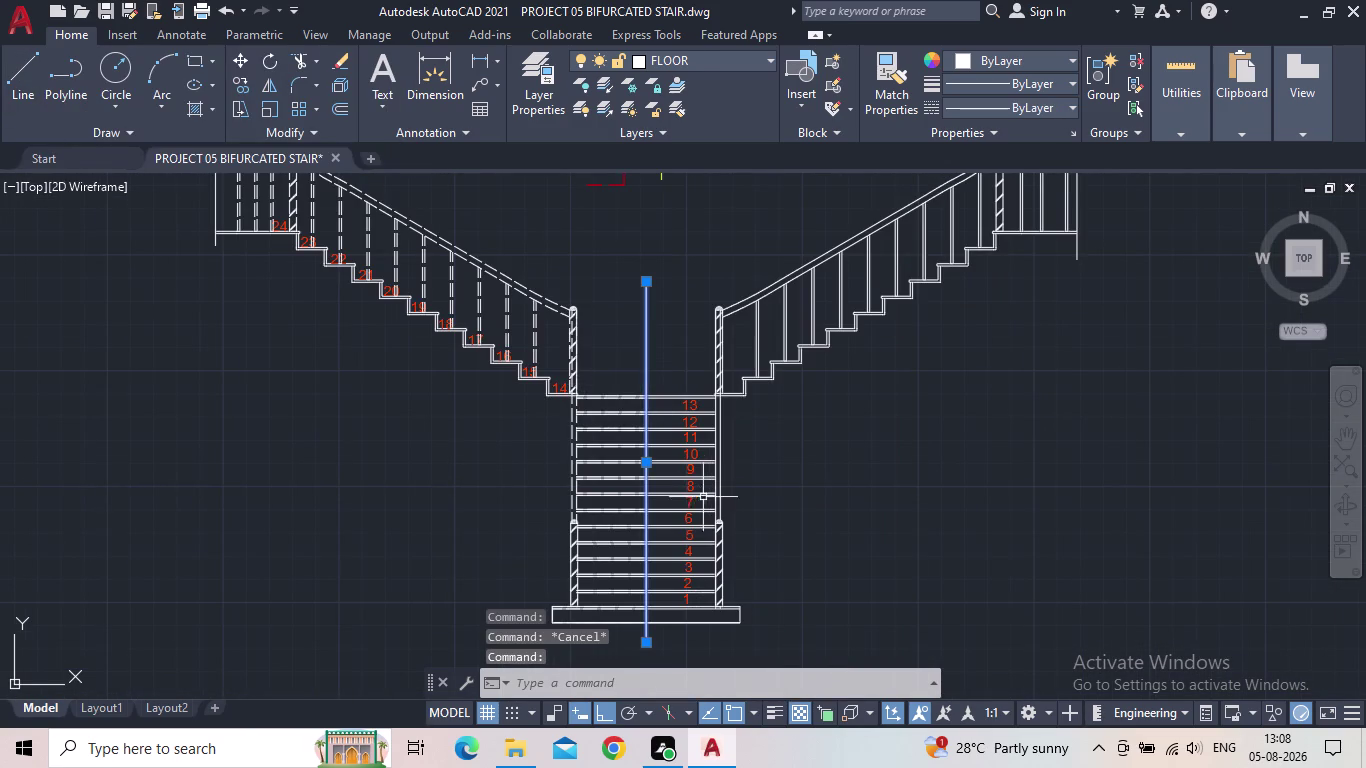
key(Delete)
scroll(up, 3)
scroll(up, 3)
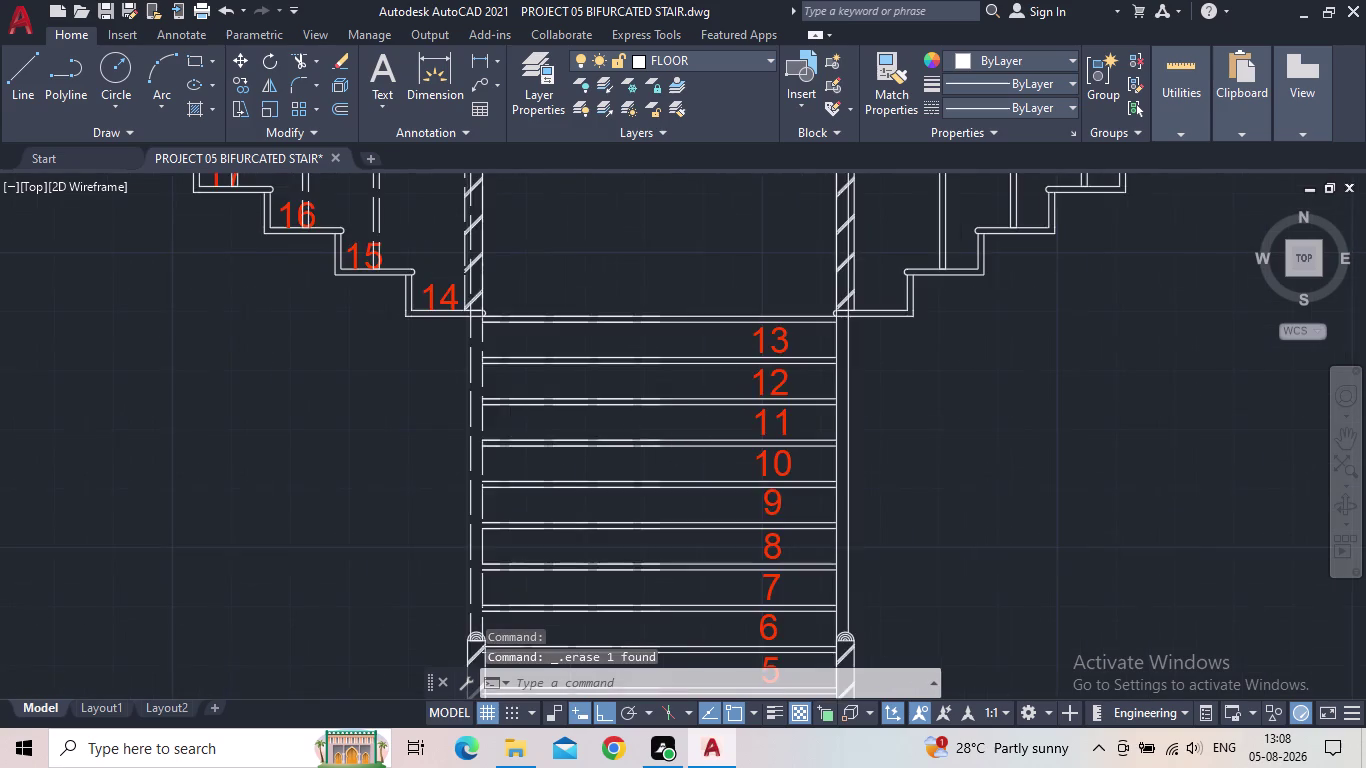
scroll(up, 3)
scroll(down, 3)
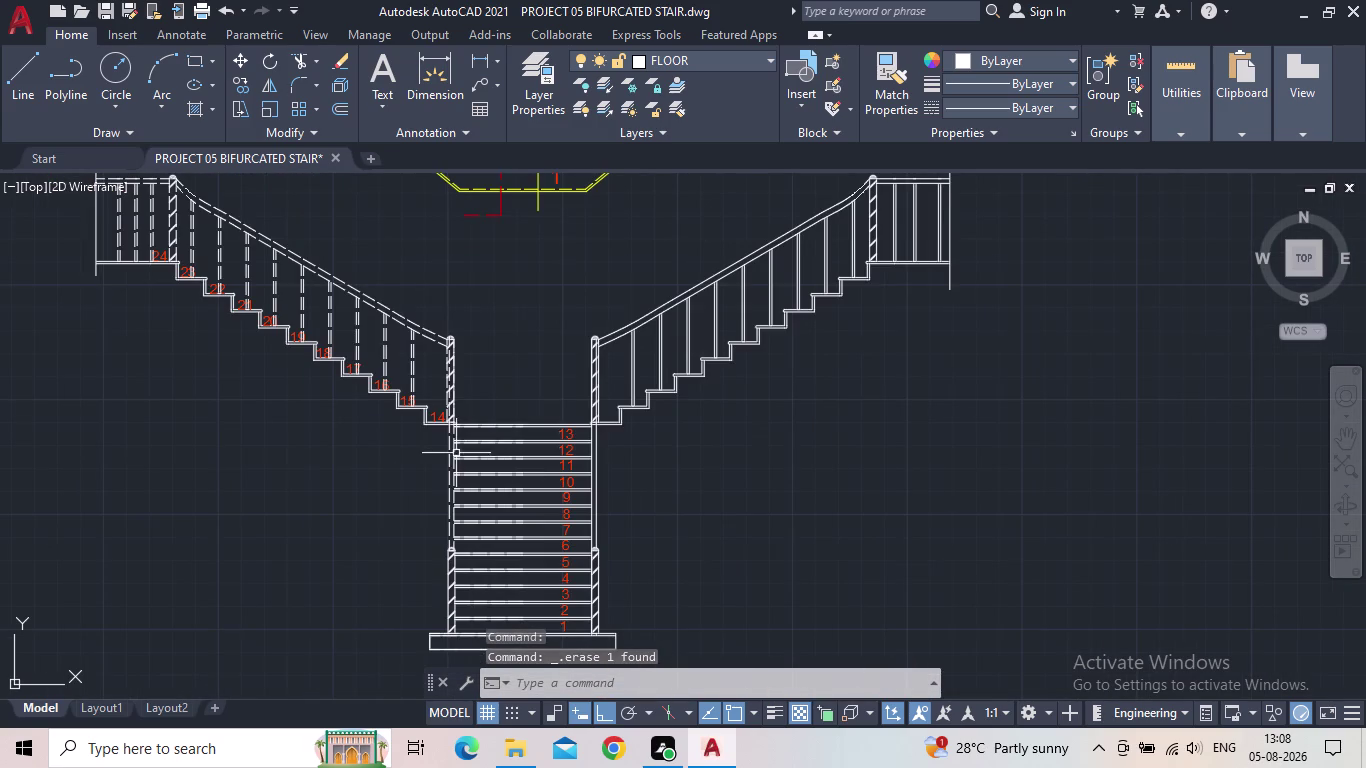
scroll(up, 3)
scroll(up, 3)
click(613, 493)
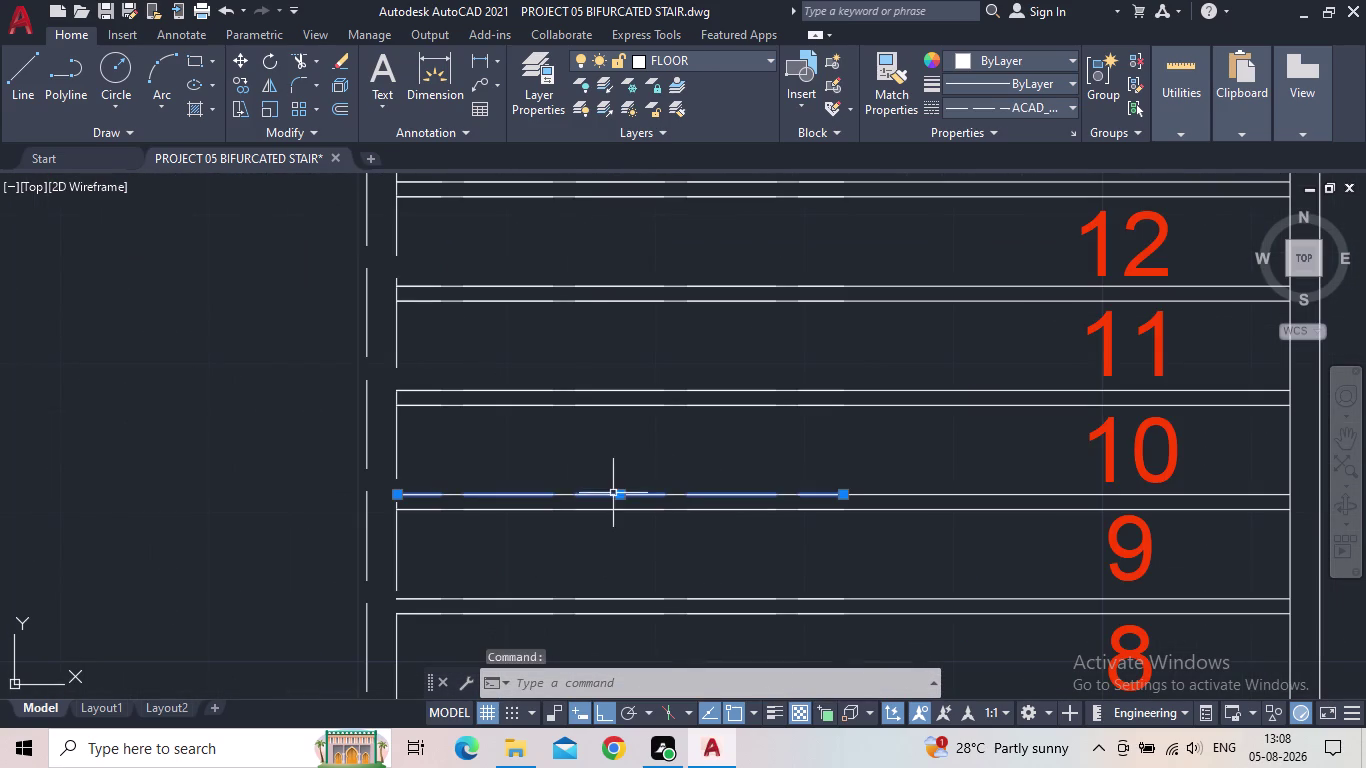
click(605, 518)
click(588, 508)
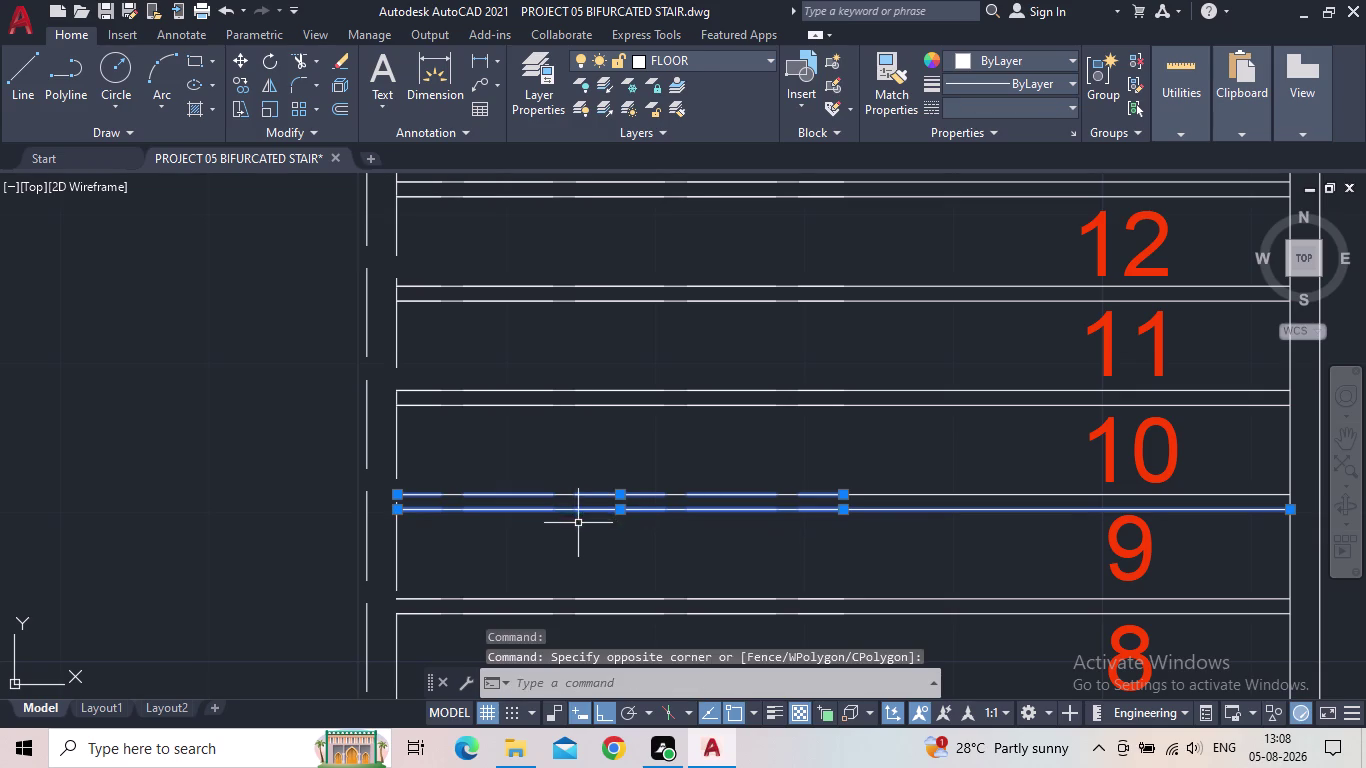
key(Escape)
scroll(down, 3)
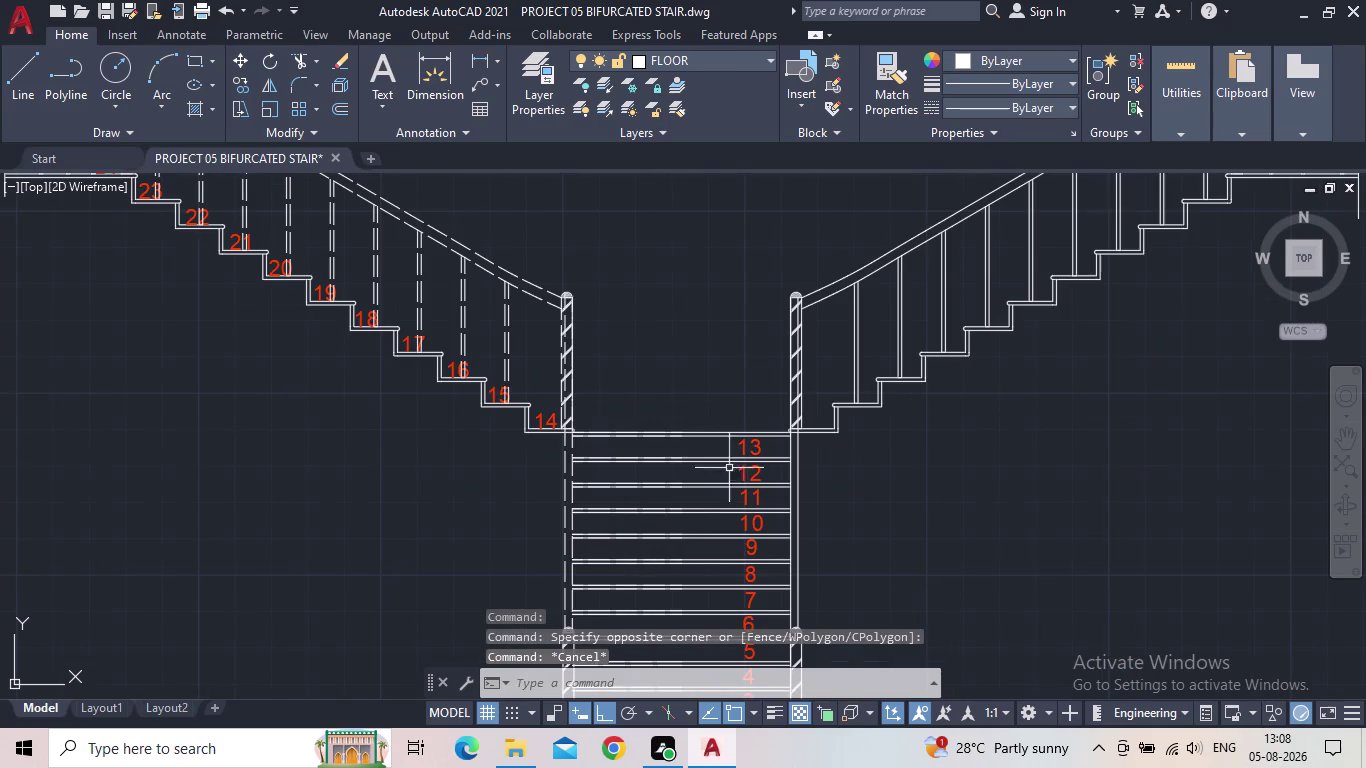
click(233, 8)
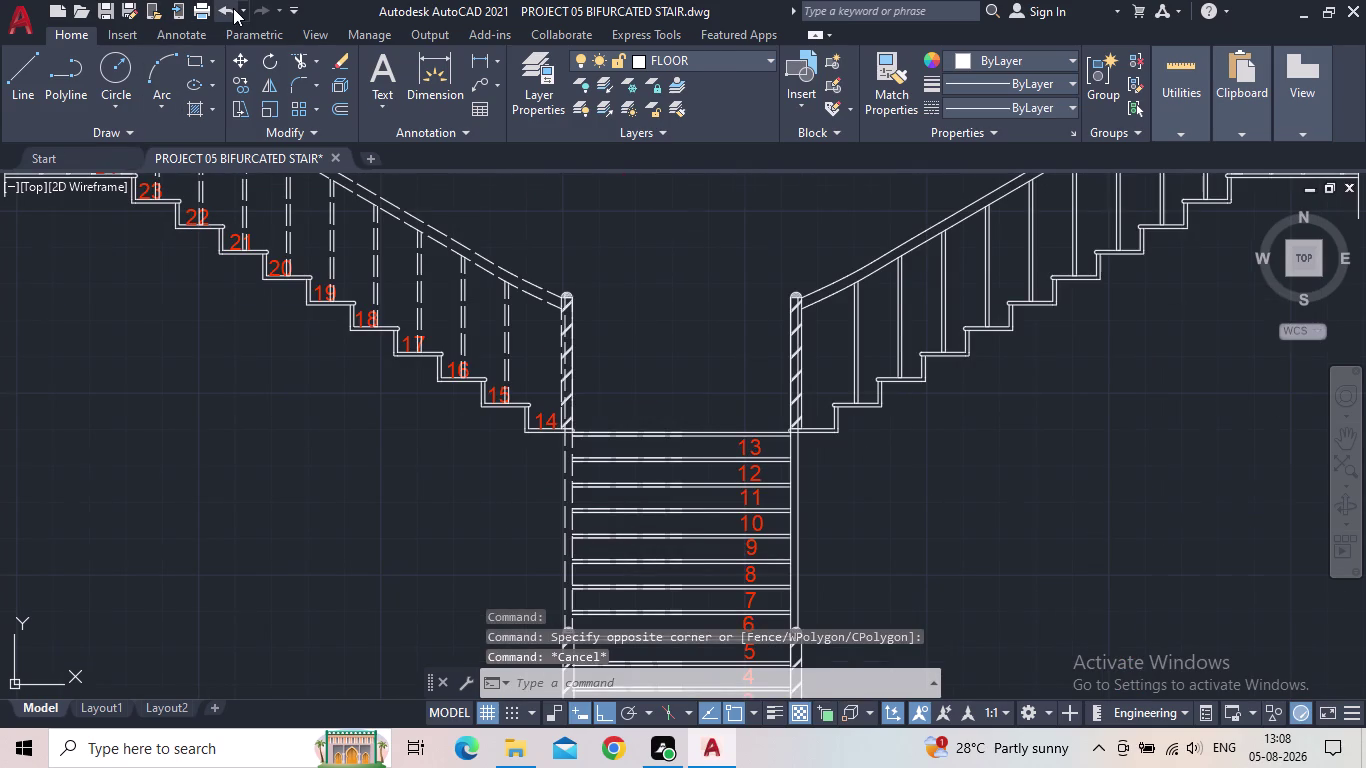
click(233, 8)
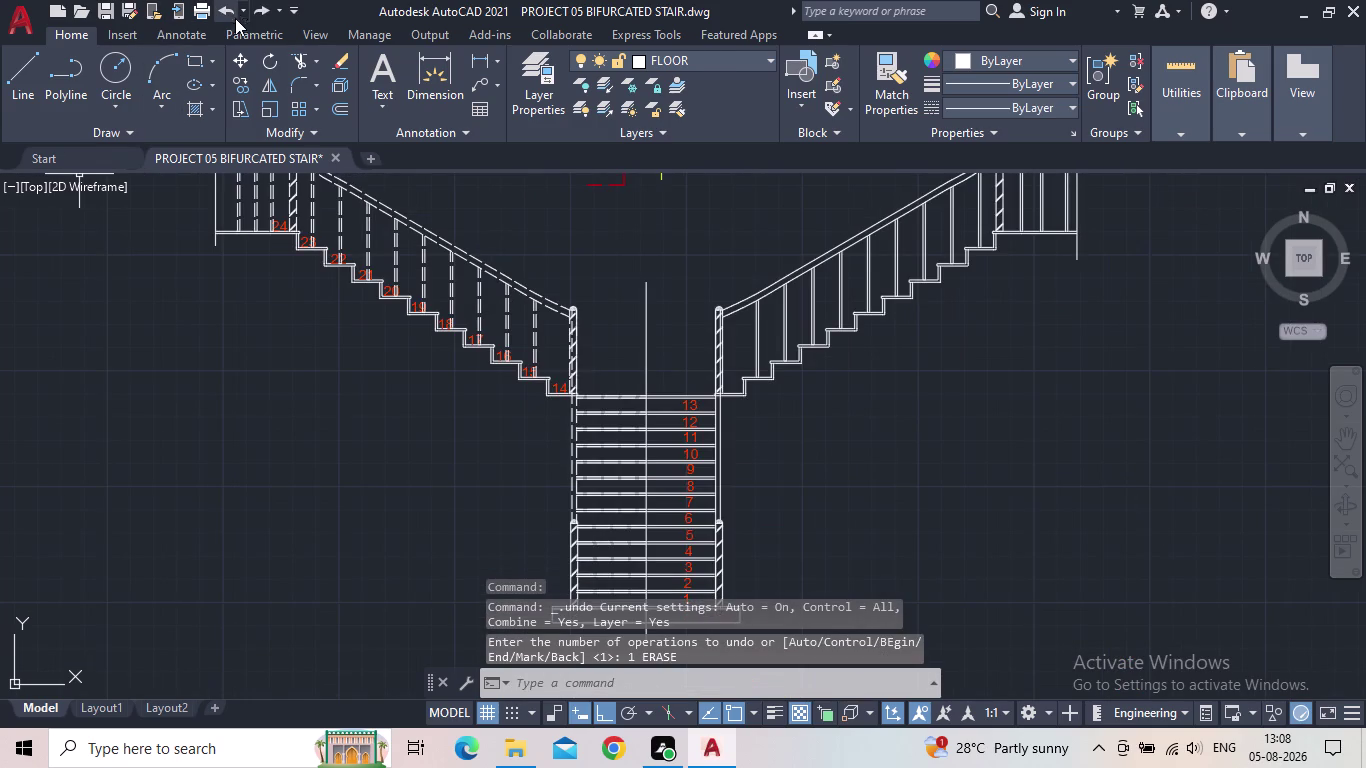
scroll(up, 3)
middle_drag(611, 487, 615, 435)
scroll(down, 3)
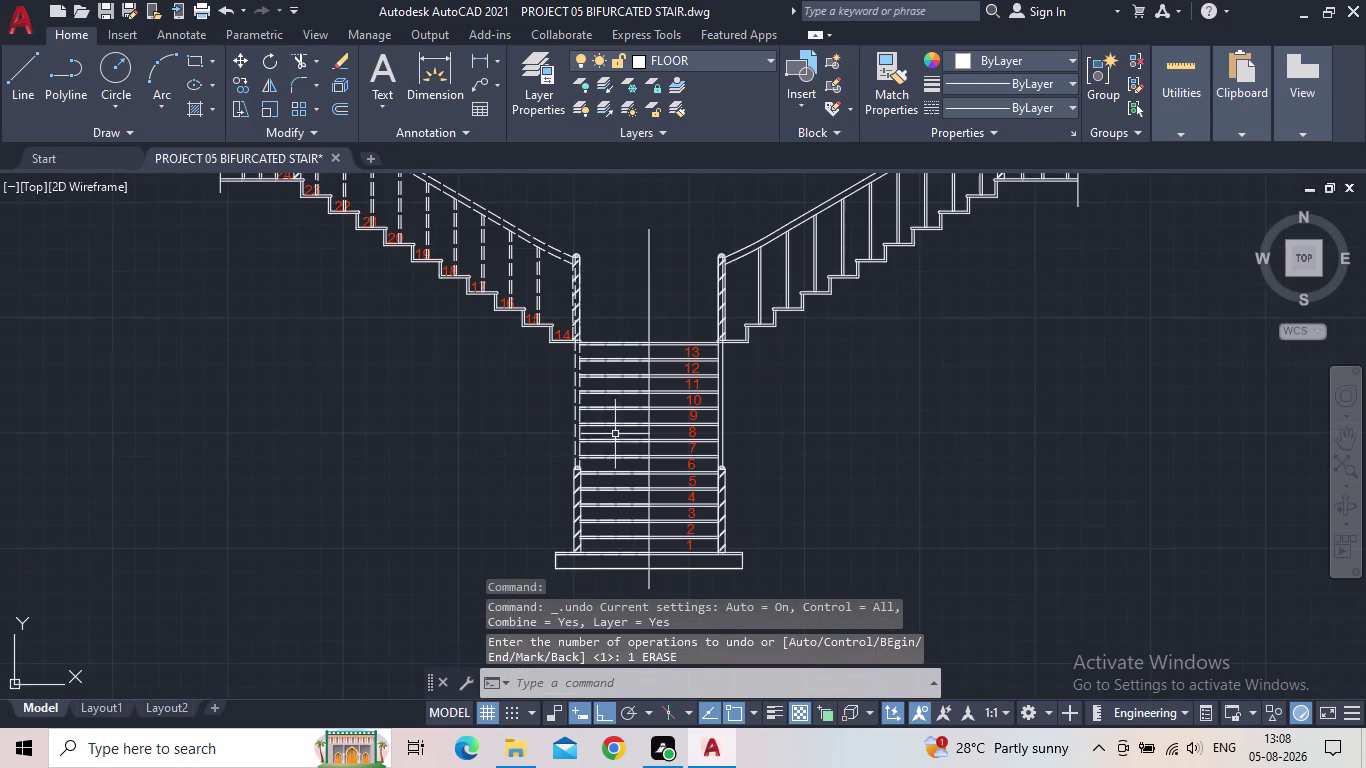
scroll(up, 3)
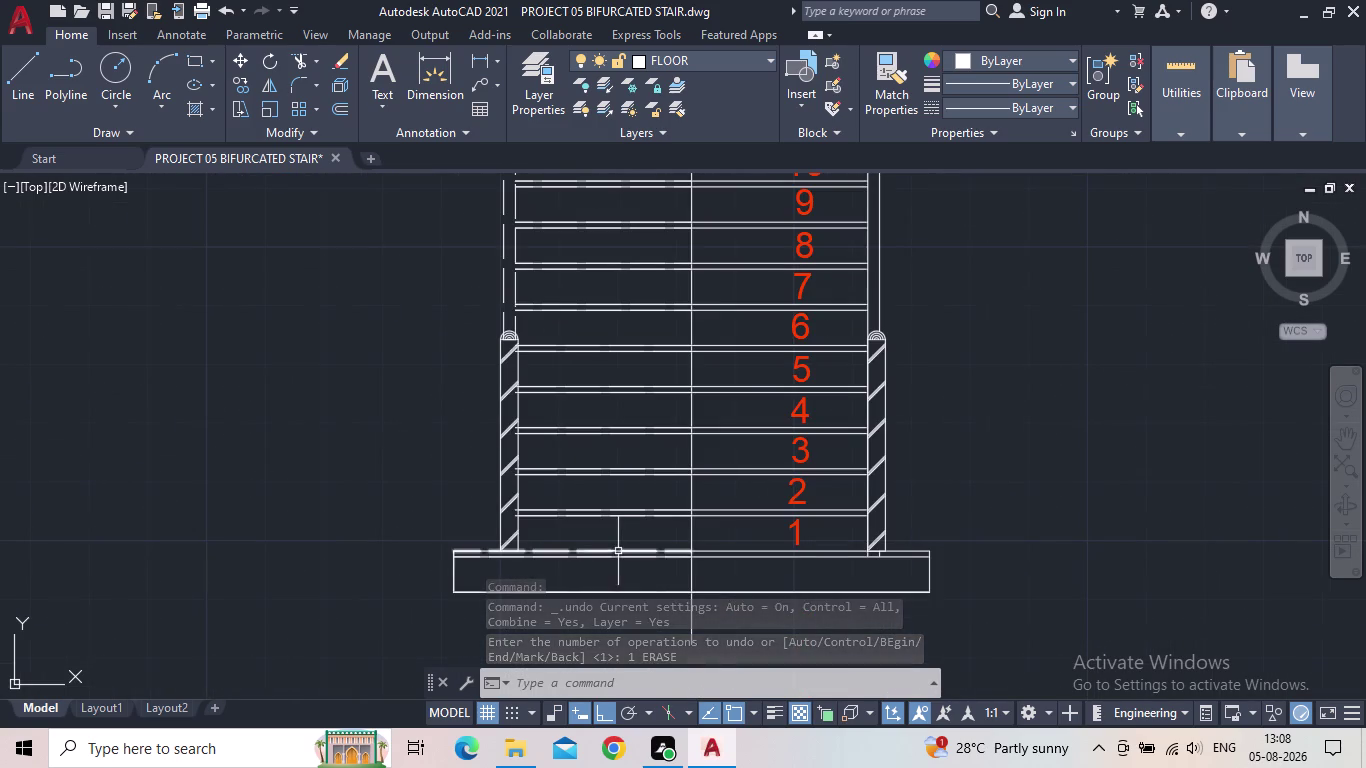
drag(641, 571, 631, 563)
middle_drag(585, 286, 585, 327)
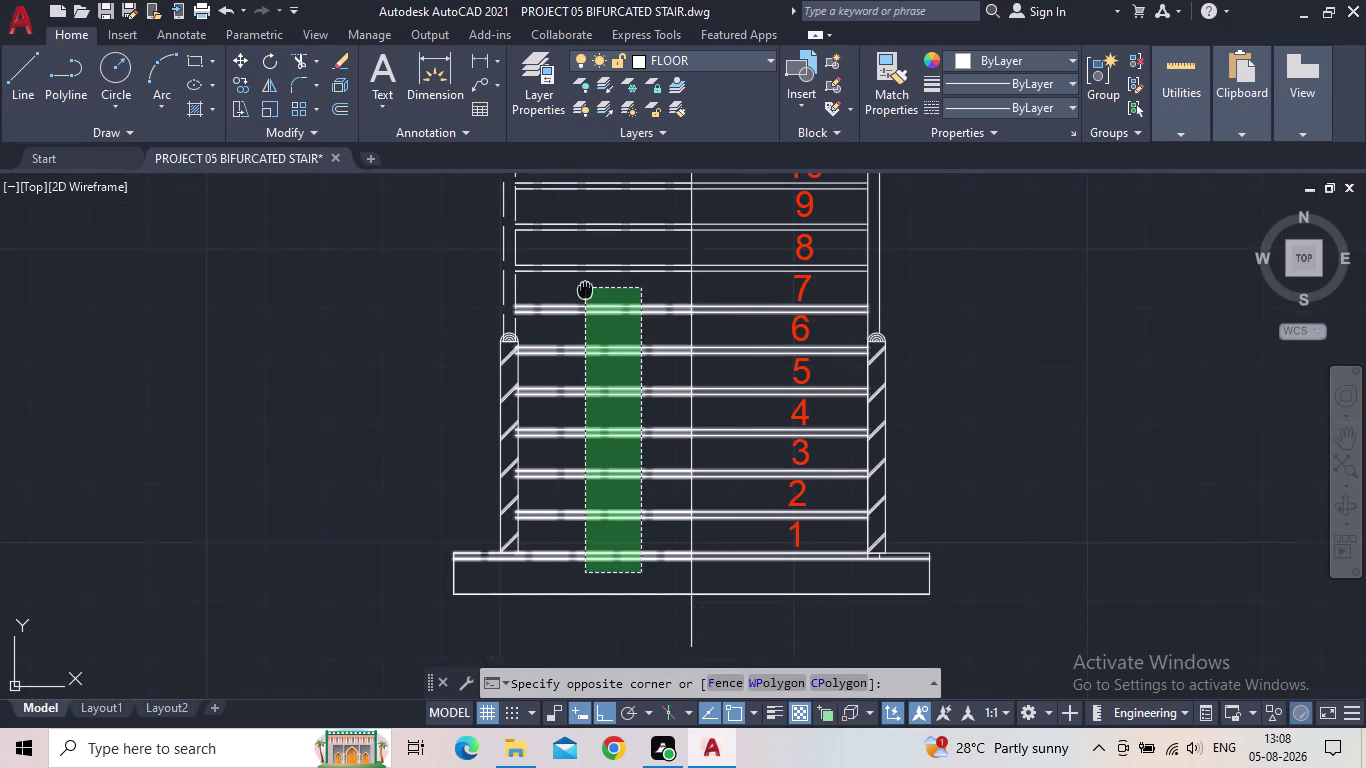
middle_drag(585, 327, 585, 478)
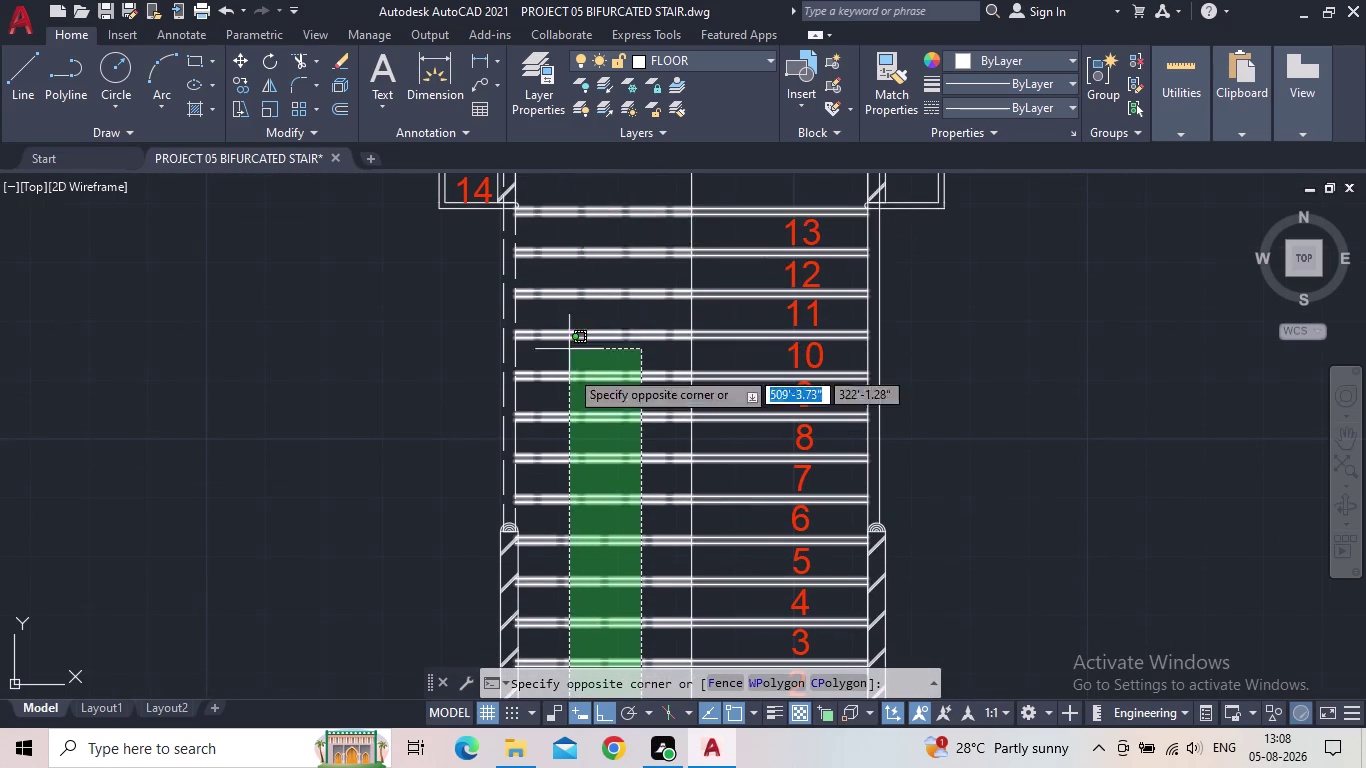
key(Escape)
scroll(down, 3)
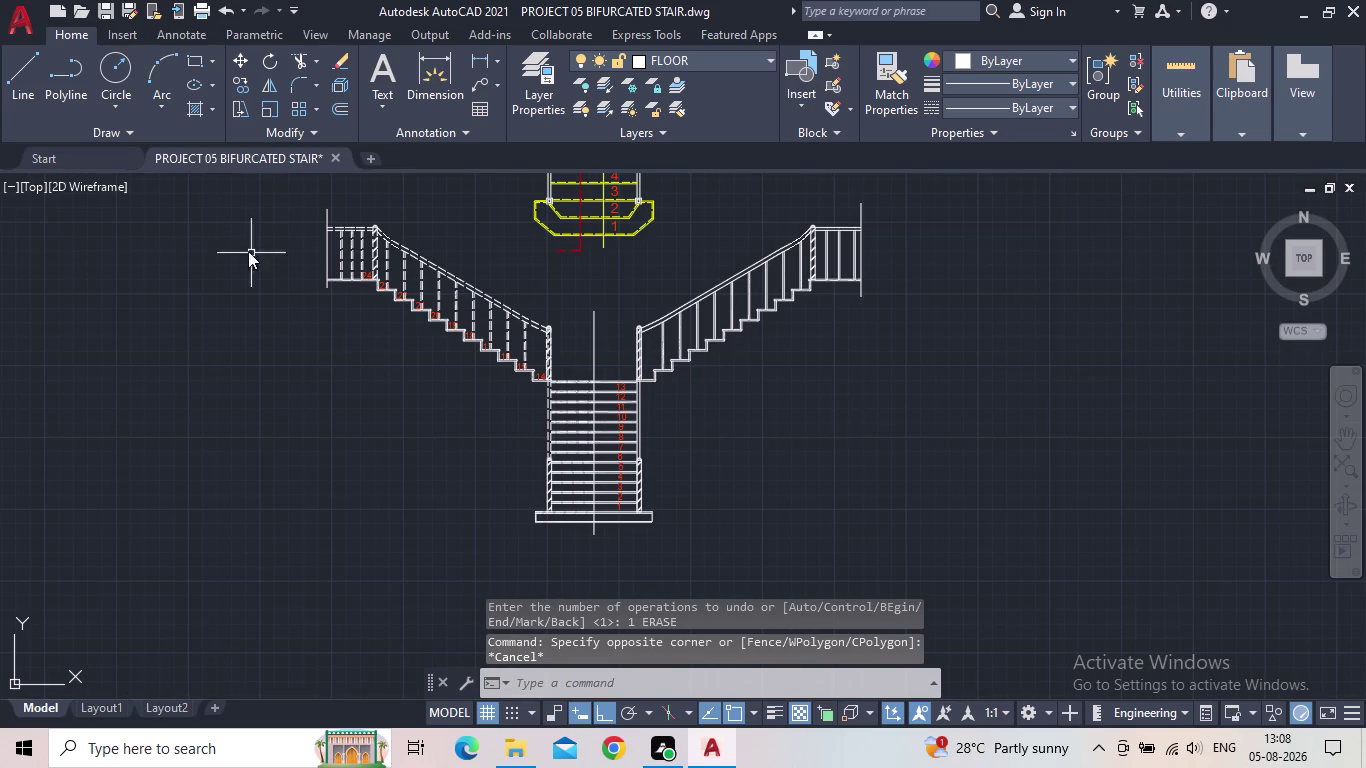
Save the stair drawing and zoom out to show the whole drawing.
click(99, 10)
scroll(down, 3)
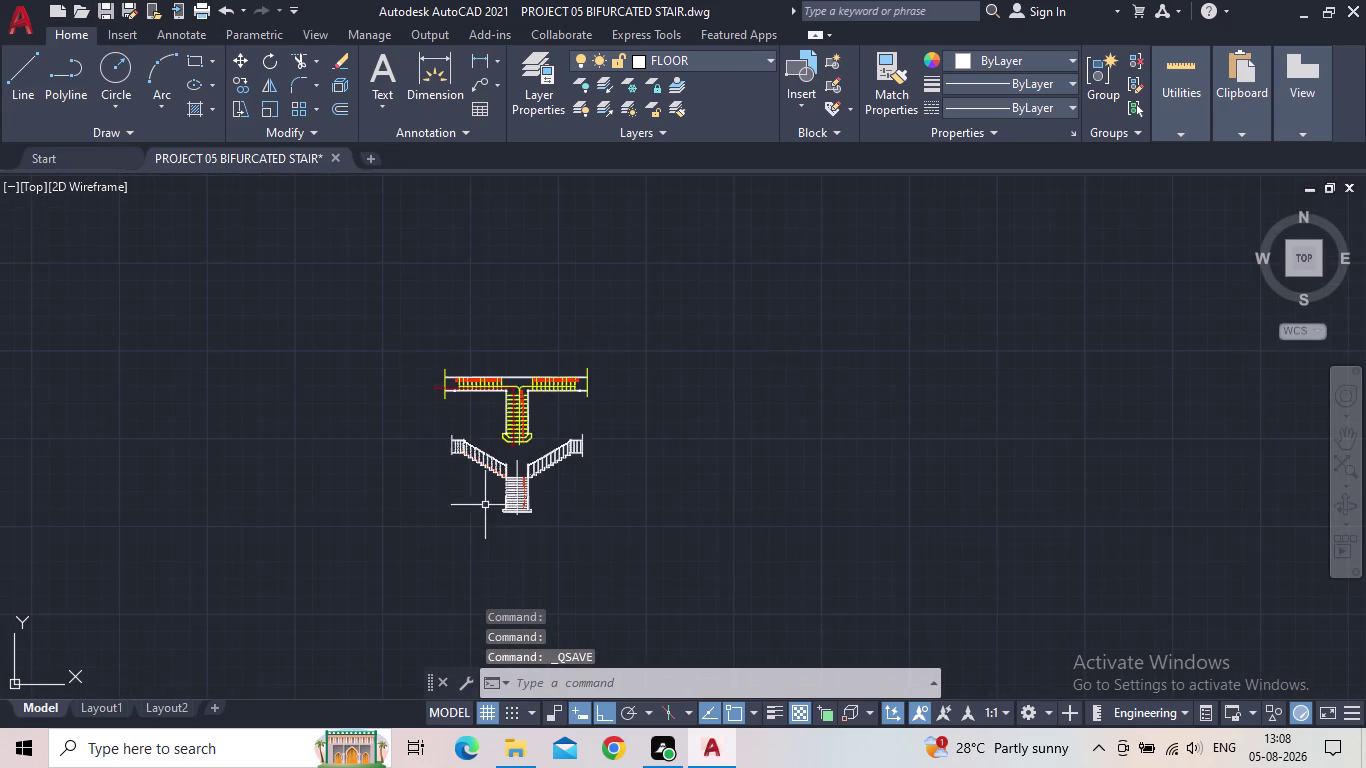
middle_click(475, 487)
Erase the vertical centre line through the central flight.
scroll(up, 3)
click(572, 447)
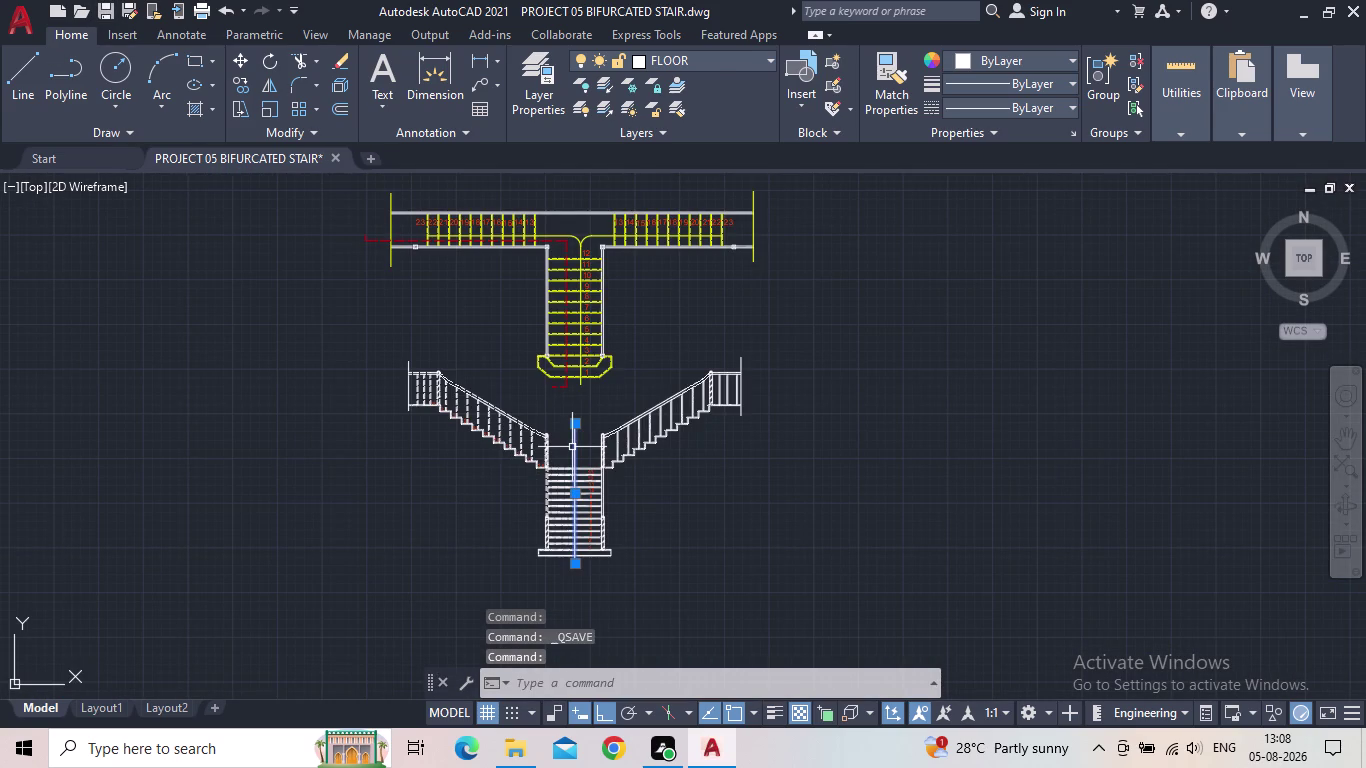
key(Delete)
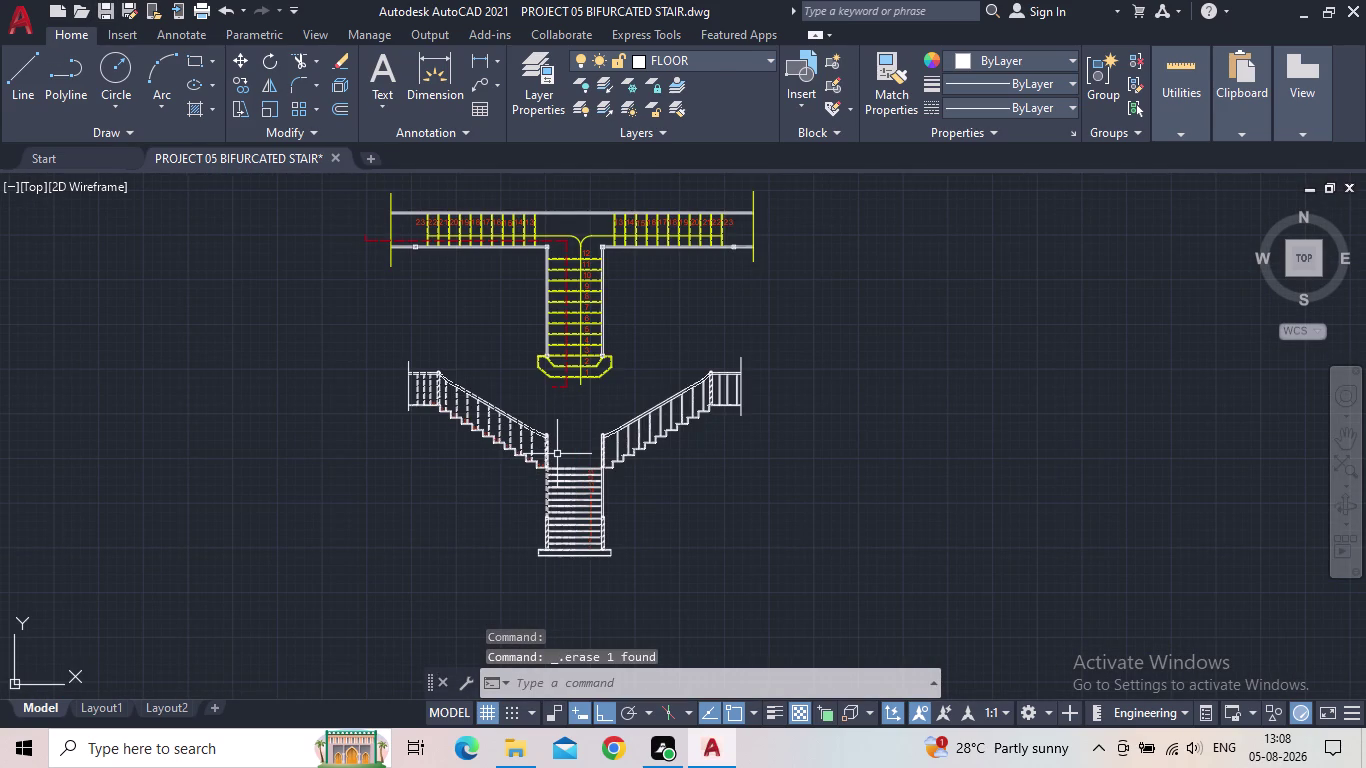